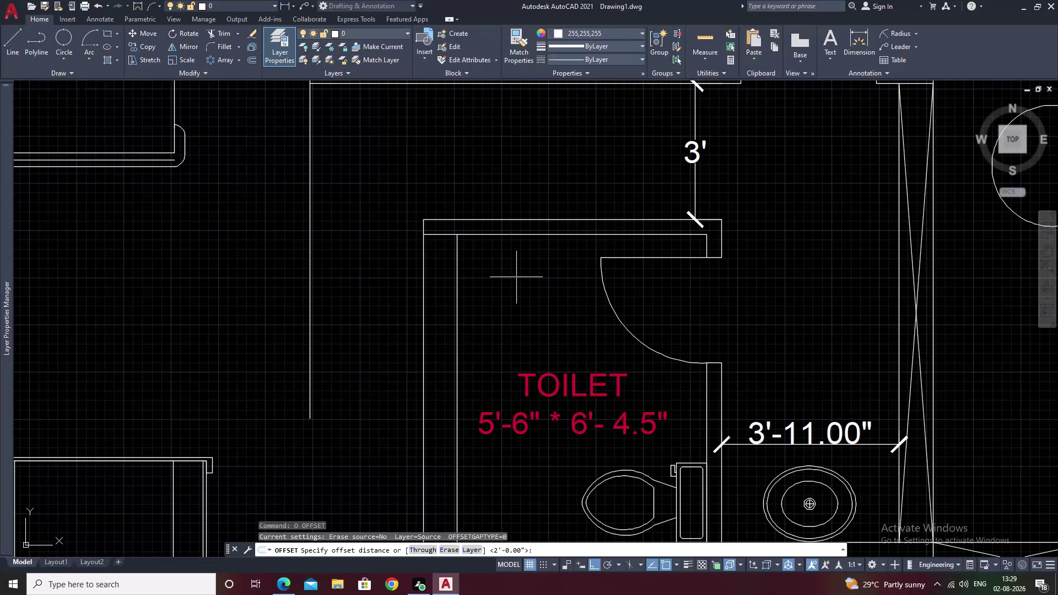
Offset the short line at the toilet's top-left 2' toward the inner side.
key(o)
key(BackSpace)
text(2')
key(space)
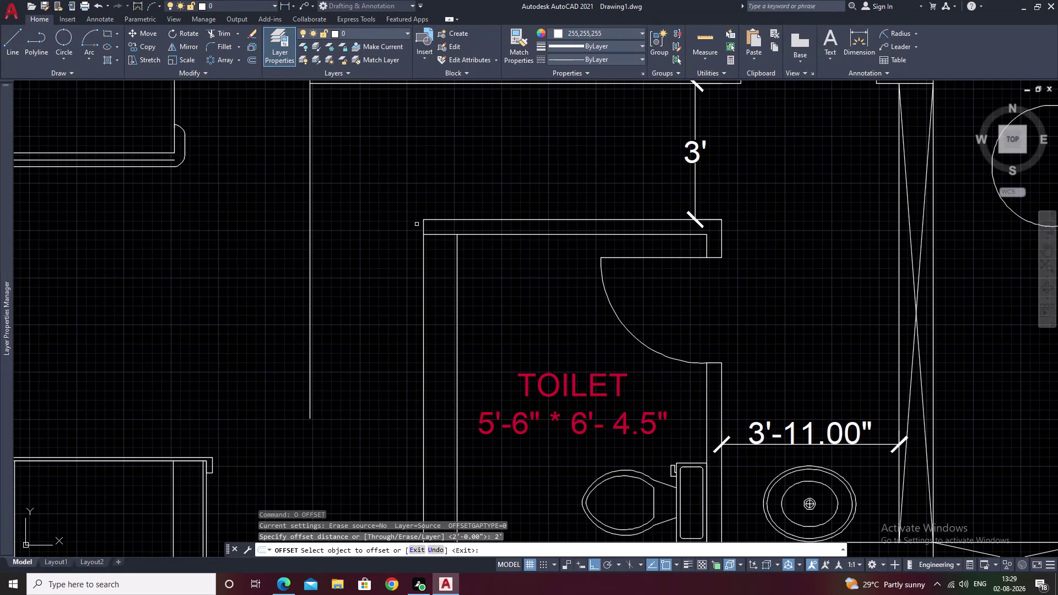
click(440, 236)
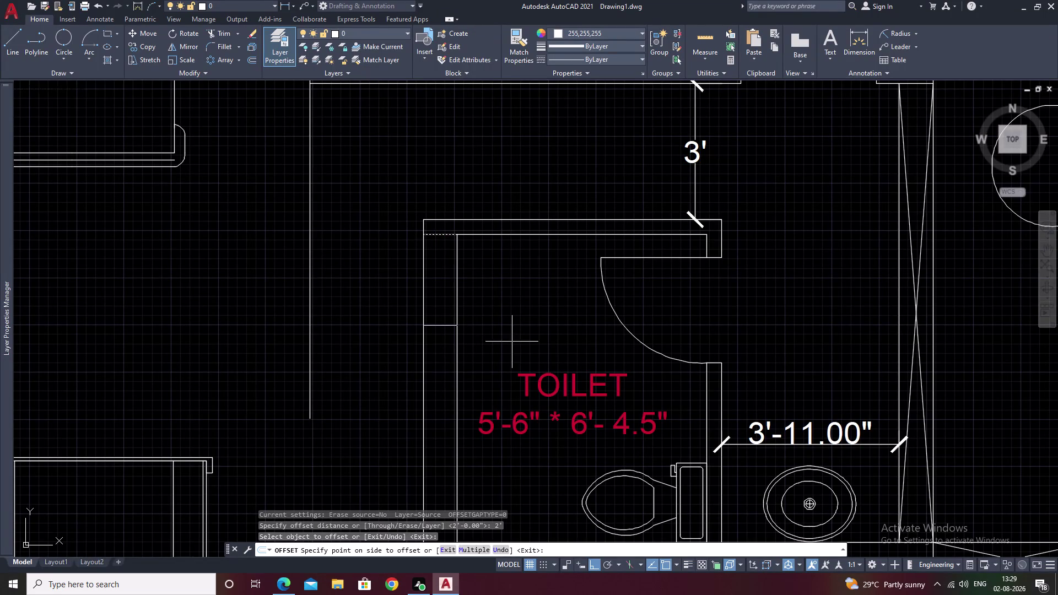
click(512, 341)
click(512, 341)
key(Escape)
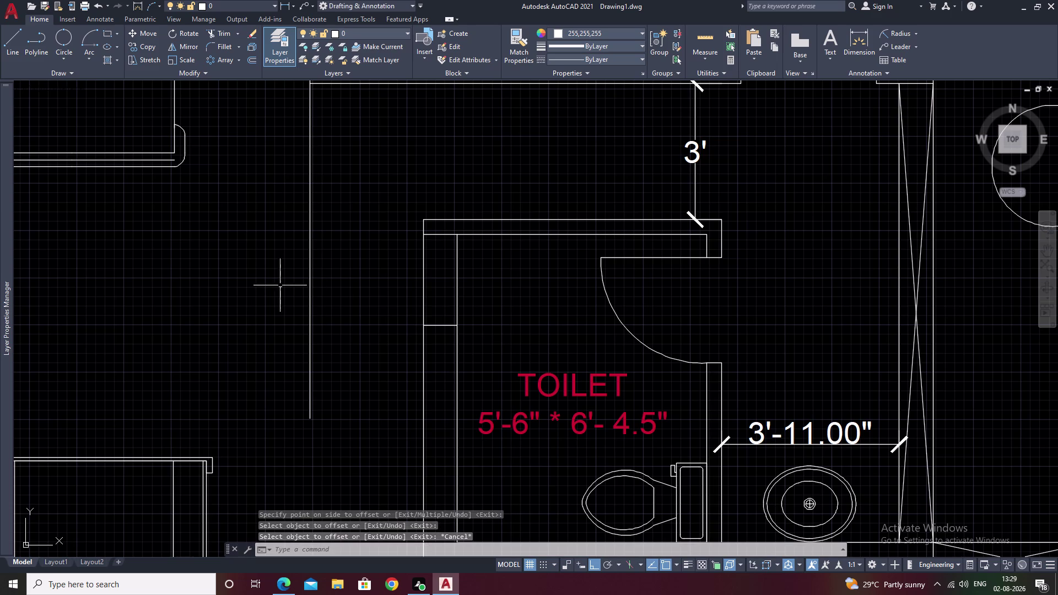
Start a fillet on the wall line left of the toilet, then cancel it.
text(F)
key(space)
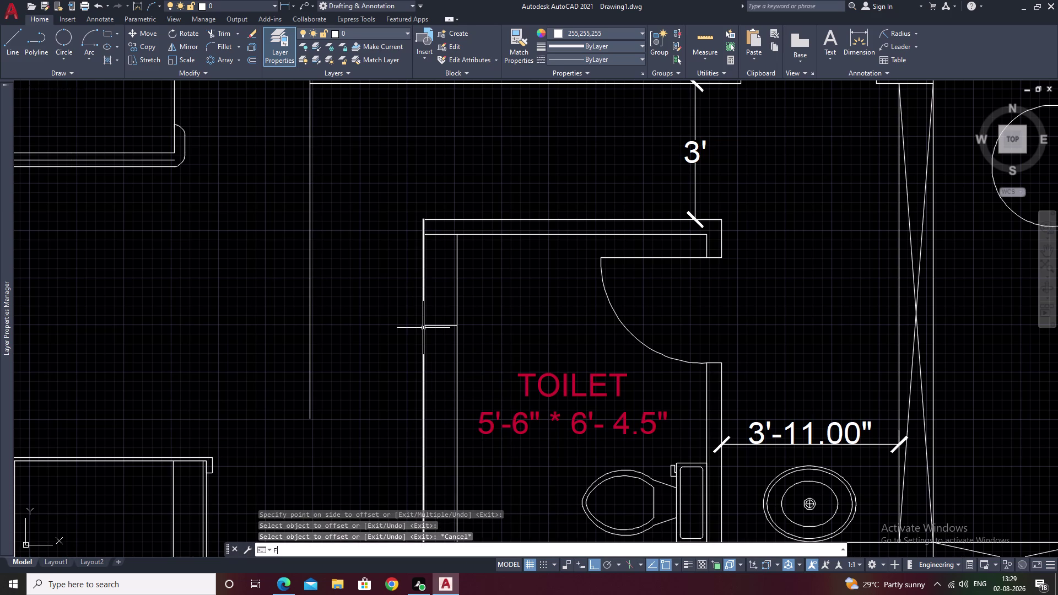
double_click(309, 288)
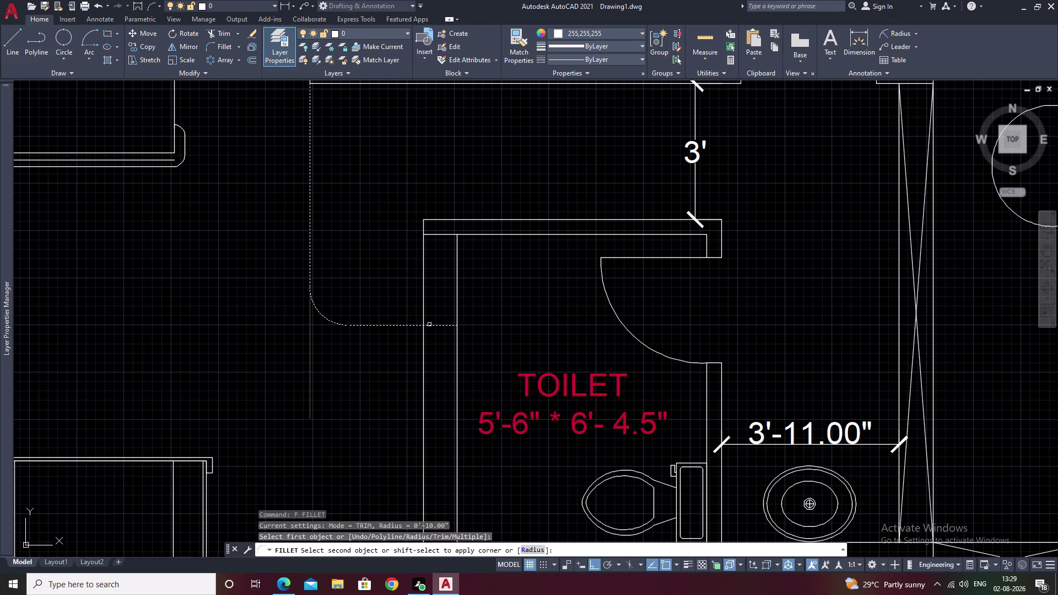
key(Escape)
Fillet the toilet's left wall and the horizontal line below with radius 0.
text(F)
key(space)
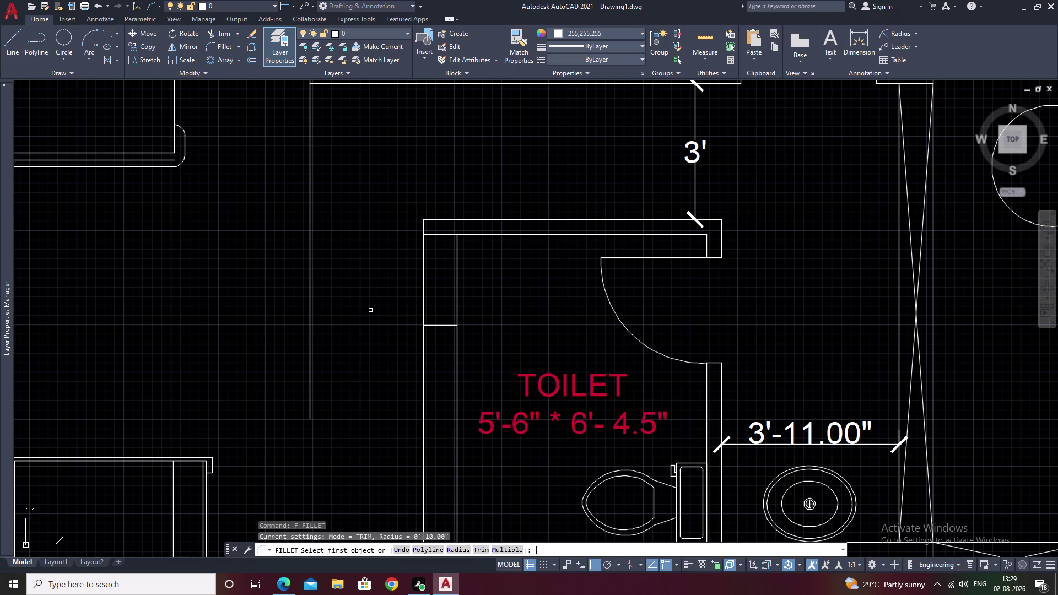
text(R)
key(space)
text(0)
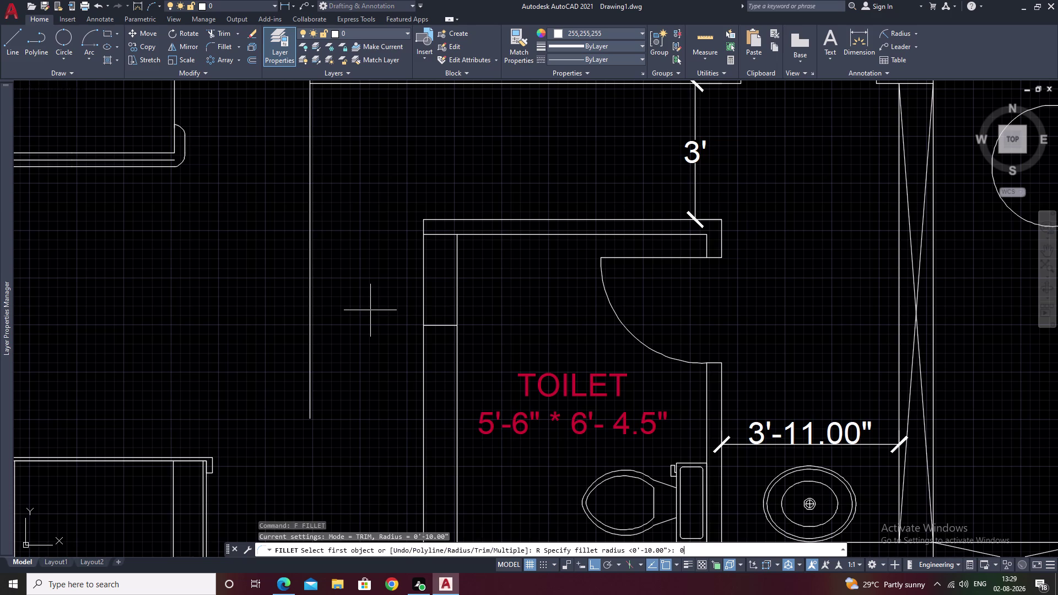
key(space)
click(310, 306)
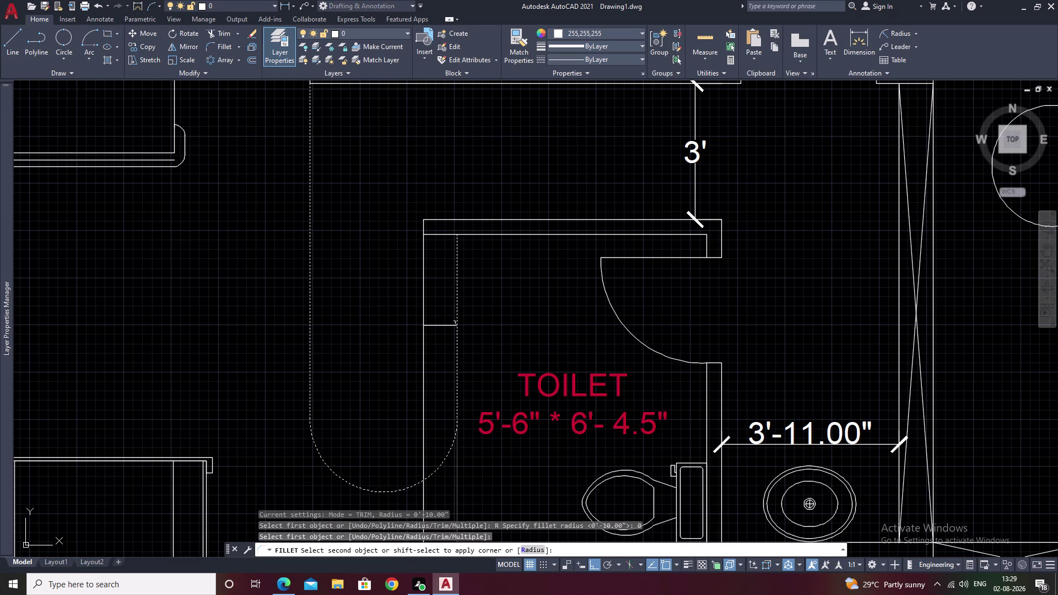
click(438, 326)
key(Escape)
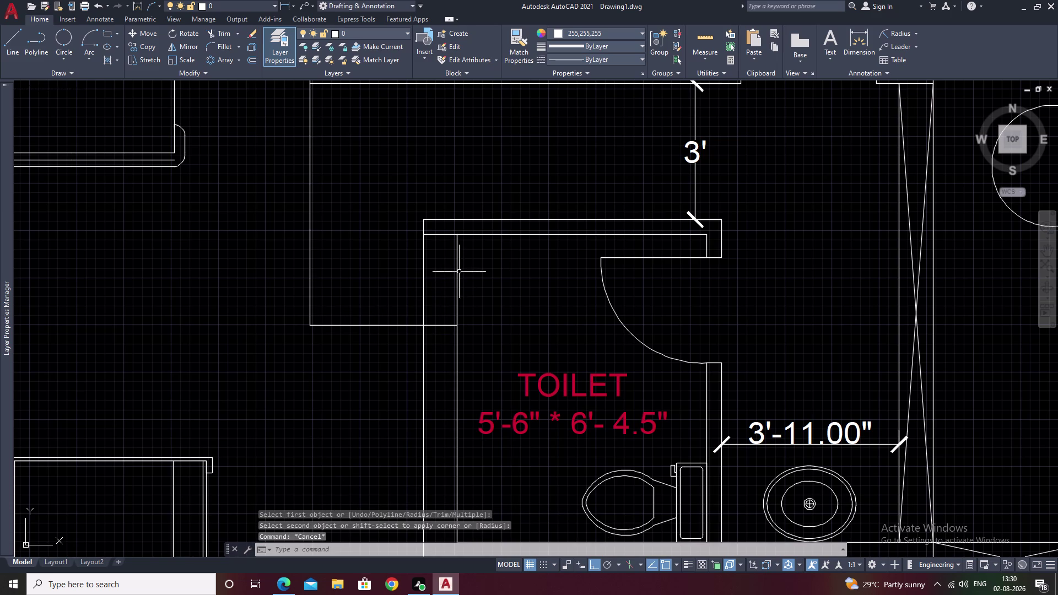
key(Escape)
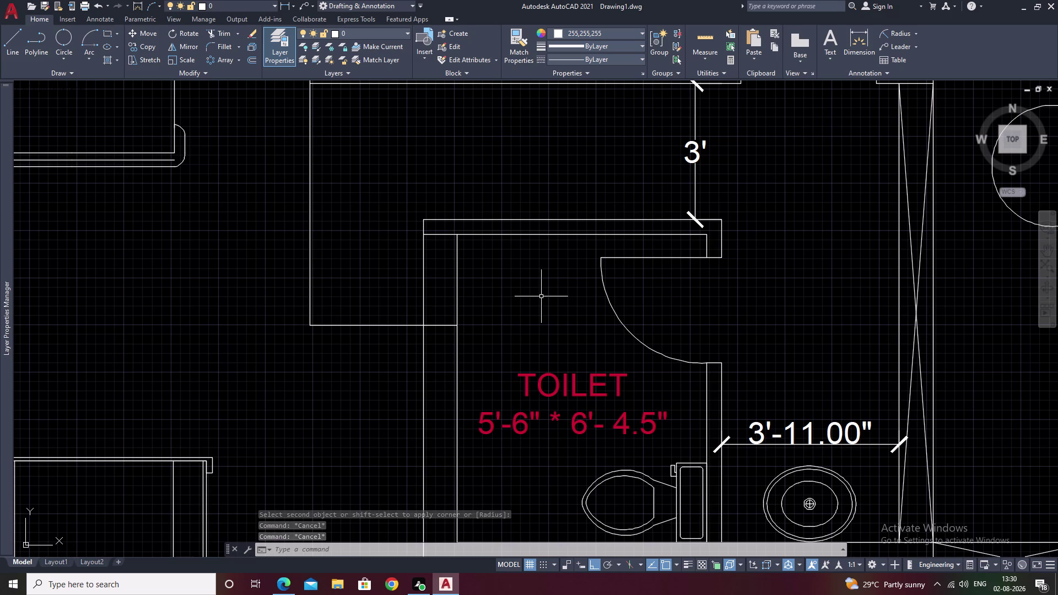
Offset the toilet's left wall line 2 inward.
text(O)
key(space)
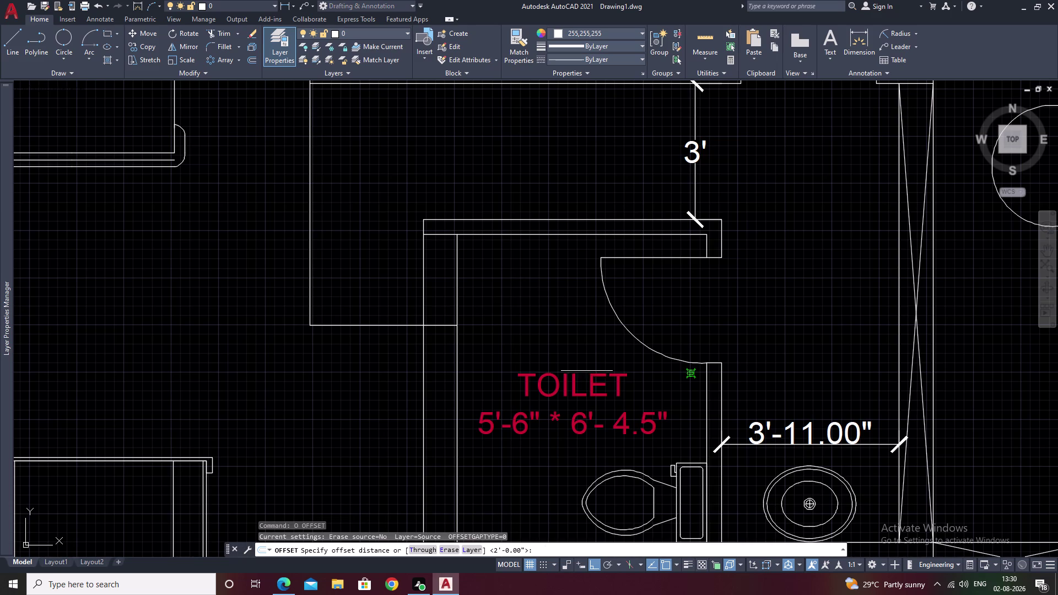
text(2)
key(space)
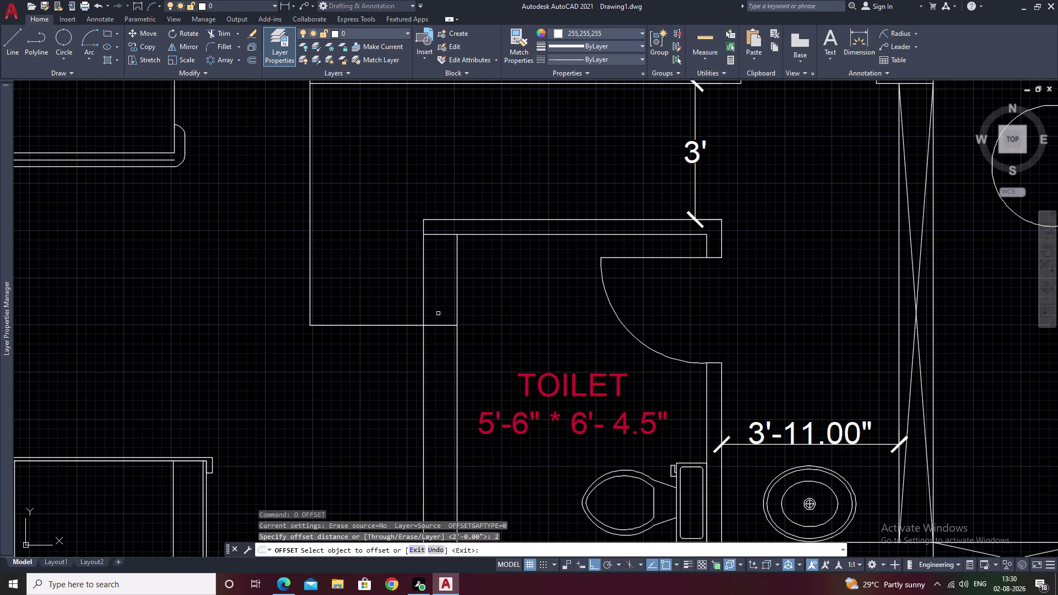
click(423, 280)
click(434, 280)
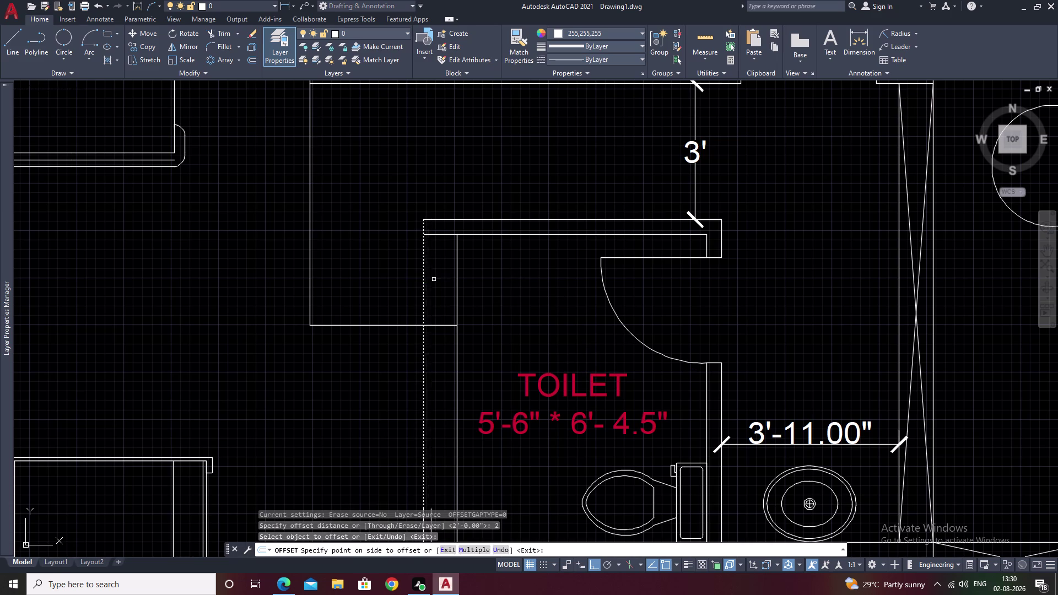
click(456, 277)
click(450, 278)
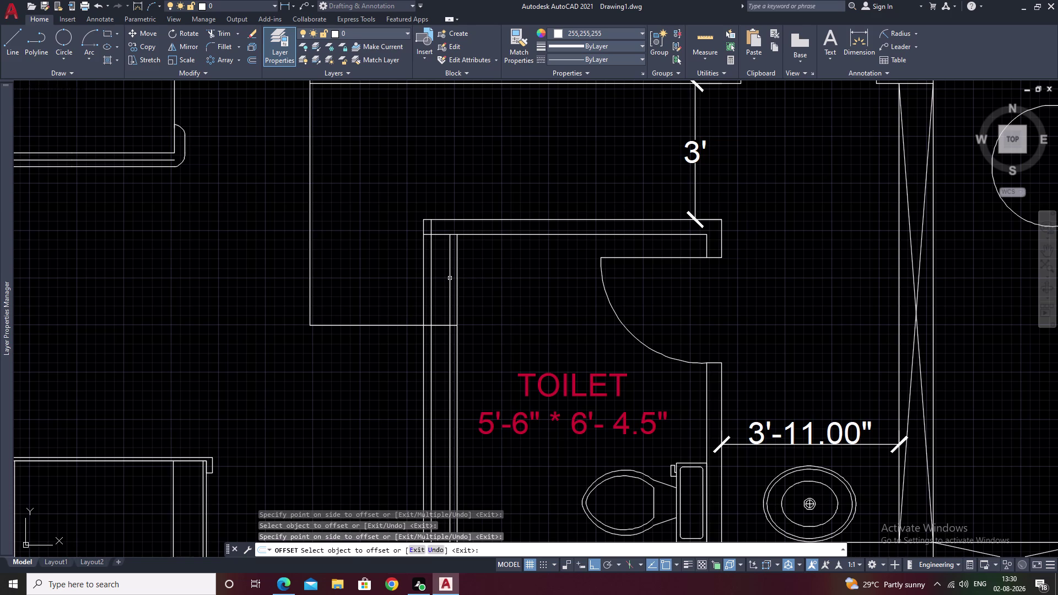
key(Escape)
text(TR)
key(space)
scroll(up, 3)
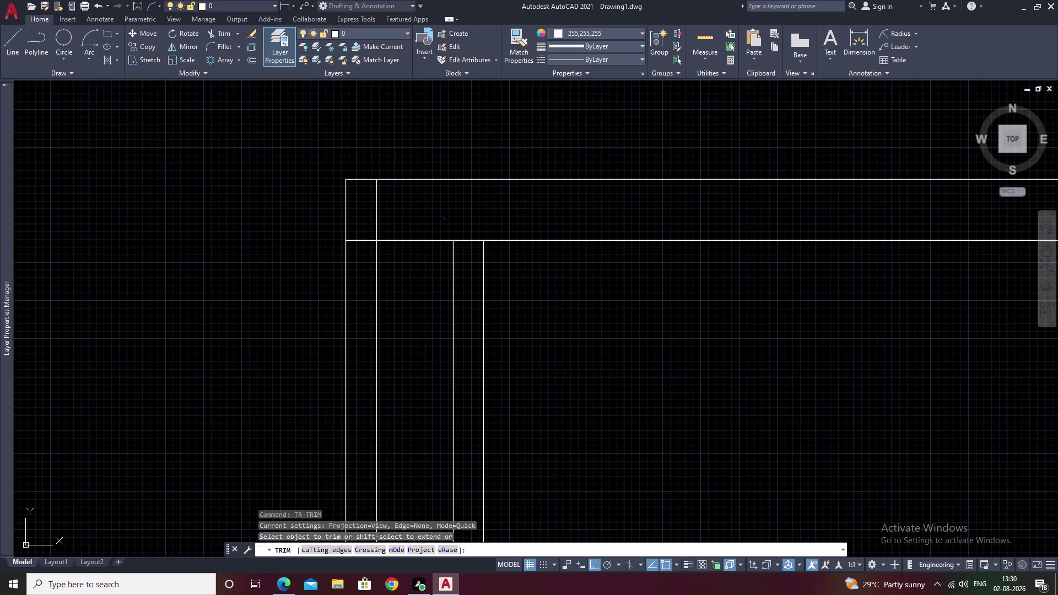
drag(415, 216, 367, 218)
scroll(down, 3)
middle_drag(394, 300, 409, 219)
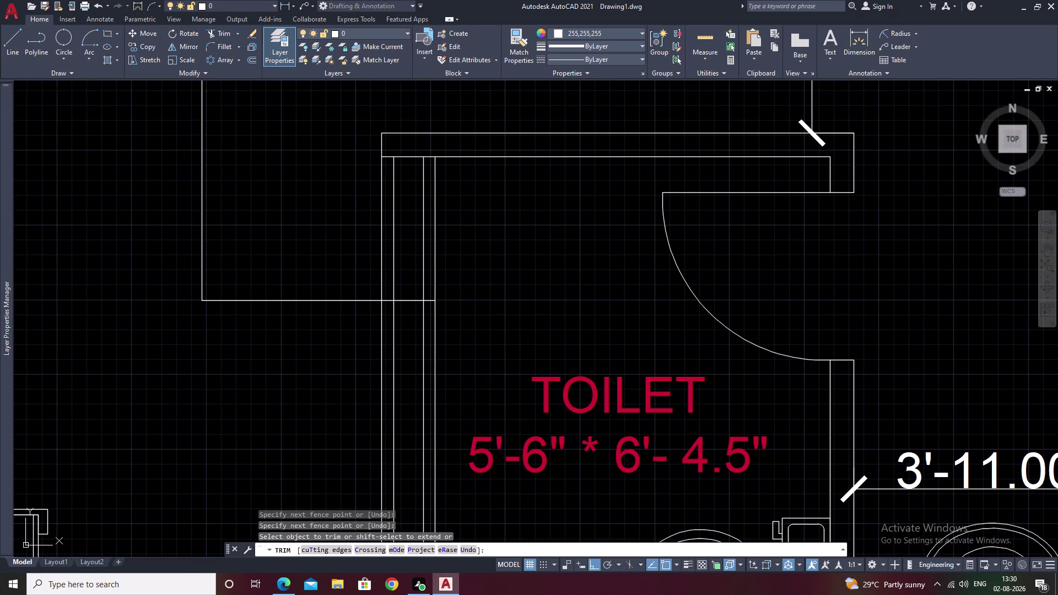
key(Escape)
text(T)
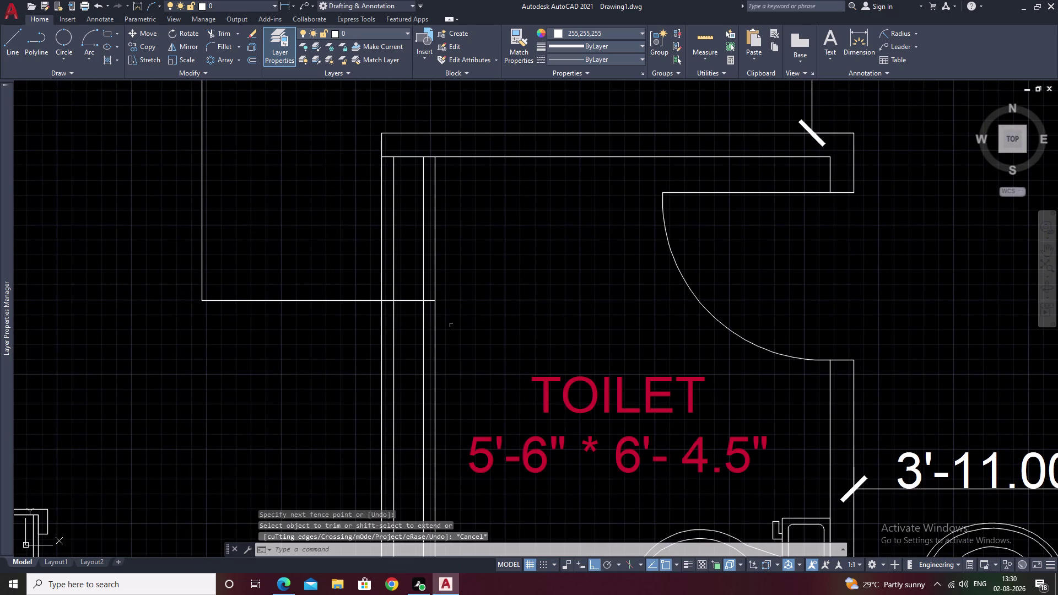
text(R)
key(space)
scroll(up, 3)
drag(424, 314, 351, 317)
drag(347, 317, 339, 318)
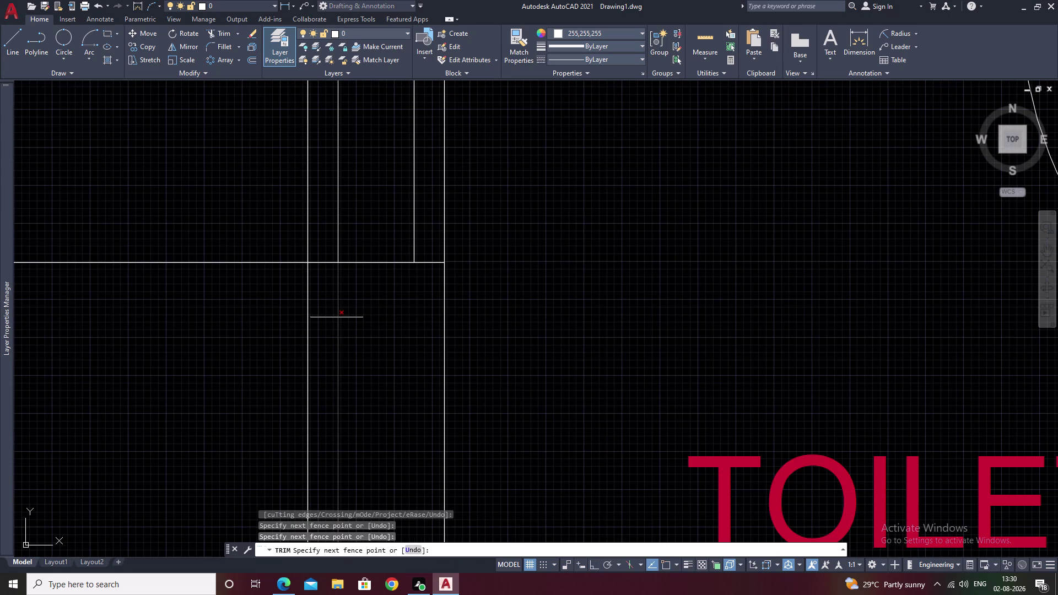
drag(355, 314, 330, 316)
scroll(down, 3)
drag(352, 316, 326, 321)
scroll(down, 3)
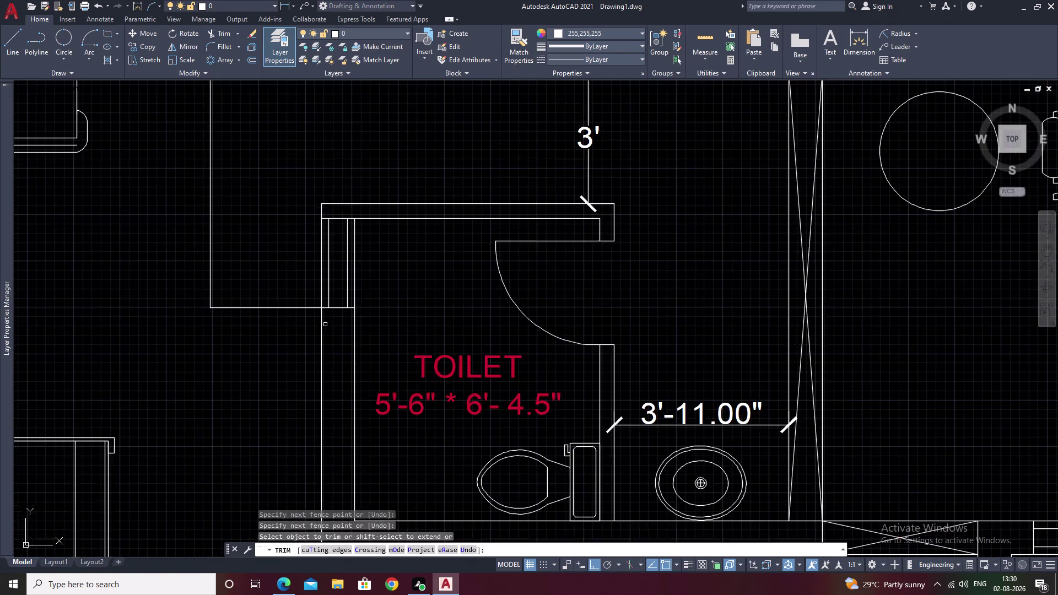
scroll(down, 3)
scroll(up, 3)
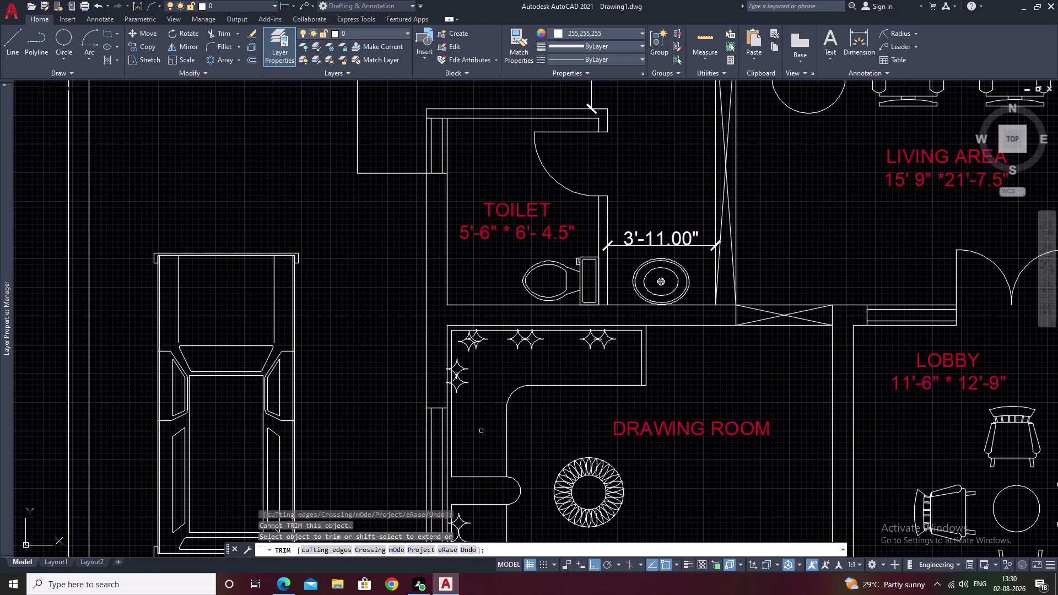
scroll(up, 3)
scroll(down, 3)
scroll(down, 3)
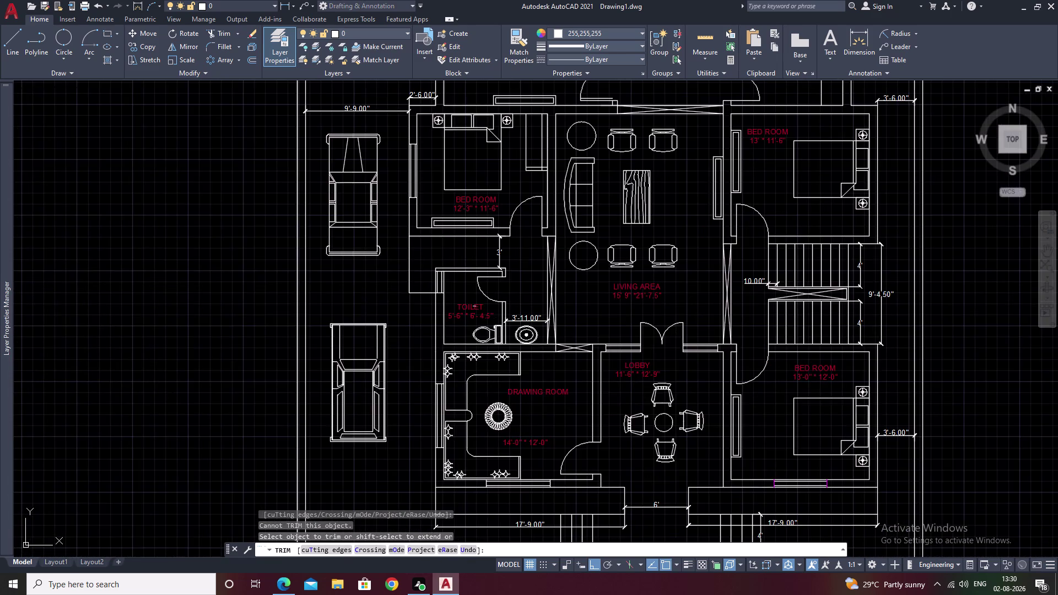
scroll(up, 3)
scroll(up, 3)
middle_drag(395, 275, 554, 314)
key(Escape)
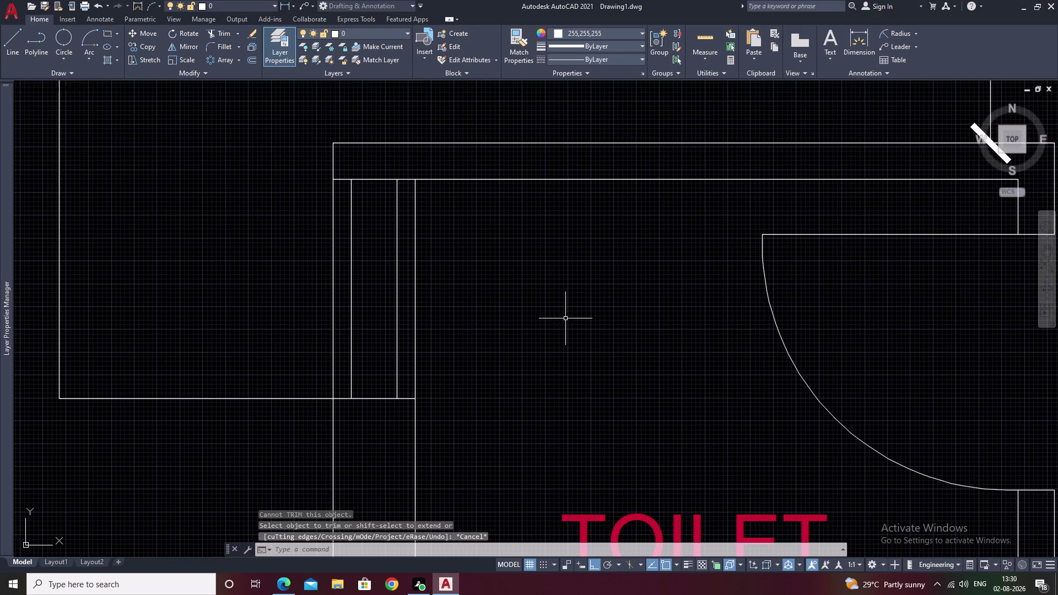
text(O)
Try a 1' offset on the left room's bottom line, then cancel it.
key(space)
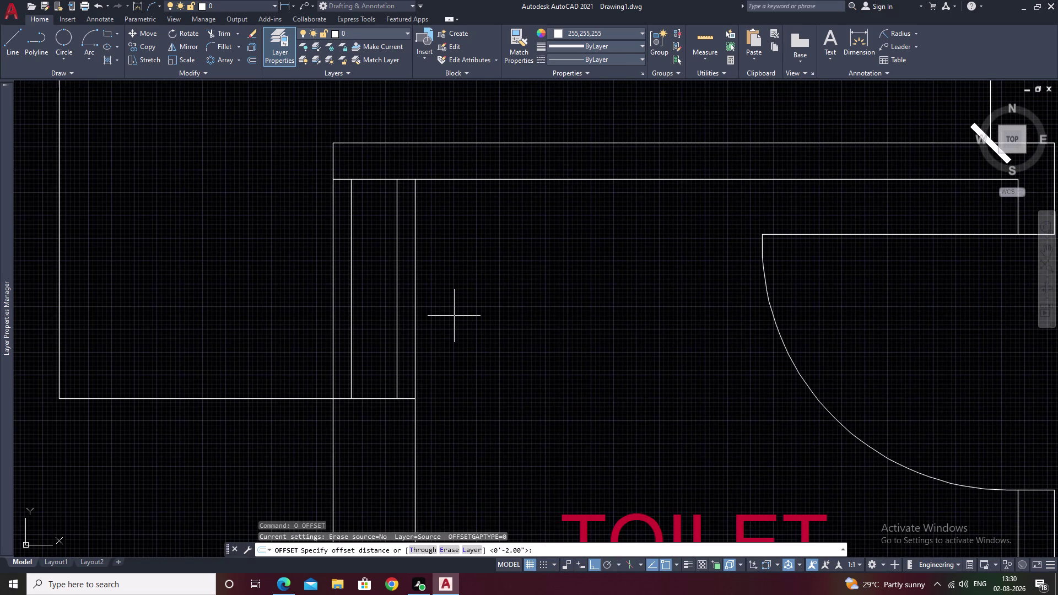
key(1)
key(apostrophe)
key(space)
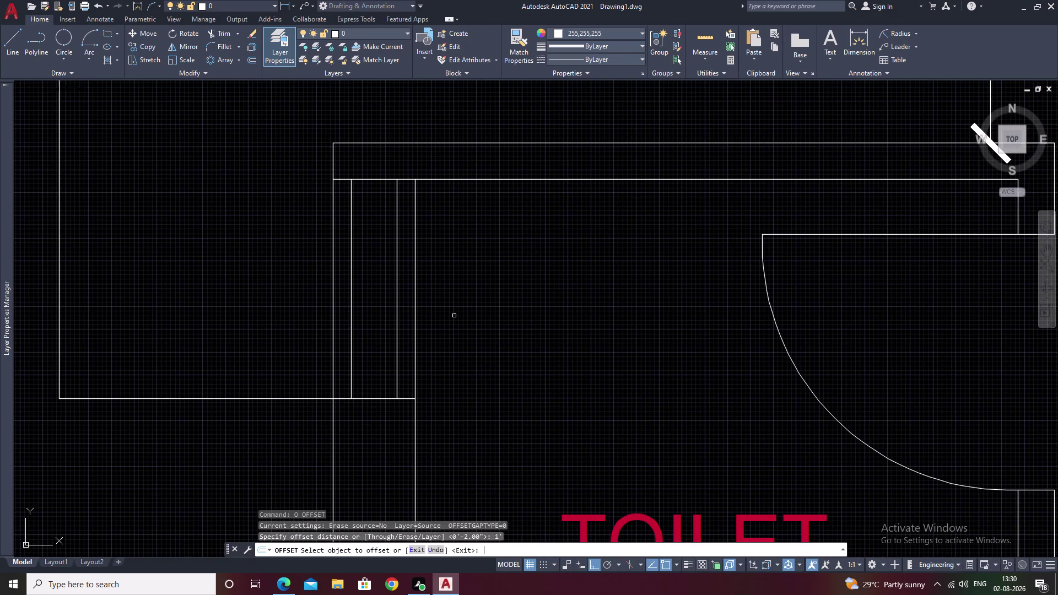
click(230, 399)
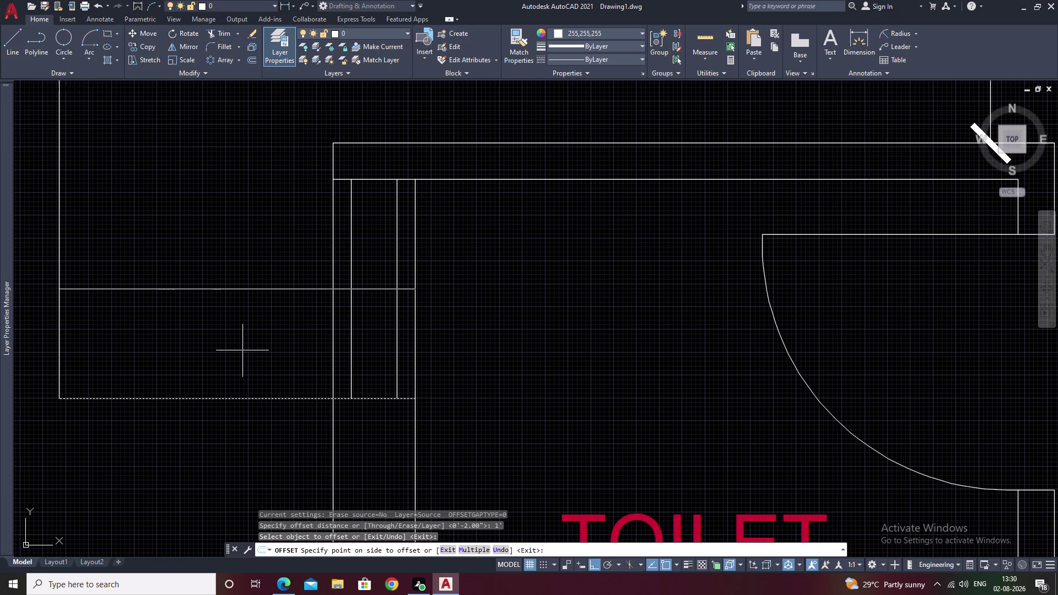
key(Escape)
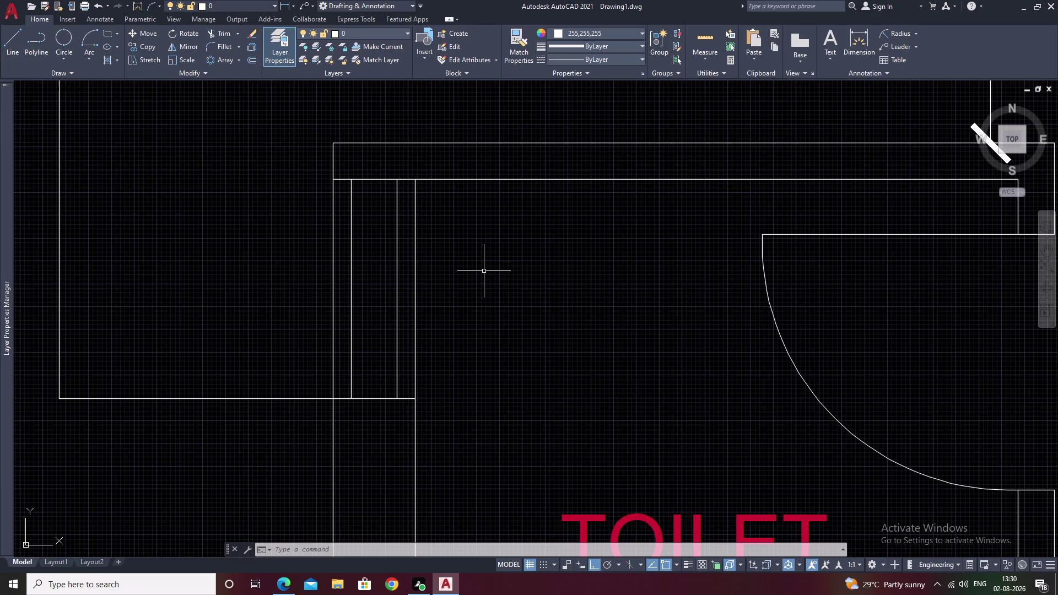
Offset the left room's bottom line upward by 10.
key(space)
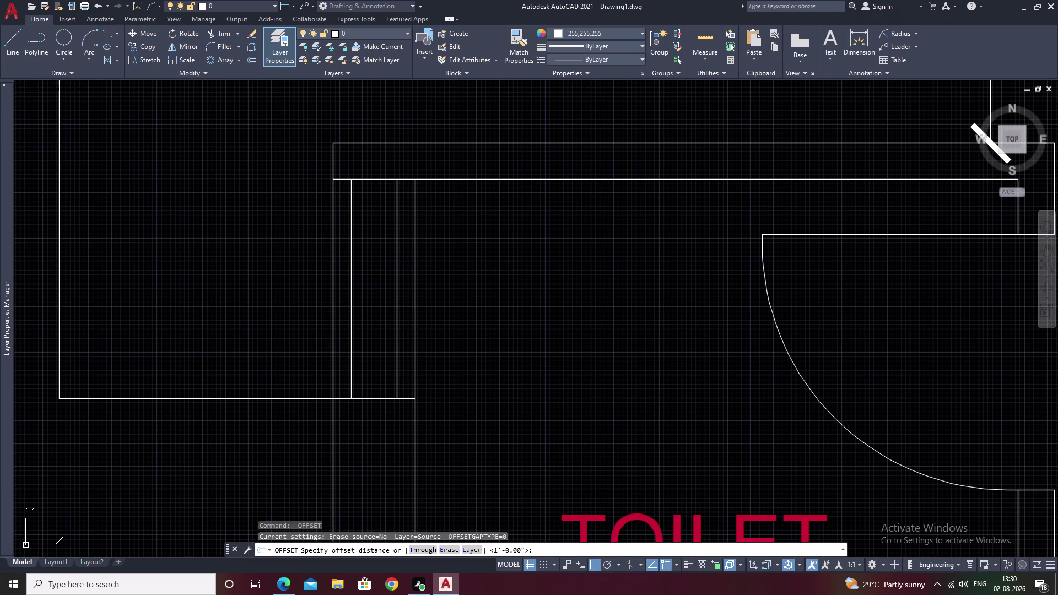
key(1)
text(0)
key(space)
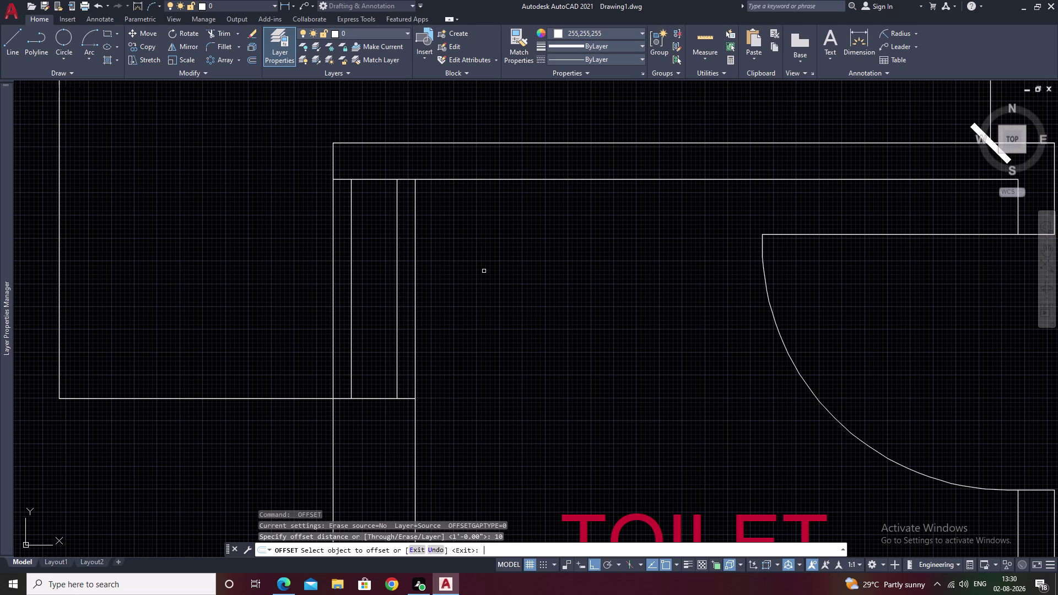
click(259, 399)
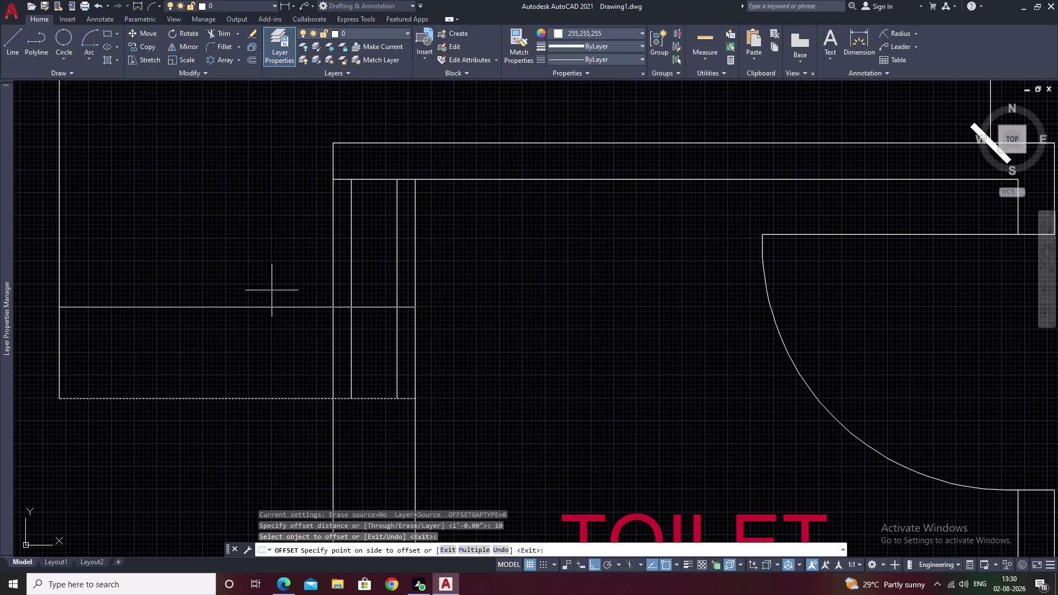
click(272, 289)
click(271, 308)
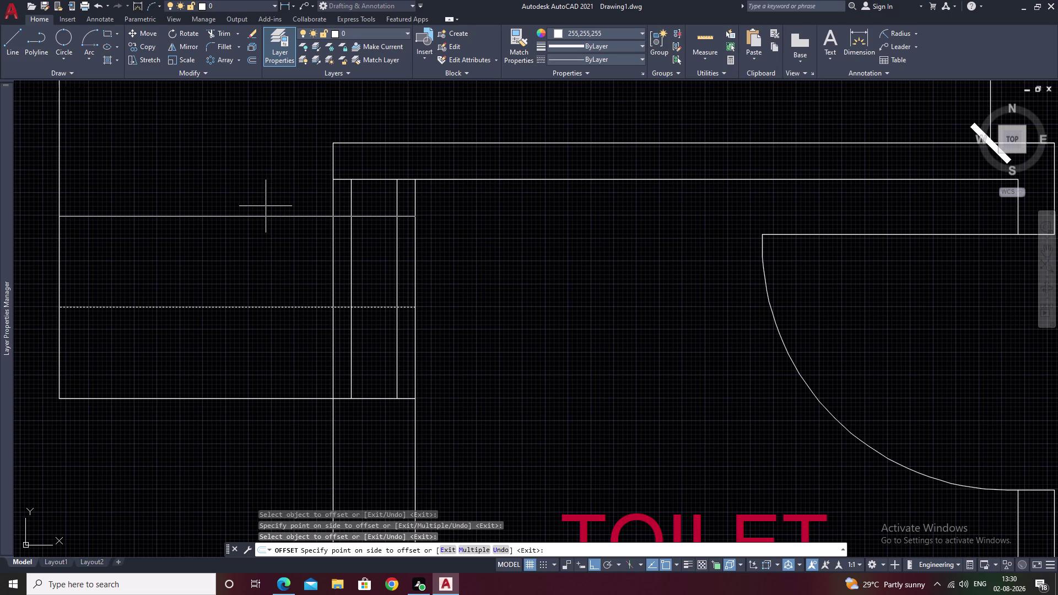
key(Escape)
Erase the stray offset line.
drag(269, 293, 238, 340)
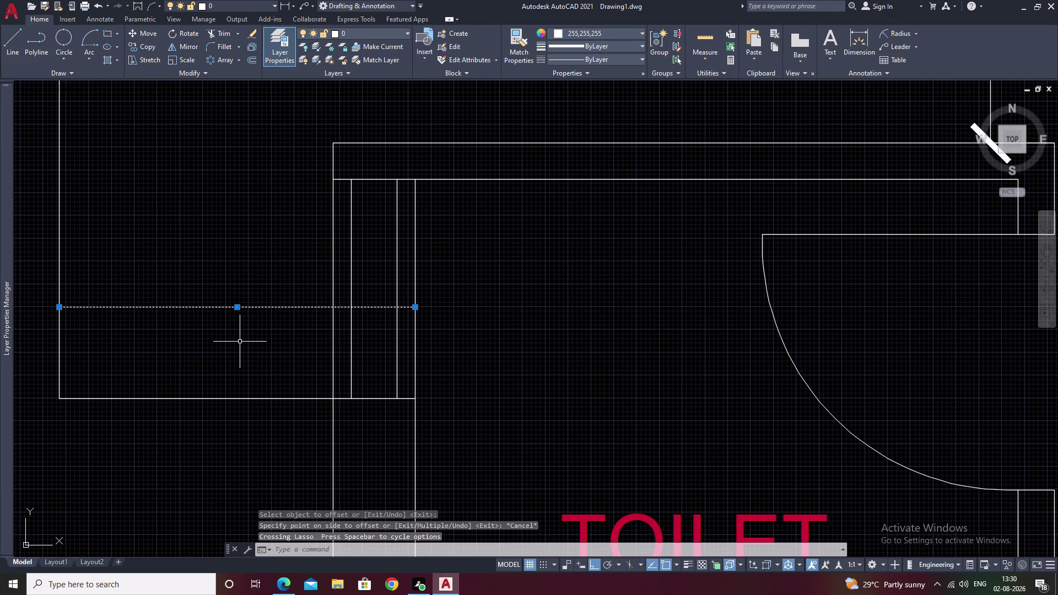
text(E)
key(space)
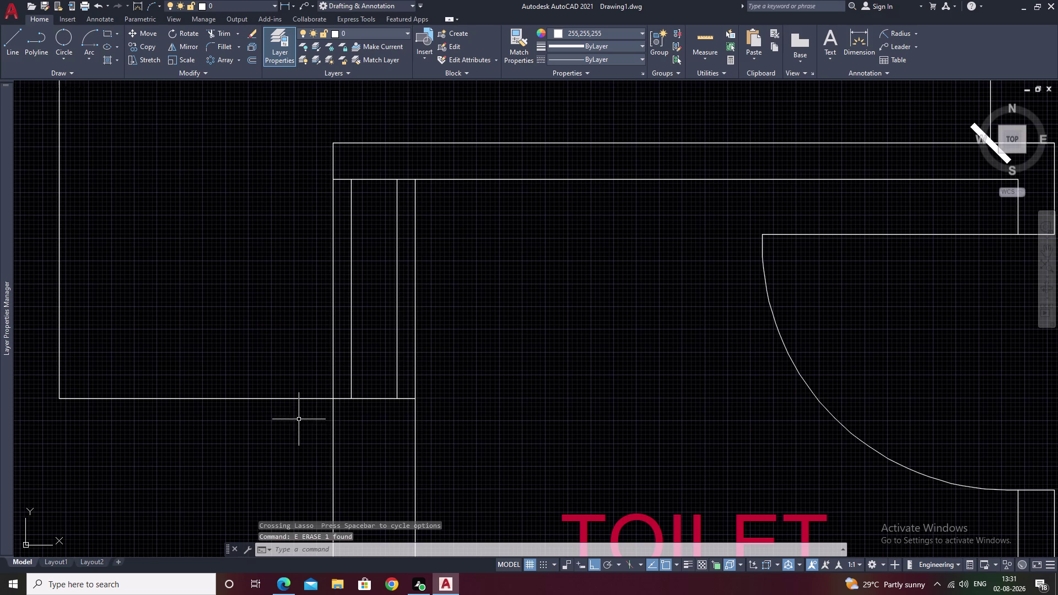
text(8)
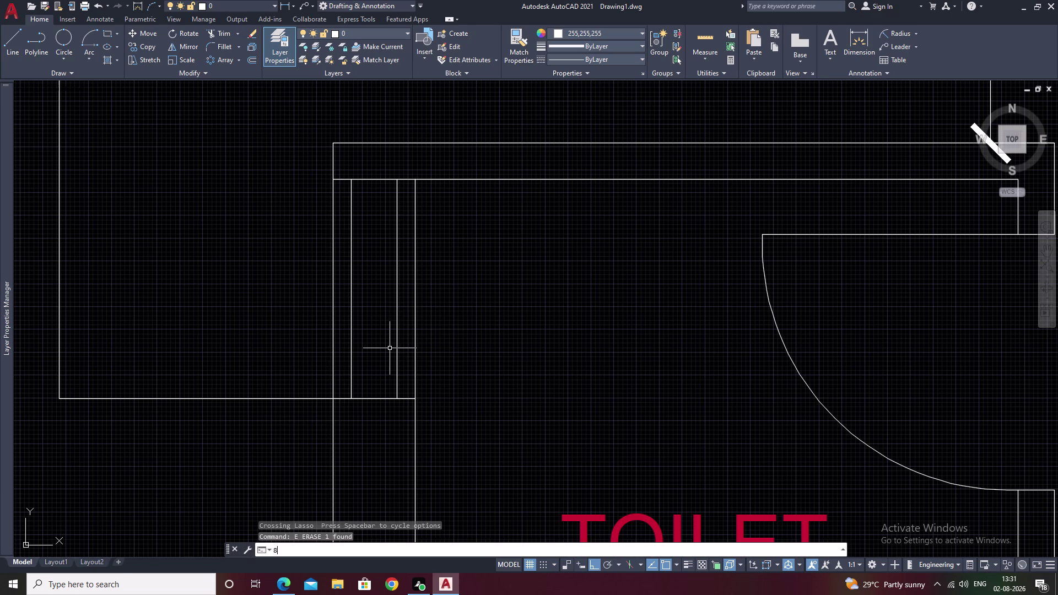
key(space)
key(Escape)
Offset the bottom wall line upward repeatedly at 8-inch spacing.
text(O)
key(space)
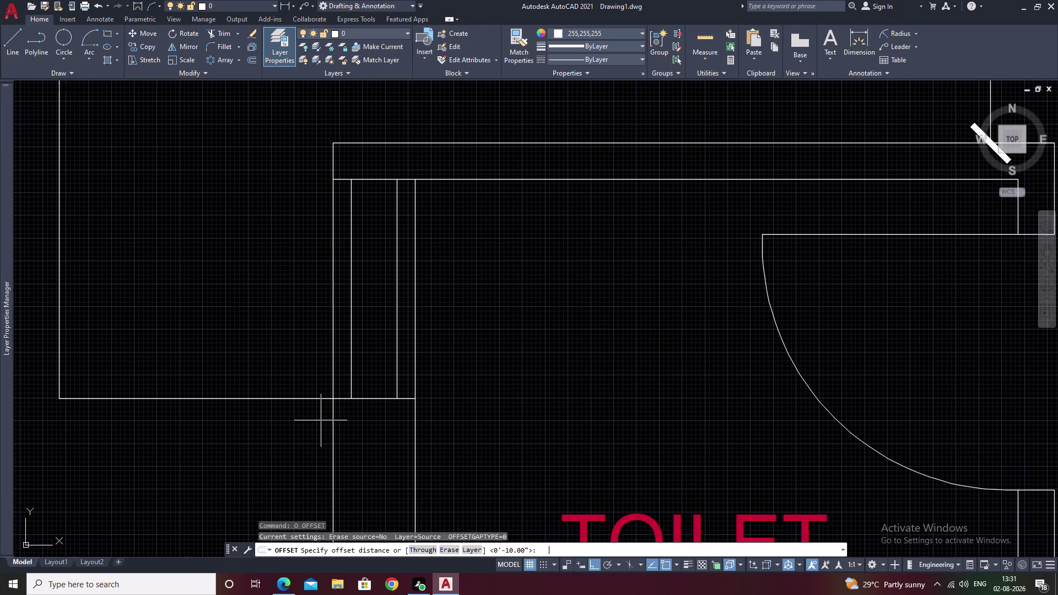
text(8)
key(space)
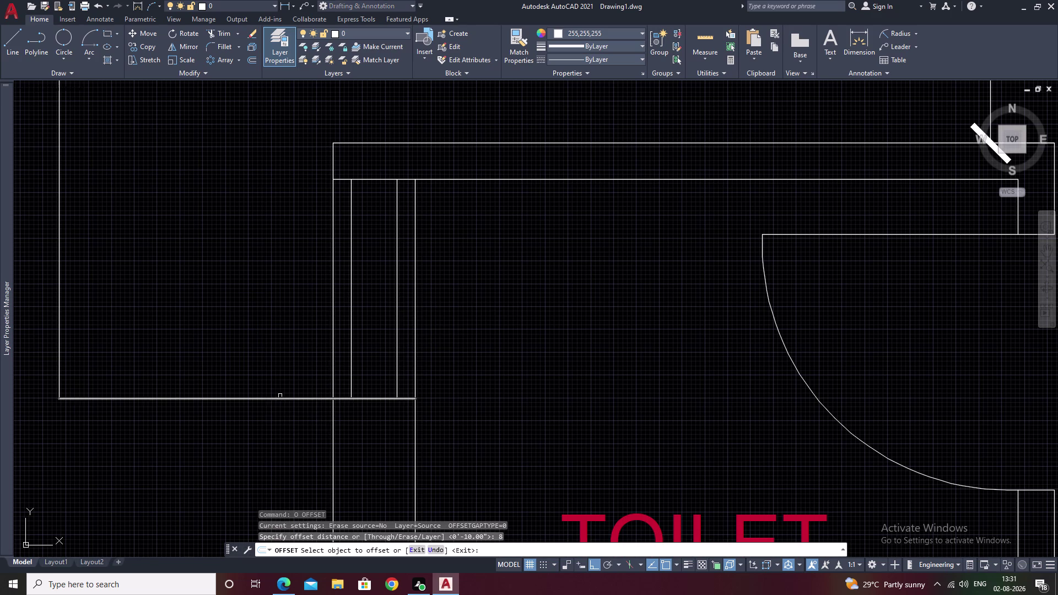
click(280, 398)
click(287, 270)
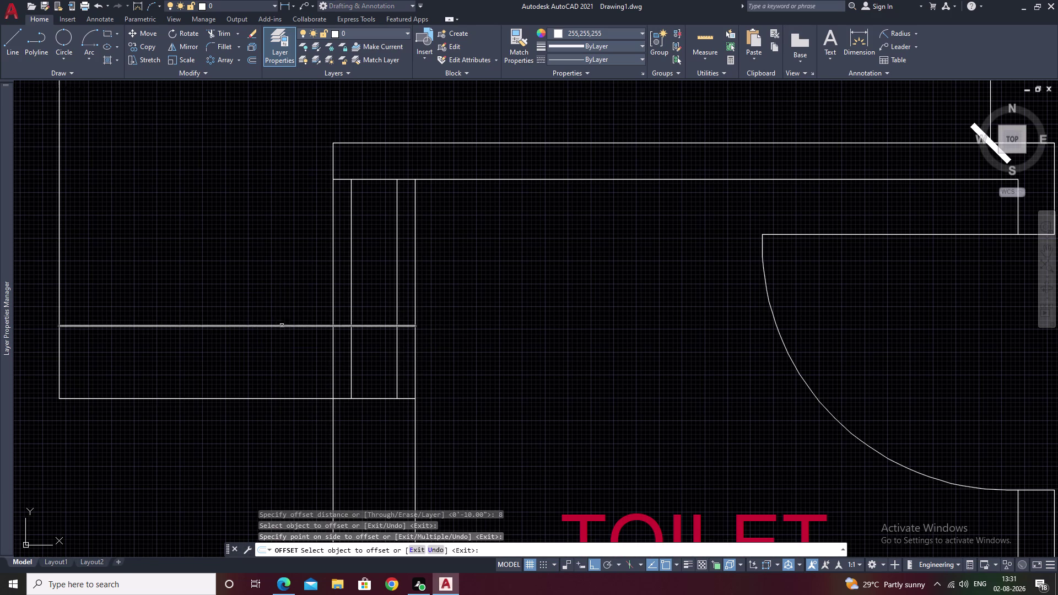
click(282, 325)
click(281, 258)
click(281, 222)
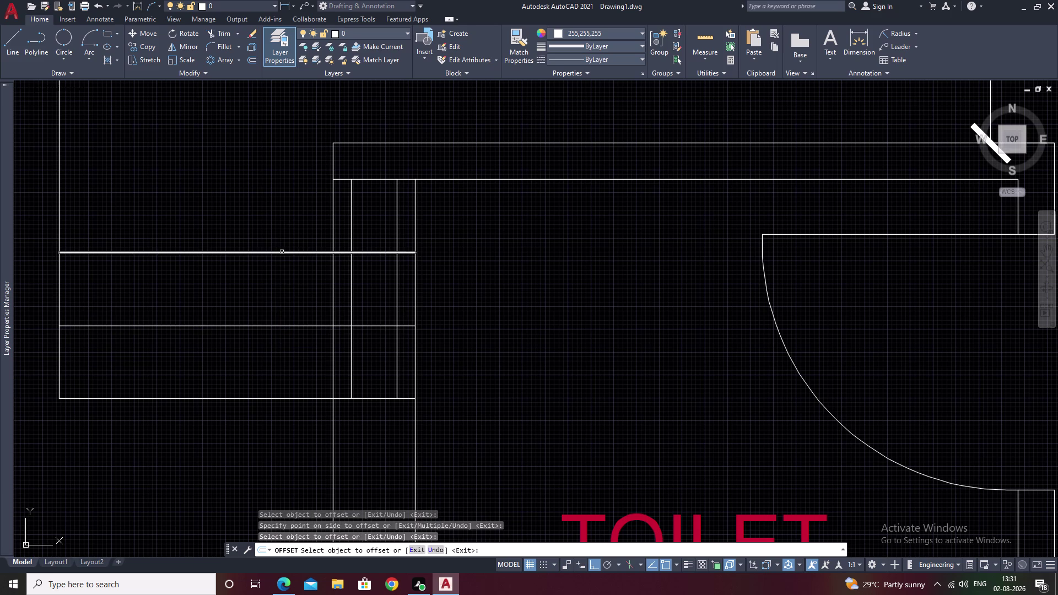
click(281, 252)
click(282, 181)
key(Escape)
scroll(down, 3)
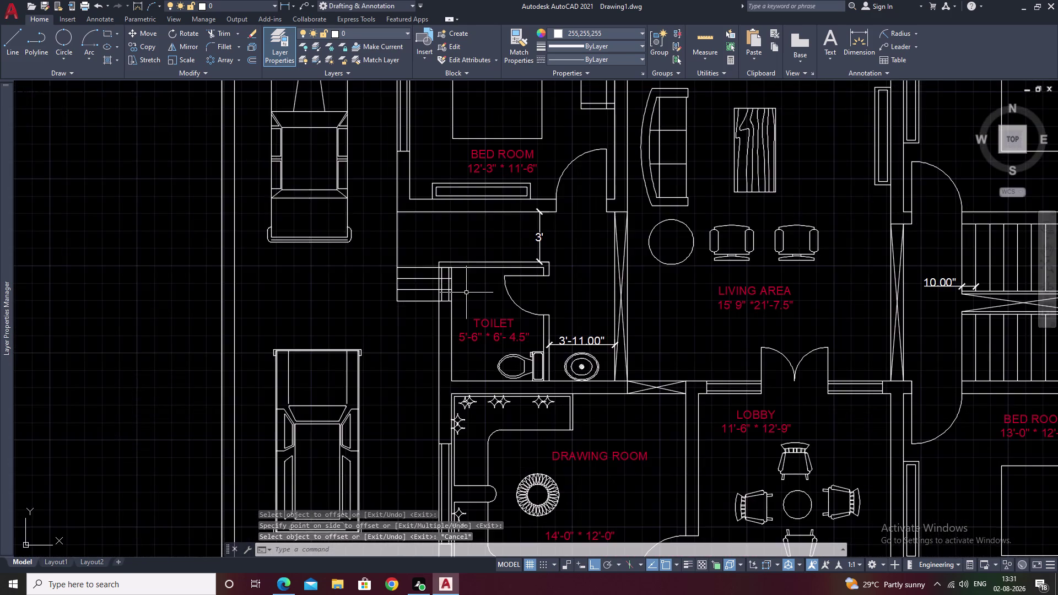
scroll(up, 3)
Trim the new lines where they cross the toilet wall strip.
text(TR)
key(space)
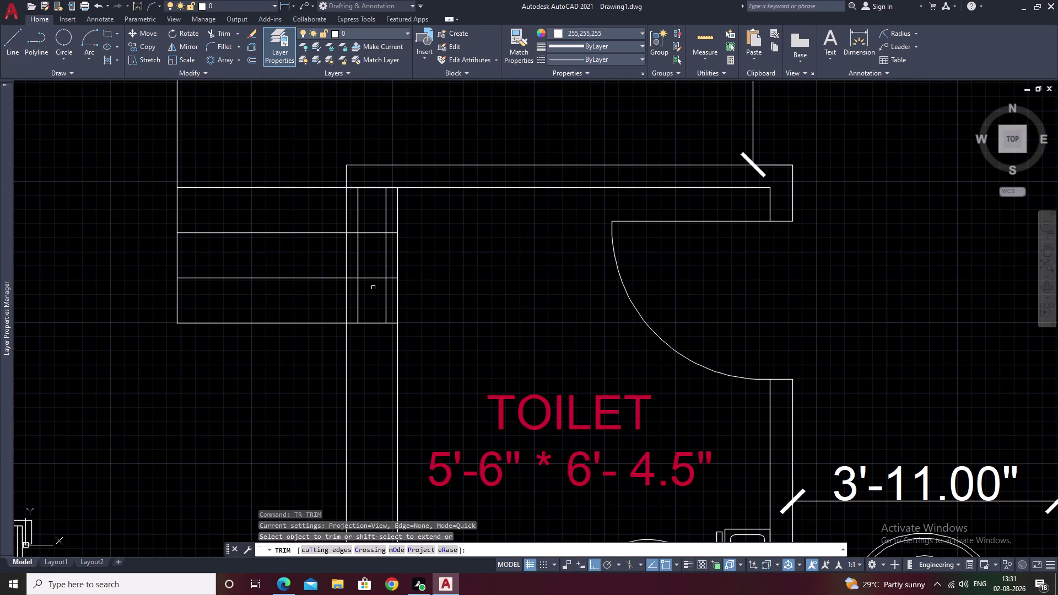
drag(349, 212, 354, 272)
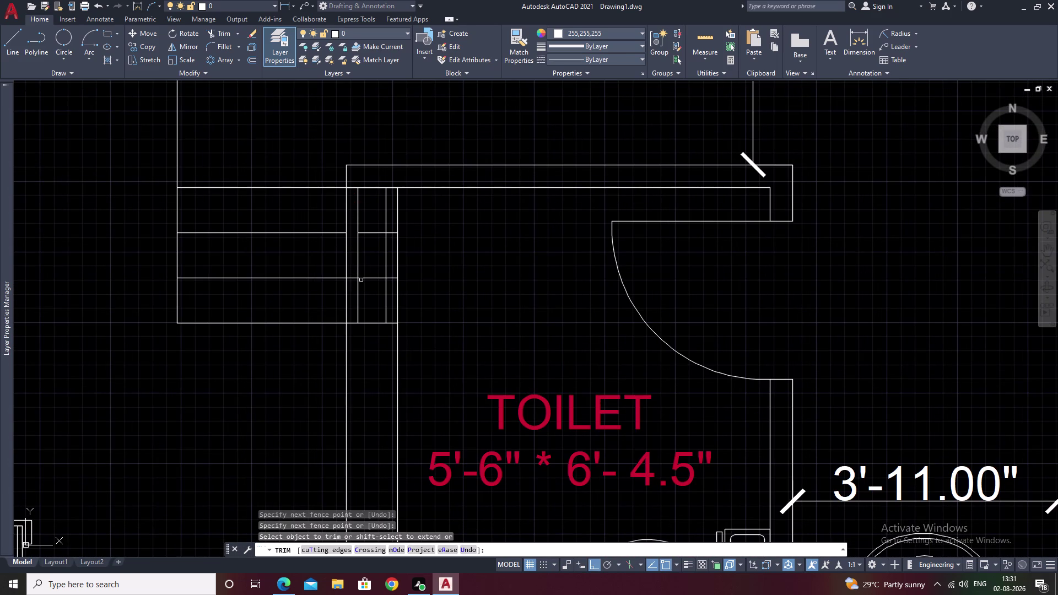
drag(354, 272, 355, 295)
drag(394, 216, 394, 304)
drag(365, 194, 368, 265)
scroll(down, 3)
drag(370, 266, 369, 278)
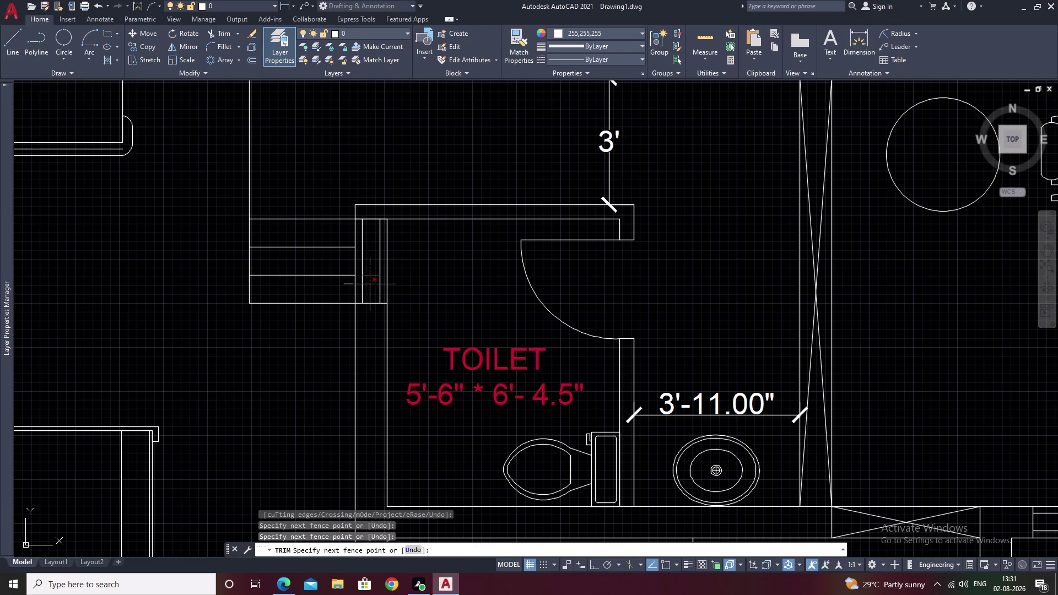
Trim the last leftover line piece in the wall strip and end trimming.
scroll(down, 3)
scroll(up, 3)
click(372, 277)
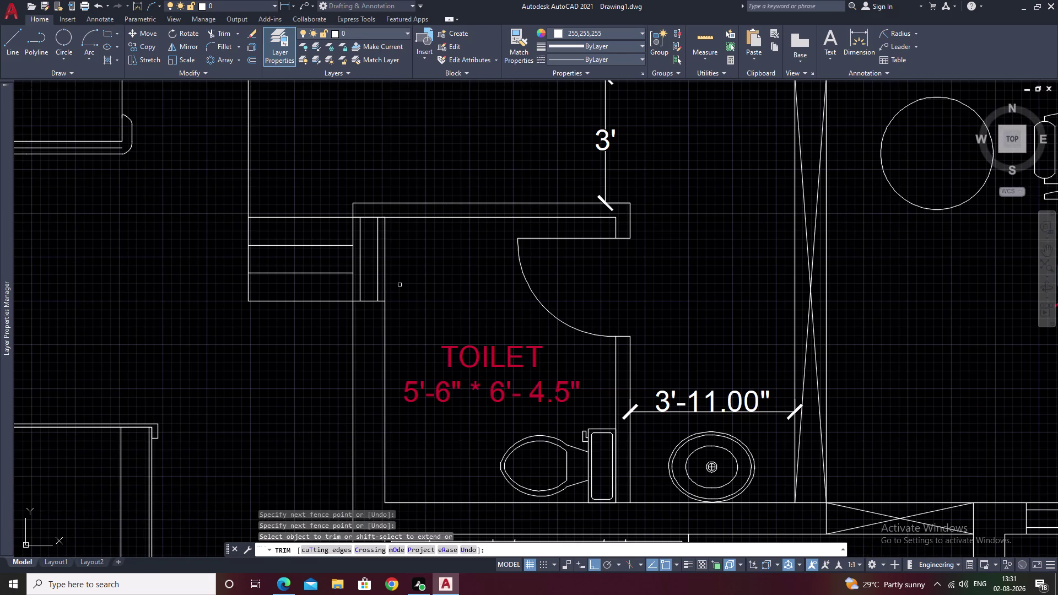
scroll(down, 3)
middle_drag(471, 280, 333, 317)
key(Escape)
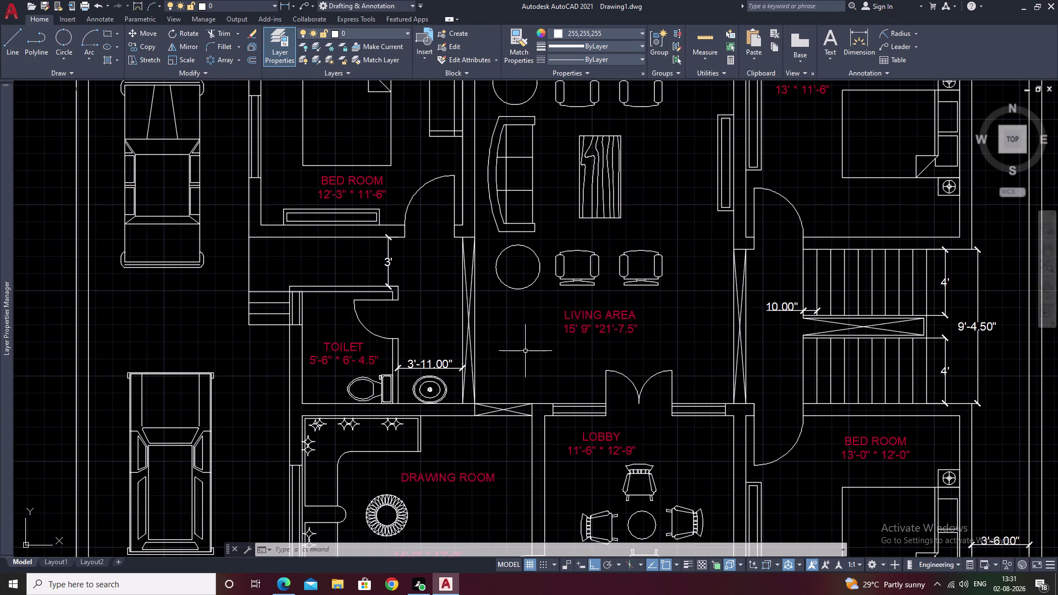
middle_drag(525, 351, 468, 268)
scroll(down, 3)
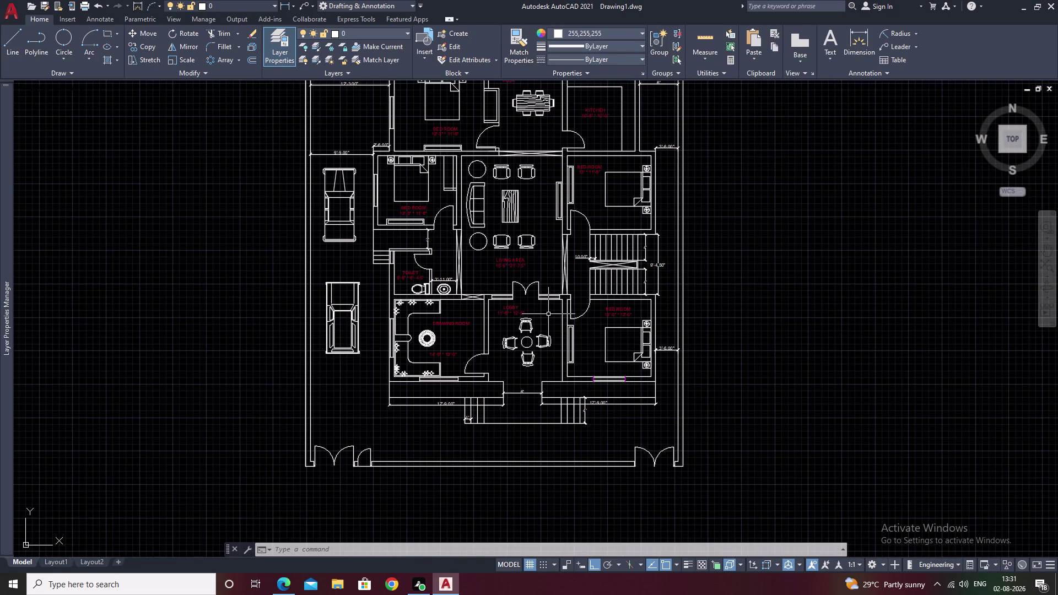
middle_drag(548, 323, 521, 324)
scroll(up, 3)
scroll(up, 3)
key(Escape)
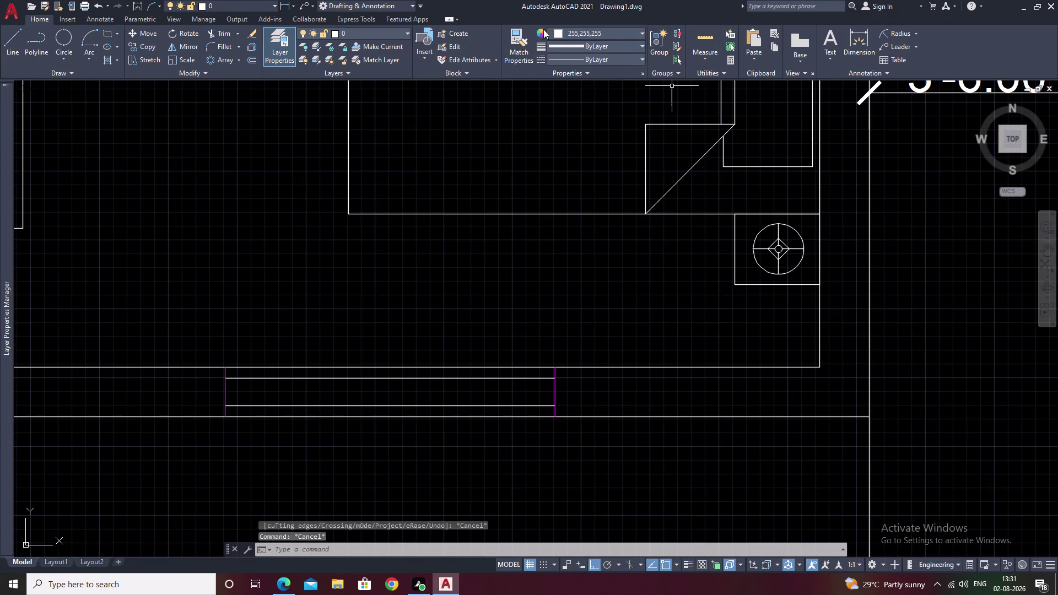
Match both magenta sill end lines to a white wall line's properties.
click(519, 42)
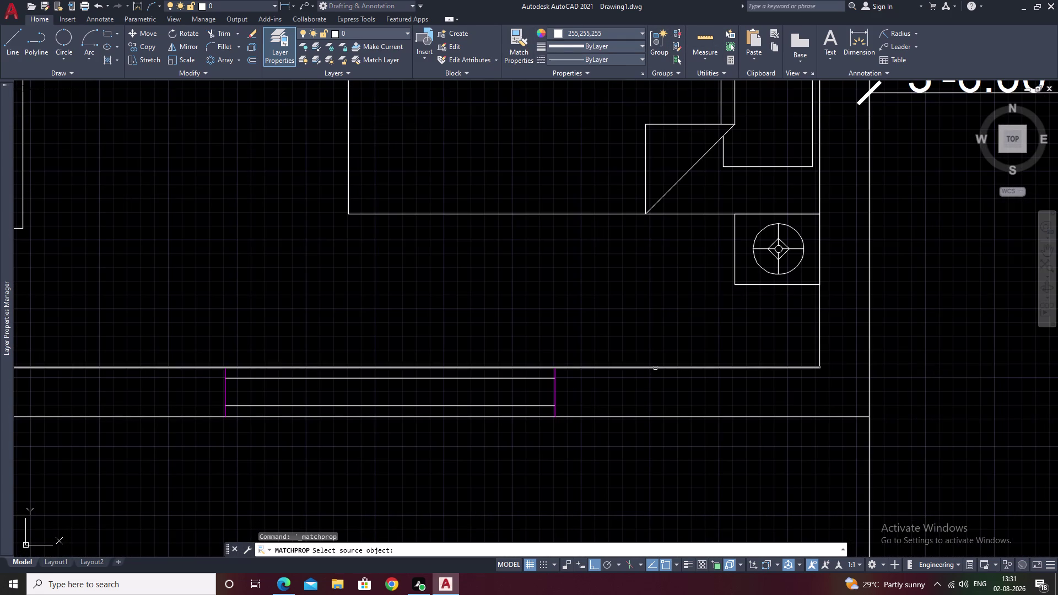
click(656, 366)
click(555, 395)
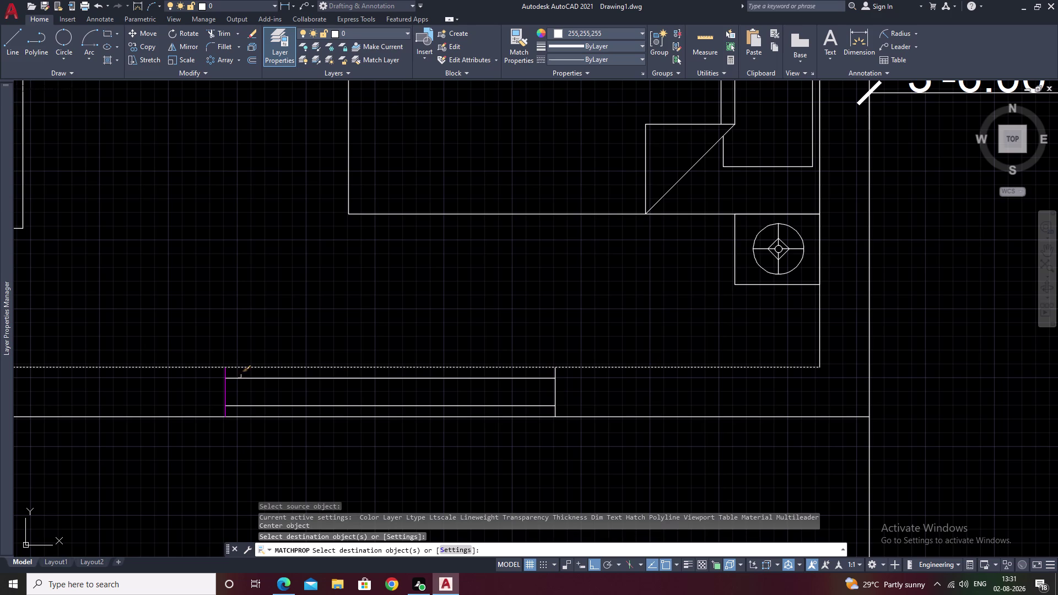
click(224, 391)
key(Escape)
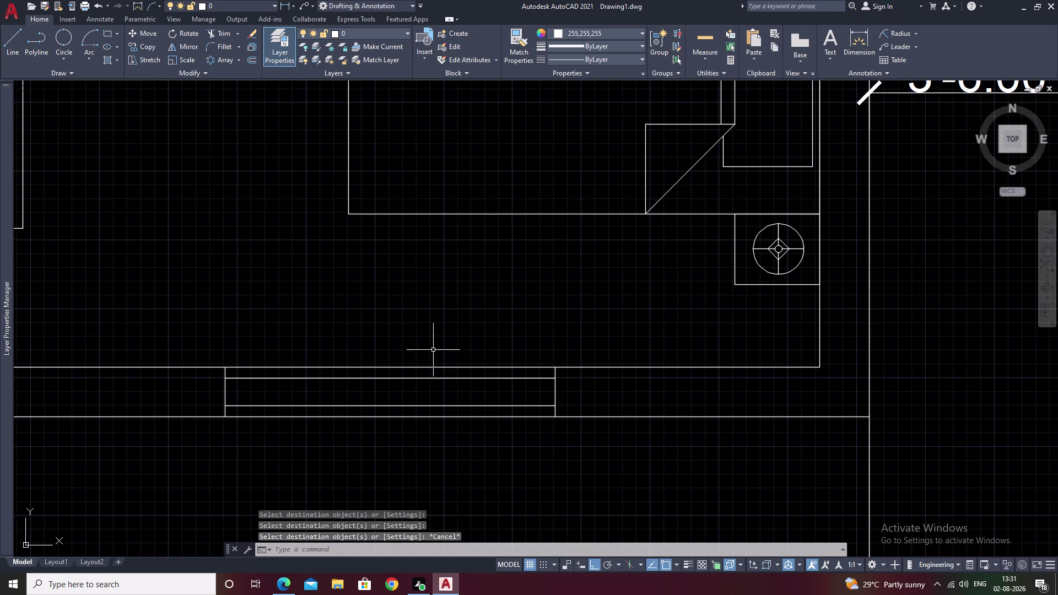
scroll(down, 3)
middle_drag(439, 344, 643, 367)
Start Hatch (H) and pick the bedroom's left, right and bottom wall bands.
text(H)
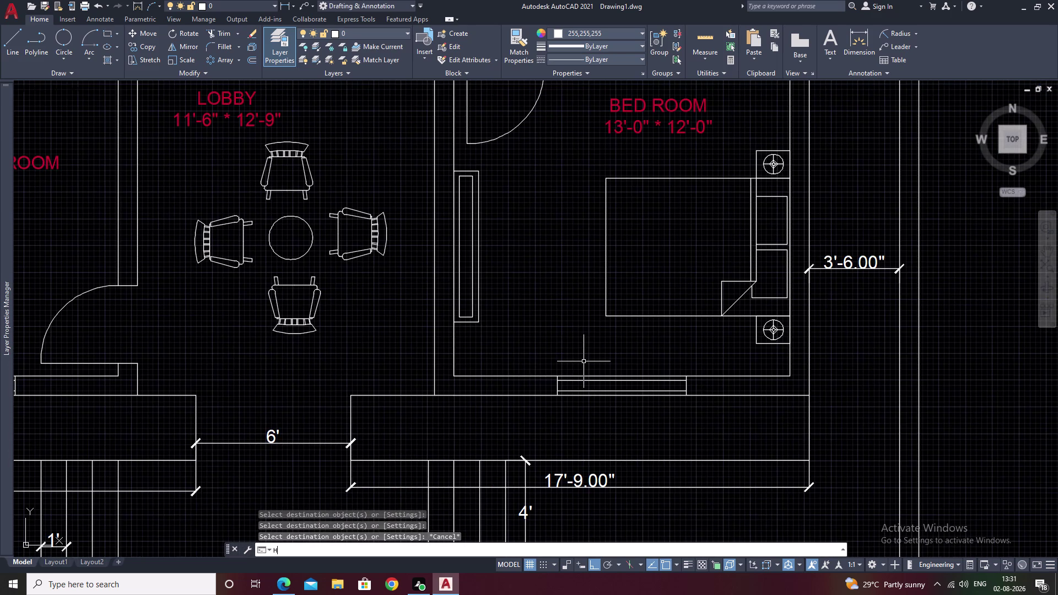
key(space)
click(182, 42)
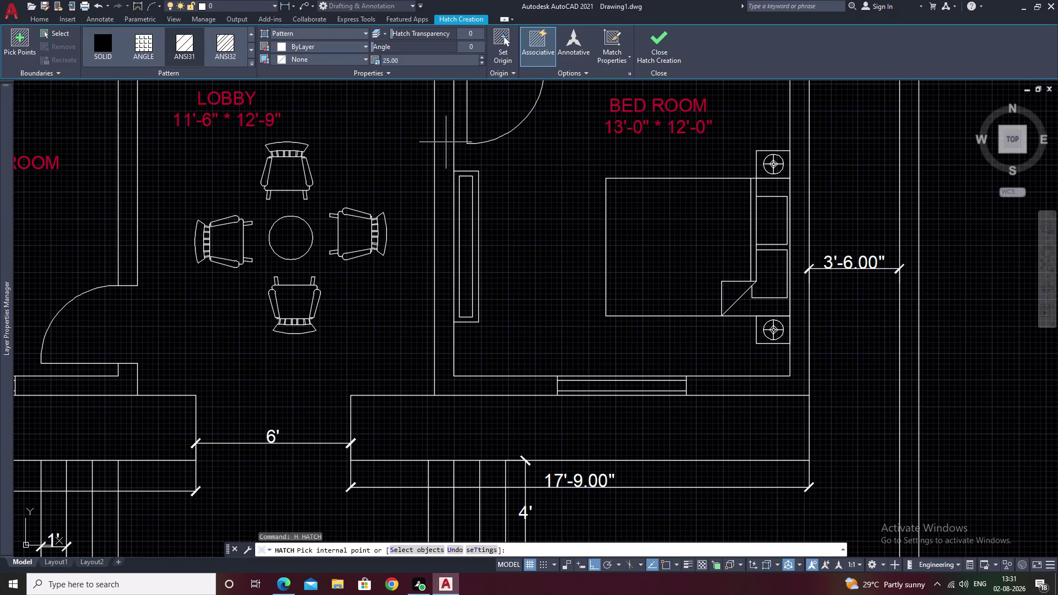
click(446, 147)
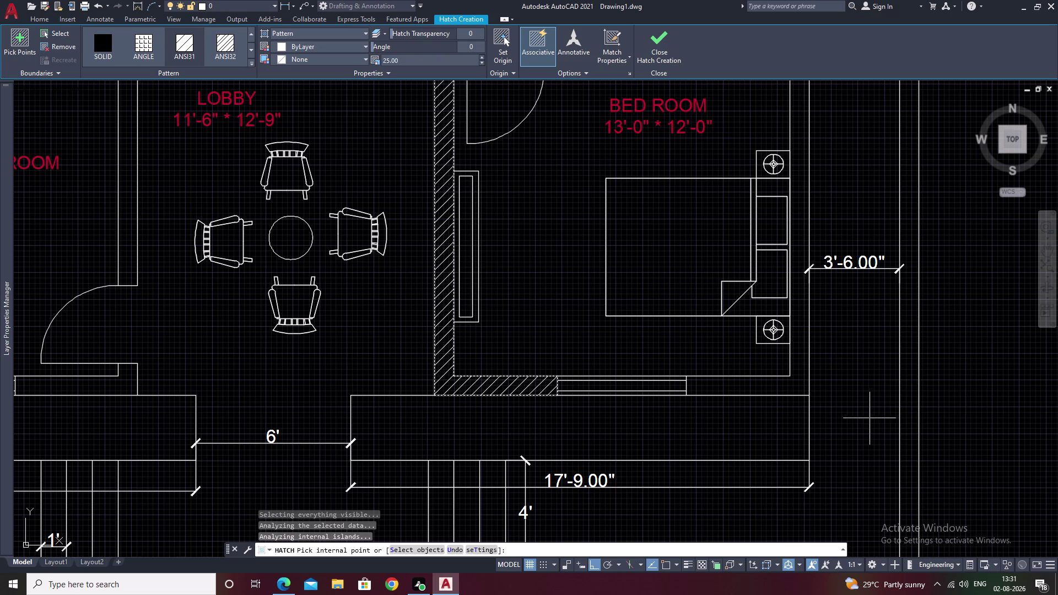
click(770, 385)
scroll(down, 3)
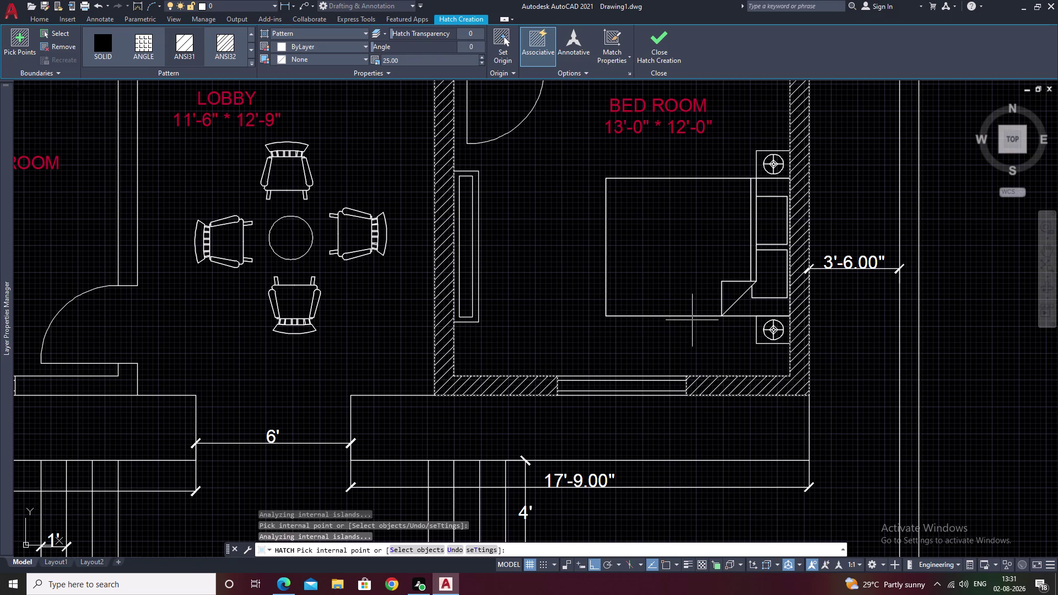
scroll(down, 3)
middle_drag(657, 223, 670, 371)
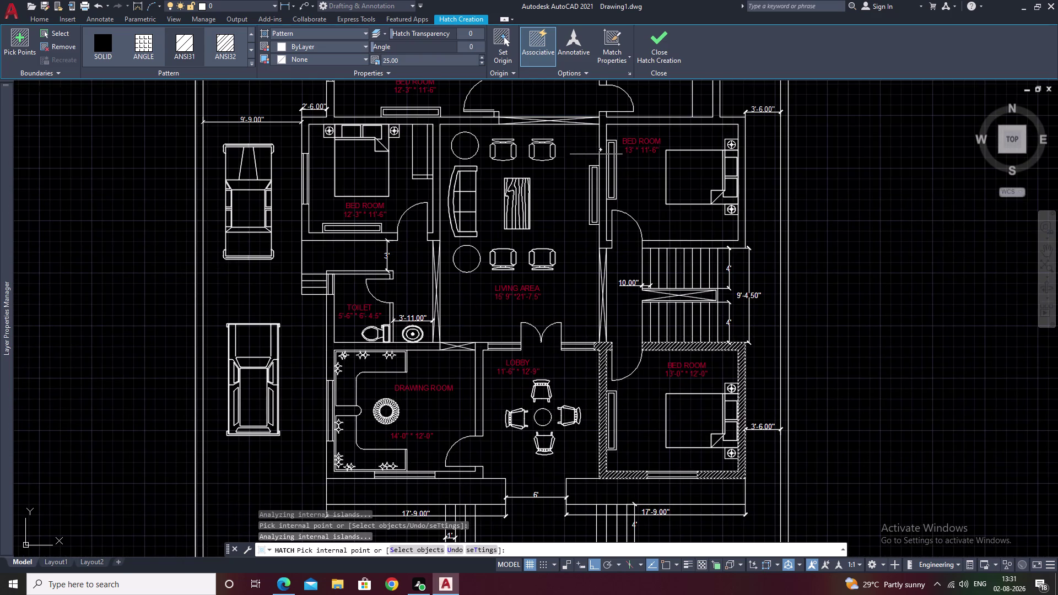
middle_drag(428, 107, 493, 280)
scroll(up, 3)
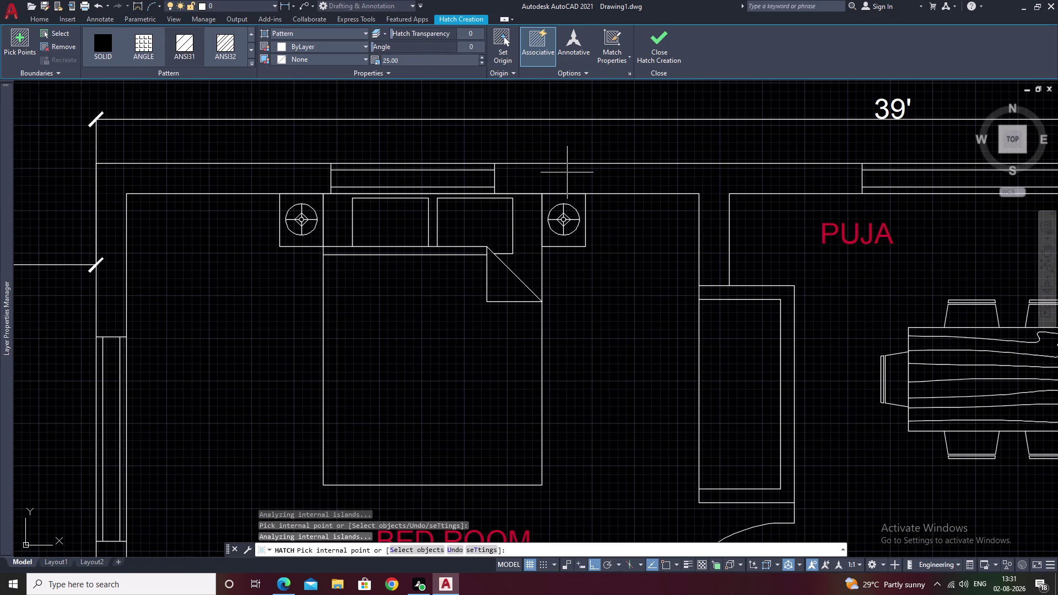
Pick hatch points in the top wall segments near the bed and lower bedroom.
click(567, 172)
click(266, 177)
scroll(down, 3)
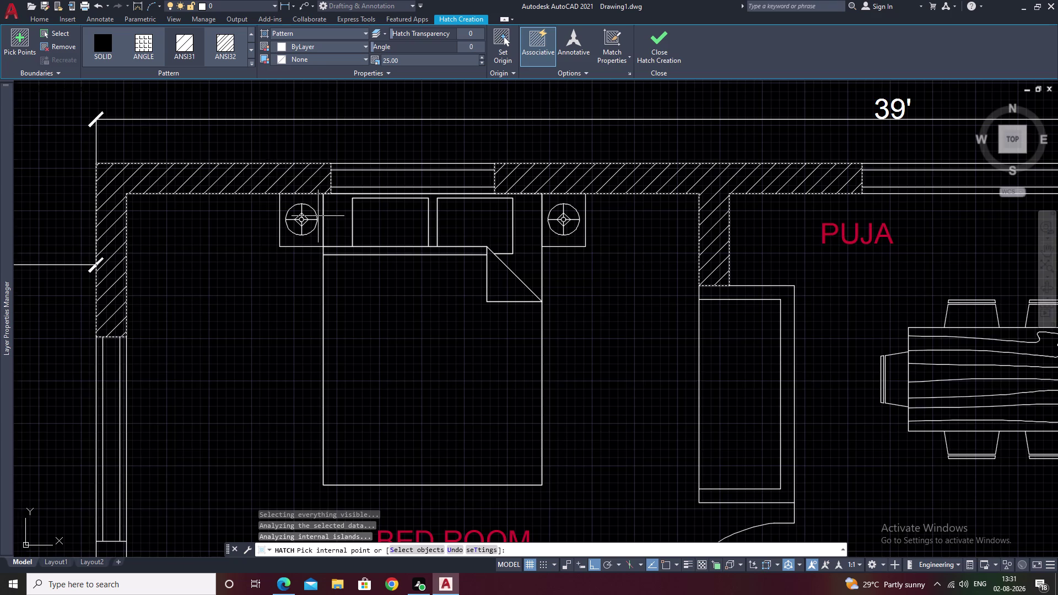
click(681, 211)
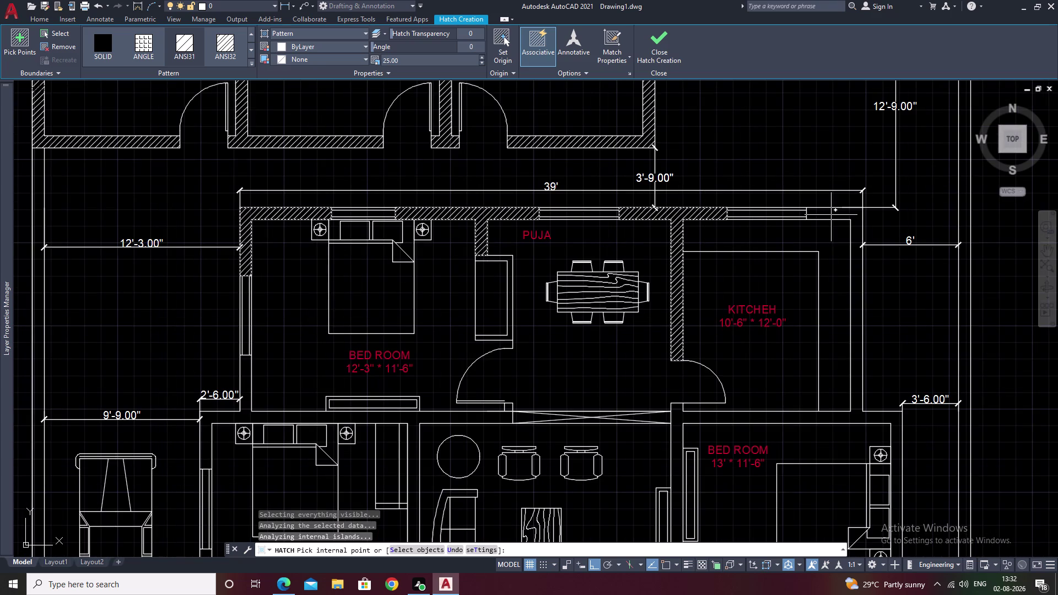
click(840, 212)
scroll(down, 3)
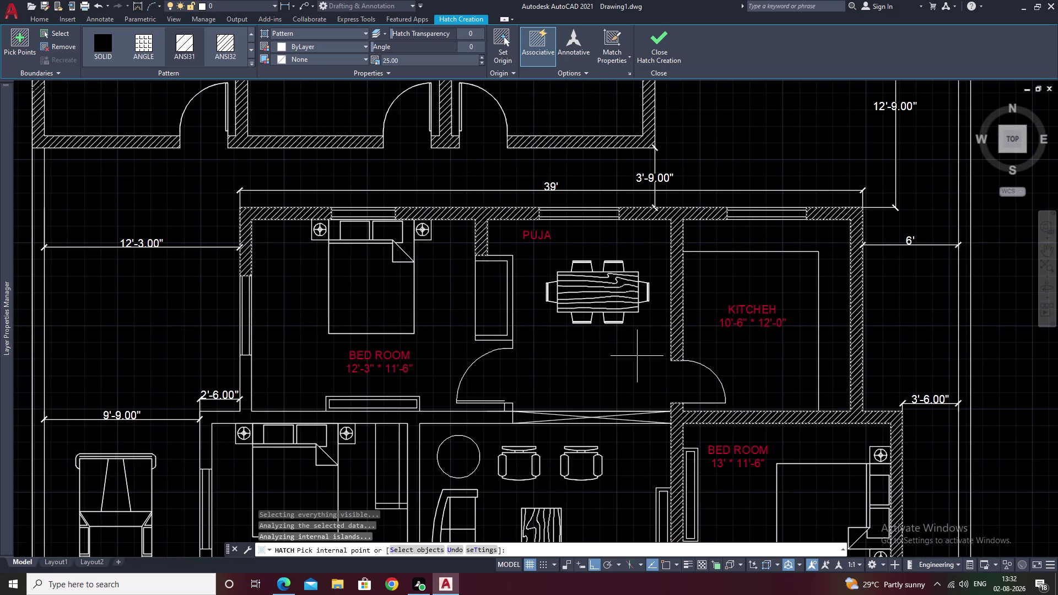
Pick a hatch point in the wall beside the bedroom near the car.
middle_drag(538, 356, 701, 248)
scroll(up, 3)
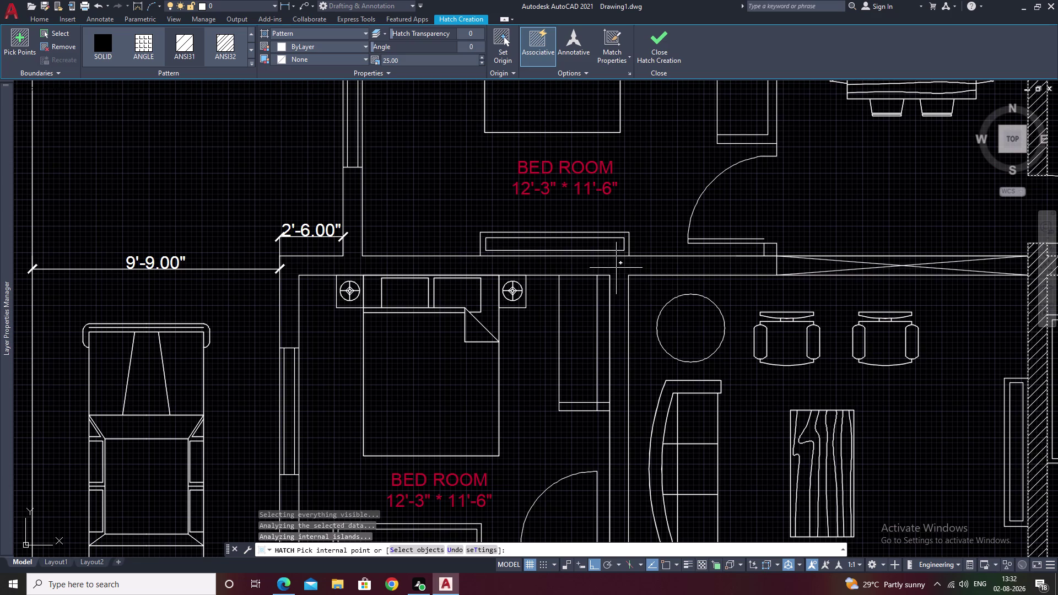
click(616, 268)
scroll(down, 3)
scroll(down, 3)
scroll(down, 3)
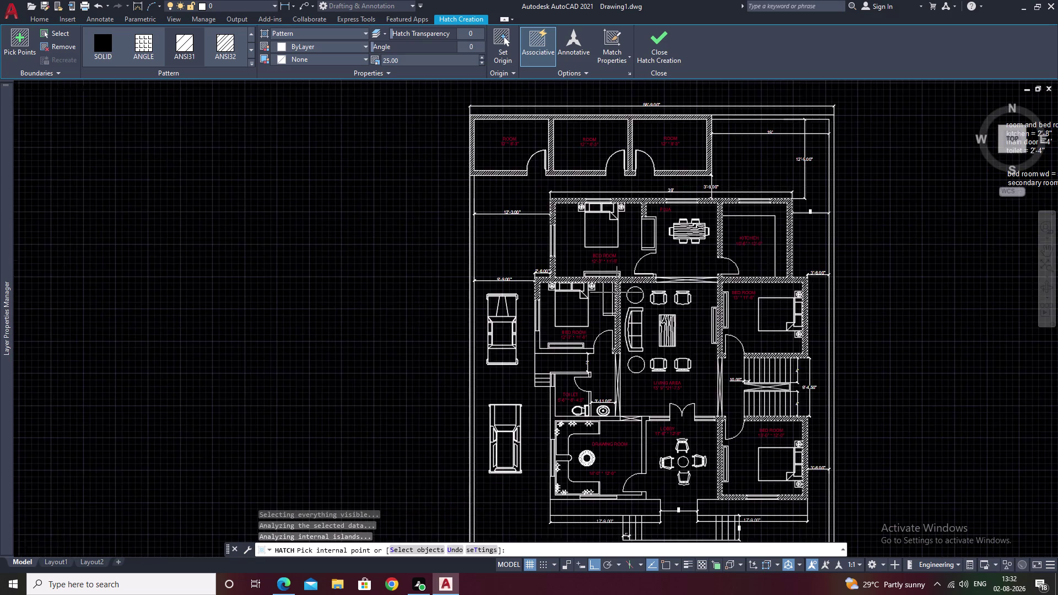
middle_drag(611, 317, 652, 252)
scroll(up, 3)
scroll(up, 3)
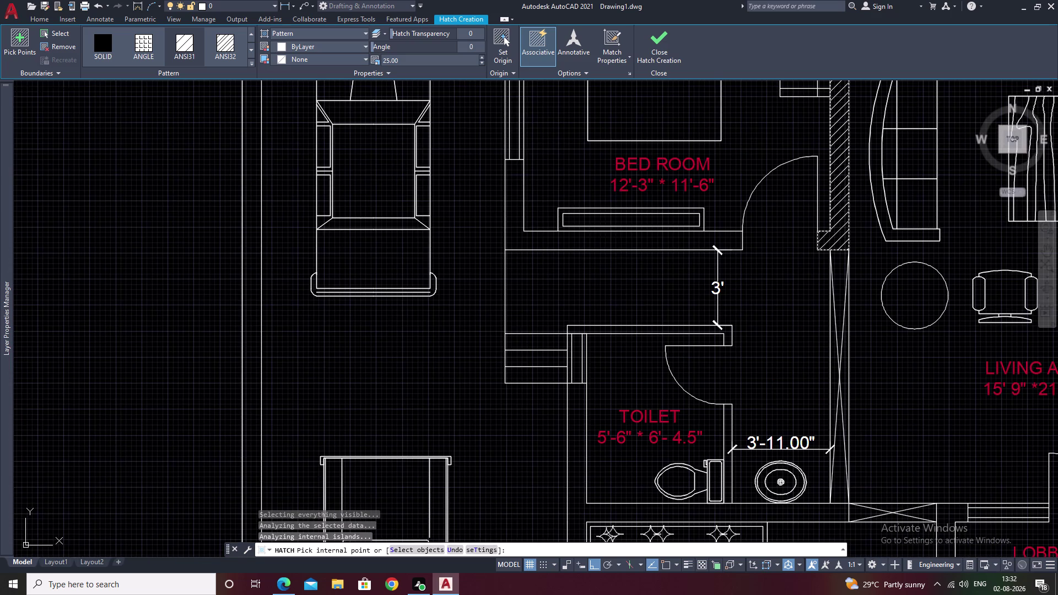
Pick hatch points in the wall strips above and beside the toilet.
click(603, 238)
scroll(up, 3)
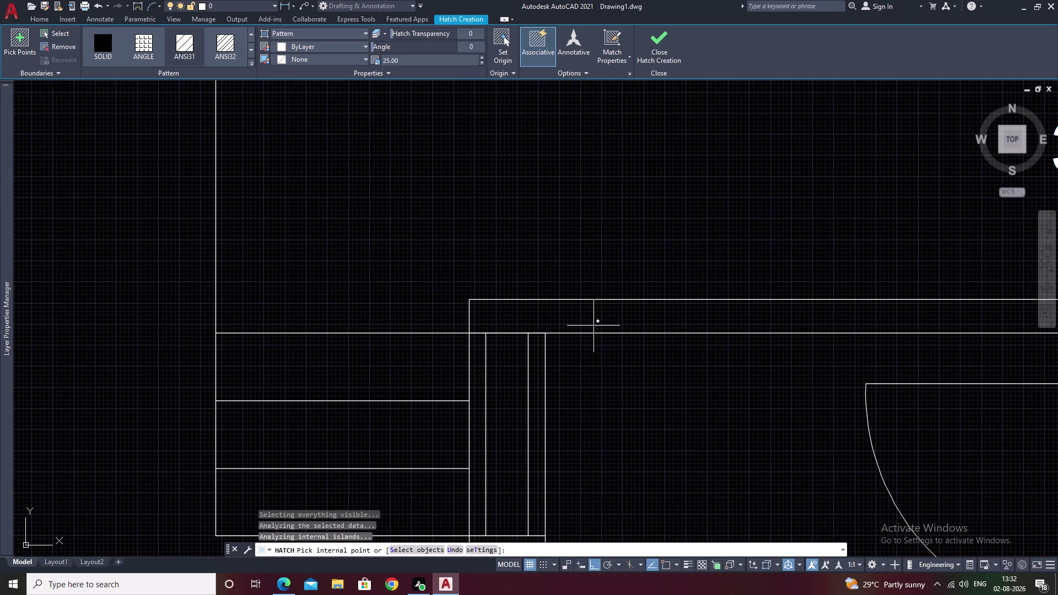
click(598, 322)
middle_drag(582, 335, 638, 166)
click(554, 458)
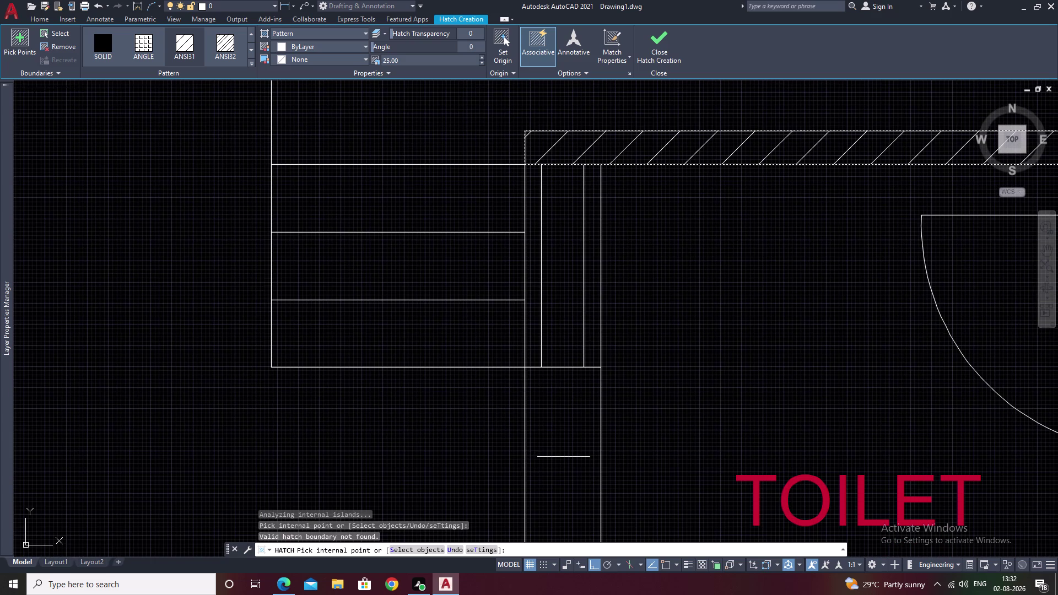
click(565, 457)
click(565, 457)
scroll(down, 3)
middle_drag(565, 465, 595, 321)
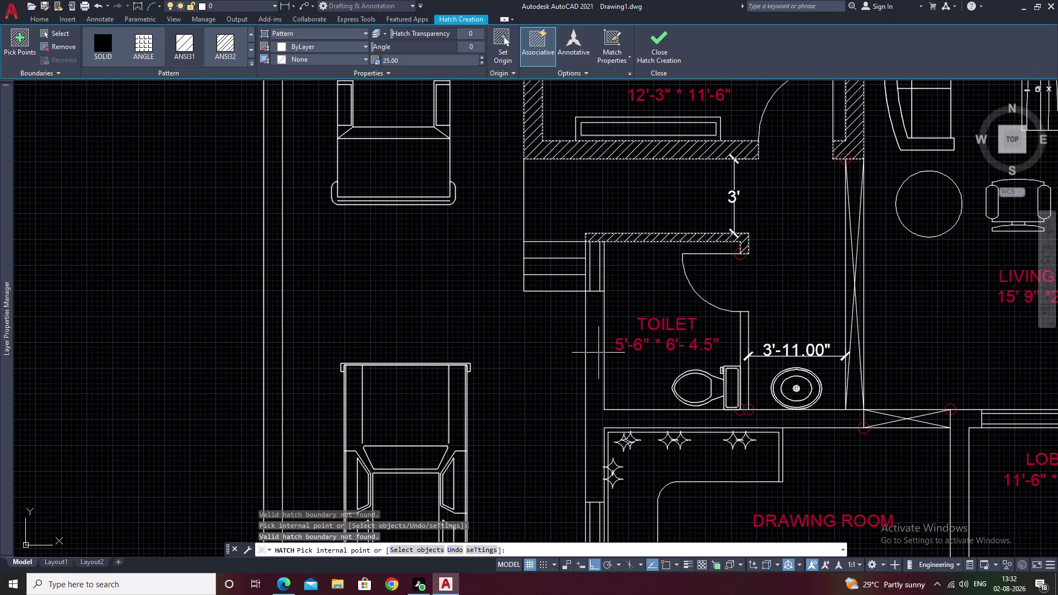
click(596, 354)
scroll(down, 3)
Pick hatch areas around the drawing room and lobby, then view the whole plan.
middle_drag(698, 379, 584, 316)
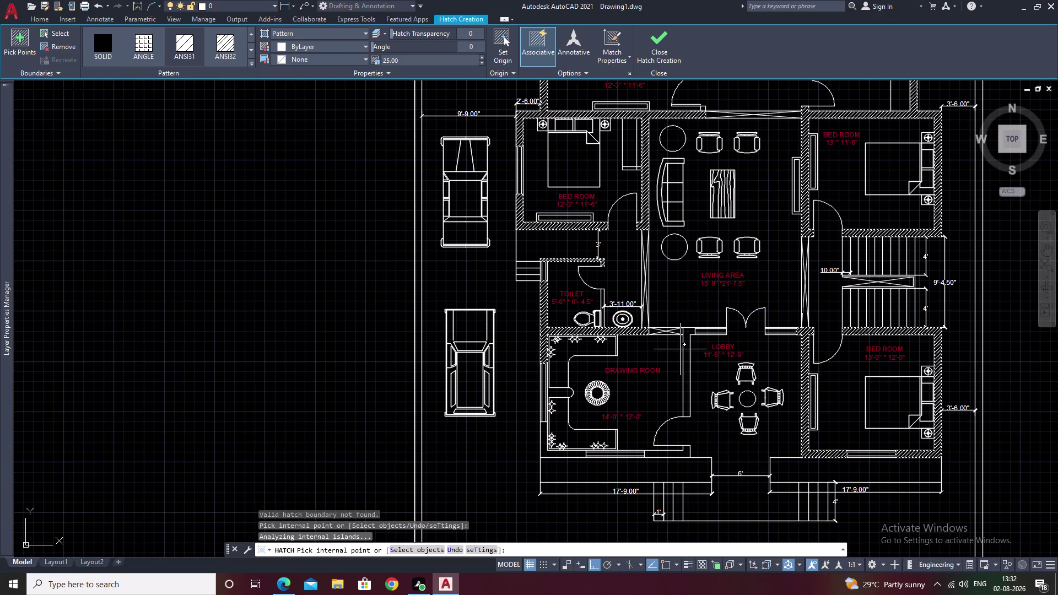
scroll(up, 3)
click(689, 333)
middle_drag(702, 399, 697, 246)
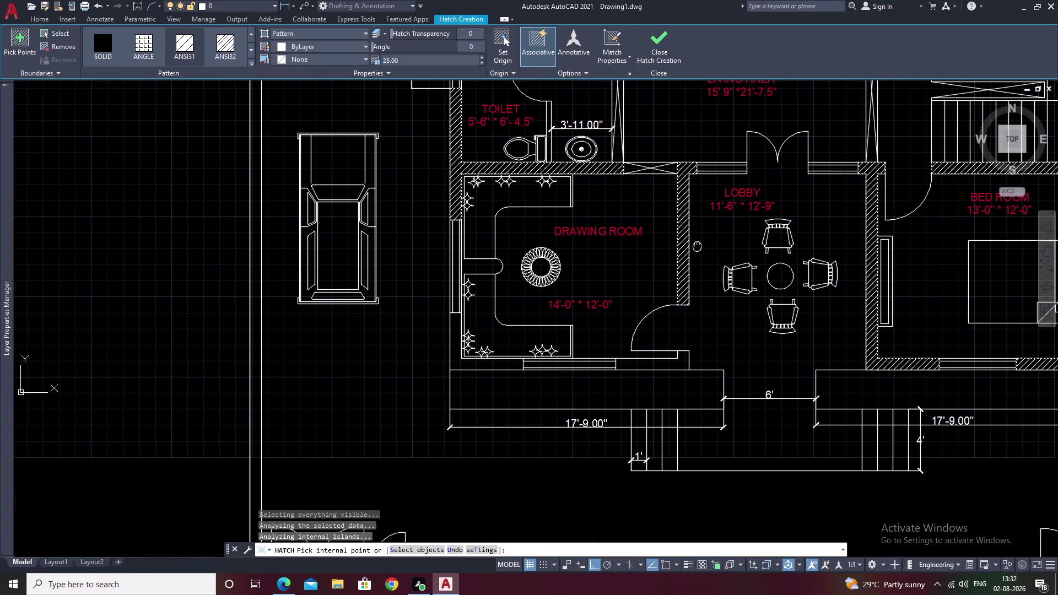
click(657, 360)
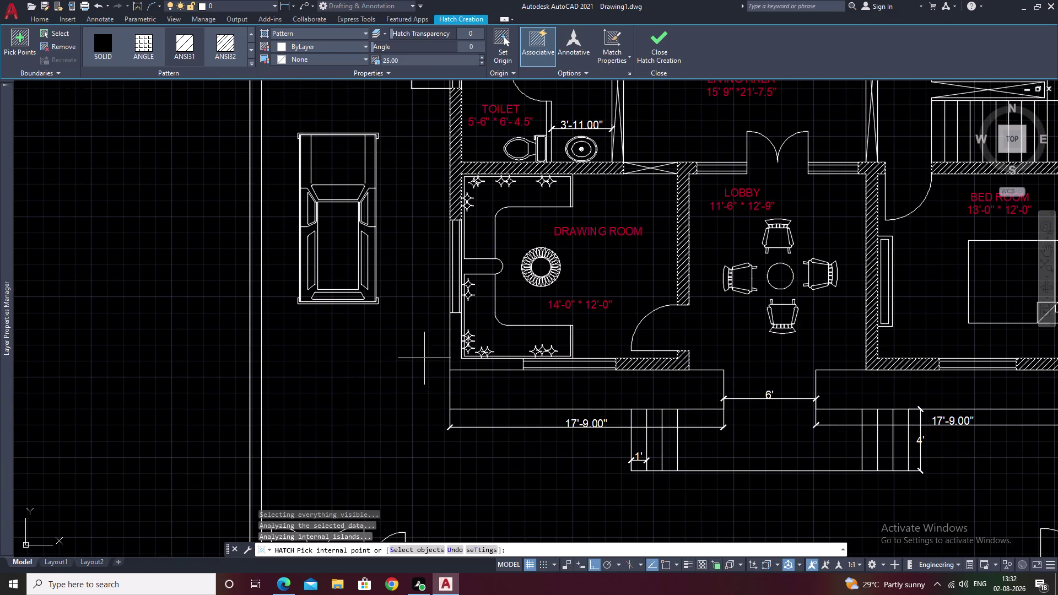
click(470, 364)
middle_drag(671, 373, 398, 338)
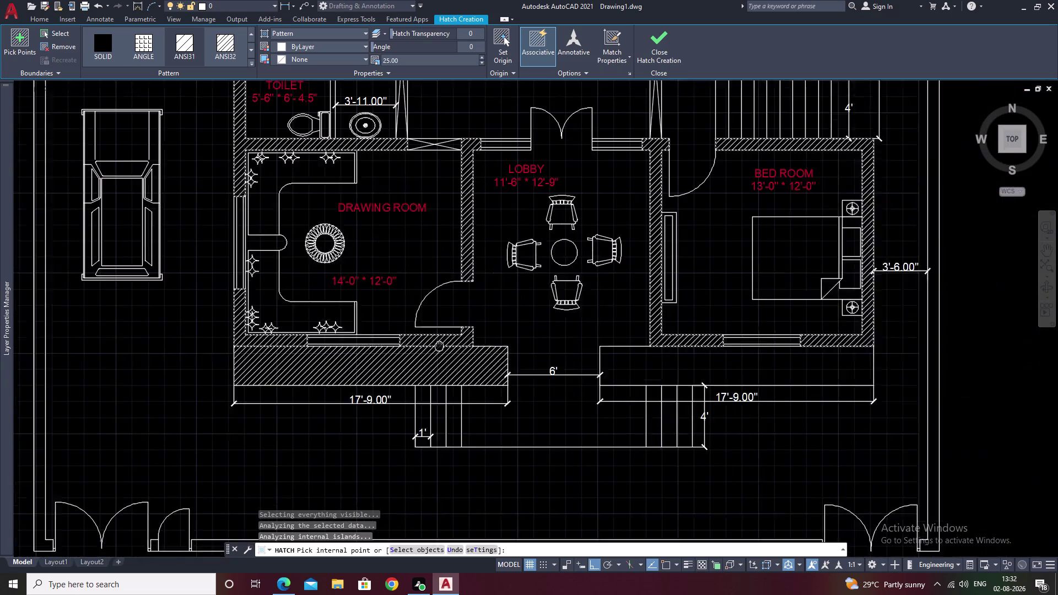
middle_drag(398, 338, 386, 336)
scroll(down, 3)
middle_drag(667, 264, 603, 320)
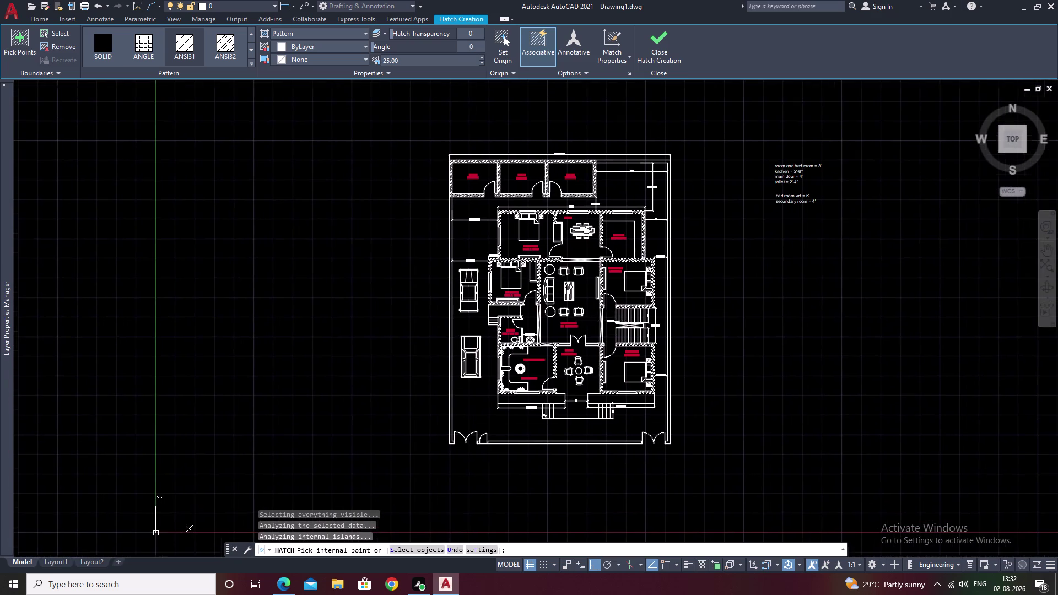
scroll(up, 3)
middle_drag(669, 254, 675, 170)
key(Escape)
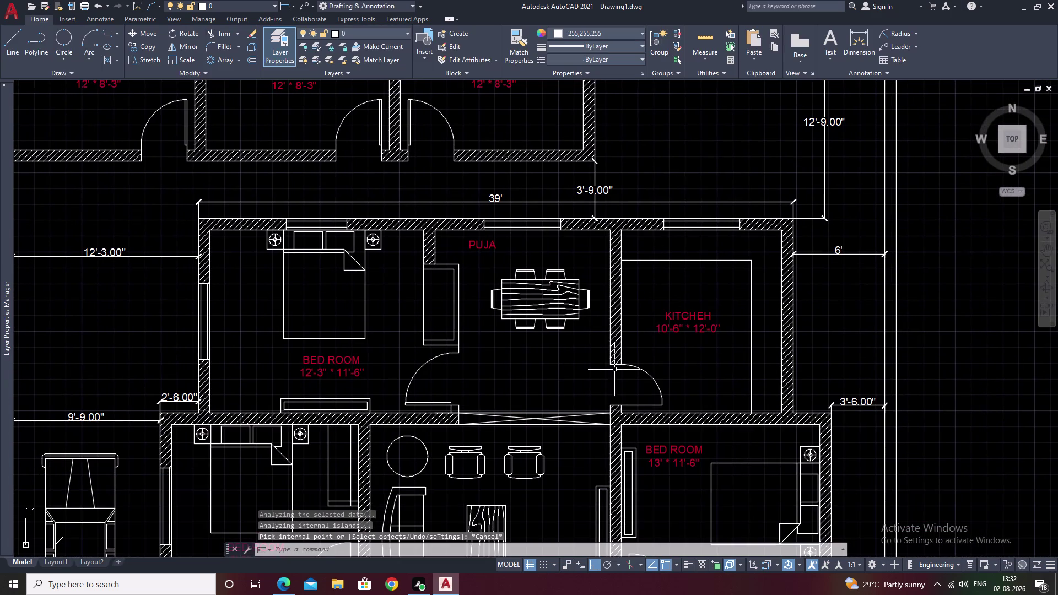
middle_drag(615, 394, 688, 213)
scroll(down, 3)
middle_drag(674, 353, 602, 327)
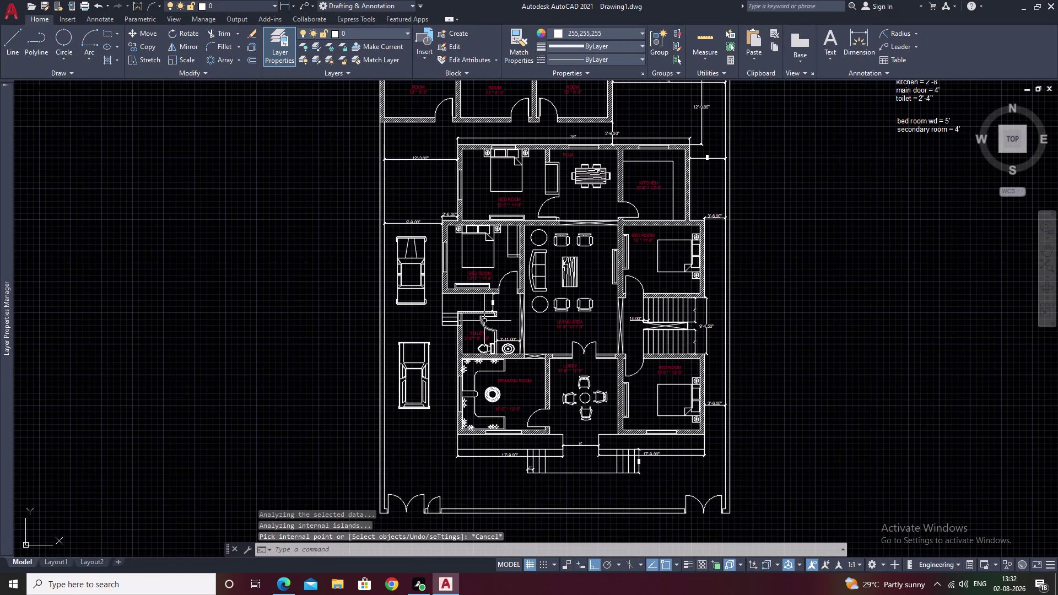
scroll(up, 3)
scroll(down, 3)
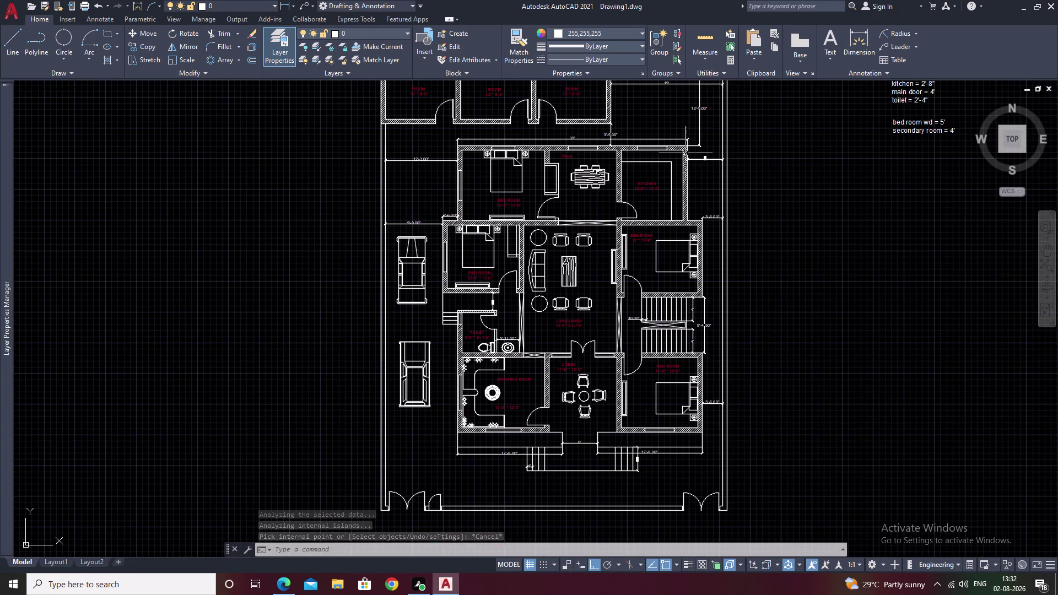
scroll(up, 3)
scroll(down, 3)
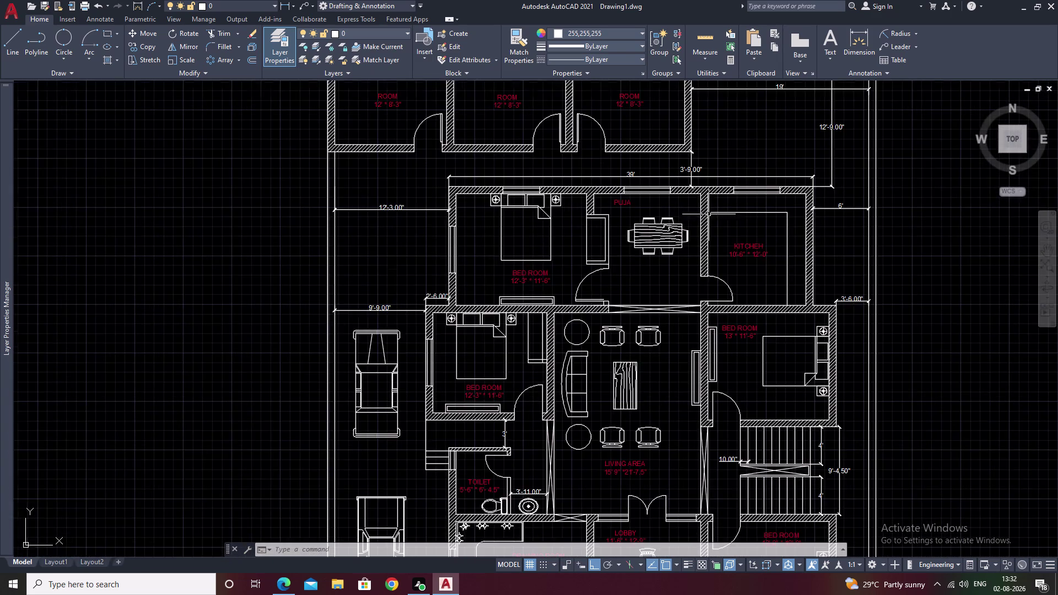
middle_drag(758, 255, 737, 144)
middle_drag(723, 309, 742, 193)
middle_drag(765, 319, 768, 234)
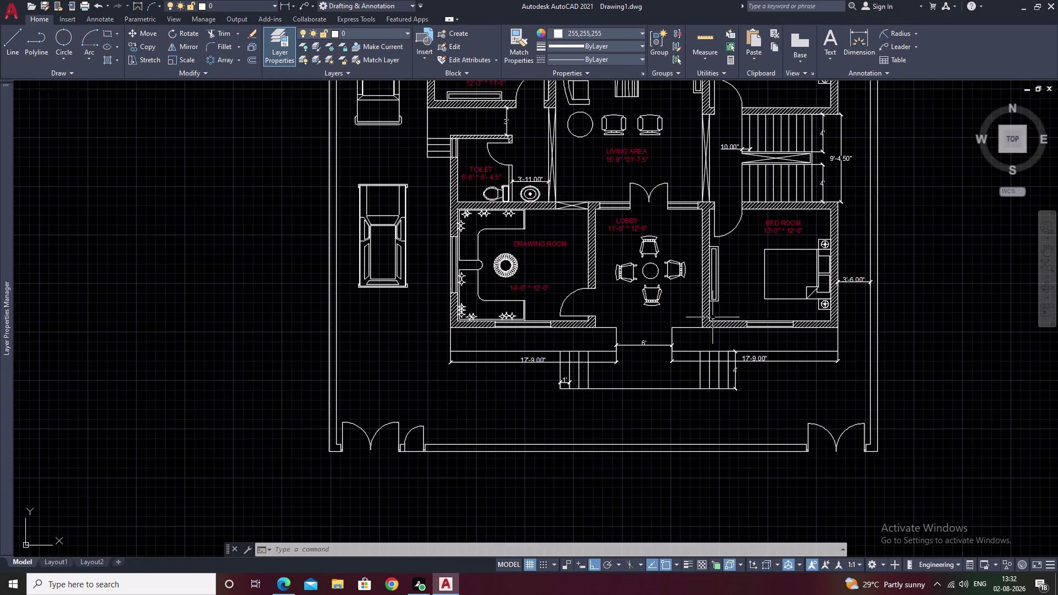
scroll(up, 3)
middle_drag(707, 318, 760, 238)
middle_drag(565, 263, 733, 207)
scroll(down, 3)
middle_drag(755, 221, 426, 321)
middle_drag(647, 309, 575, 341)
middle_drag(721, 292, 722, 296)
scroll(down, 3)
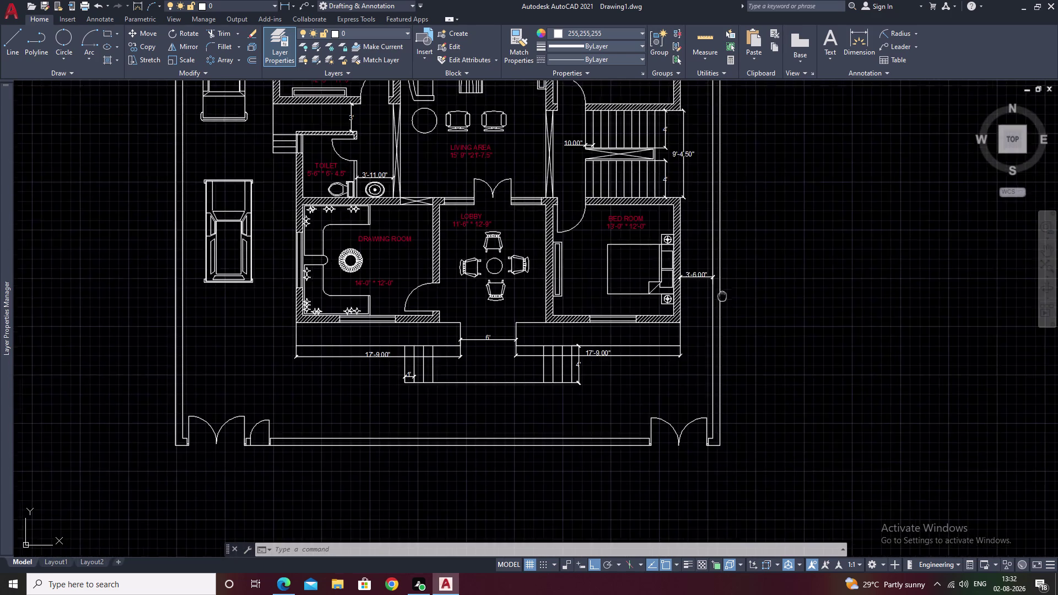
middle_drag(722, 296, 798, 349)
scroll(up, 3)
scroll(down, 3)
middle_drag(622, 279, 697, 210)
middle_drag(576, 207, 579, 208)
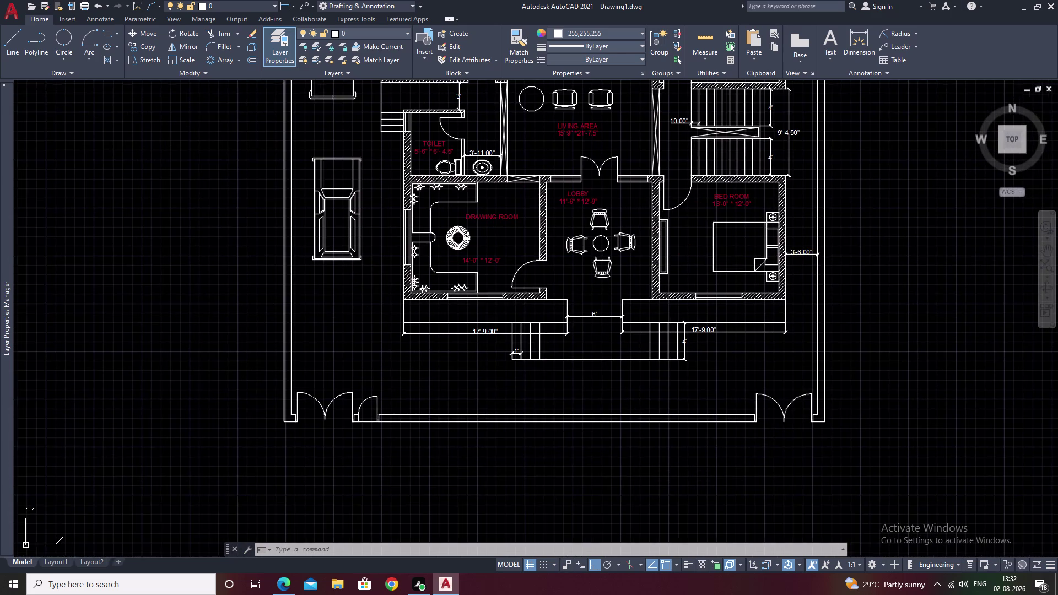
middle_drag(580, 209, 686, 262)
scroll(down, 3)
middle_drag(585, 208, 510, 343)
scroll(up, 3)
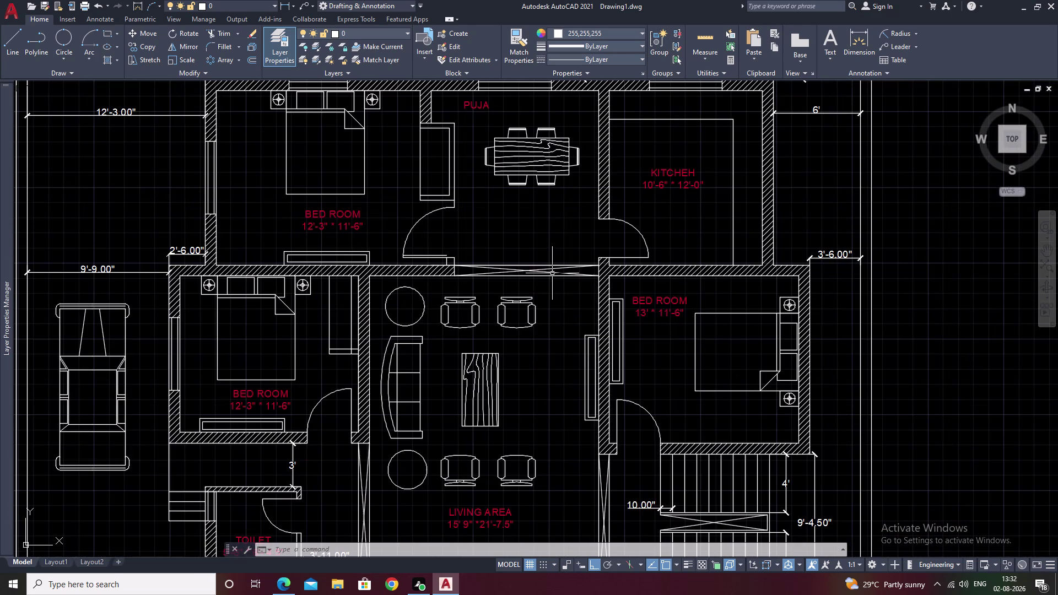
key(Escape)
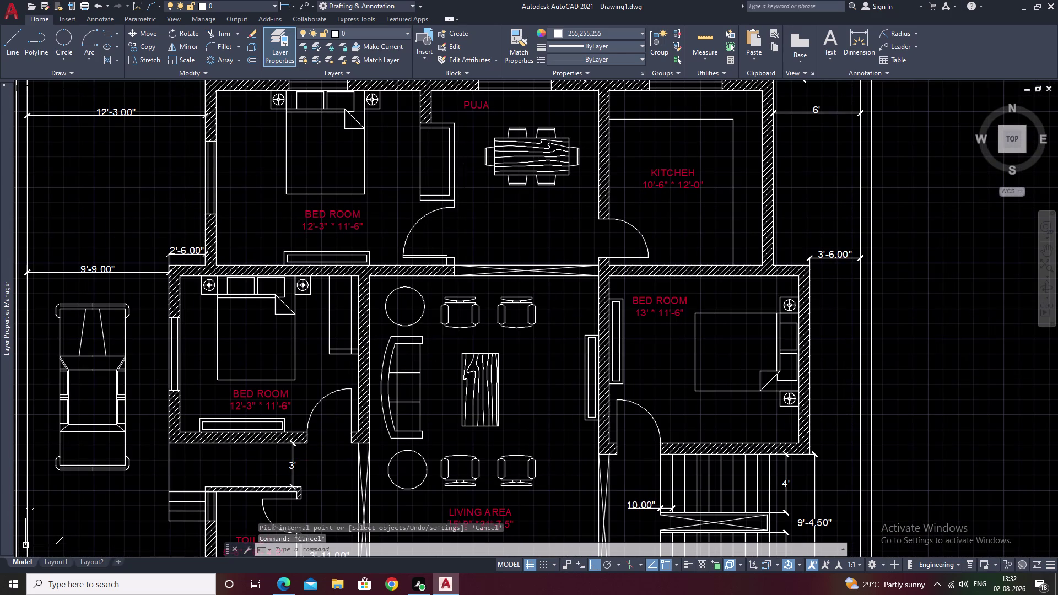
Make FUNITUER the current layer and move the Puja room dining table onto it.
click(378, 28)
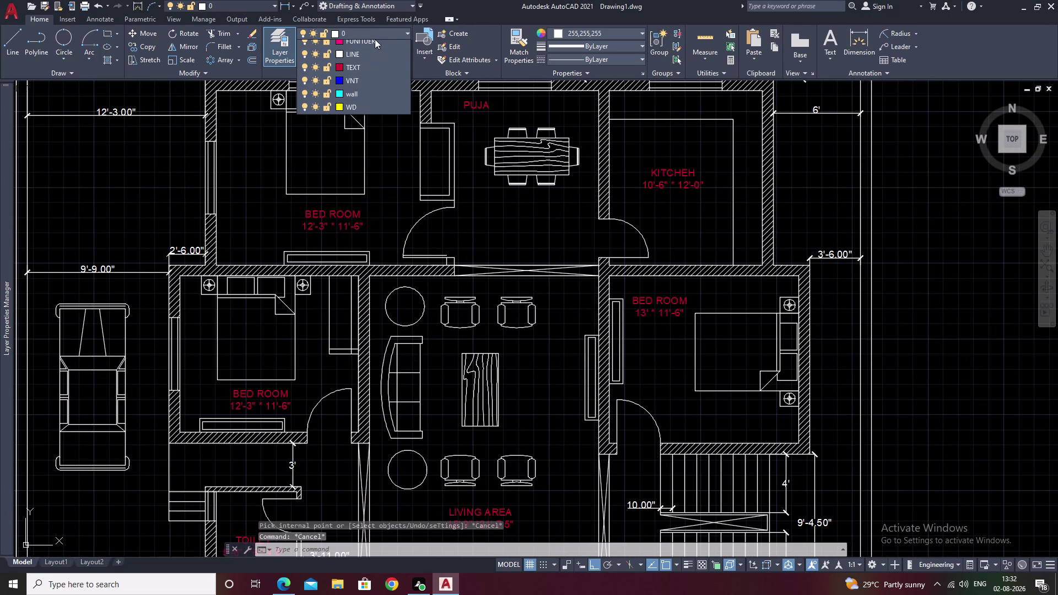
click(374, 83)
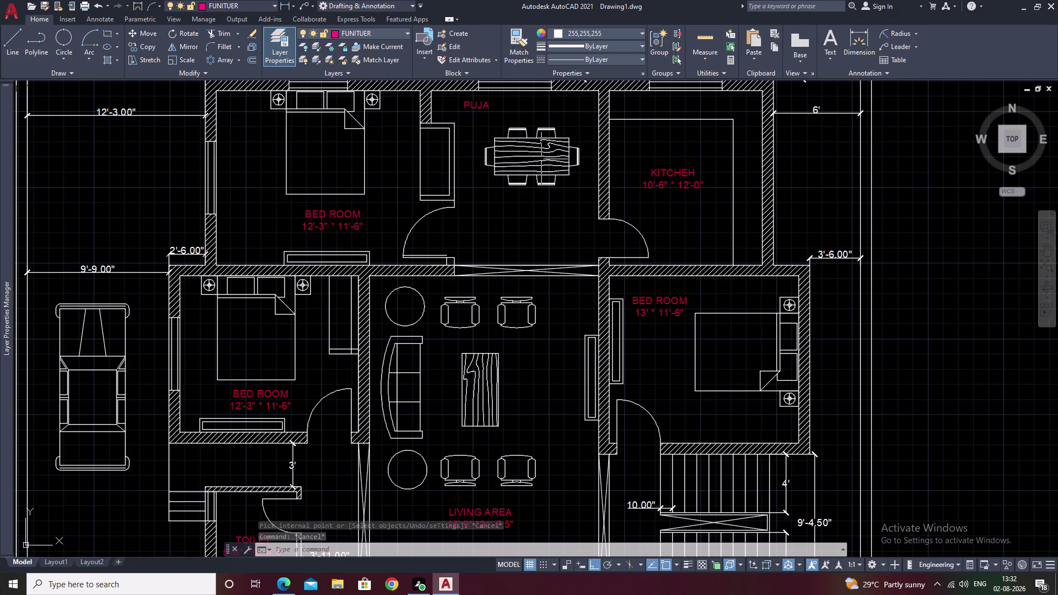
key(Escape)
drag(557, 121, 515, 178)
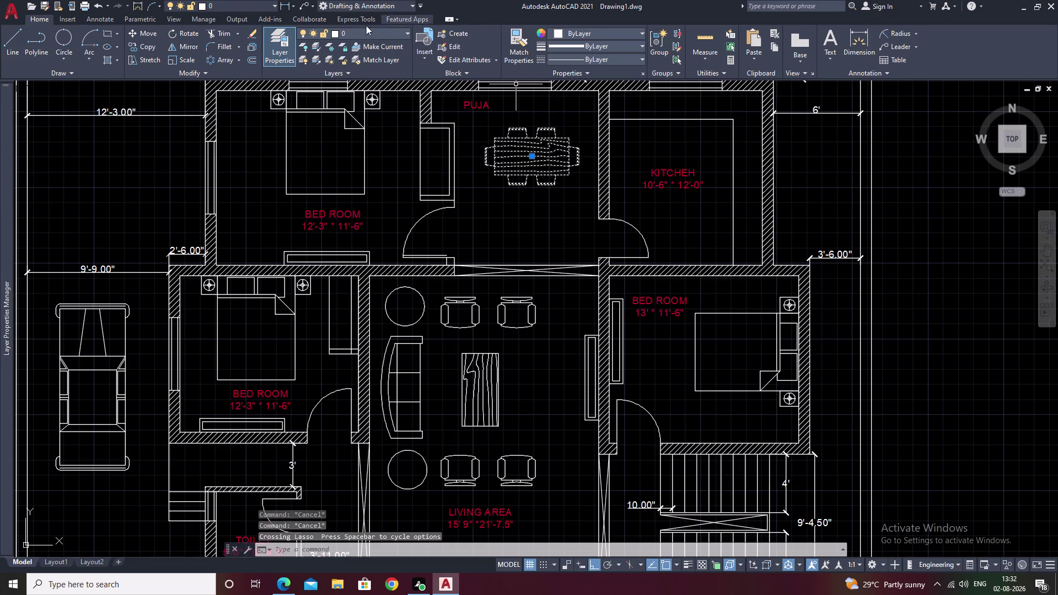
click(359, 31)
click(361, 89)
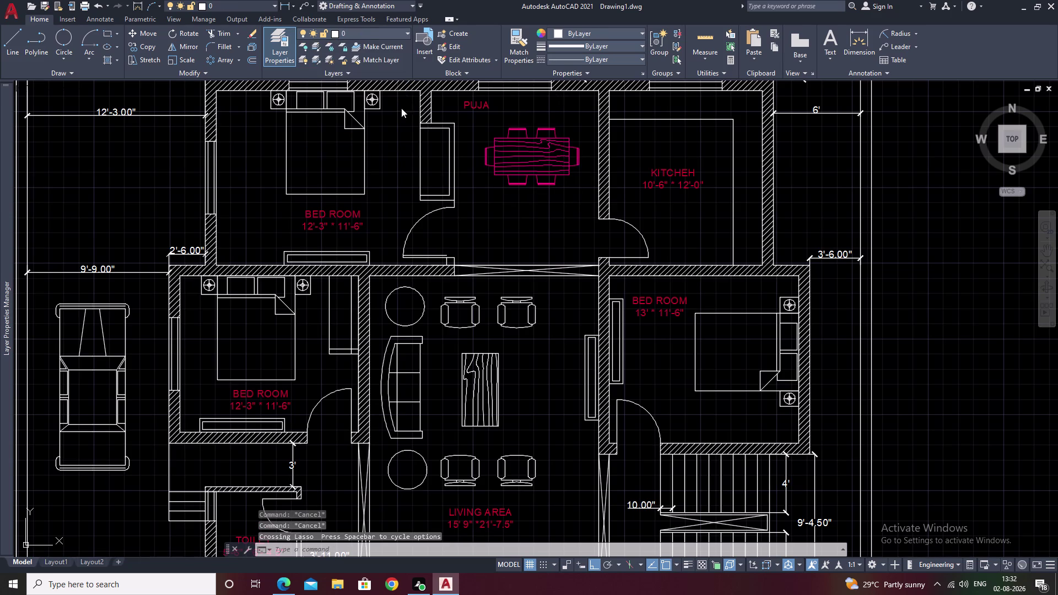
key(Escape)
Match Properties from the Puja table onto the bedroom bed.
click(527, 49)
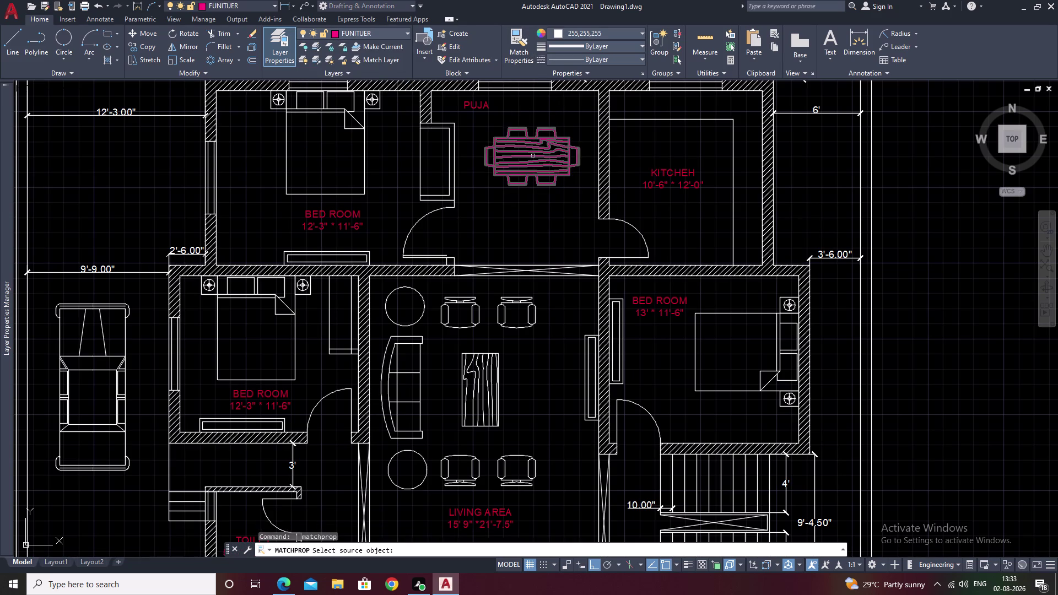
click(533, 157)
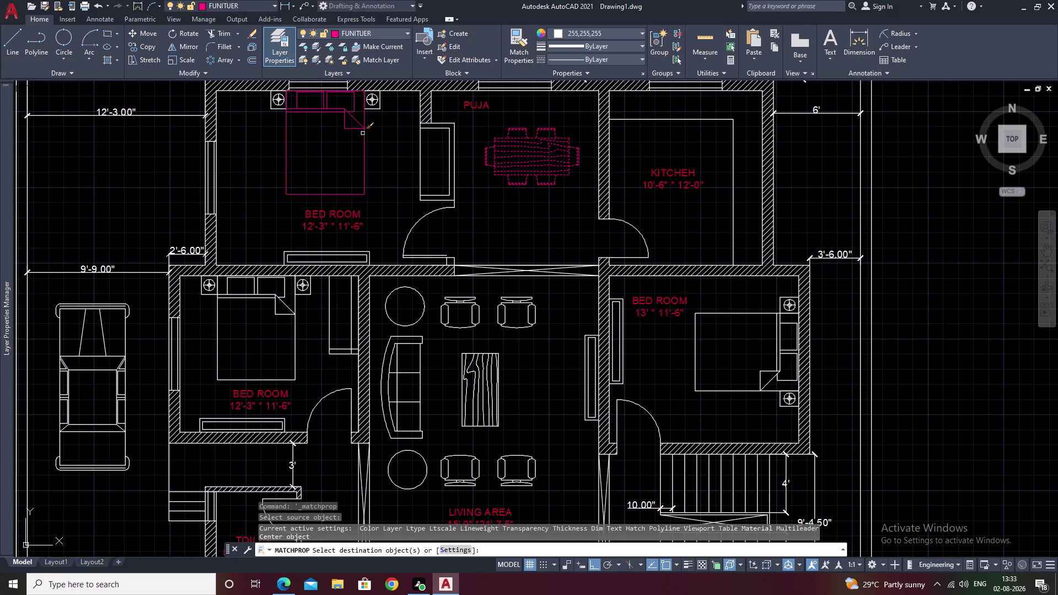
click(363, 133)
scroll(up, 3)
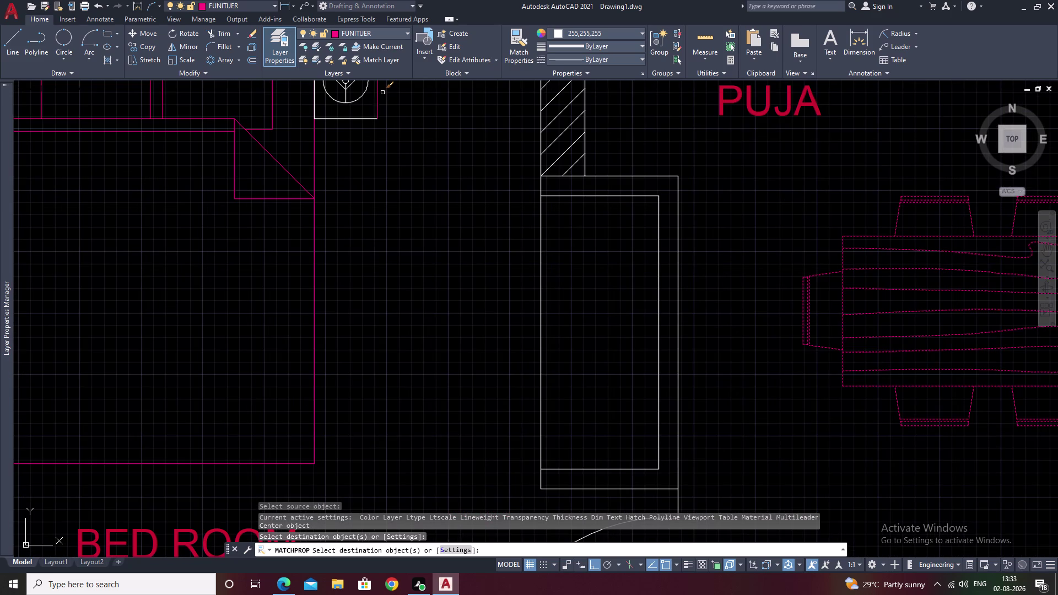
drag(382, 93, 340, 129)
middle_drag(375, 130, 434, 220)
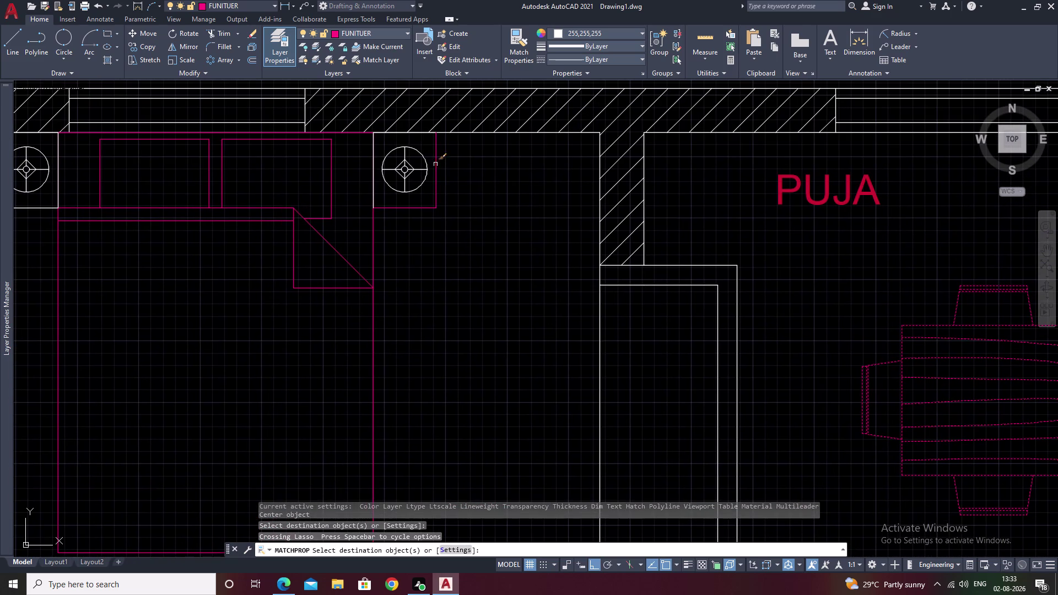
drag(432, 165, 369, 178)
Apply the furniture properties to that bedroom's left and right bedside tables.
middle_drag(260, 168, 593, 218)
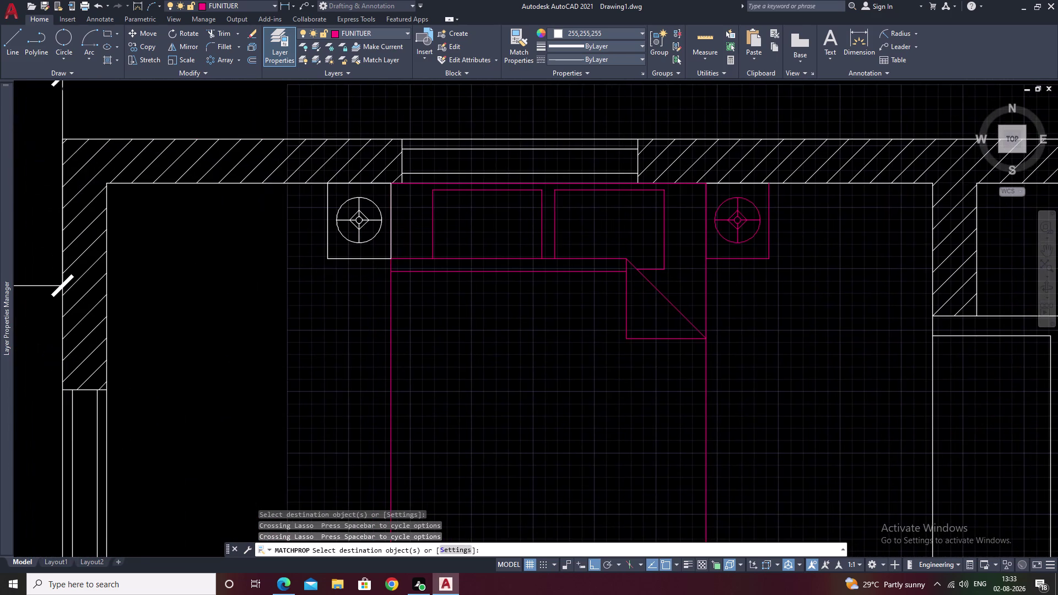
drag(399, 211, 306, 238)
drag(372, 247, 361, 262)
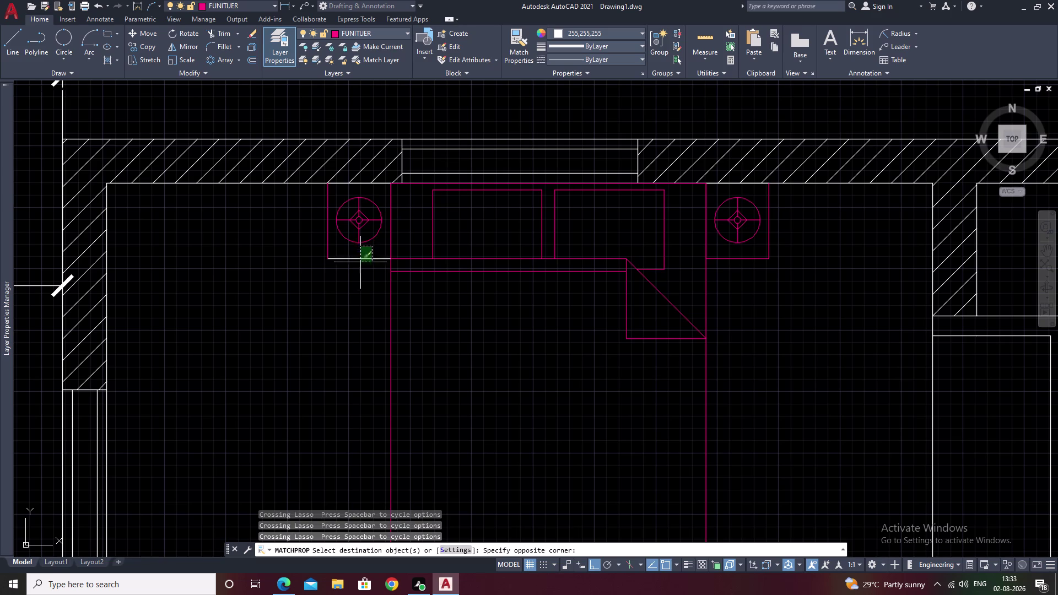
drag(361, 263, 355, 267)
scroll(down, 3)
click(385, 282)
middle_drag(415, 310, 455, 159)
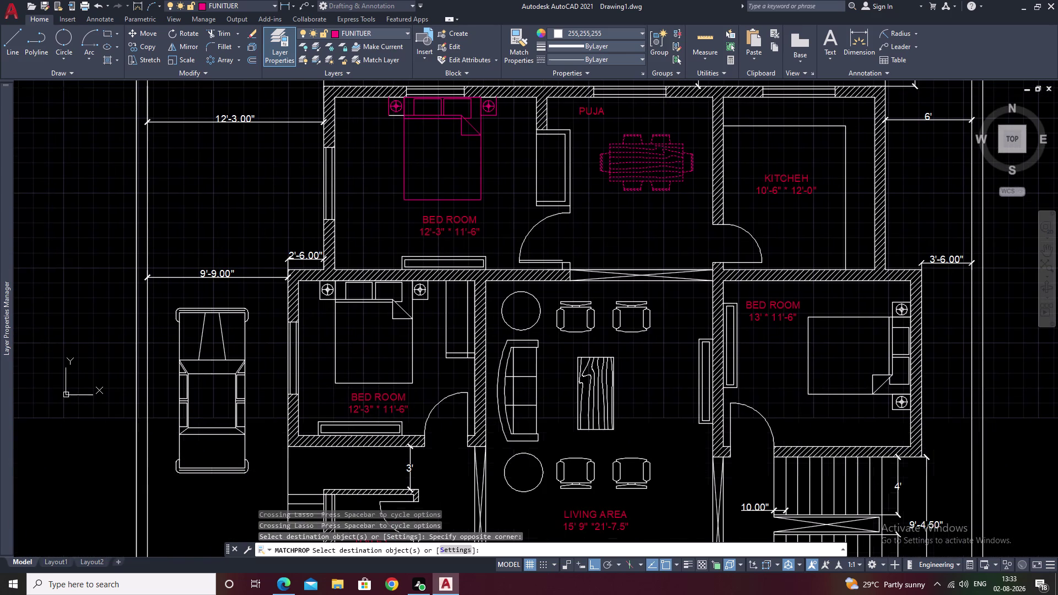
Match the living area's armchairs, round tables, sofa and centre table to the furniture properties.
click(398, 116)
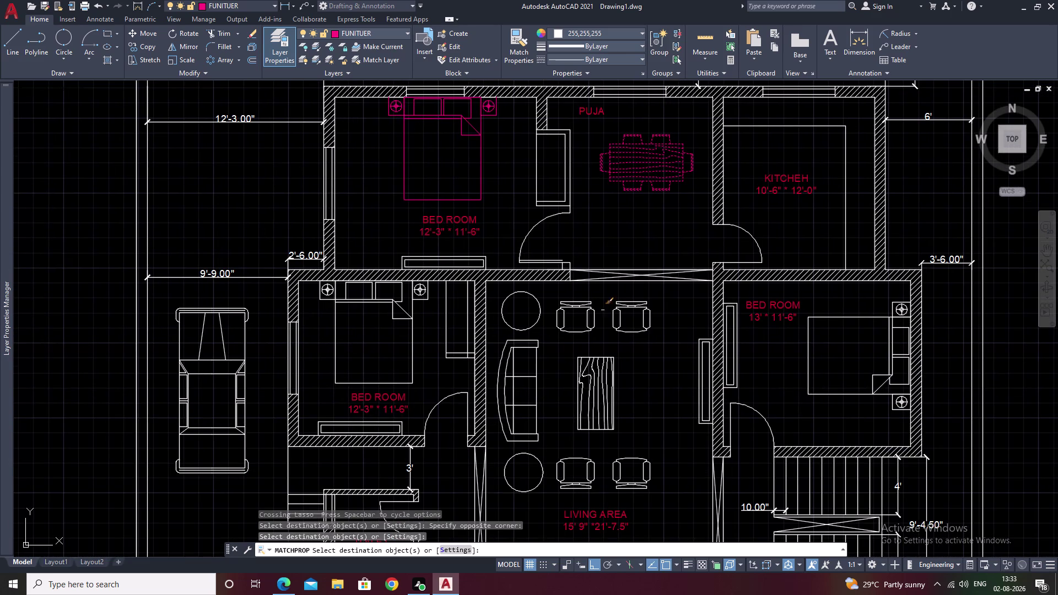
click(617, 323)
click(617, 328)
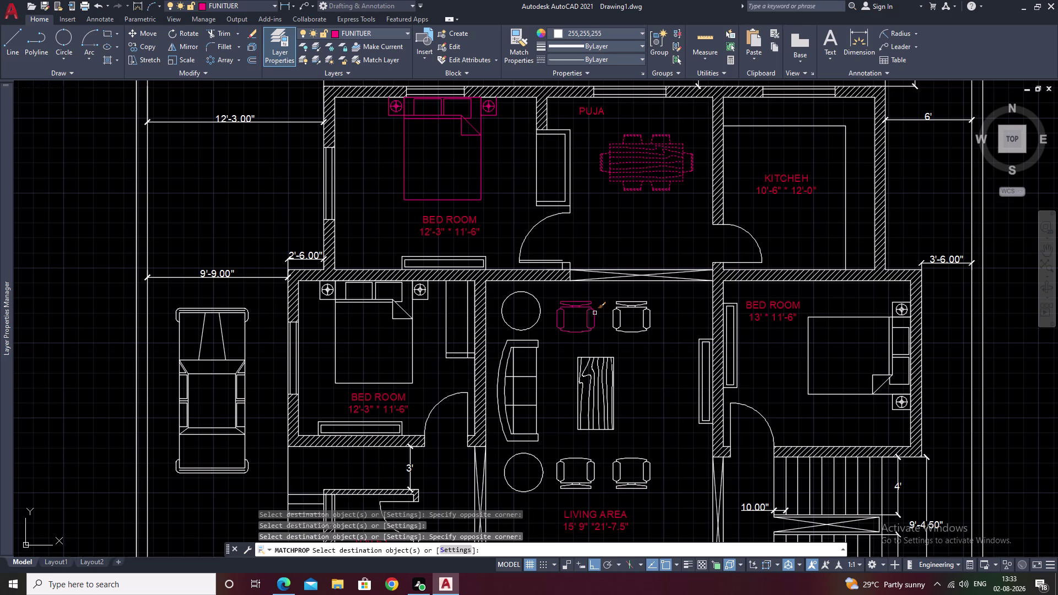
click(594, 313)
click(649, 311)
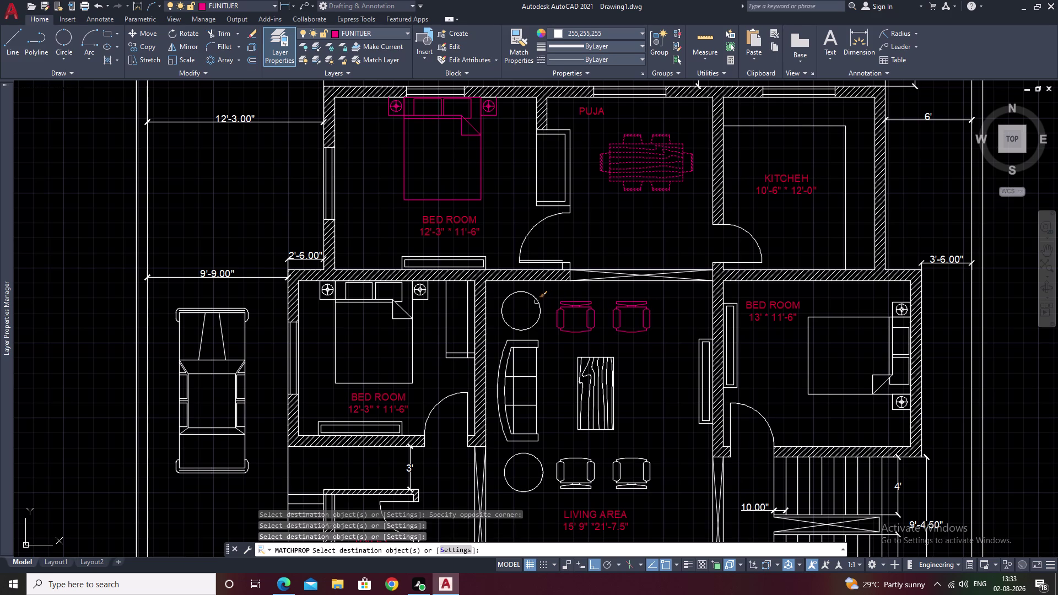
click(536, 302)
click(528, 344)
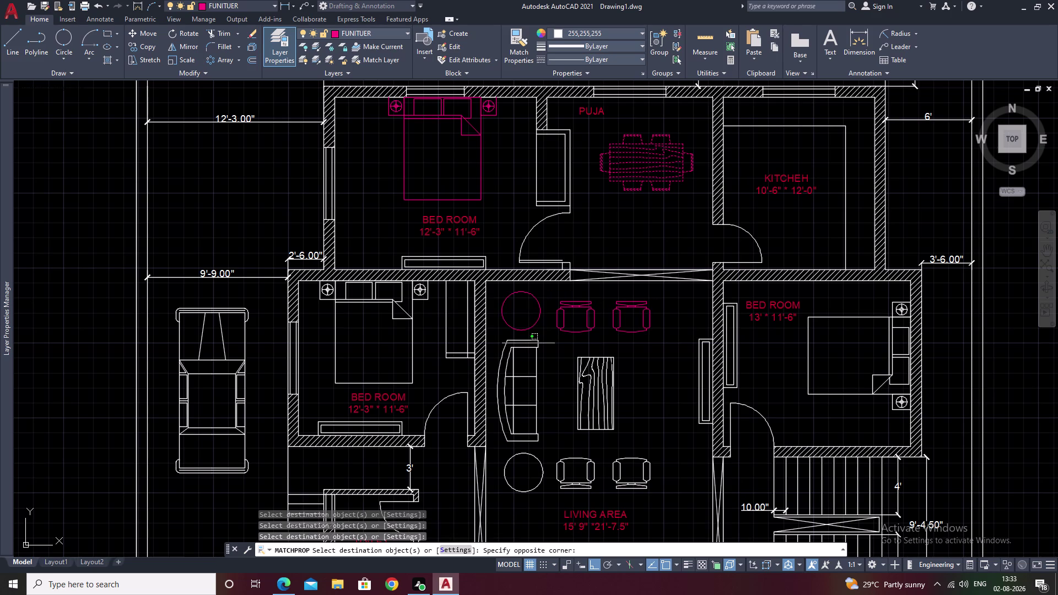
drag(534, 343, 534, 339)
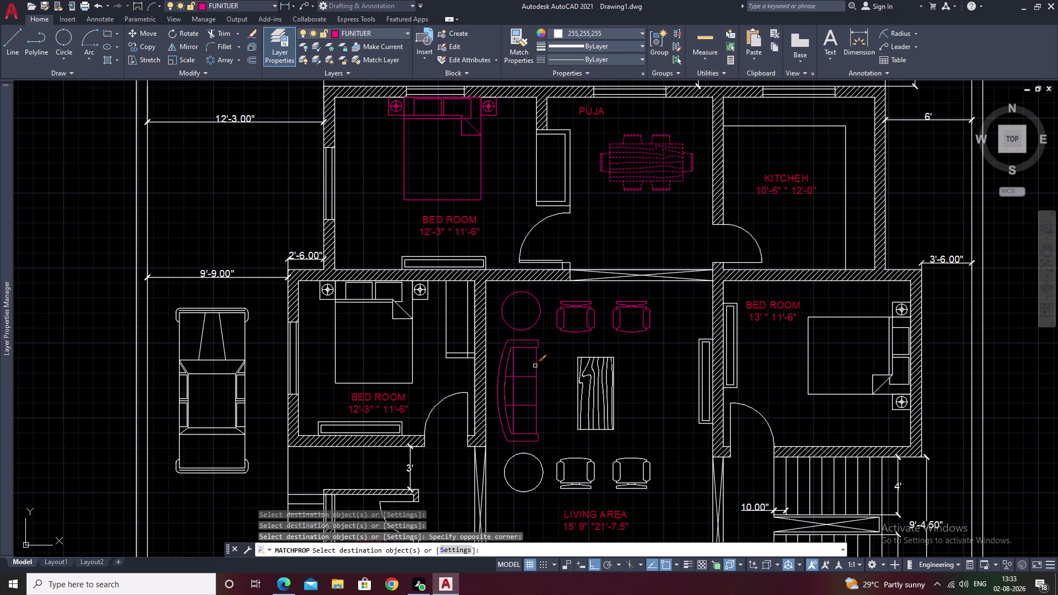
click(535, 366)
click(601, 379)
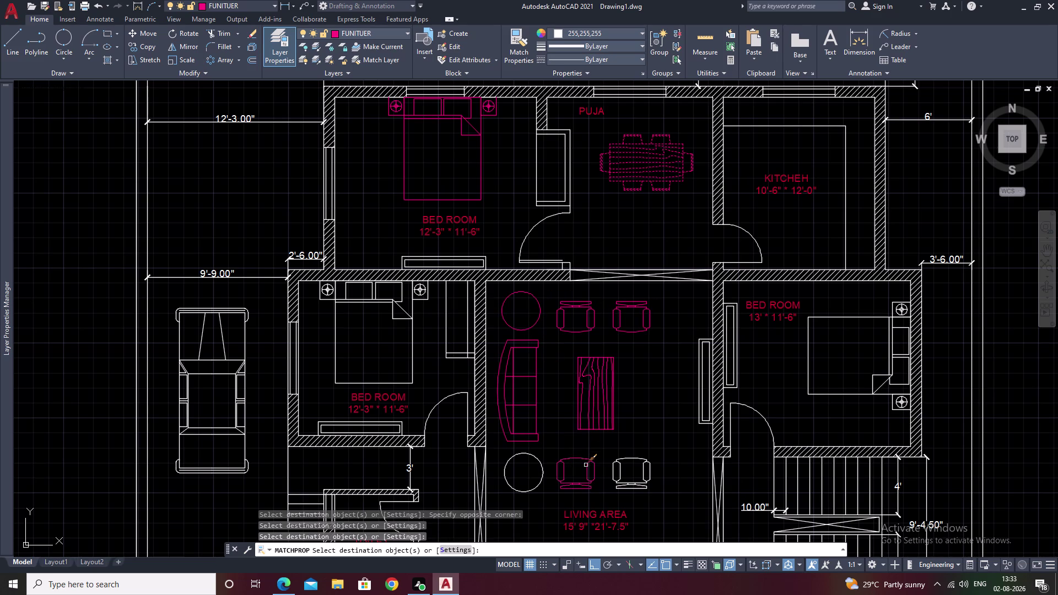
click(586, 465)
click(649, 468)
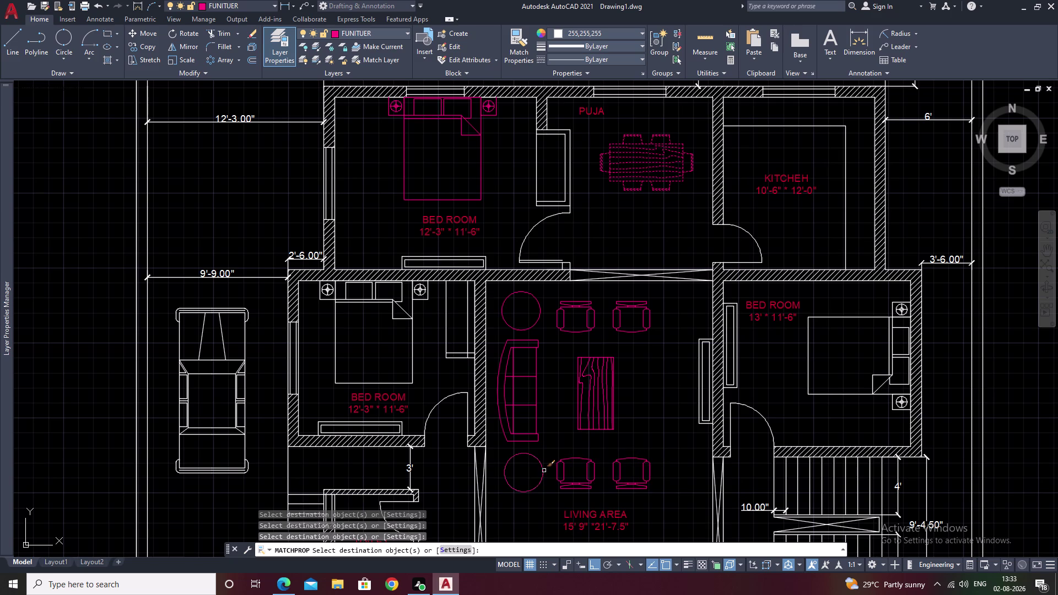
Apply furniture properties to the left bedroom's bed, pillows and both bedside tables.
click(542, 469)
click(412, 354)
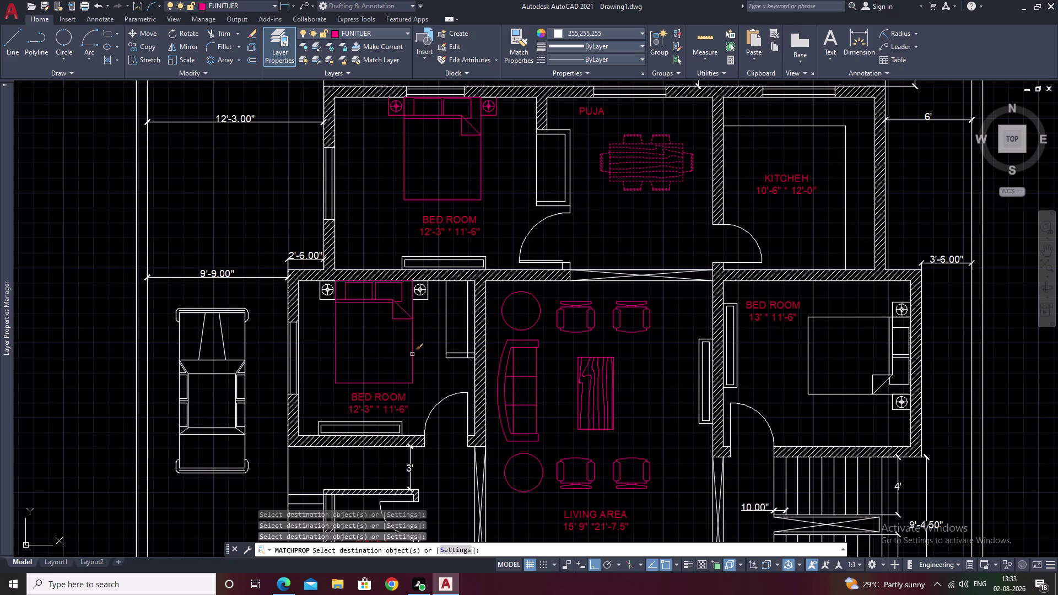
click(428, 290)
click(413, 286)
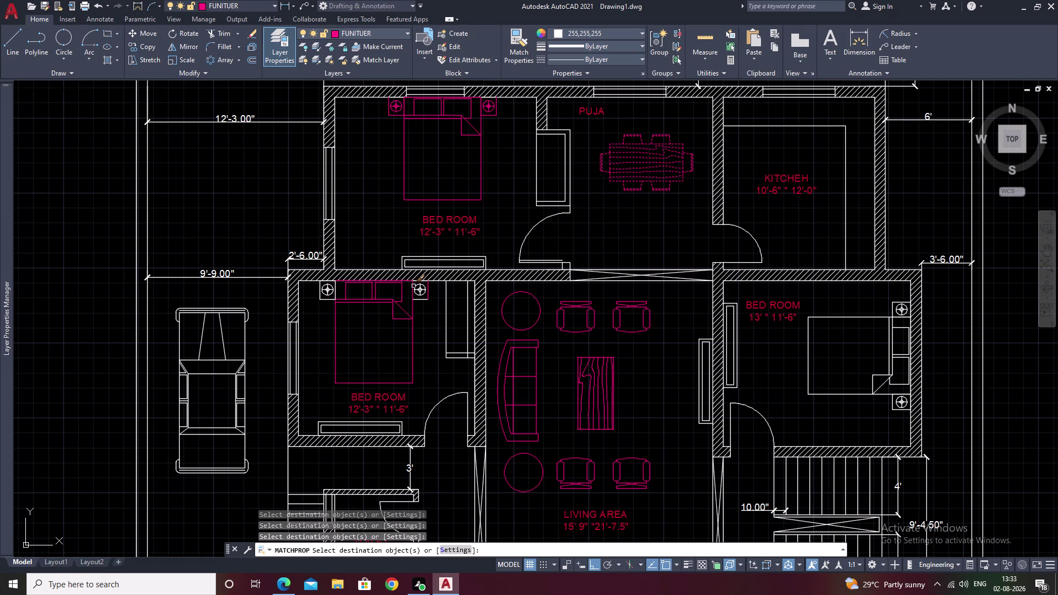
click(419, 299)
click(423, 291)
click(336, 291)
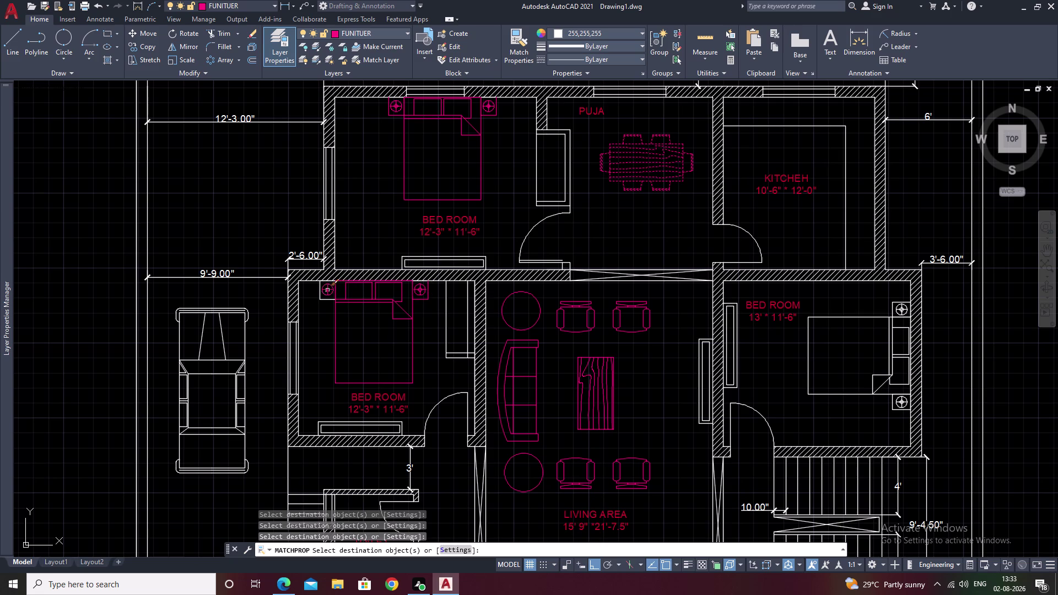
click(328, 290)
click(325, 300)
click(320, 287)
Recolour the lower and upper bedside tables in BED ROOM 13' x 11'-6".
click(808, 353)
click(901, 409)
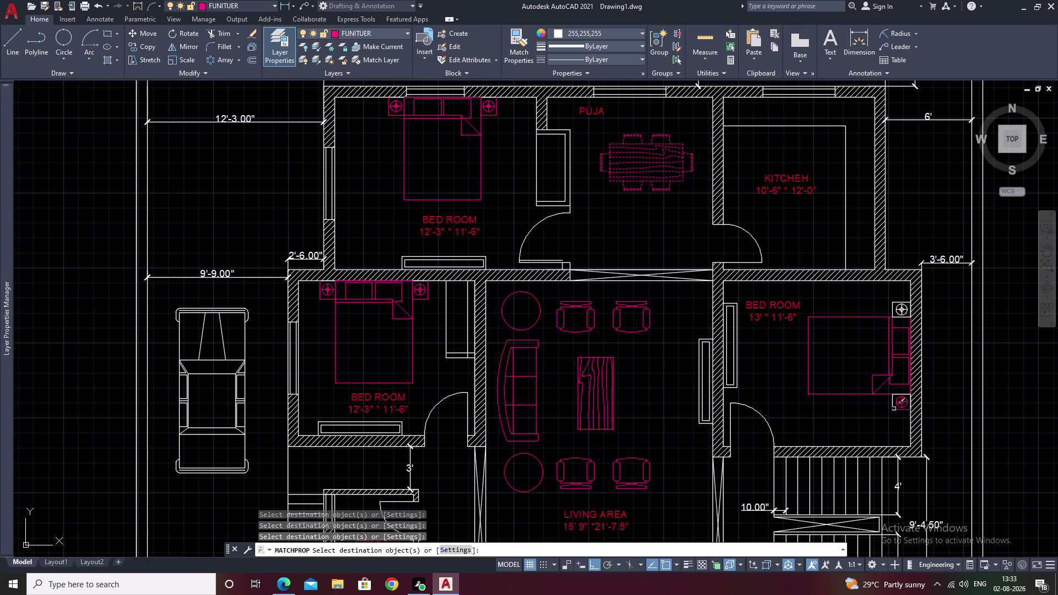
click(894, 409)
click(893, 399)
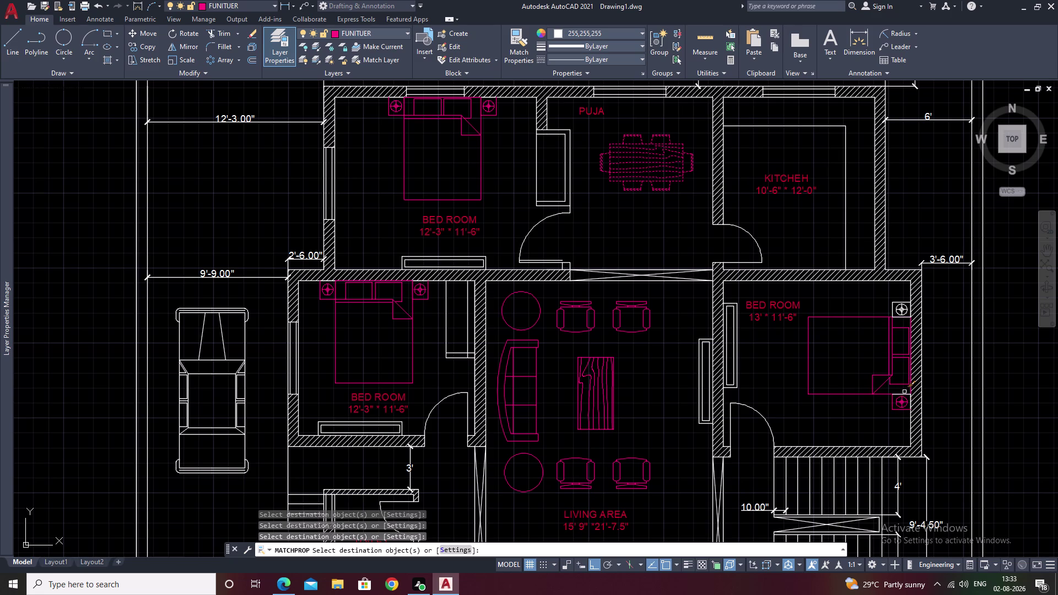
click(904, 394)
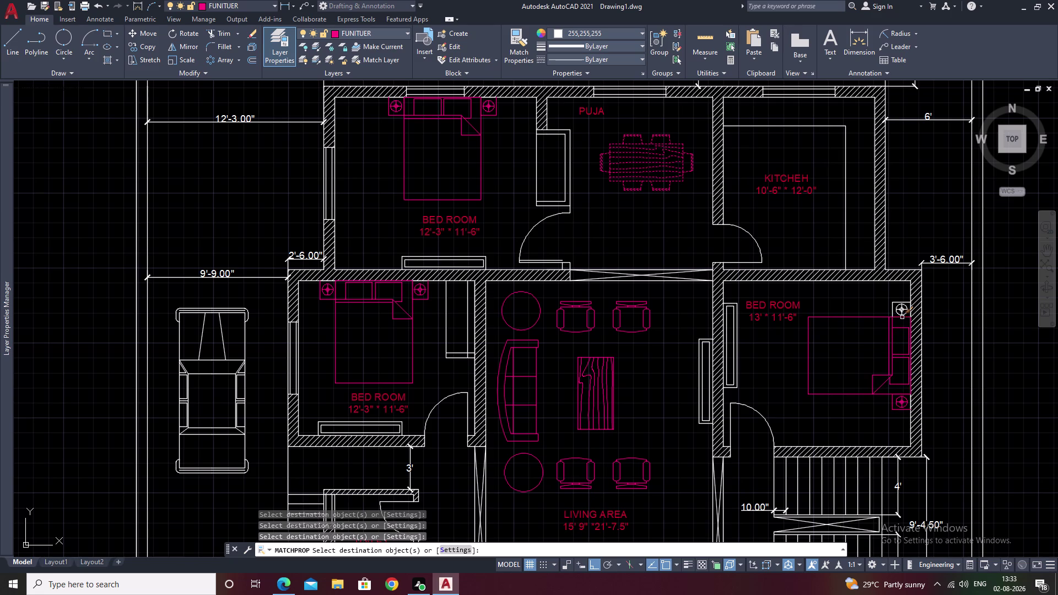
click(902, 317)
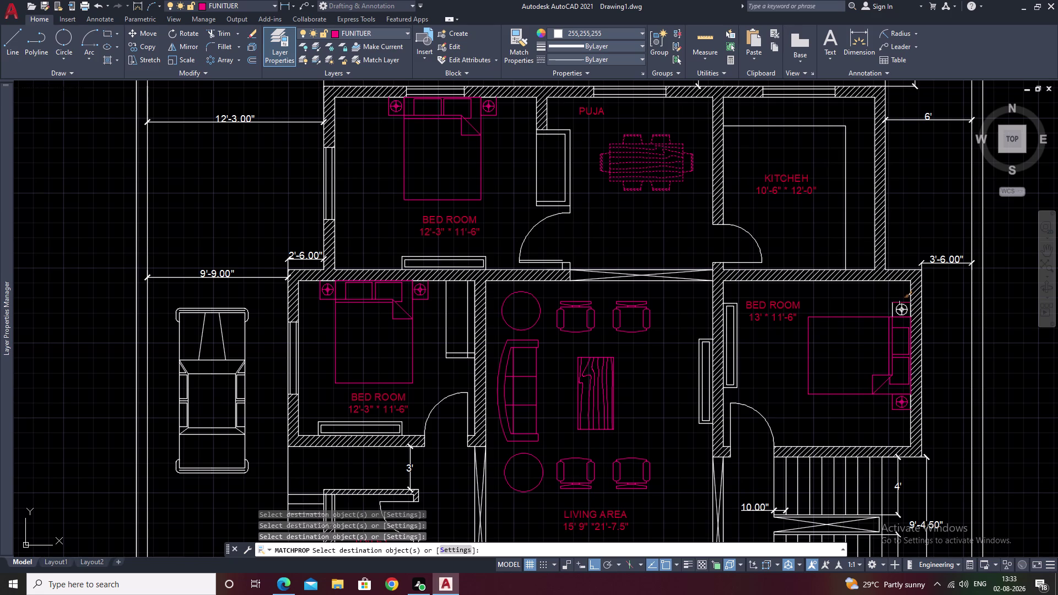
click(901, 303)
click(892, 310)
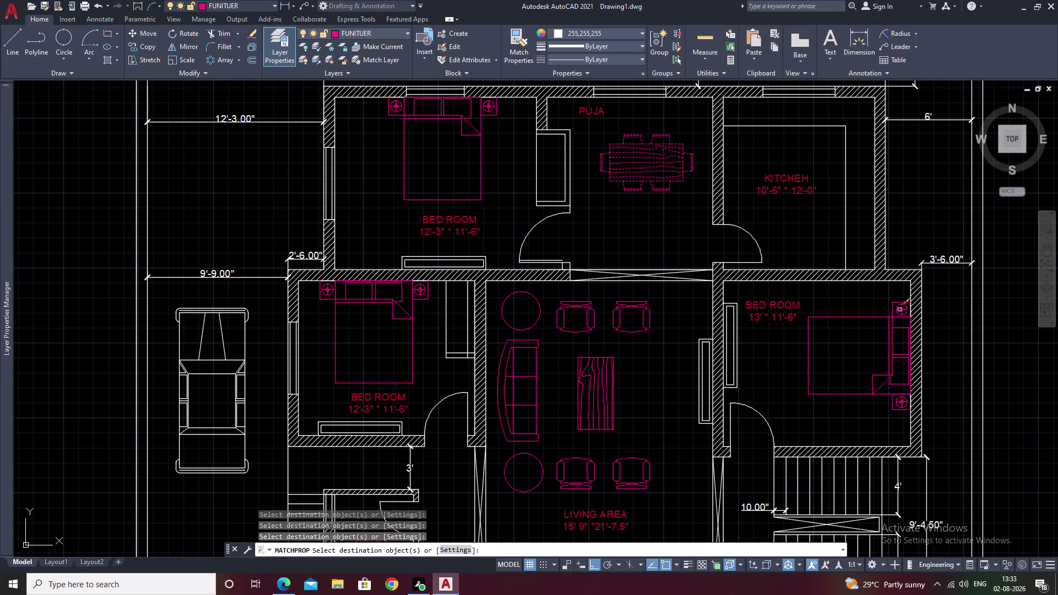
click(905, 312)
Match the toilet fixtures, basin and drawing room items to the furniture properties.
middle_drag(850, 419, 828, 298)
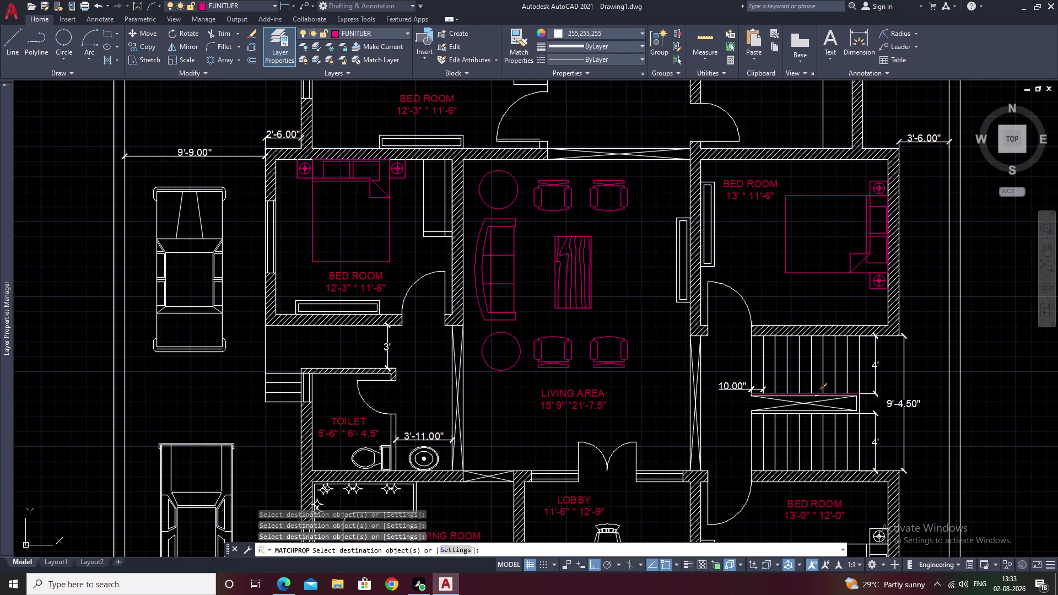
middle_drag(492, 396, 592, 275)
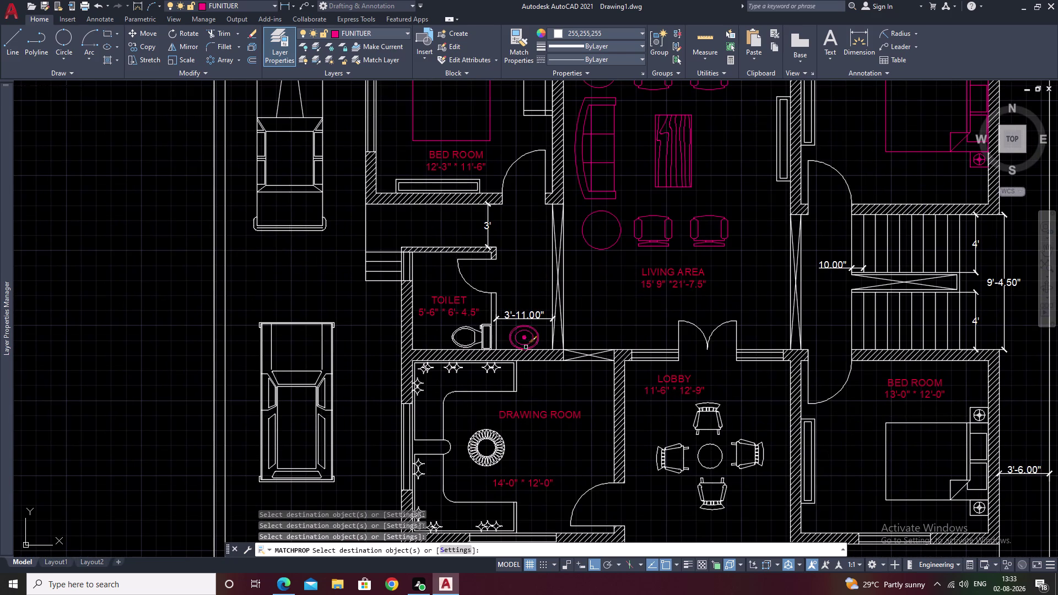
click(540, 341)
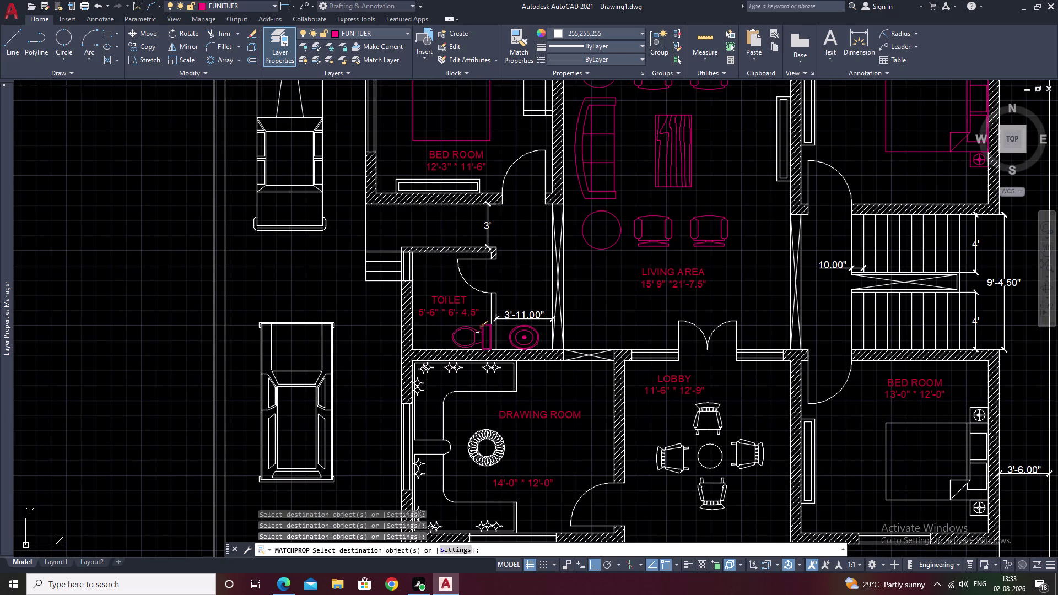
click(476, 331)
scroll(up, 3)
drag(501, 407, 468, 502)
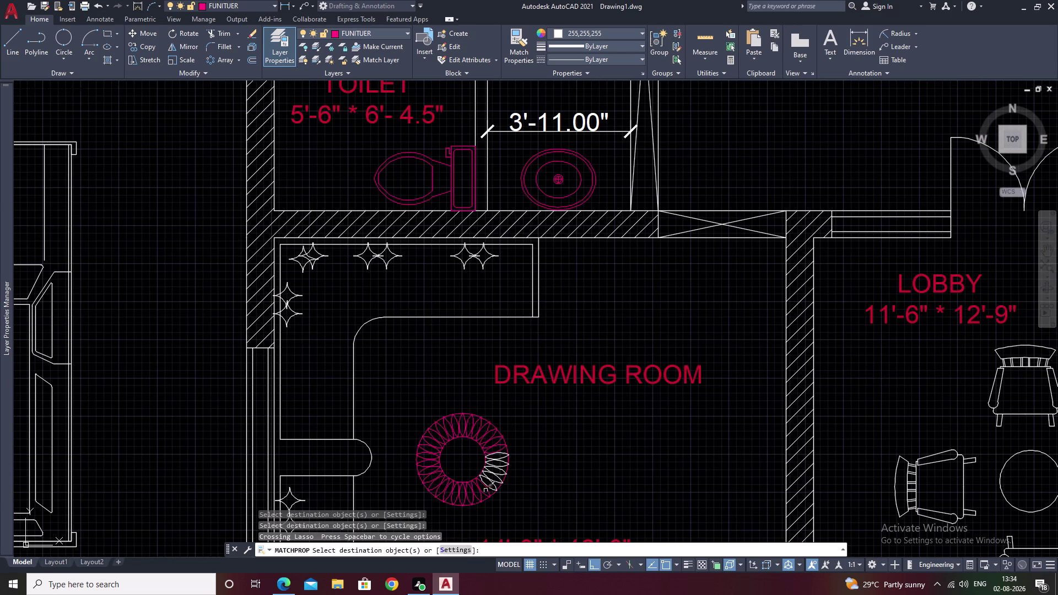
drag(521, 445, 479, 482)
Apply the furniture properties to the lobby chairs and table.
middle_drag(454, 434, 543, 348)
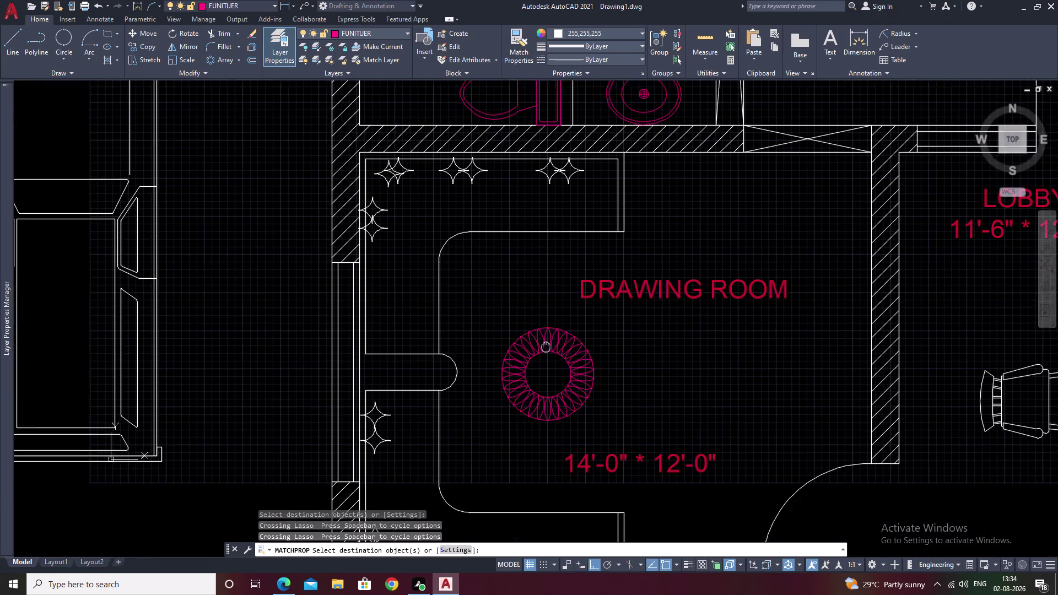
middle_drag(544, 348, 553, 345)
middle_drag(680, 404, 572, 351)
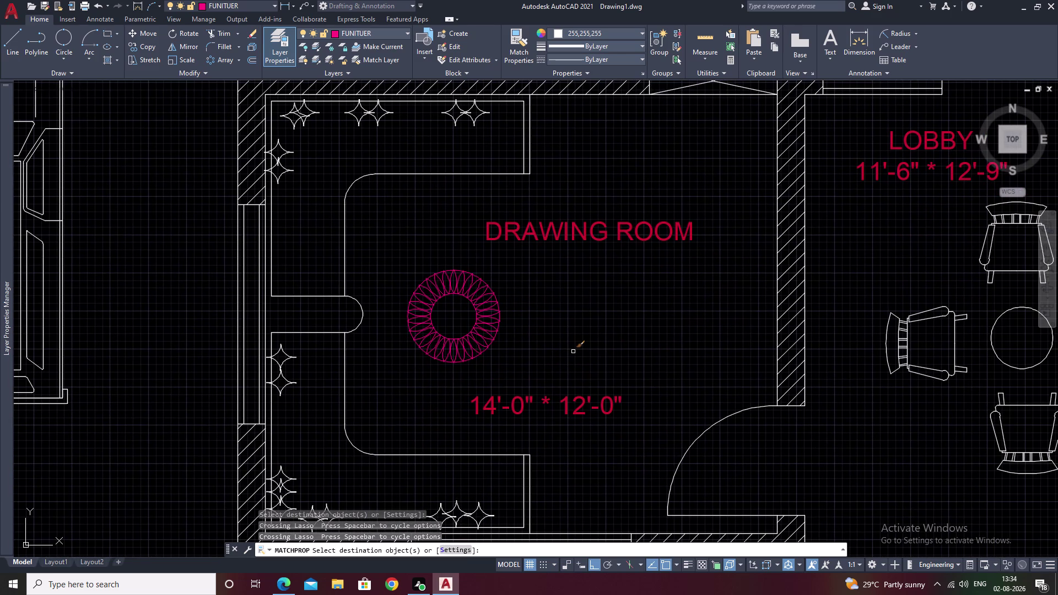
middle_drag(833, 351, 425, 331)
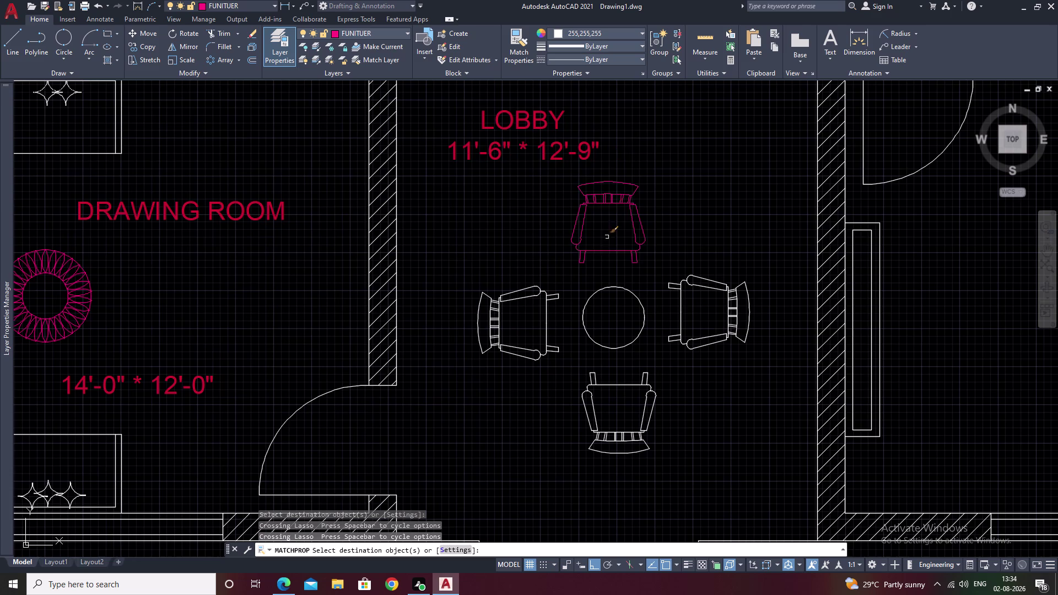
drag(670, 182, 720, 462)
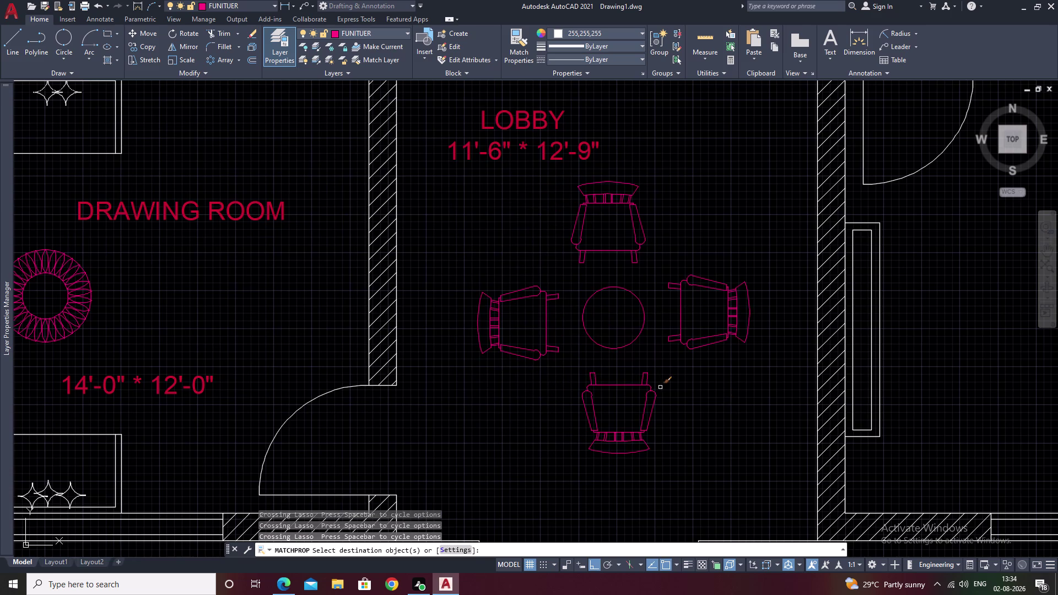
scroll(down, 3)
scroll(down, 3)
Recolour the lower-right bedroom's wardrobe.
middle_drag(663, 387, 527, 393)
scroll(up, 3)
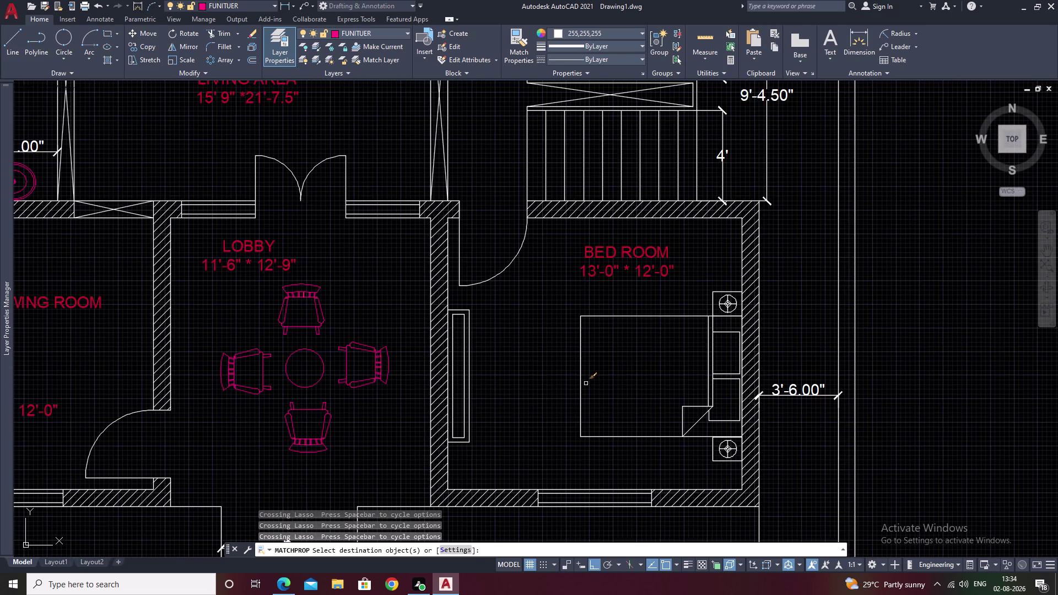
scroll(up, 3)
drag(461, 252, 437, 366)
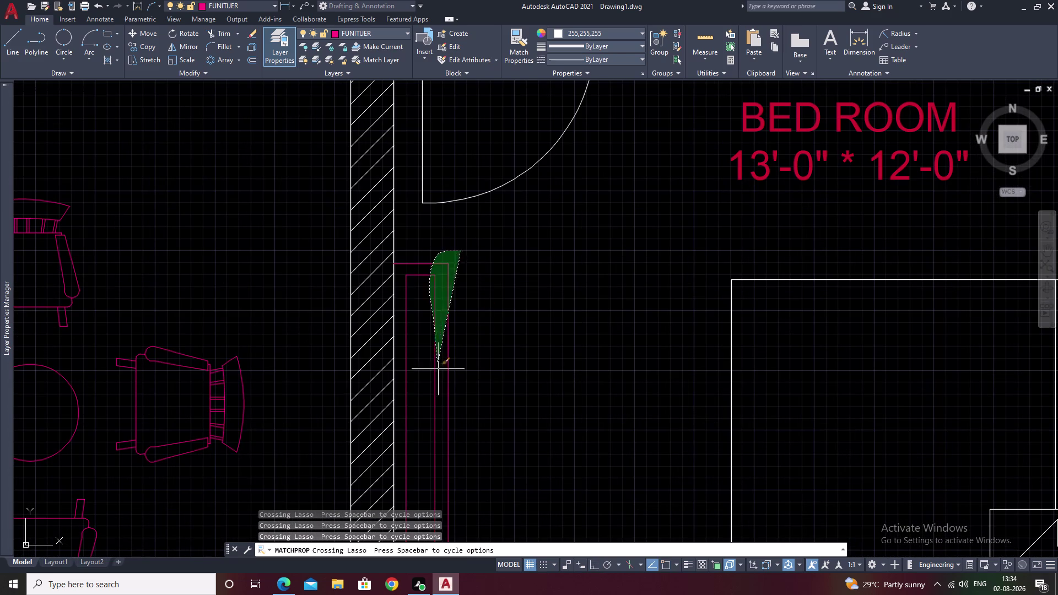
drag(437, 366, 442, 378)
scroll(down, 3)
scroll(up, 3)
drag(477, 431, 474, 435)
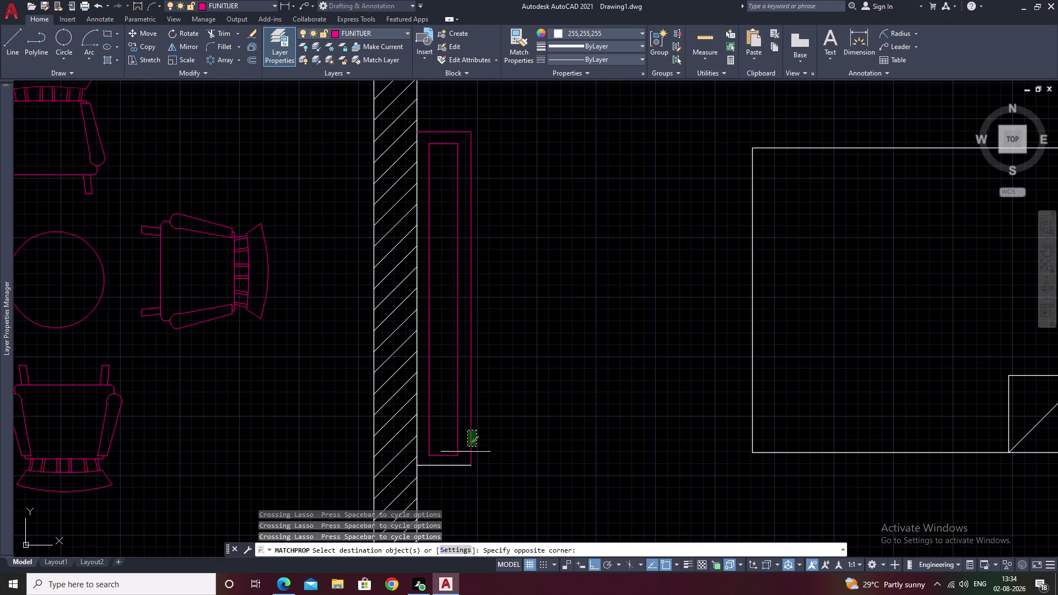
drag(474, 435, 438, 501)
scroll(down, 3)
Recolour the lower-right bedroom's bed and both bedside tables, then view the whole plan.
middle_drag(595, 397, 476, 402)
drag(656, 276, 590, 325)
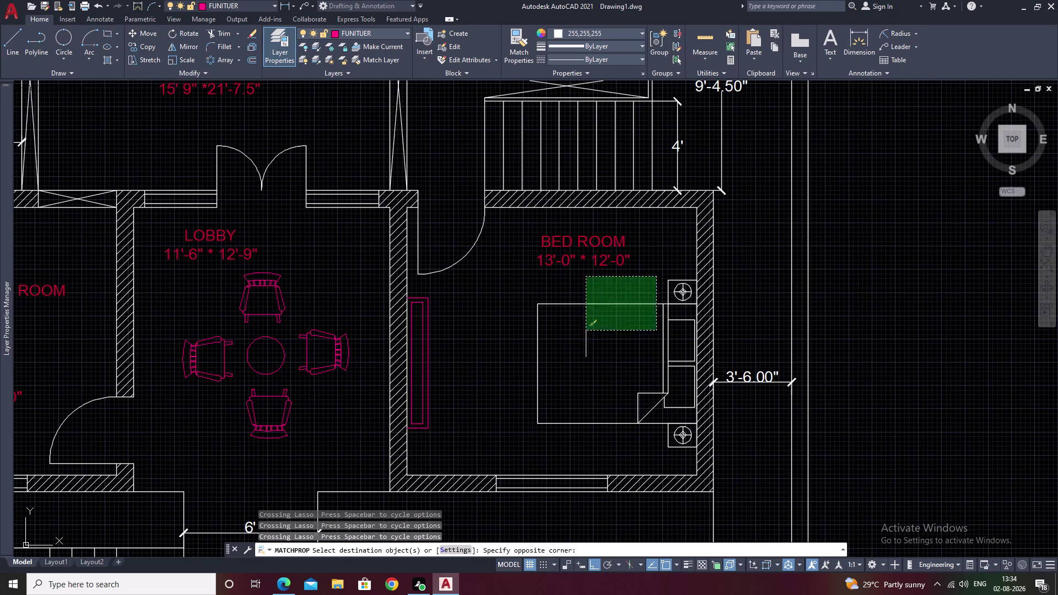
drag(591, 326, 542, 414)
drag(686, 459, 664, 406)
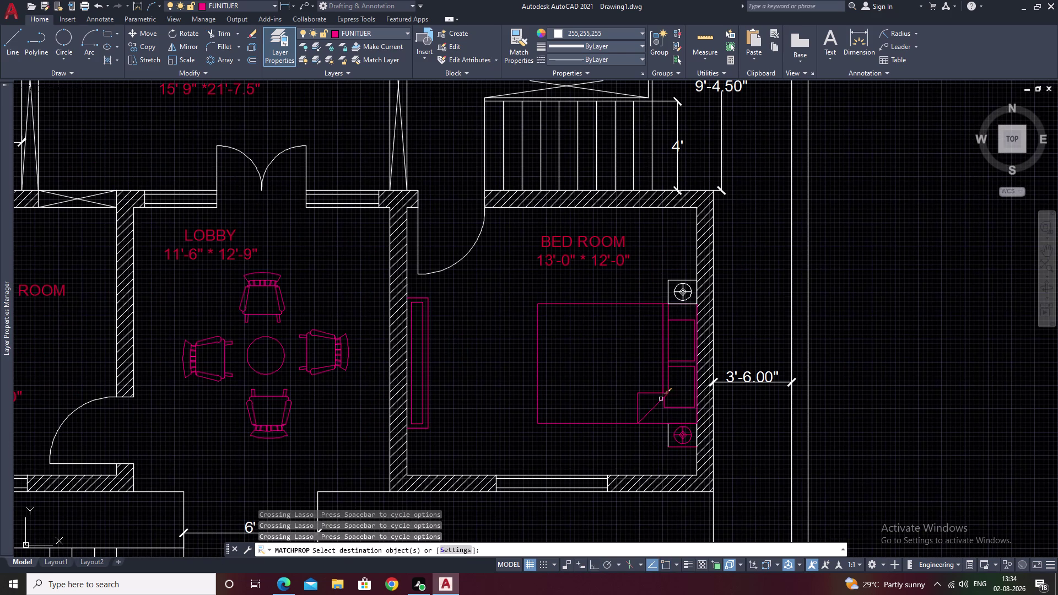
click(668, 435)
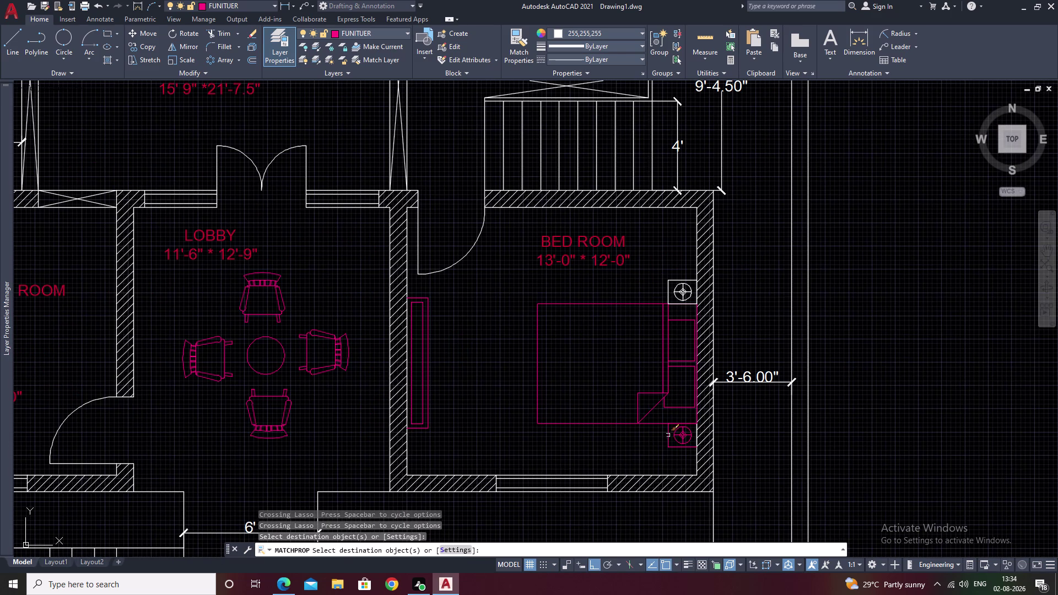
drag(687, 270, 672, 312)
click(668, 289)
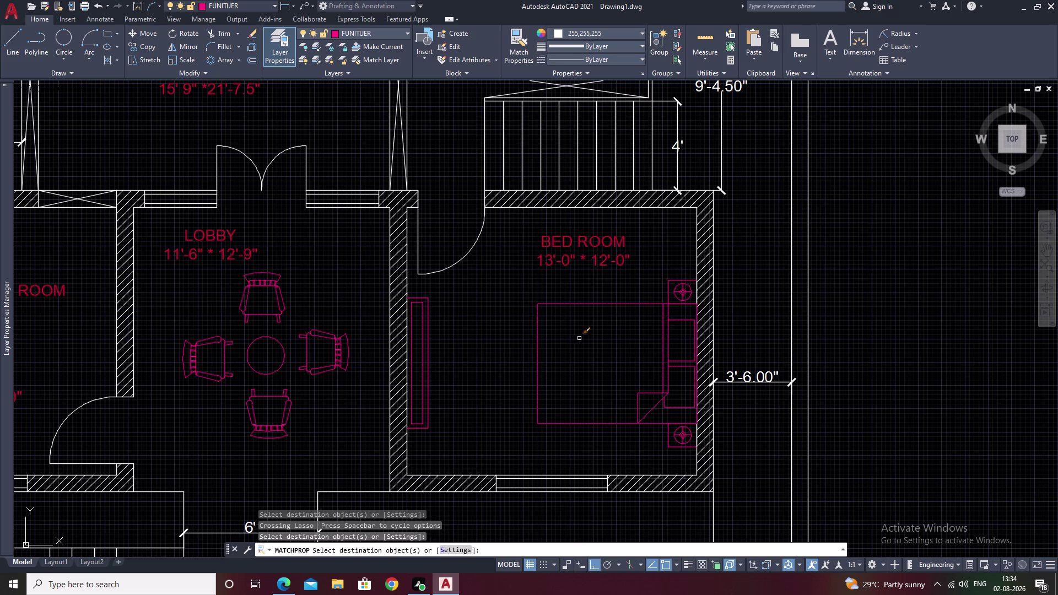
middle_drag(572, 350, 704, 322)
middle_drag(640, 329, 680, 327)
scroll(down, 3)
middle_drag(631, 319, 650, 418)
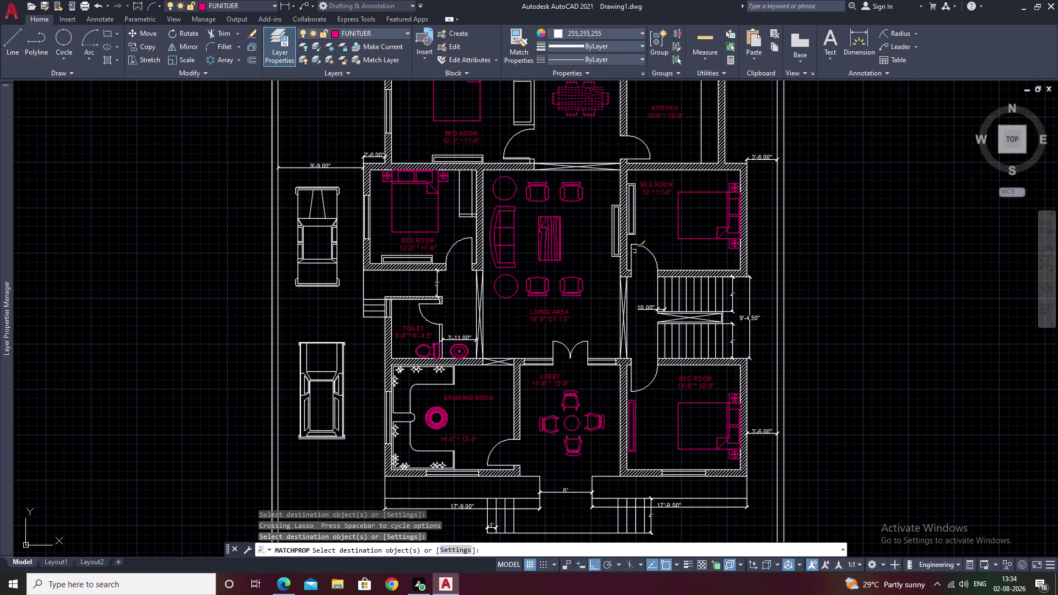
Apply the furniture properties to the wardrobe in the middle-right bedroom.
scroll(up, 3)
drag(602, 152, 562, 209)
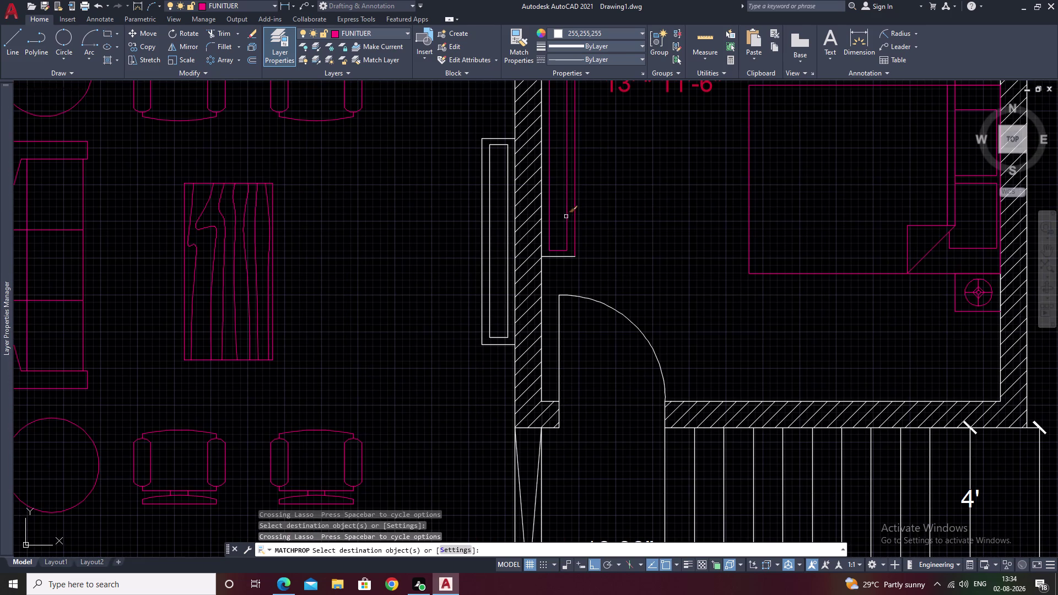
click(567, 256)
middle_drag(614, 219, 613, 242)
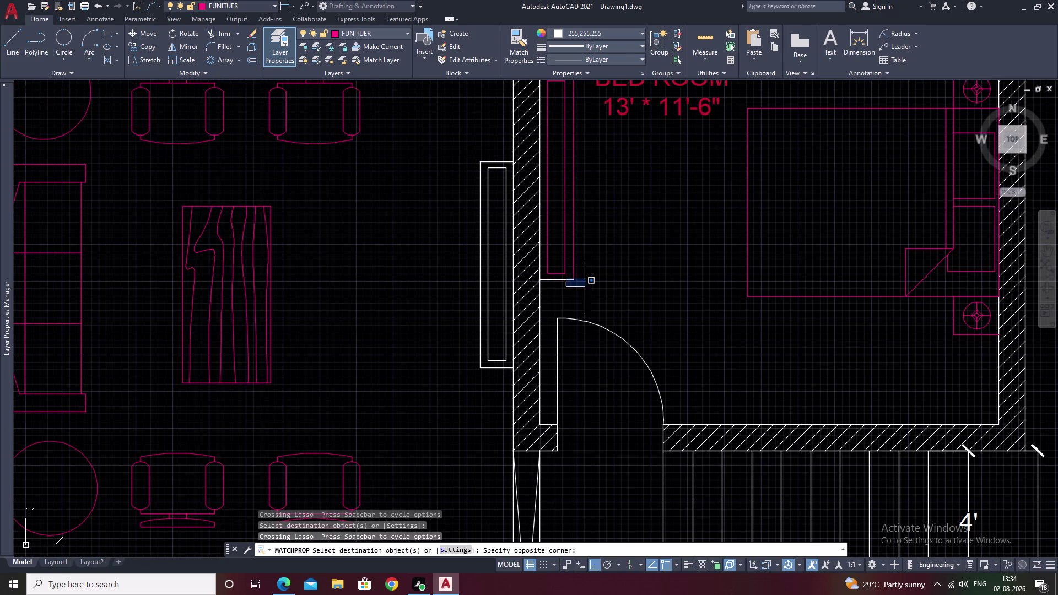
click(566, 278)
click(563, 280)
middle_drag(632, 227, 627, 301)
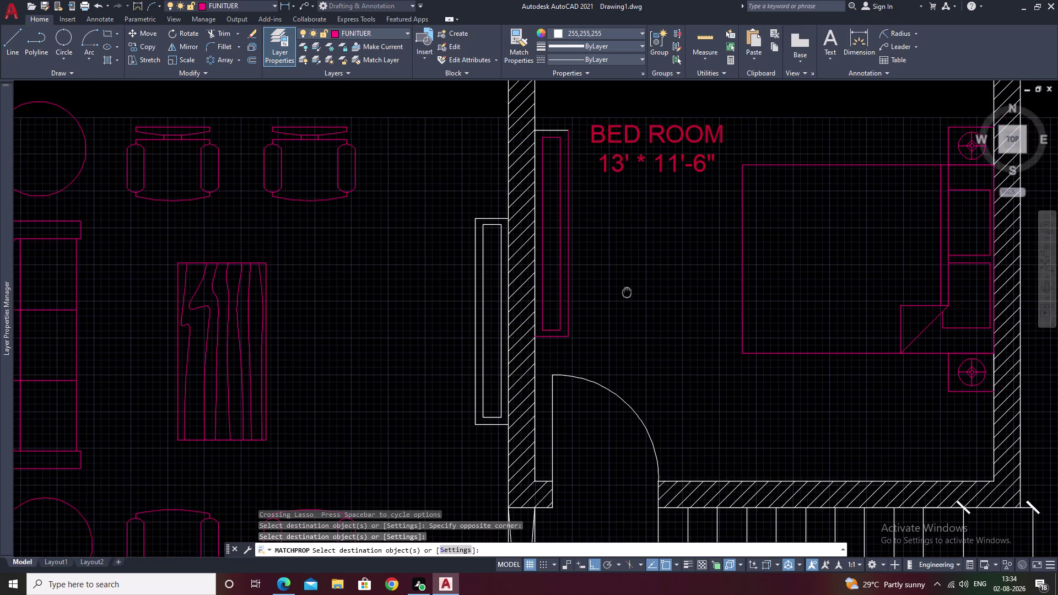
middle_drag(627, 301, 627, 315)
Apply the furniture properties to the living-area wall unit.
click(558, 160)
middle_drag(603, 241, 741, 196)
drag(623, 182, 604, 279)
middle_drag(595, 337, 591, 224)
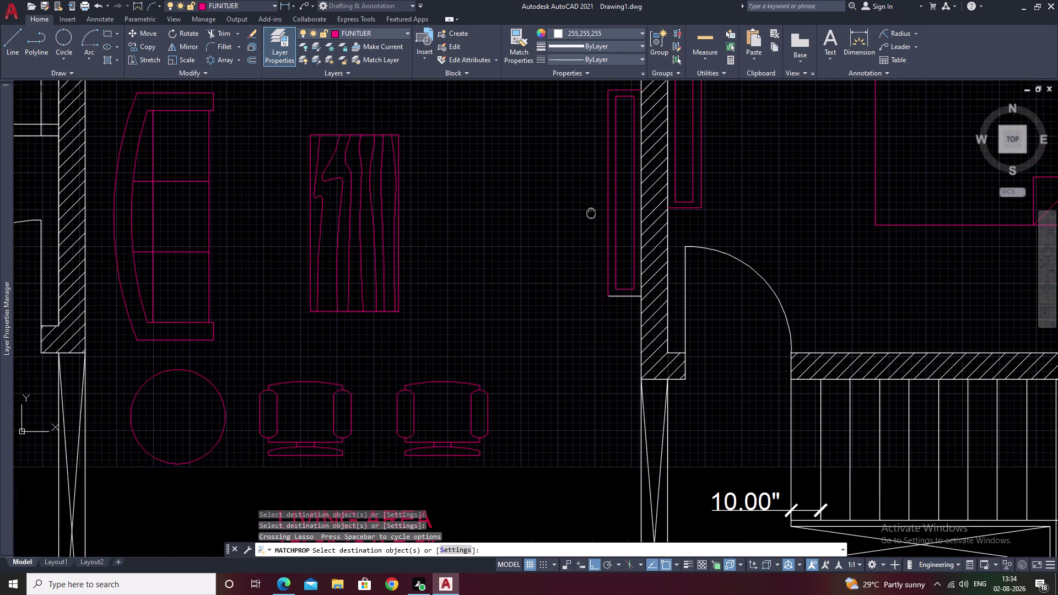
middle_drag(590, 224, 591, 209)
click(625, 280)
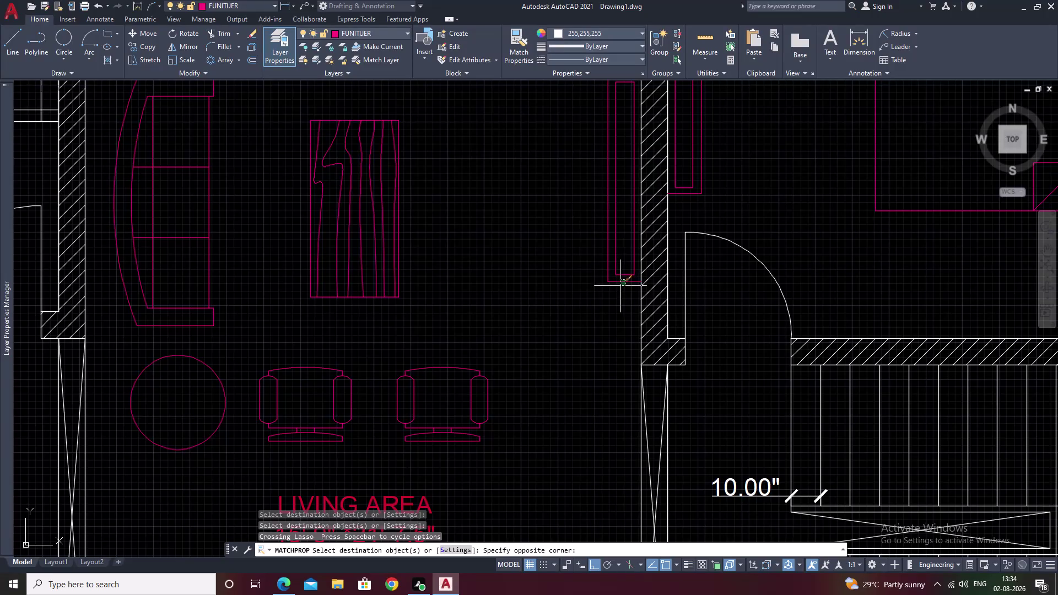
click(622, 282)
Pan and zoom across the floor plan to locate the parked cars.
middle_drag(420, 278, 633, 284)
scroll(down, 3)
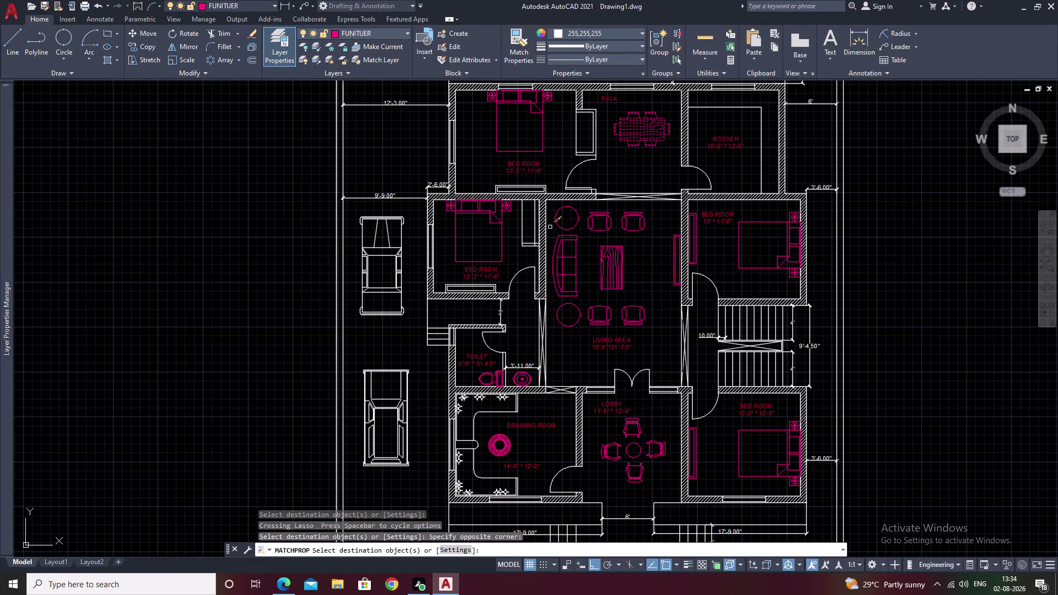
scroll(up, 3)
scroll(up, 3)
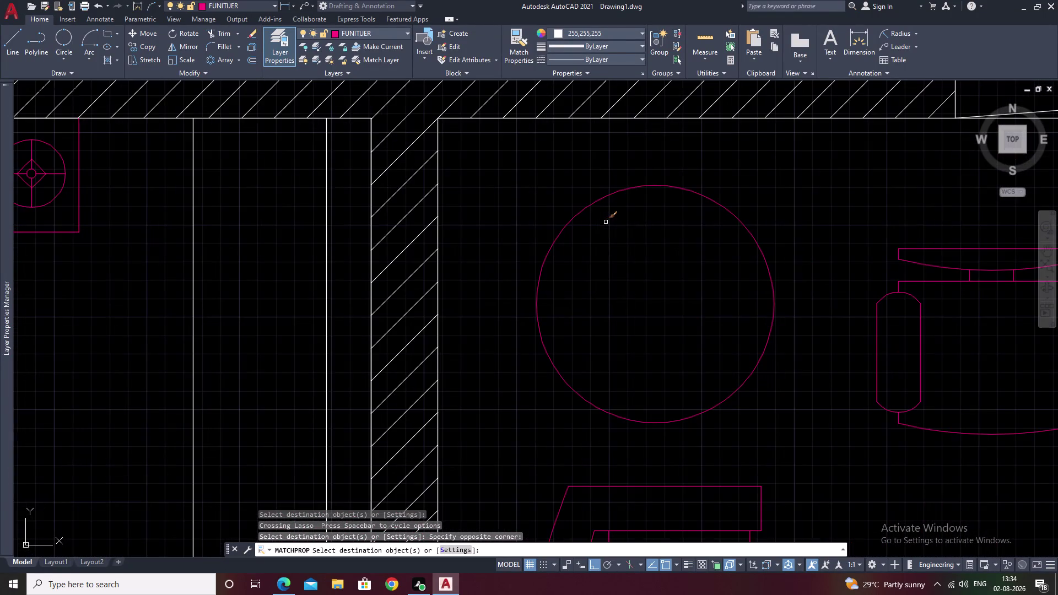
middle_drag(560, 242, 798, 186)
scroll(down, 3)
middle_drag(796, 238, 829, 202)
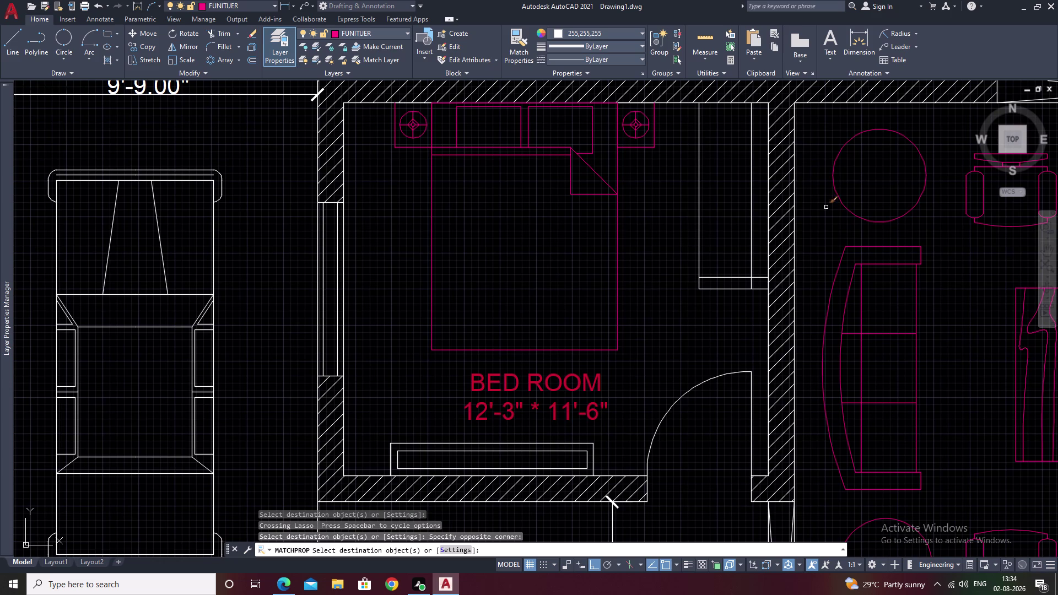
scroll(down, 3)
middle_drag(859, 243, 680, 194)
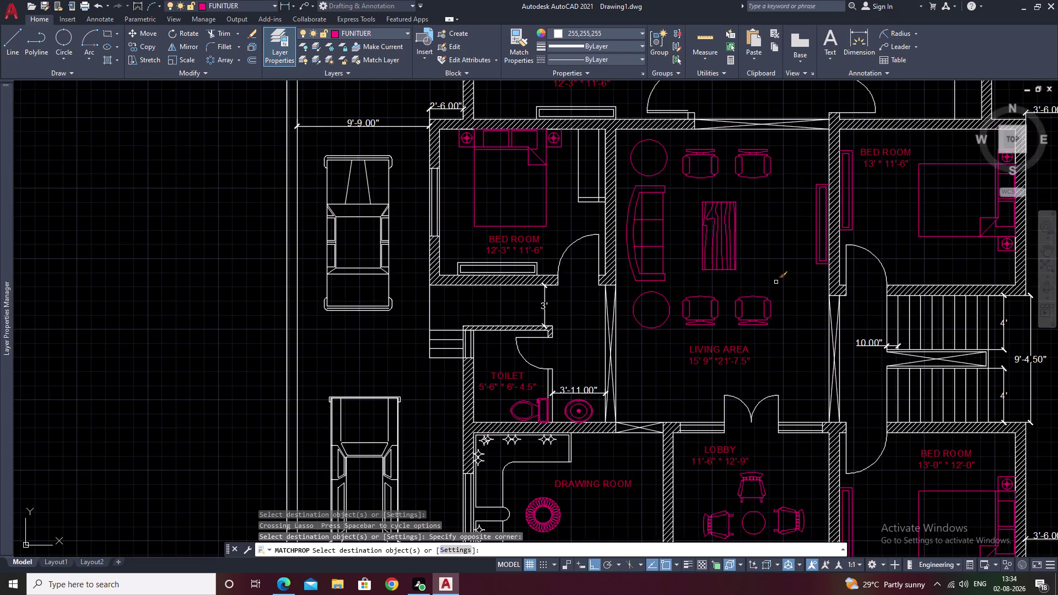
middle_drag(776, 283, 730, 175)
middle_drag(729, 229, 654, 110)
scroll(down, 3)
middle_drag(677, 125, 640, 277)
middle_drag(635, 202, 618, 284)
middle_drag(517, 110, 573, 229)
middle_drag(679, 375, 678, 230)
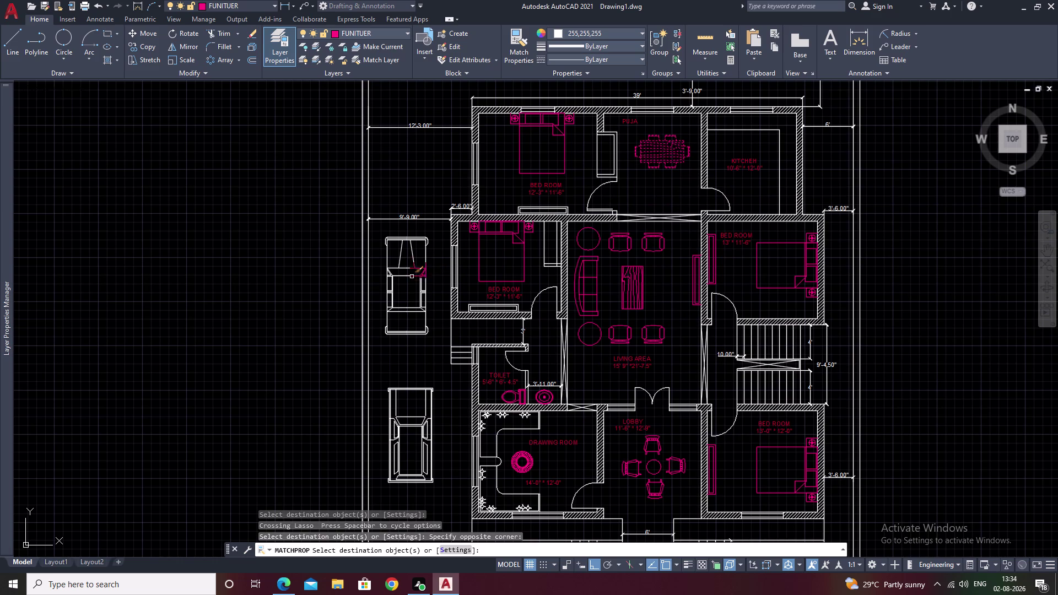
Give the upper and lower parked cars the pink furniture styling, then review the plan.
click(415, 277)
click(426, 412)
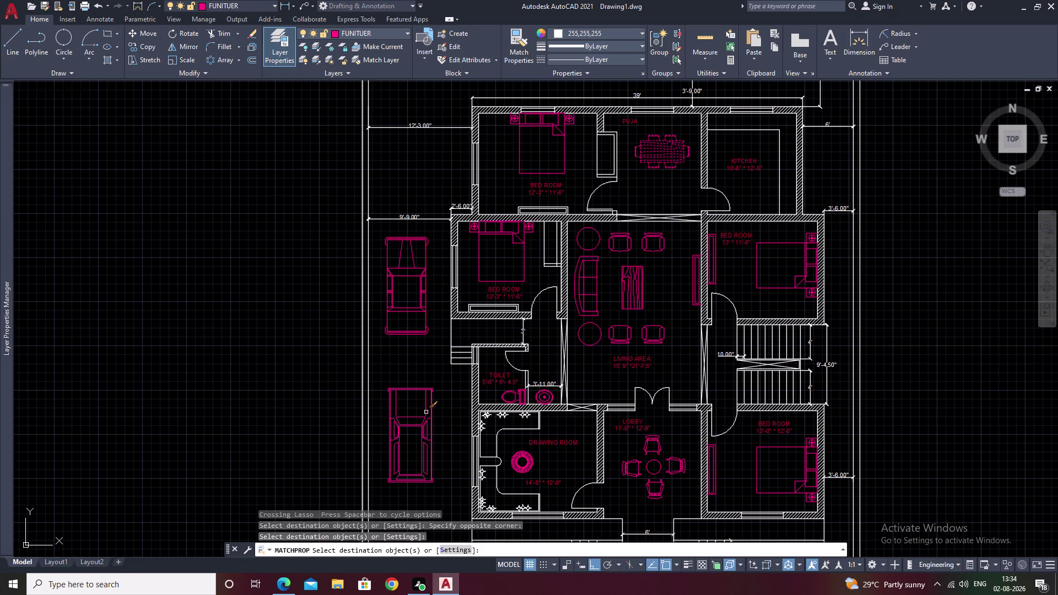
middle_drag(426, 412, 494, 270)
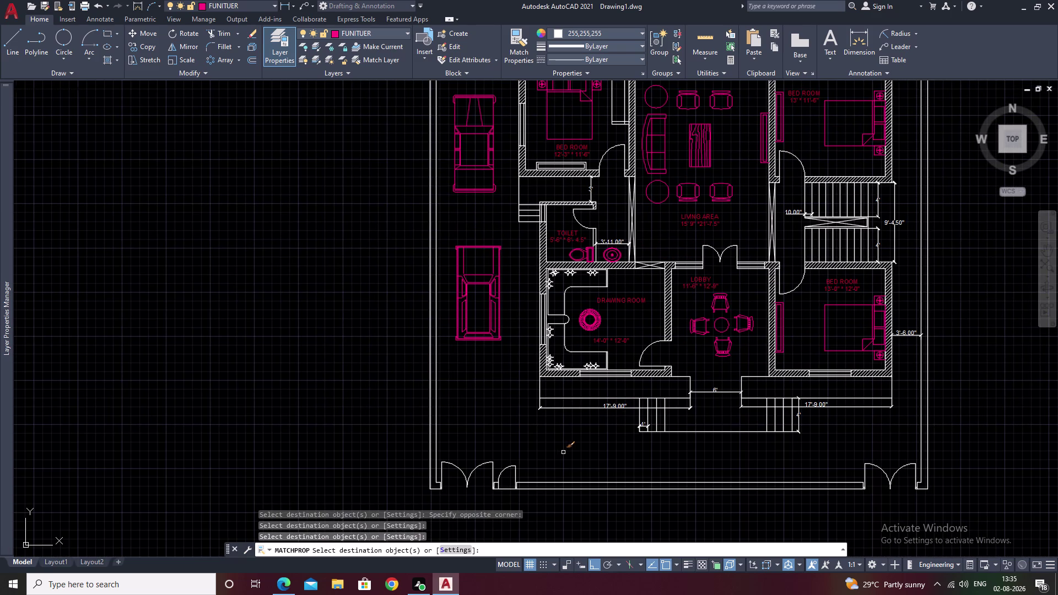
middle_drag(694, 223, 562, 361)
scroll(down, 3)
scroll(up, 3)
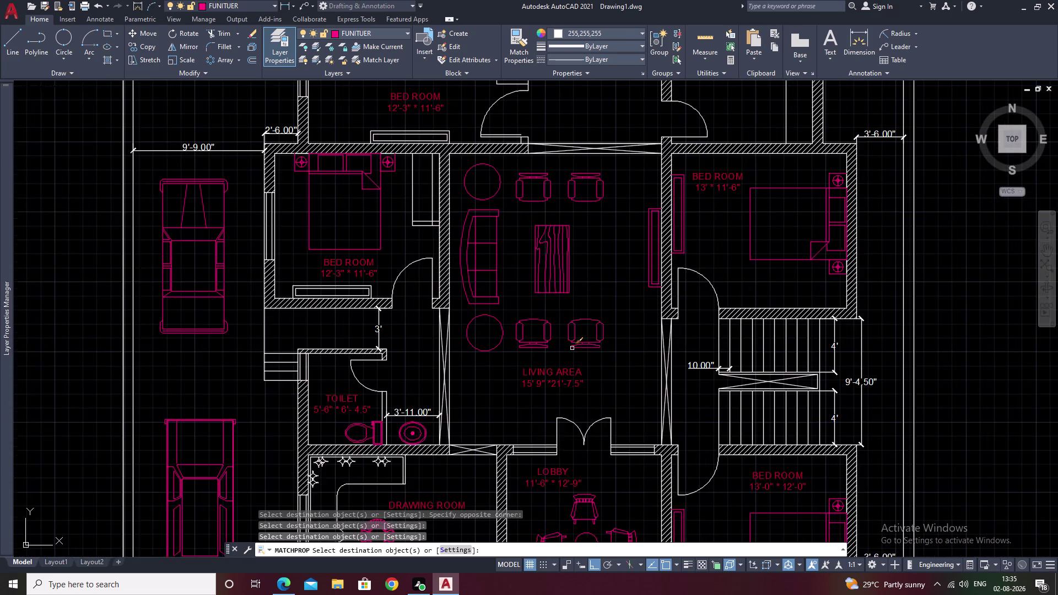
middle_drag(572, 349, 630, 266)
End Match Properties and turn off the FUNITUER layer, confirming the current-layer warning.
key(Escape)
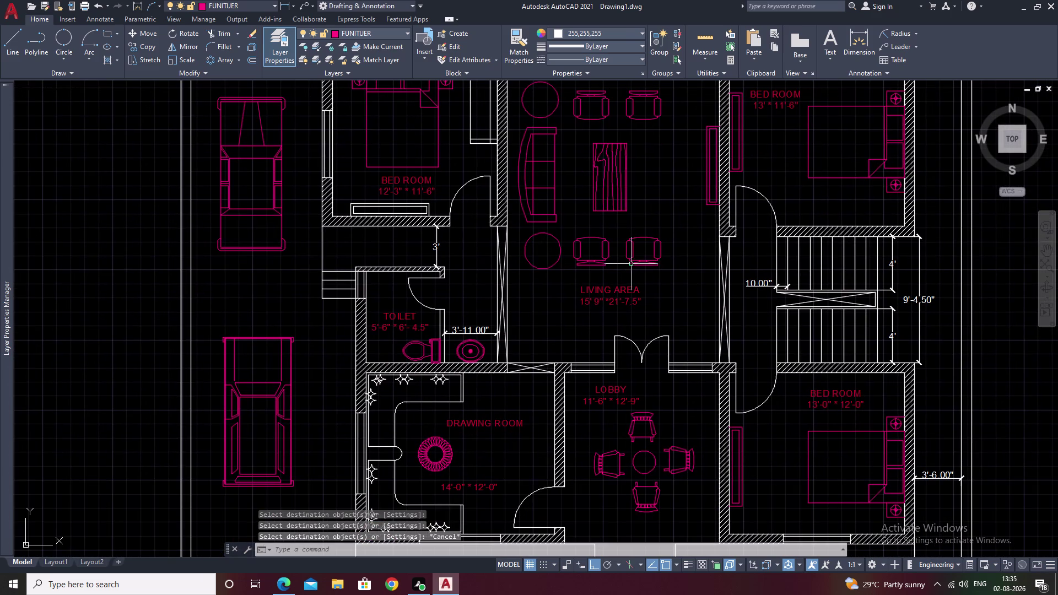
scroll(down, 3)
middle_drag(615, 241, 597, 291)
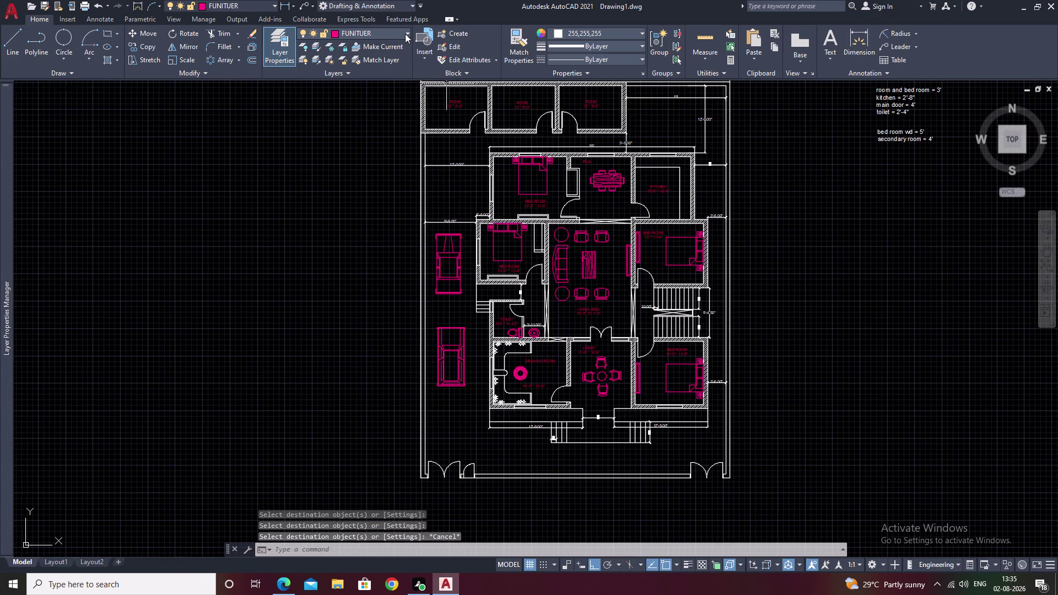
click(408, 31)
right_click(407, 31)
click(403, 32)
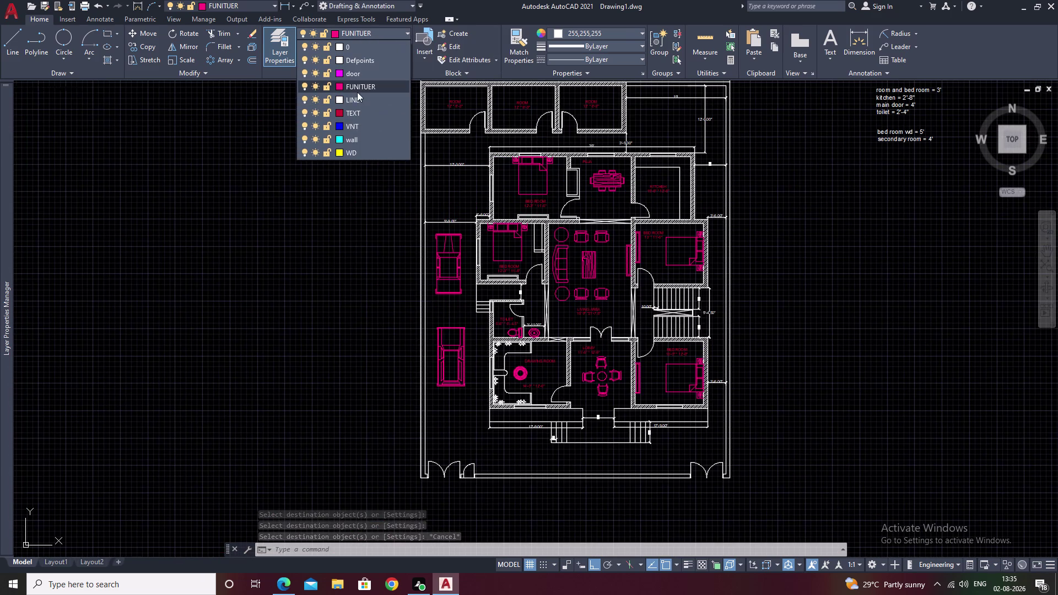
click(304, 86)
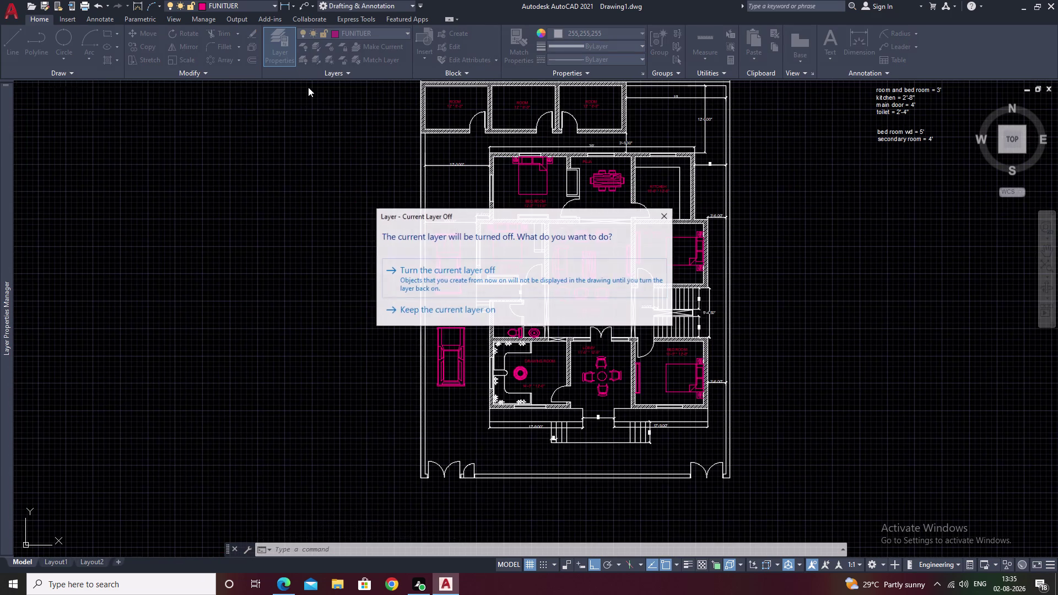
click(450, 294)
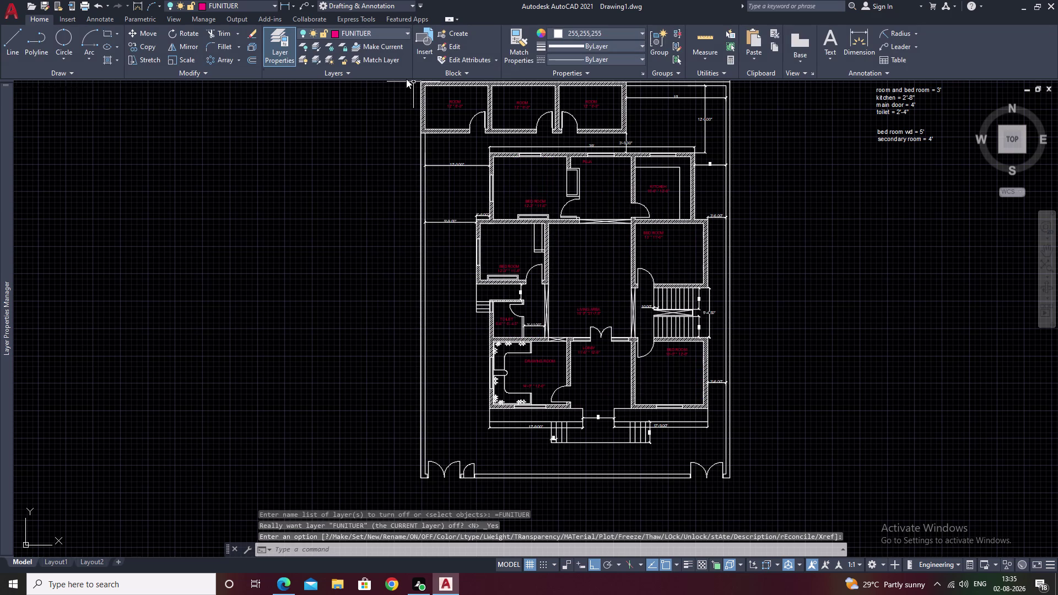
Make TEXT the current layer, then turn it off and confirm.
click(405, 33)
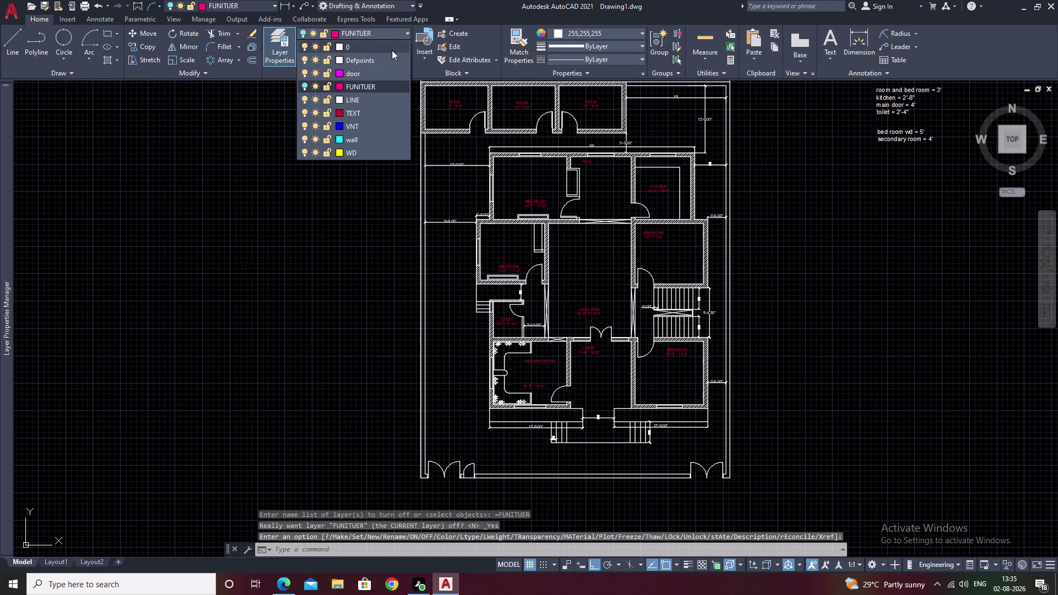
click(370, 110)
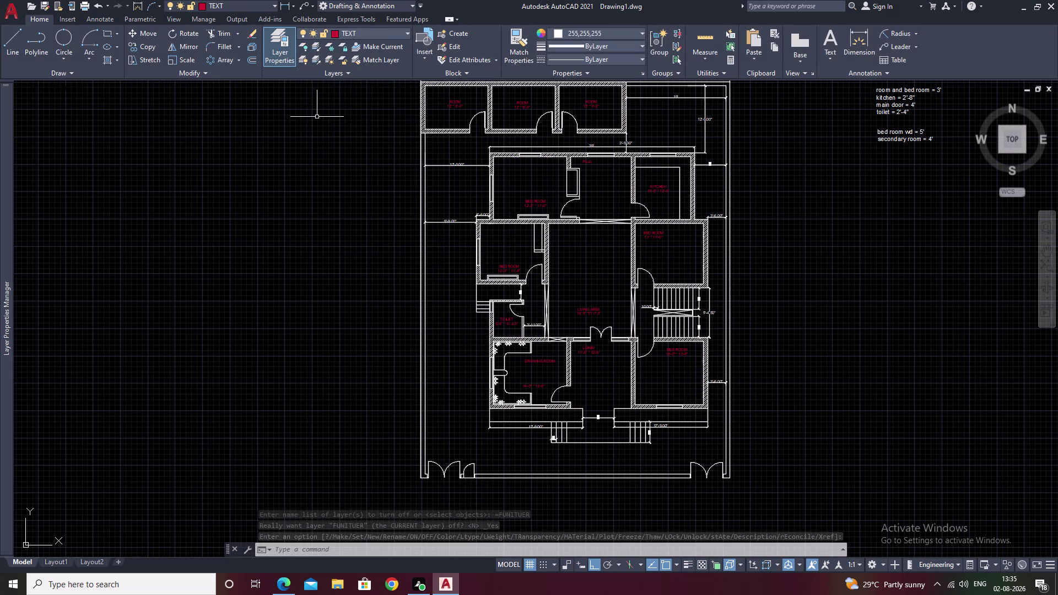
click(408, 33)
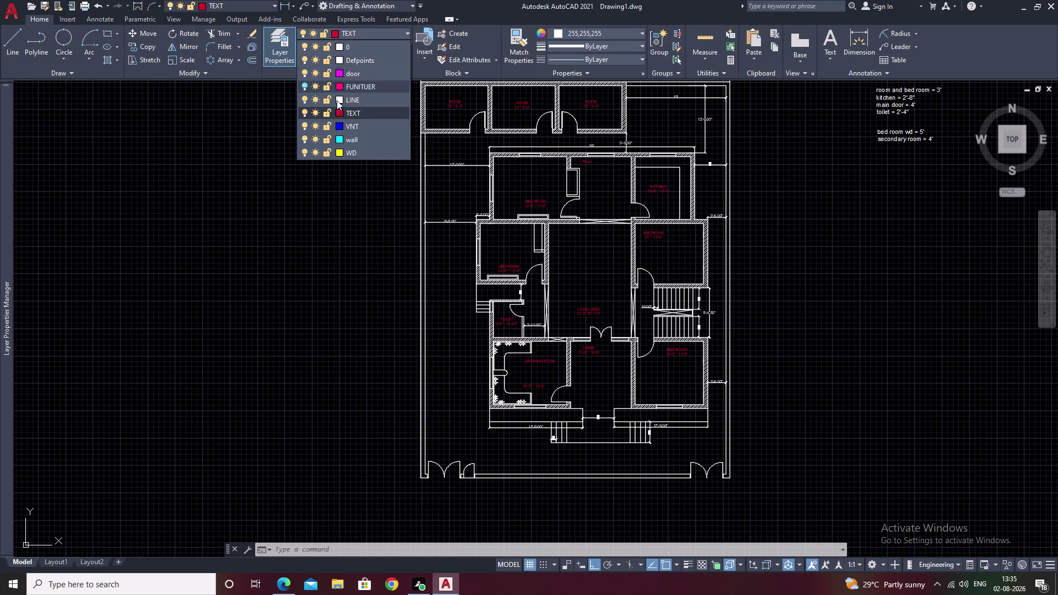
click(305, 111)
click(500, 281)
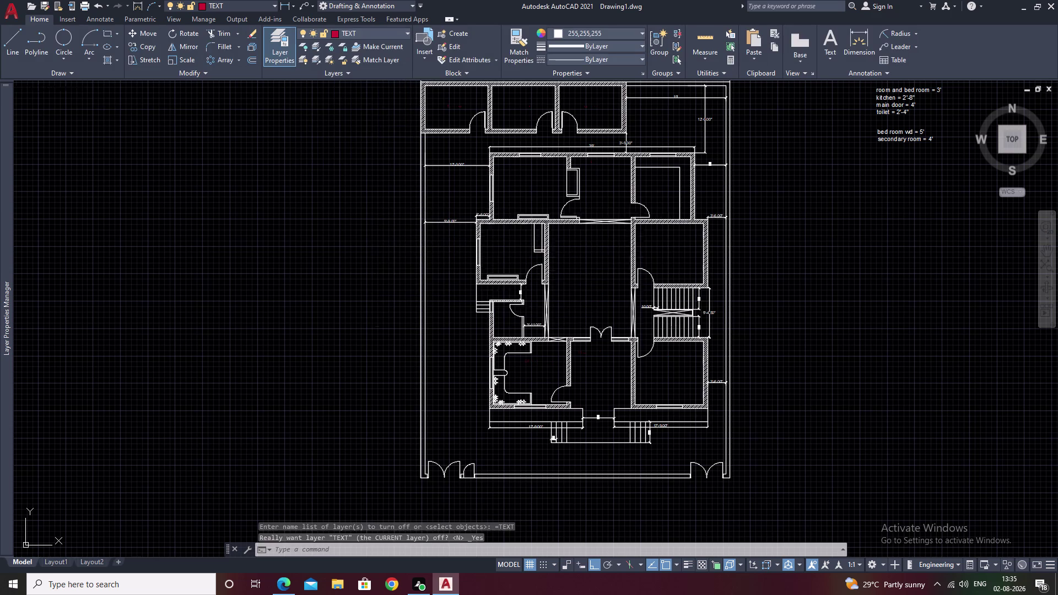
middle_drag(574, 291, 528, 297)
scroll(up, 3)
scroll(down, 3)
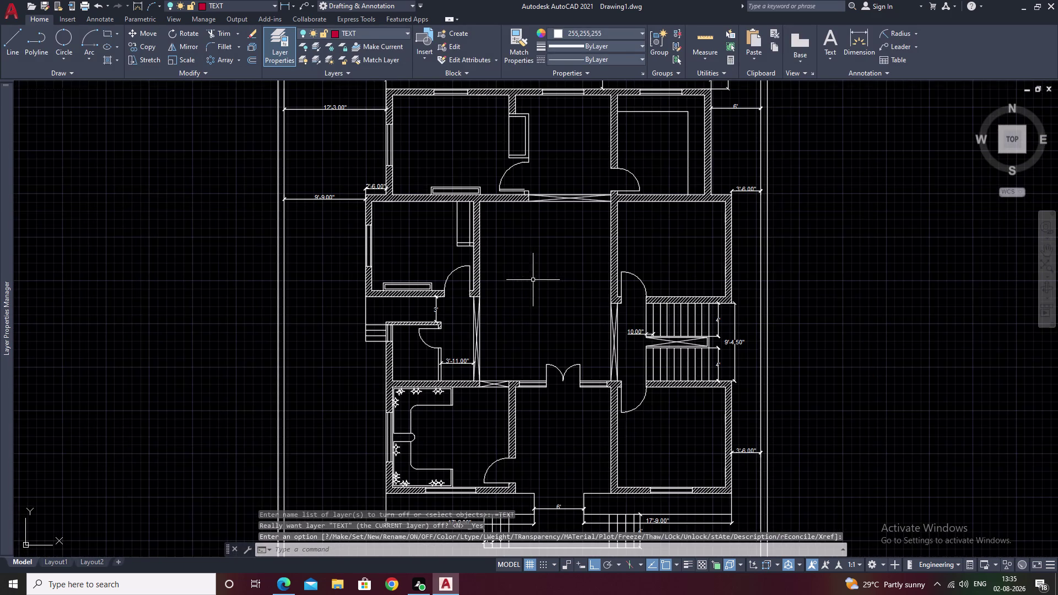
middle_click(533, 280)
scroll(up, 3)
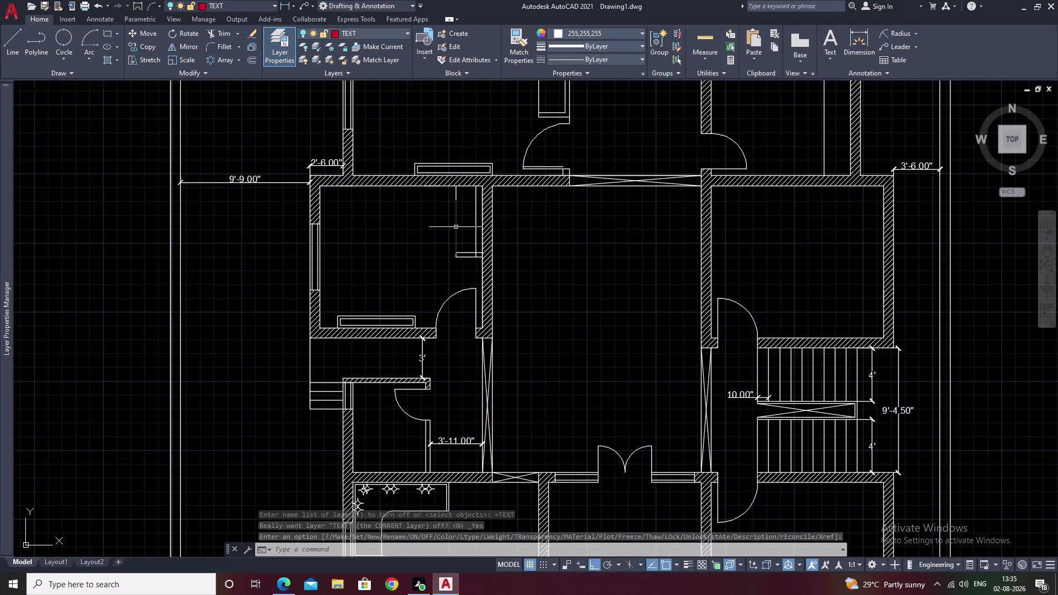
scroll(up, 3)
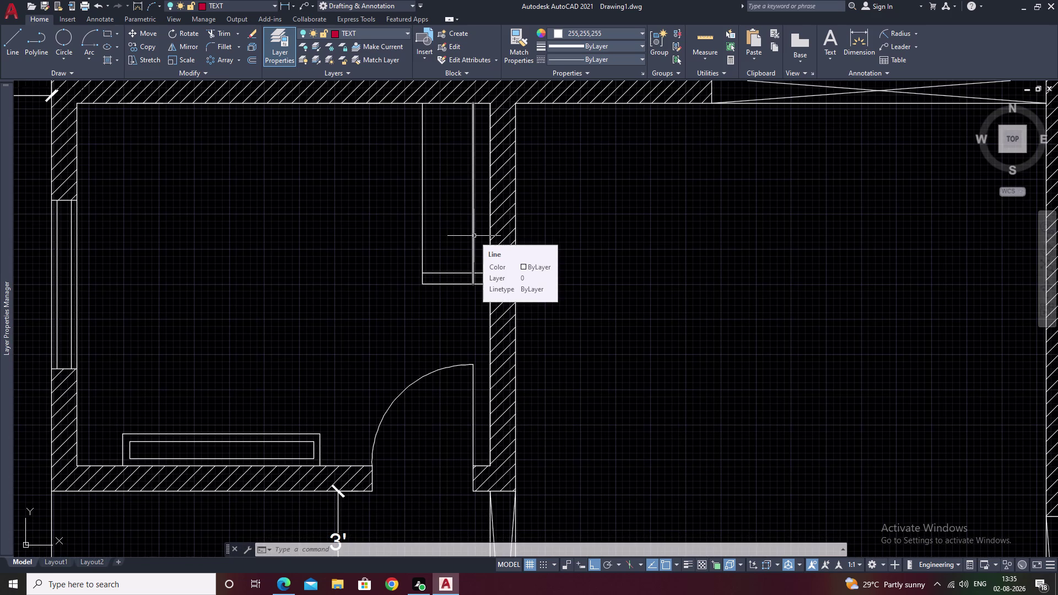
Select the bedroom's vertical line, then cancel a mistyped COM and an aborted trim.
click(472, 235)
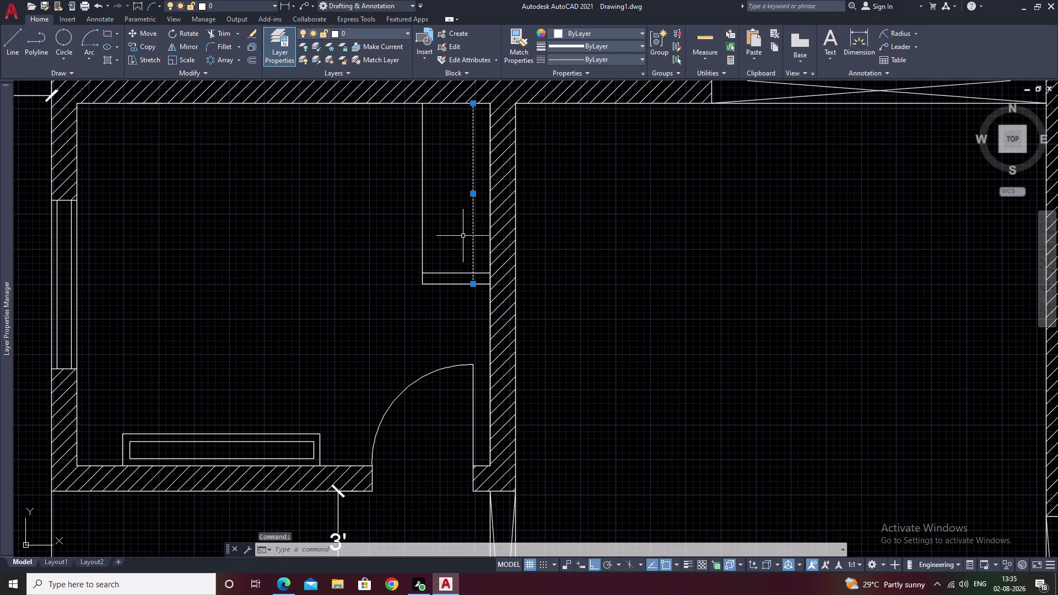
text(COM)
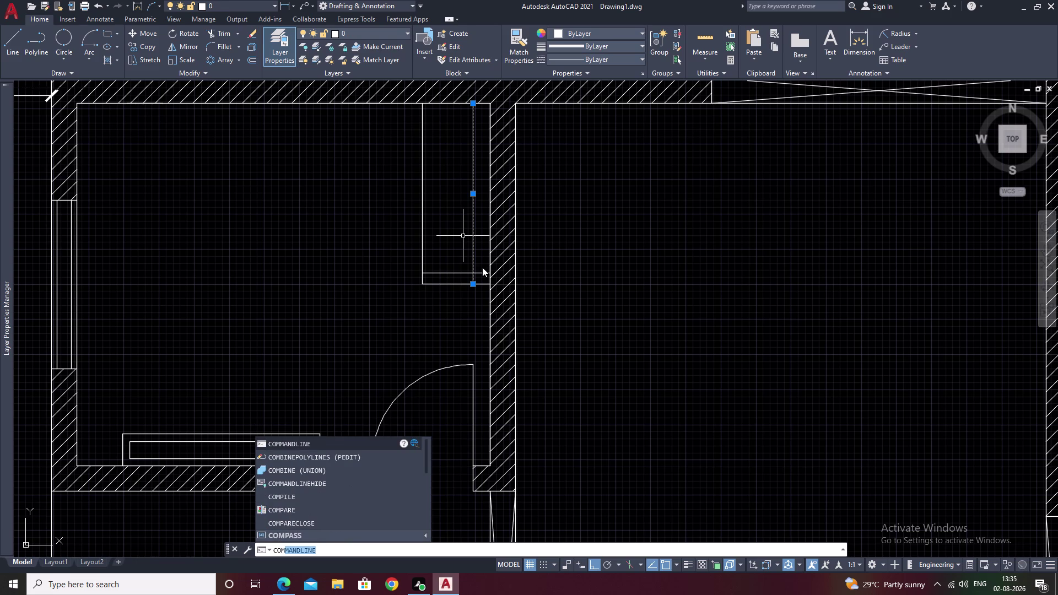
key(Escape)
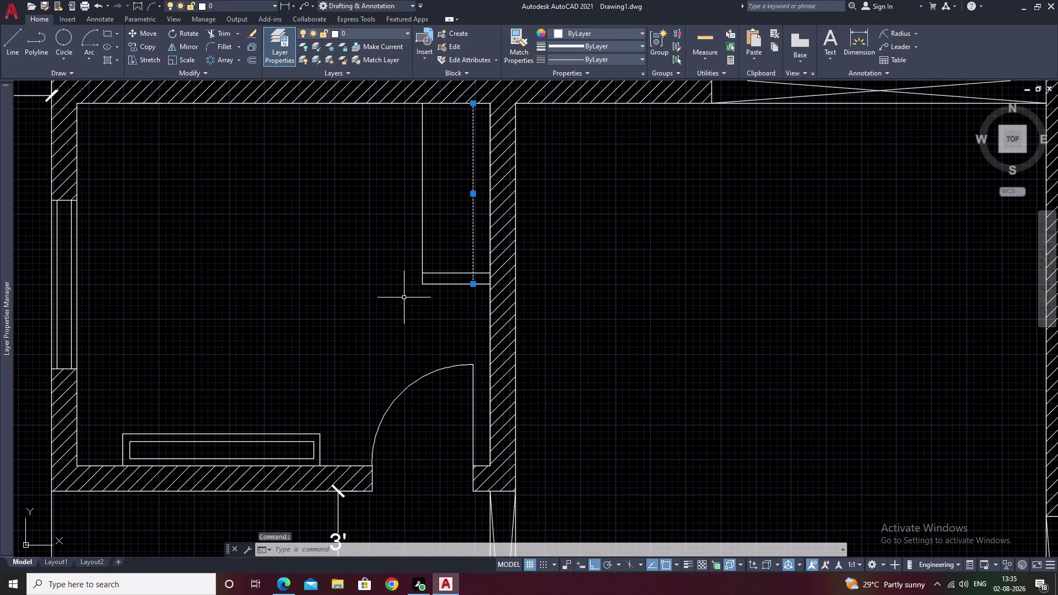
scroll(up, 3)
key(Escape)
text(TR)
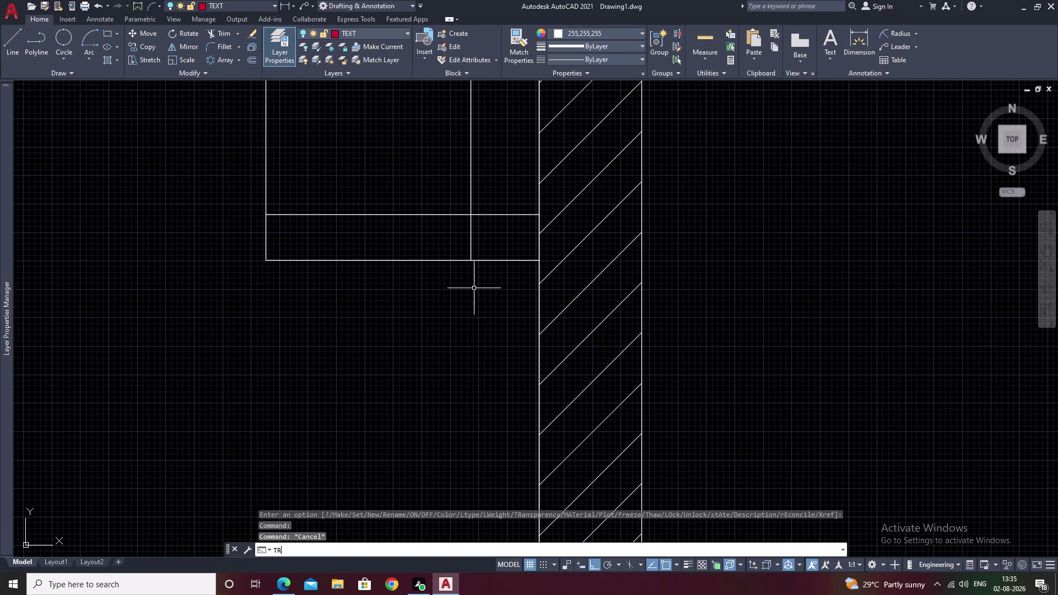
key(space)
drag(496, 241, 431, 244)
key(Escape)
scroll(down, 3)
middle_drag(447, 235, 433, 301)
Copy the vertical bedroom line from its midpoint to empty space left of the plan.
click(442, 233)
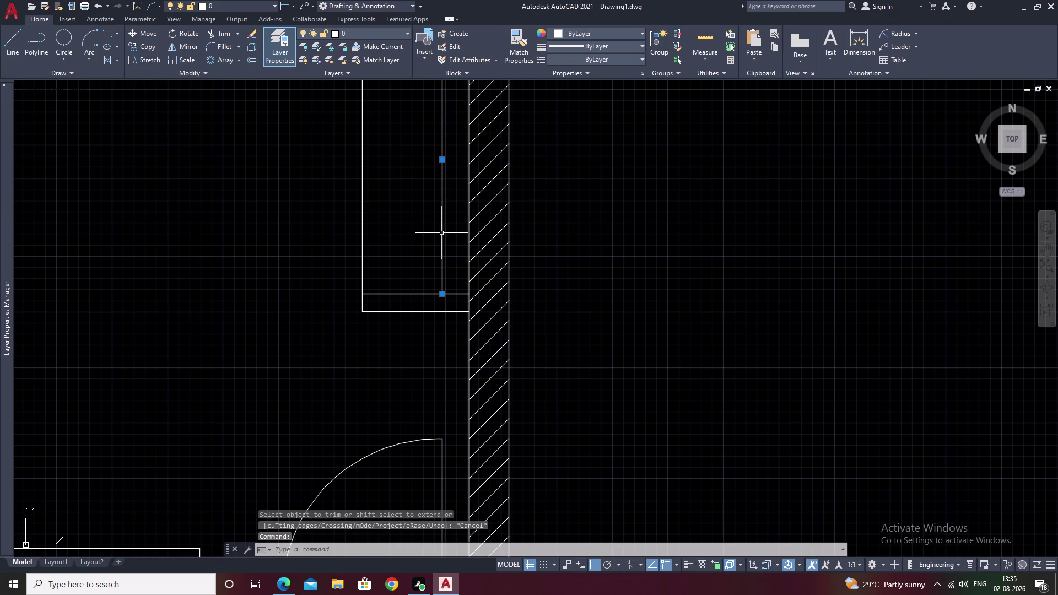
text(CO)
key(space)
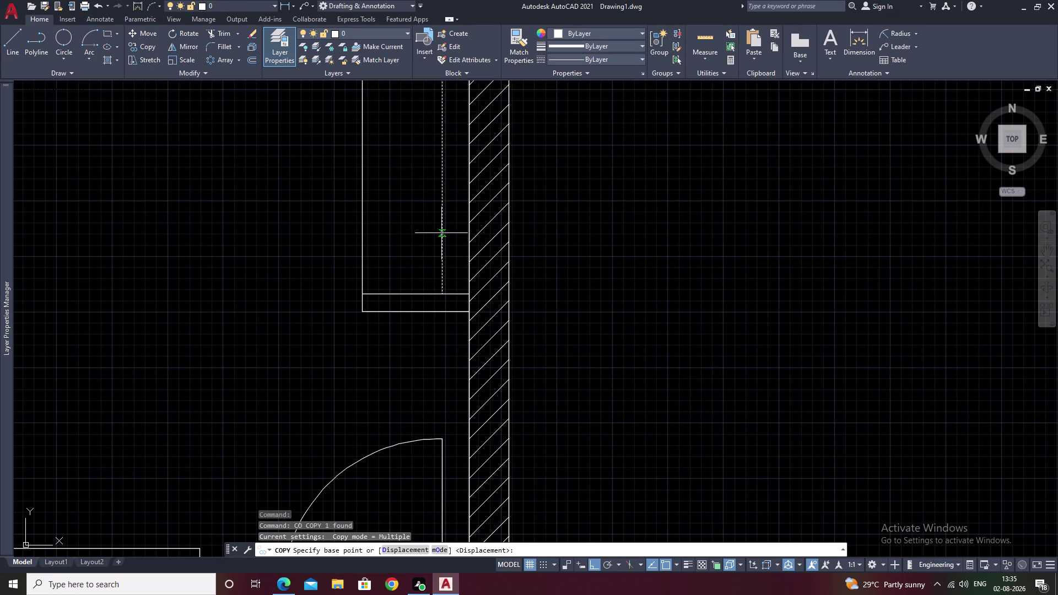
click(444, 295)
scroll(down, 3)
middle_drag(243, 345, 829, 348)
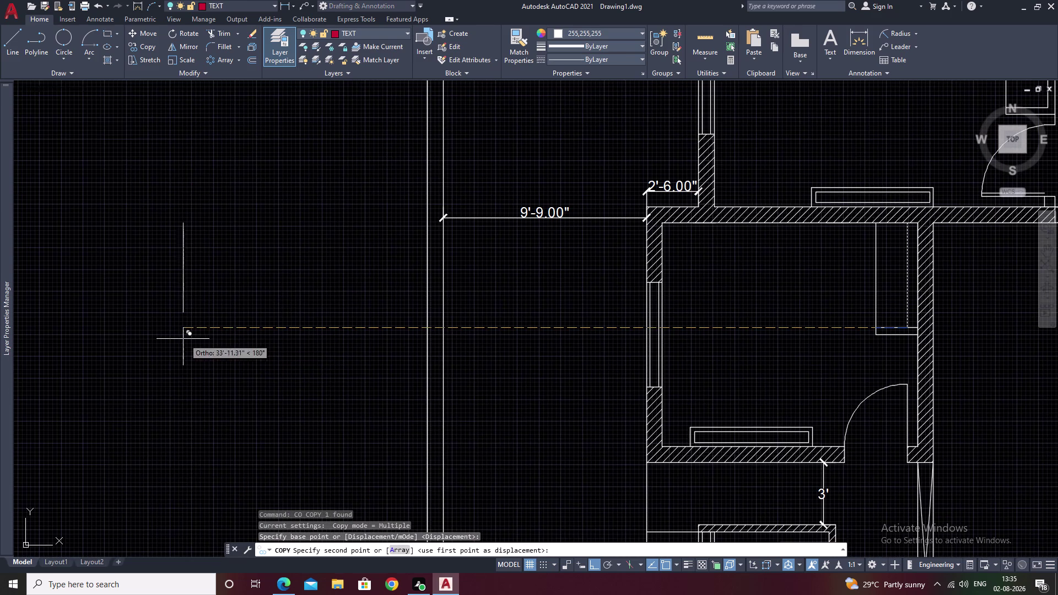
click(183, 339)
key(Escape)
scroll(up, 3)
middle_drag(203, 248, 379, 345)
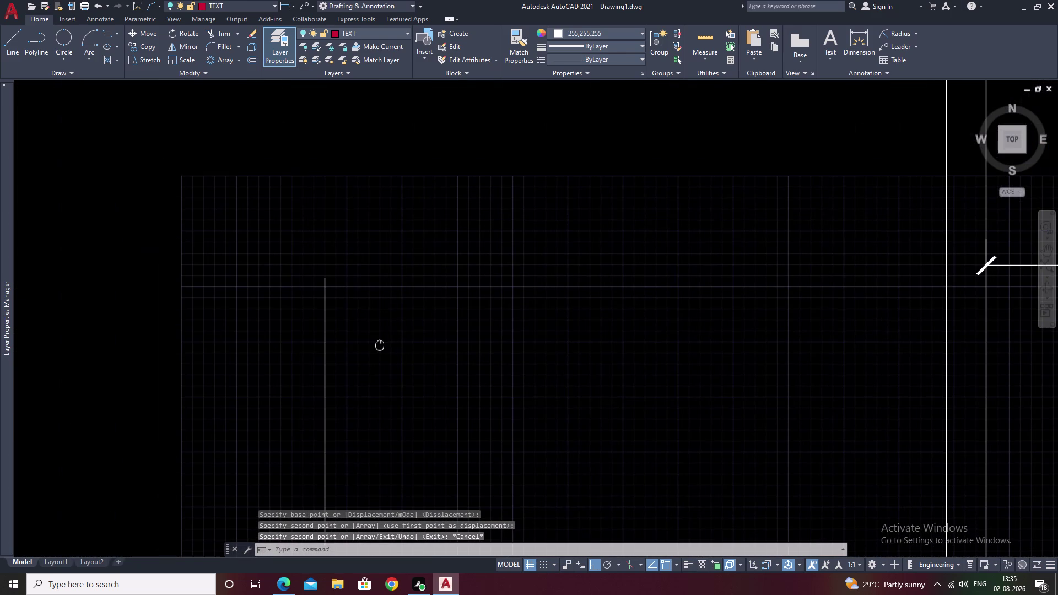
Cancel an accidental REV command and a trial two-corner rectangle.
text(RE)
text(V)
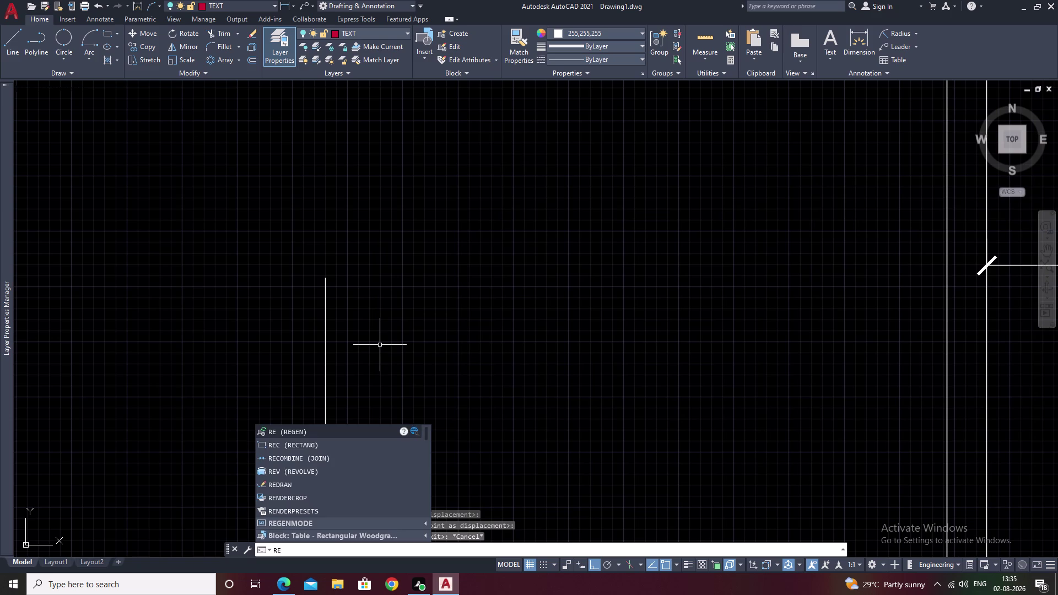
key(space)
key(Escape)
text(RE)
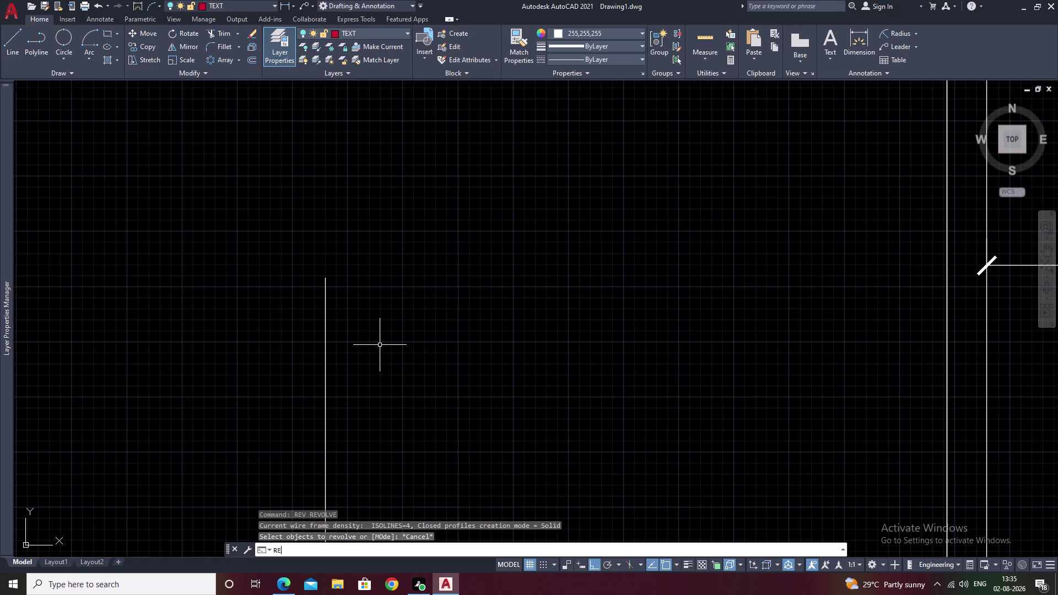
text(C)
key(space)
click(430, 309)
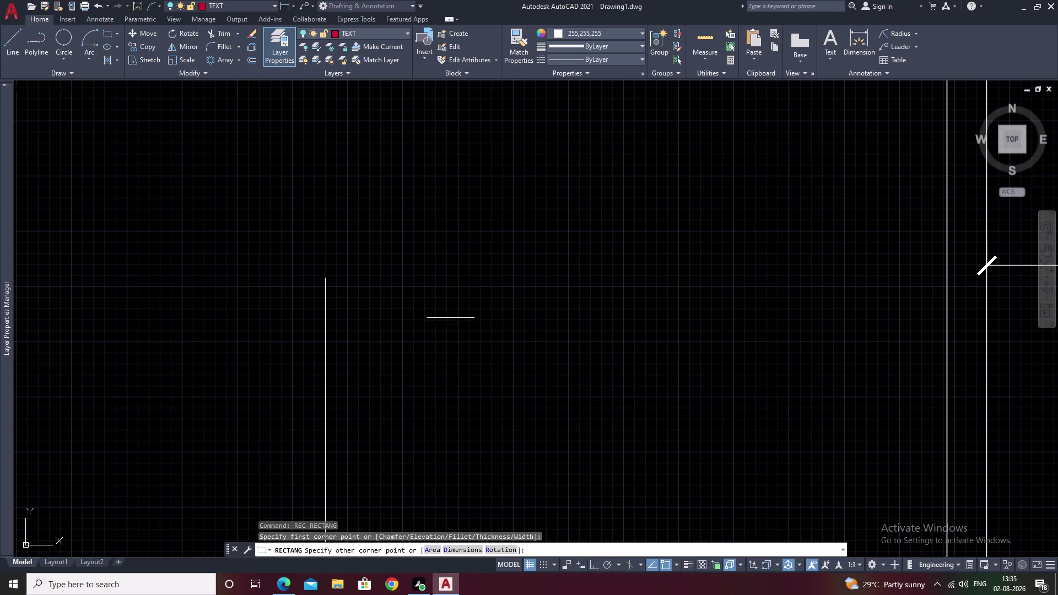
click(458, 278)
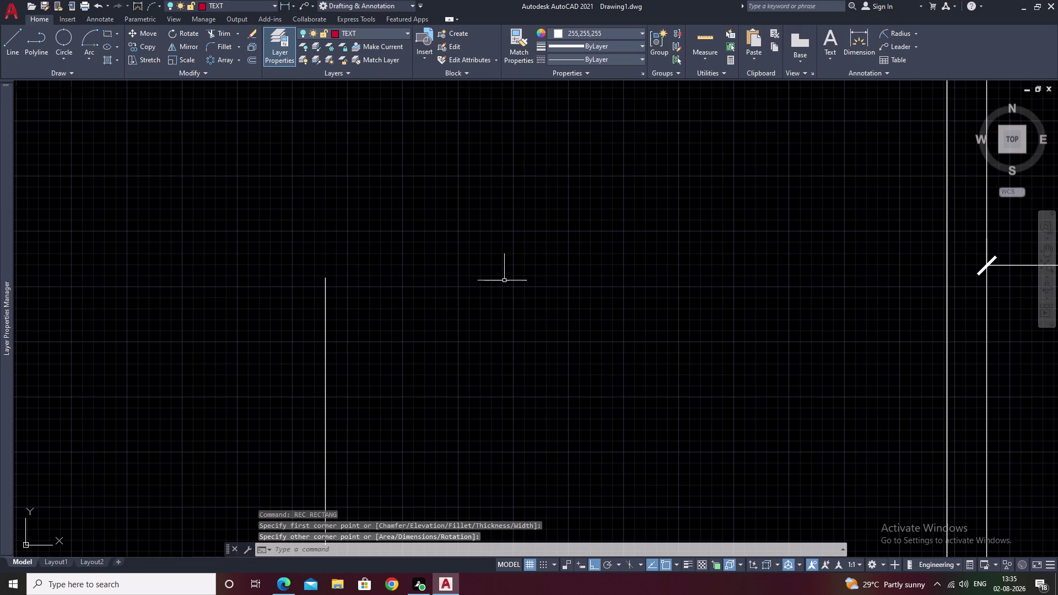
key(Escape)
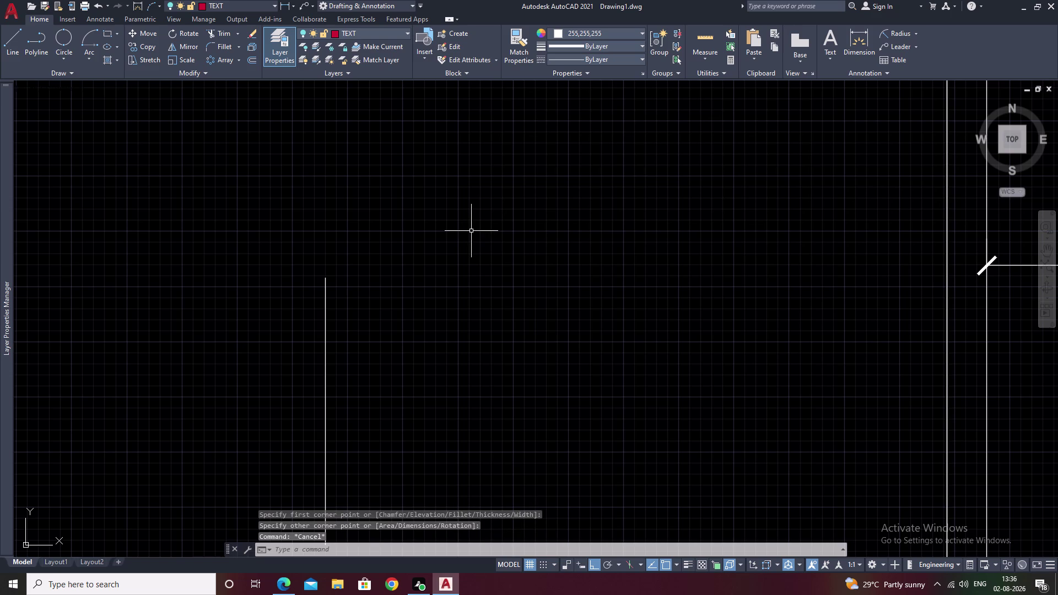
Start another rectangle and abandon it with repeated Esc.
text(REC)
key(space)
click(429, 218)
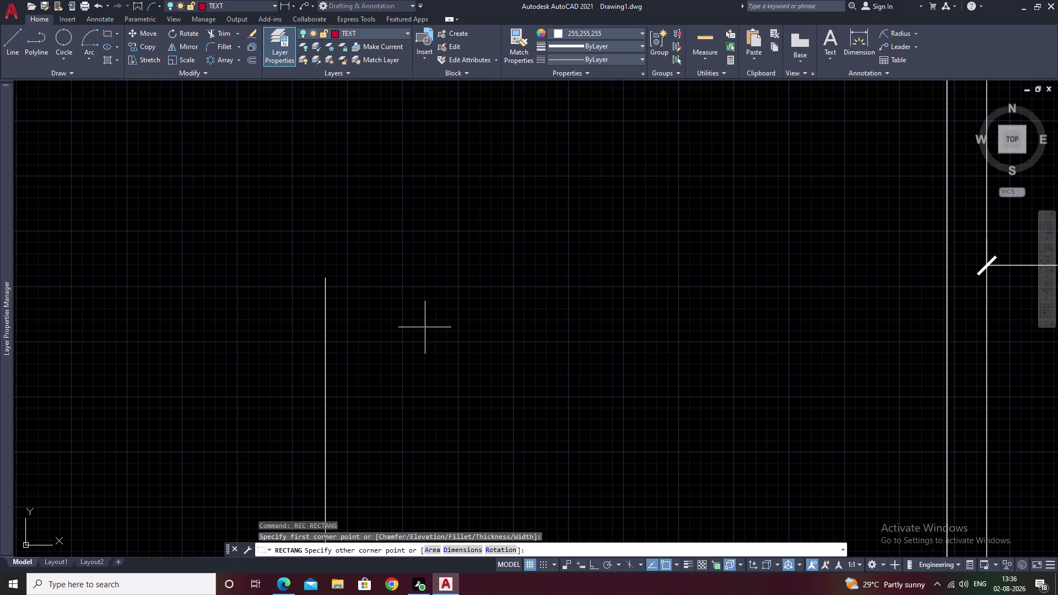
key(Escape)
key(Escape)
key(Escape)
key(Escape)
Try a rectangle using the Dimensions option, then cancel it.
text(R)
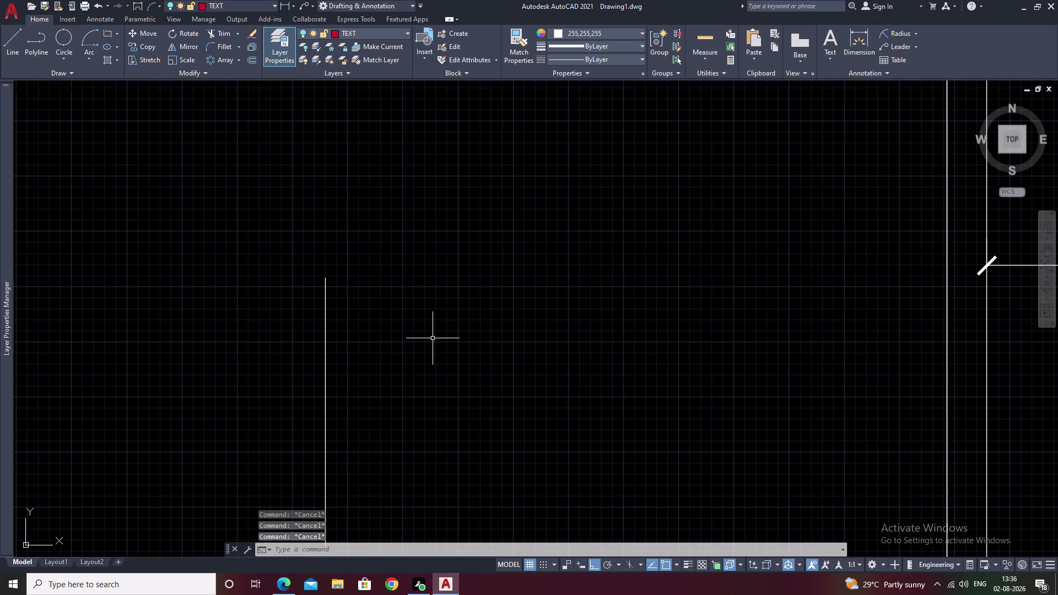
text(EC)
key(space)
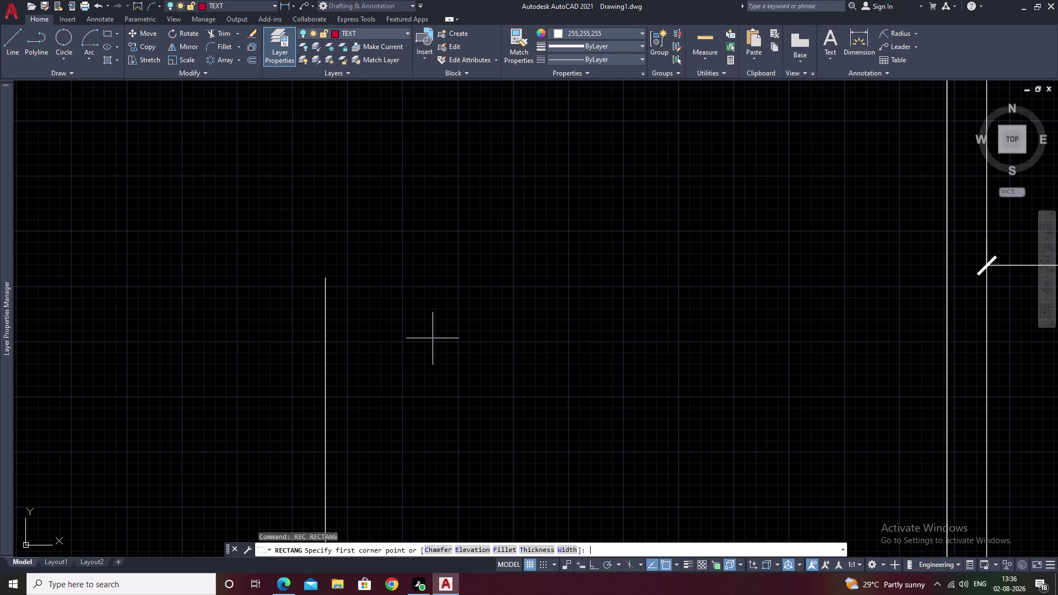
drag(453, 248, 569, 314)
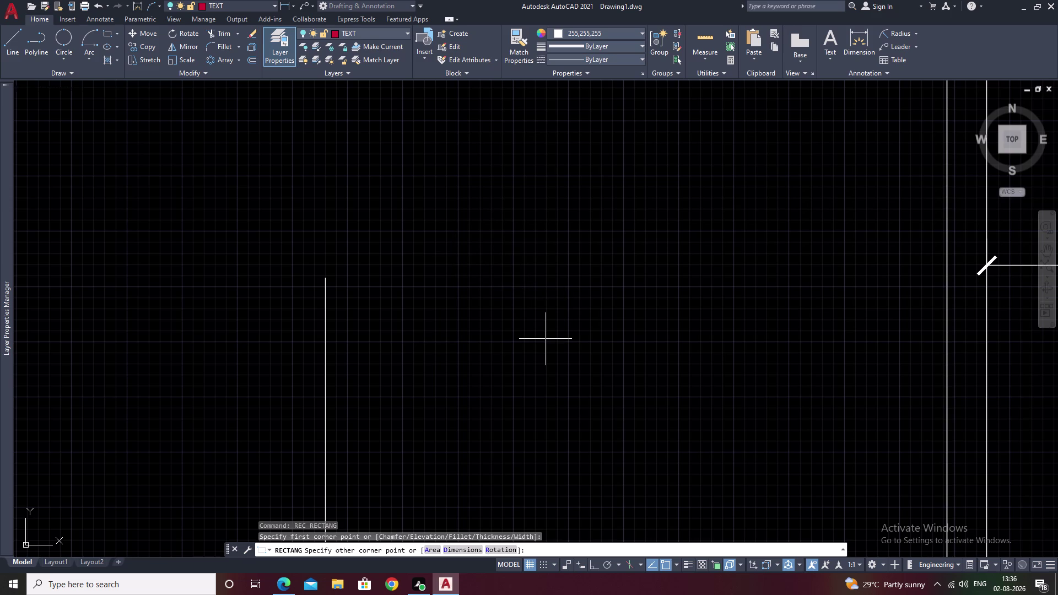
key(f)
key(BackSpace)
text(D)
key(space)
click(492, 314)
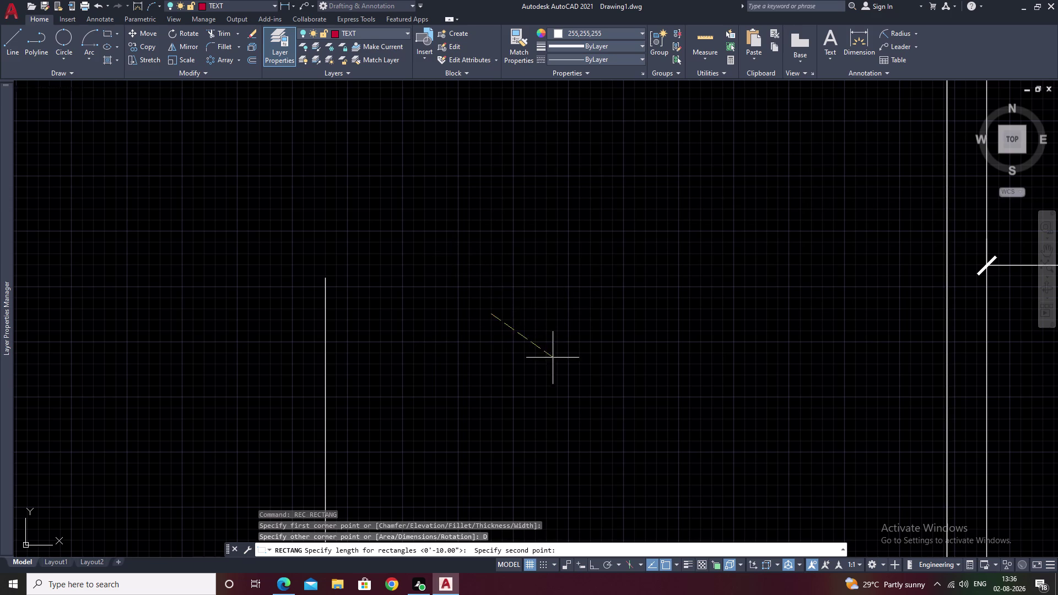
click(579, 316)
key(Escape)
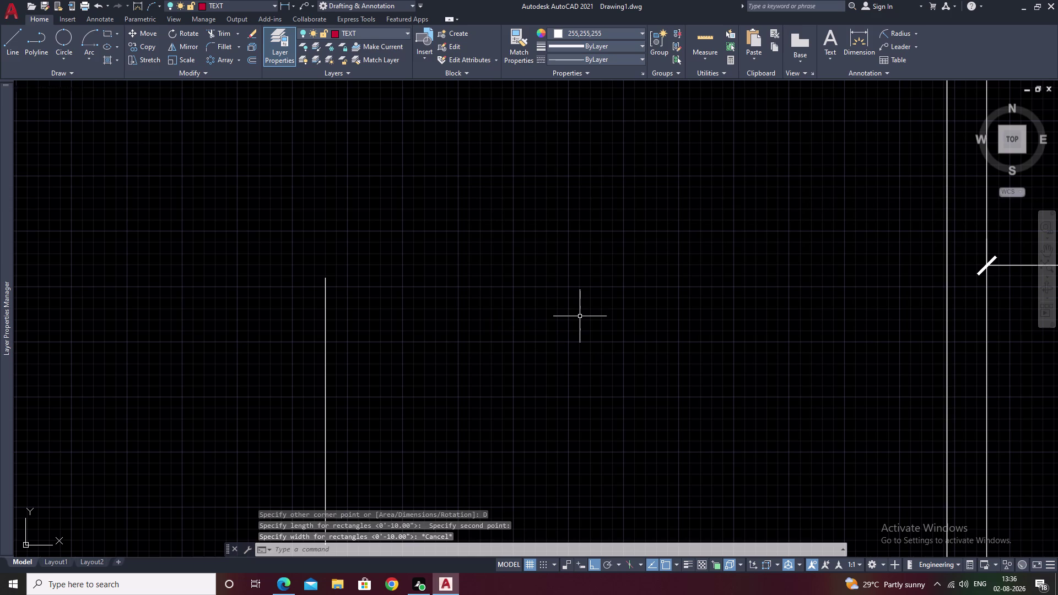
Make layer 0 current, cancelling two trial LINE commands.
text(L)
key(space)
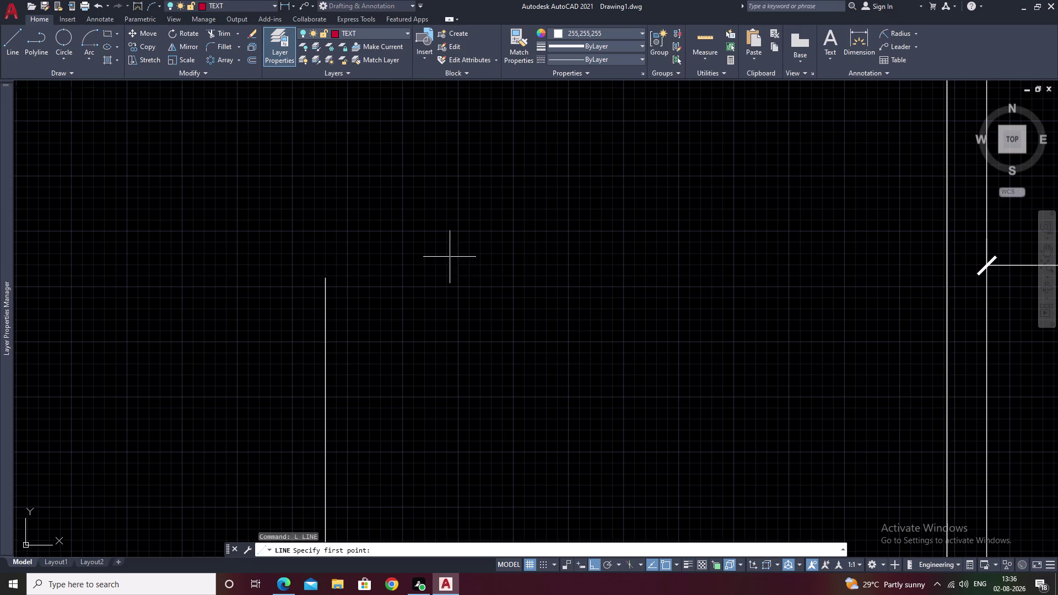
click(459, 286)
key(Escape)
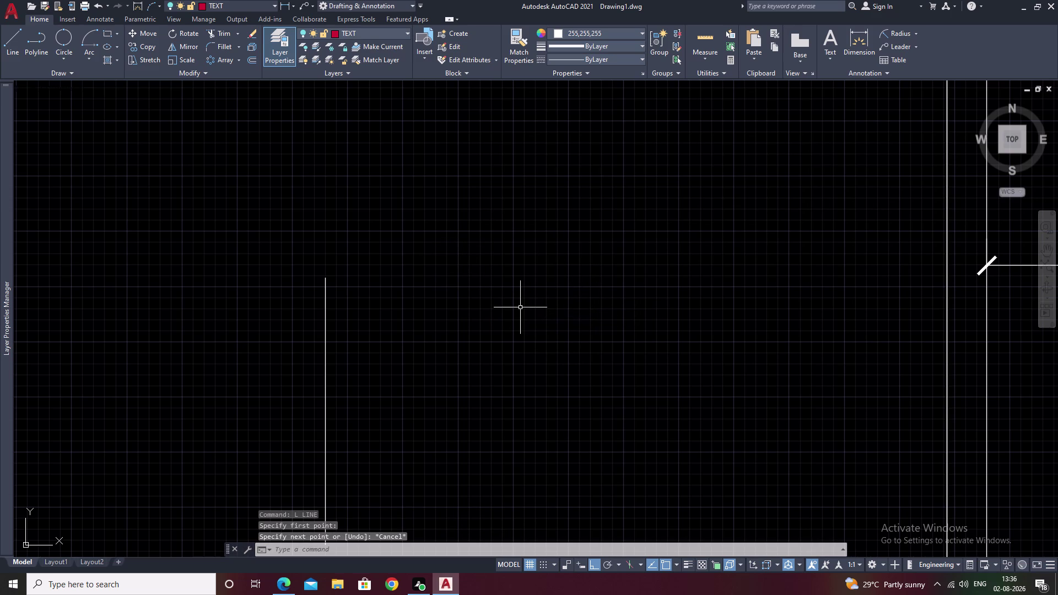
click(406, 33)
click(393, 50)
text(L)
key(space)
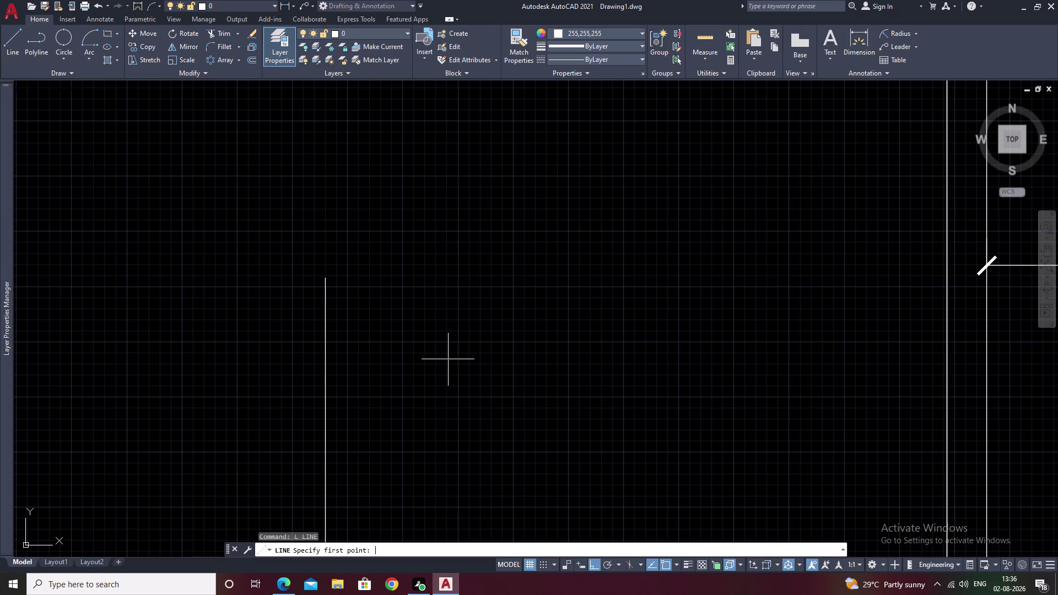
click(442, 300)
key(Escape)
Draw a long thin rectangle with REC by two corners, then select it.
text(R)
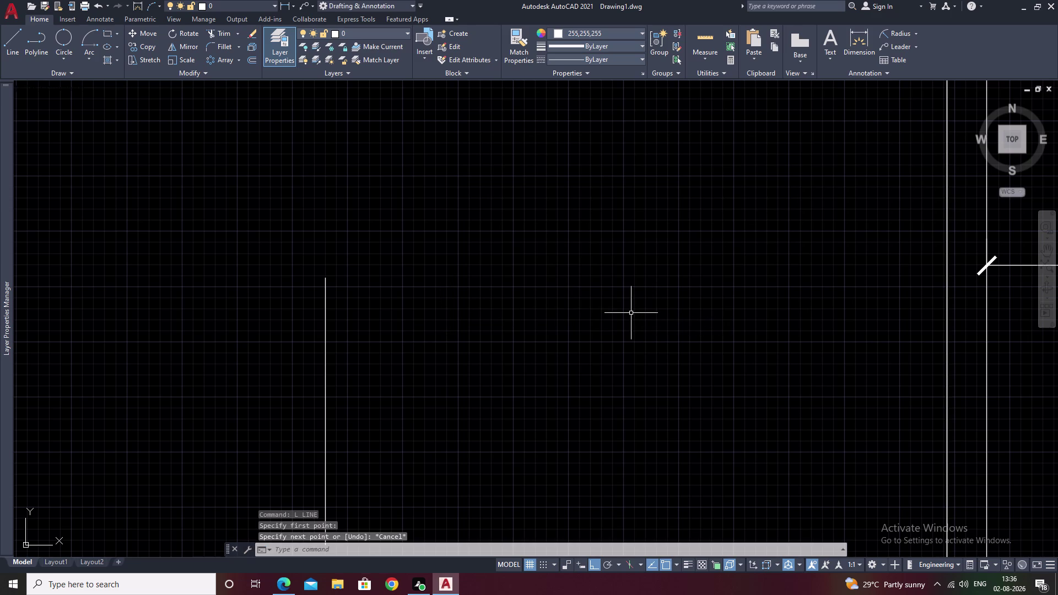
text(E)
text(C)
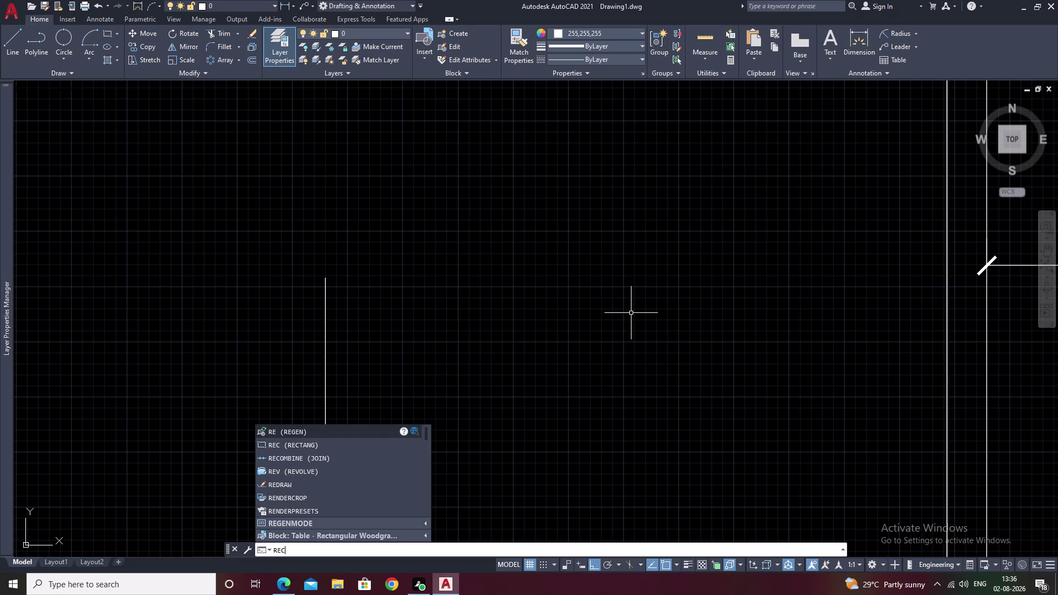
key(space)
click(476, 245)
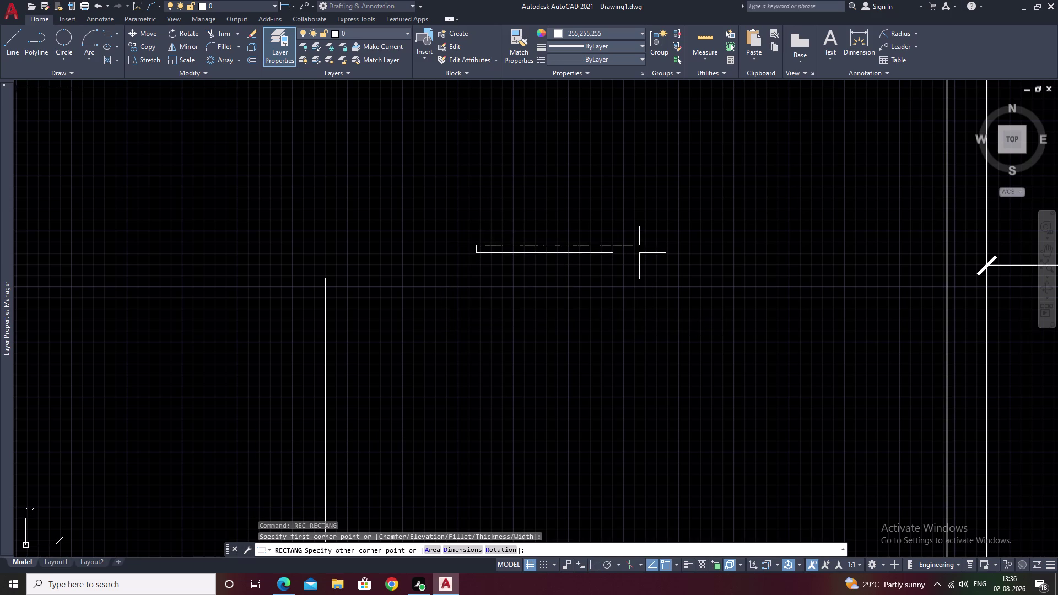
click(609, 252)
key(Escape)
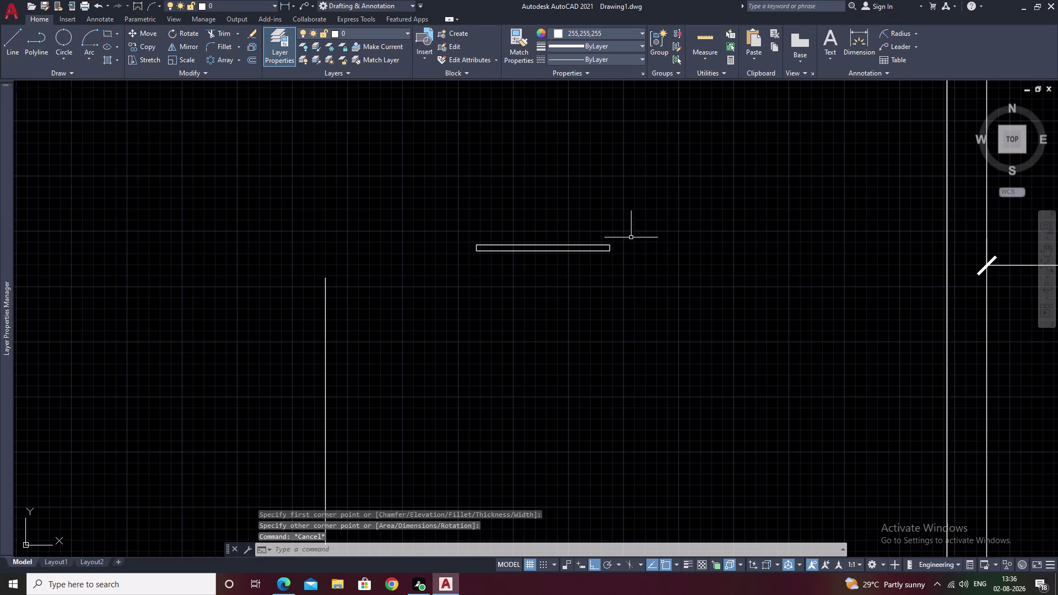
scroll(up, 3)
drag(516, 215, 416, 410)
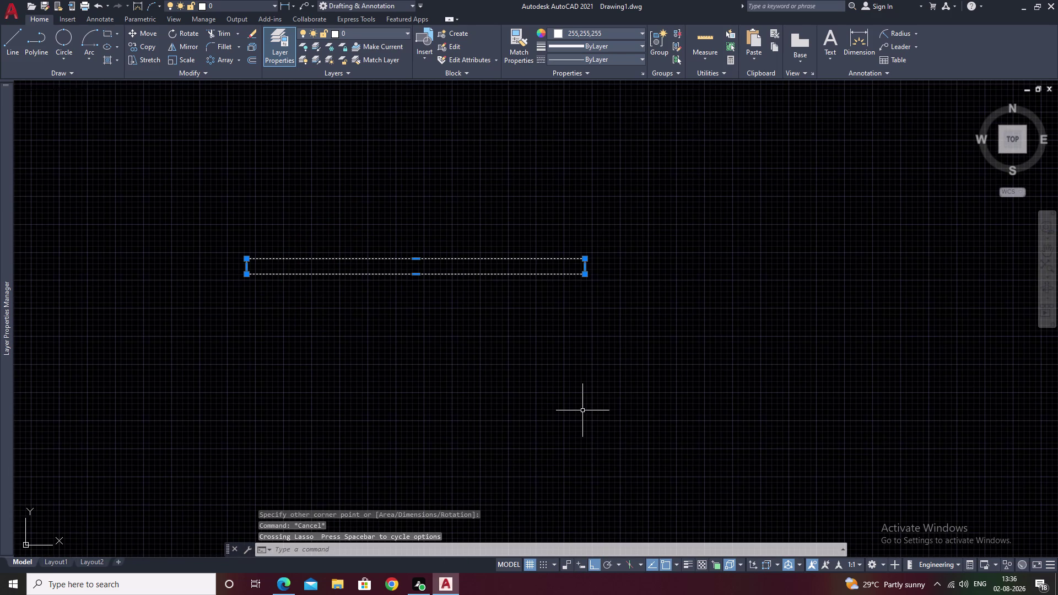
Scale the thin rectangle to about half its length, based at its right end.
text(SC)
key(space)
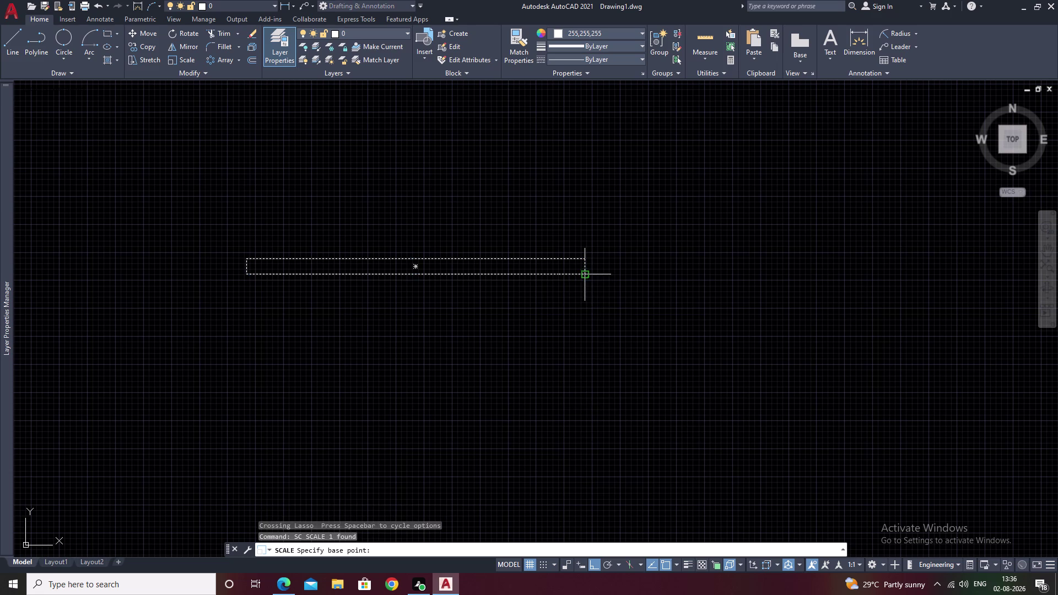
click(583, 275)
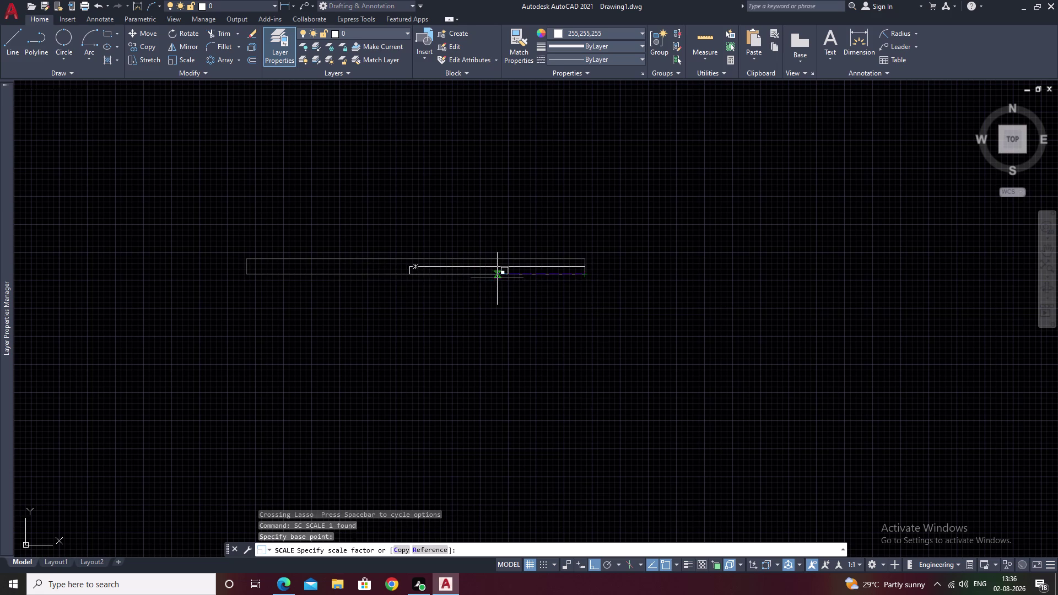
click(497, 278)
key(Escape)
Rotate the shortened rectangle 45° about its left end, then undo the rotation.
drag(589, 234, 421, 351)
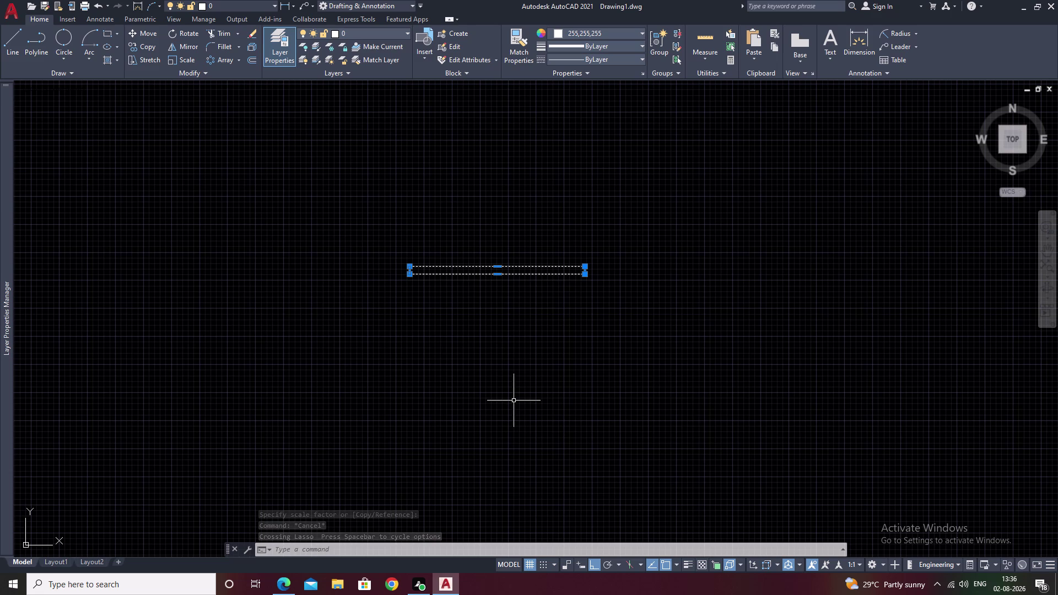
text(RE)
key(BackSpace)
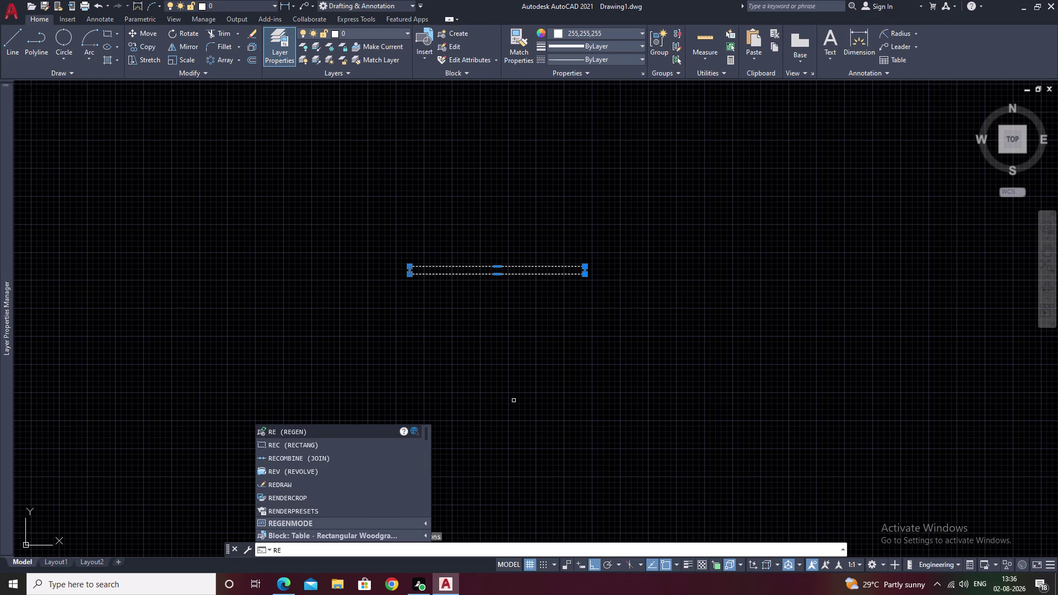
text(O)
key(space)
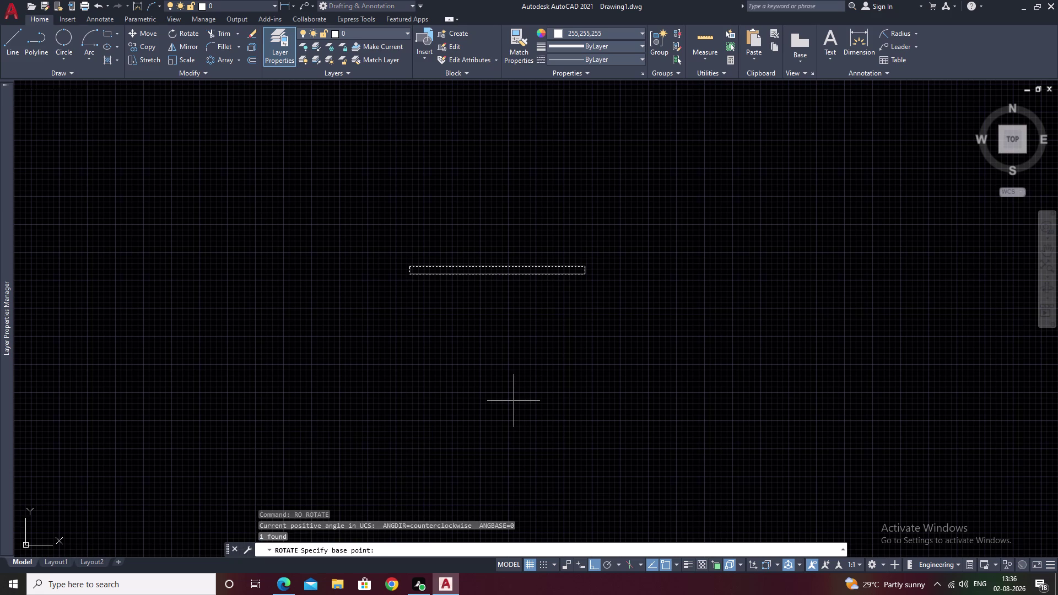
click(410, 274)
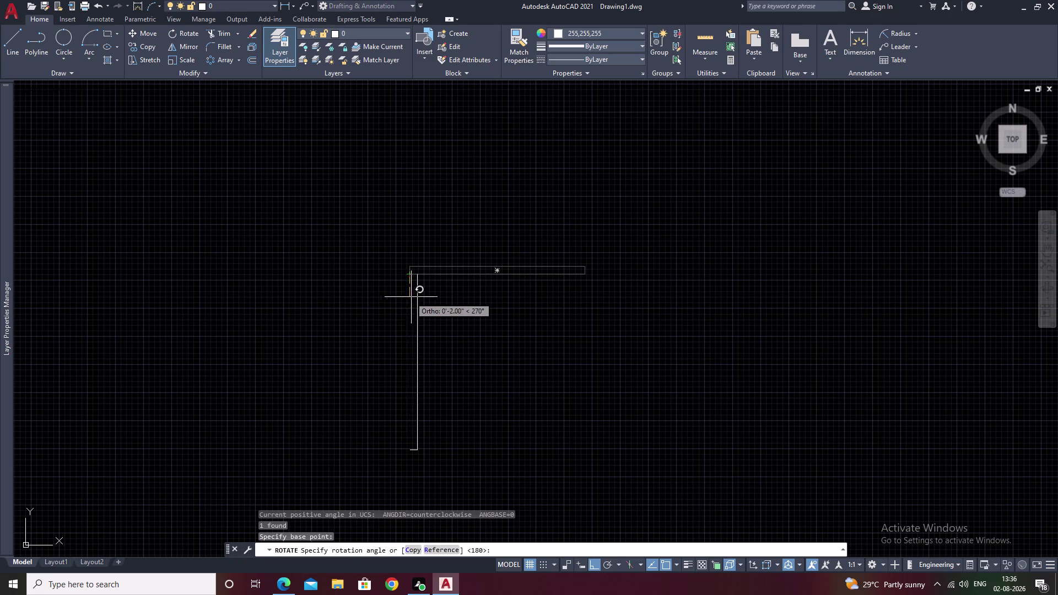
key(F8)
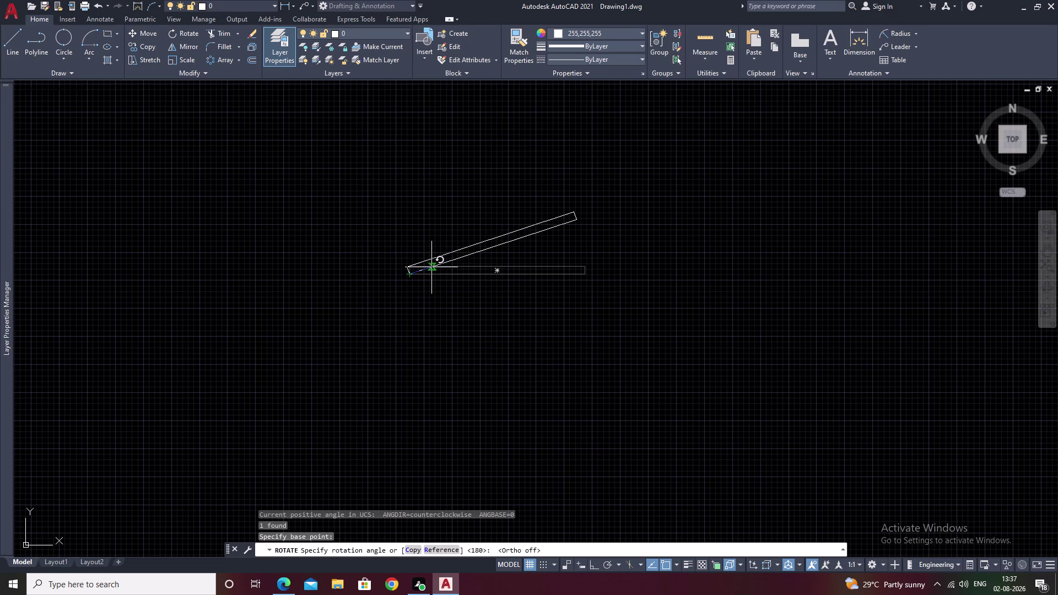
text(45)
key(space)
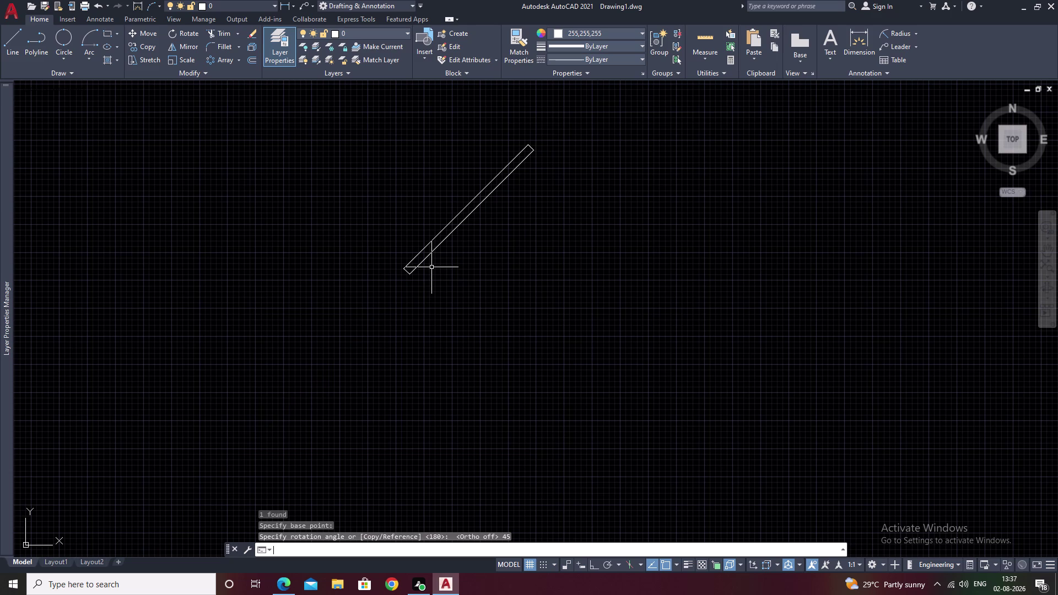
key(ctrl+z)
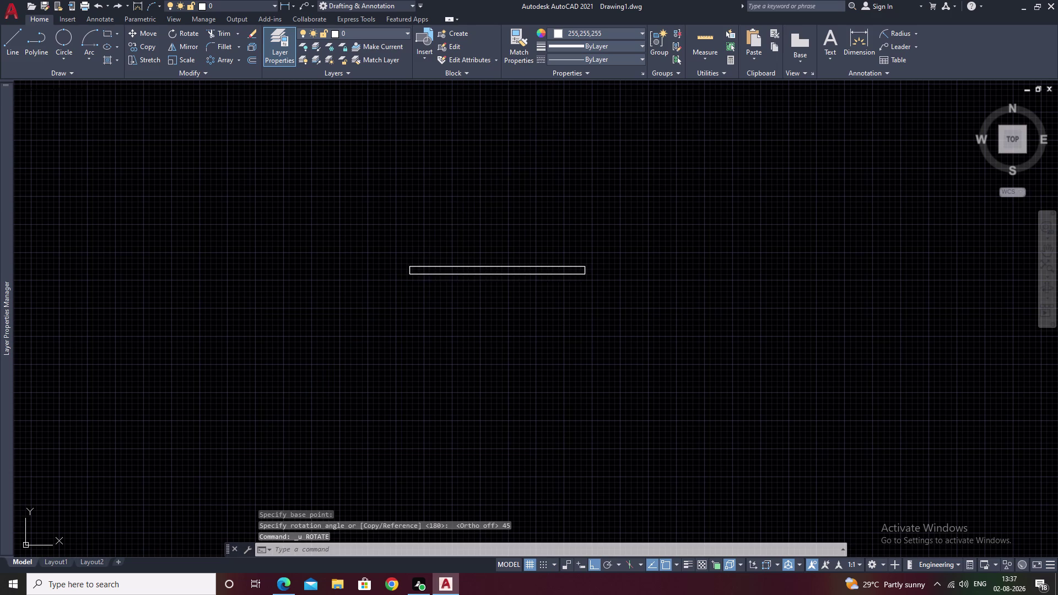
Reselect the rectangle and begin a new rotation about its left end with Ortho off.
drag(629, 240, 447, 353)
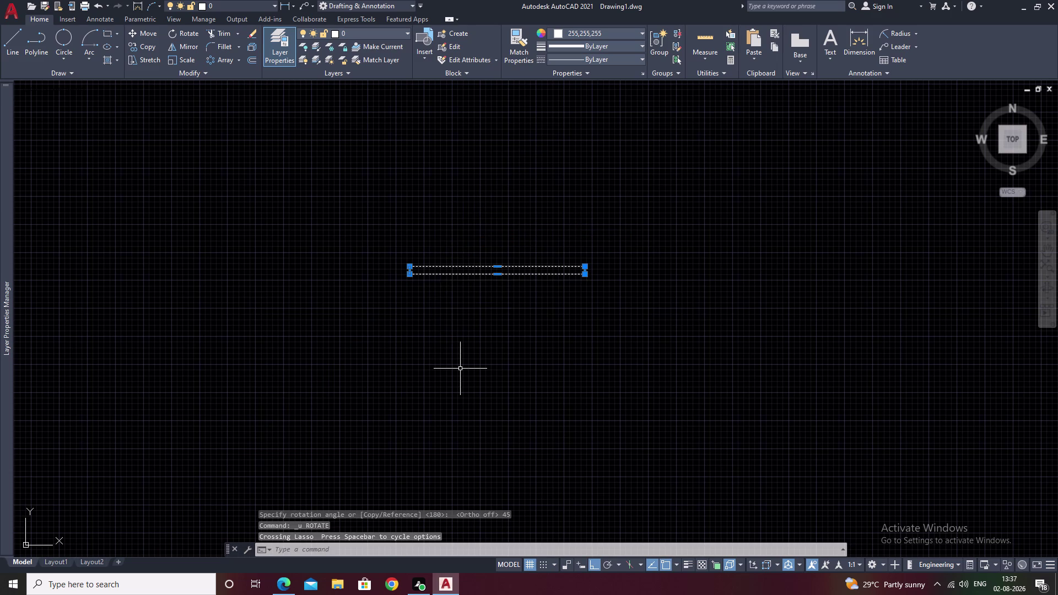
text(RO)
key(space)
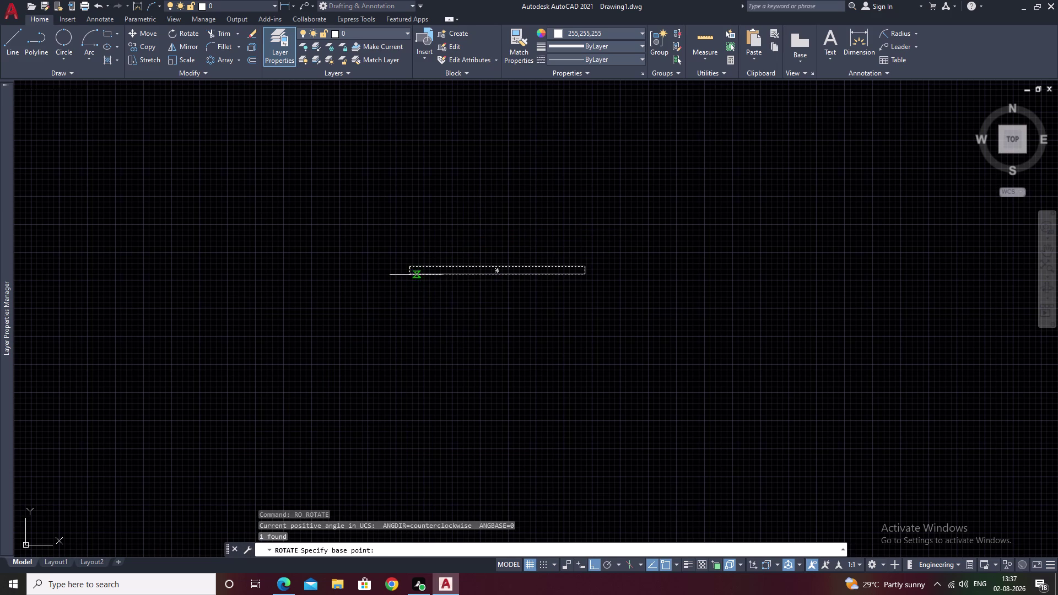
click(412, 274)
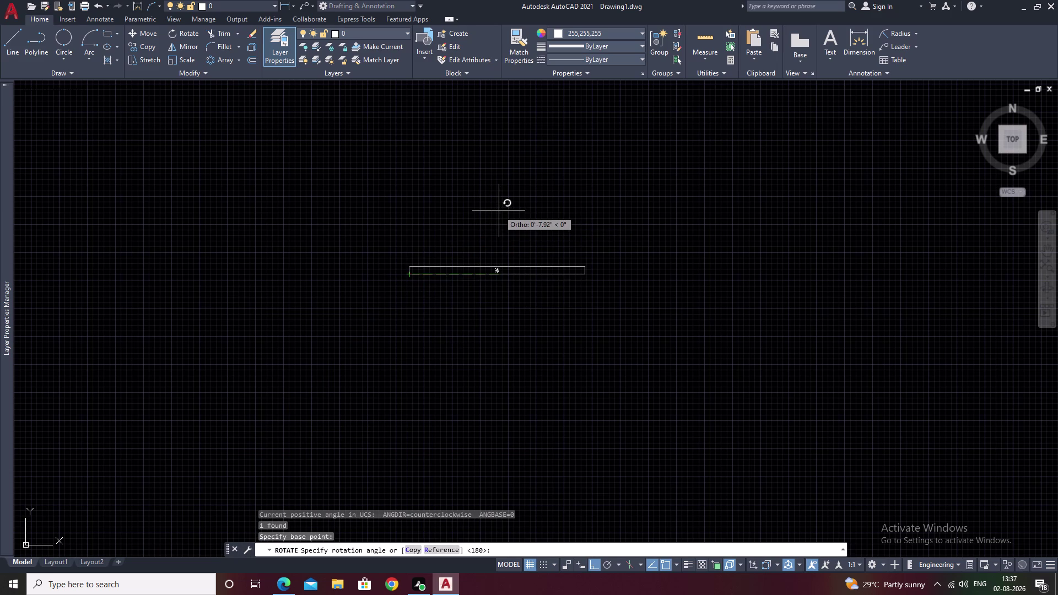
key(F8)
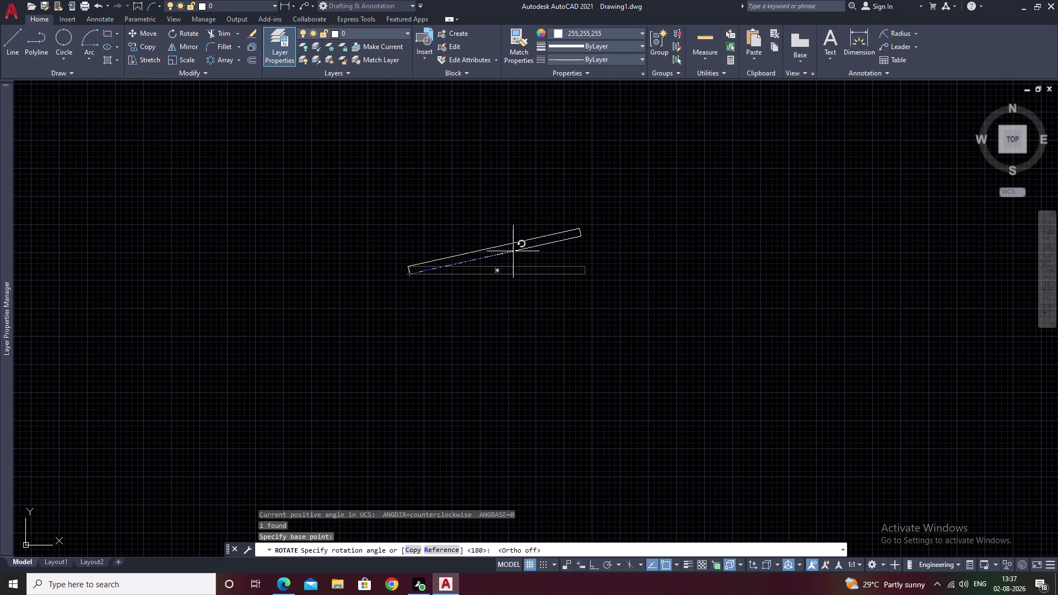
Tilt the rectangle slightly upward and move it across the long vertical line.
click(513, 253)
drag(565, 222, 372, 324)
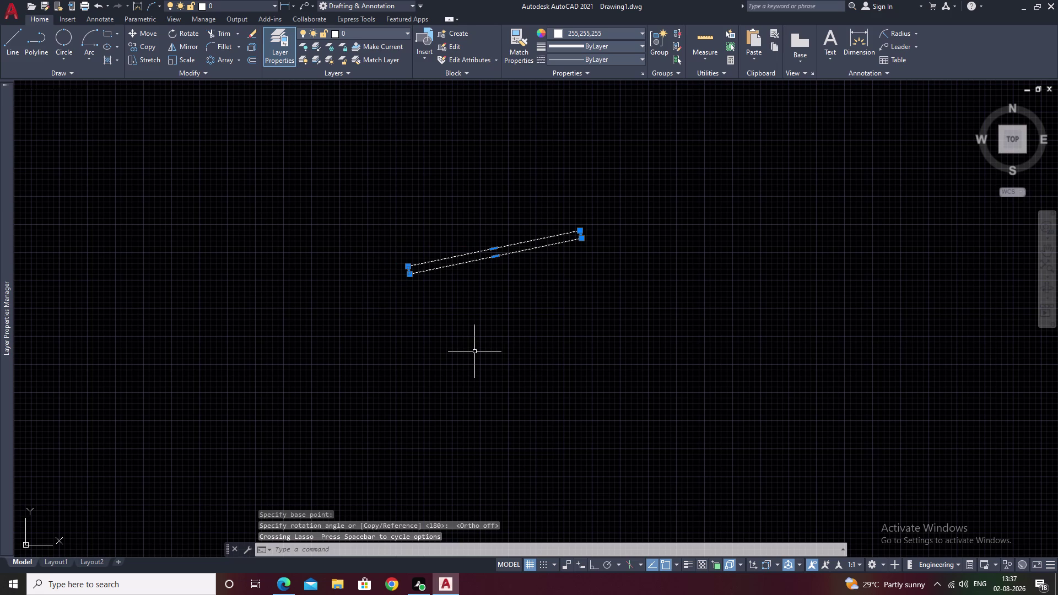
text(M)
key(space)
click(414, 275)
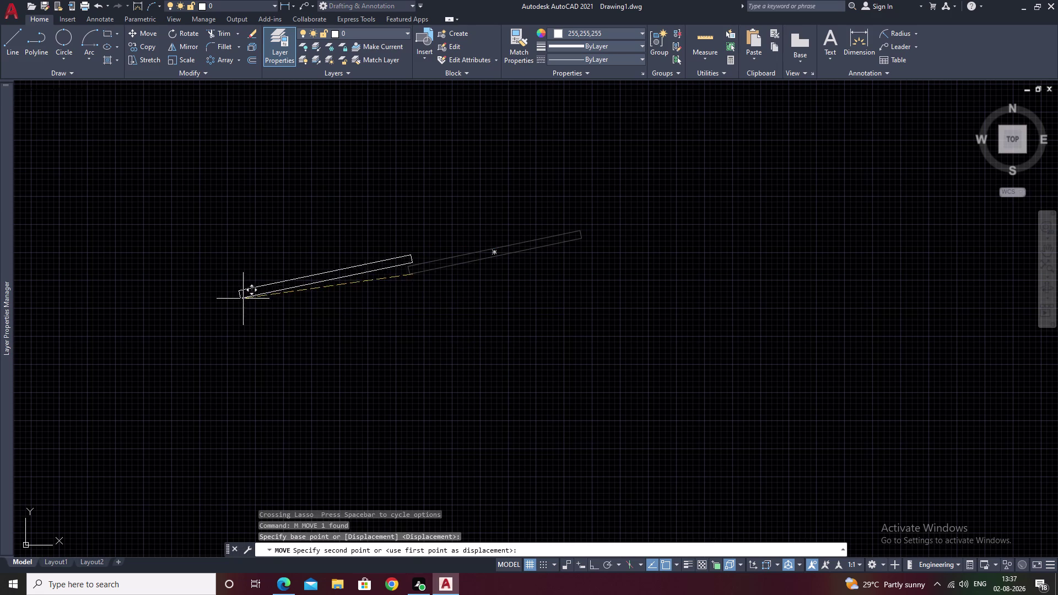
middle_drag(251, 296, 751, 282)
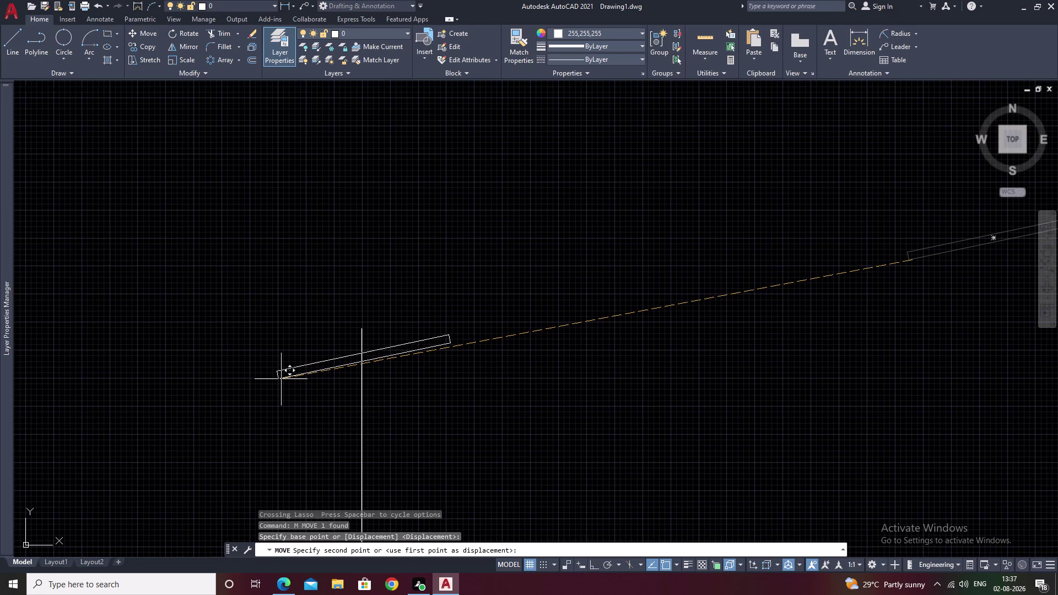
click(283, 379)
middle_drag(467, 397, 523, 346)
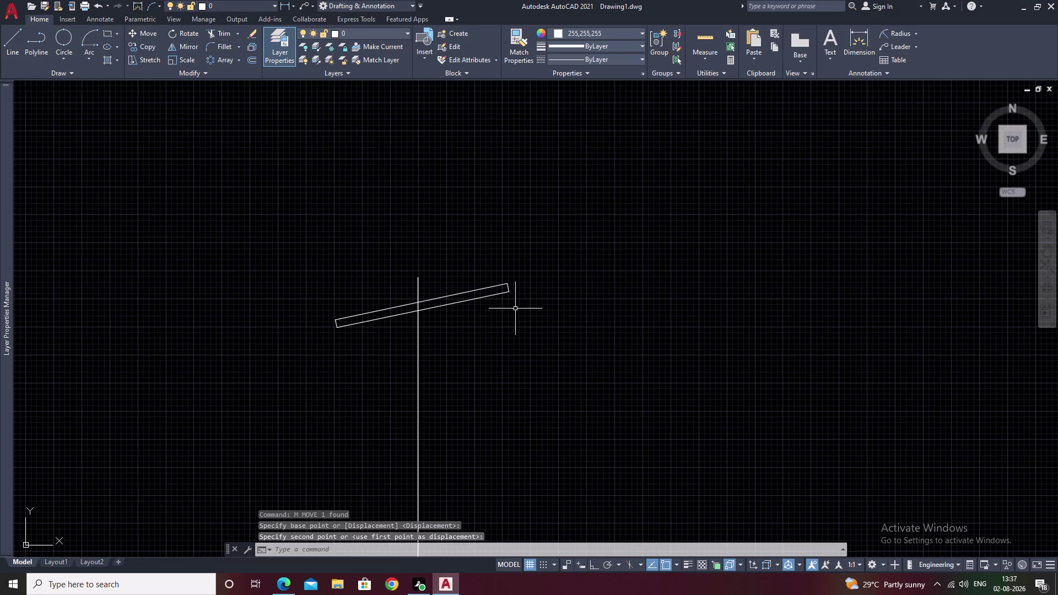
key(Escape)
Reselect the tilted rectangle and start a rectangular array of it.
drag(526, 273, 318, 328)
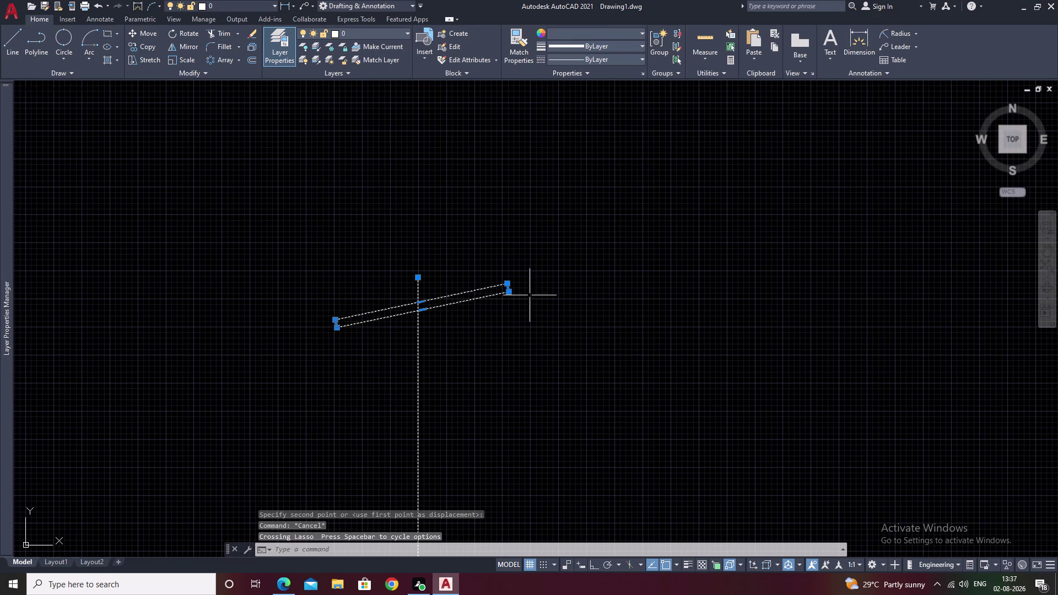
key(Escape)
drag(525, 269, 464, 316)
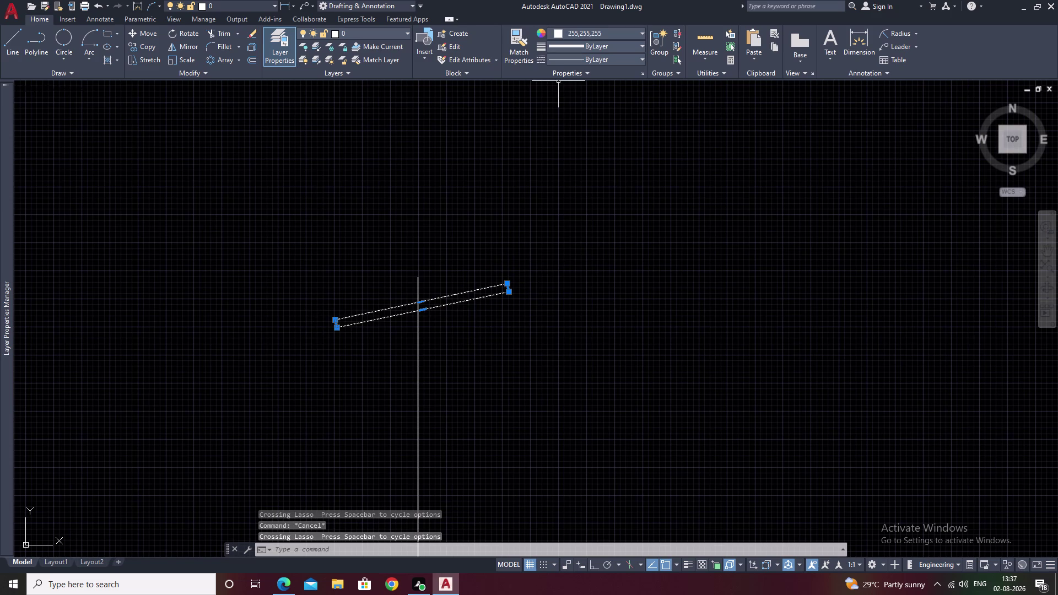
click(238, 61)
Create a rectangular array of the tilted bar with a single column.
click(237, 78)
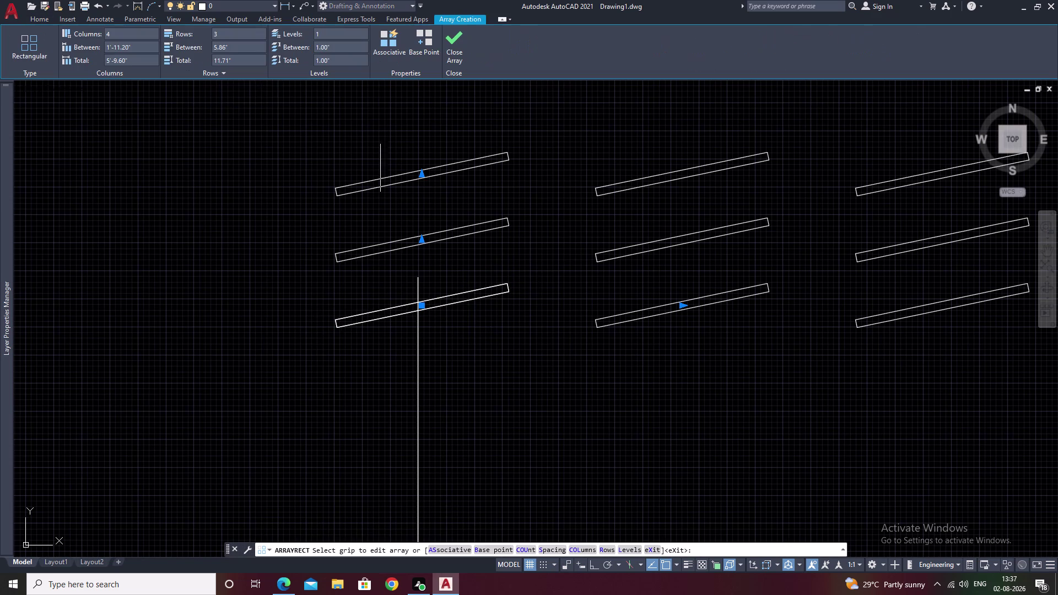
click(230, 37)
key(BackSpace)
key(1)
click(213, 123)
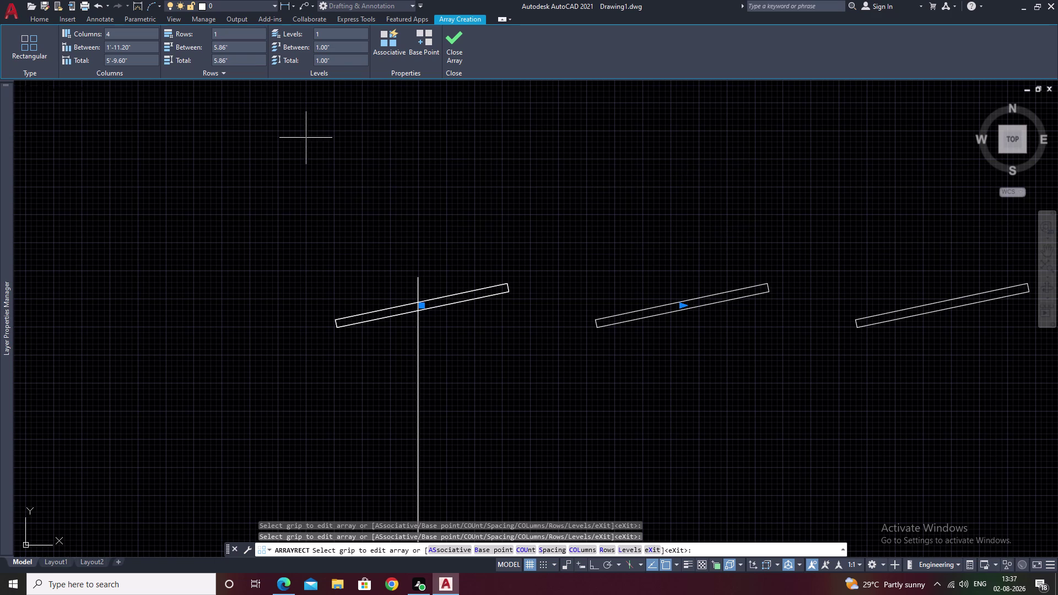
click(238, 36)
click(123, 36)
key(BackSpace)
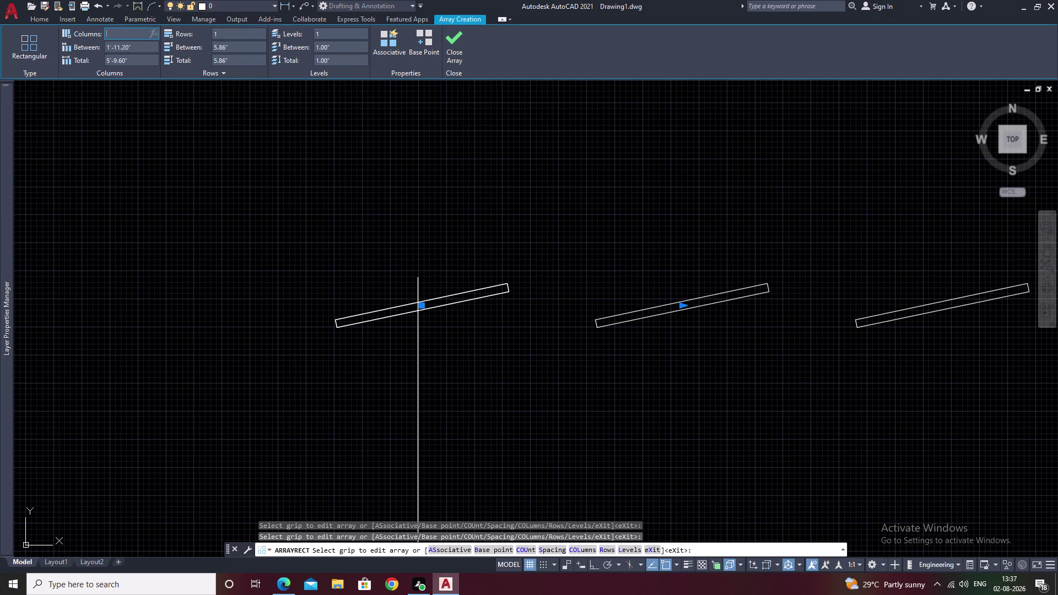
key(1)
click(126, 87)
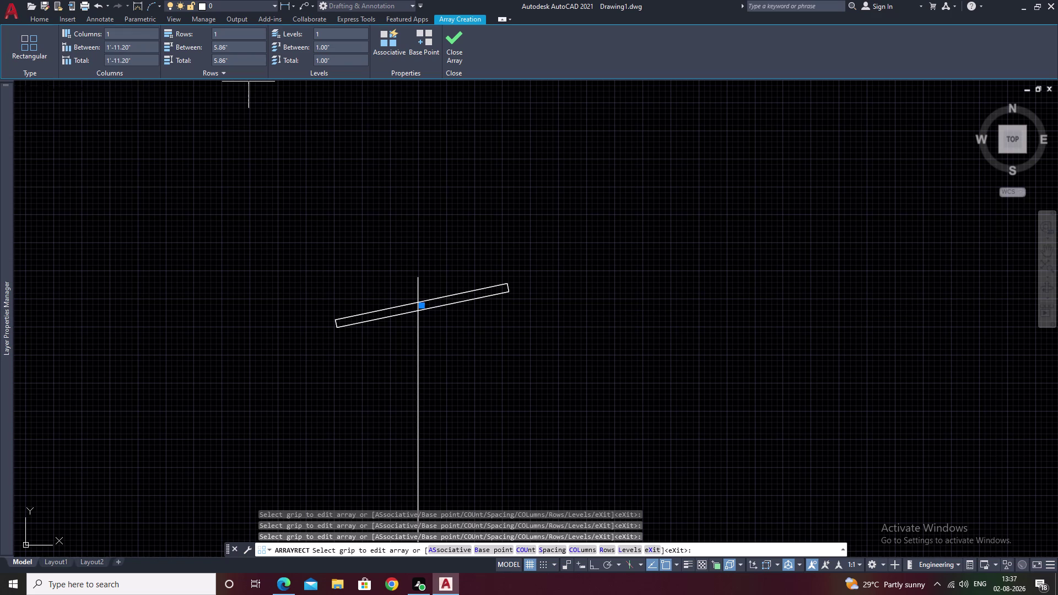
middle_drag(166, 109, 364, 39)
scroll(down, 3)
middle_drag(449, 160, 424, 168)
Set the array row count to 11, after first trying 10.
click(253, 34)
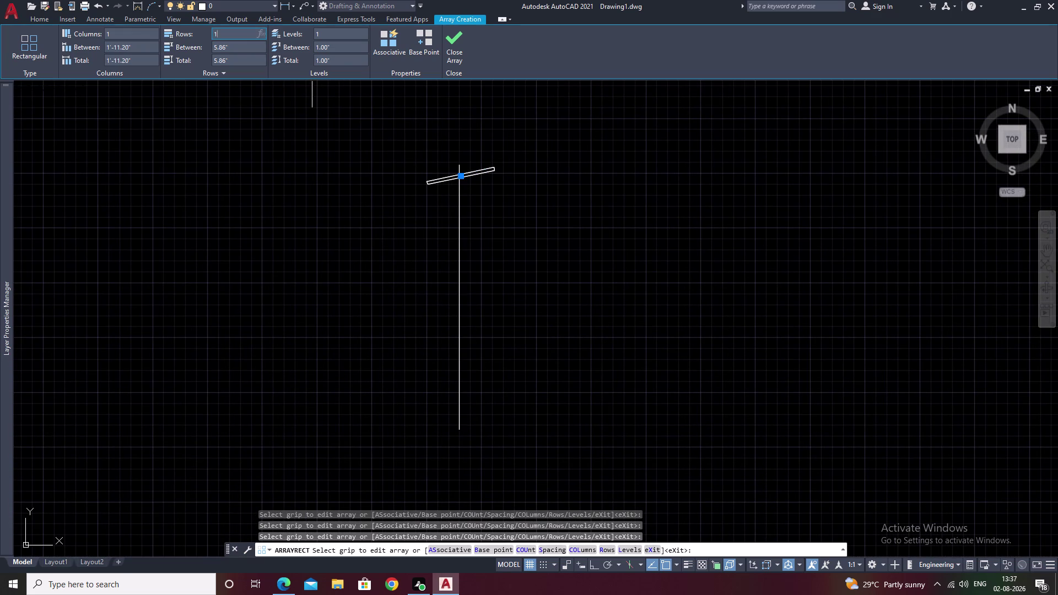
key(BackSpace)
text(10)
click(239, 154)
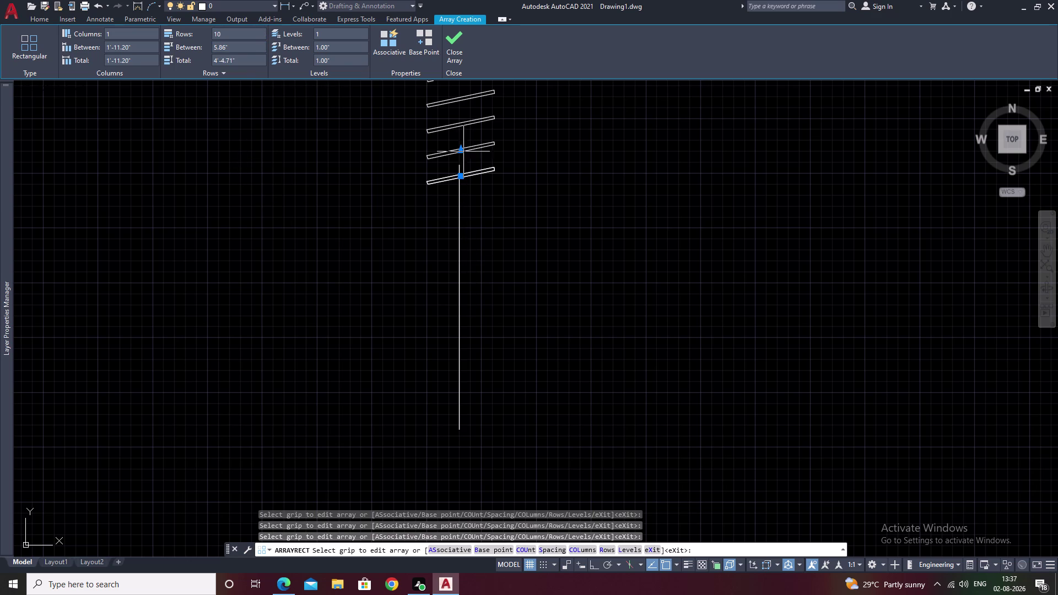
scroll(down, 3)
scroll(down, 3)
middle_drag(494, 225, 483, 283)
middle_drag(489, 229, 473, 273)
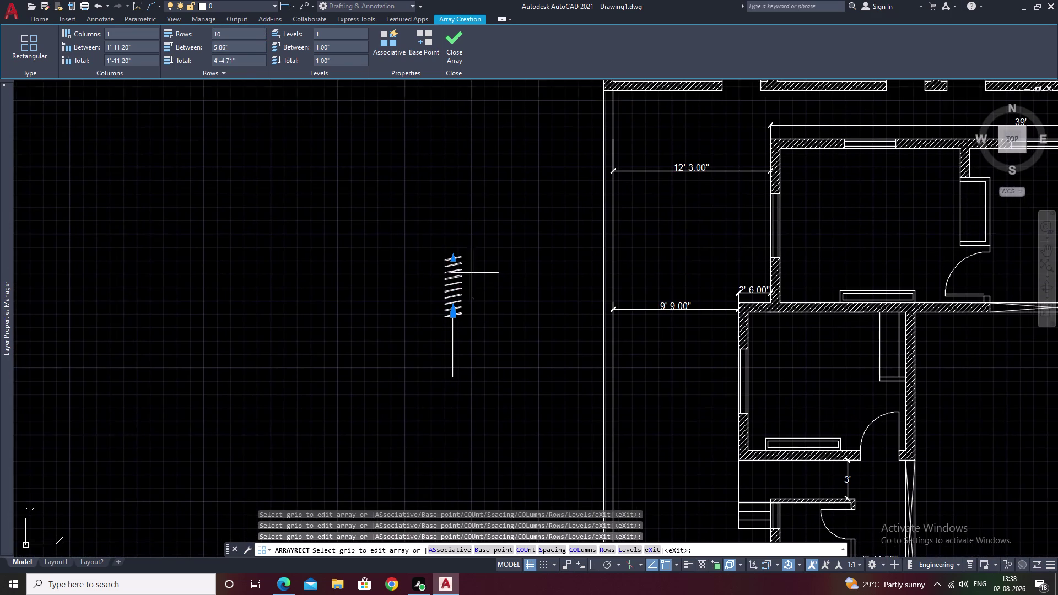
scroll(up, 3)
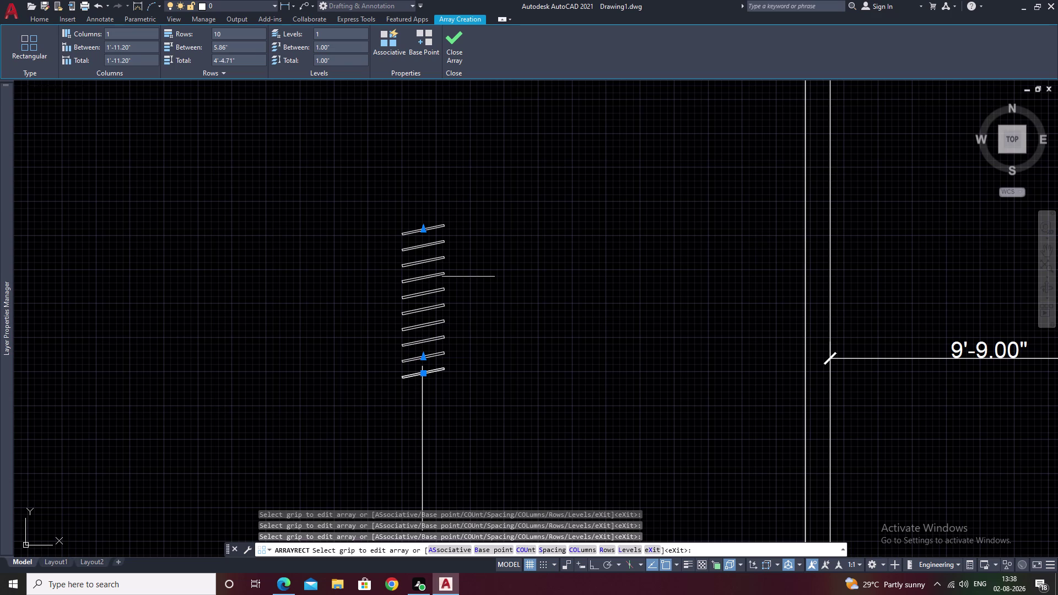
click(229, 36)
key(BackSpace)
text(1)
text(1)
click(241, 177)
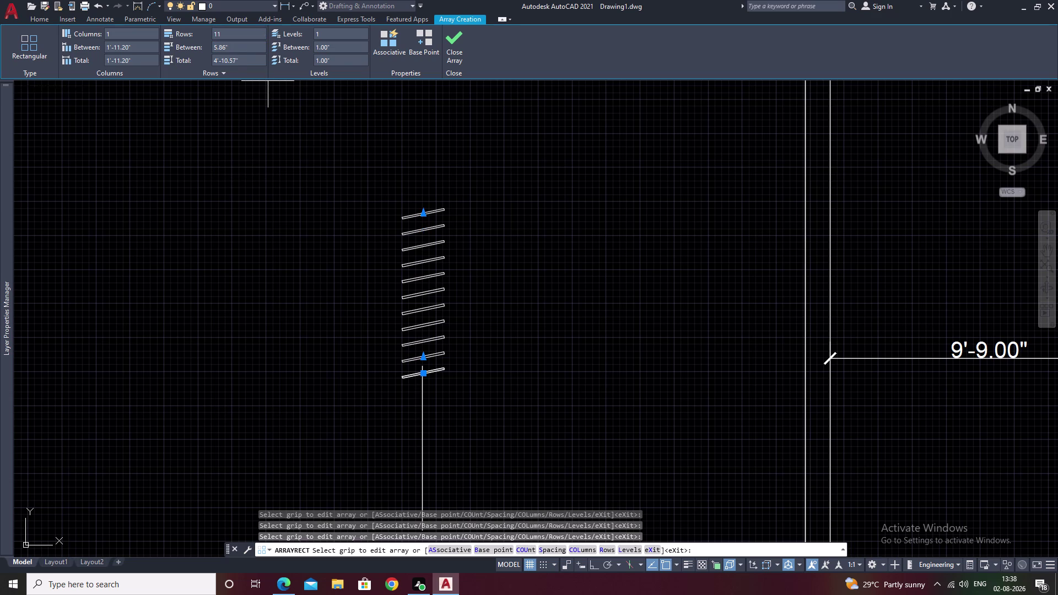
Set the row spacing to 4.00" and close the array.
click(235, 34)
key(BackSpace)
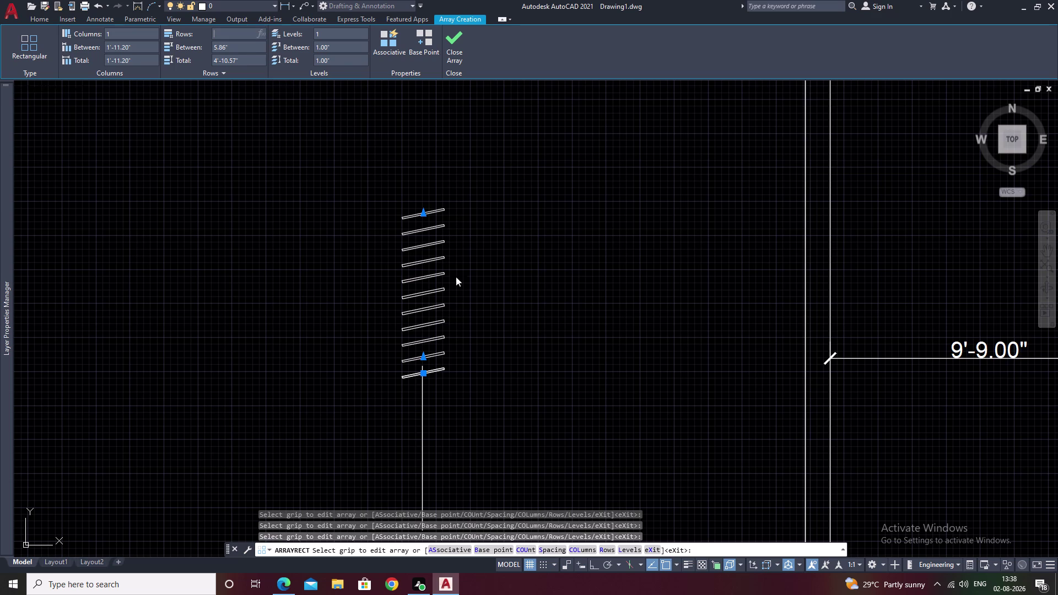
drag(246, 51, 213, 50)
click(239, 47)
key(BackSpace)
key(2)
click(202, 198)
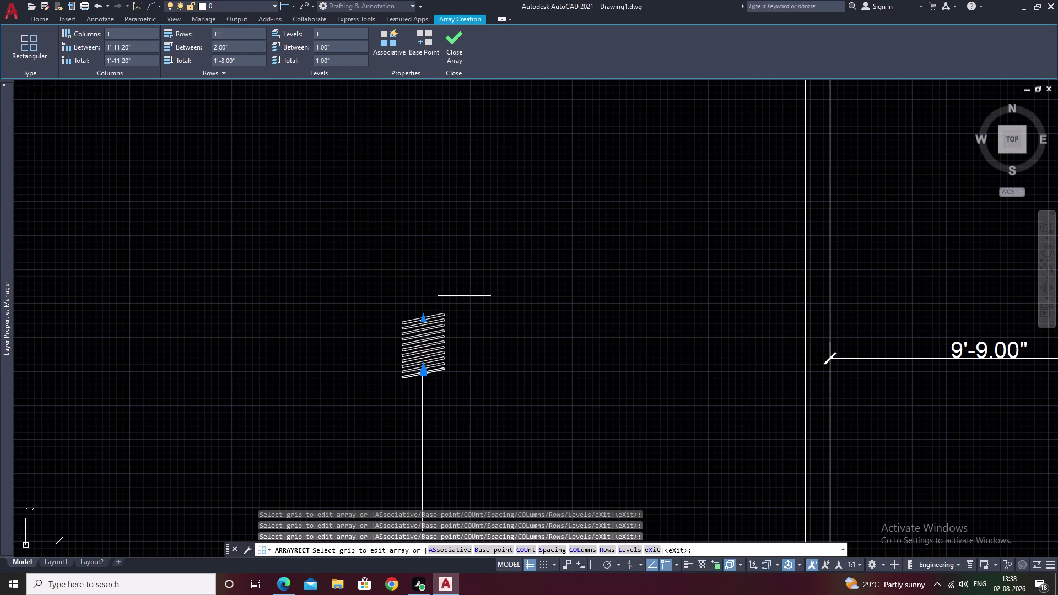
click(234, 50)
key(BackSpace)
key(4)
click(271, 187)
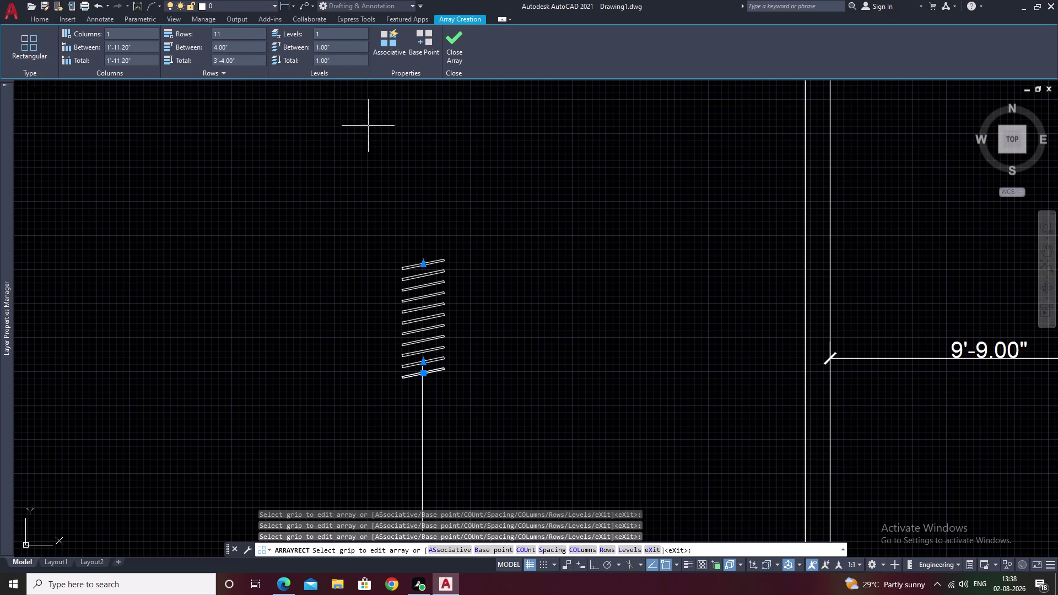
key(Escape)
click(419, 425)
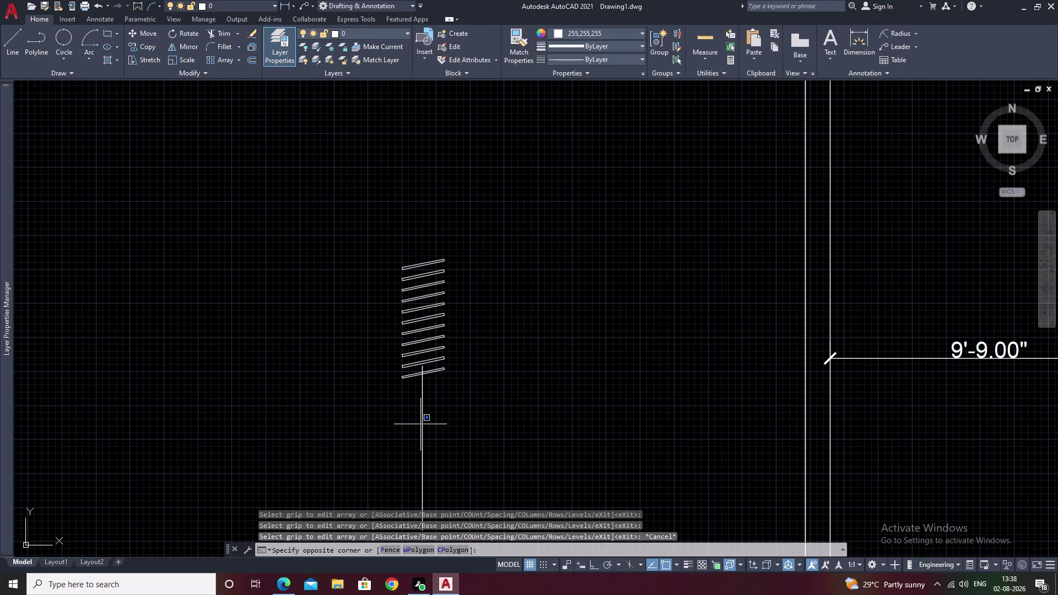
Move the vertical line up so it runs through the slat stack.
click(423, 425)
key(Escape)
drag(442, 414, 407, 432)
text(M)
key(space)
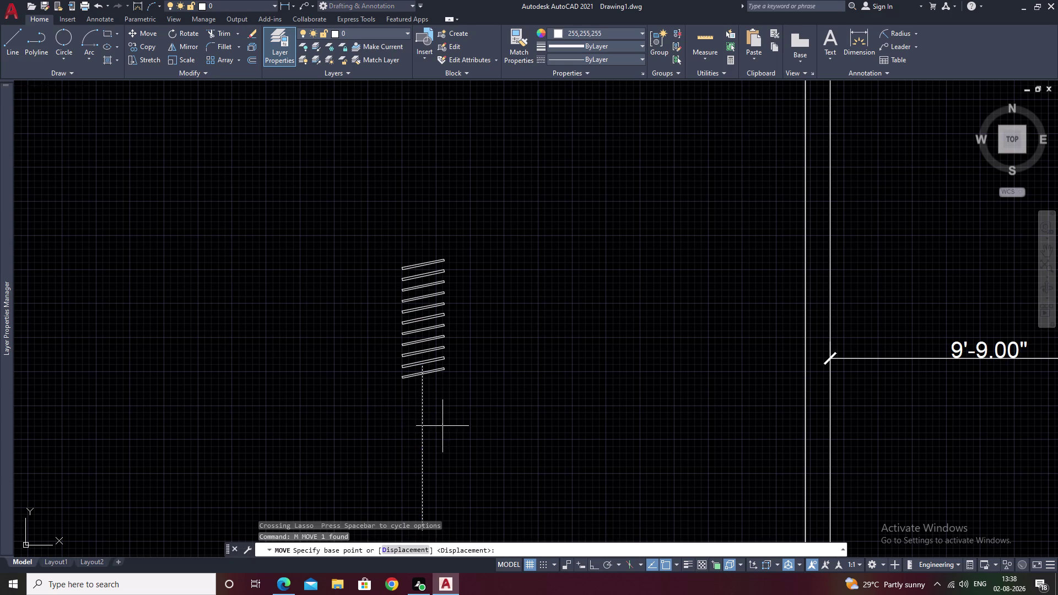
click(422, 457)
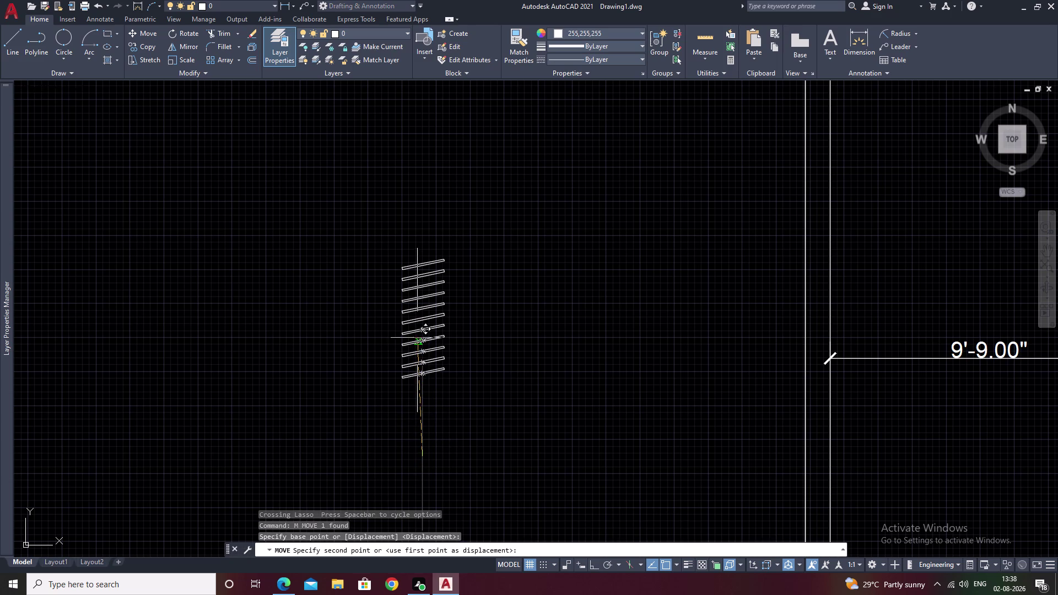
click(420, 338)
key(Escape)
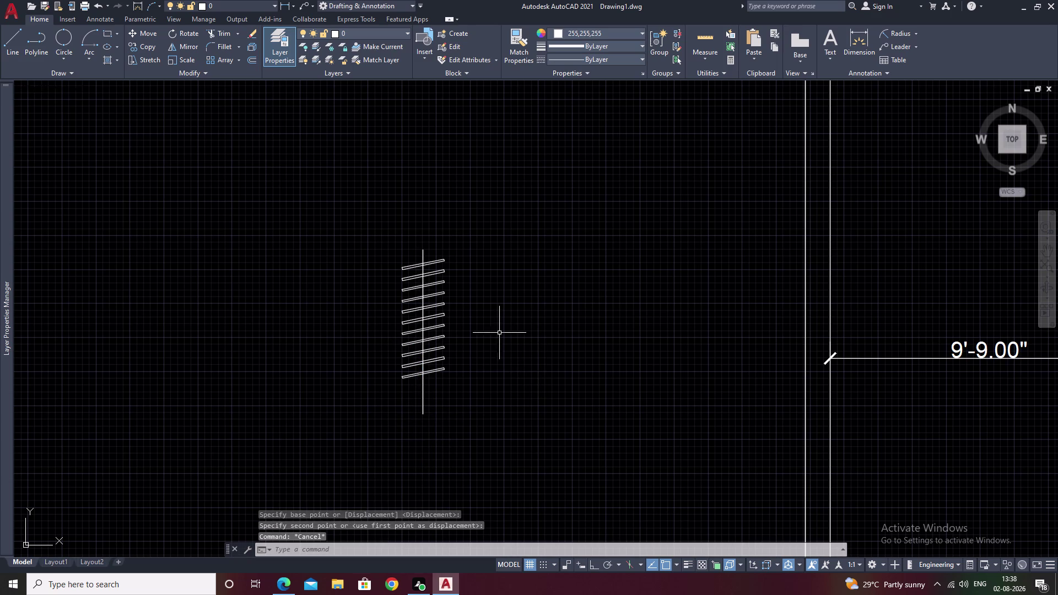
middle_drag(499, 330, 494, 377)
Trim the vertical line's lower end at the bottom slat, then select the stack.
text(TR)
key(space)
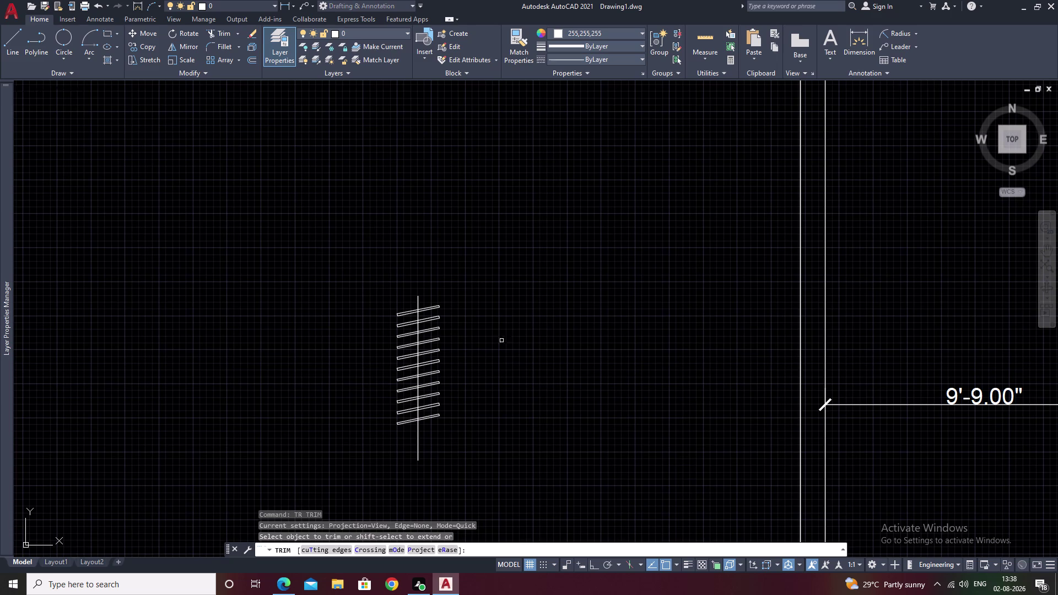
drag(435, 300, 391, 303)
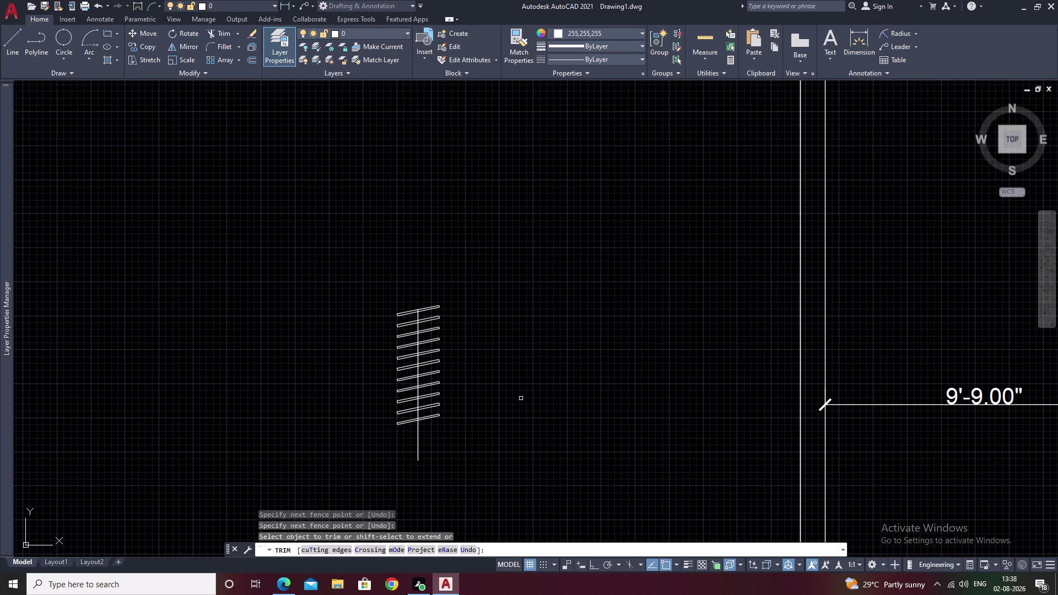
drag(450, 433, 374, 456)
key(Escape)
scroll(up, 3)
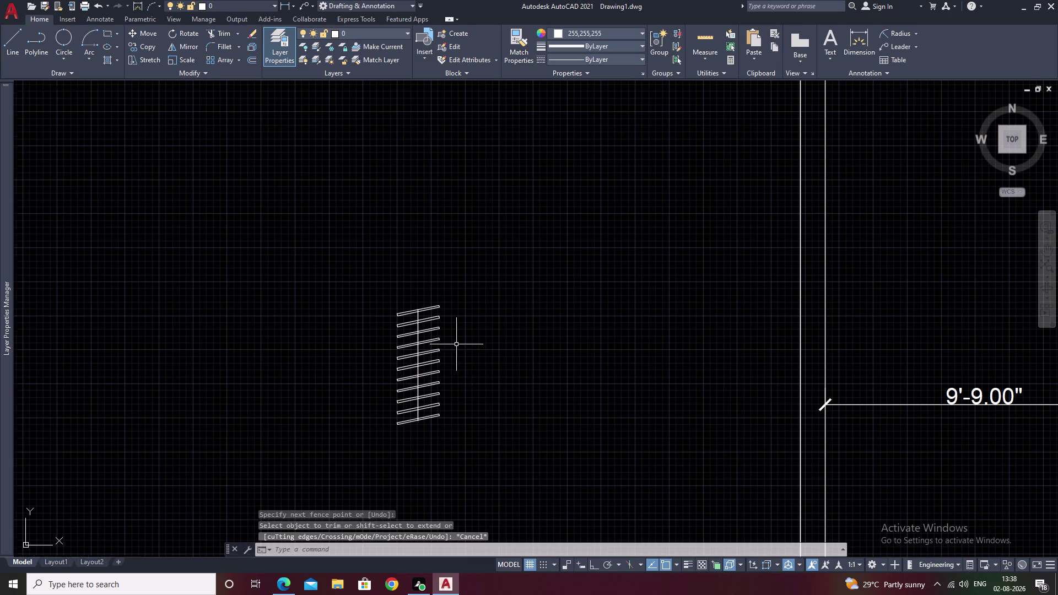
scroll(up, 3)
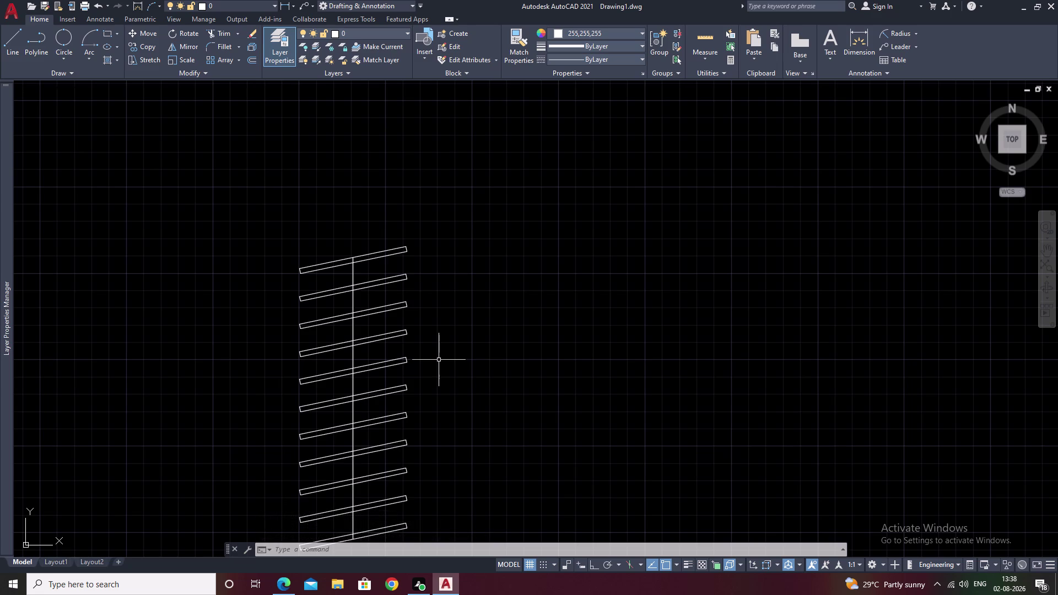
scroll(down, 3)
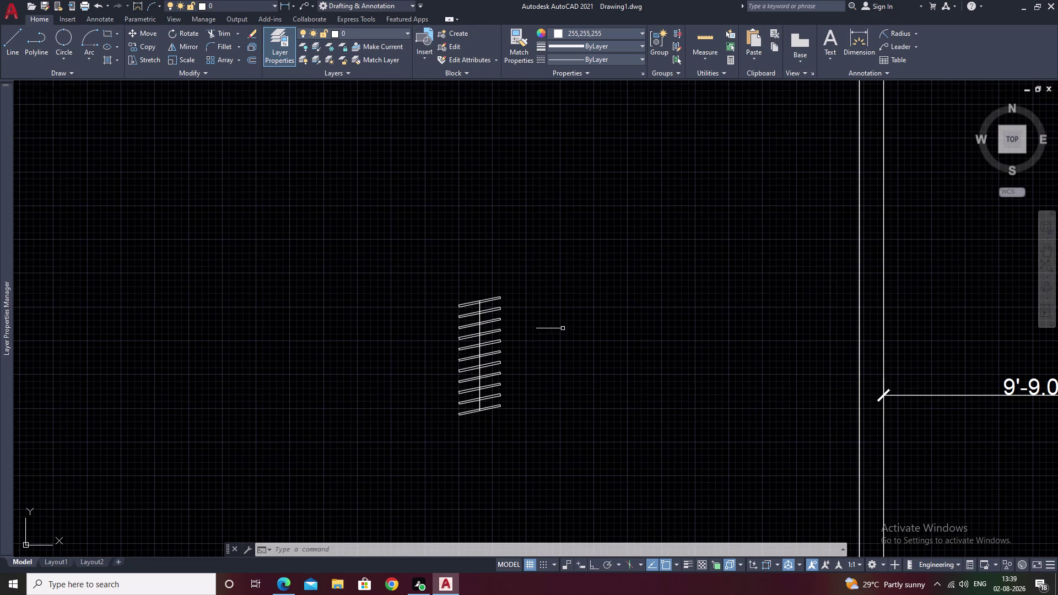
drag(552, 262, 486, 472)
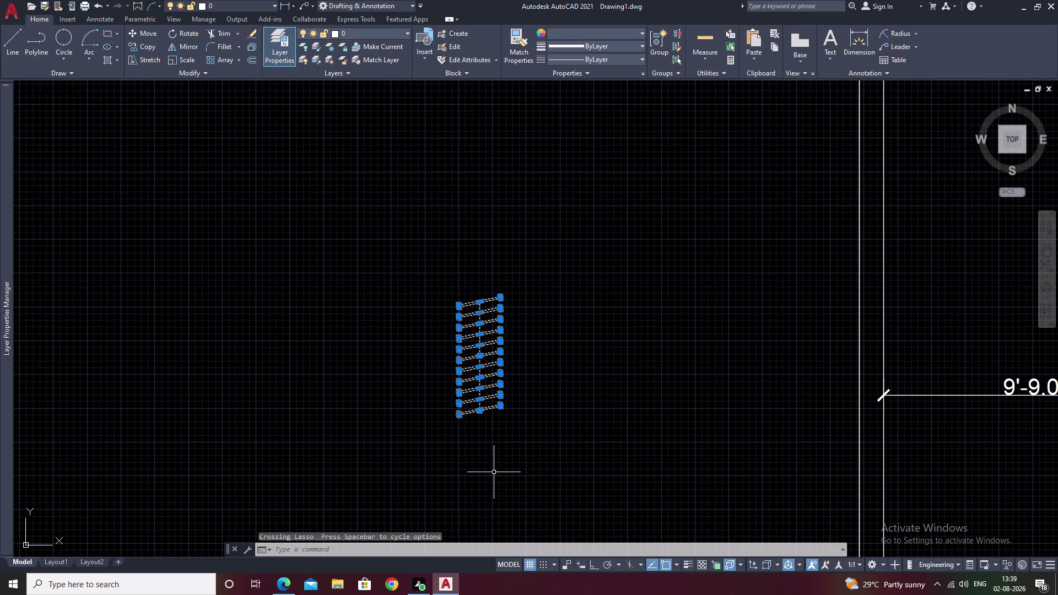
Copy the slat stack beside the floor plan near the 12'-3.00" dimension.
text(C)
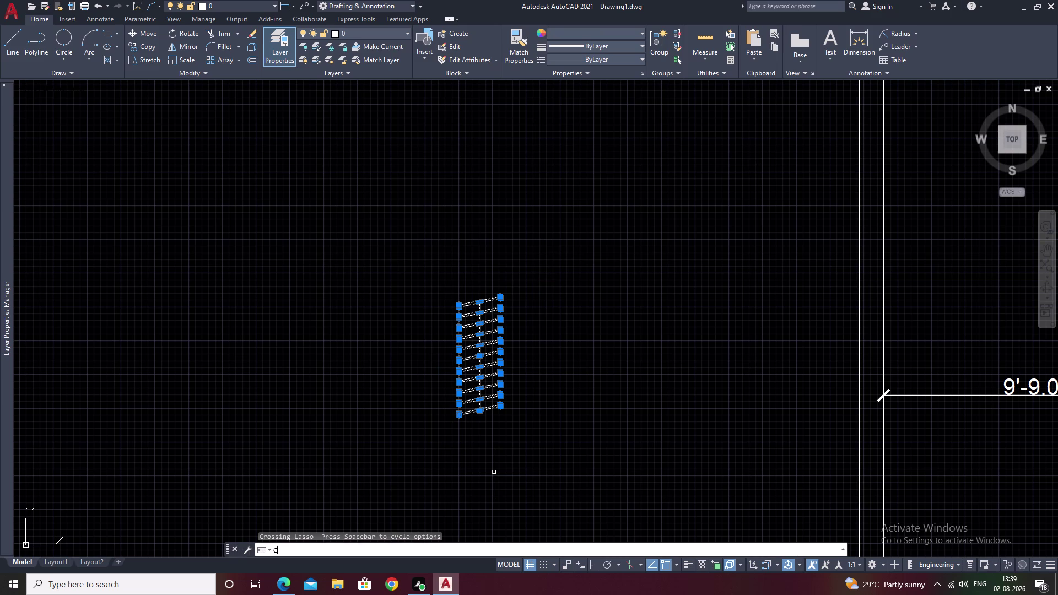
text(O)
key(space)
click(480, 412)
scroll(down, 3)
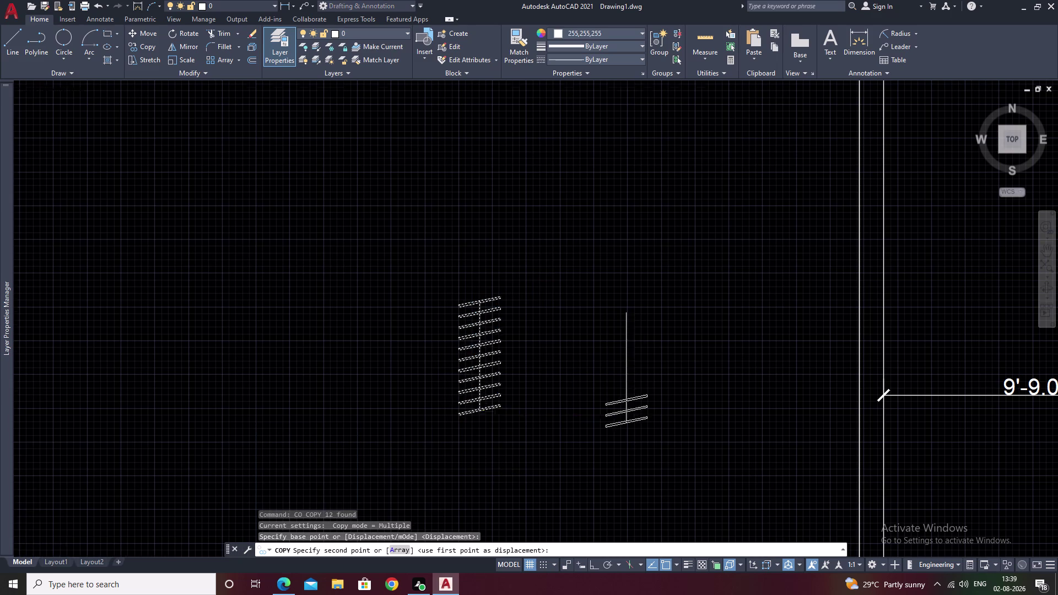
scroll(down, 3)
middle_drag(626, 424, 343, 419)
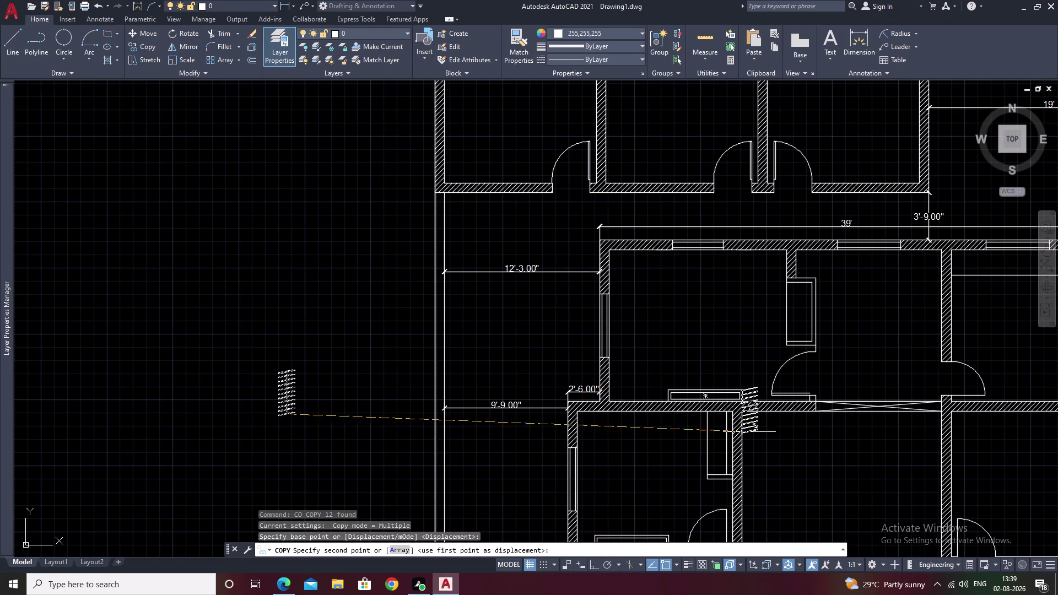
scroll(up, 3)
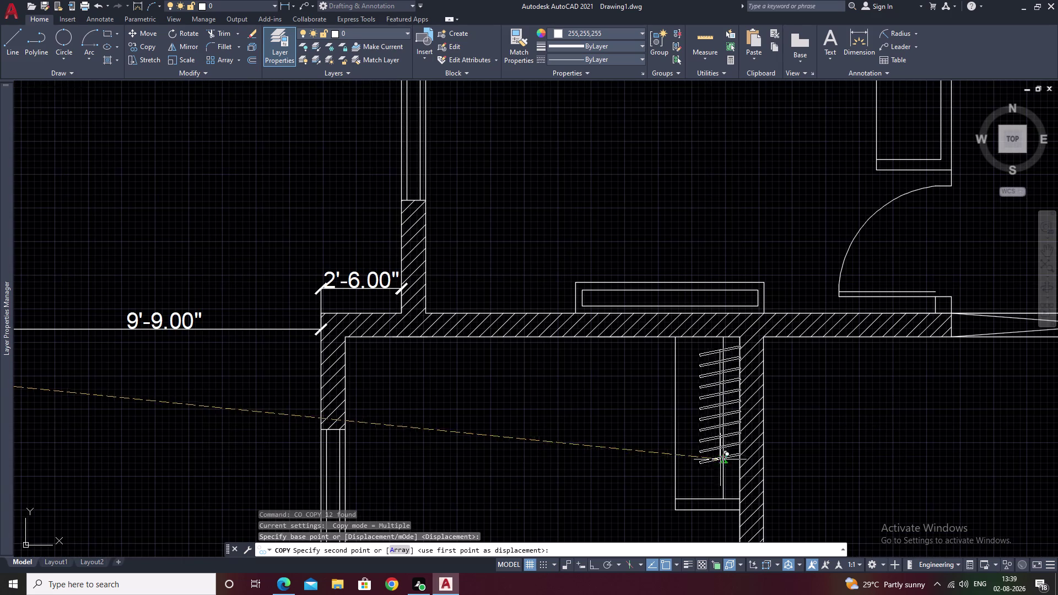
click(88, 202)
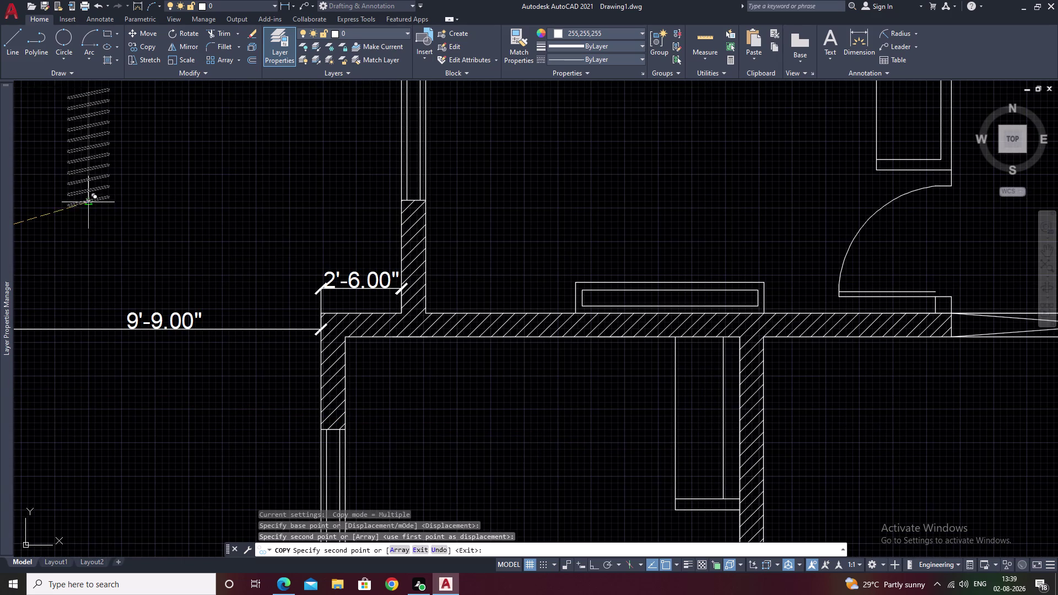
key(Escape)
Erase the dashed line inside the narrow recess.
click(724, 403)
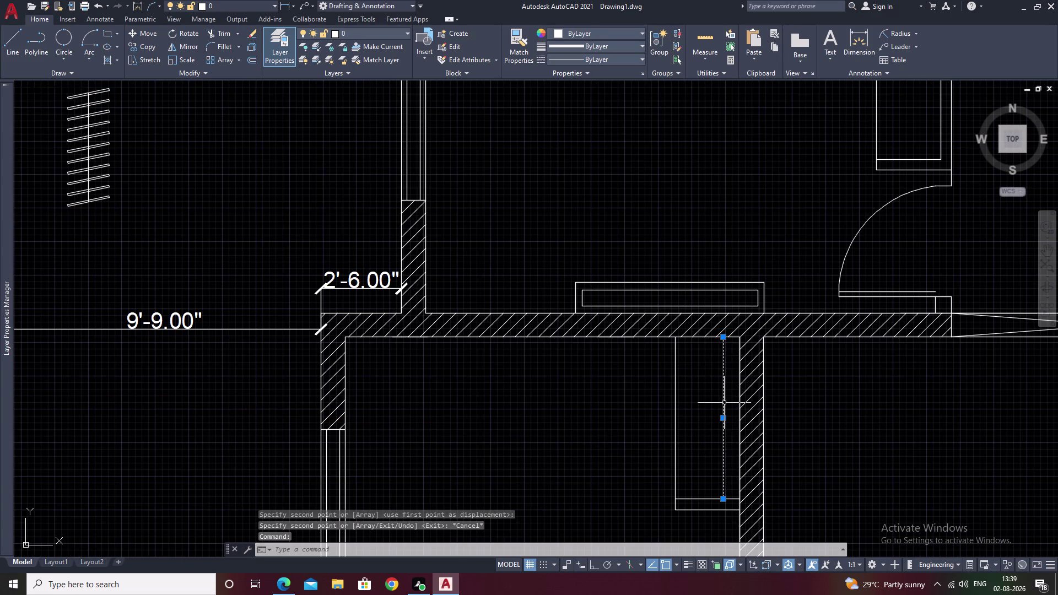
text(E)
key(space)
Start a line inside the recess, cancel it, and return to the plan view.
text(L)
key(space)
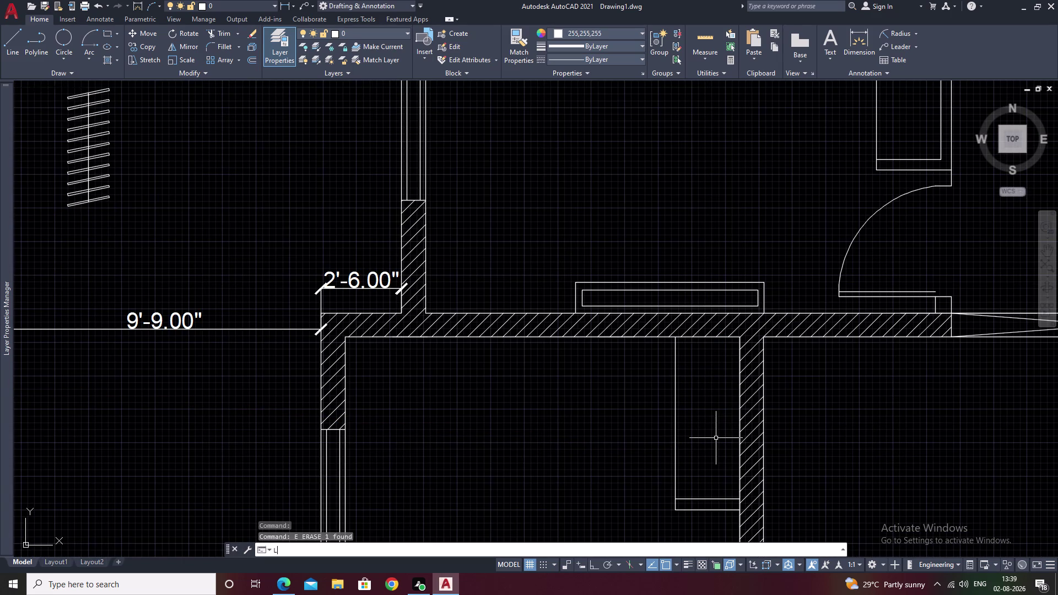
click(708, 500)
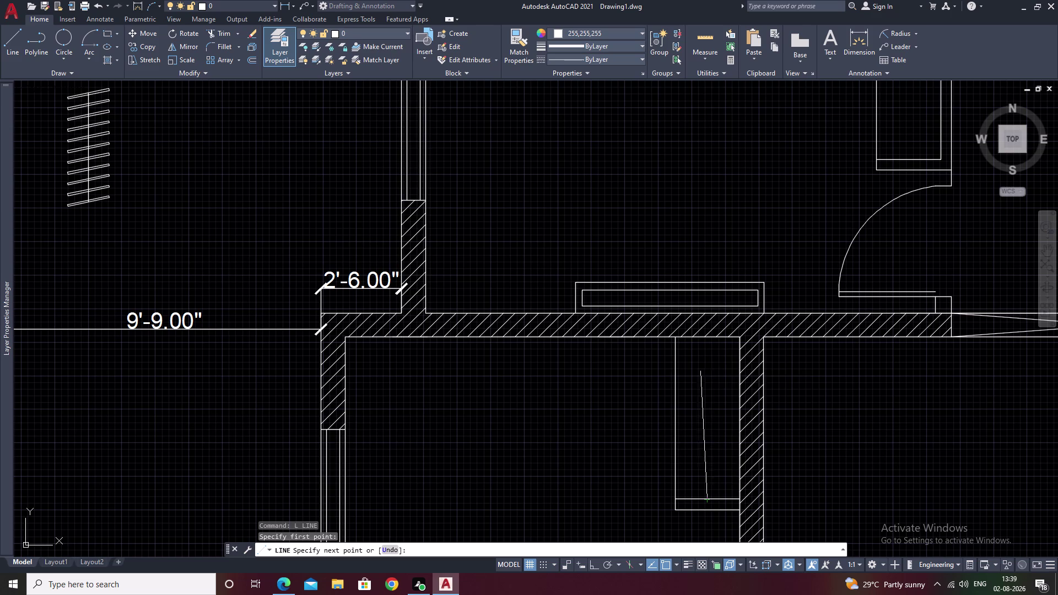
click(707, 343)
key(Escape)
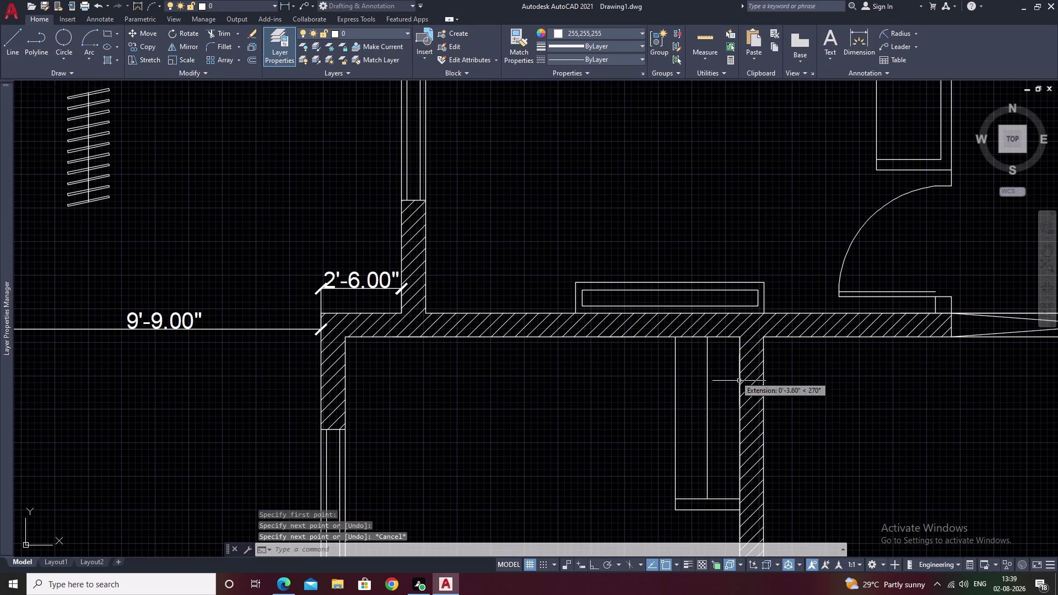
middle_drag(394, 392, 718, 432)
scroll(down, 3)
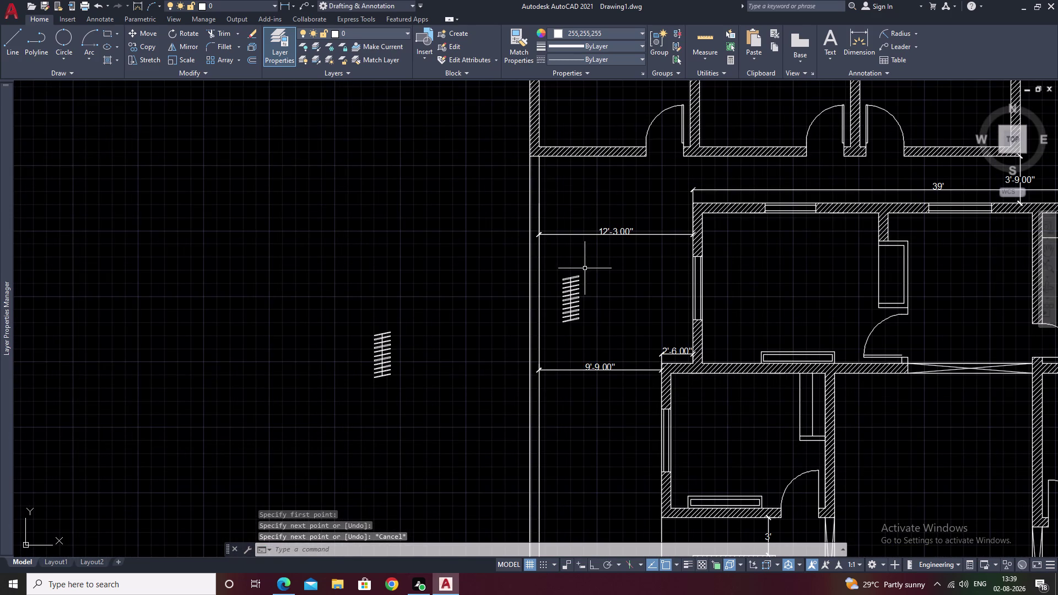
scroll(up, 3)
scroll(up, 3)
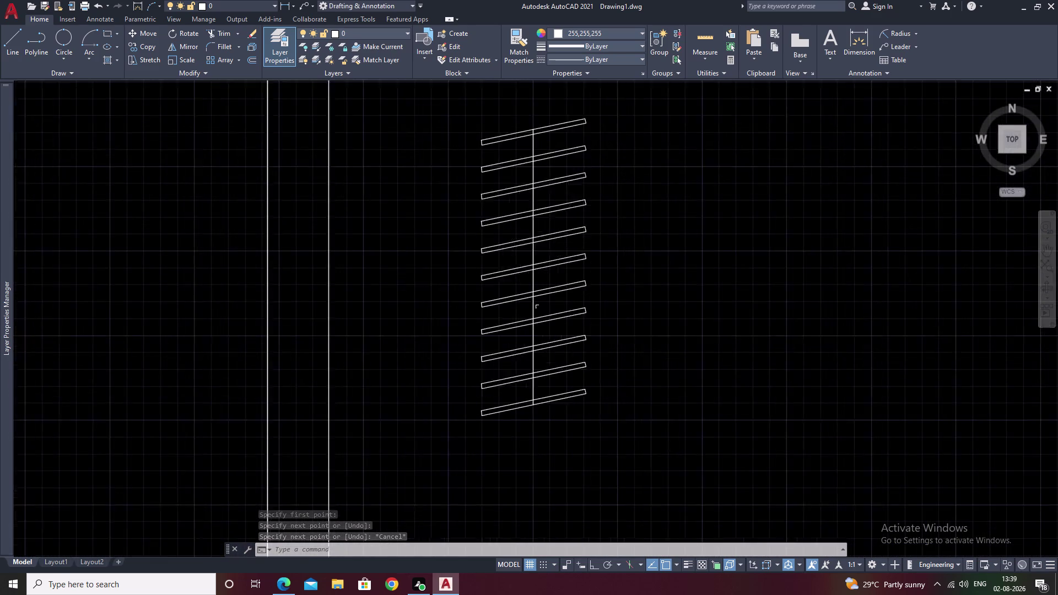
Erase the vertical line running through the slanted bars.
click(529, 309)
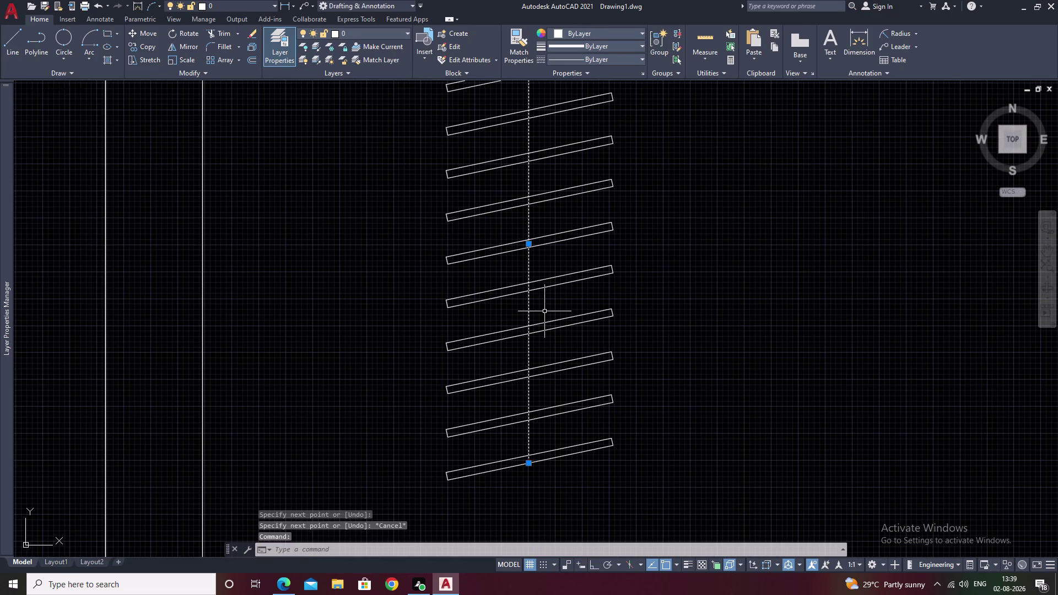
text(E)
key(space)
scroll(down, 3)
Move the slanted bars into the small closet, using their bottom as the base point.
drag(611, 285, 586, 448)
text(M)
key(space)
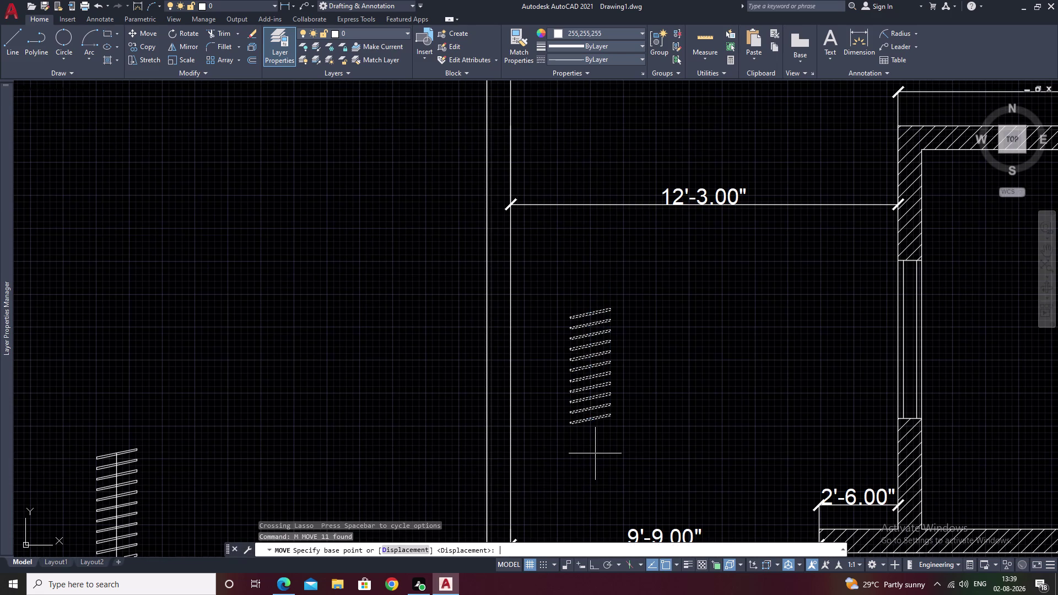
scroll(up, 3)
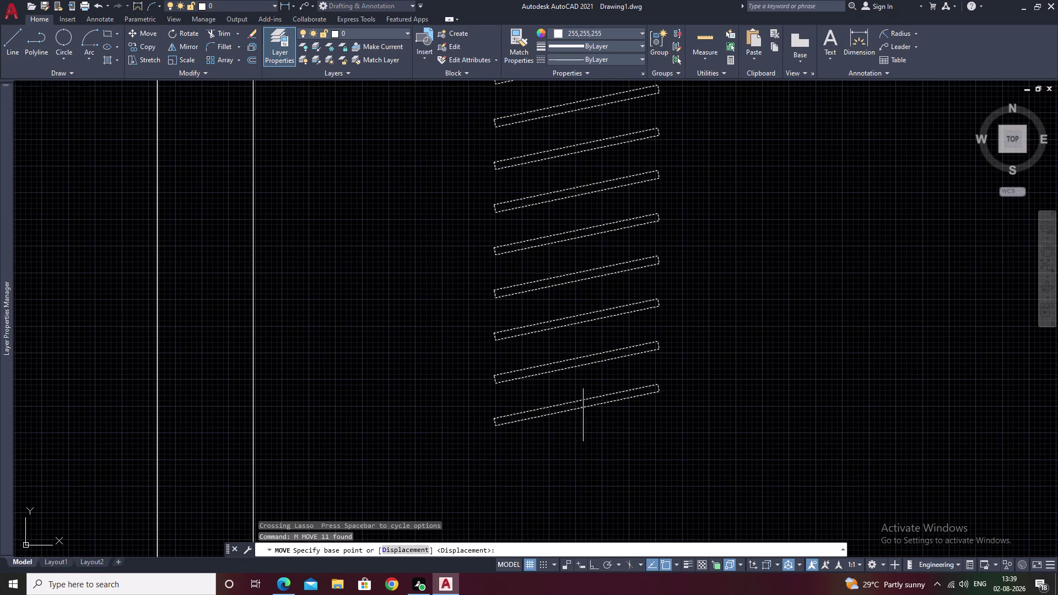
click(576, 411)
scroll(down, 3)
middle_drag(658, 427, 457, 356)
scroll(down, 3)
middle_drag(616, 428, 491, 315)
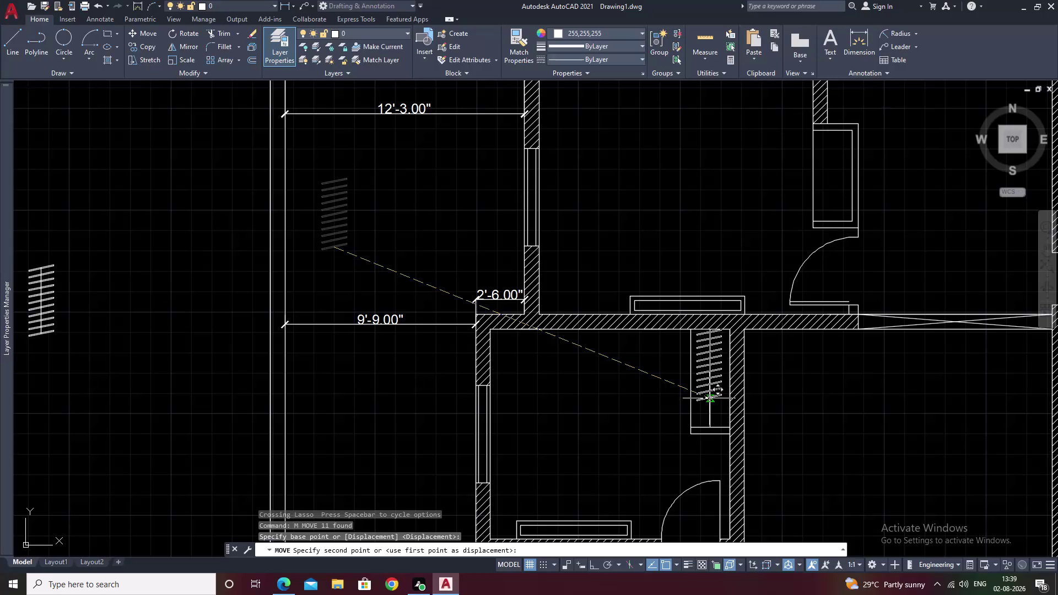
click(709, 401)
key(Escape)
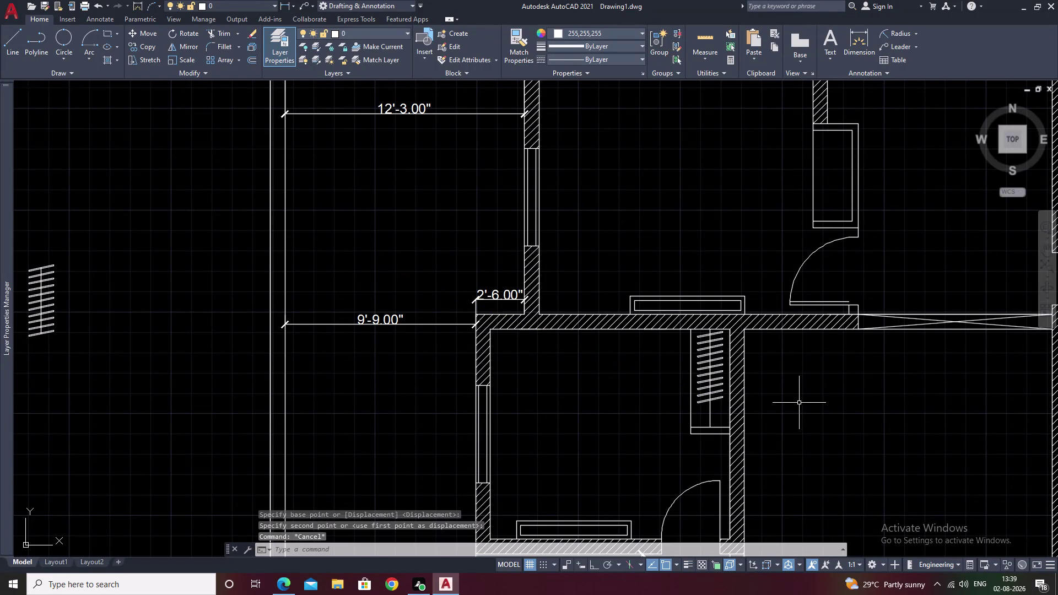
Select the spare bar set beside the plan, then cancel the Move started on it.
middle_drag(593, 448, 590, 387)
scroll(up, 3)
middle_drag(582, 392, 718, 396)
scroll(down, 3)
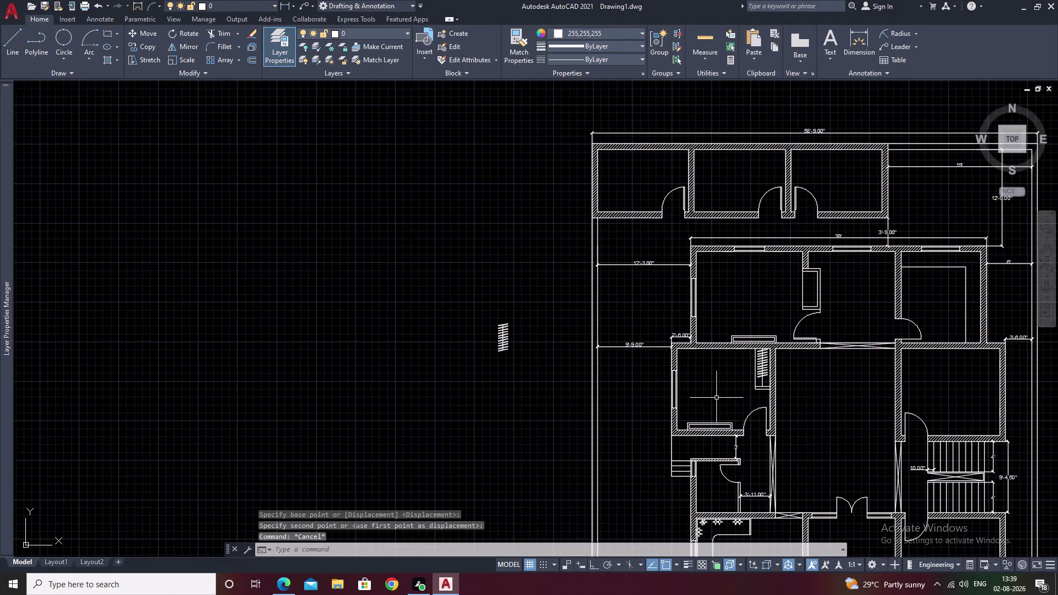
scroll(up, 3)
middle_drag(470, 306, 543, 333)
scroll(down, 3)
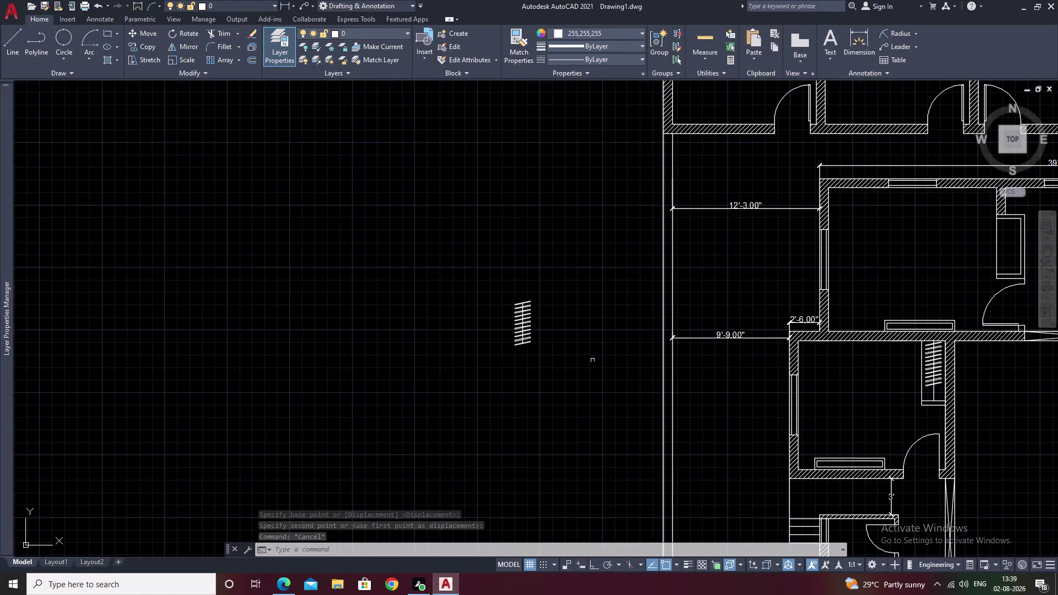
scroll(up, 3)
scroll(up, 3)
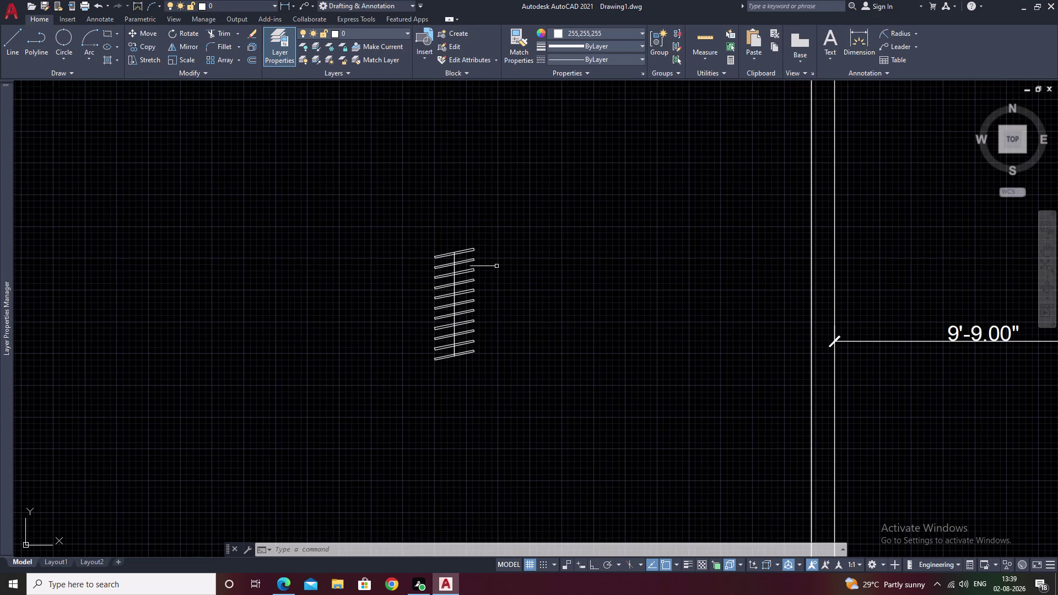
drag(430, 212, 490, 371)
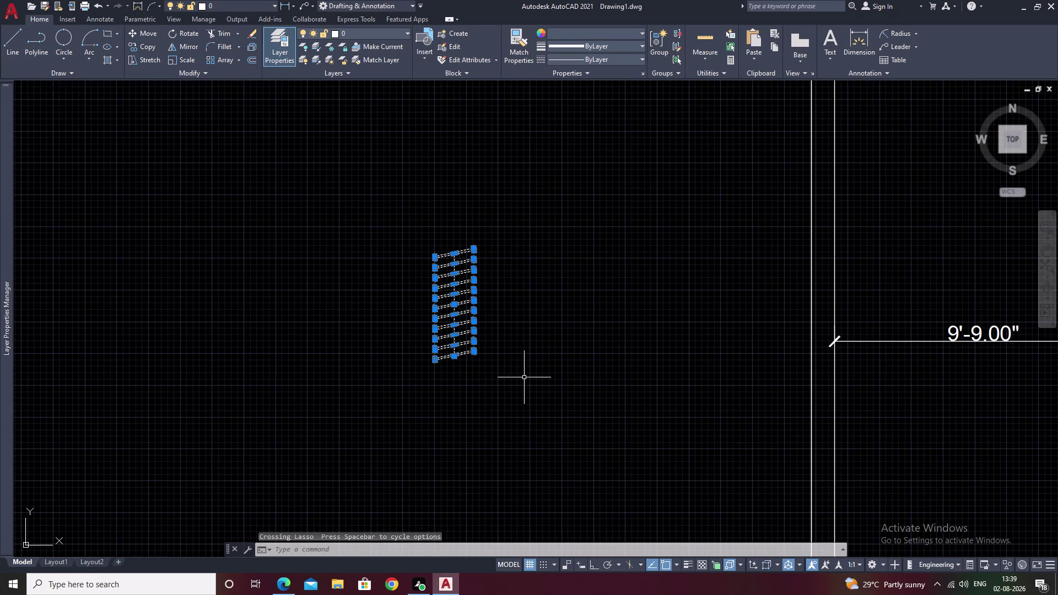
text(M)
key(space)
click(457, 356)
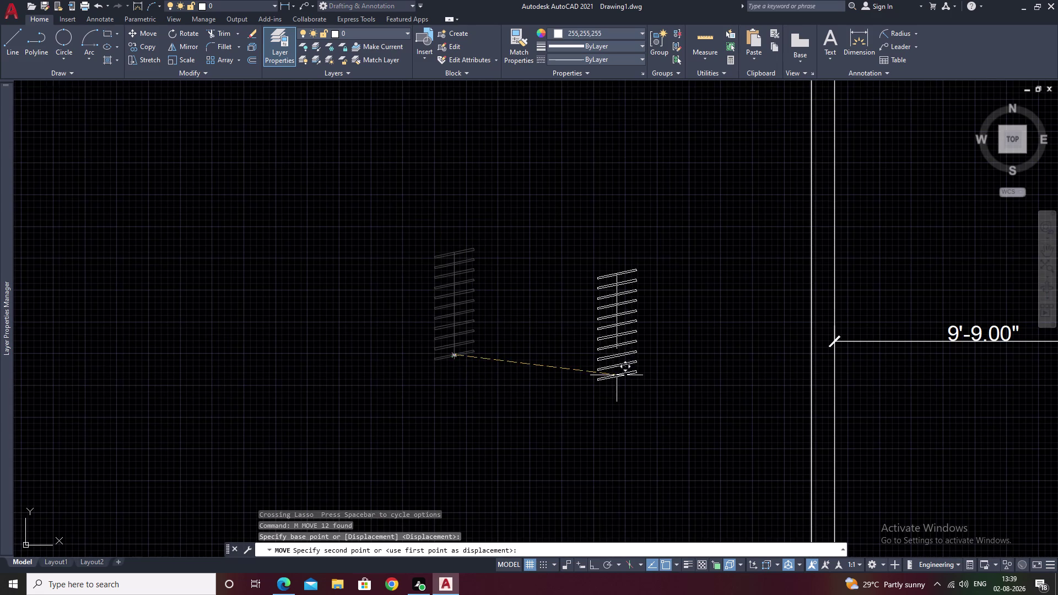
scroll(down, 3)
key(Escape)
scroll(up, 3)
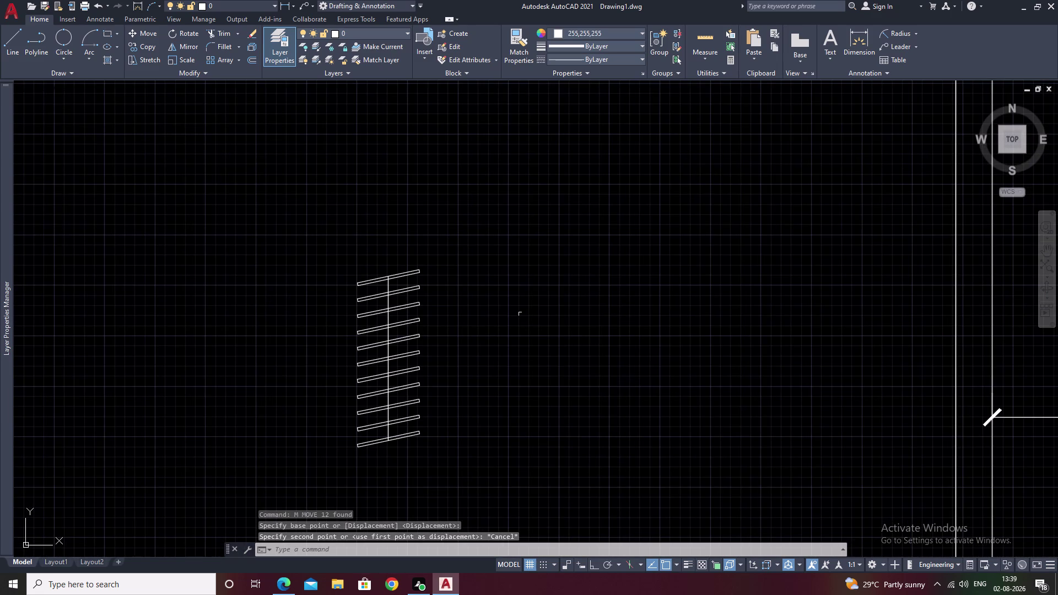
Erase the vertical line through the spare bar set.
click(388, 303)
text(E)
key(space)
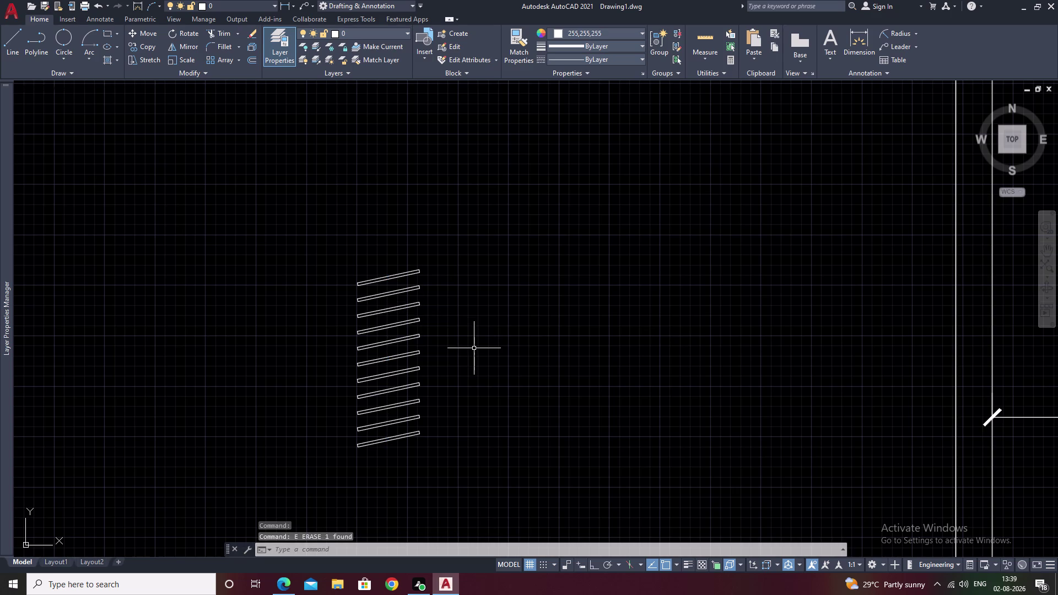
text(TR)
key(space)
Fence-trim the lower spare bars and their fragments with TRIM.
drag(478, 321, 350, 429)
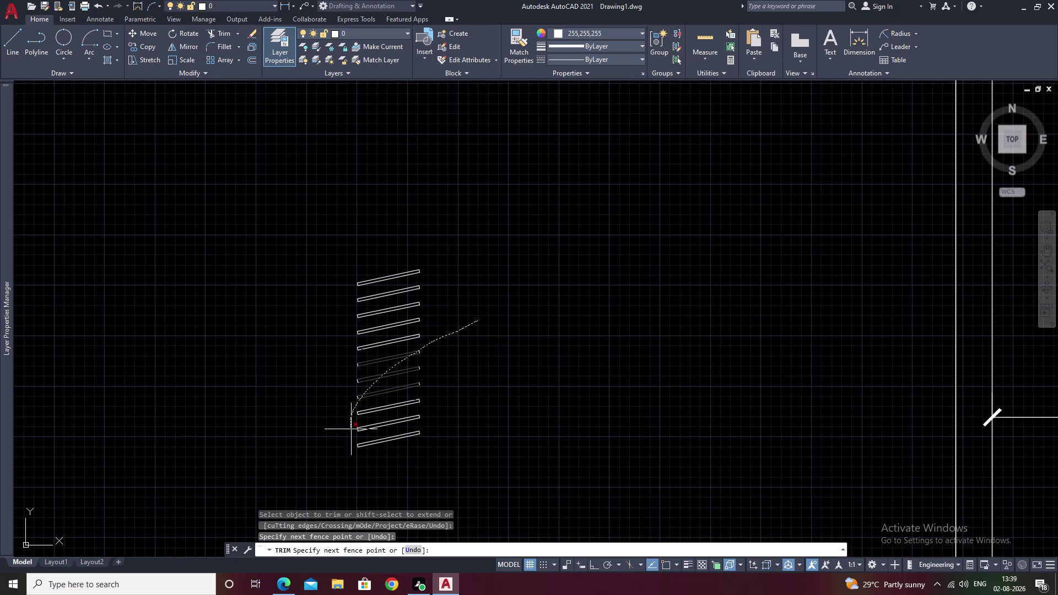
drag(351, 428, 357, 431)
drag(367, 431, 431, 430)
drag(444, 384, 379, 462)
drag(435, 382, 380, 421)
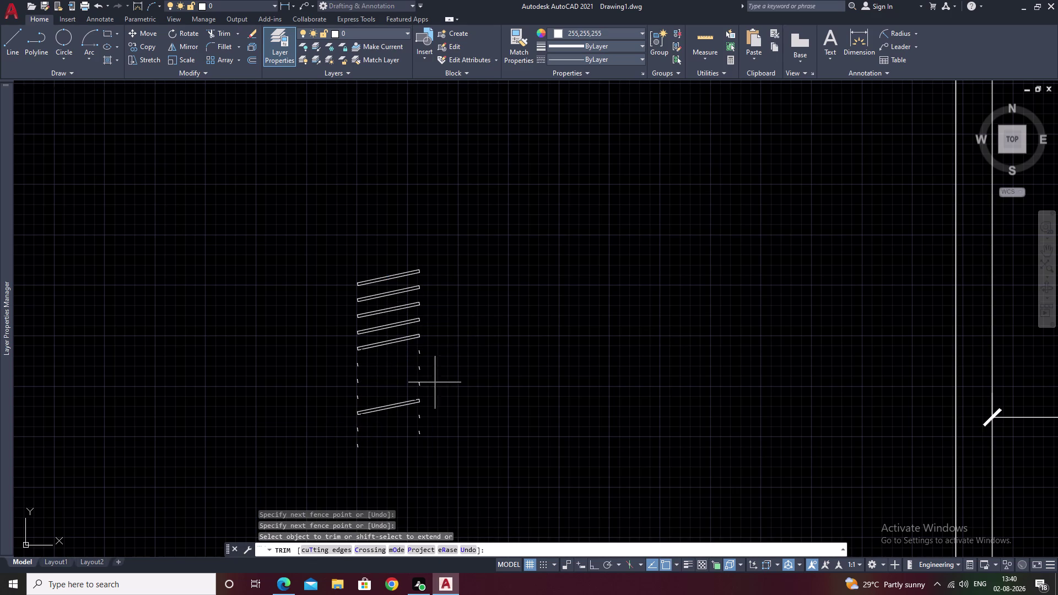
drag(381, 421, 361, 450)
scroll(up, 3)
click(373, 294)
middle_drag(381, 292, 694, 251)
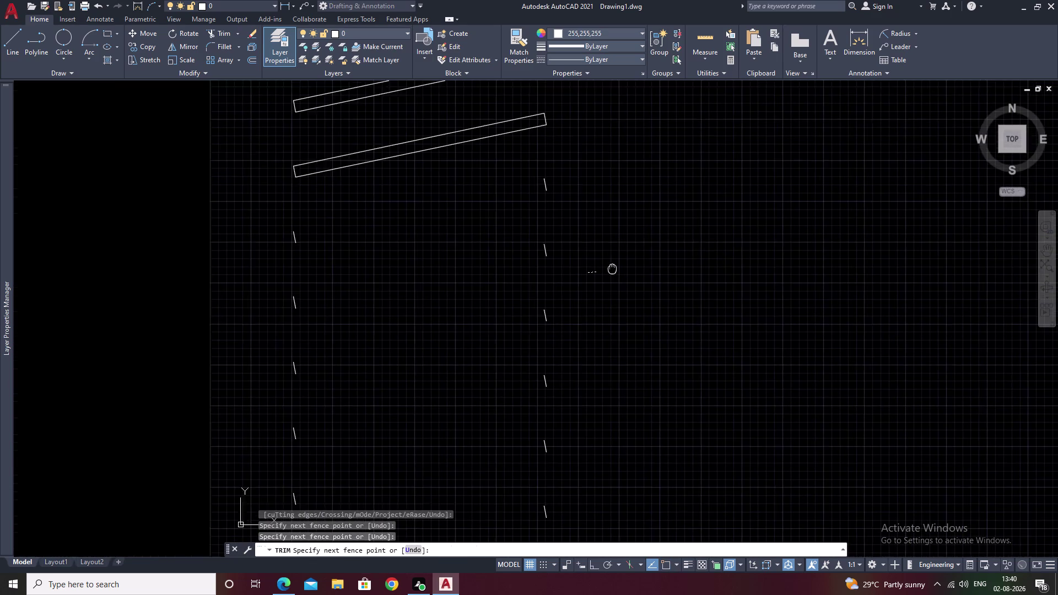
middle_drag(695, 251, 705, 249)
drag(672, 151, 488, 220)
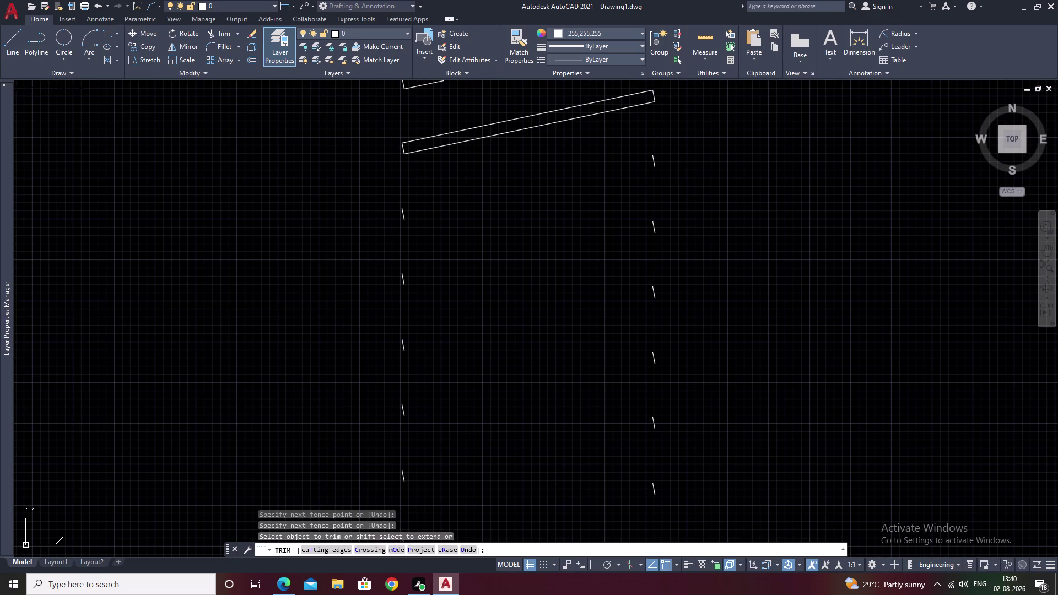
drag(374, 205, 501, 517)
drag(700, 145, 557, 457)
key(Escape)
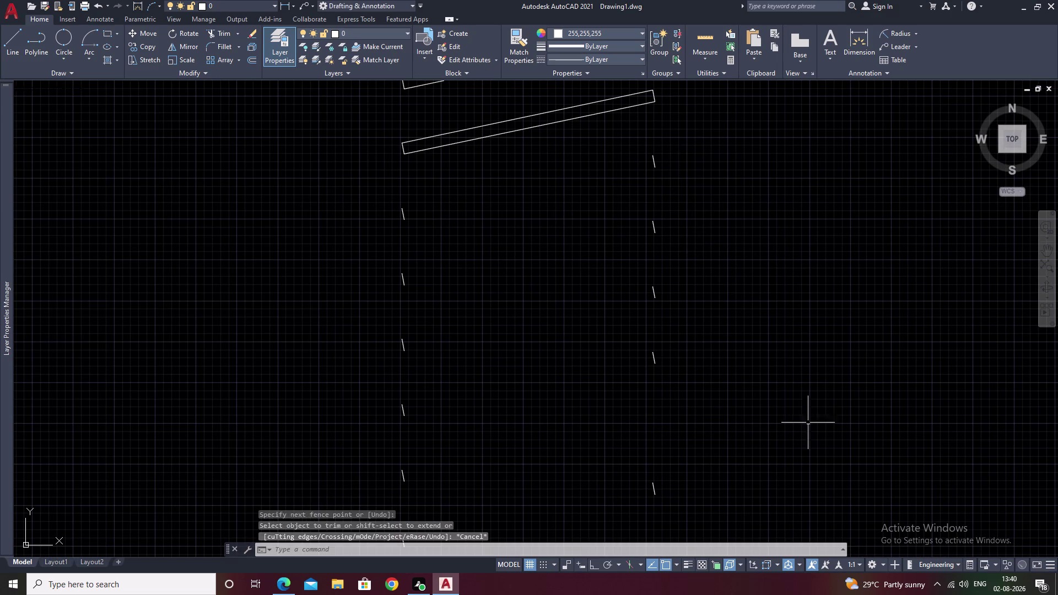
Lasso and erase the leftover bar fragments, leaving five bars.
drag(685, 129, 872, 500)
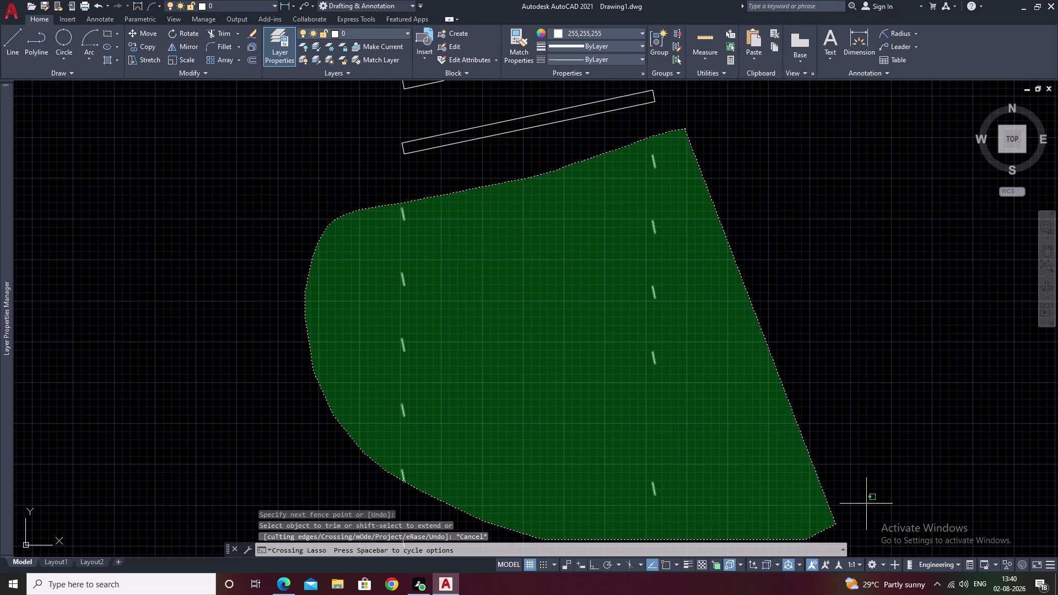
drag(872, 501, 907, 461)
text(E)
key(space)
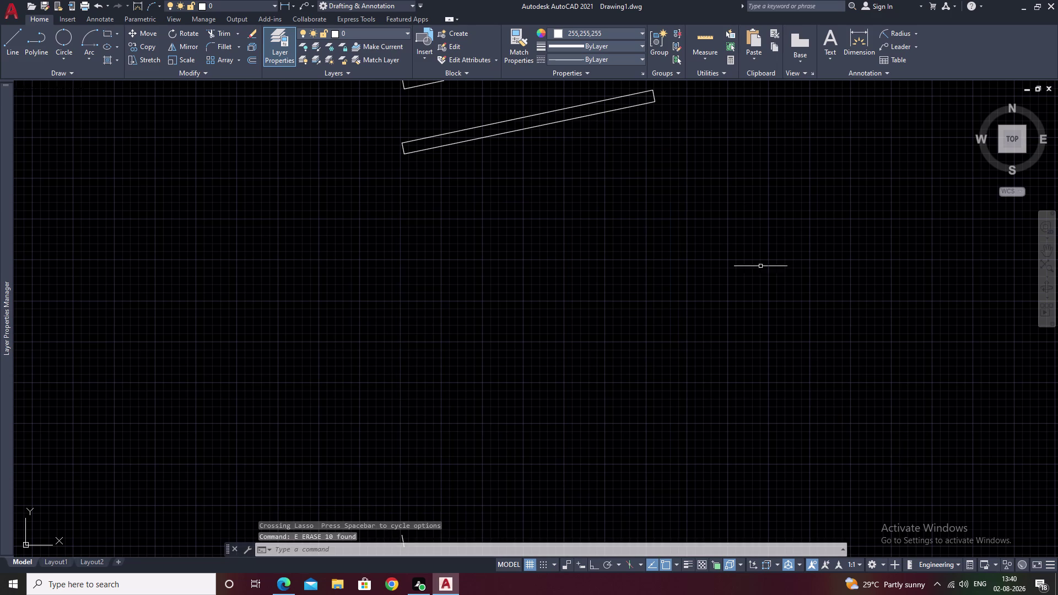
scroll(down, 3)
scroll(down, 3)
middle_drag(755, 262, 714, 401)
Select the five remaining bars and start moving them from the bottom bar.
key(Escape)
drag(682, 267, 612, 299)
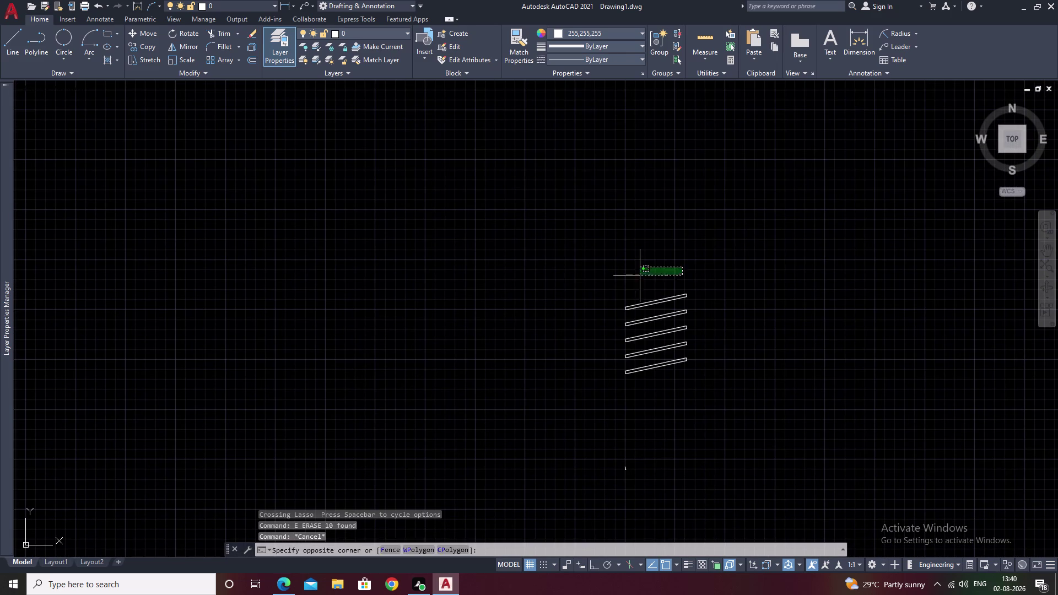
drag(612, 299, 683, 441)
text(M)
key(space)
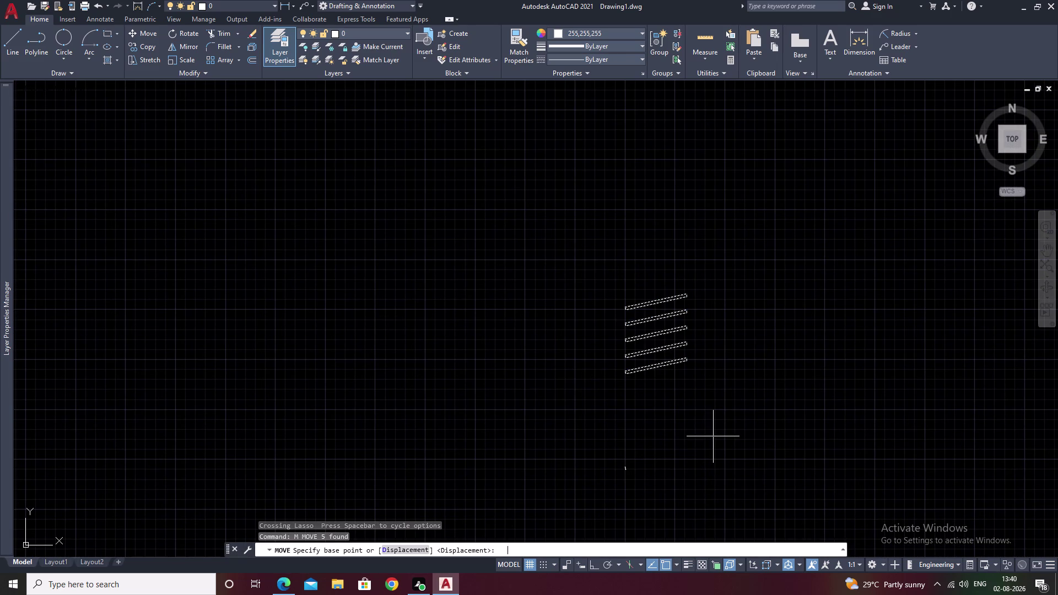
scroll(up, 3)
click(651, 363)
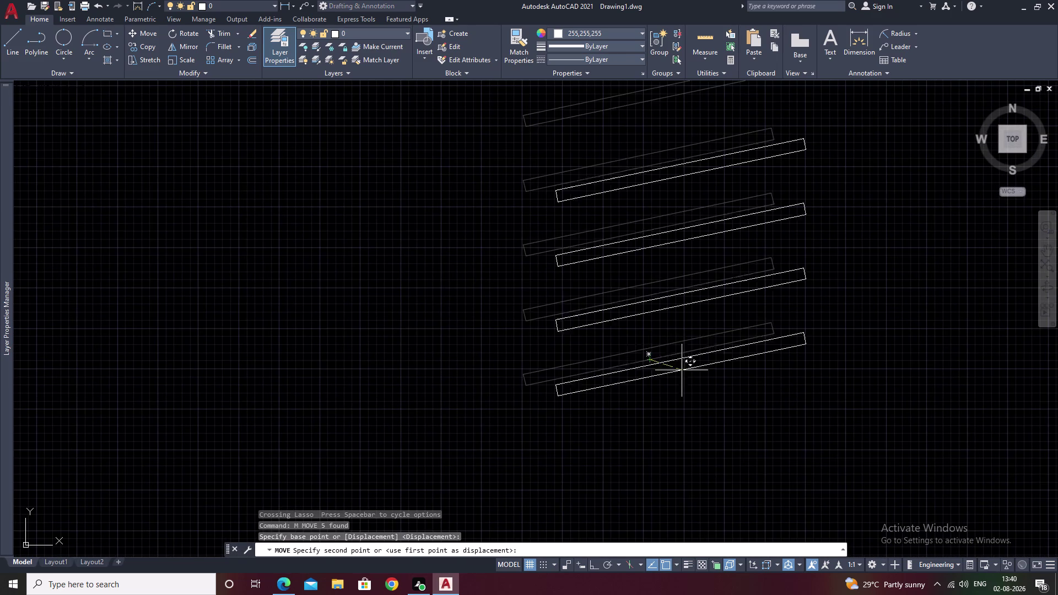
scroll(down, 3)
Place the five bars at the closet's bottom, below the existing pattern.
middle_drag(790, 402, 449, 247)
scroll(down, 3)
middle_drag(643, 333, 355, 218)
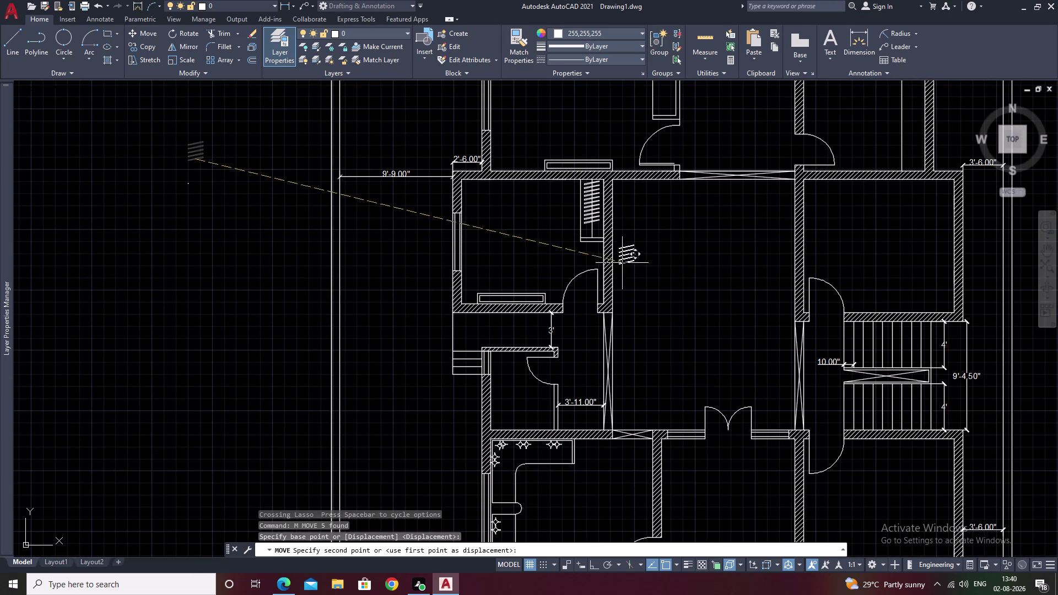
scroll(up, 3)
scroll(up, 3)
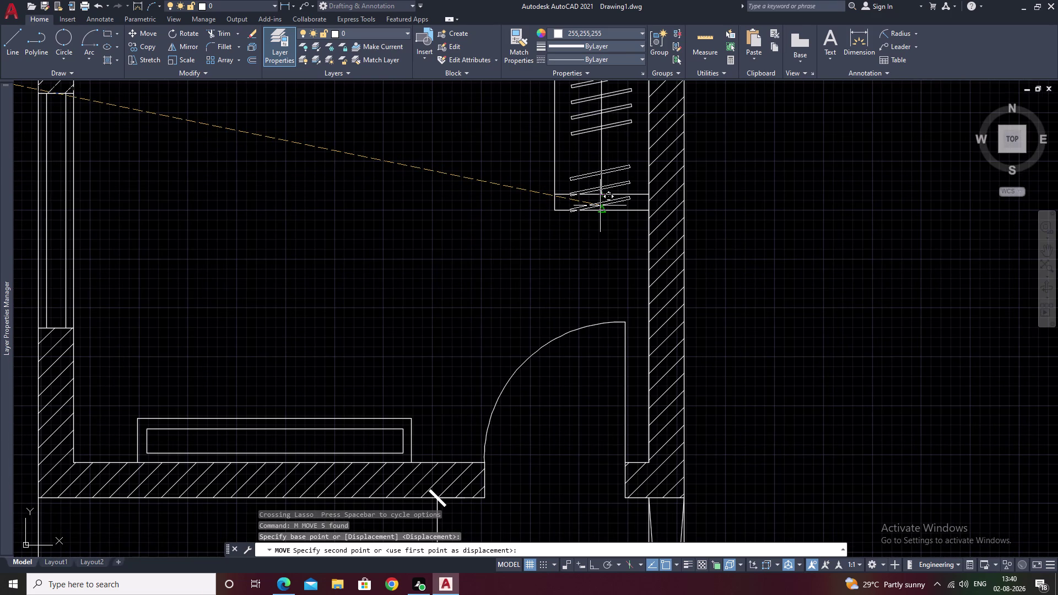
click(601, 205)
key(Escape)
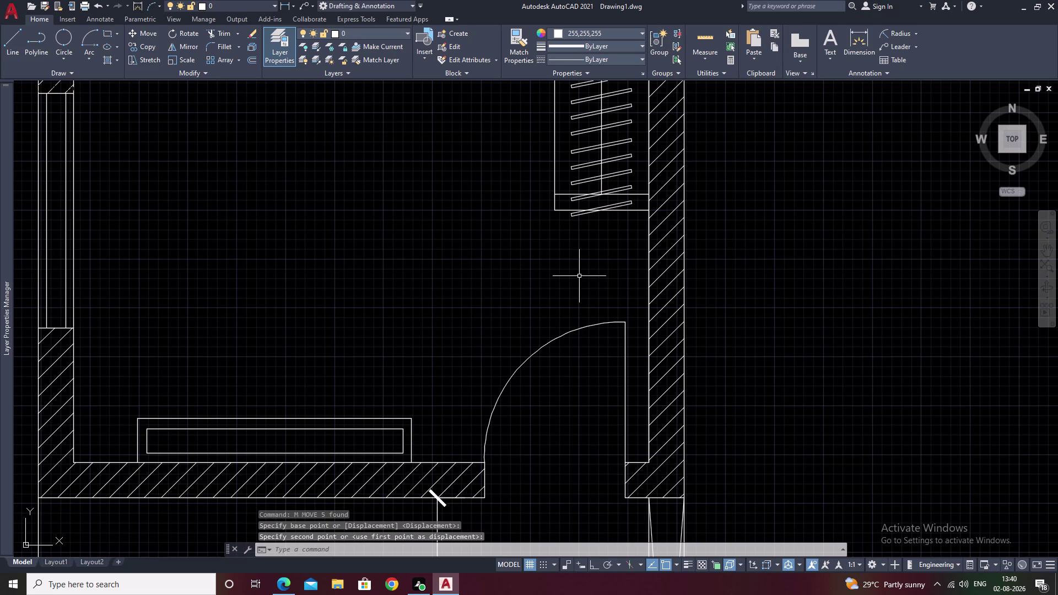
text(TR)
key(space)
Delete the bar crossing the closet's bottom edge.
scroll(up, 3)
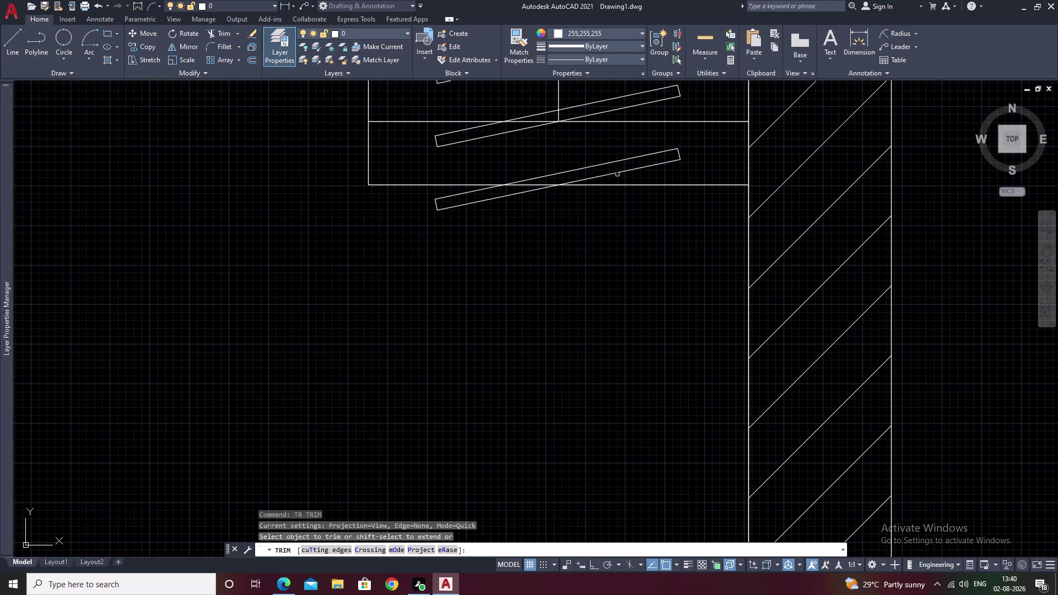
key(Escape)
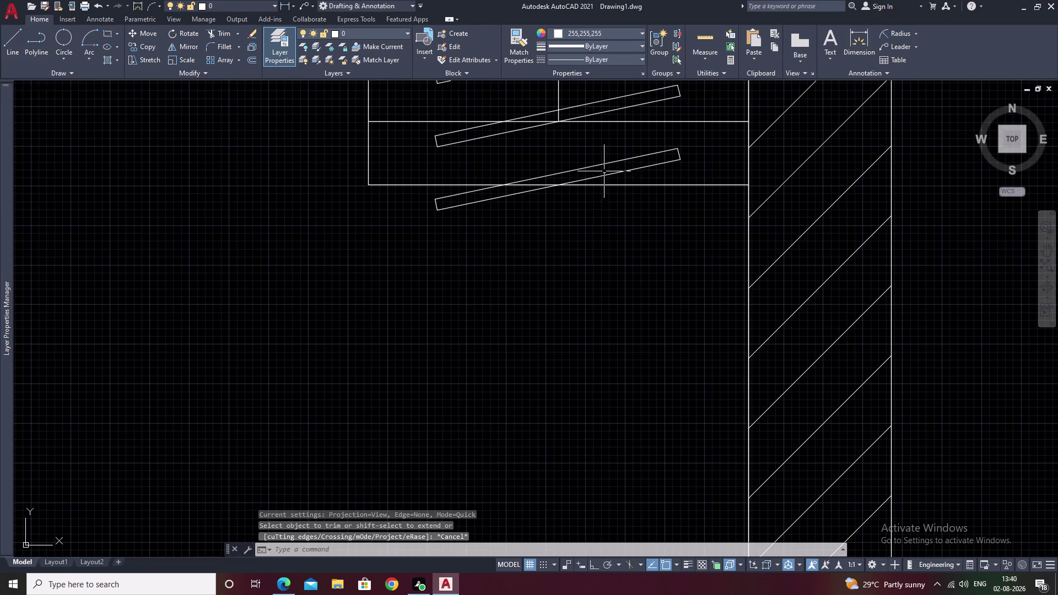
click(606, 161)
click(610, 176)
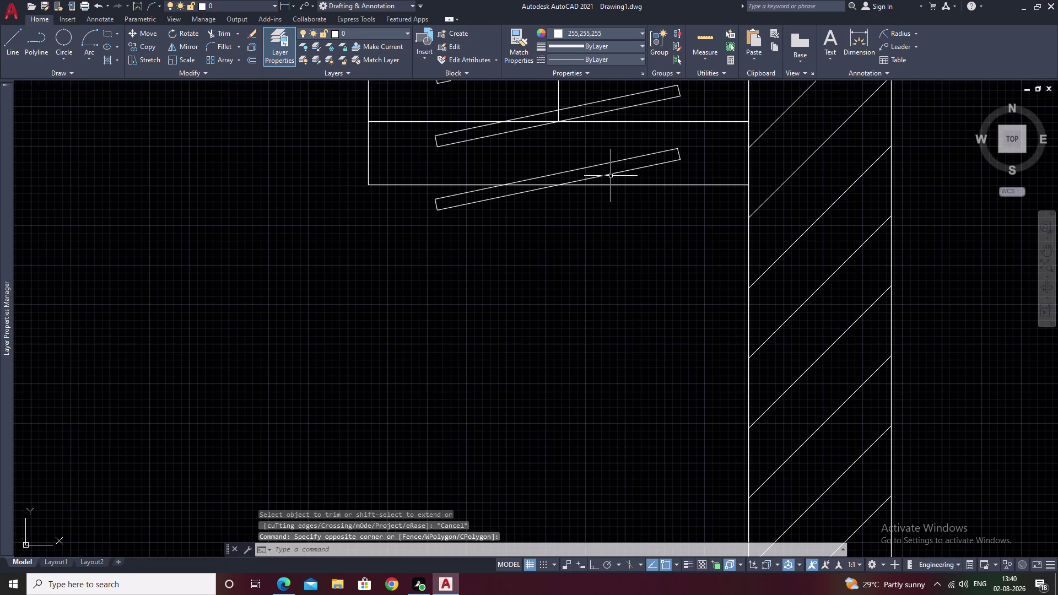
drag(684, 147, 657, 168)
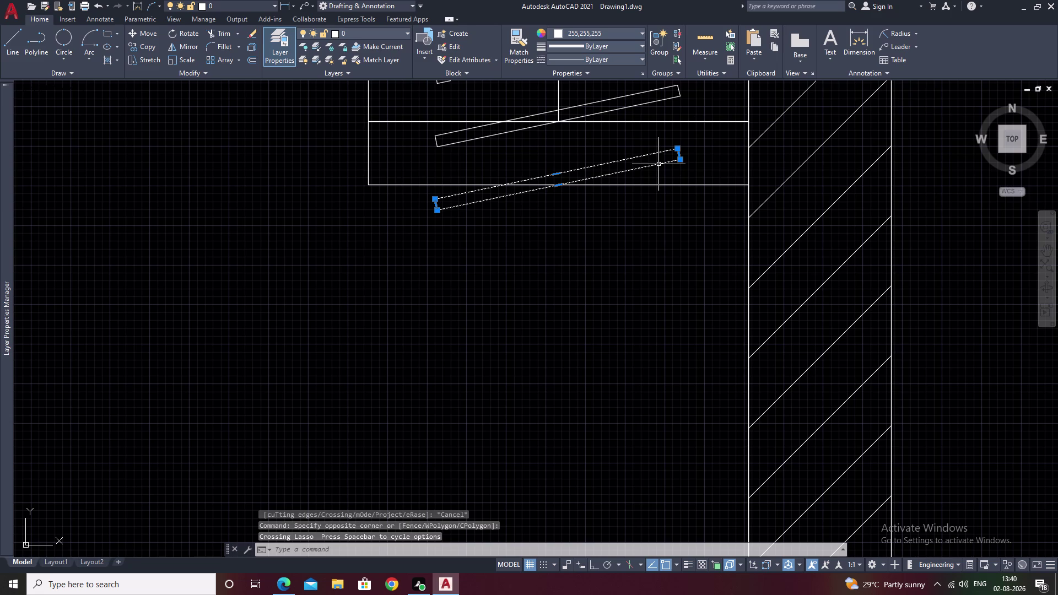
key(Delete)
middle_drag(598, 227, 590, 430)
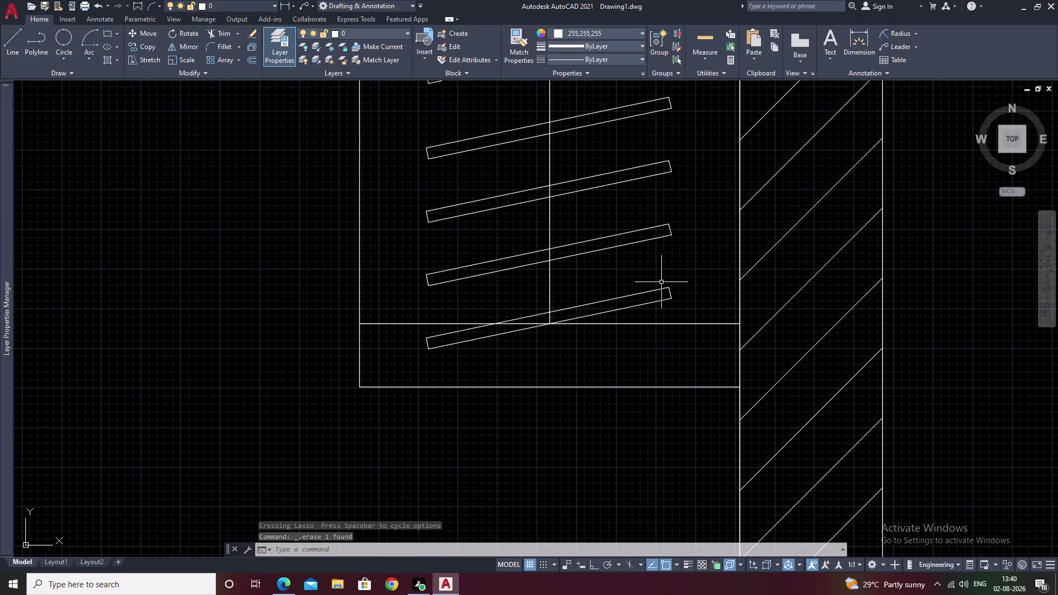
Delete another selected piece, then pan out to show the closet within the plan.
drag(671, 279, 641, 299)
key(Delete)
scroll(down, 3)
middle_drag(577, 301, 568, 340)
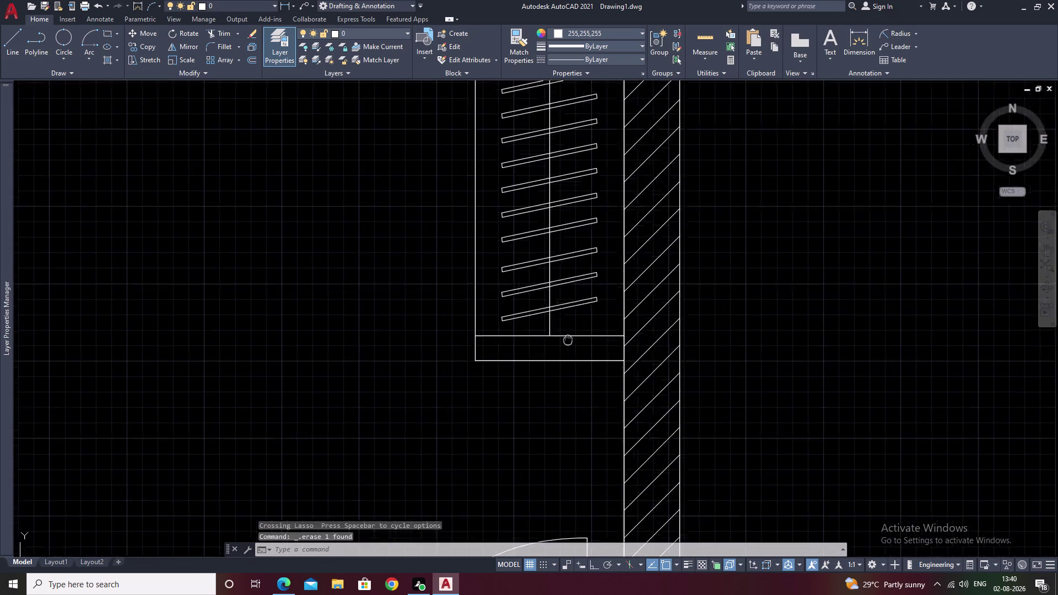
middle_drag(568, 340, 545, 443)
scroll(down, 3)
middle_drag(818, 296, 729, 394)
key(Escape)
scroll(down, 3)
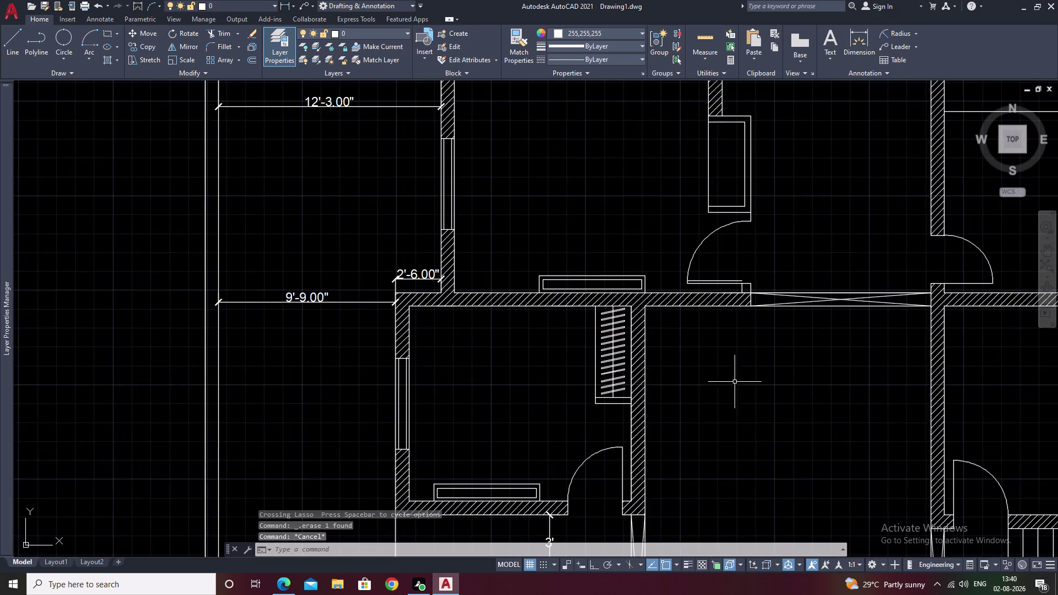
middle_drag(738, 389, 693, 273)
scroll(down, 3)
middle_drag(695, 305, 708, 233)
Select the edges of the small rectangle beside the room's wall.
scroll(down, 3)
middle_drag(709, 280, 671, 295)
click(407, 33)
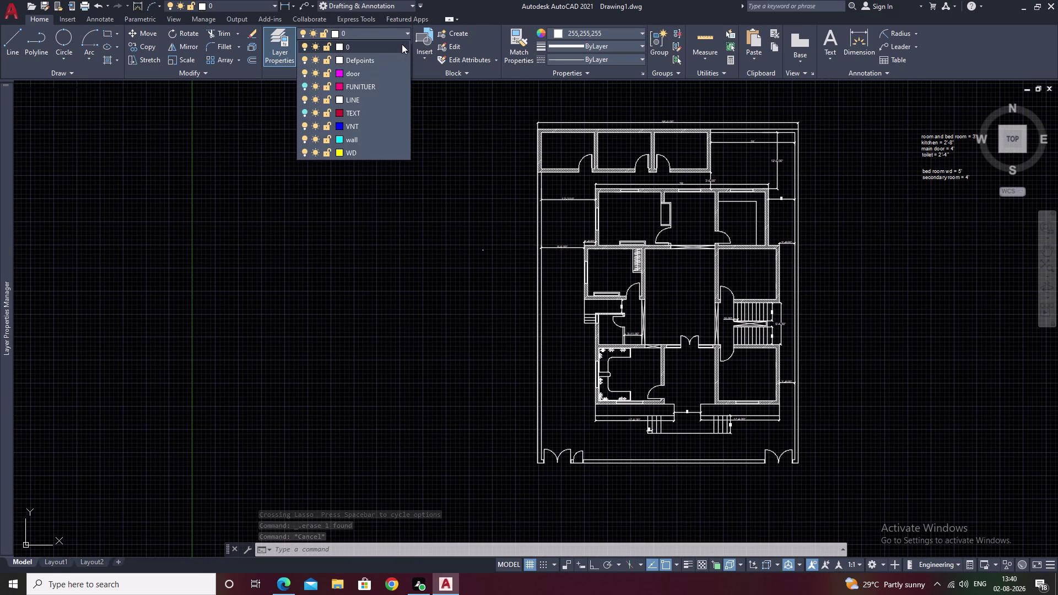
key(Escape)
scroll(up, 3)
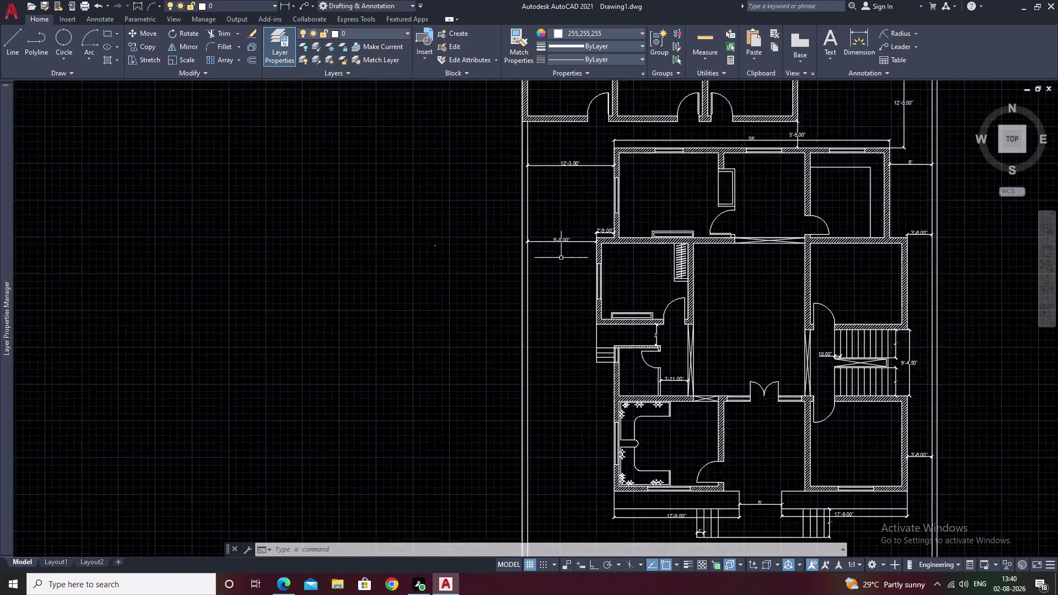
scroll(up, 3)
scroll(up, 3)
middle_drag(756, 373, 740, 277)
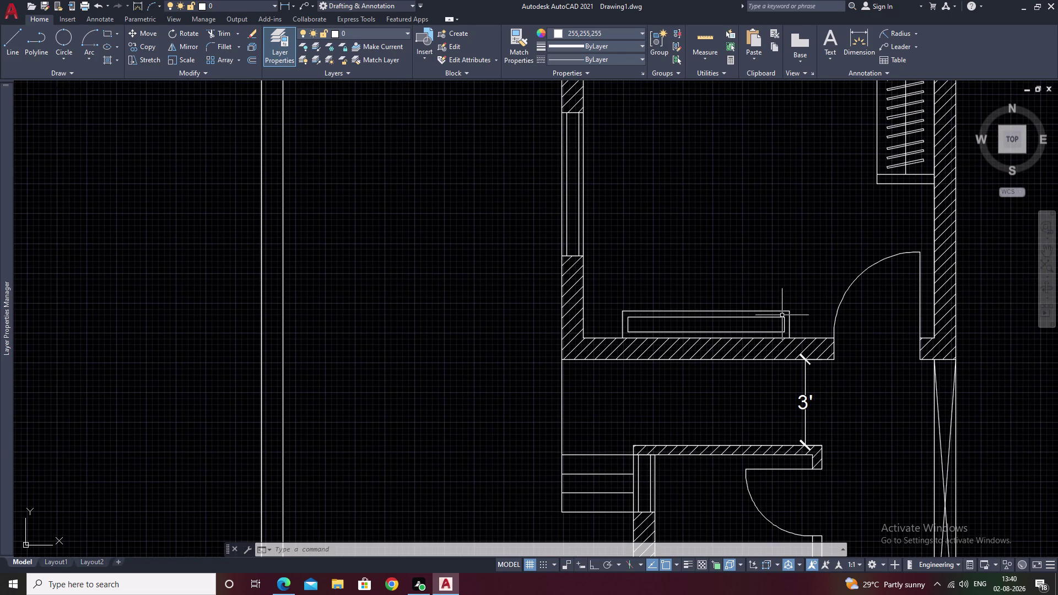
drag(799, 303, 679, 323)
drag(678, 324, 665, 321)
click(663, 320)
click(659, 319)
scroll(up, 3)
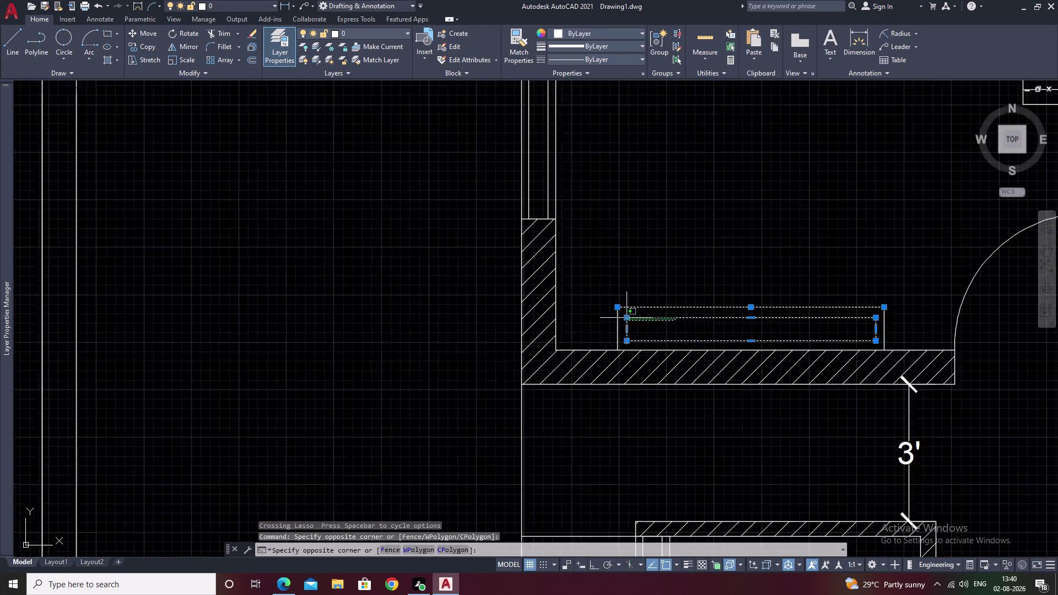
scroll(up, 3)
drag(603, 334, 565, 363)
drag(615, 324, 574, 346)
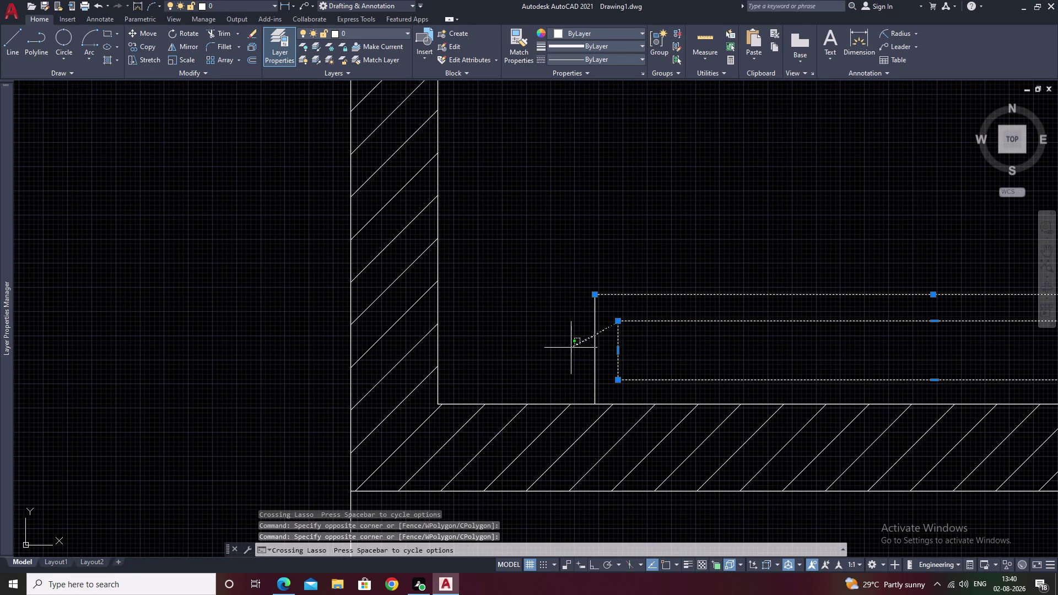
drag(574, 347, 564, 352)
Move the selected rectangle to the FUNITUER layer and dismiss the hidden-layer warning.
click(380, 35)
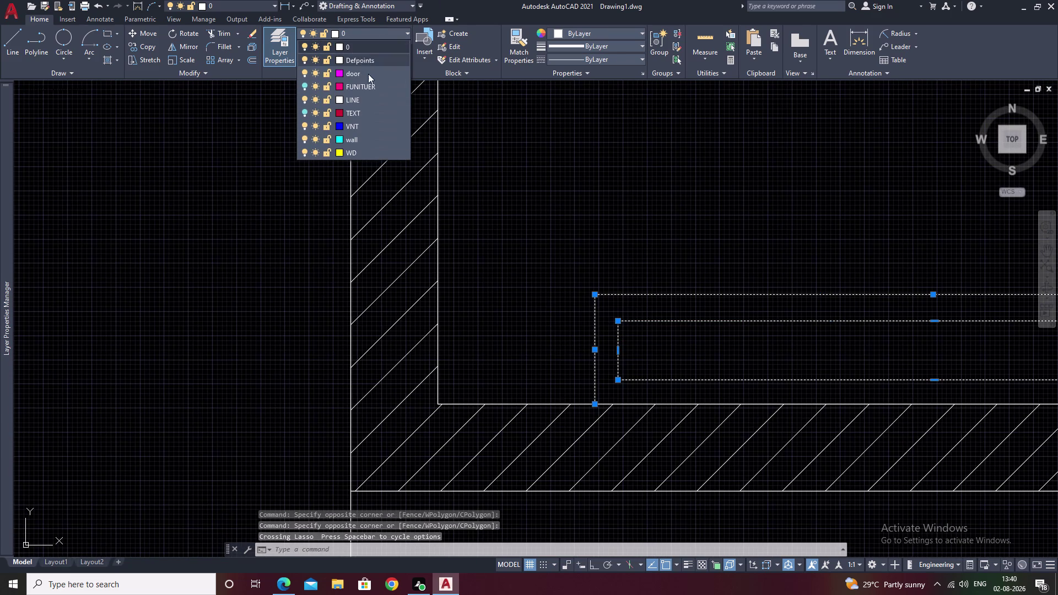
click(369, 88)
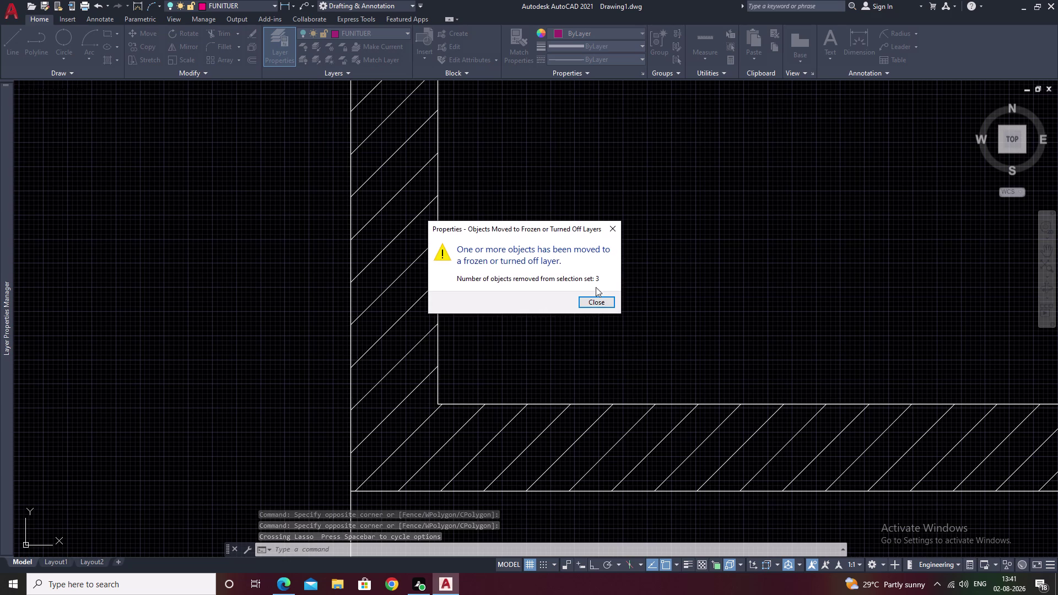
click(596, 304)
scroll(down, 3)
middle_drag(688, 280, 416, 309)
scroll(down, 3)
middle_drag(544, 269, 439, 328)
Switch off the FUNITUER layer, choosing to keep the current layer on.
click(372, 34)
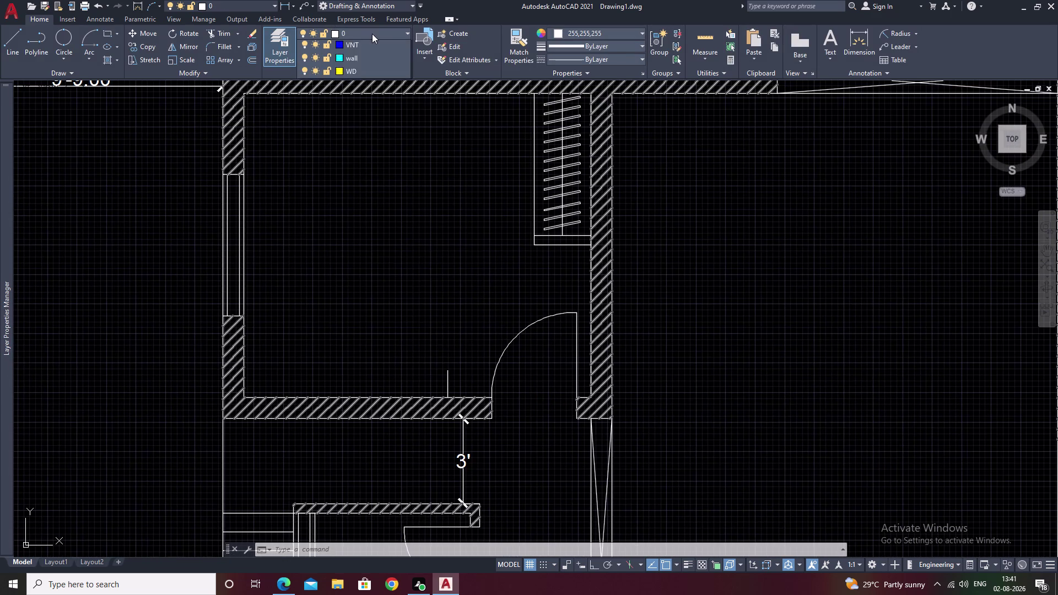
click(378, 86)
middle_drag(425, 182, 418, 204)
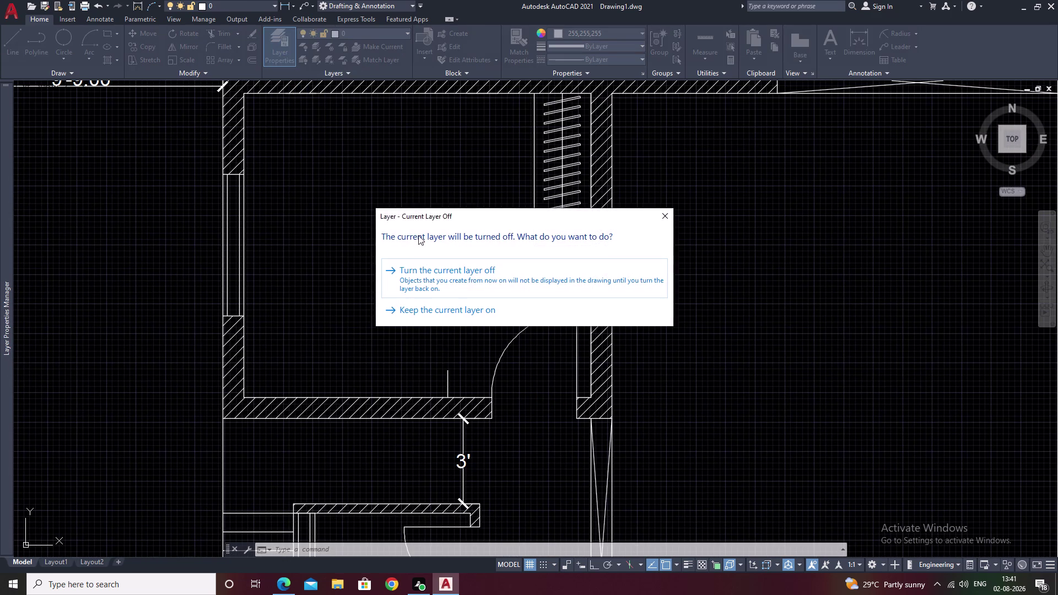
middle_drag(418, 204, 420, 240)
click(478, 284)
middle_drag(498, 232, 417, 295)
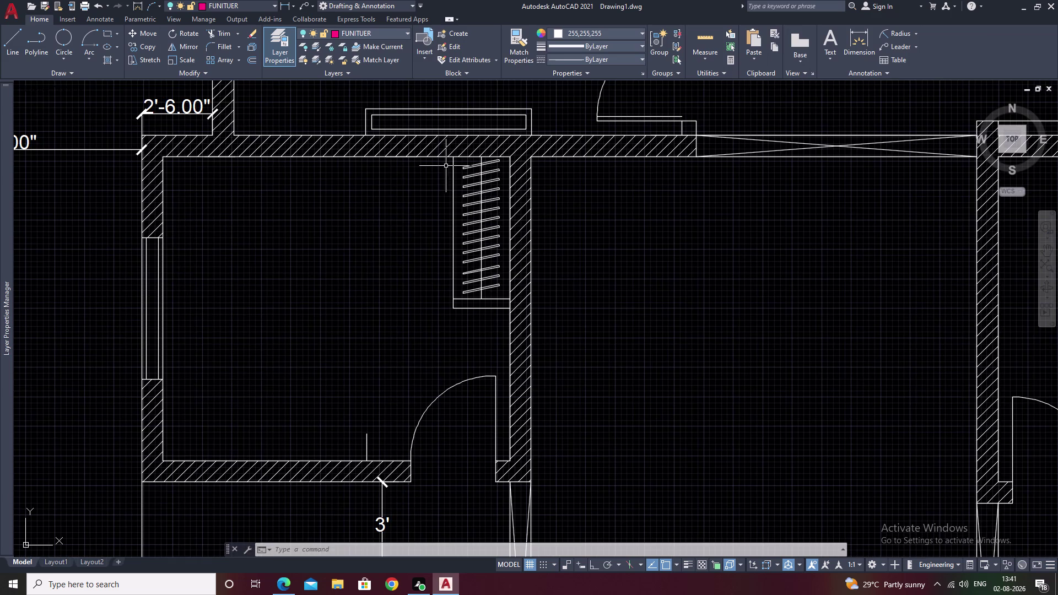
drag(445, 168, 467, 309)
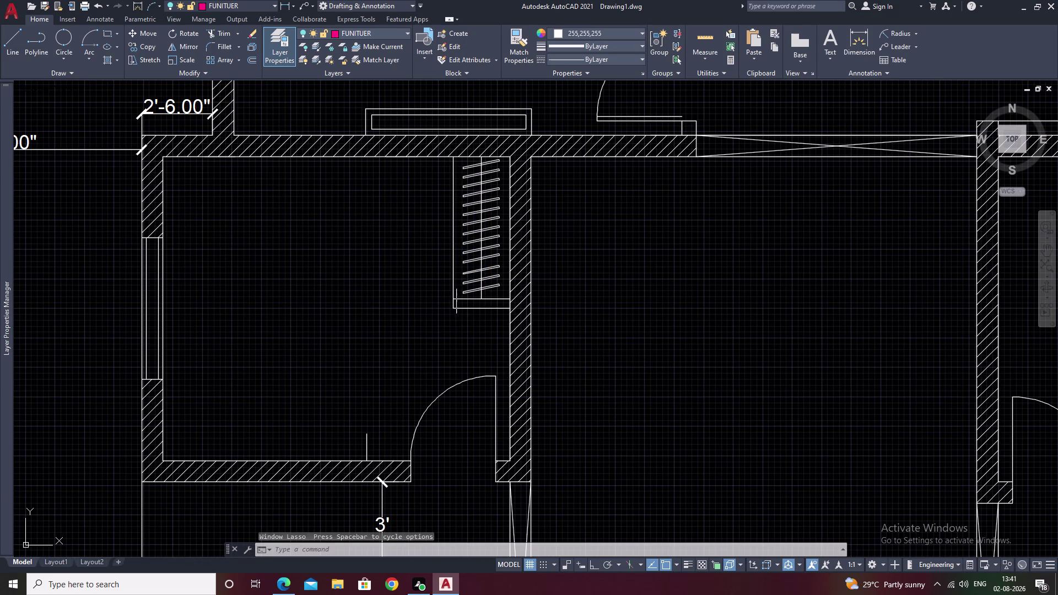
Turn the FUNITUER layer back on so the pink furniture reappears.
key(Escape)
click(389, 31)
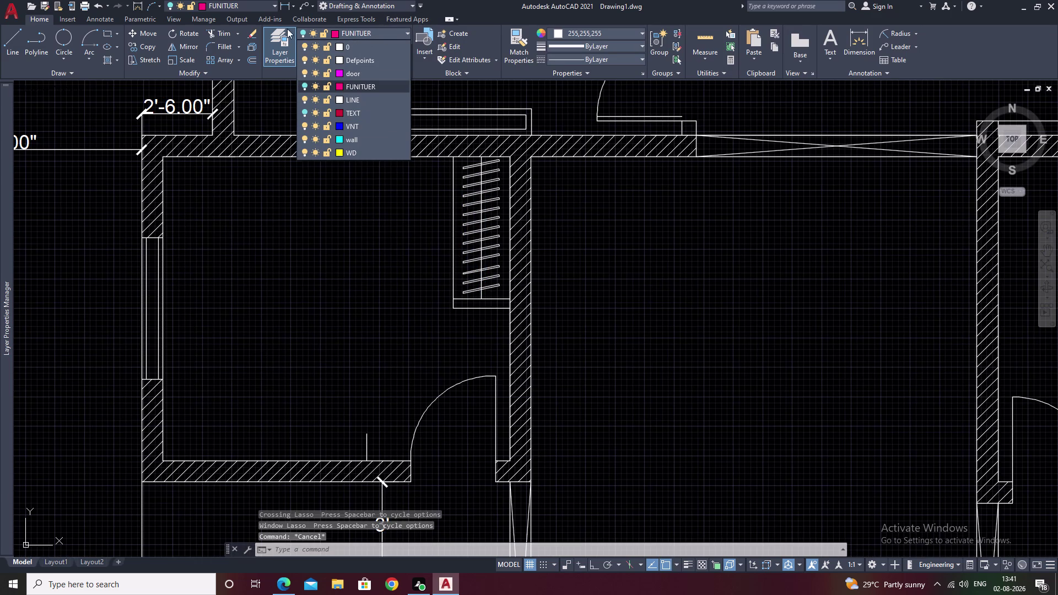
right_click(302, 31)
click(303, 31)
click(302, 32)
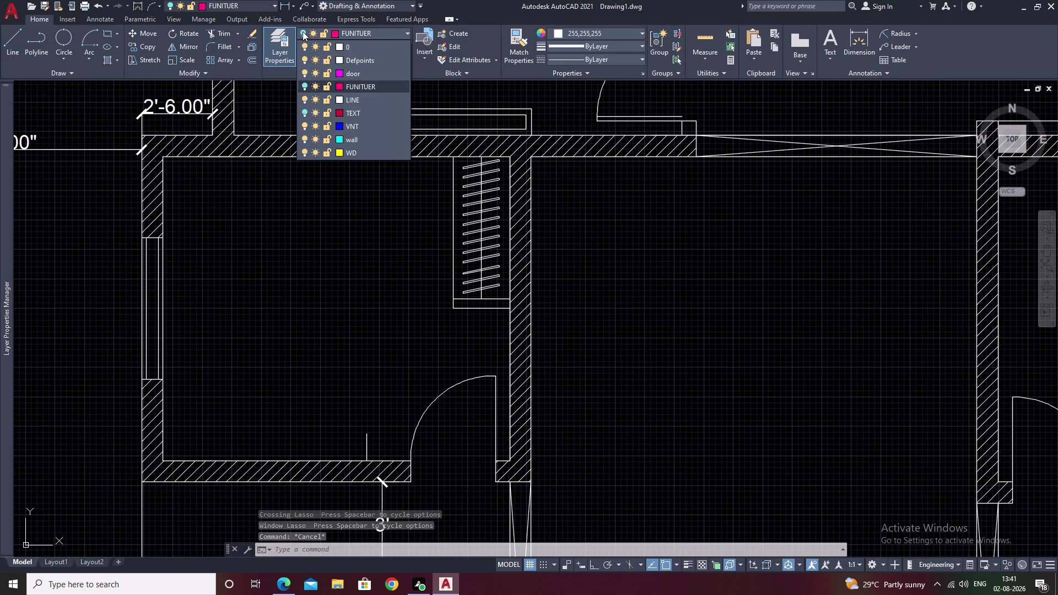
click(303, 32)
click(406, 33)
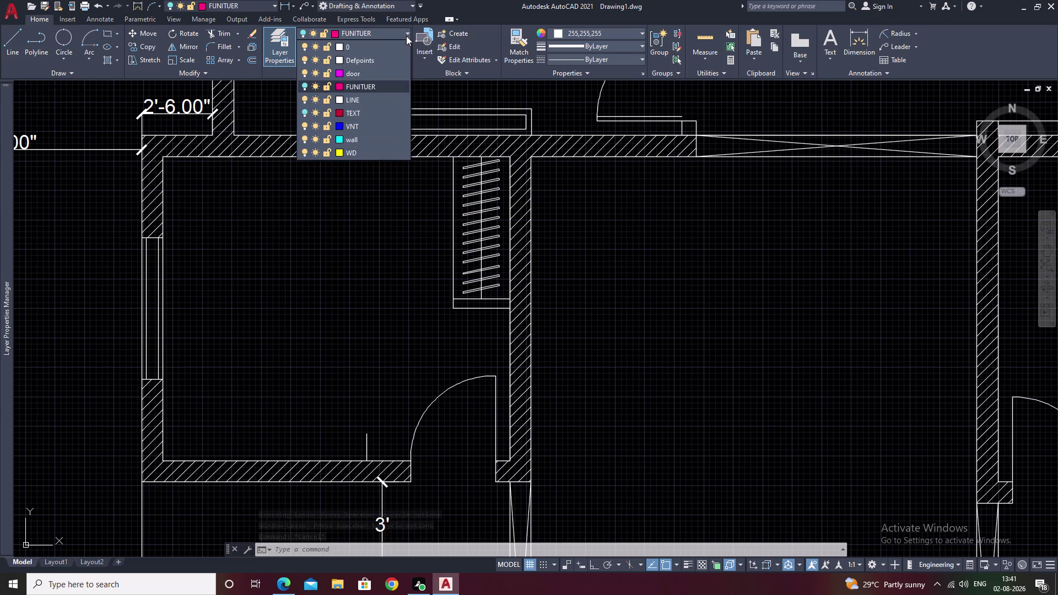
click(304, 86)
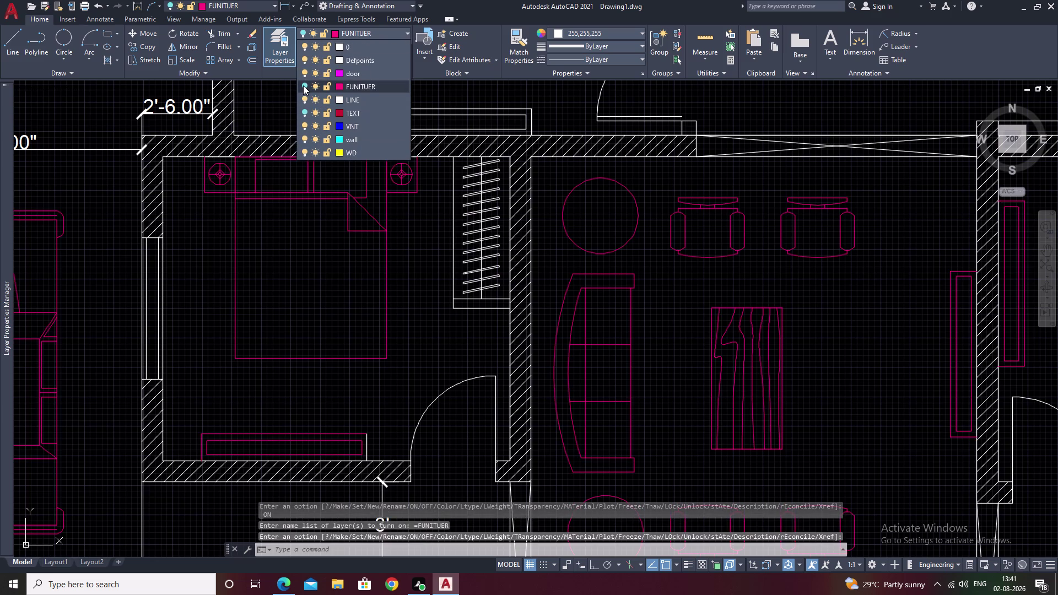
scroll(down, 3)
key(Escape)
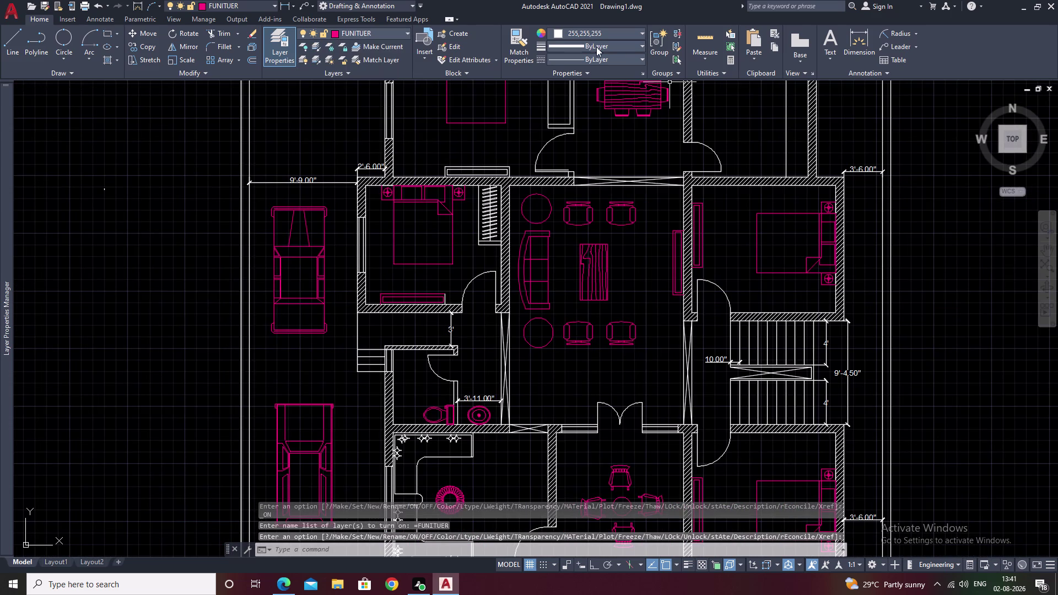
Match the pink bed's properties onto the top closet slats.
click(523, 45)
scroll(up, 3)
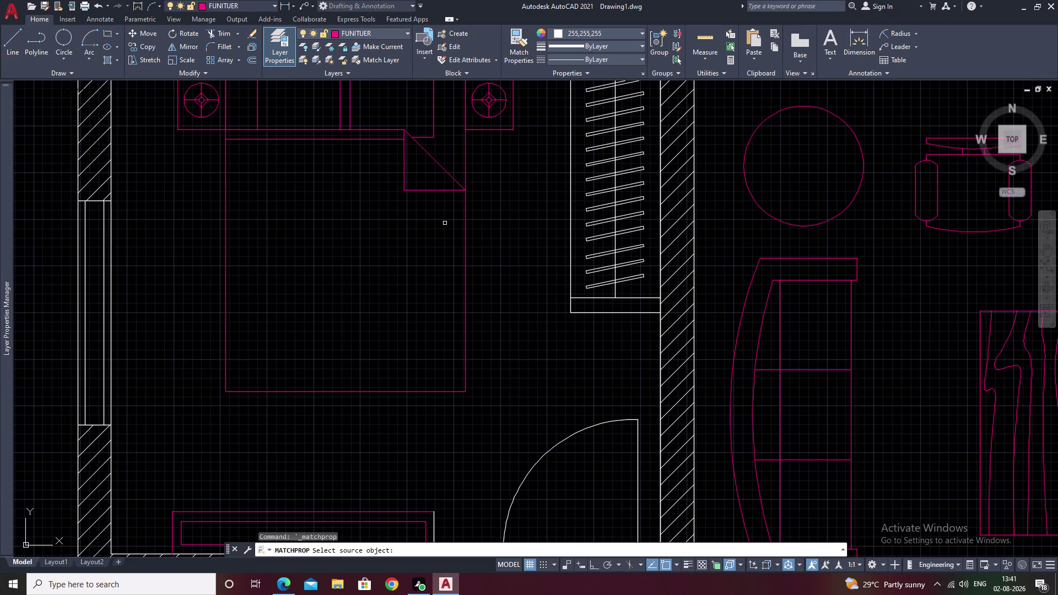
middle_drag(494, 153, 452, 300)
drag(486, 257, 405, 296)
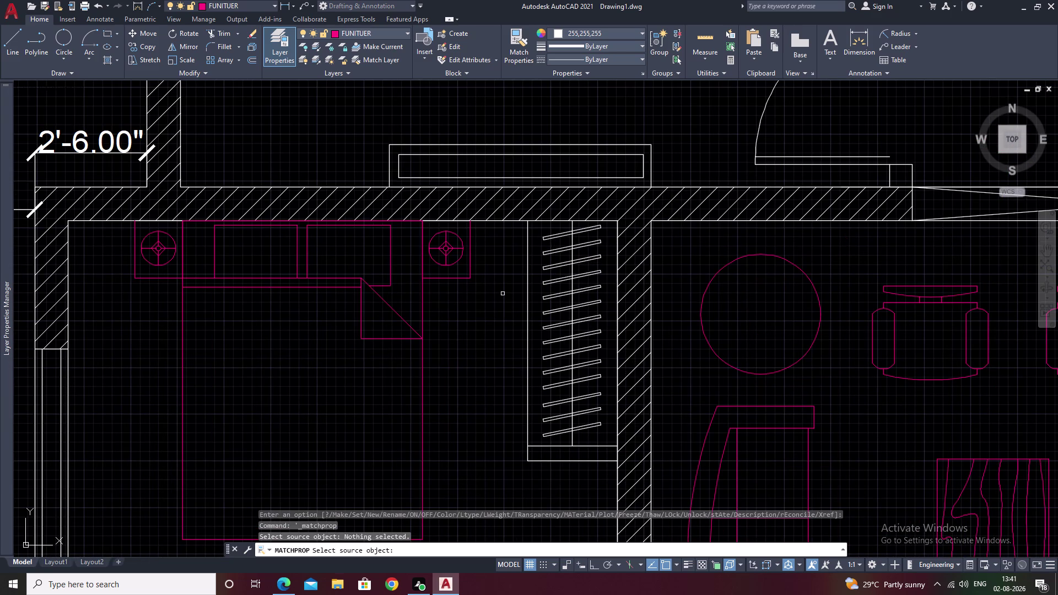
click(423, 309)
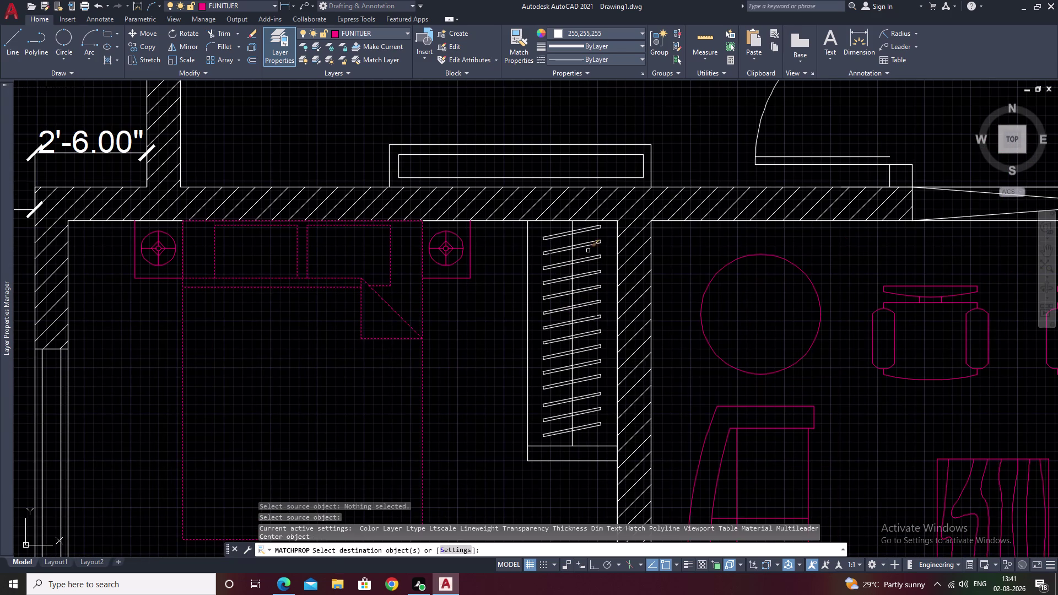
drag(594, 241, 530, 387)
click(530, 275)
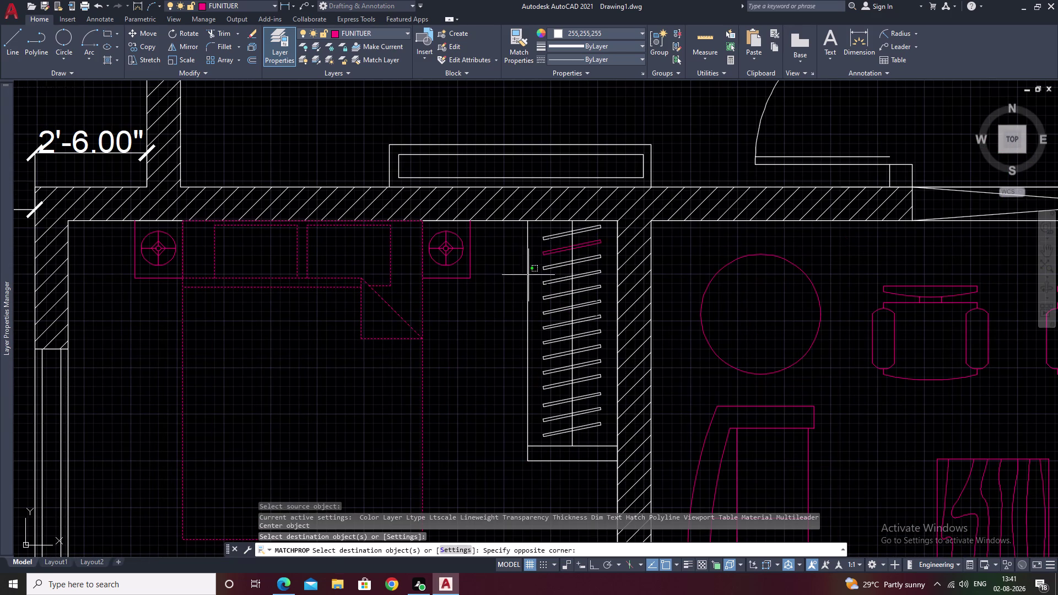
key(Escape)
Match the pink nightstand's properties onto several more closet slats.
key(space)
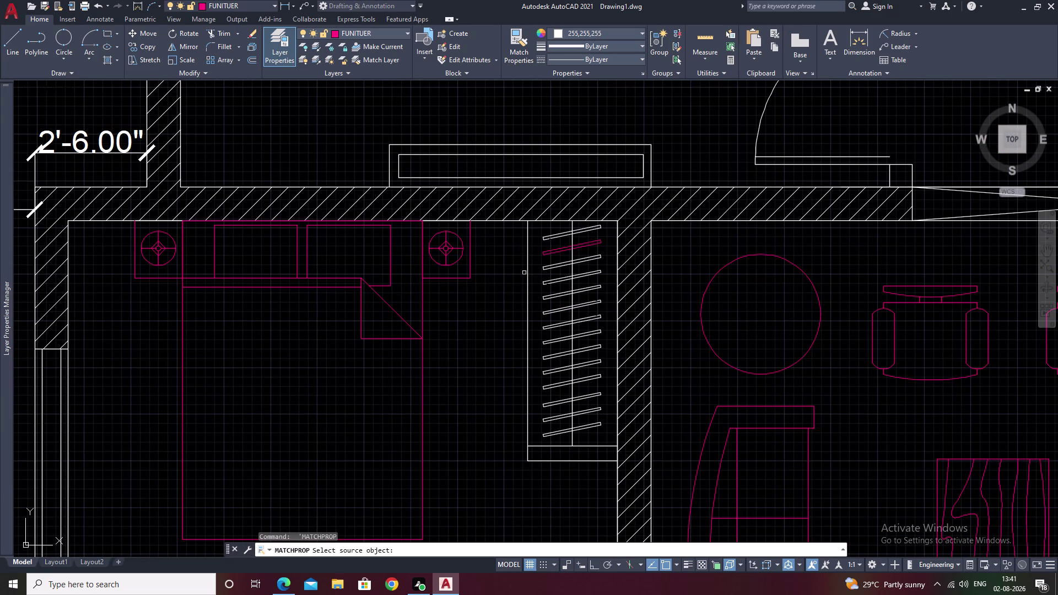
click(439, 278)
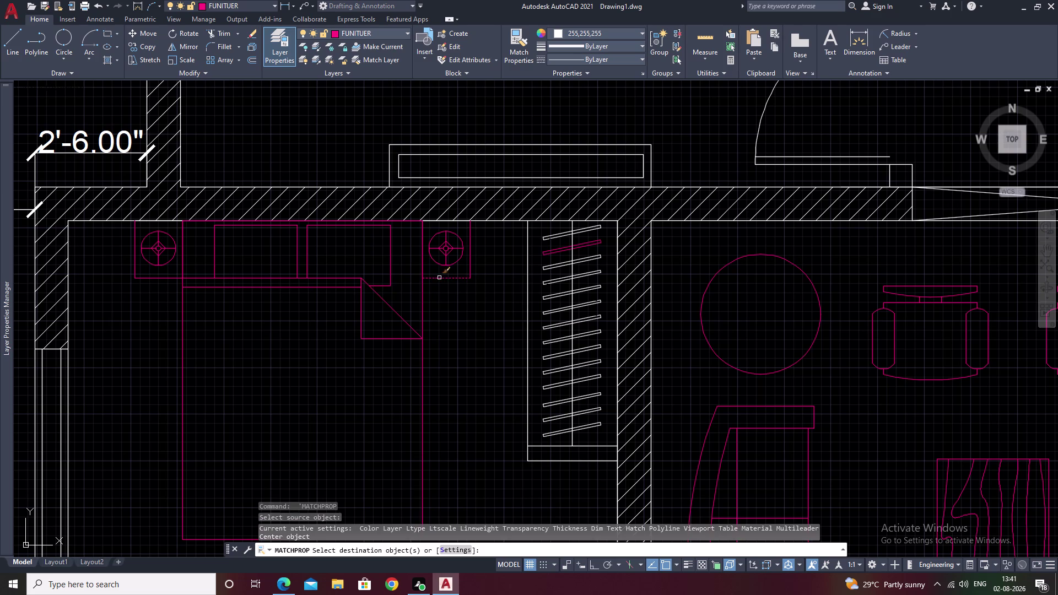
click(526, 283)
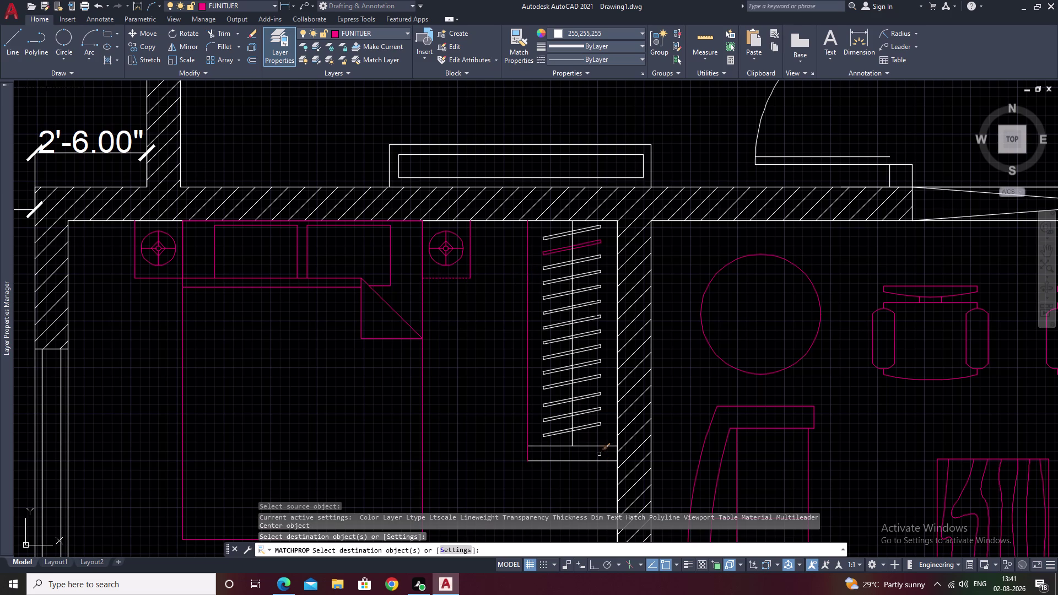
click(601, 447)
click(599, 460)
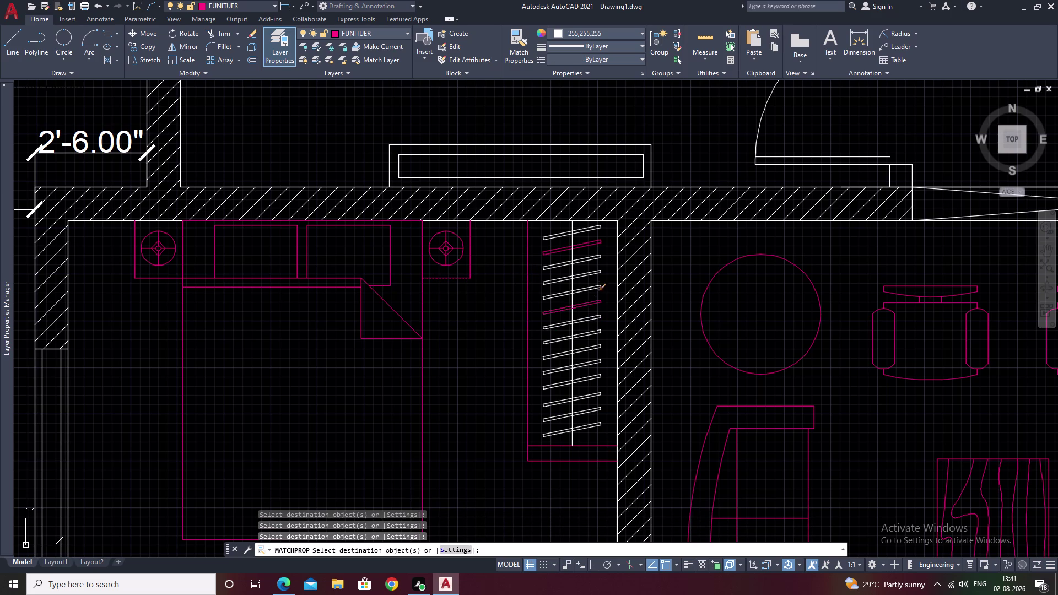
drag(595, 275, 539, 425)
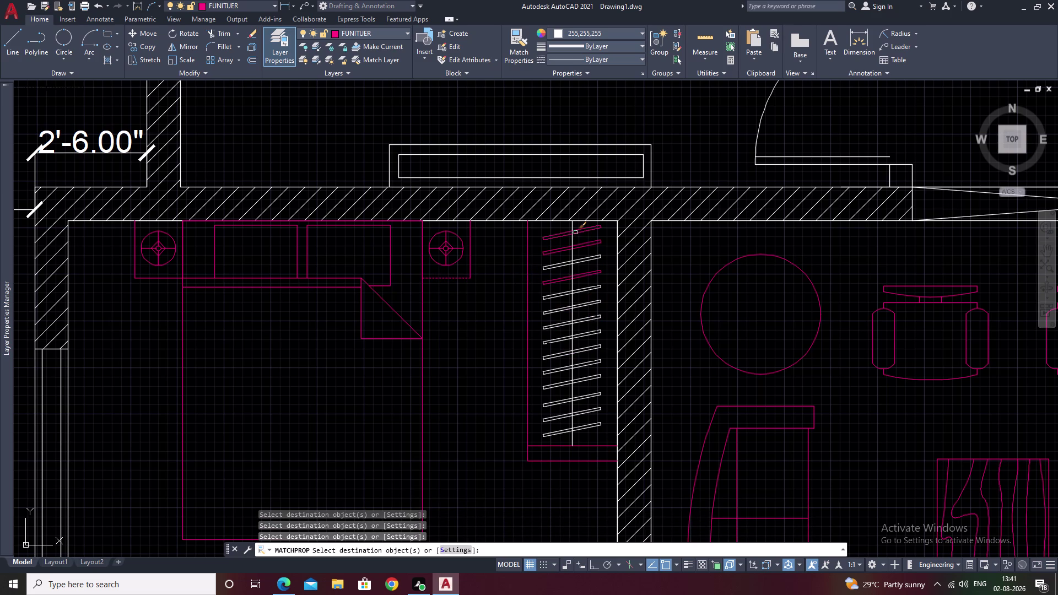
Turn the remaining closet slats pink, working down to the last one.
click(576, 233)
click(573, 241)
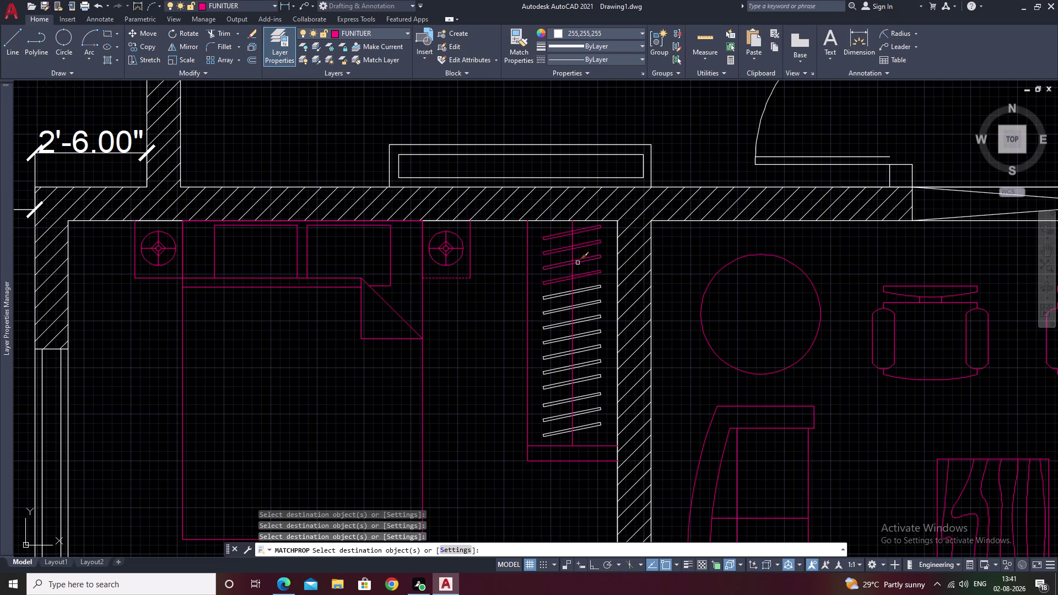
click(577, 263)
click(579, 291)
click(579, 306)
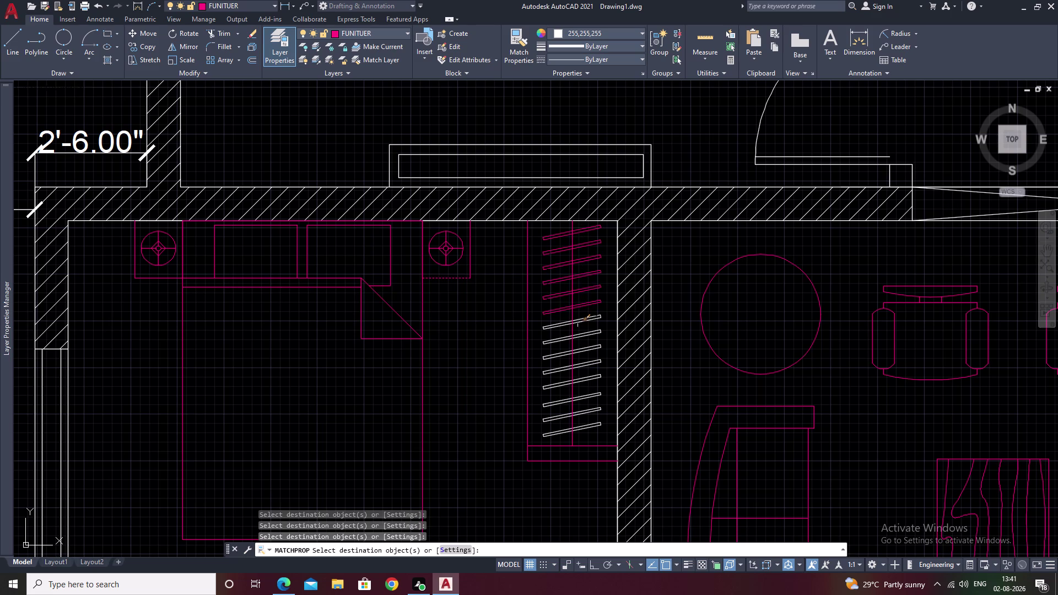
click(579, 322)
click(580, 336)
click(582, 350)
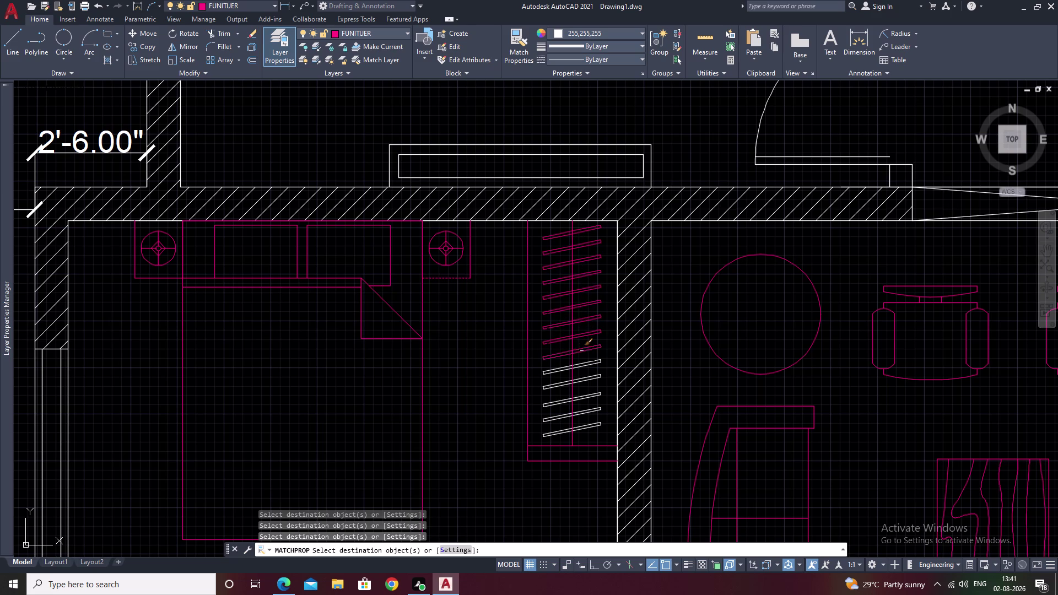
click(582, 367)
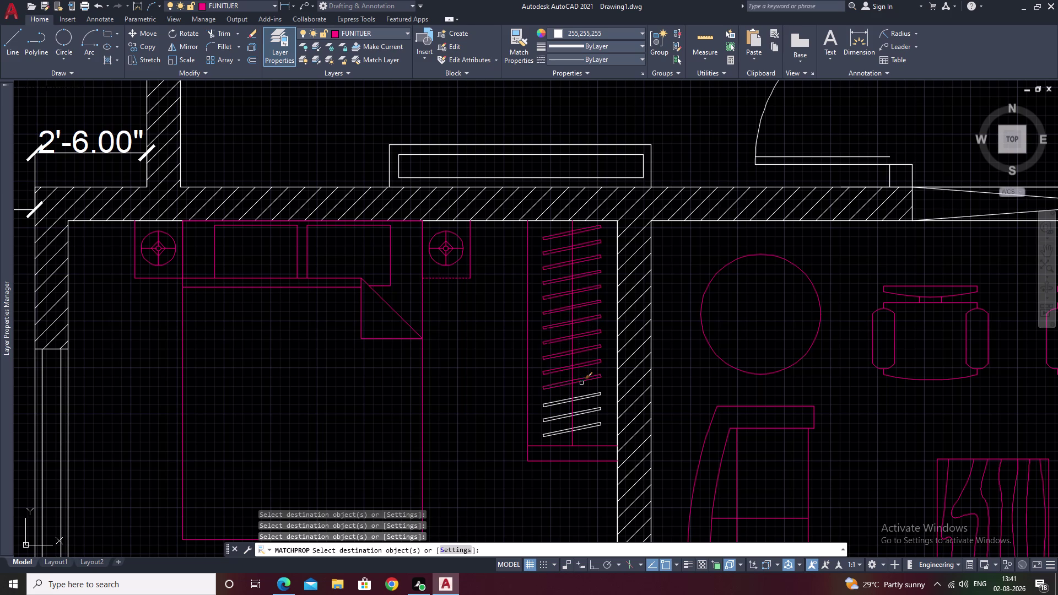
click(581, 383)
click(581, 399)
click(581, 413)
click(582, 429)
scroll(down, 3)
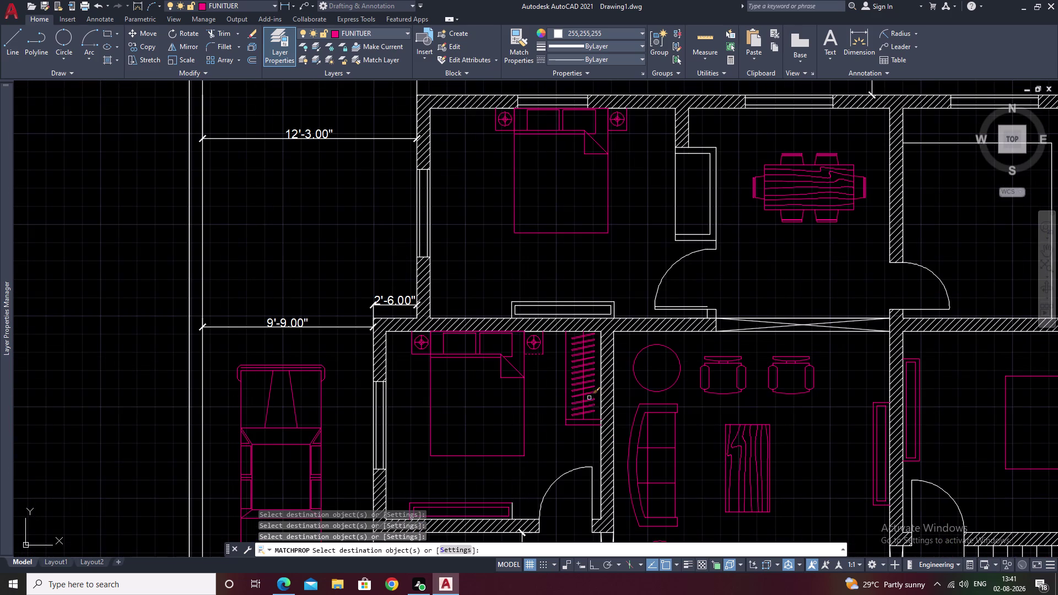
Match a pink furniture piece's properties onto the long rectangle above the wall.
key(Escape)
key(space)
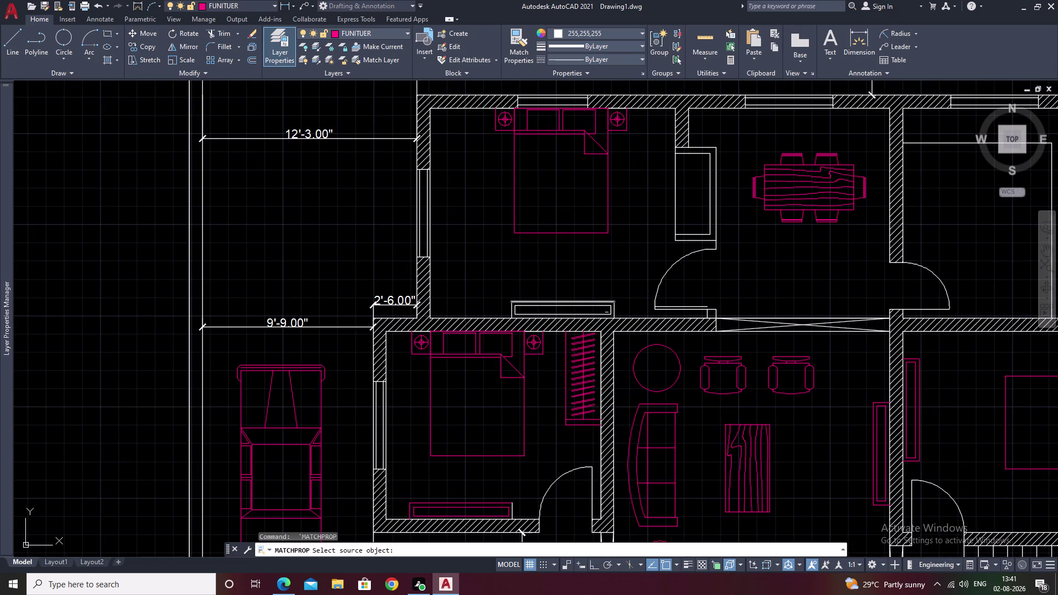
click(589, 375)
click(614, 304)
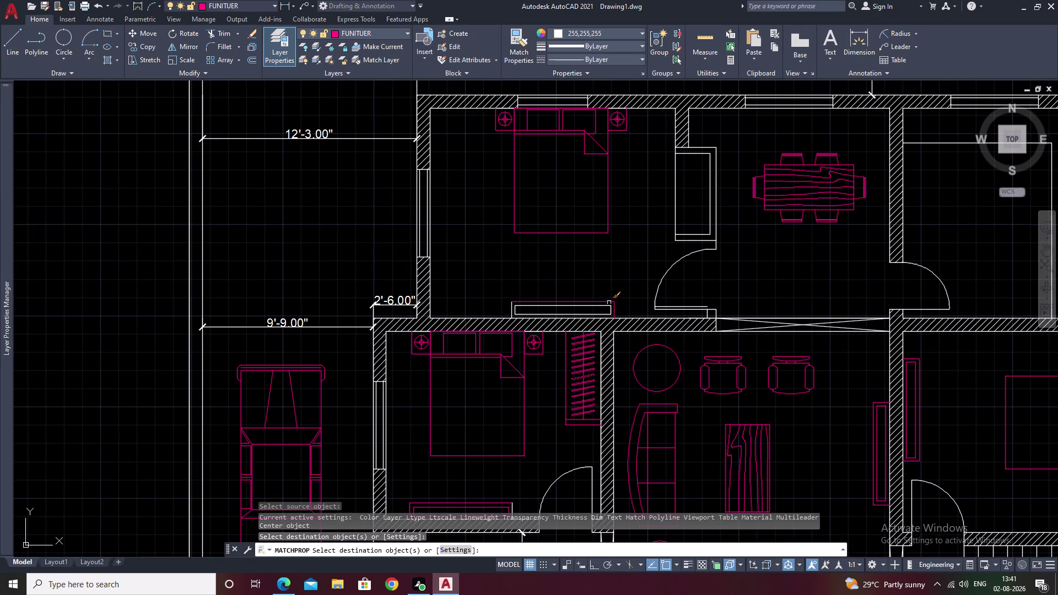
scroll(up, 3)
click(596, 301)
drag(659, 262, 542, 336)
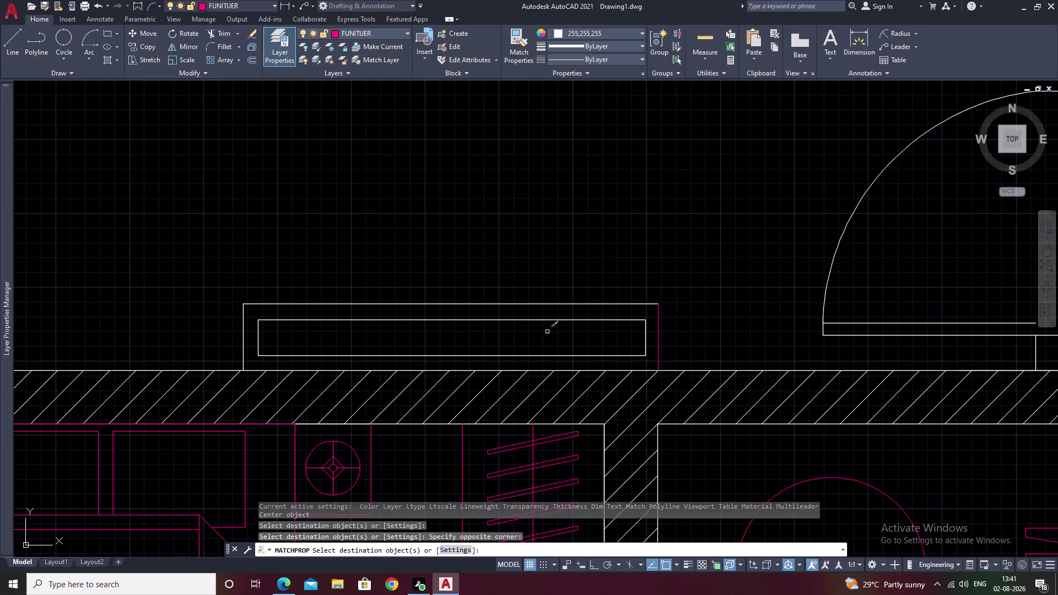
drag(690, 238, 555, 322)
drag(262, 294, 233, 315)
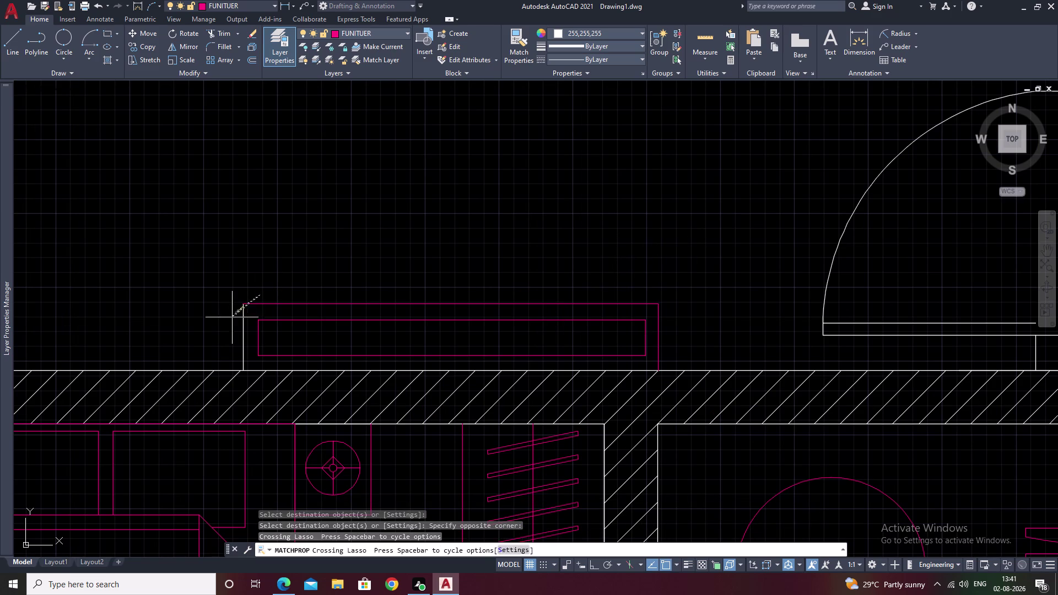
drag(233, 316, 228, 323)
Zoom out to review the whole floor plan and end property matching.
scroll(down, 3)
scroll(down, 3)
middle_drag(780, 225, 502, 268)
scroll(down, 3)
middle_drag(619, 246, 678, 0)
middle_drag(508, 185, 509, 184)
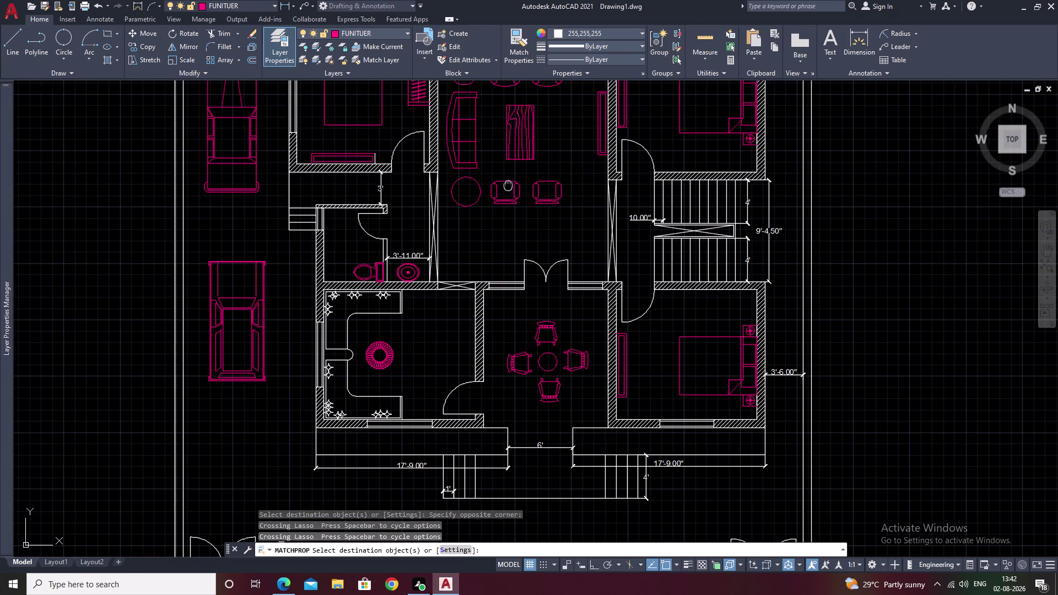
middle_drag(509, 185, 570, 127)
scroll(down, 3)
middle_drag(736, 188, 529, 326)
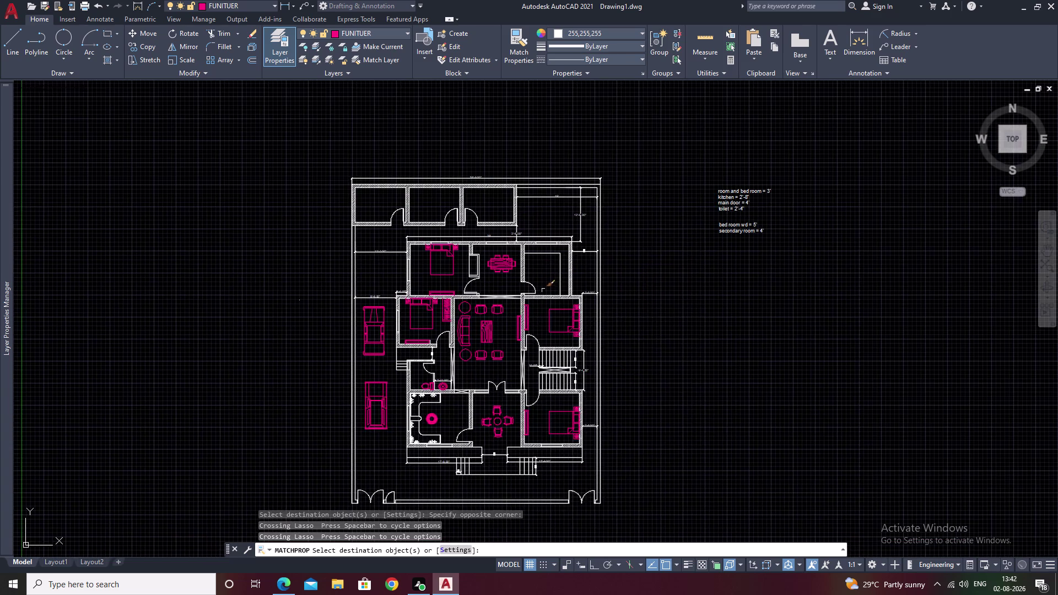
scroll(up, 3)
key(Escape)
middle_drag(302, 197, 713, 191)
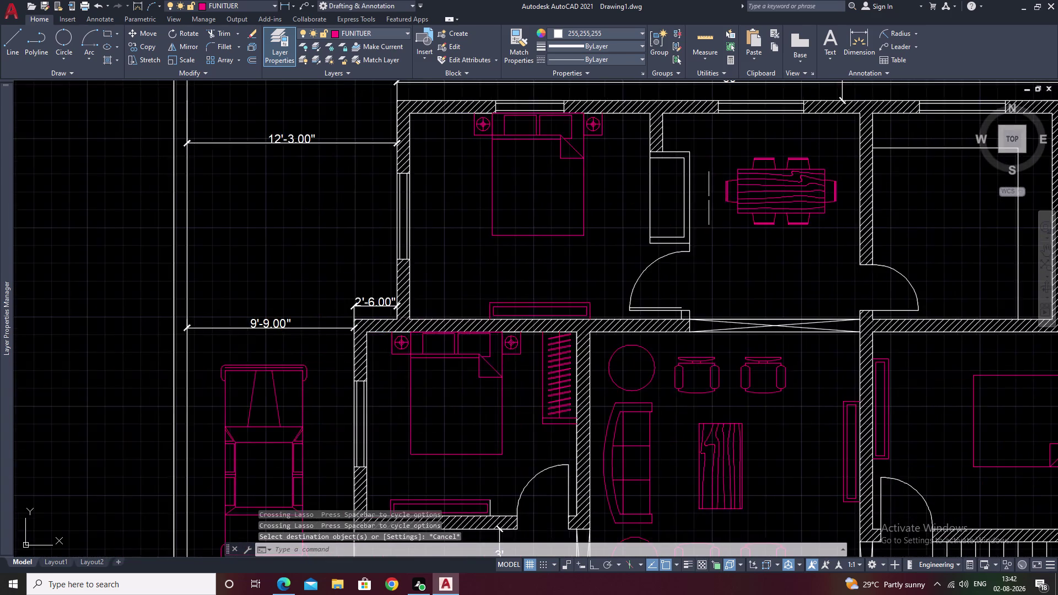
scroll(down, 3)
Turn off the FUNITUER layer in the Layer dropdown.
click(409, 33)
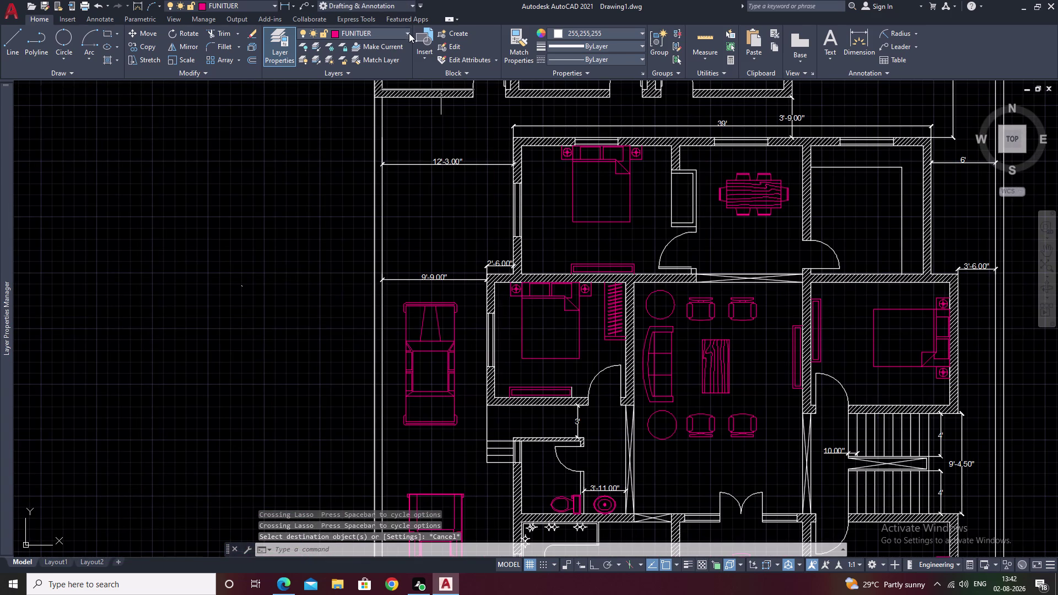
click(304, 87)
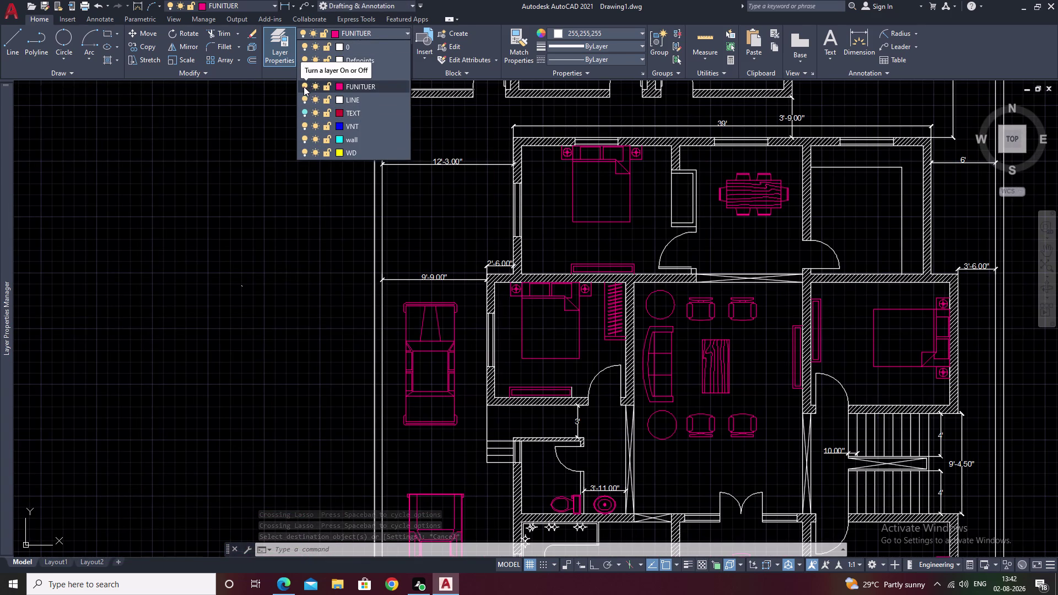
click(591, 275)
scroll(down, 3)
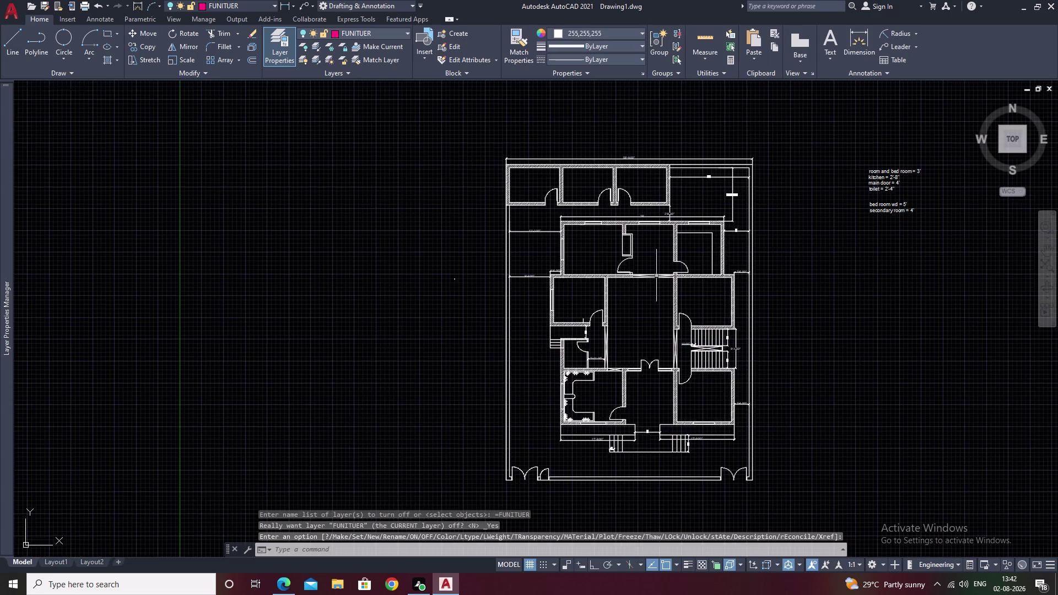
Move the top door's swing arc and leaf onto the magenta door layer.
middle_drag(656, 276, 528, 314)
scroll(up, 3)
scroll(up, 3)
middle_drag(535, 256, 756, 309)
middle_drag(650, 281, 787, 290)
middle_drag(806, 186, 759, 228)
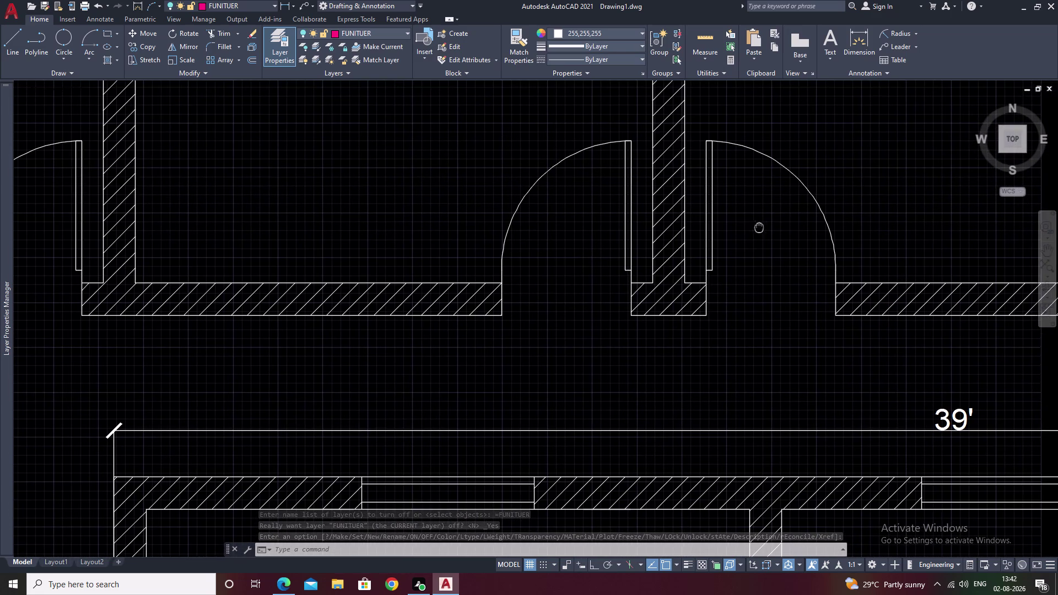
drag(841, 126, 739, 242)
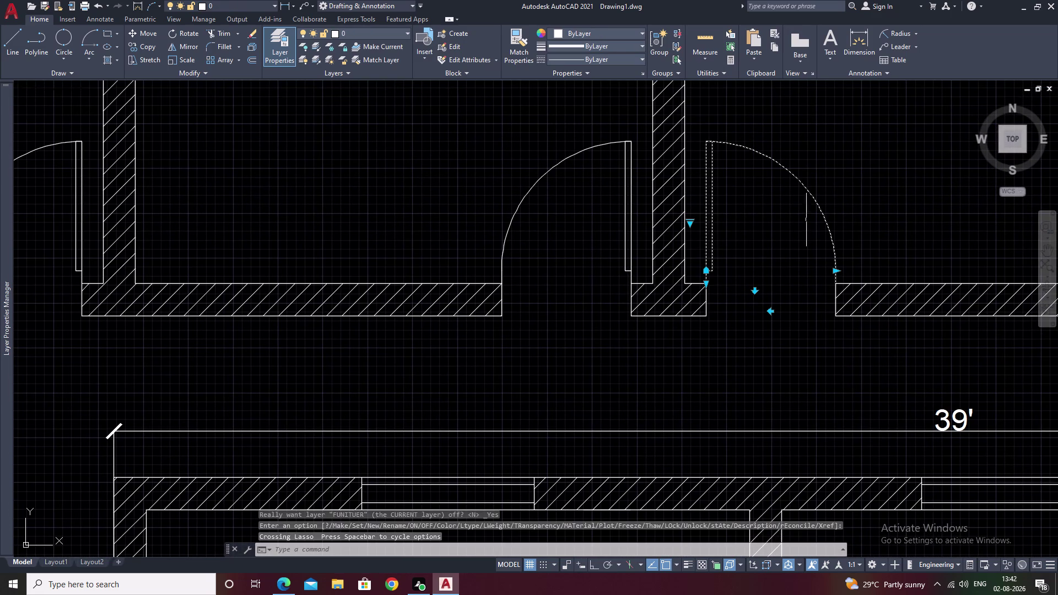
click(404, 31)
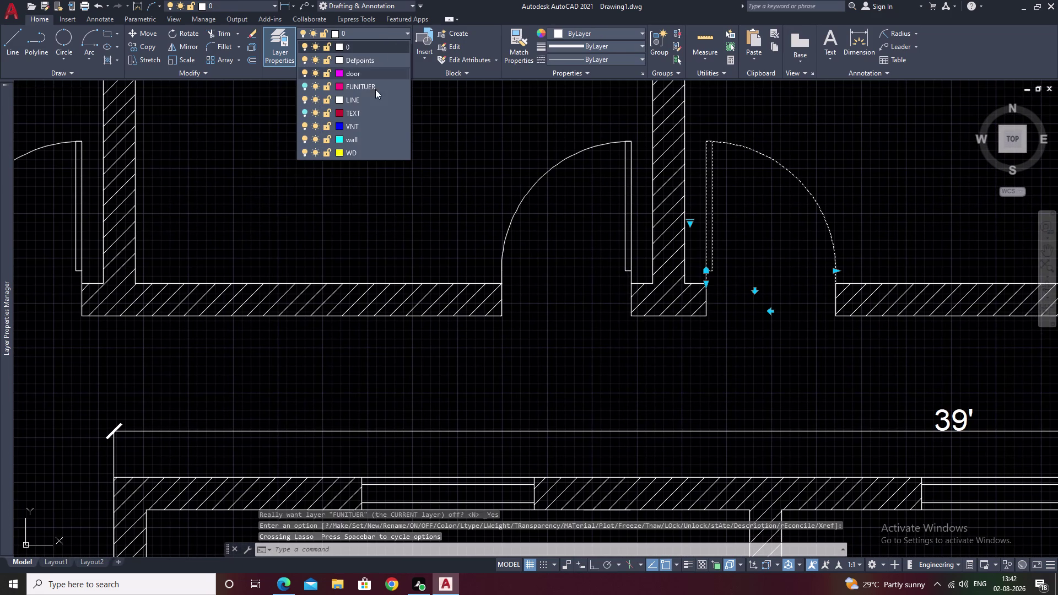
click(369, 72)
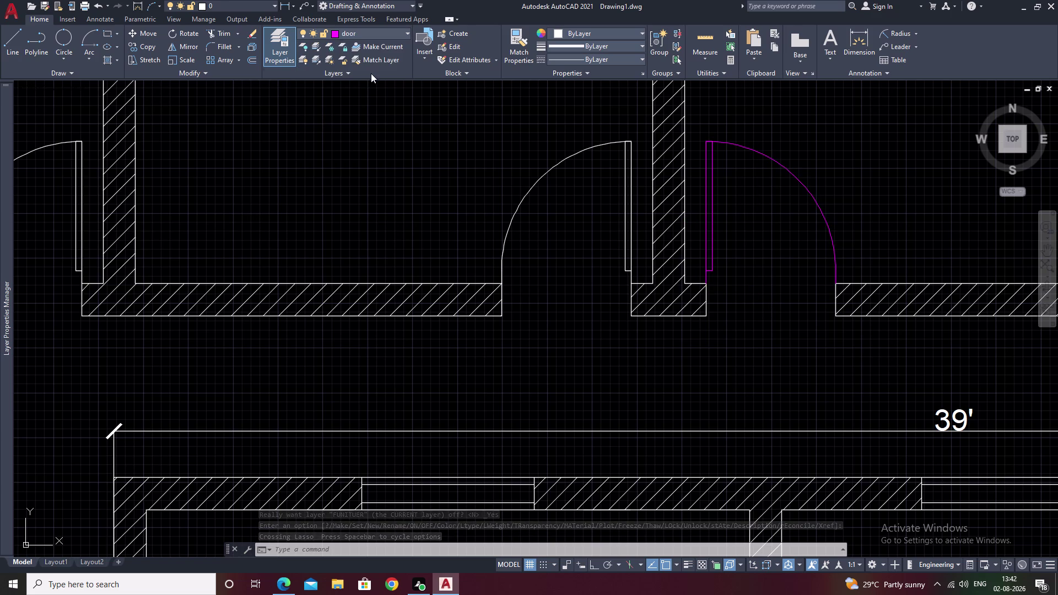
key(Escape)
click(514, 41)
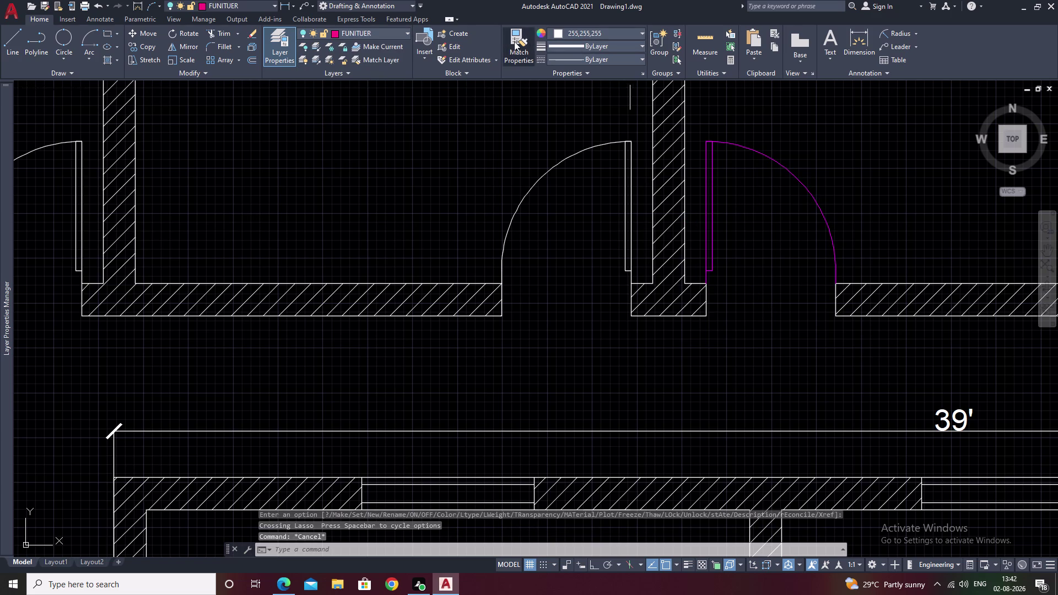
Match a magenta door's properties onto two neighbouring doors.
click(762, 155)
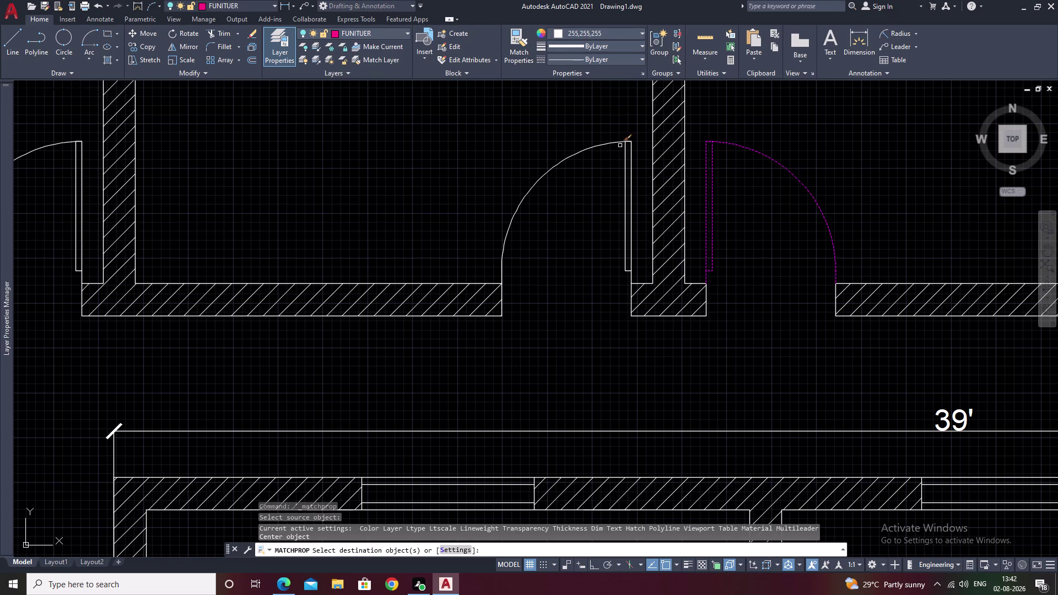
click(628, 145)
drag(631, 135, 615, 156)
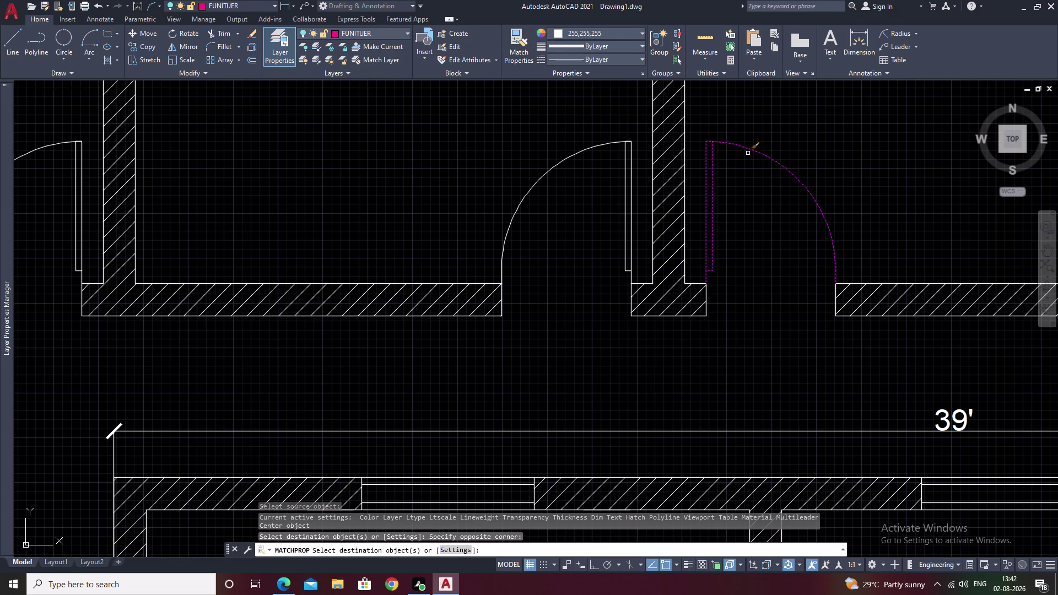
click(803, 180)
key(Escape)
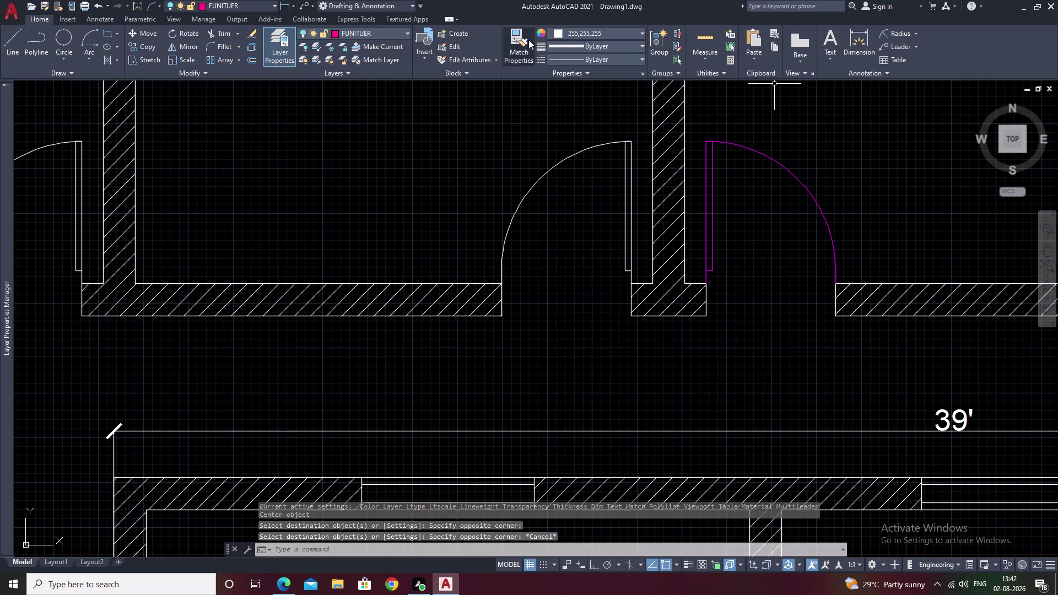
Restart Match Properties from the magenta door and recolour two more nearby doors.
click(521, 39)
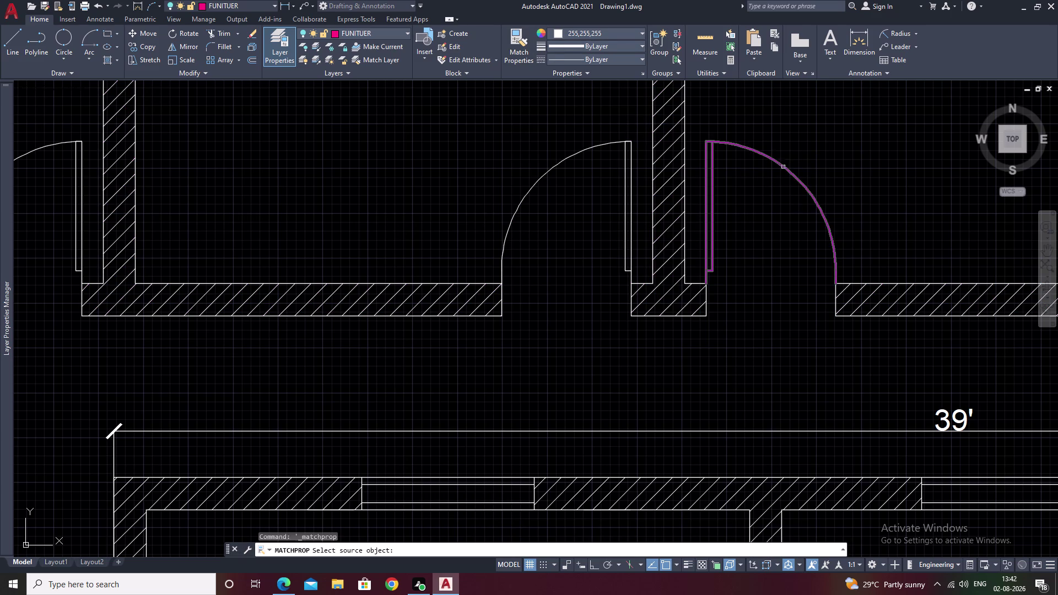
click(782, 168)
click(606, 145)
middle_drag(538, 144, 836, 169)
click(367, 168)
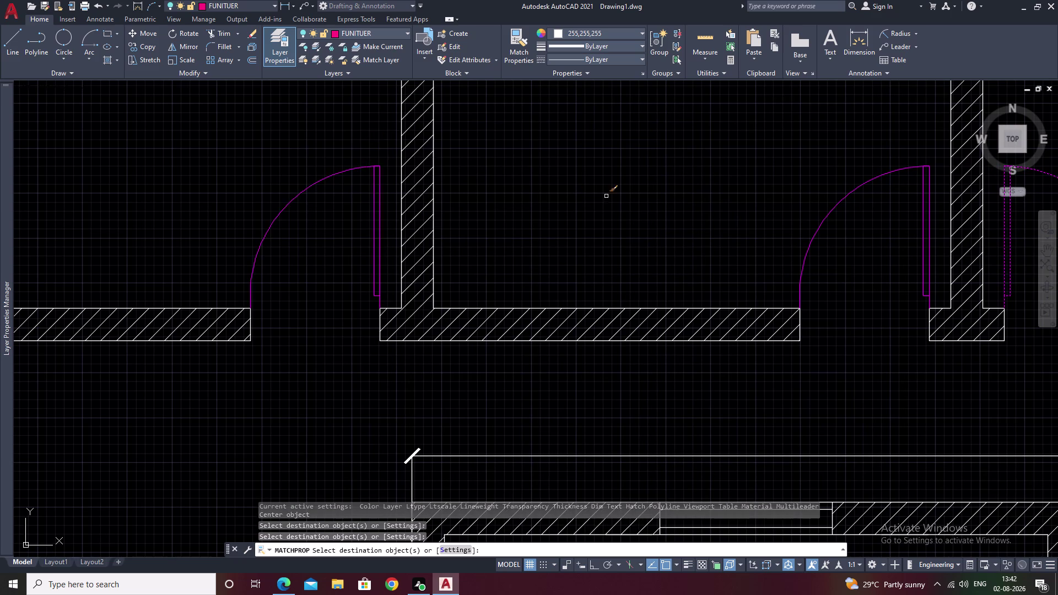
Recolour the kitchen door and another door's arc and leaf lines magenta.
middle_drag(607, 196, 671, 137)
scroll(down, 3)
middle_drag(687, 146, 667, 56)
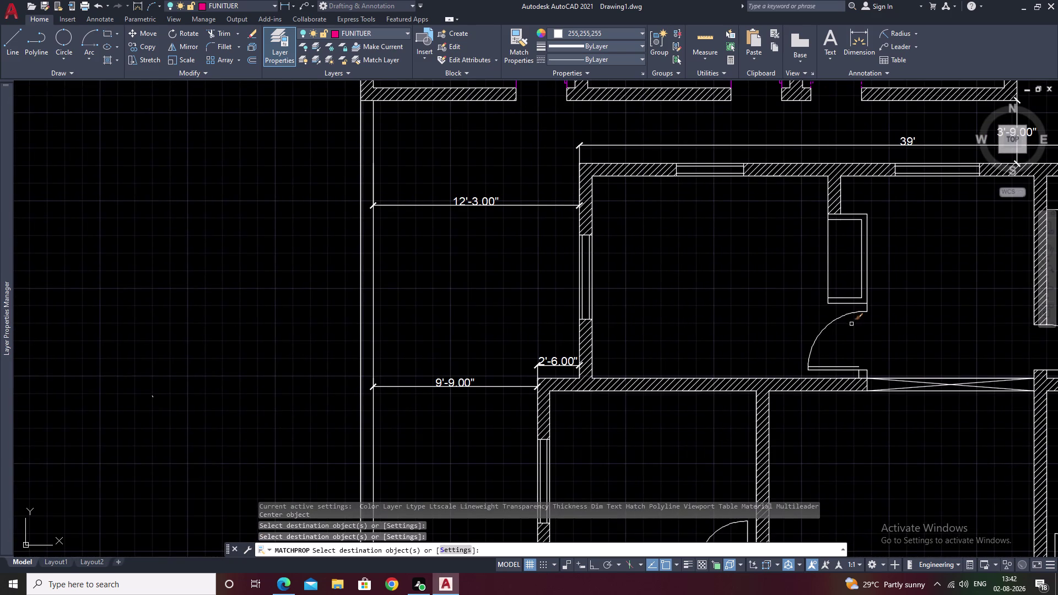
click(834, 321)
middle_drag(755, 326, 696, 242)
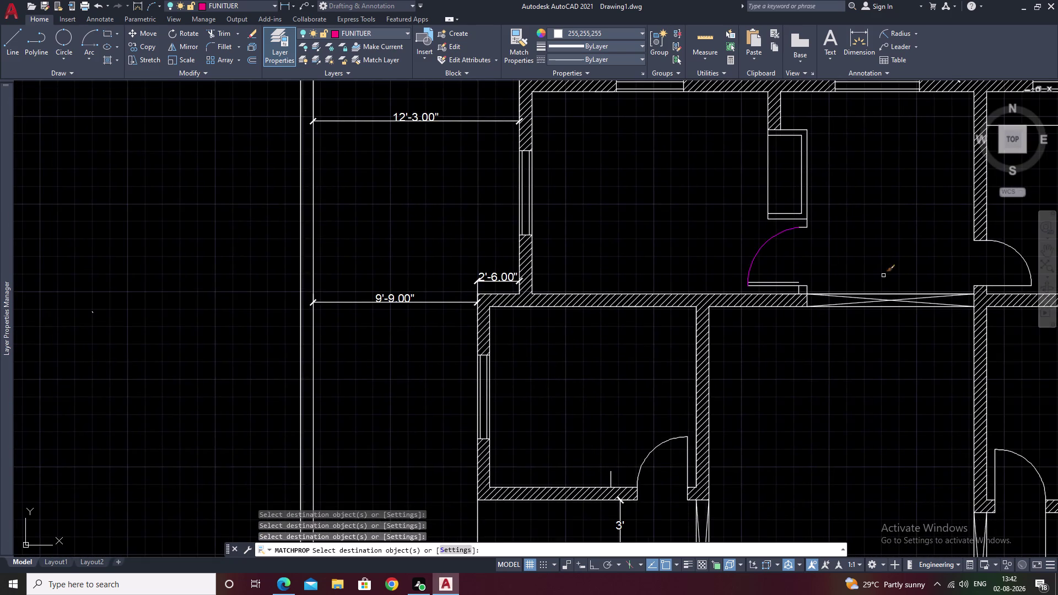
scroll(up, 3)
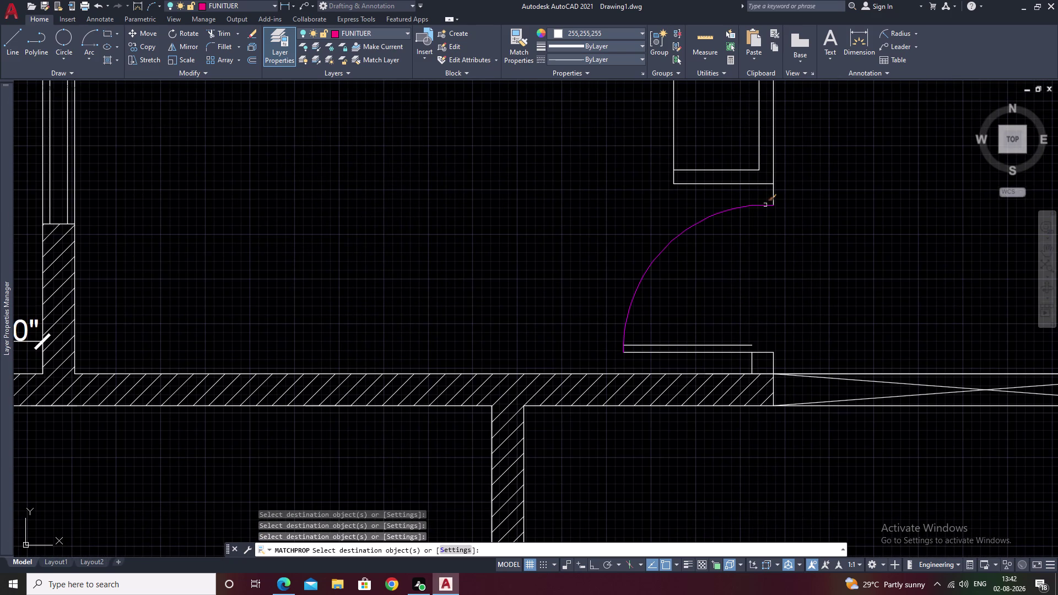
click(764, 205)
click(774, 192)
click(724, 343)
key(Escape)
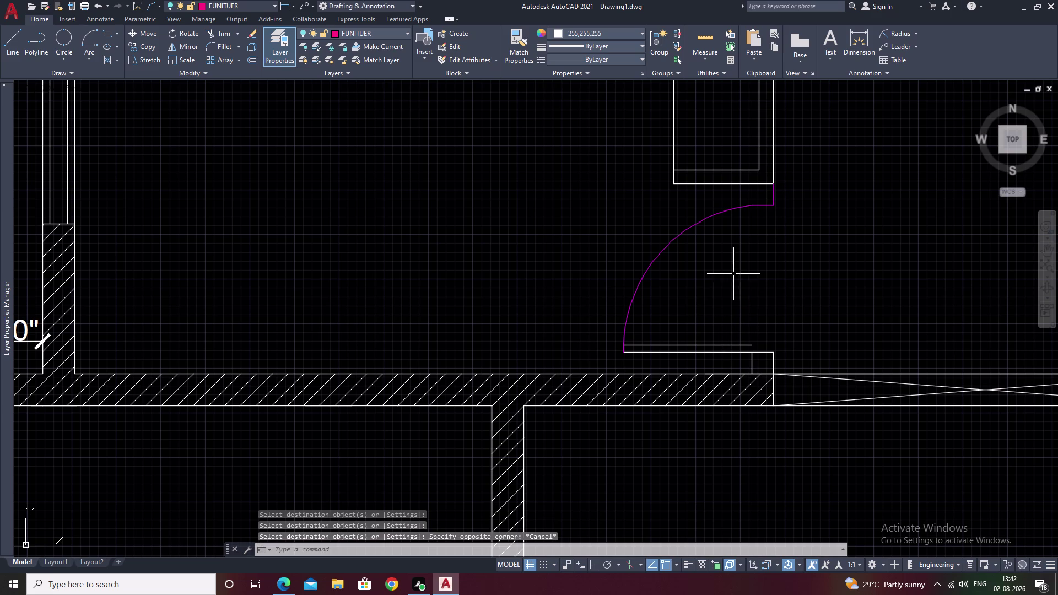
Repeat Match Properties from a magenta door arc onto a door's two leaf lines.
key(space)
click(684, 231)
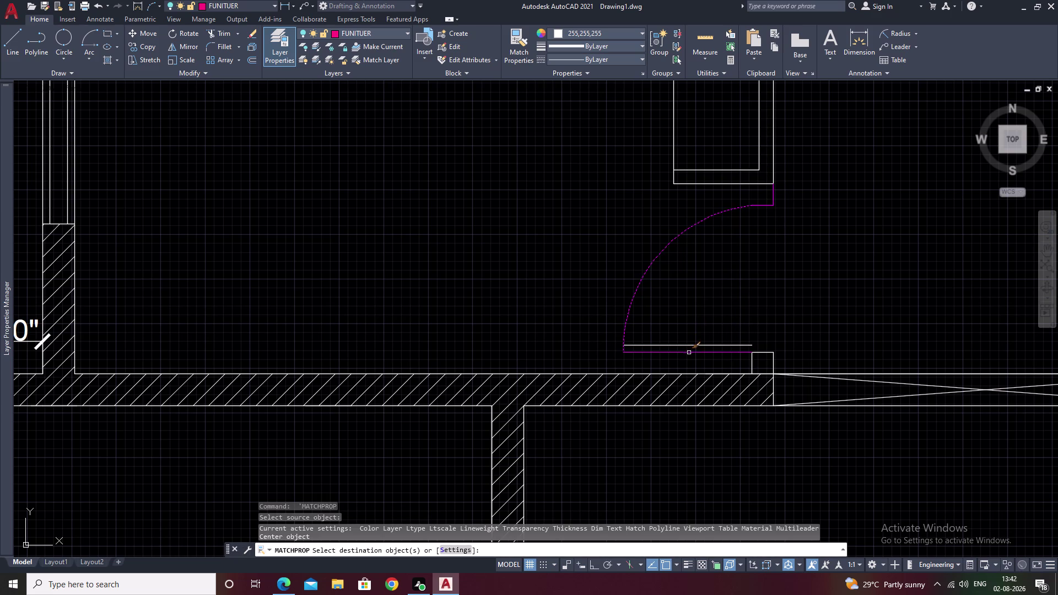
click(689, 353)
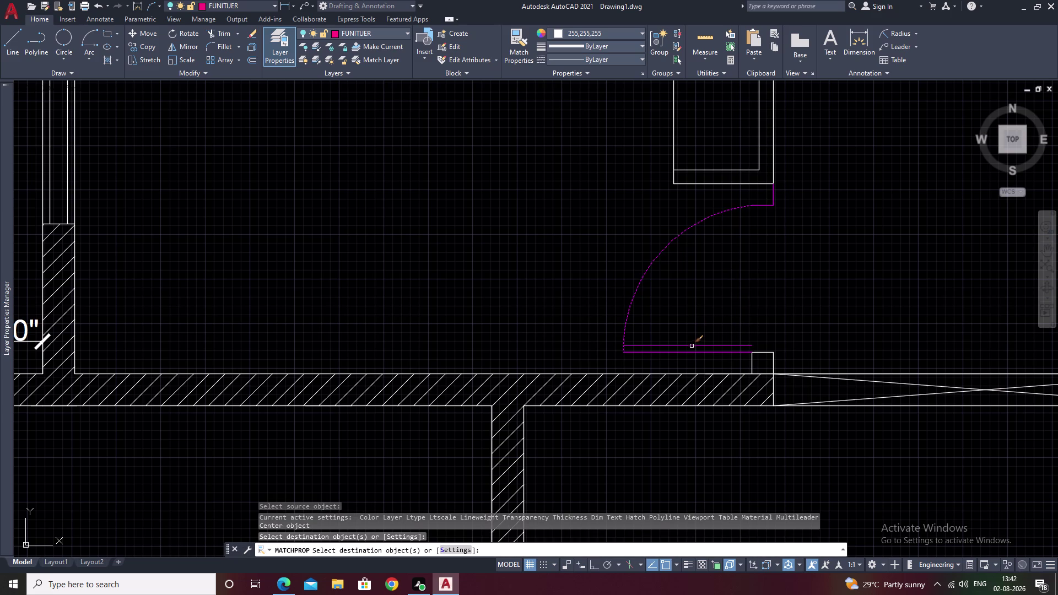
click(692, 345)
Make the right room's door and the door by the stairs magenta.
scroll(down, 3)
middle_drag(816, 325, 594, 326)
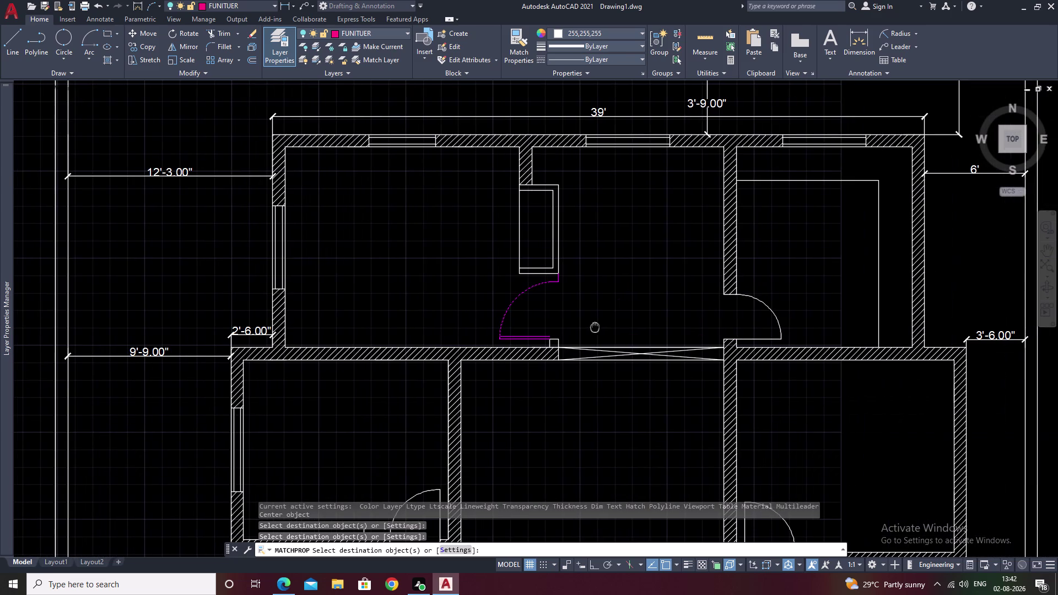
click(777, 316)
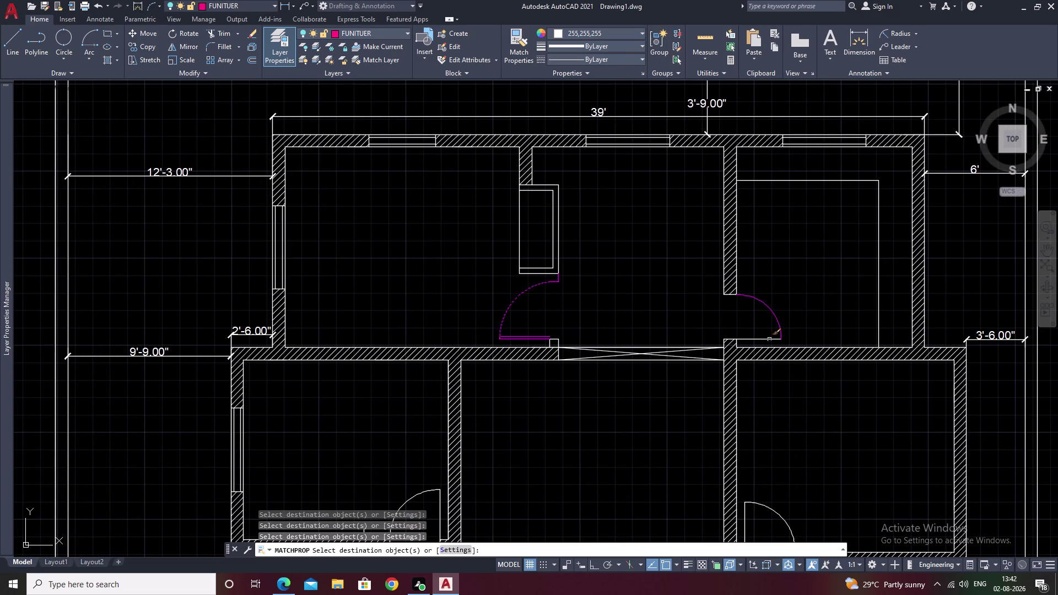
click(768, 341)
middle_drag(795, 326, 802, 228)
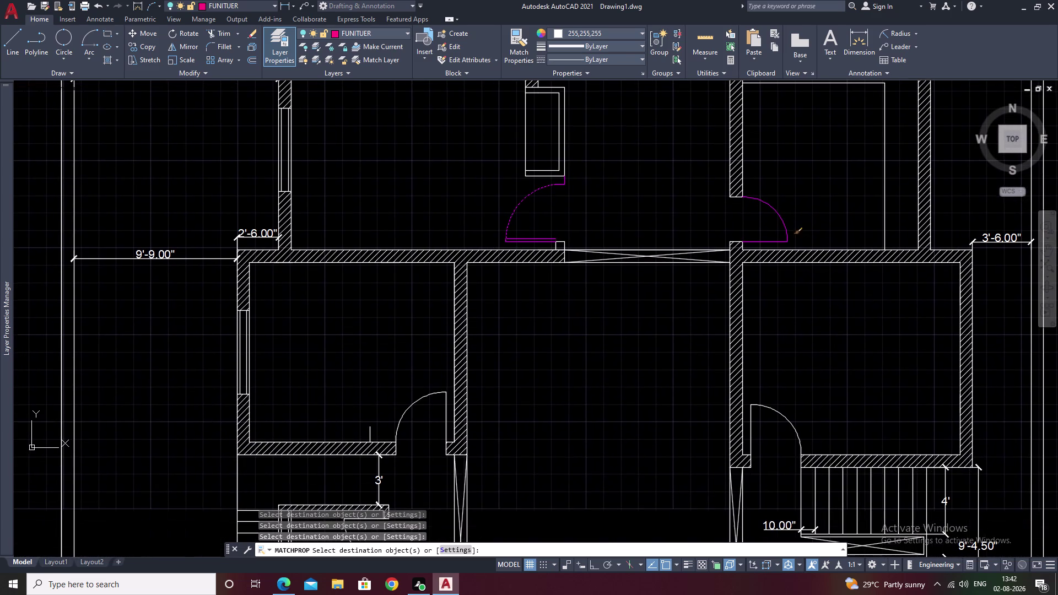
click(797, 430)
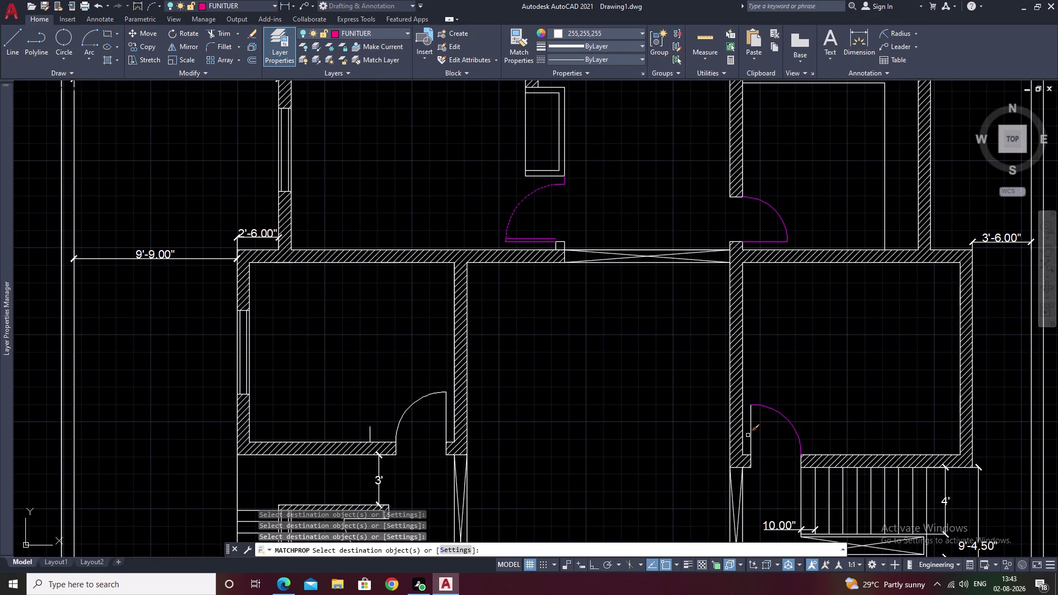
click(751, 436)
Make the lower room's door, the toilet door and the double entrance door magenta.
middle_drag(648, 420, 794, 342)
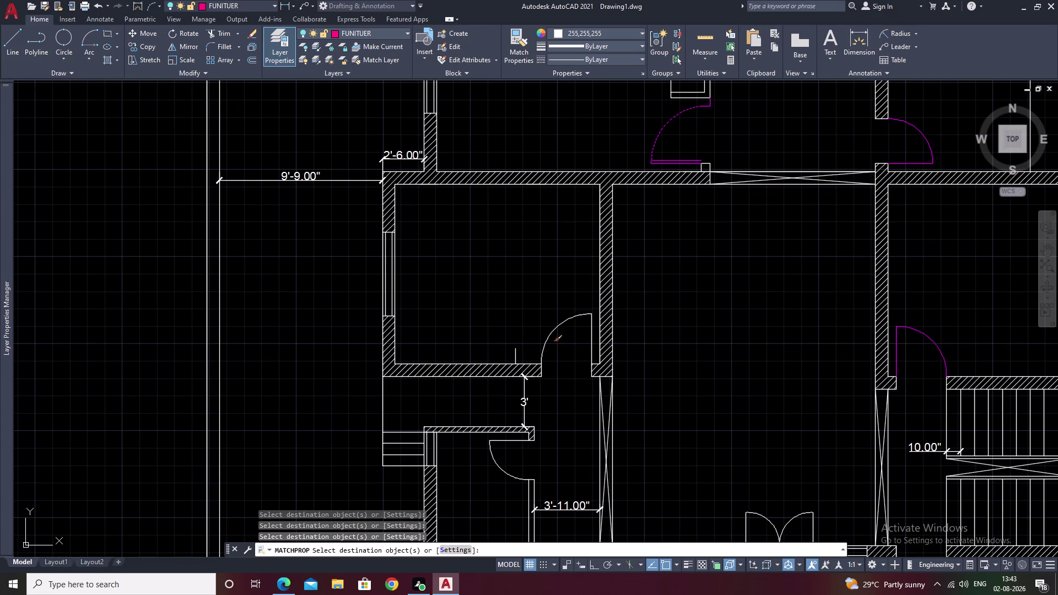
click(567, 322)
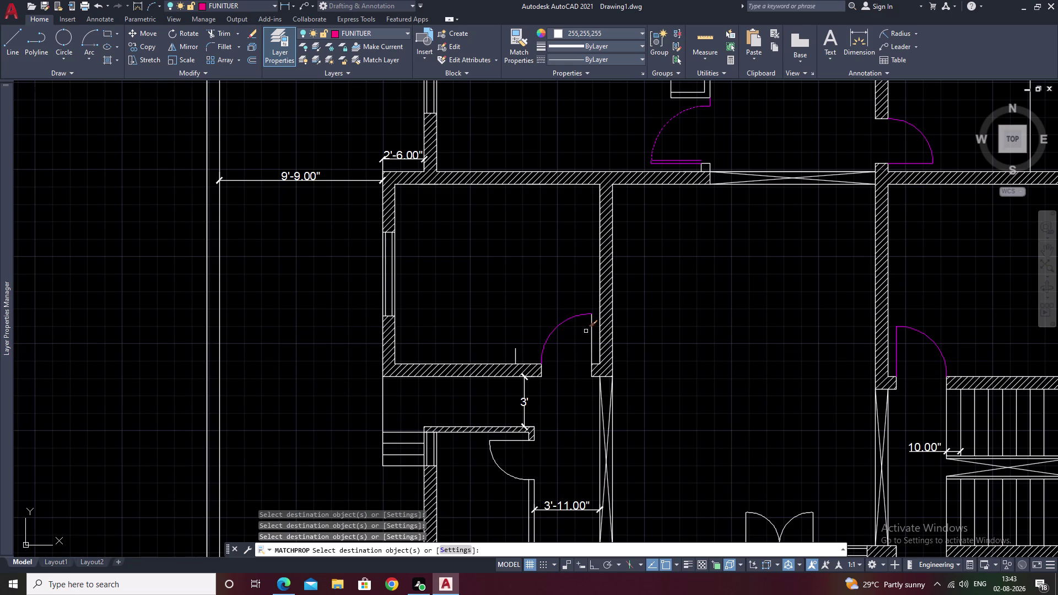
click(591, 342)
middle_drag(548, 396, 608, 263)
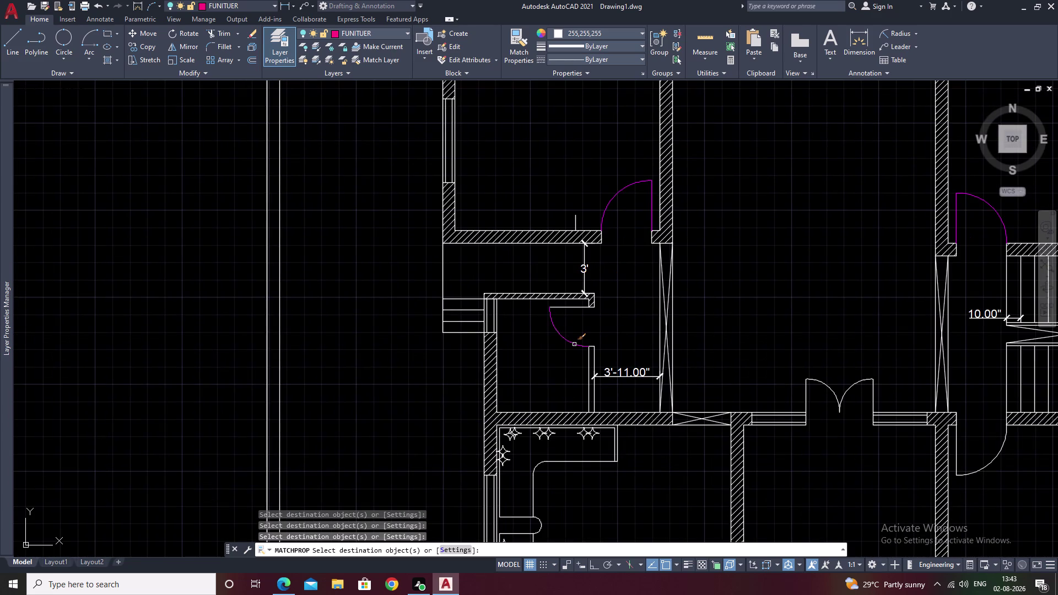
click(575, 344)
click(575, 309)
drag(901, 382, 782, 395)
Match the kitchen door swing and the right room door to the magenta doors.
middle_drag(853, 385, 790, 203)
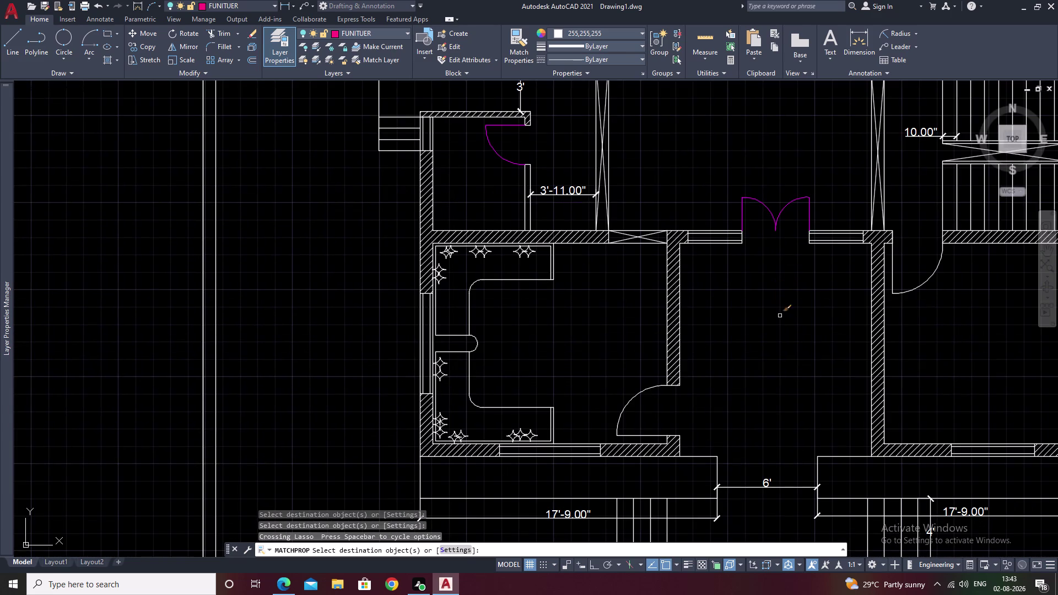
drag(631, 378, 633, 423)
middle_drag(645, 411, 620, 320)
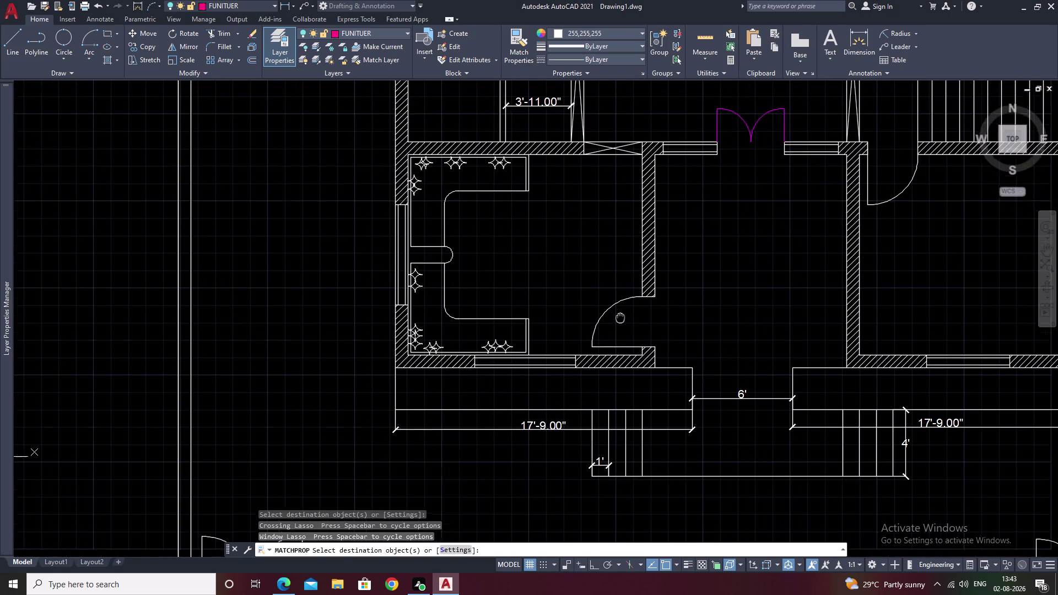
middle_drag(620, 321, 619, 313)
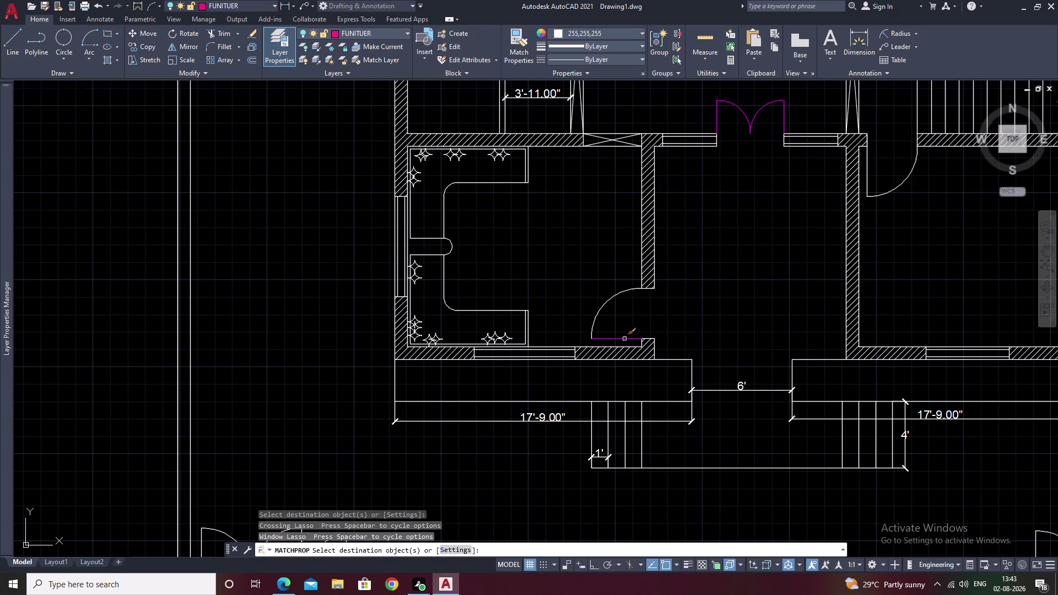
click(625, 339)
click(624, 293)
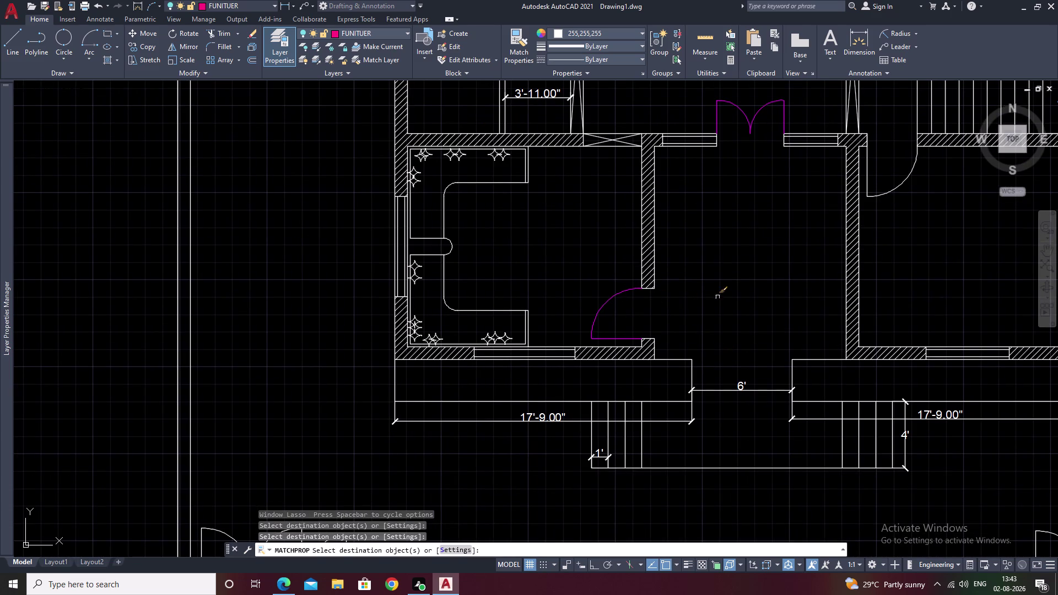
middle_drag(730, 290, 555, 333)
click(715, 236)
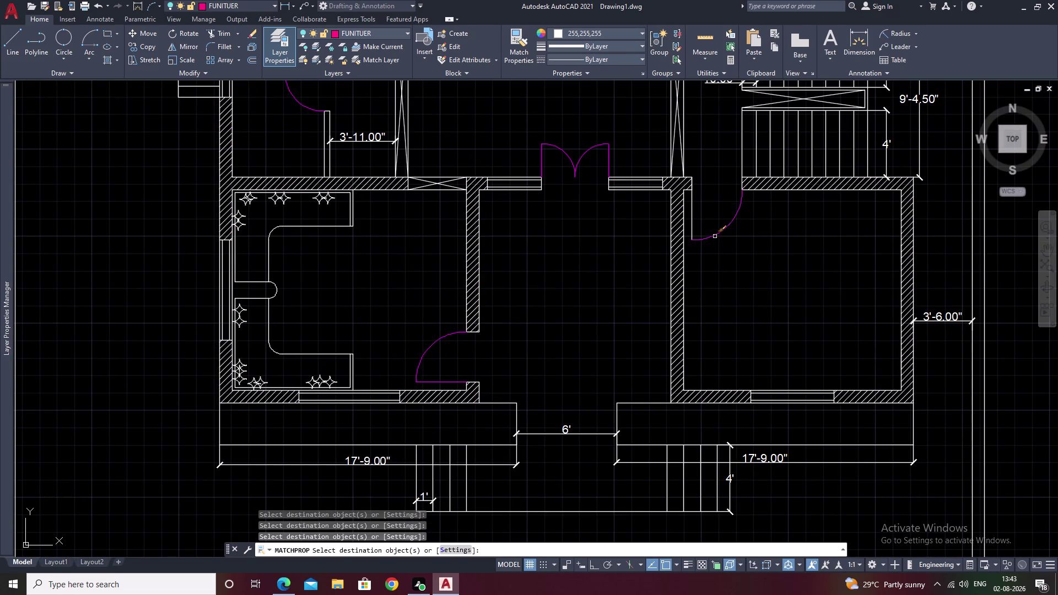
click(691, 207)
Recolour the small entrance gate and both leaves of the main gate magenta.
middle_drag(740, 245, 721, 326)
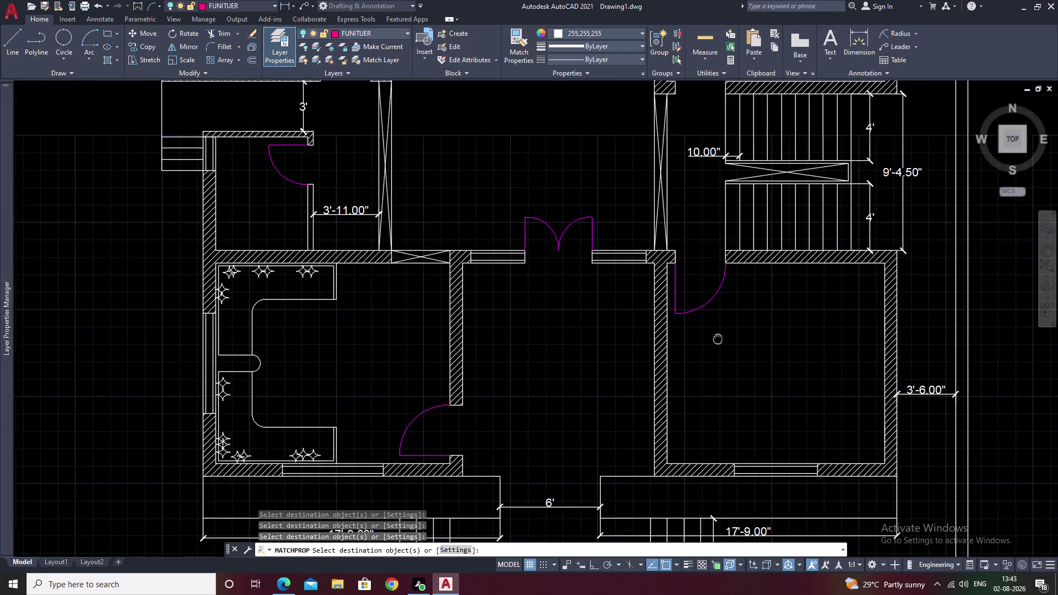
middle_drag(721, 327, 706, 410)
scroll(down, 3)
middle_drag(756, 180, 712, 303)
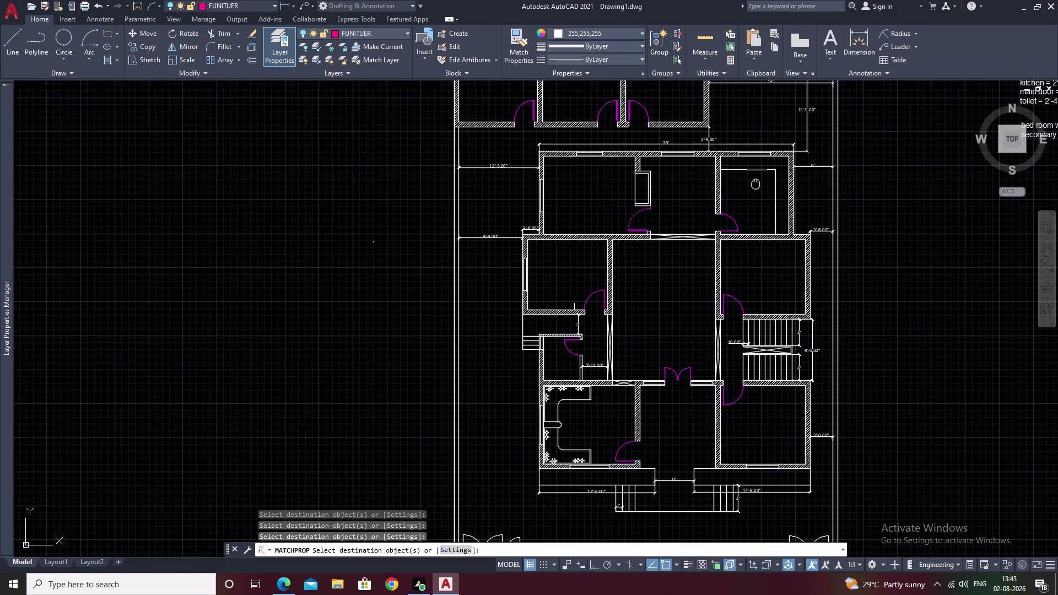
middle_drag(712, 303, 709, 312)
middle_drag(597, 360, 713, 37)
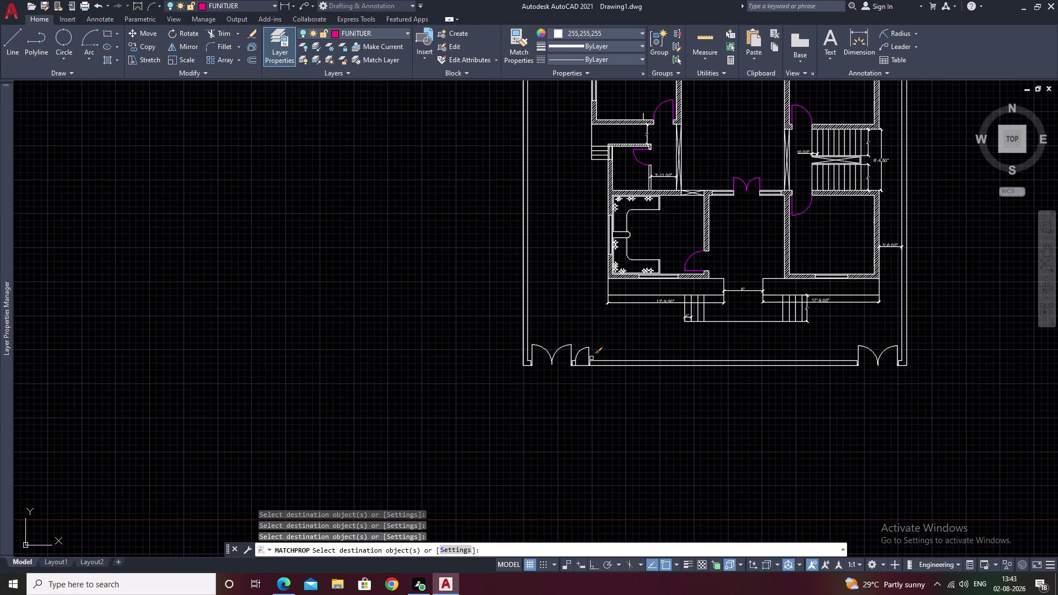
scroll(up, 3)
drag(615, 322, 559, 345)
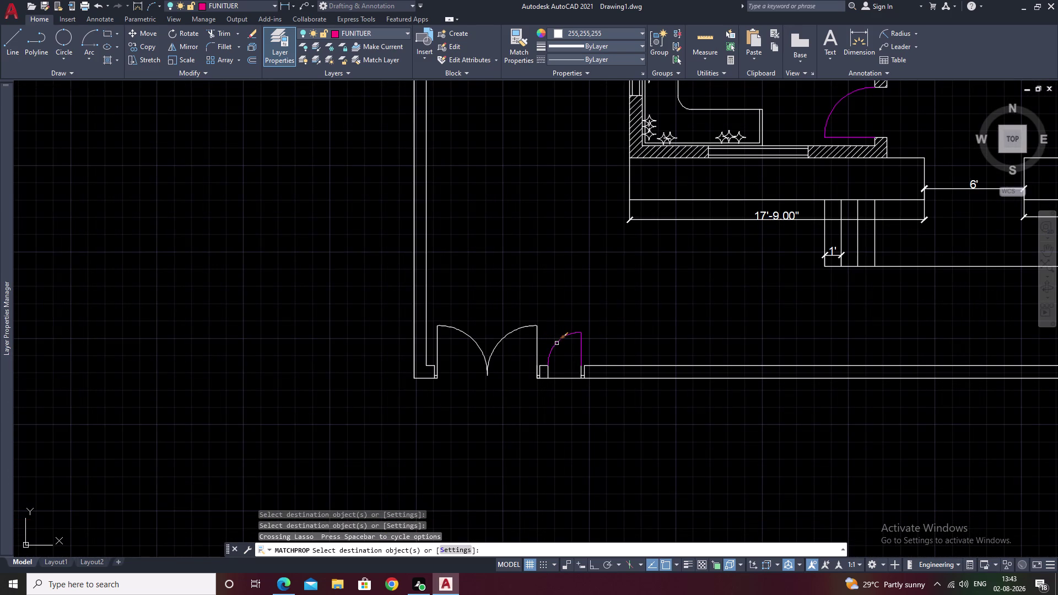
click(558, 344)
drag(549, 319, 474, 343)
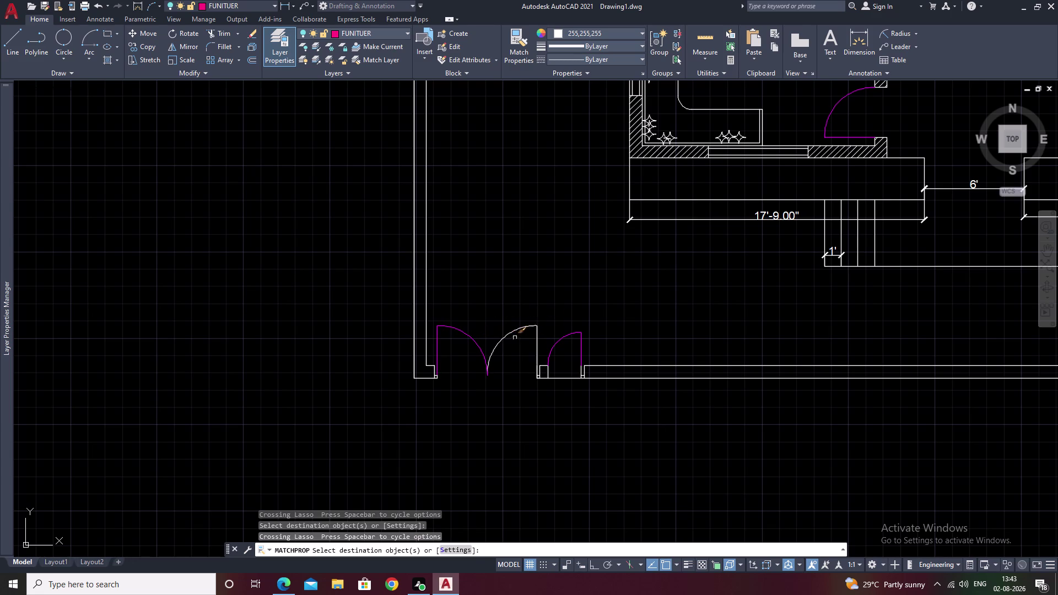
click(516, 332)
Recolour both leaves of the far entrance gate, then end property matching.
middle_drag(748, 338, 418, 338)
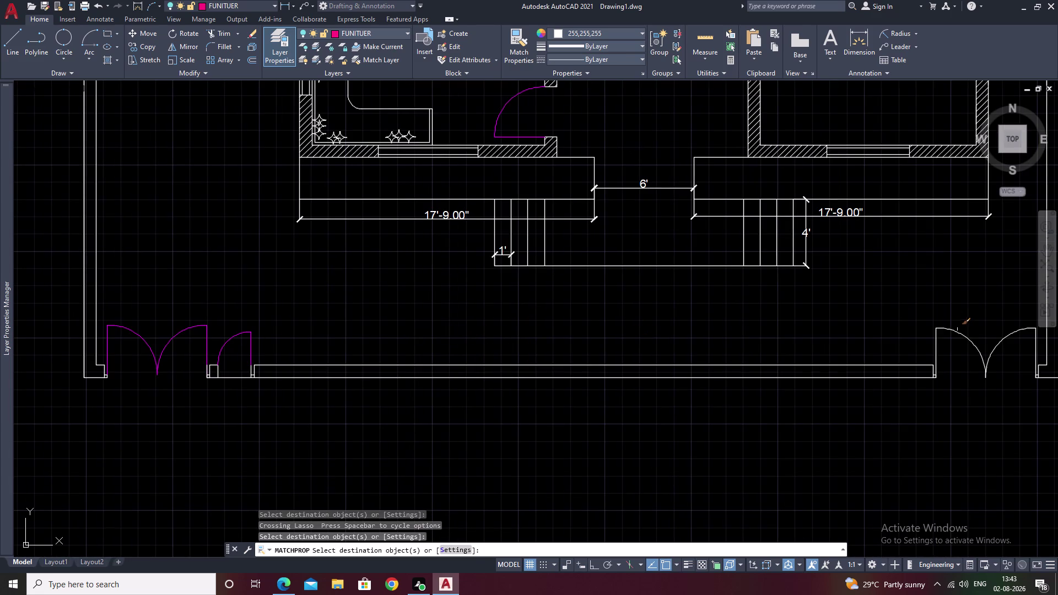
click(960, 333)
middle_drag(981, 316, 728, 335)
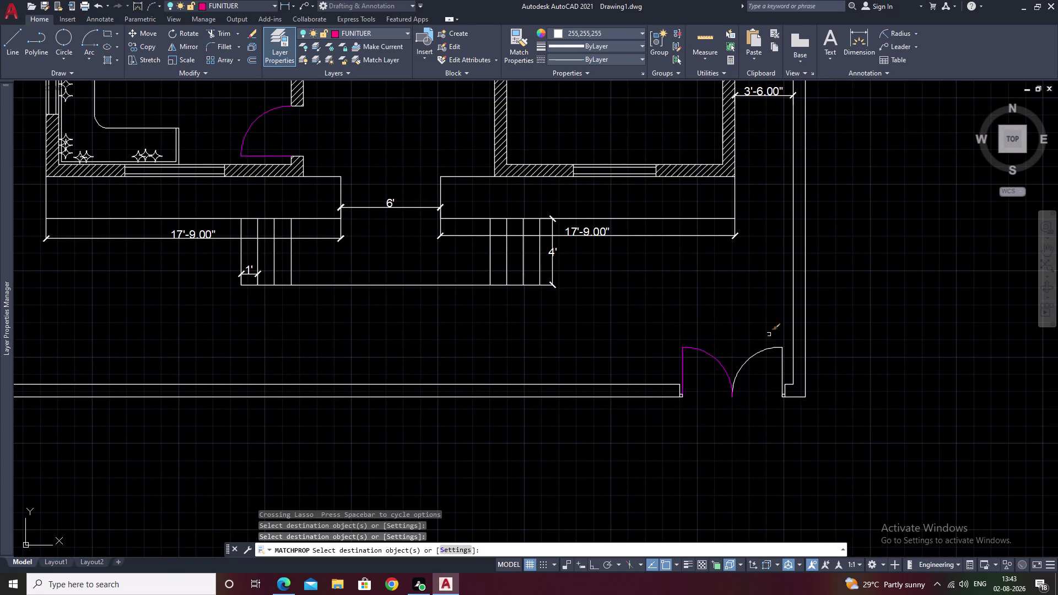
click(778, 346)
scroll(down, 3)
middle_drag(700, 310, 688, 350)
scroll(down, 3)
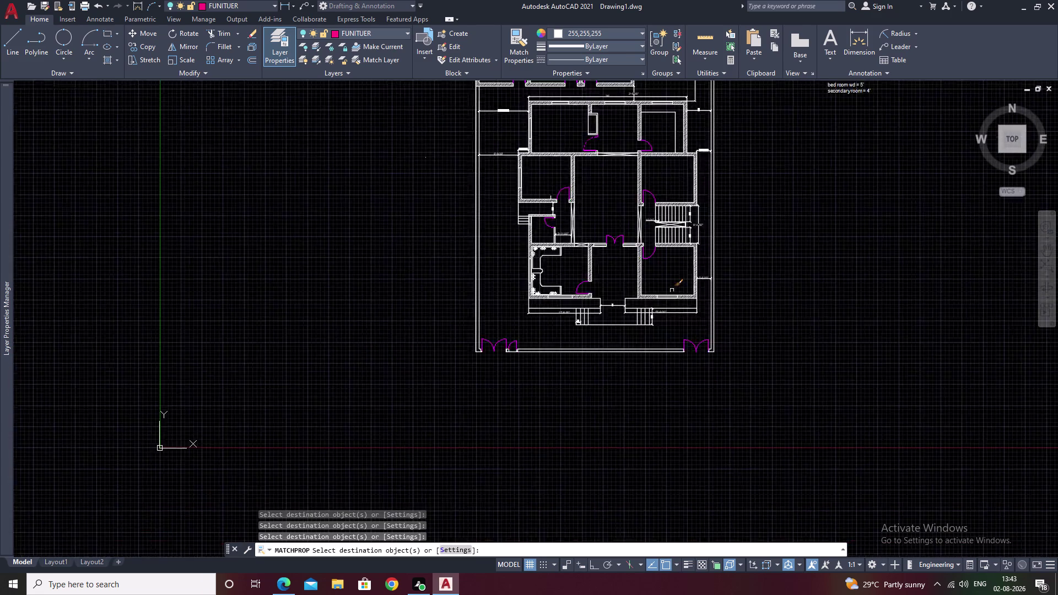
middle_drag(670, 244, 652, 310)
scroll(up, 3)
middle_drag(613, 272, 664, 200)
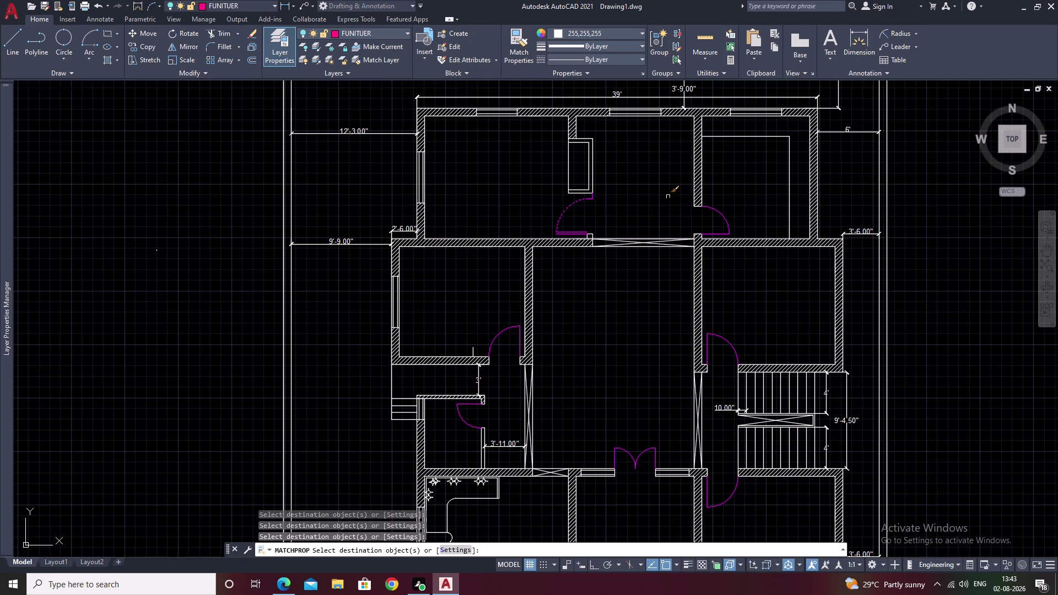
key(Escape)
middle_drag(644, 330, 659, 316)
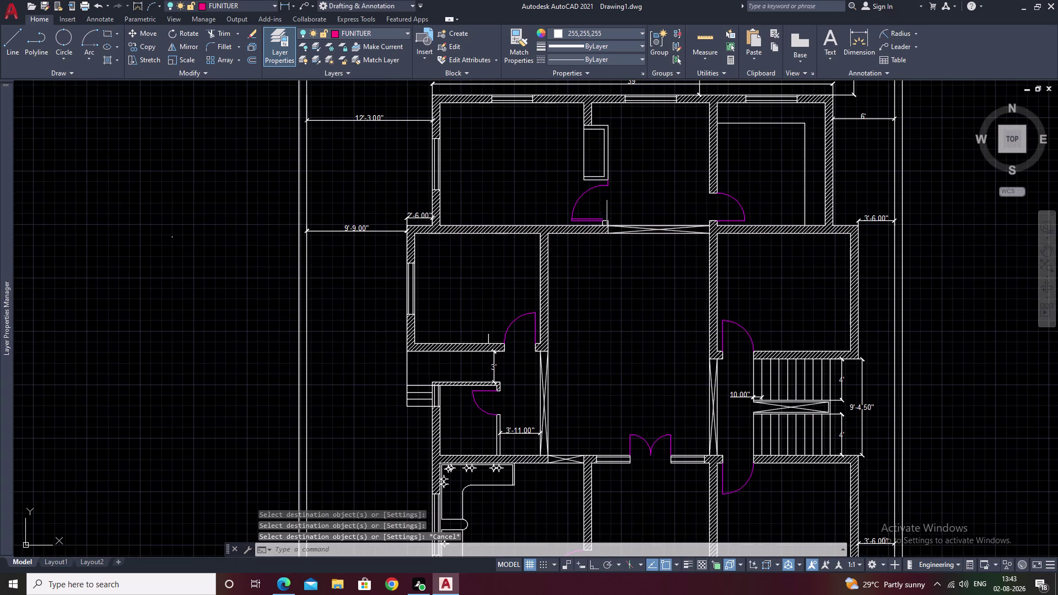
Erase the stray line under the door swing with E.
scroll(up, 3)
click(586, 261)
text(E)
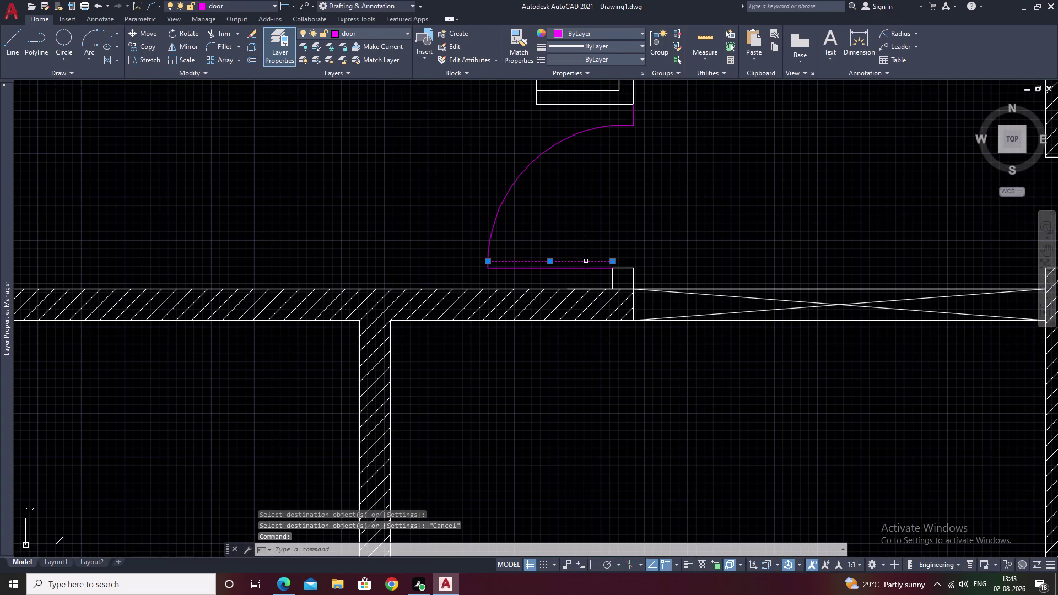
key(space)
Check a door by the top rooms' double door, then clear the selection.
scroll(down, 3)
middle_drag(660, 202, 688, 328)
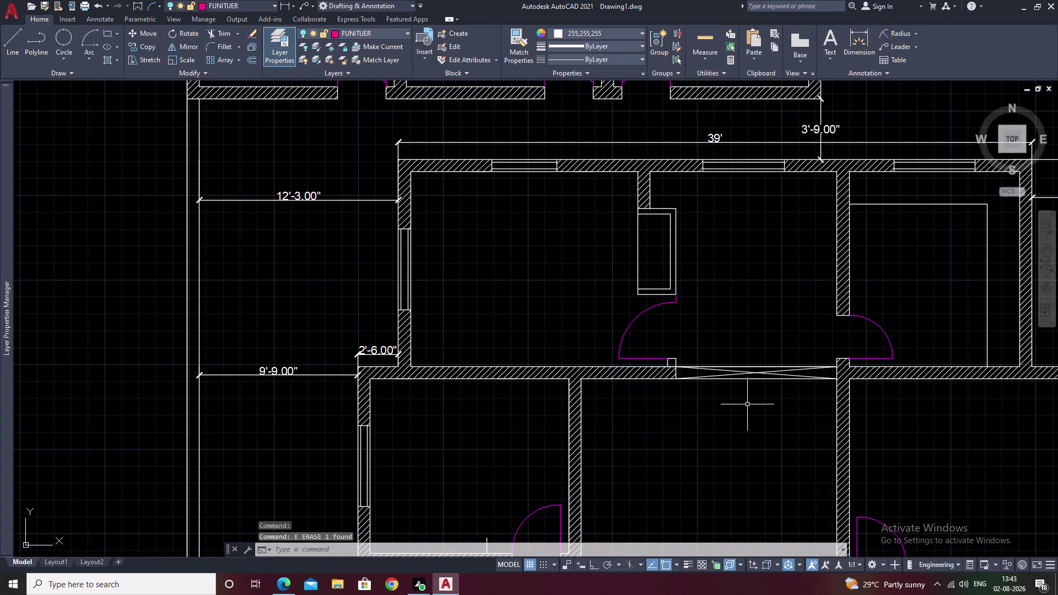
middle_drag(746, 405, 803, 129)
scroll(down, 3)
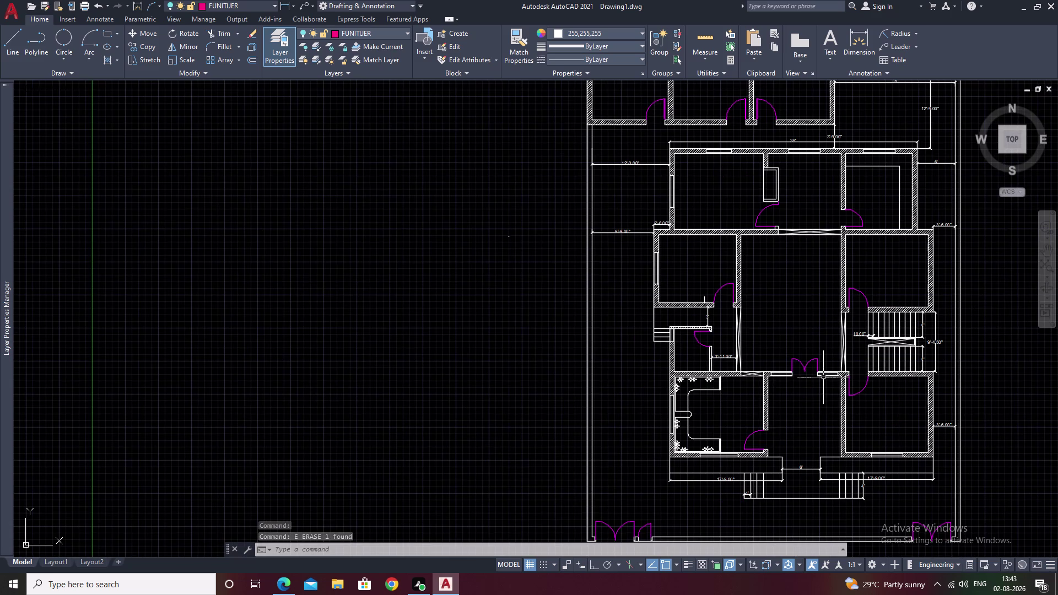
middle_drag(804, 308, 704, 402)
scroll(up, 3)
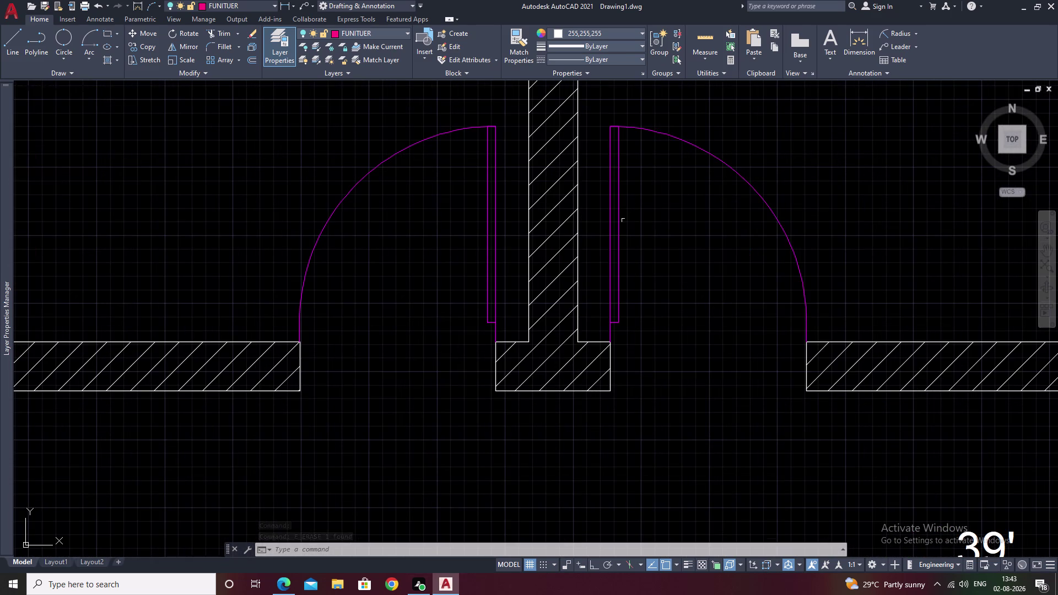
click(620, 228)
key(Escape)
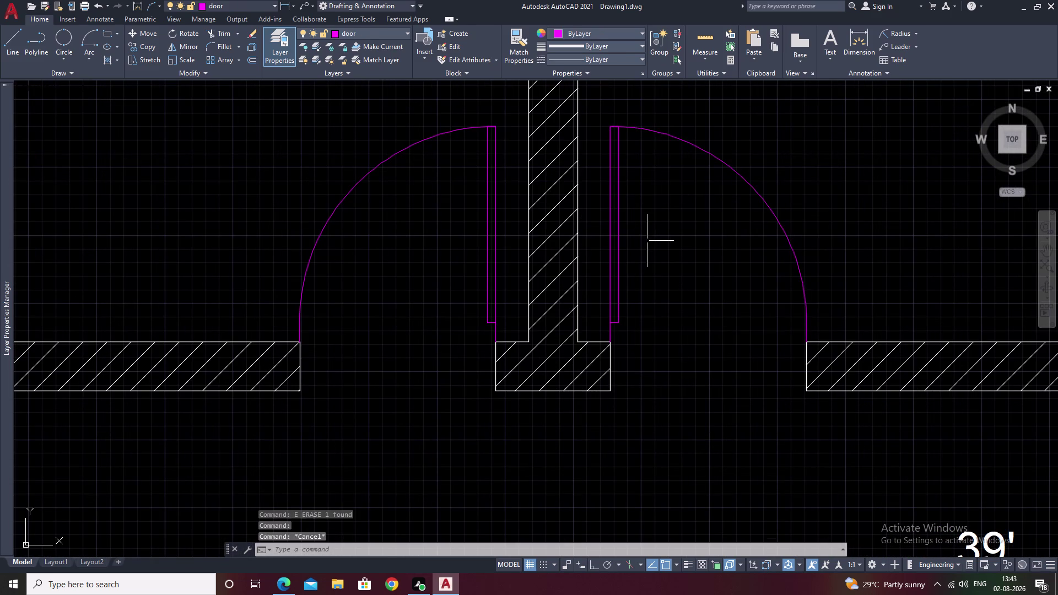
Pan and zoom across the middle rooms to inspect the small store room door.
scroll(down, 3)
middle_drag(669, 263, 774, 253)
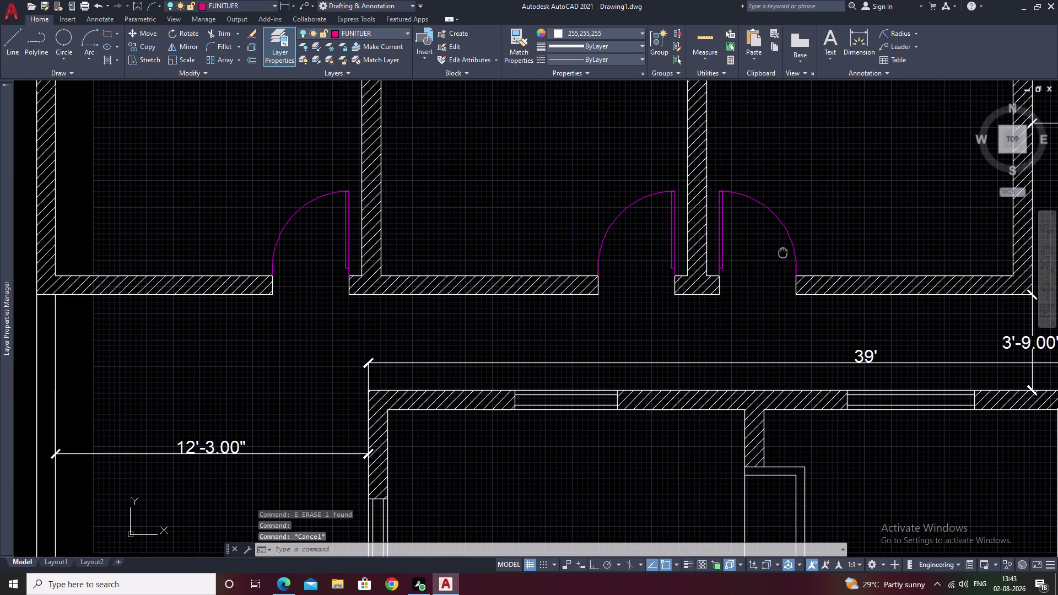
middle_drag(501, 276, 648, 126)
scroll(down, 3)
middle_drag(607, 221, 648, 95)
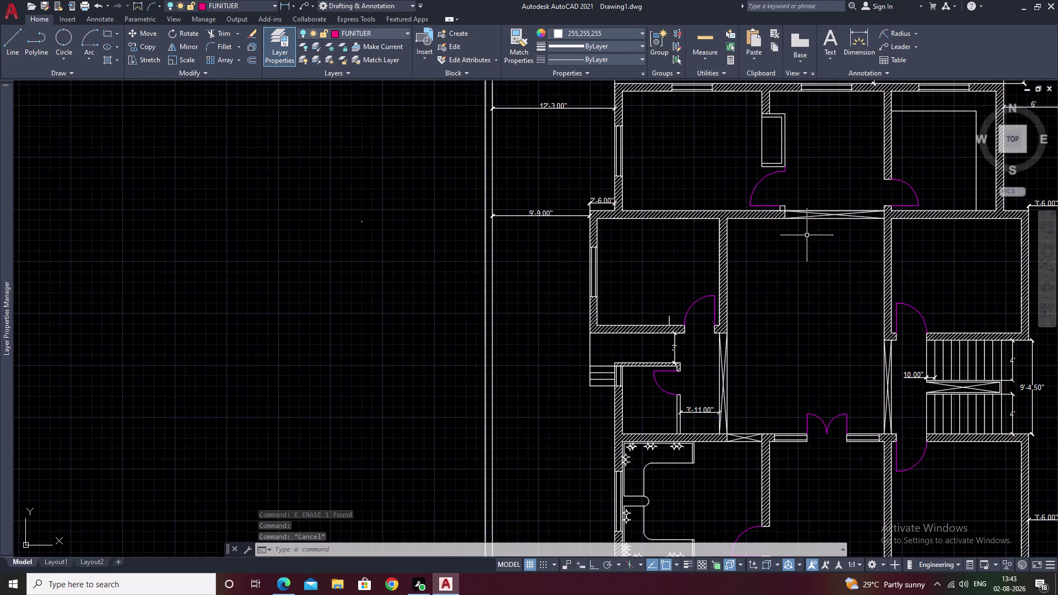
scroll(up, 3)
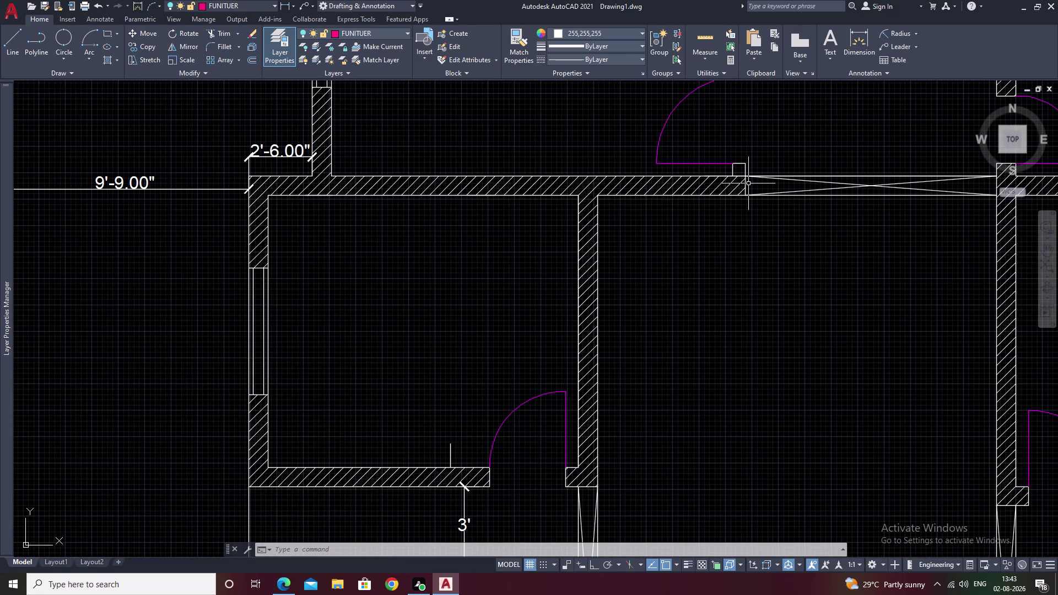
scroll(down, 3)
scroll(down, 3)
middle_drag(833, 176, 826, 188)
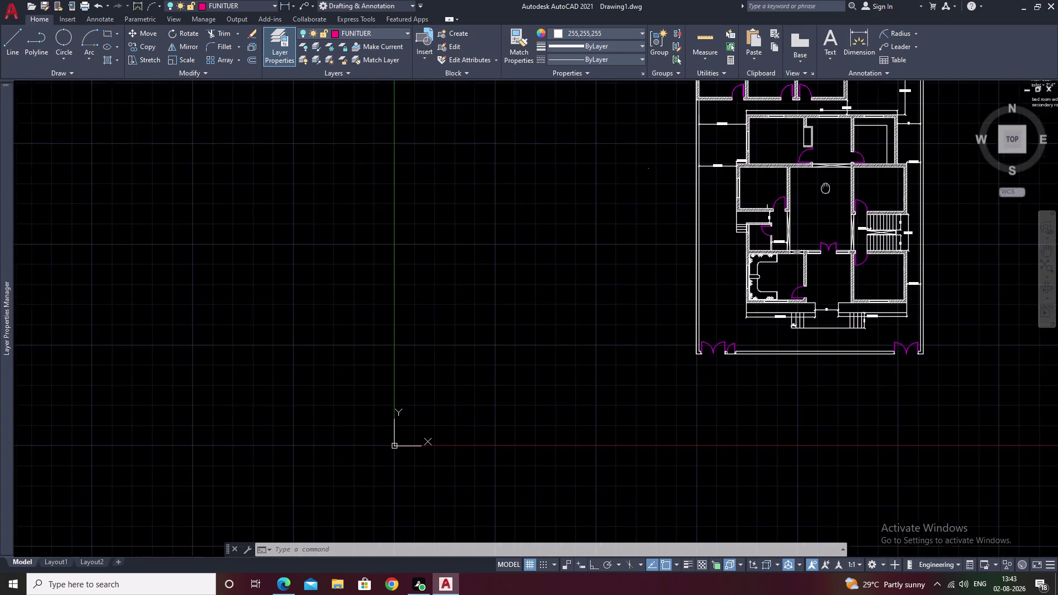
middle_drag(826, 188, 746, 277)
scroll(up, 3)
middle_drag(741, 291, 738, 318)
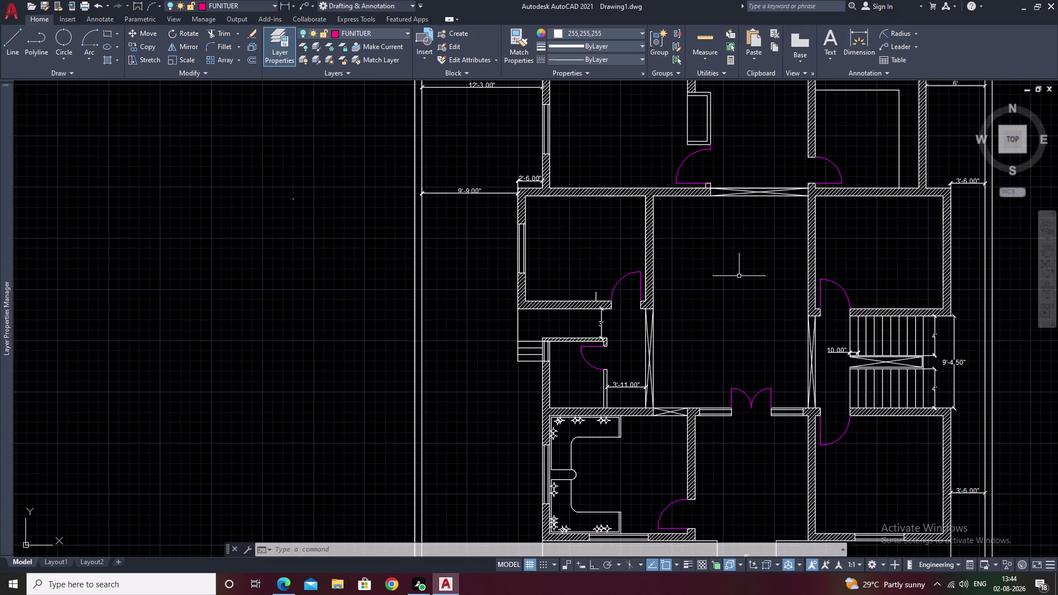
middle_drag(695, 268, 732, 229)
scroll(up, 3)
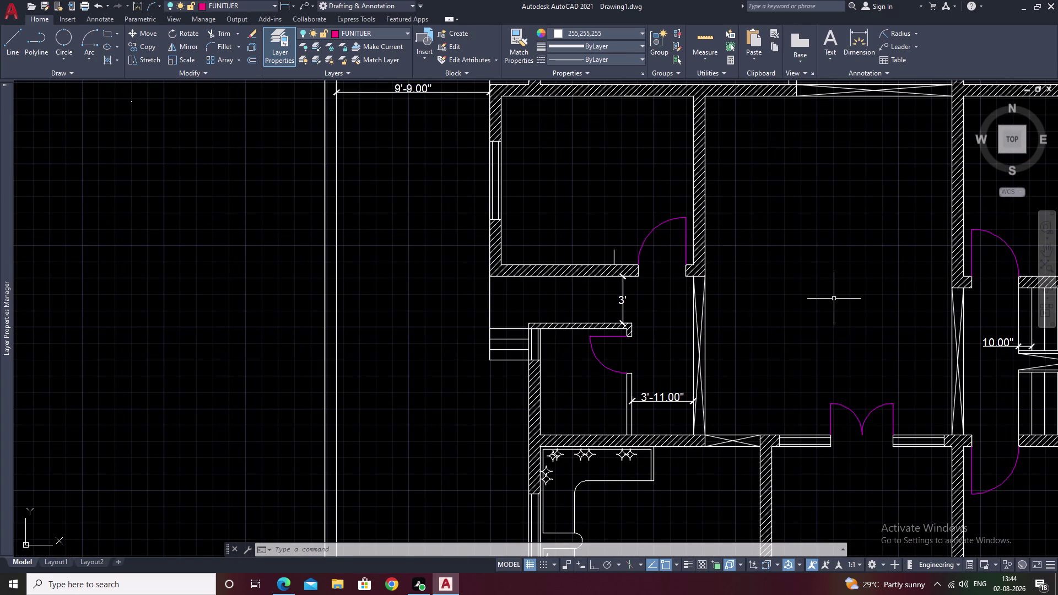
Zoom in on a top room door to inspect it.
middle_drag(834, 299, 831, 280)
scroll(down, 3)
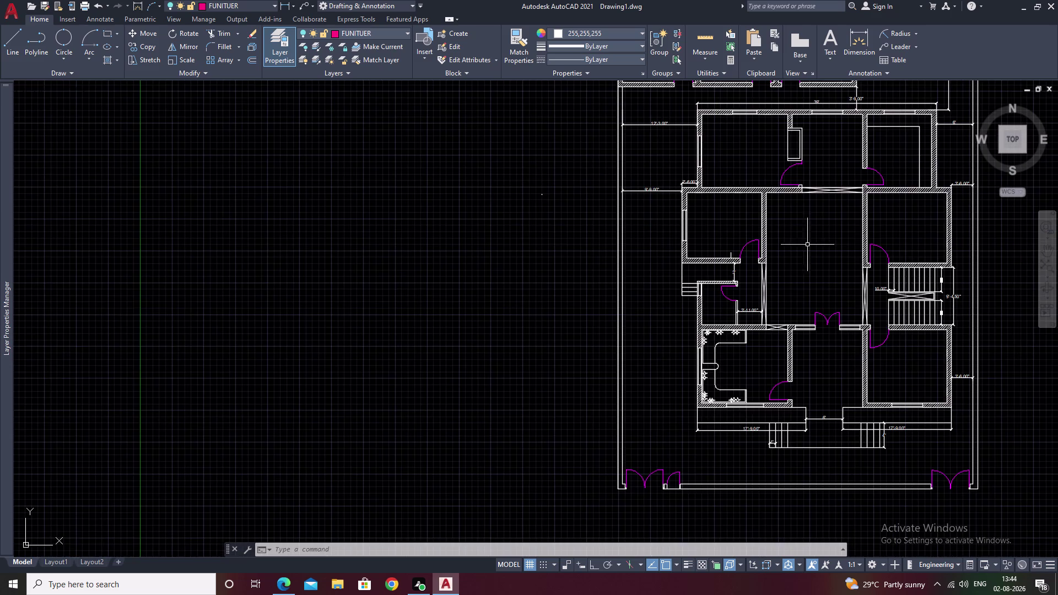
middle_drag(807, 241, 727, 302)
scroll(up, 3)
middle_drag(592, 146, 757, 217)
middle_drag(694, 127, 609, 195)
scroll(up, 3)
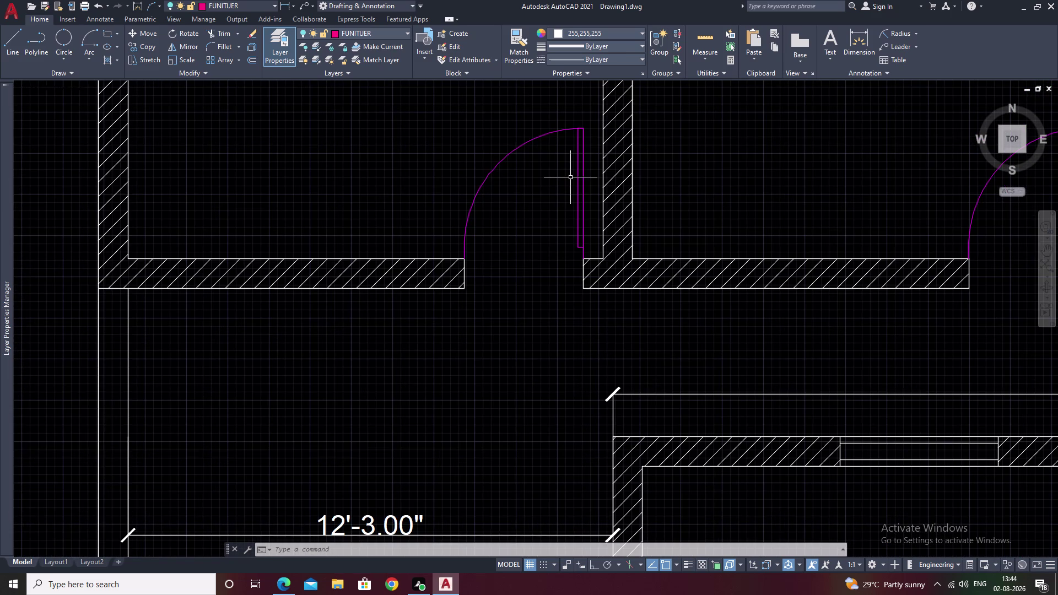
scroll(down, 3)
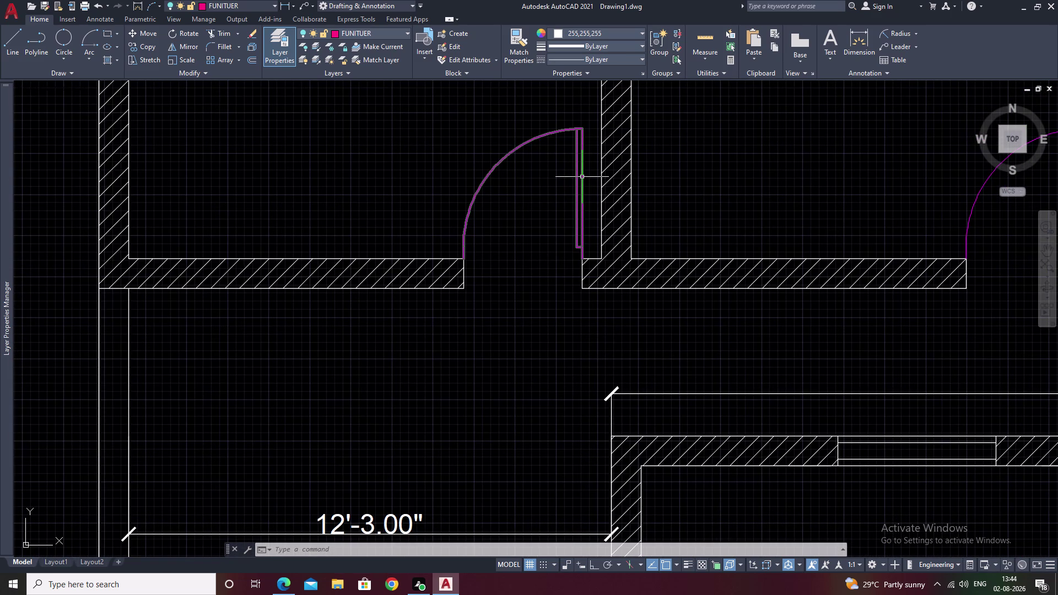
Clear all pending selections and review the upper part of the plan.
key(Escape)
key(Escape)
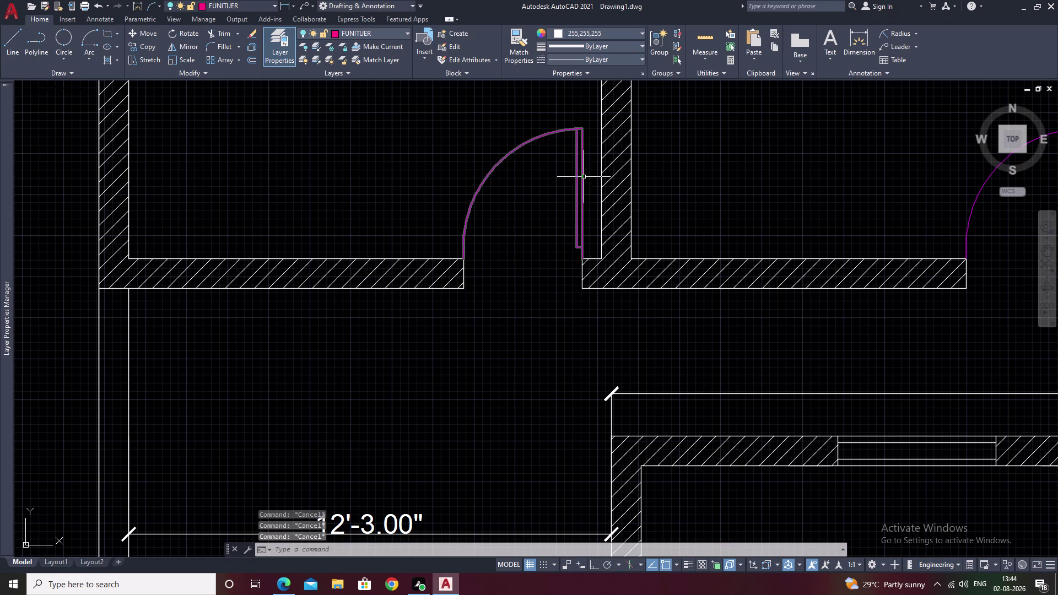
key(Escape)
click(578, 177)
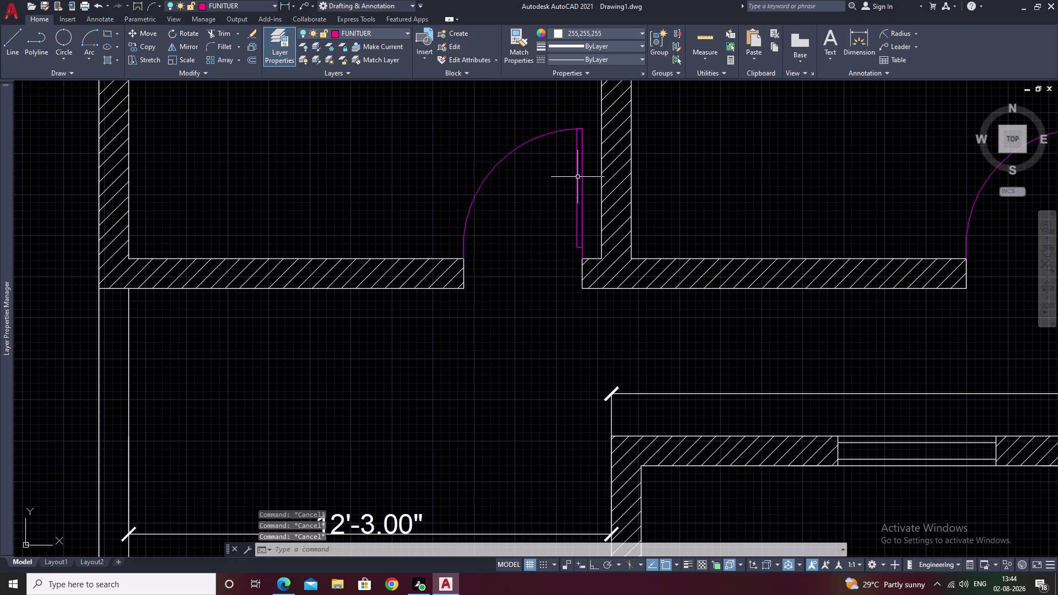
key(Escape)
scroll(down, 3)
middle_drag(860, 192, 638, 225)
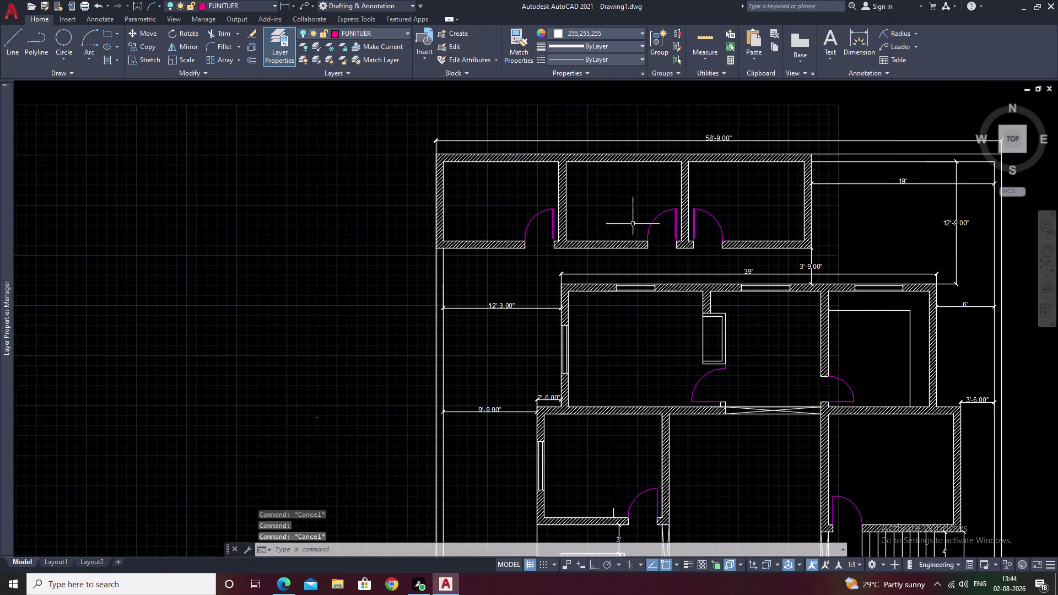
middle_drag(657, 234, 685, 167)
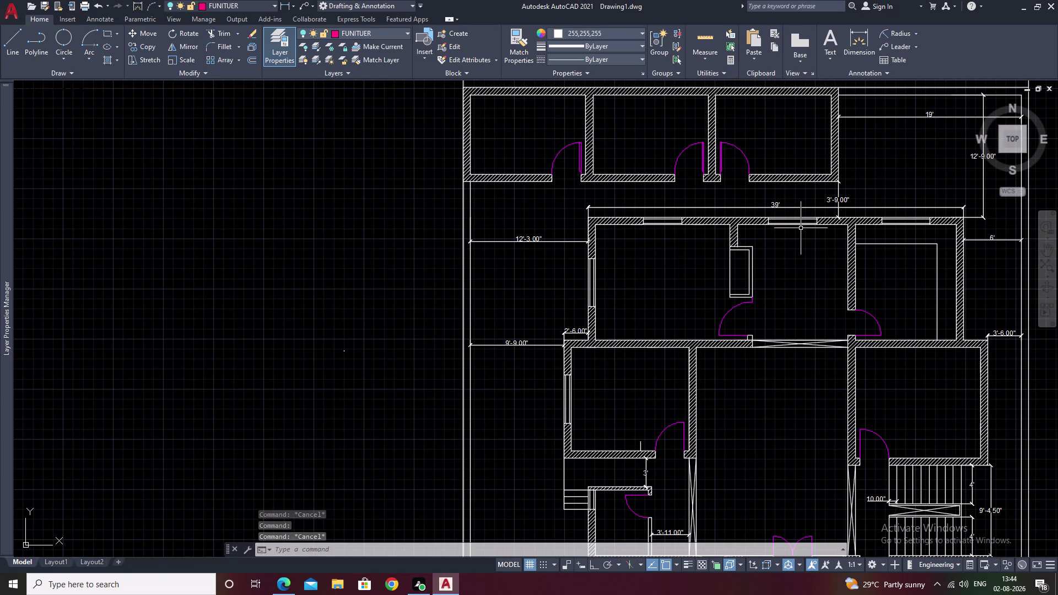
click(404, 31)
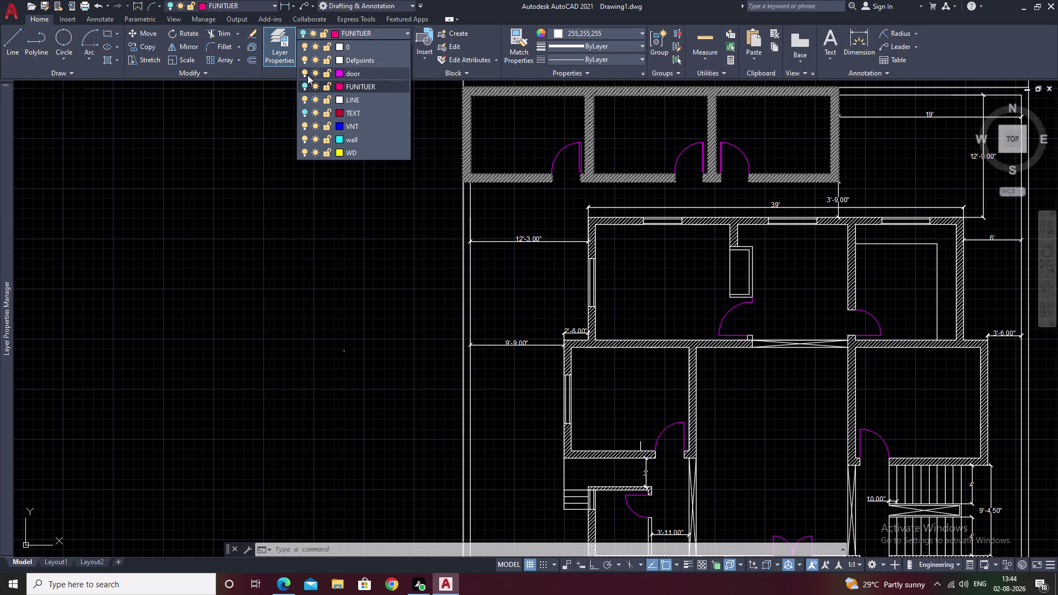
Turn off the door layer and review the floor plan.
click(304, 75)
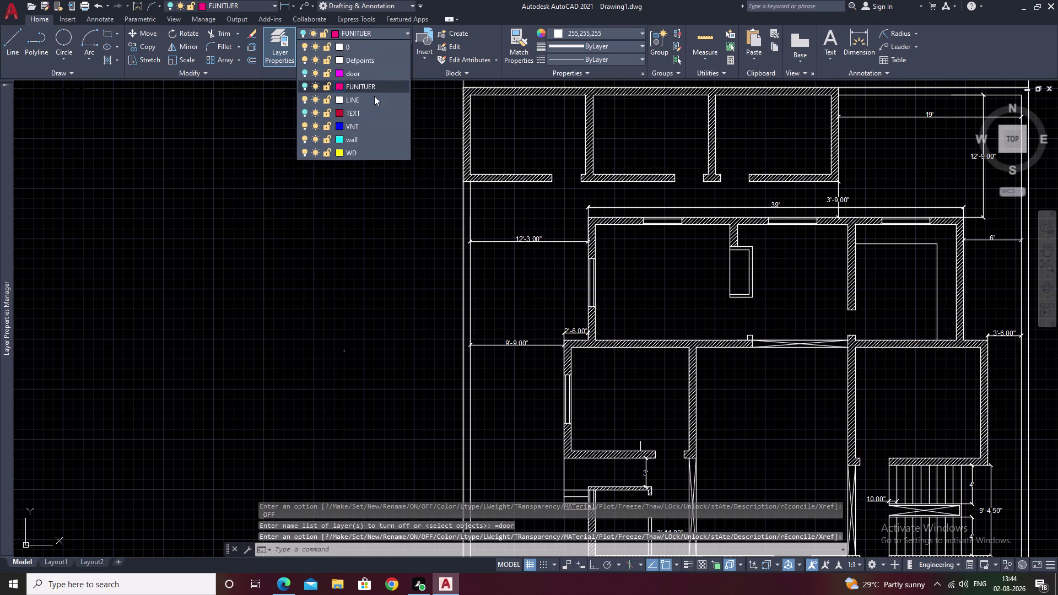
scroll(down, 3)
click(424, 214)
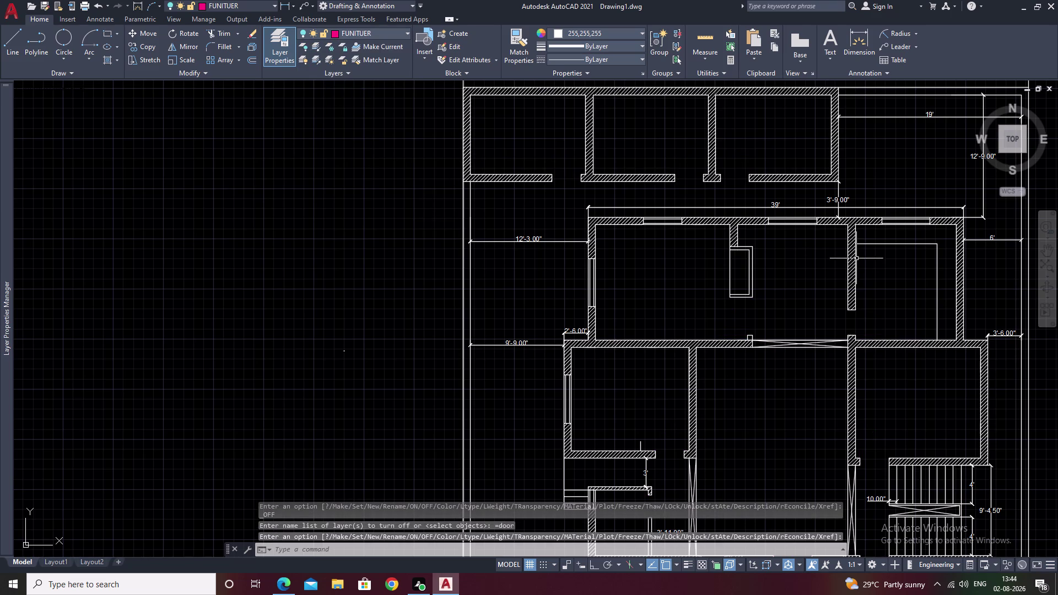
scroll(down, 3)
middle_drag(853, 259, 650, 244)
middle_drag(613, 289, 644, 199)
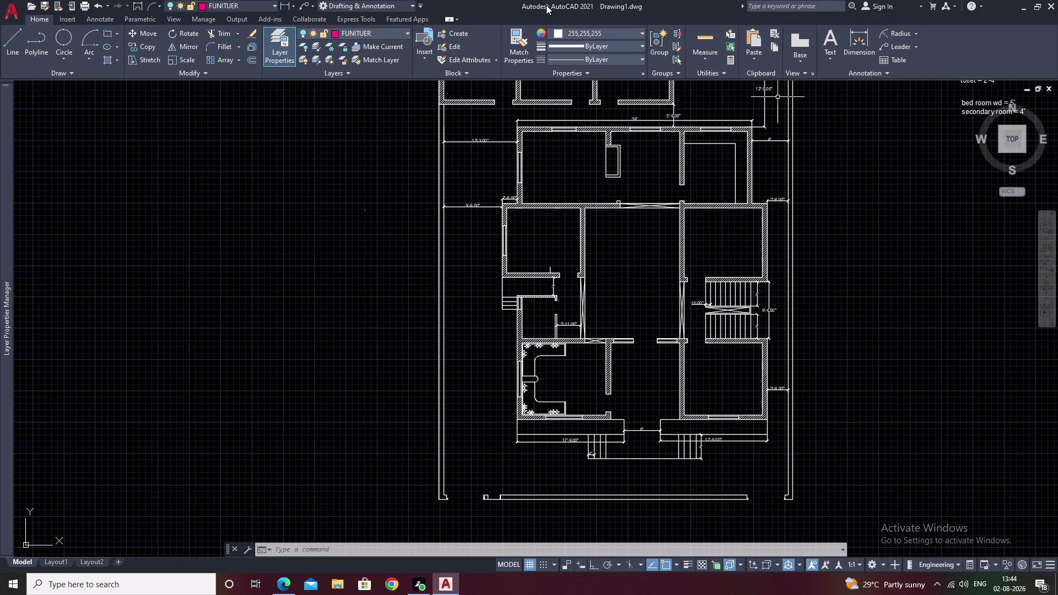
Turn the FUNITUER layer back on.
click(407, 34)
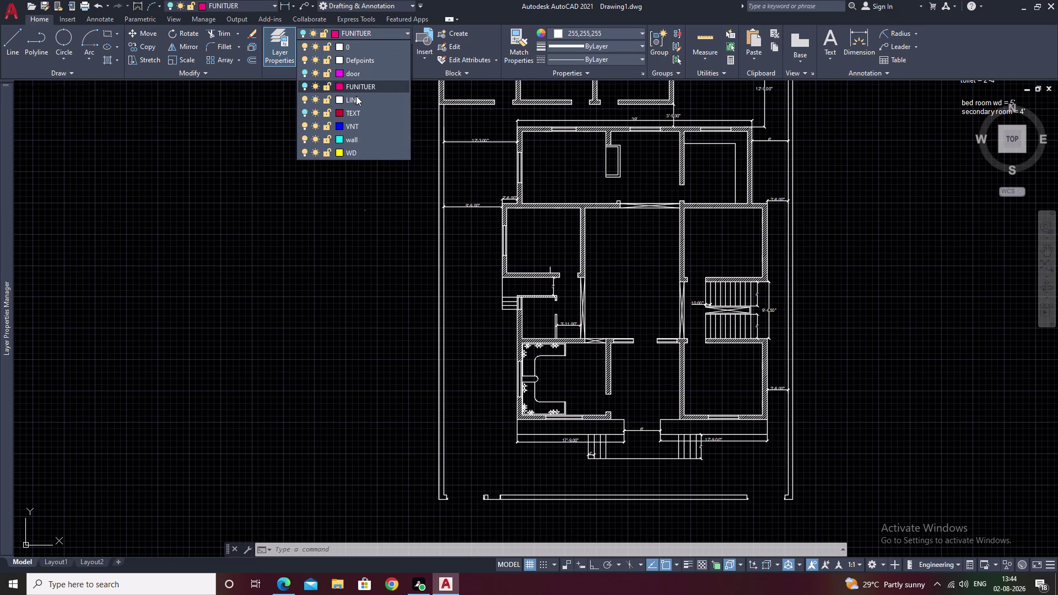
click(302, 83)
key(Escape)
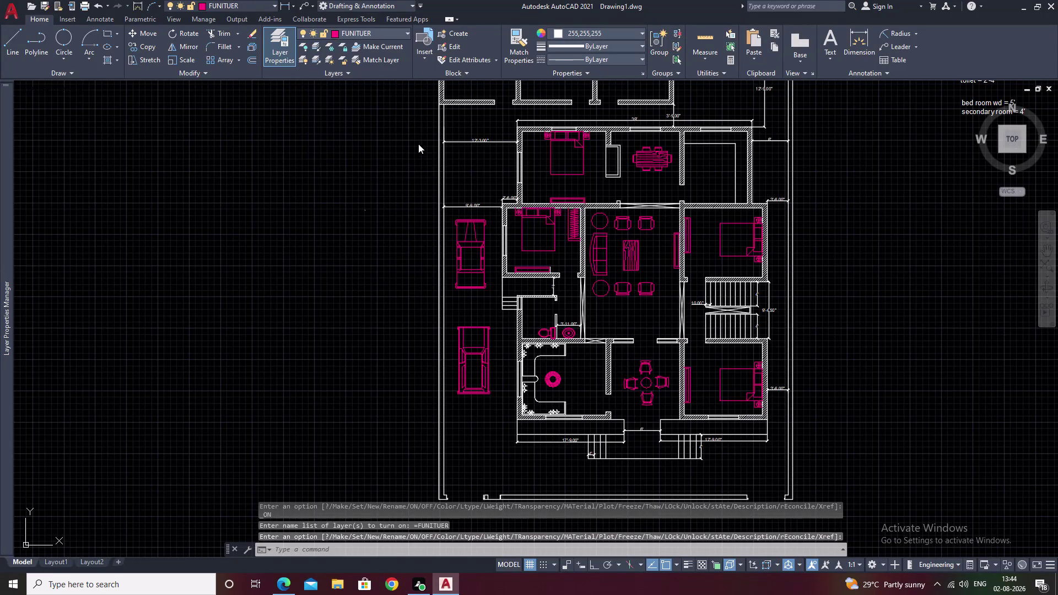
Select all the pink hanger lines in the top bedroom wardrobe with crossing selections.
scroll(up, 3)
scroll(up, 3)
middle_drag(543, 209, 942, 343)
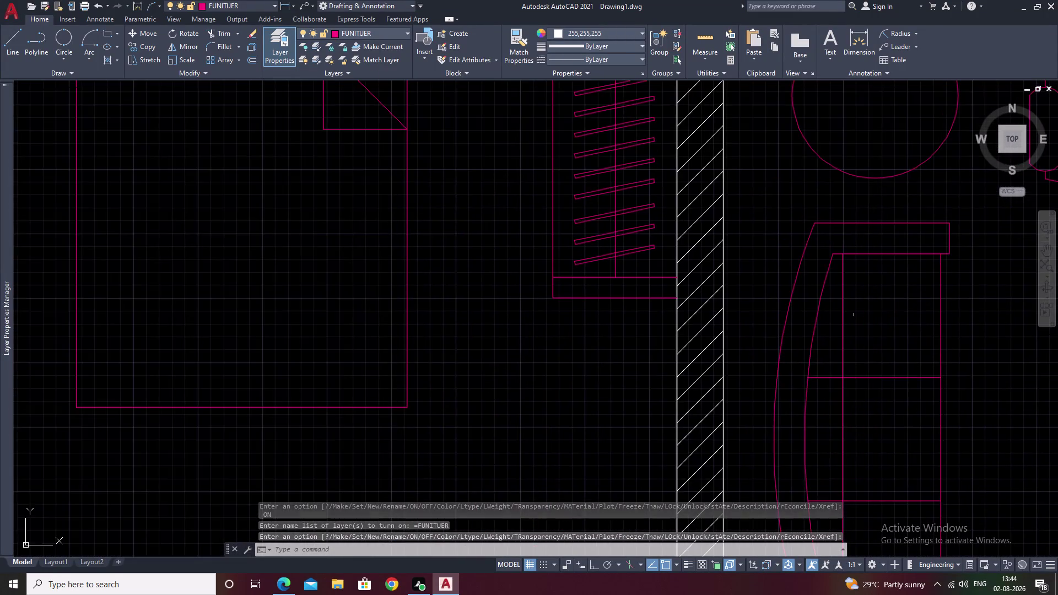
scroll(down, 3)
scroll(up, 3)
drag(678, 139, 611, 233)
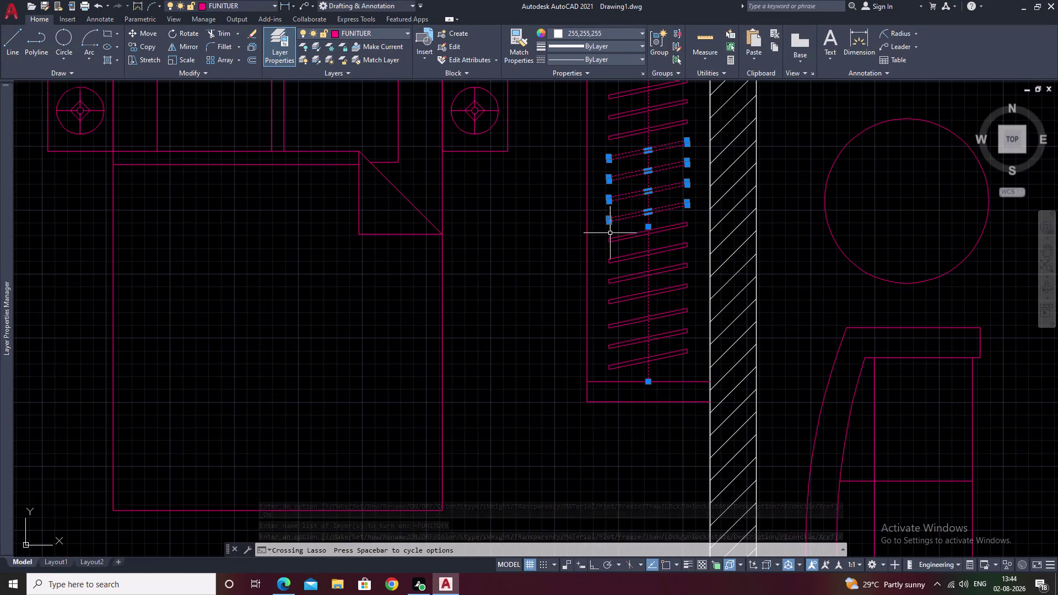
scroll(down, 3)
scroll(up, 3)
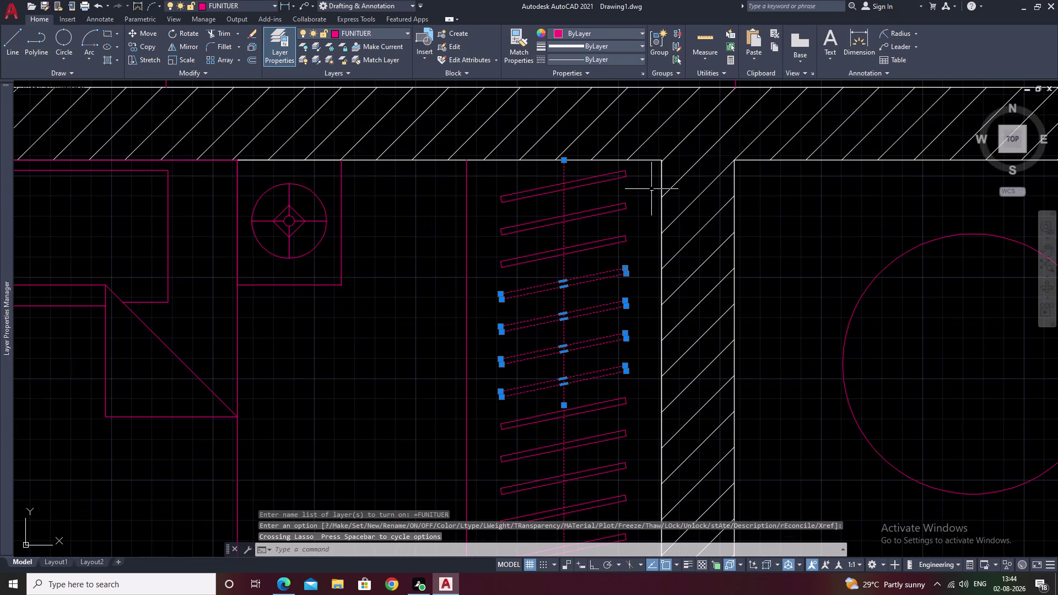
drag(643, 167, 539, 384)
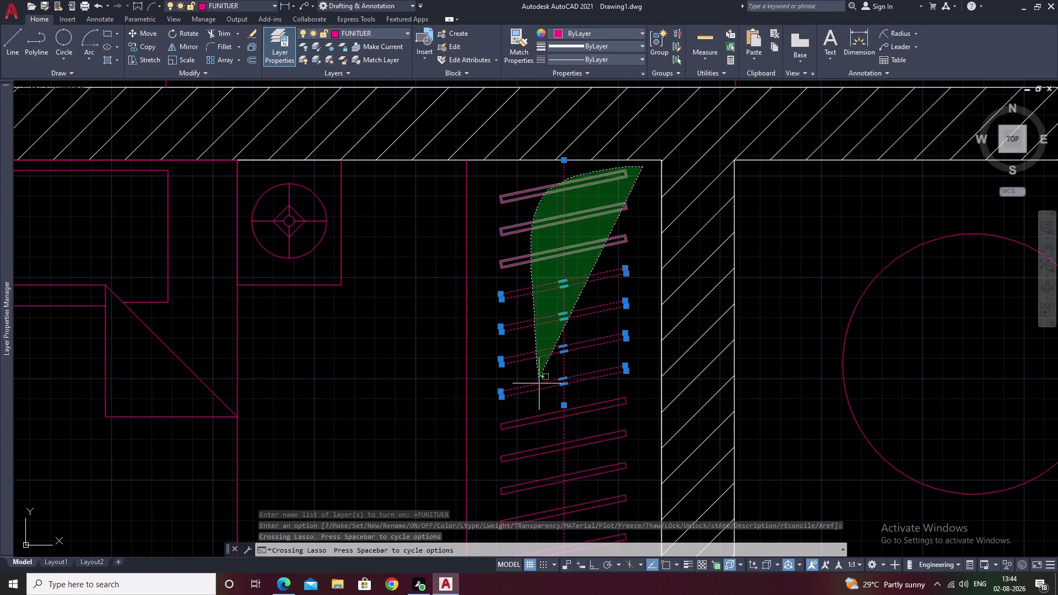
drag(539, 384, 540, 398)
middle_drag(540, 398, 582, 191)
drag(665, 181, 574, 217)
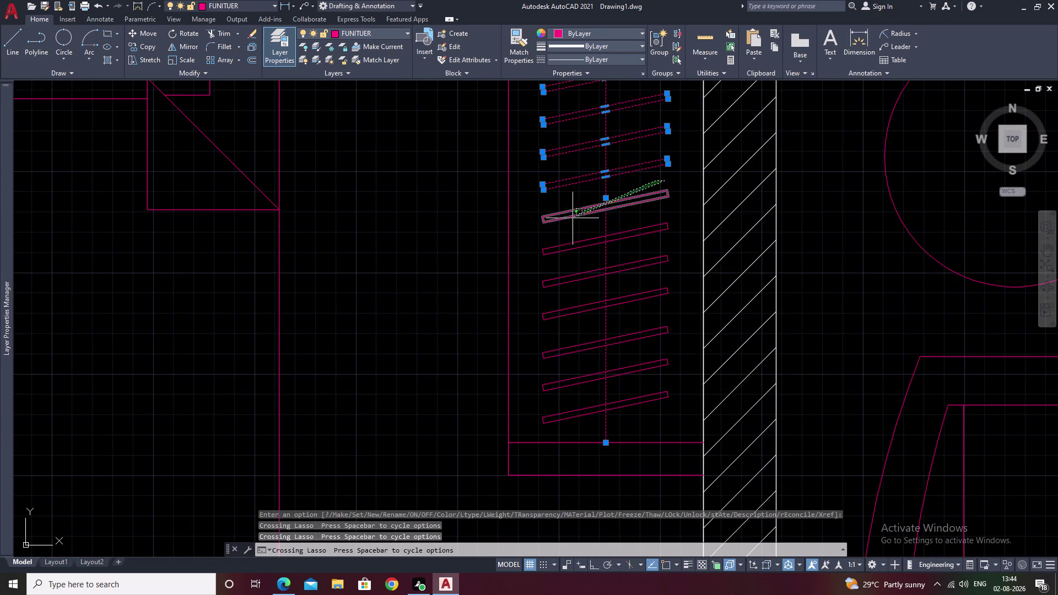
drag(575, 217, 588, 433)
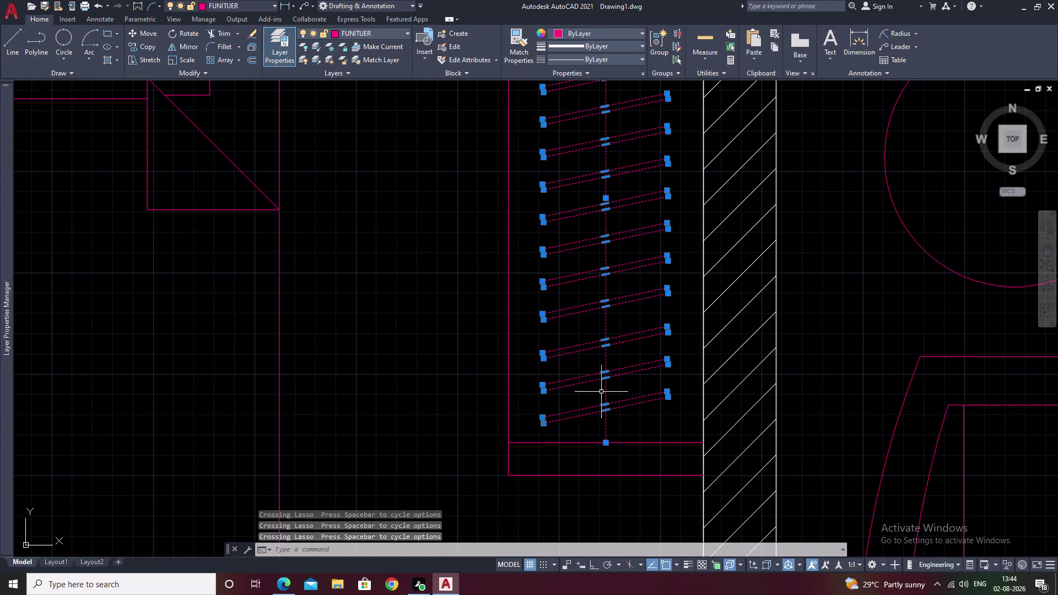
Copy the selected hanger lines into the other wardrobe with COPY.
text(CO)
key(space)
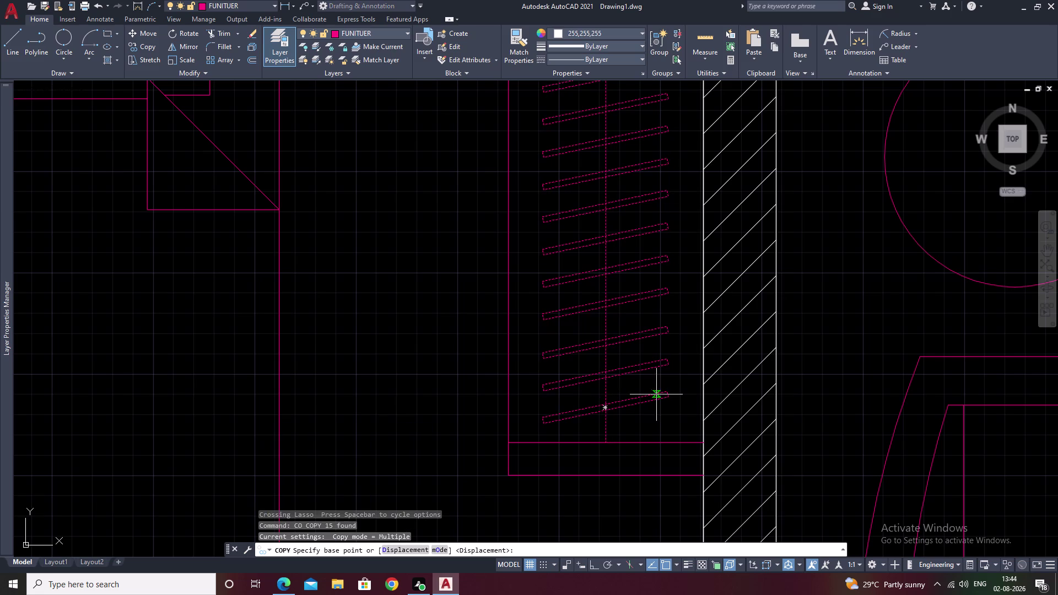
click(609, 444)
scroll(down, 3)
middle_drag(641, 366, 430, 495)
scroll(down, 3)
middle_drag(598, 236, 567, 268)
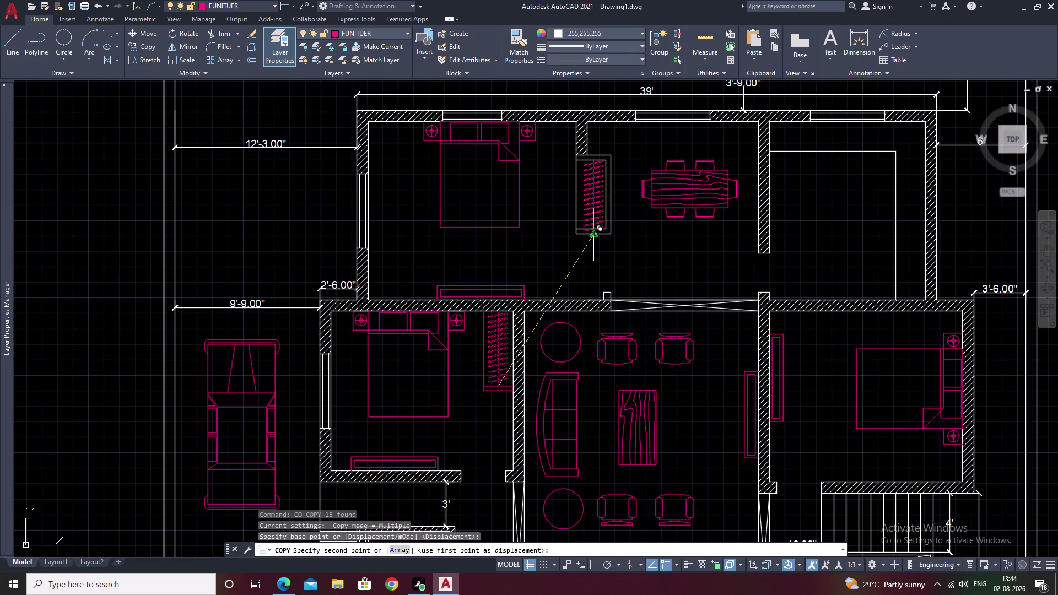
scroll(up, 3)
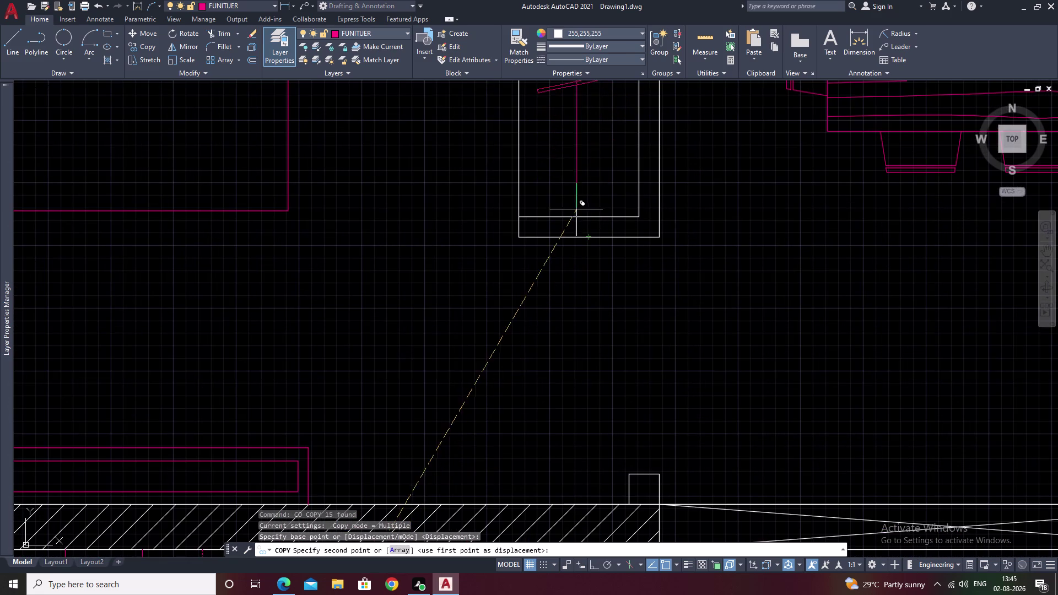
middle_drag(586, 214, 568, 258)
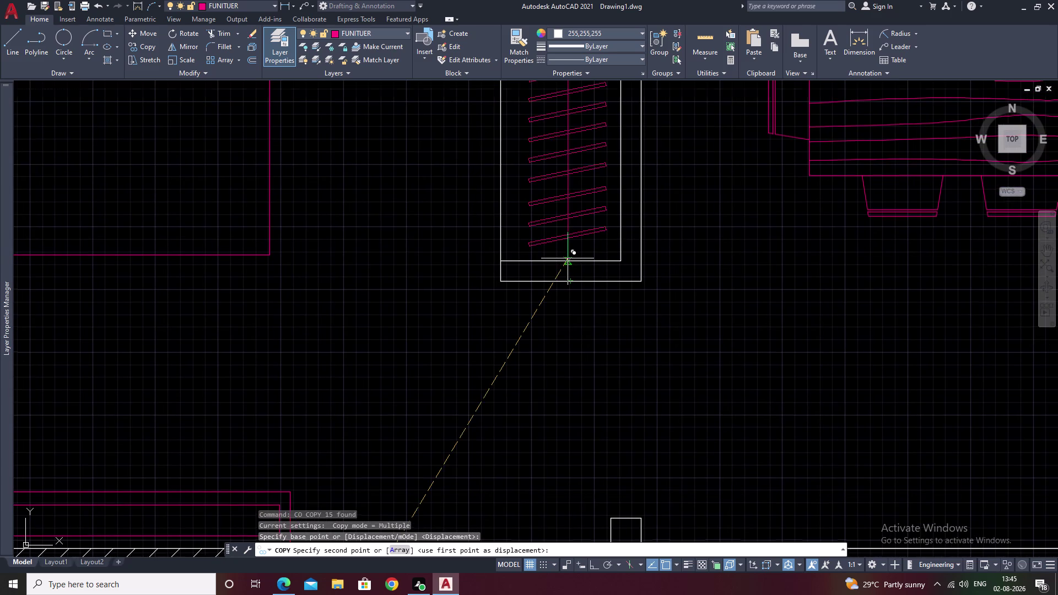
click(568, 259)
scroll(down, 3)
middle_drag(674, 259, 650, 330)
key(Escape)
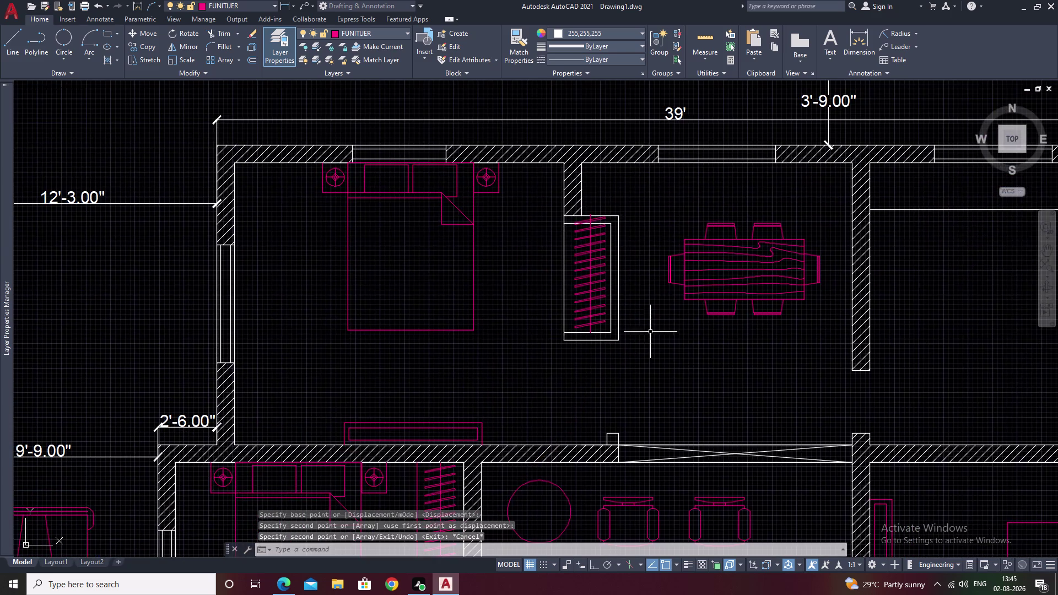
Erase the stray top hanger line.
scroll(up, 3)
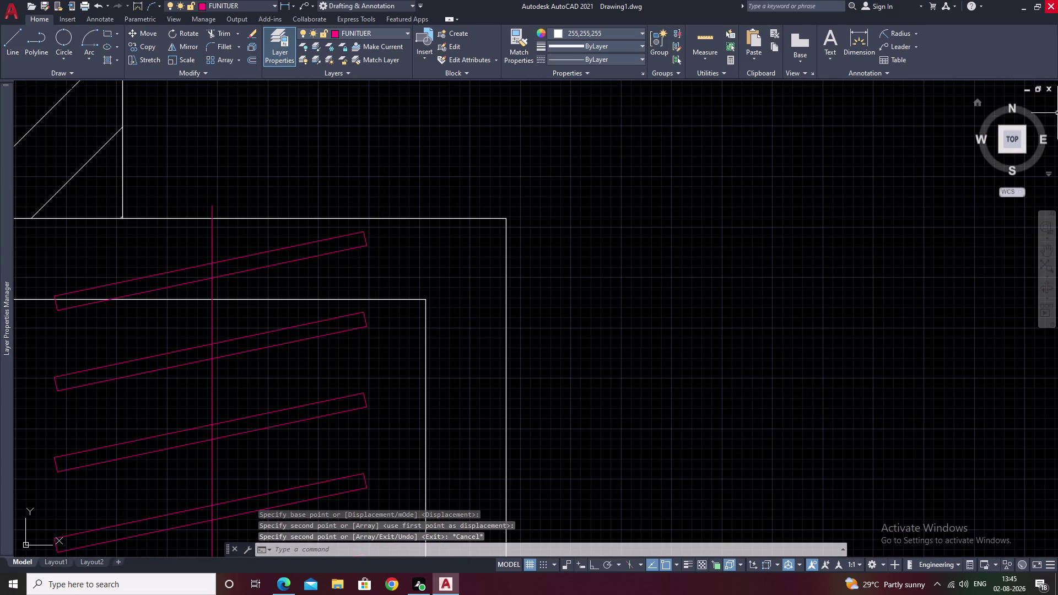
click(318, 255)
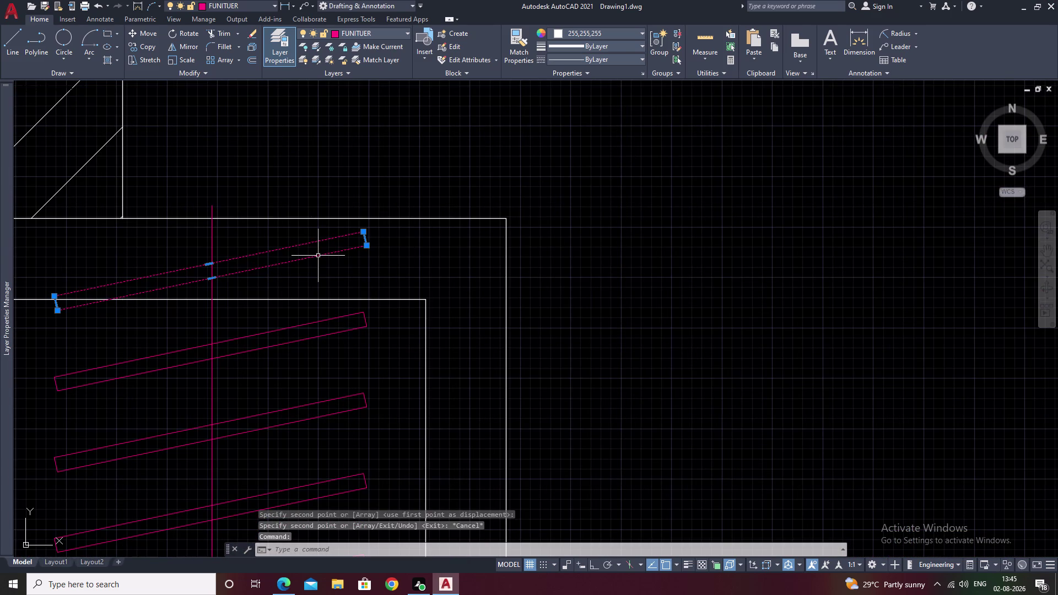
key(Delete)
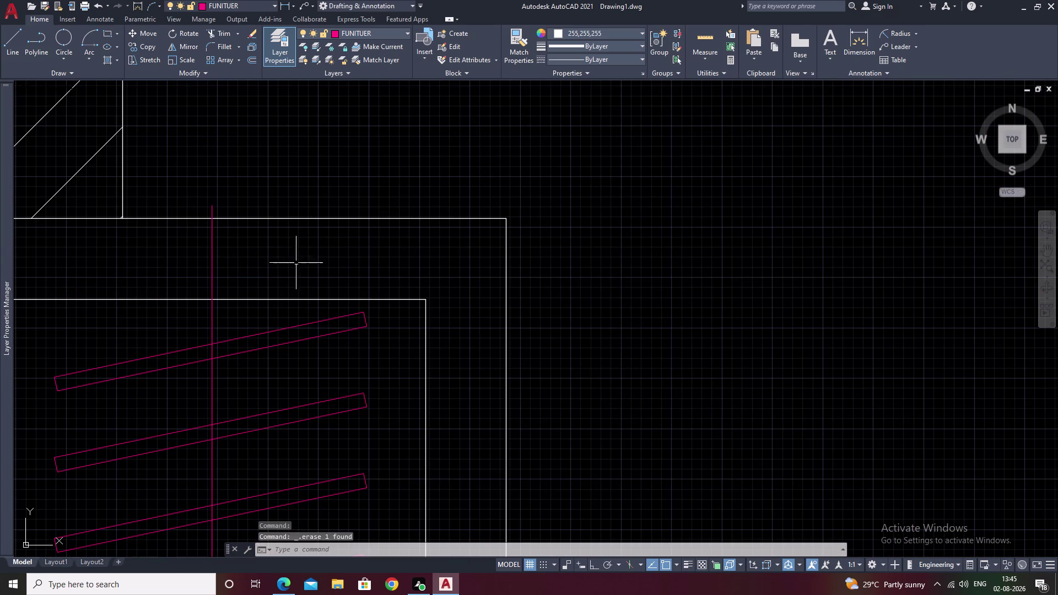
key(Escape)
Try trimming lines at the wardrobe with TR, then cancel the trim.
text(TR)
key(space)
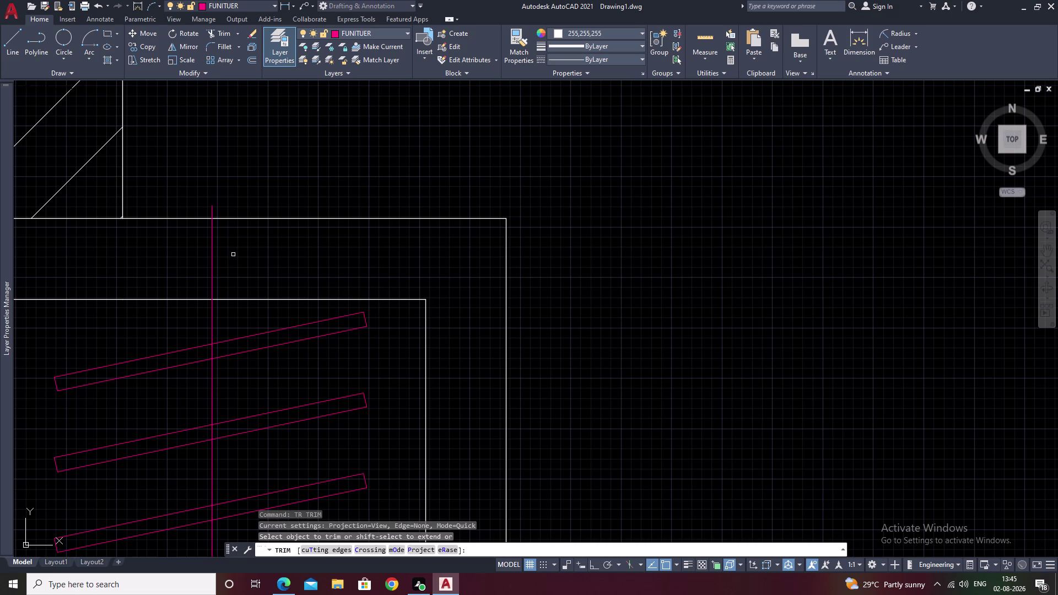
drag(233, 254, 146, 287)
drag(219, 208, 198, 208)
middle_drag(281, 271, 442, 210)
scroll(down, 3)
middle_click(741, 253)
scroll(down, 3)
middle_click(712, 275)
key(Escape)
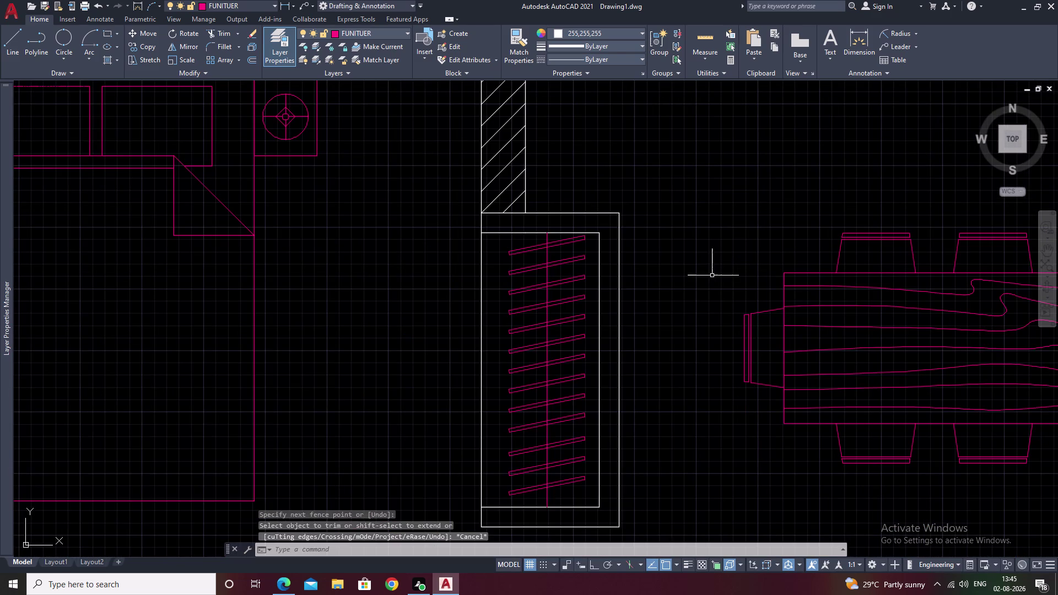
Delete a wardrobe outline line in the upper bedroom, then undo the deletion.
middle_drag(636, 367, 696, 268)
scroll(down, 3)
middle_drag(706, 311, 744, 253)
middle_drag(674, 325, 704, 299)
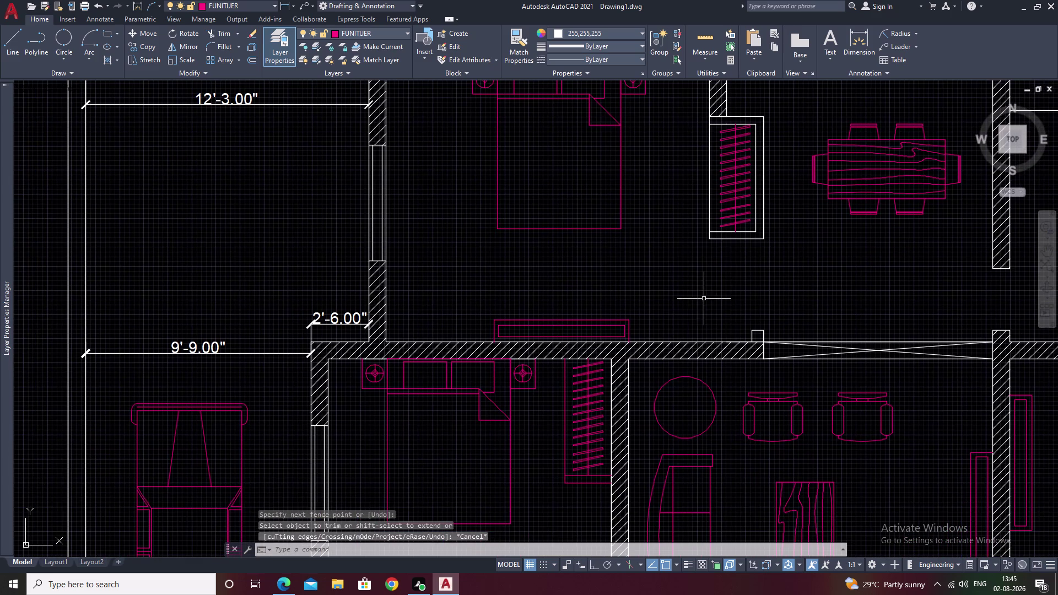
middle_drag(766, 286, 722, 316)
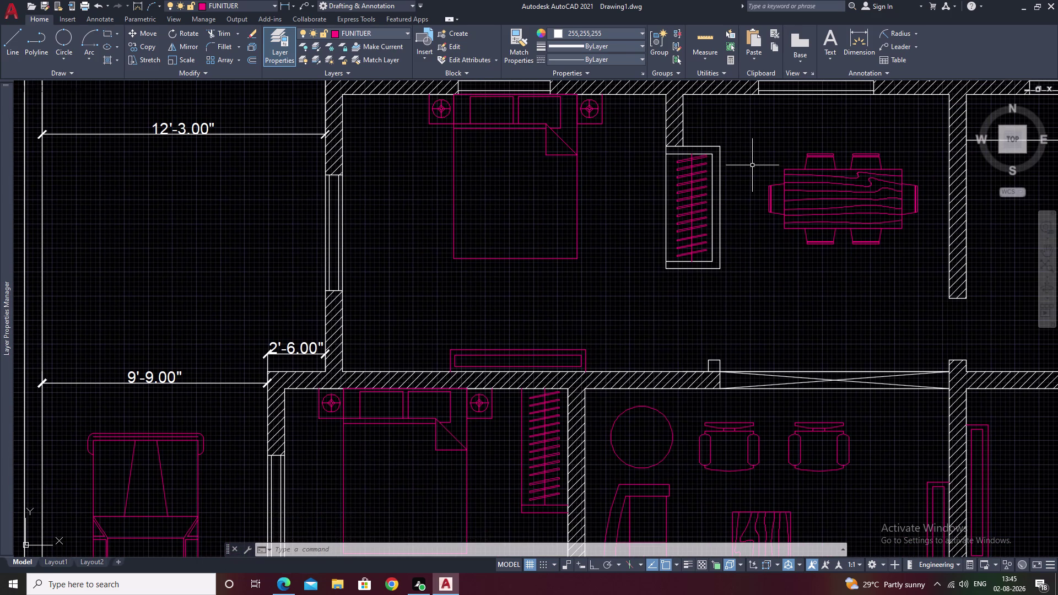
click(665, 206)
key(Delete)
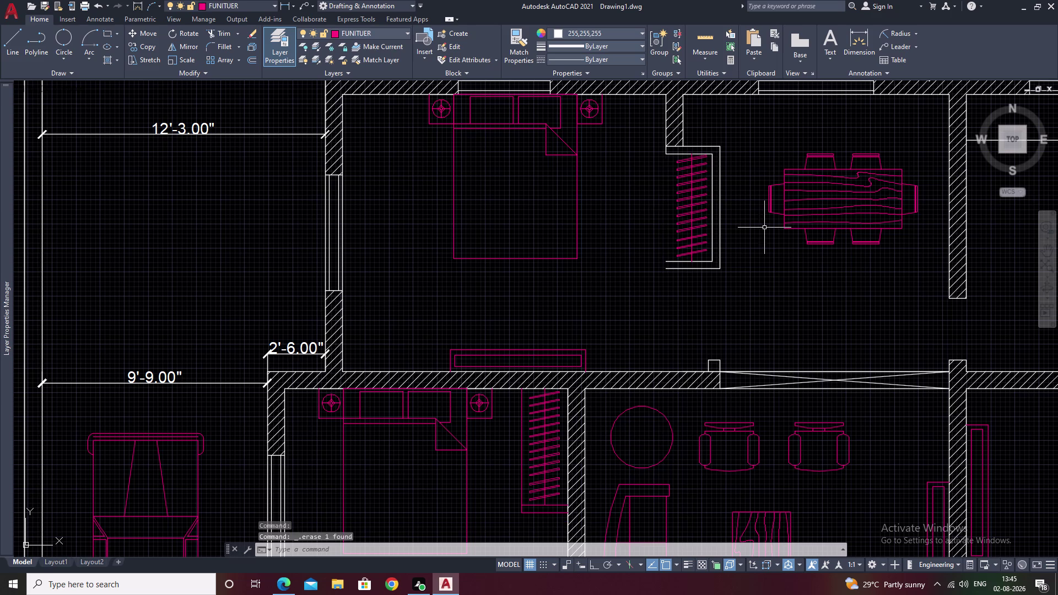
middle_drag(765, 227, 729, 253)
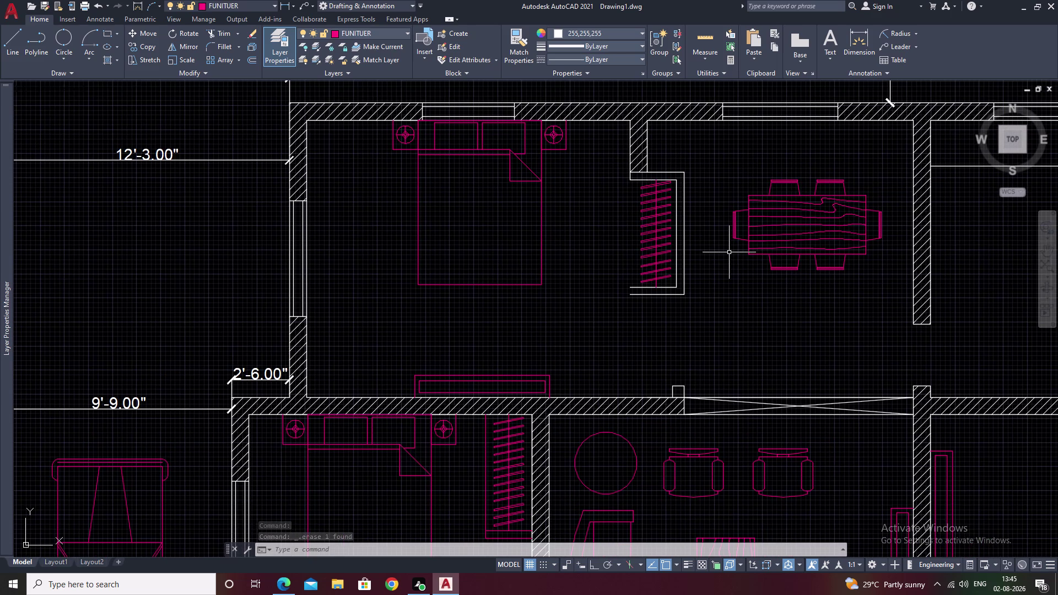
key(ctrl+z)
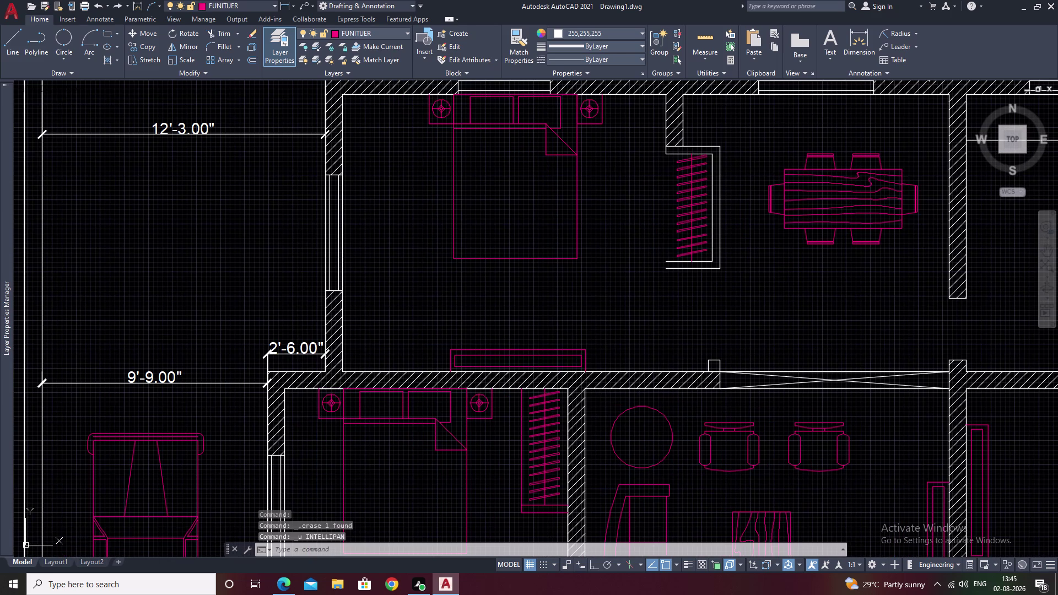
key(ctrl+z)
Pan across the floor plan to the lower room with the round fixture.
scroll(down, 3)
middle_drag(776, 282, 665, 340)
middle_drag(670, 313, 685, 268)
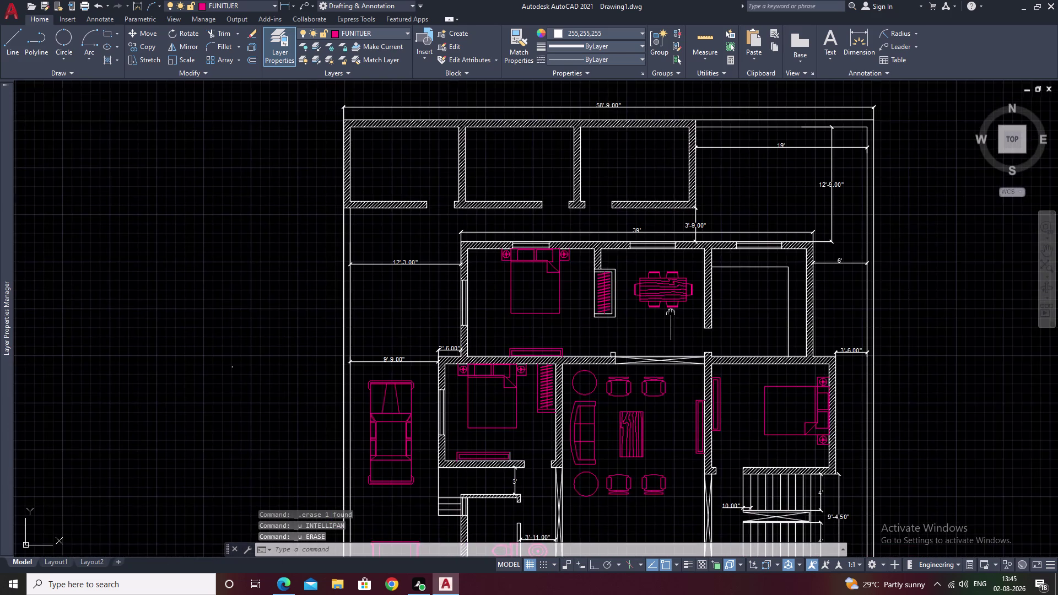
middle_drag(685, 268, 713, 192)
middle_drag(864, 464, 869, 348)
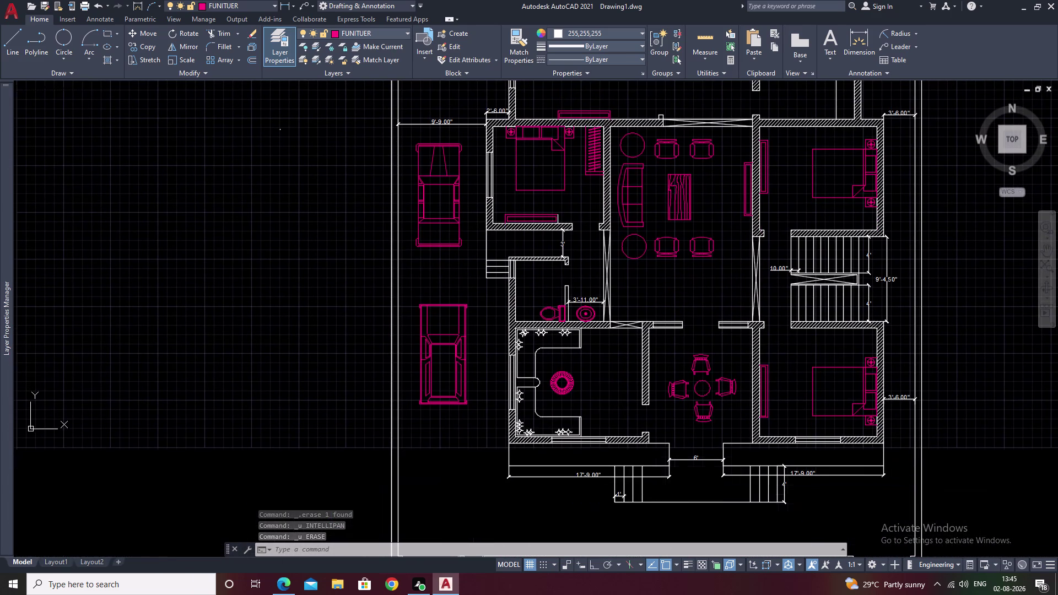
middle_drag(525, 388, 528, 387)
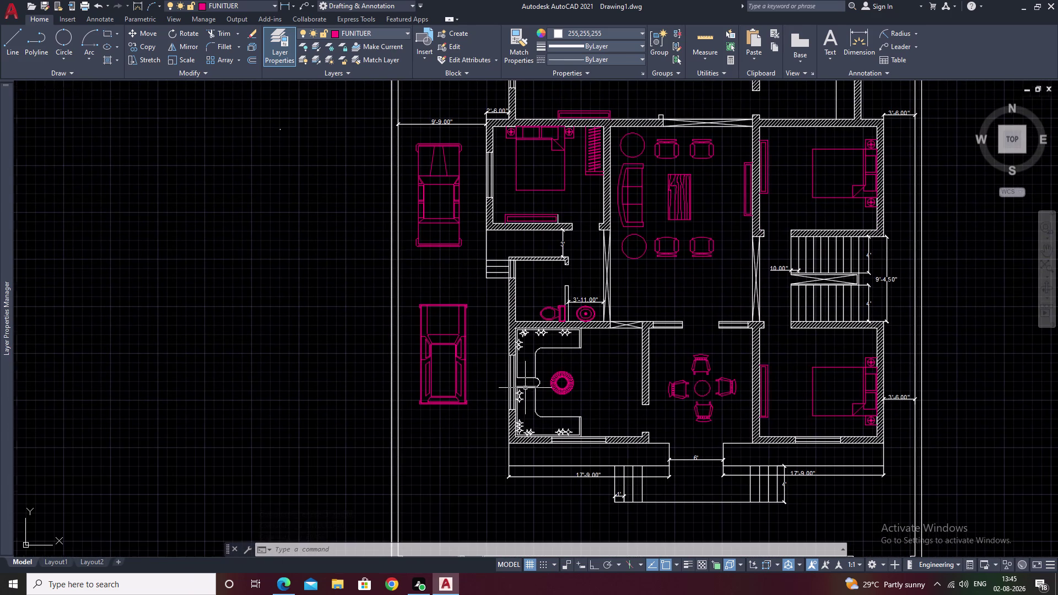
middle_drag(528, 386, 613, 367)
scroll(up, 3)
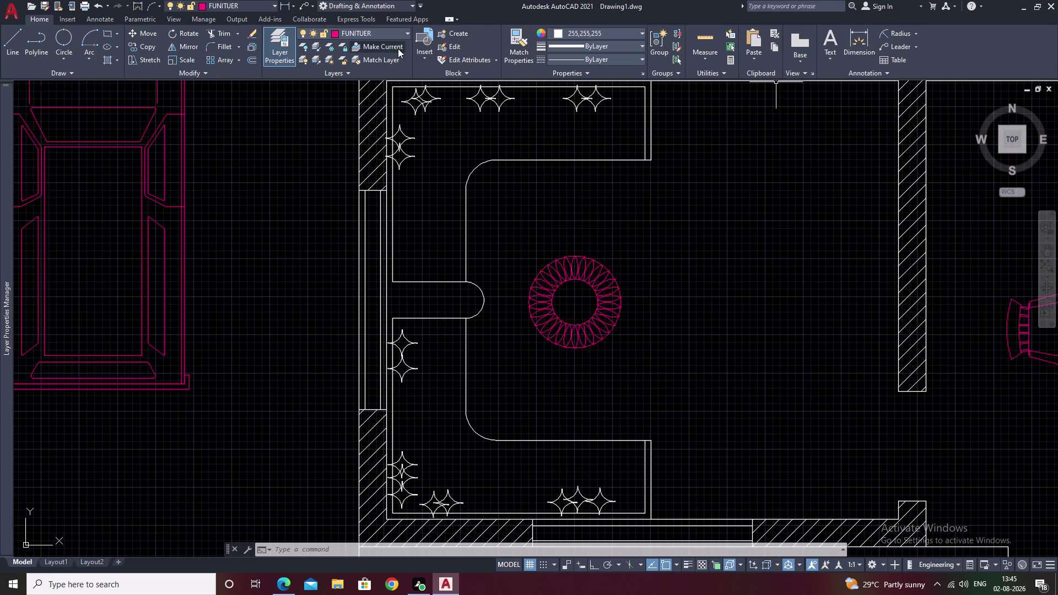
Match Properties from the pink furniture onto the room's top and lower inner outline lines.
click(395, 33)
click(361, 85)
click(522, 48)
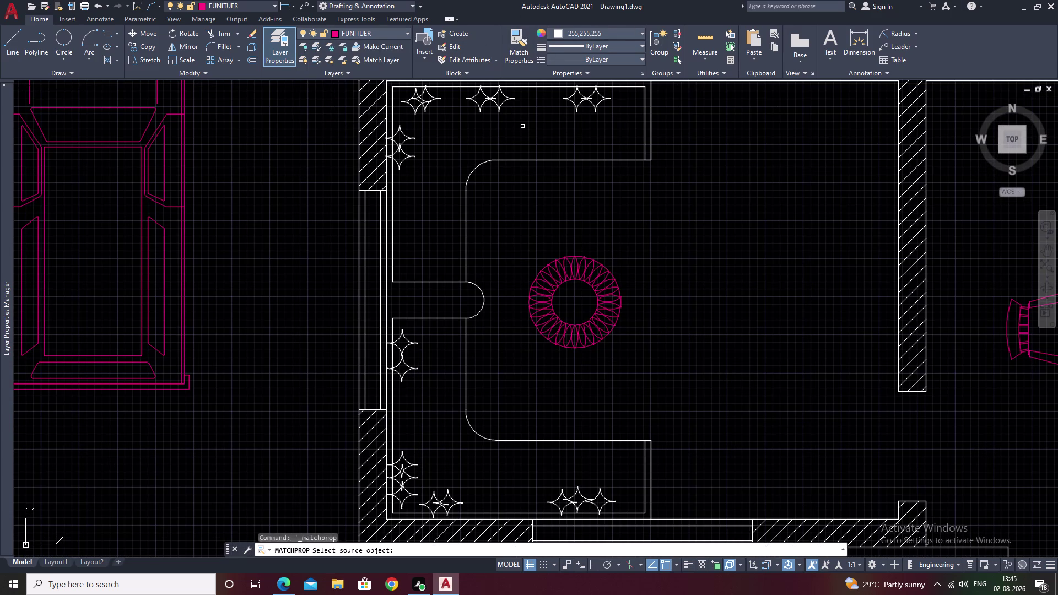
click(587, 273)
drag(665, 117, 577, 150)
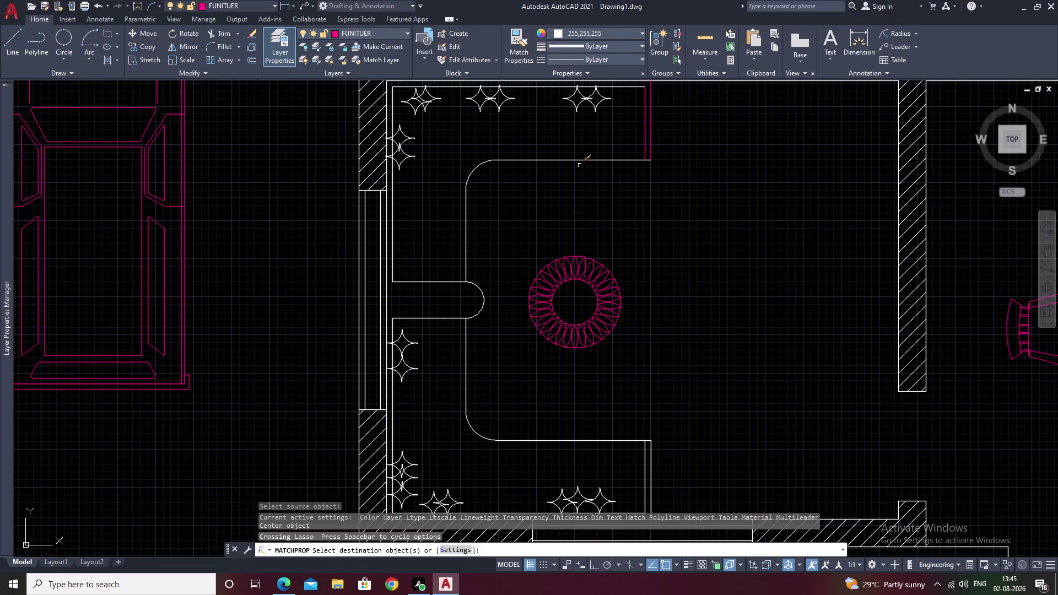
middle_drag(606, 120, 602, 169)
scroll(up, 3)
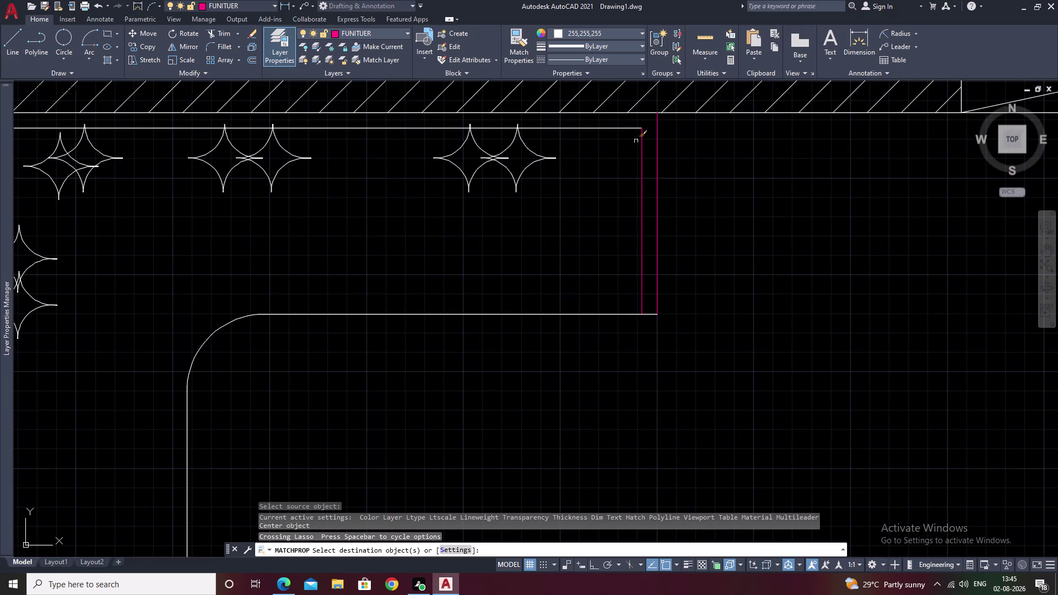
click(634, 129)
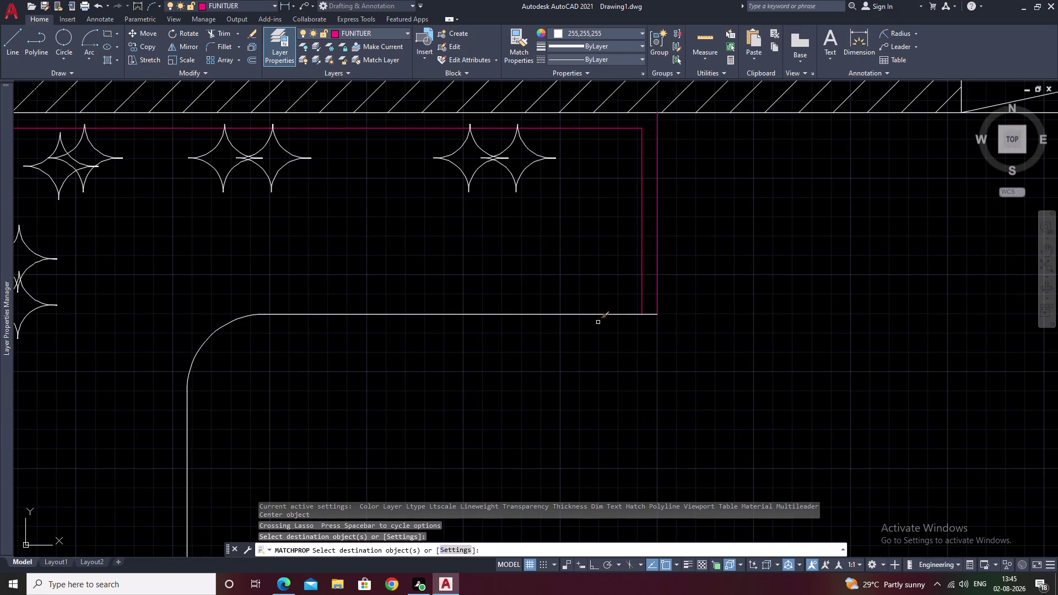
click(599, 315)
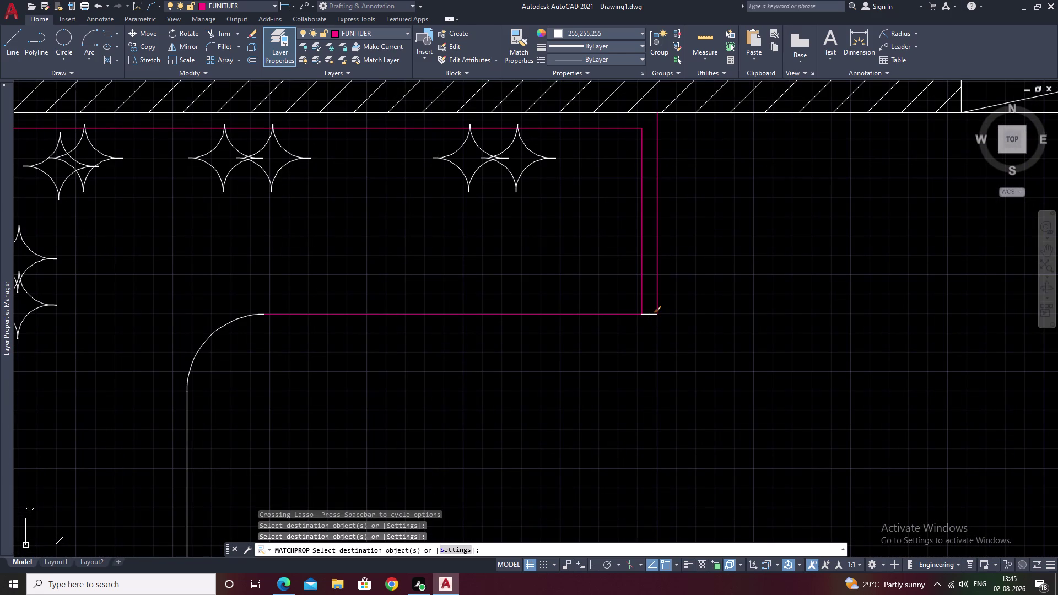
double_click(651, 317)
click(650, 312)
Recolour all arcs of the right star piece pink.
drag(565, 135, 457, 156)
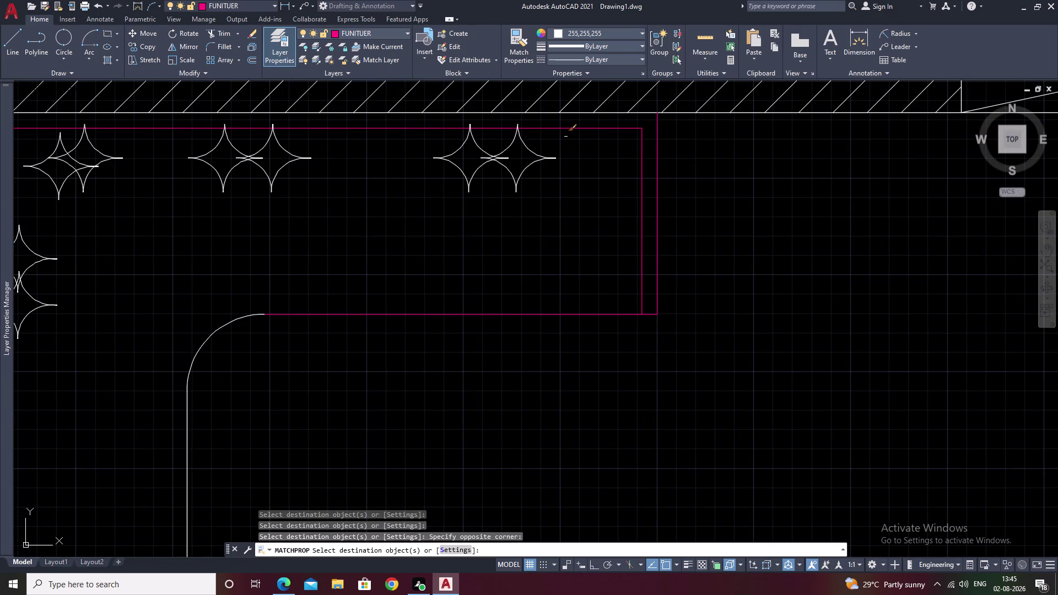
drag(457, 155, 355, 205)
scroll(down, 3)
middle_drag(382, 230, 624, 275)
scroll(up, 3)
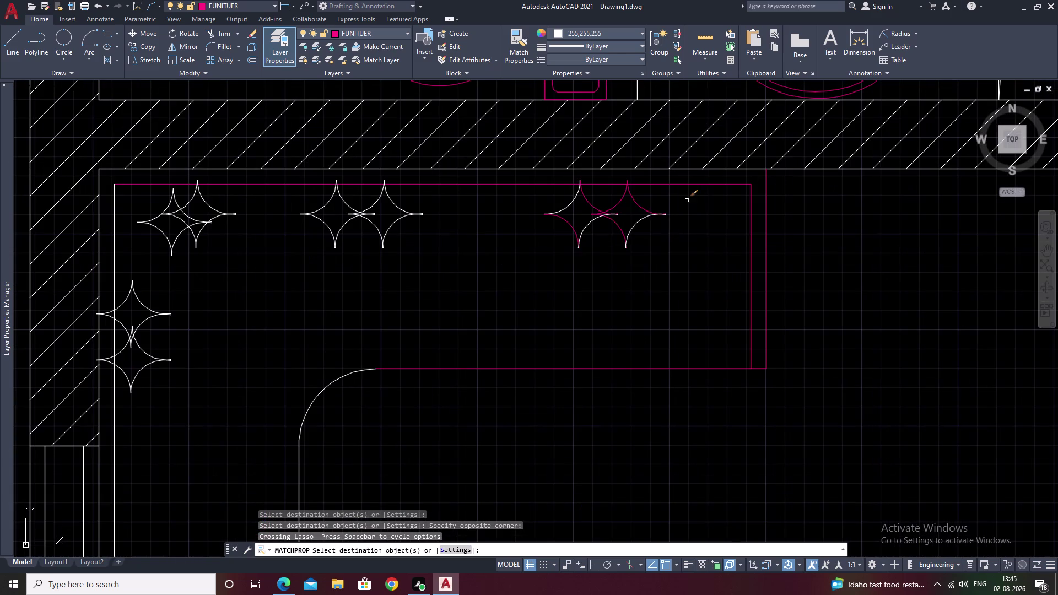
drag(686, 197, 558, 297)
middle_drag(534, 237, 733, 280)
drag(800, 231, 722, 298)
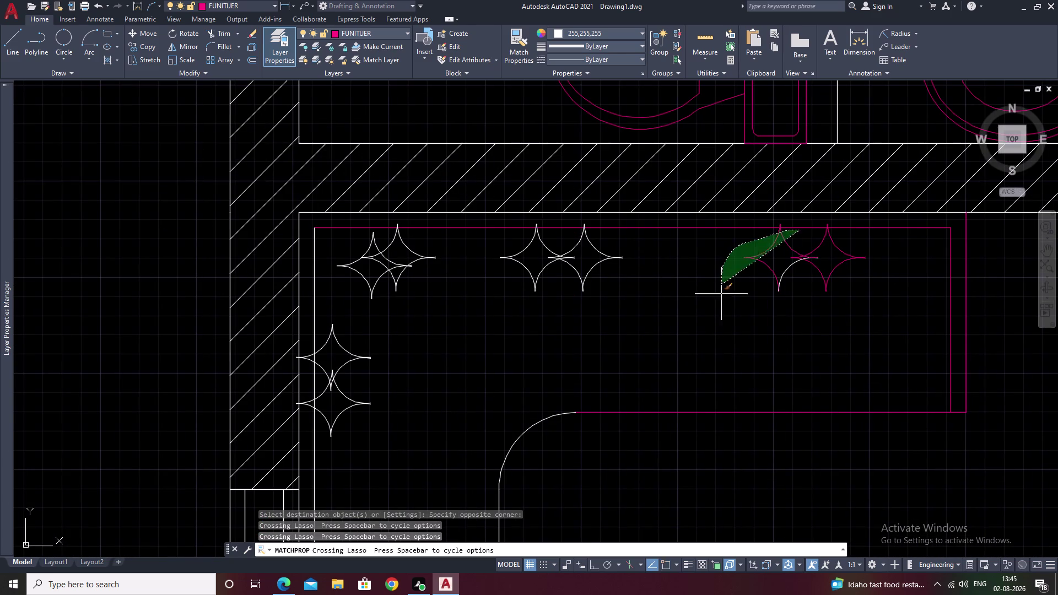
drag(722, 297, 725, 313)
drag(837, 253, 751, 331)
middle_drag(625, 278, 718, 279)
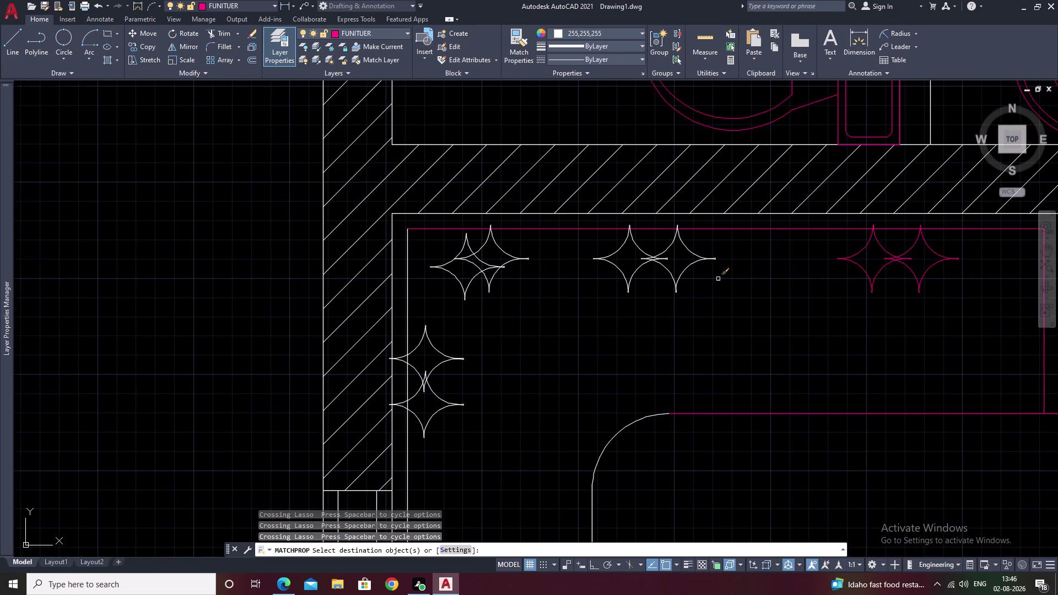
Recolour the middle star, left star, and the star by the left wall pink.
drag(740, 227, 807, 366)
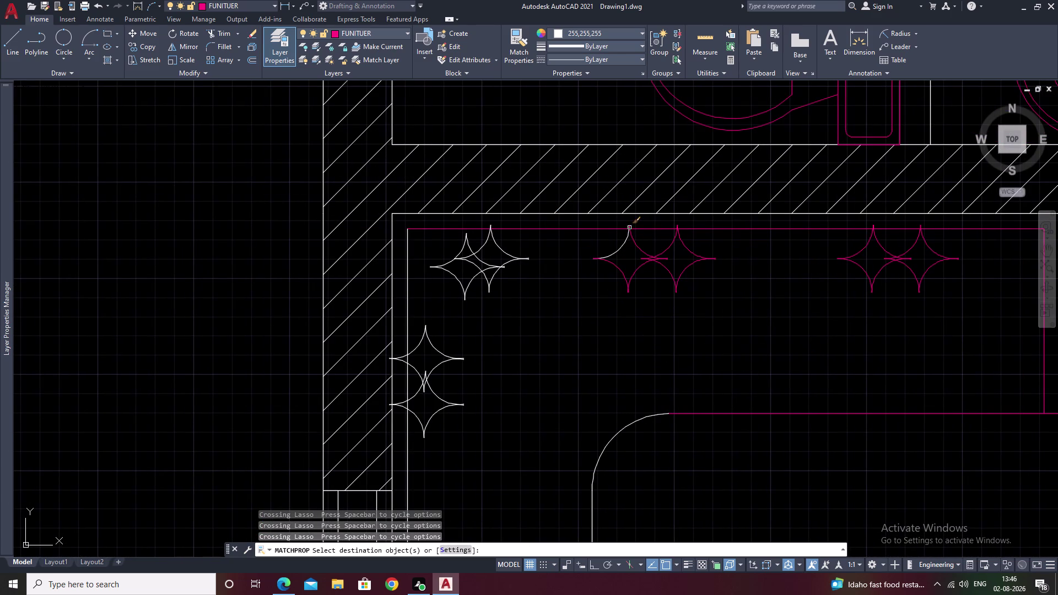
drag(650, 237, 587, 292)
drag(503, 227, 490, 335)
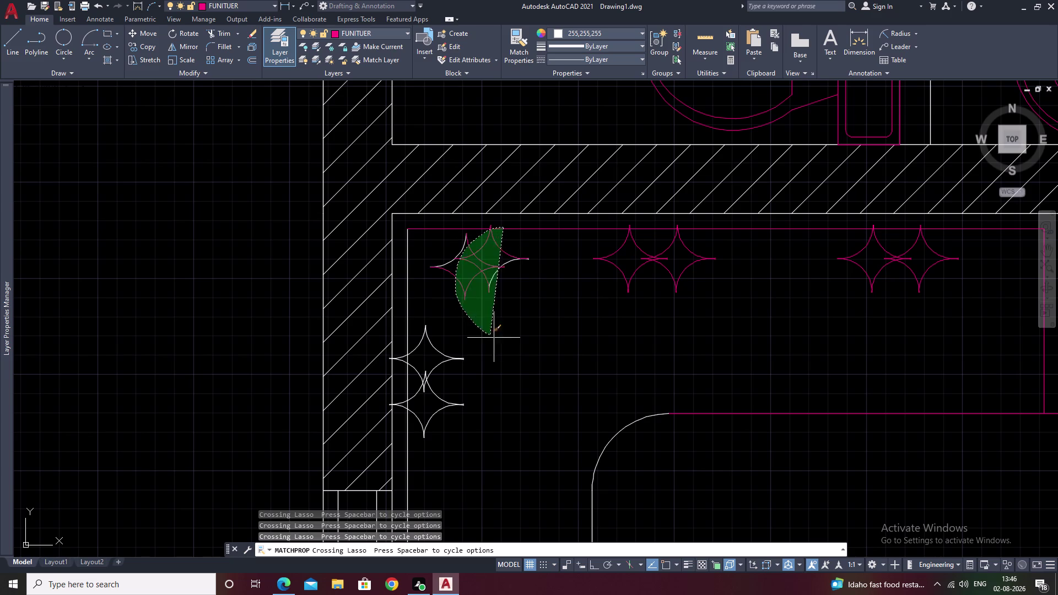
drag(490, 336, 569, 356)
click(463, 248)
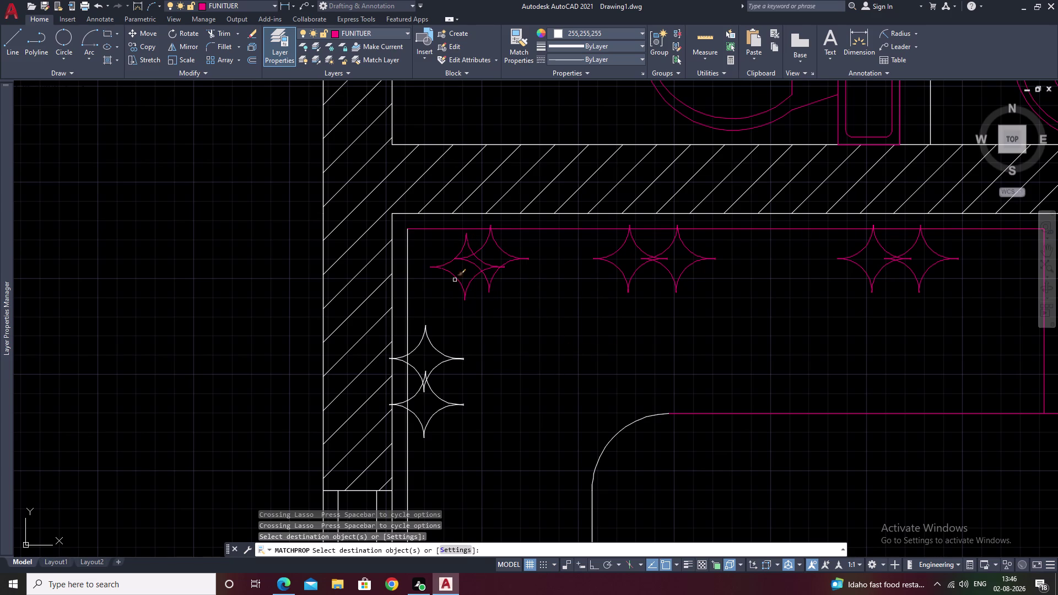
click(407, 246)
middle_drag(492, 318, 637, 206)
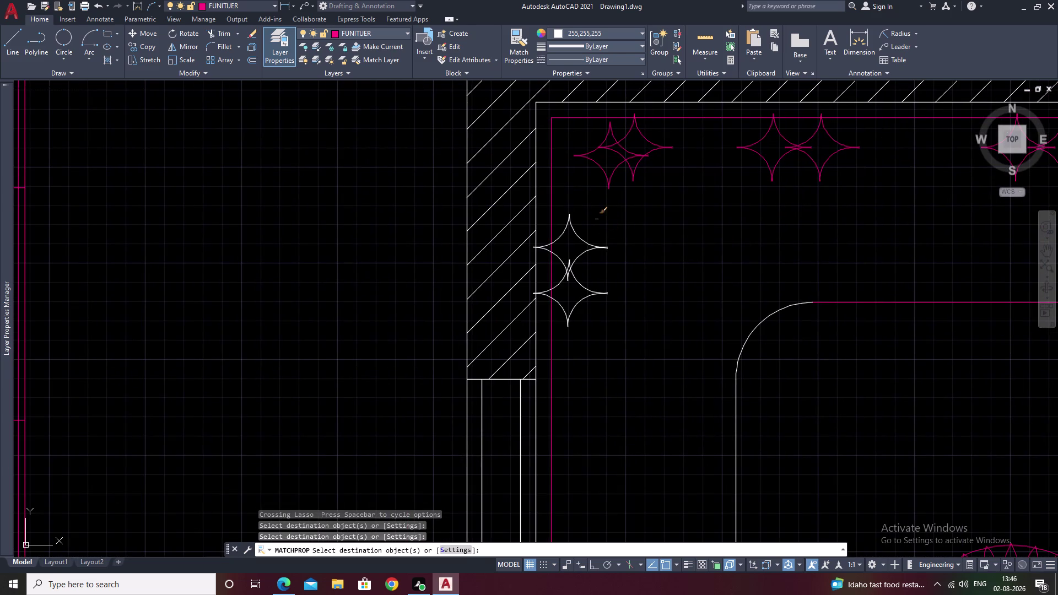
drag(590, 217, 637, 351)
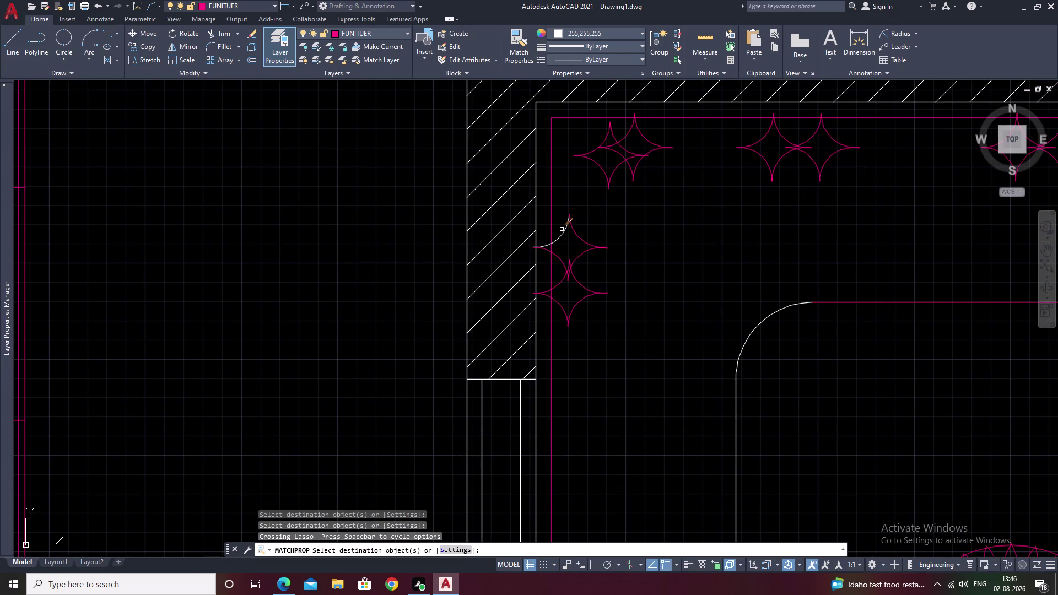
click(563, 232)
Make the corridor's curved corner, edges, rounded bump, and line beneath it pink.
middle_drag(647, 323, 673, 187)
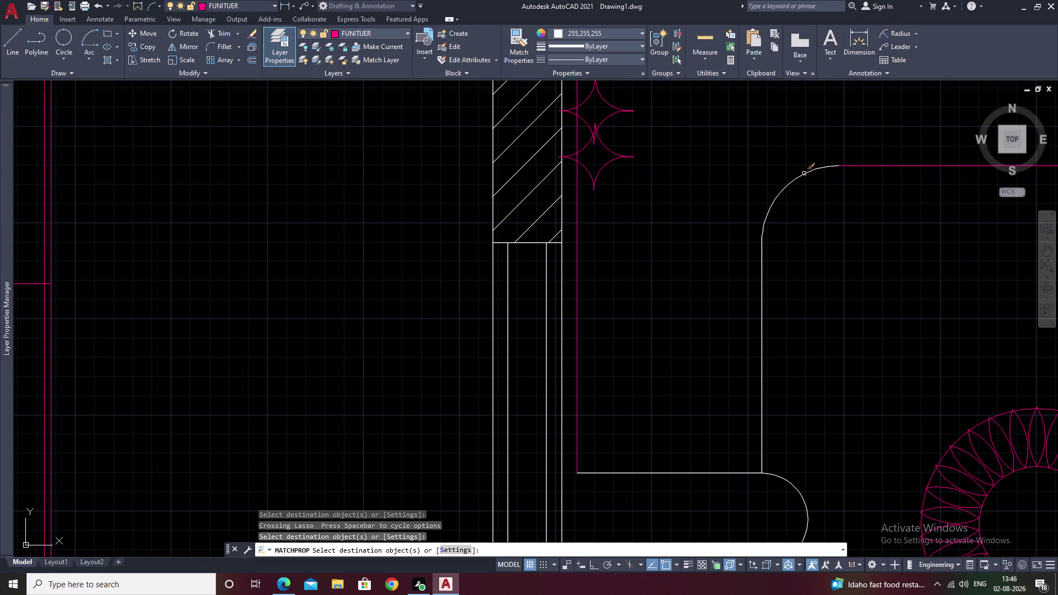
click(804, 173)
click(763, 279)
middle_drag(728, 320, 726, 183)
click(727, 338)
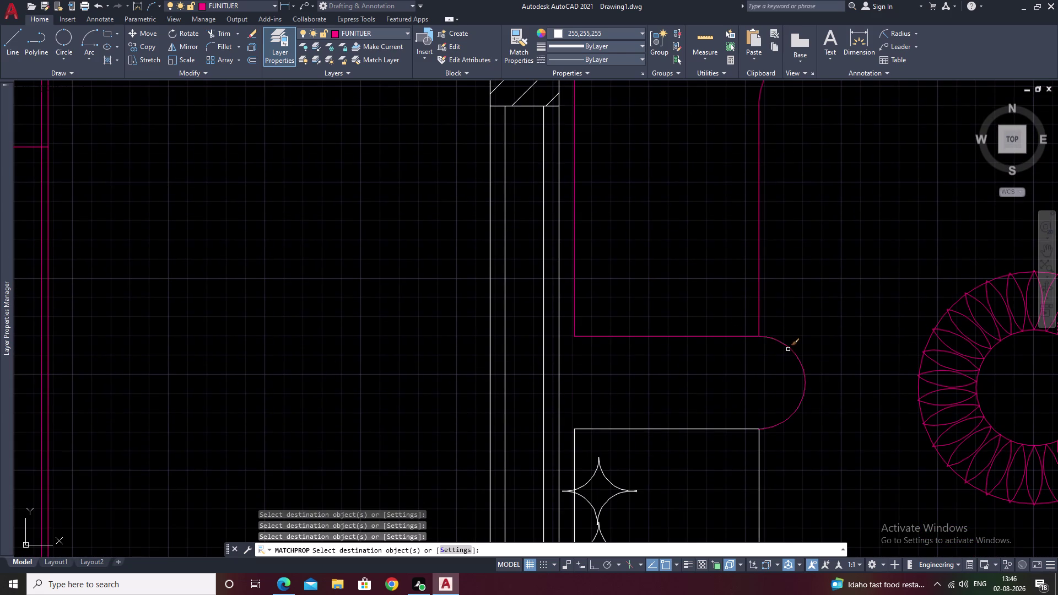
click(788, 350)
click(734, 430)
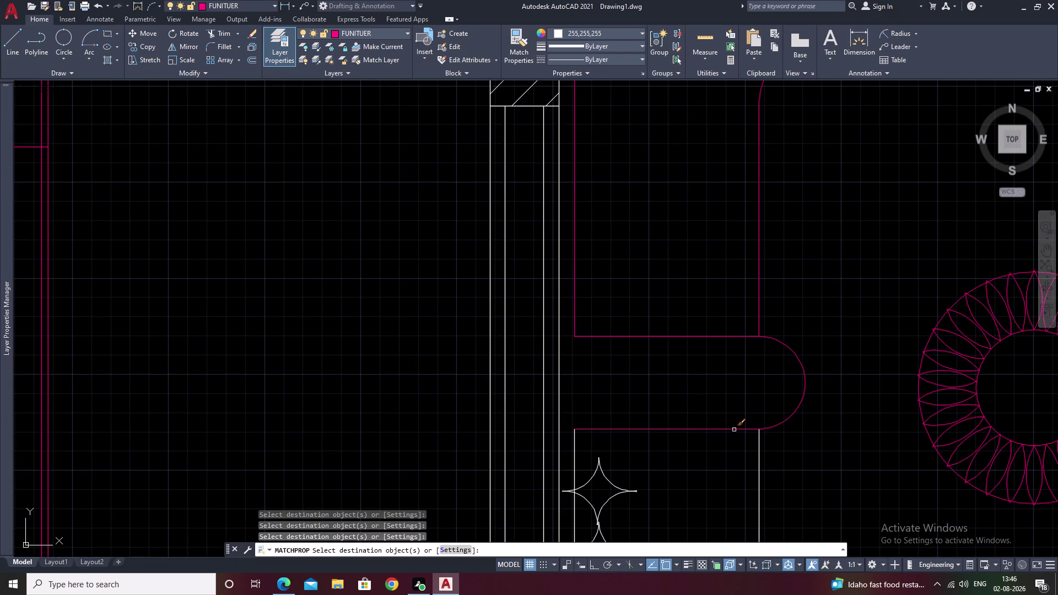
Recolour the right corridor edge, wall star, left inner wall line, and rounded corner pink.
middle_drag(734, 430, 770, 310)
middle_drag(776, 361, 779, 285)
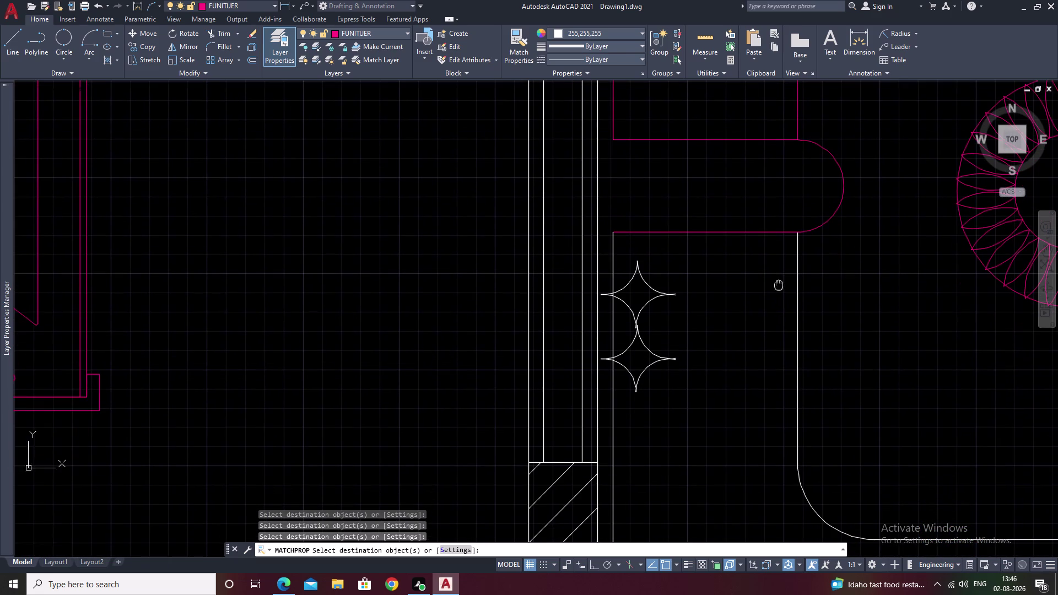
click(798, 308)
click(614, 266)
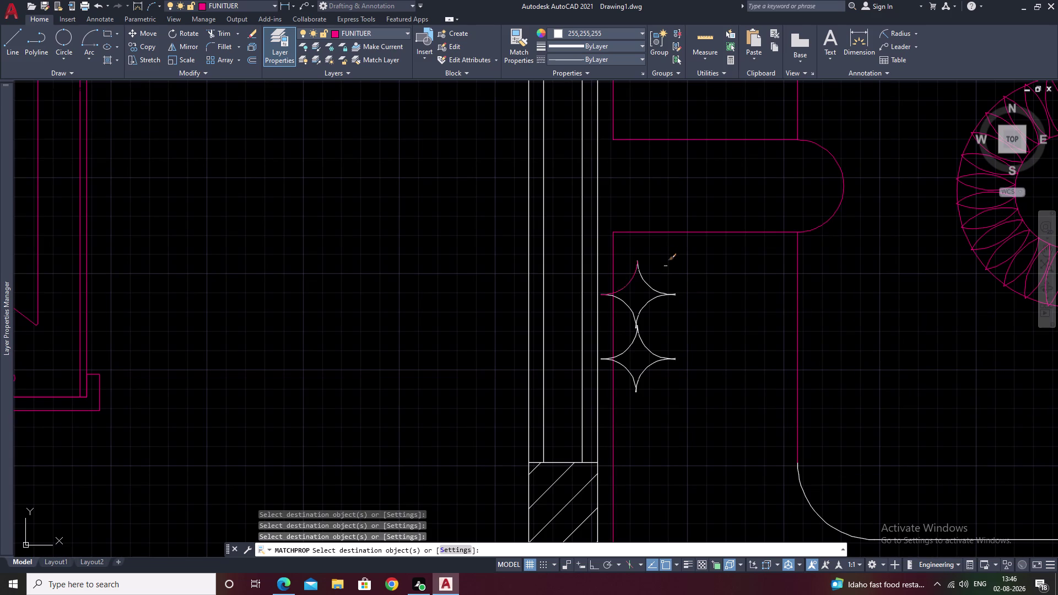
drag(673, 262, 688, 423)
drag(636, 257, 666, 414)
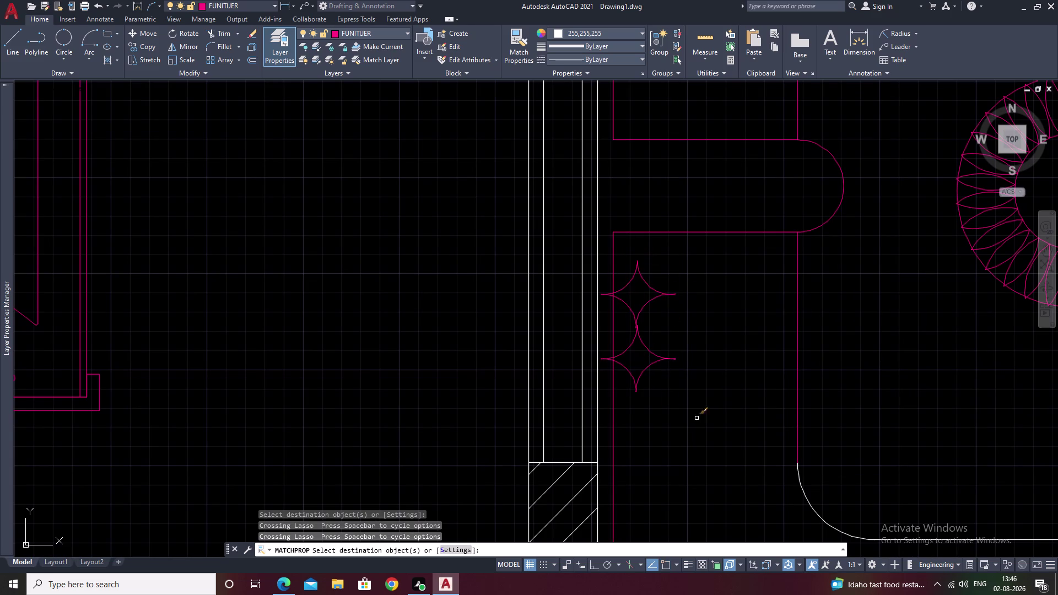
middle_drag(708, 398, 687, 195)
click(825, 331)
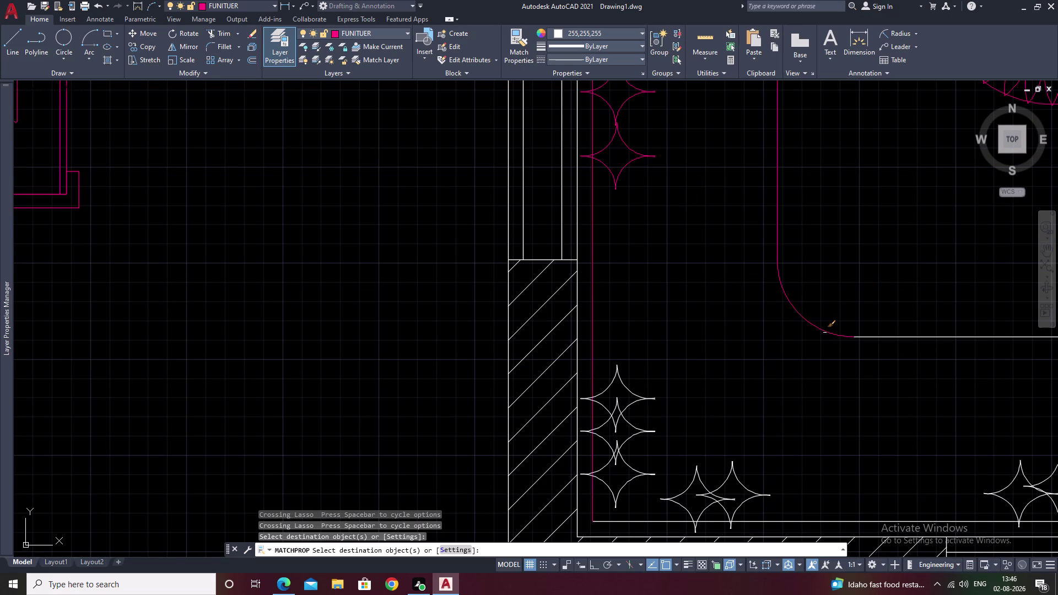
click(872, 338)
Recolour the upper corner star and the lower star by the wall pink.
middle_drag(733, 366, 730, 286)
drag(650, 282, 608, 316)
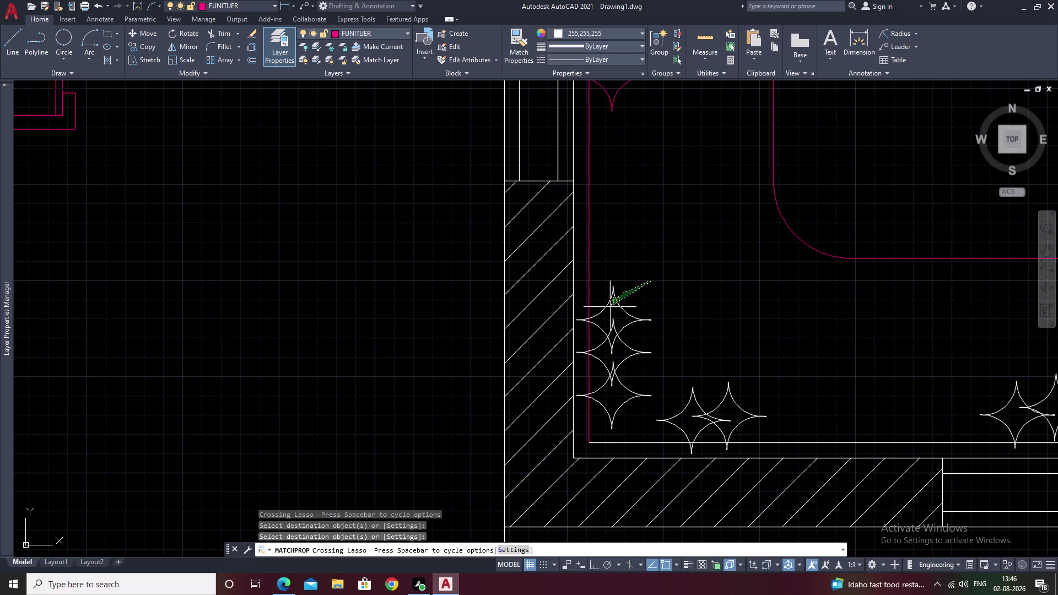
drag(609, 316, 706, 424)
click(608, 304)
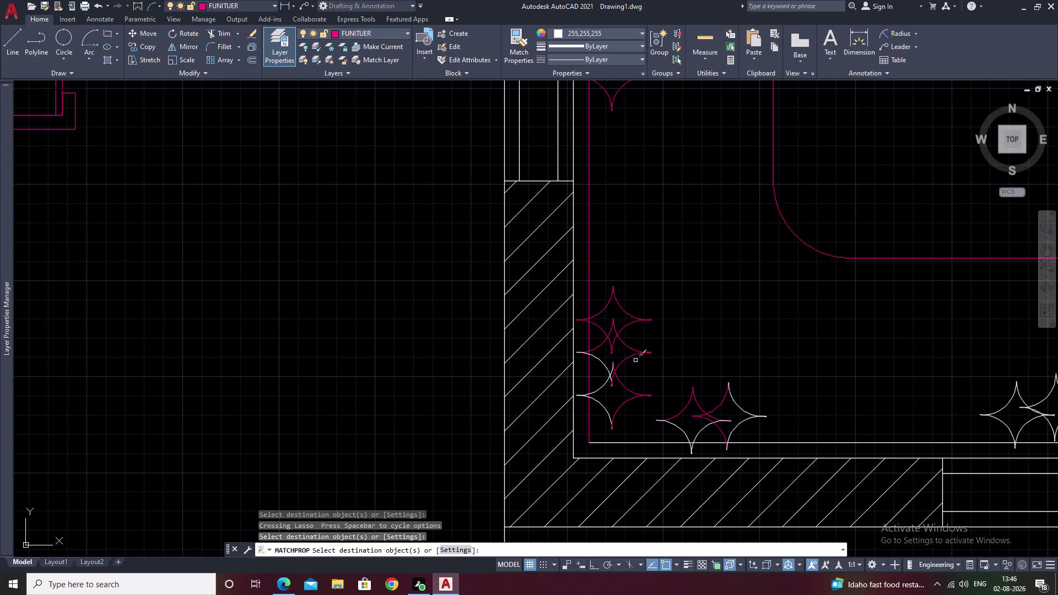
click(604, 363)
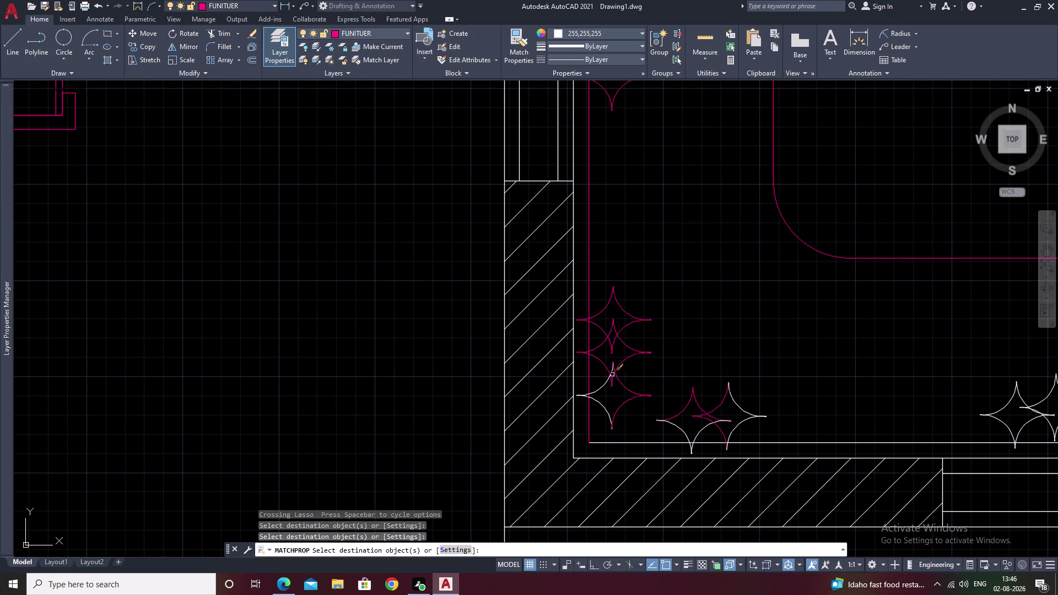
click(602, 386)
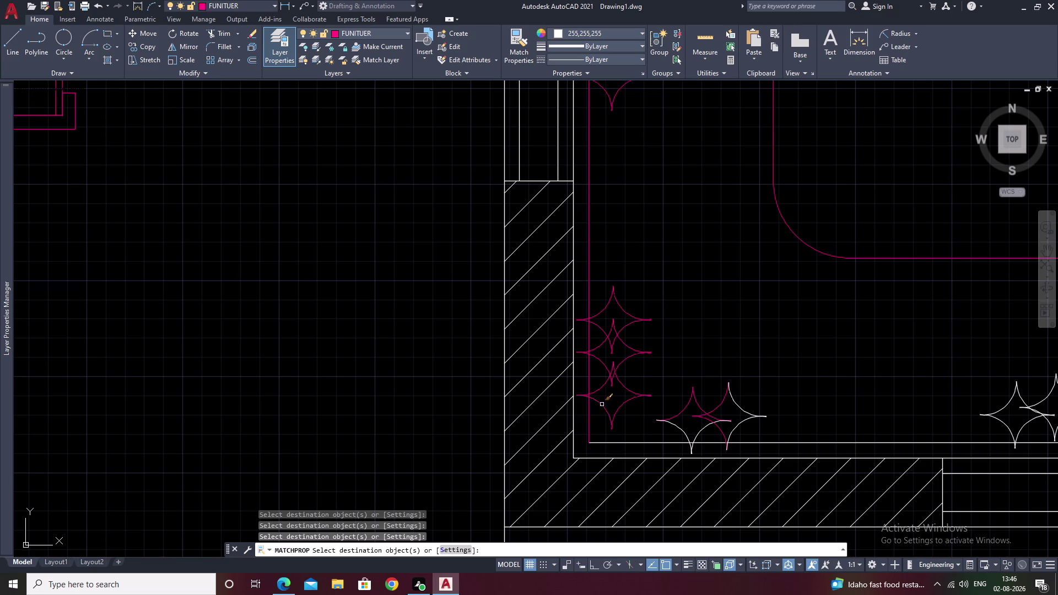
Recolour the star along the bottom wall and the bottom inner wall line pink.
click(602, 405)
drag(779, 372, 745, 430)
middle_drag(749, 422, 748, 359)
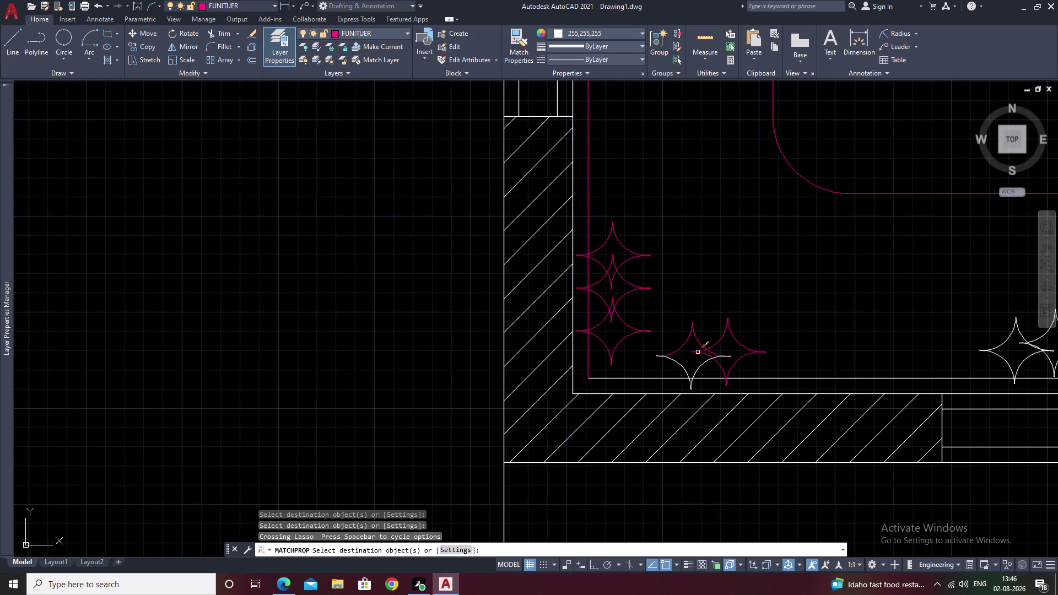
drag(675, 344, 685, 378)
click(686, 373)
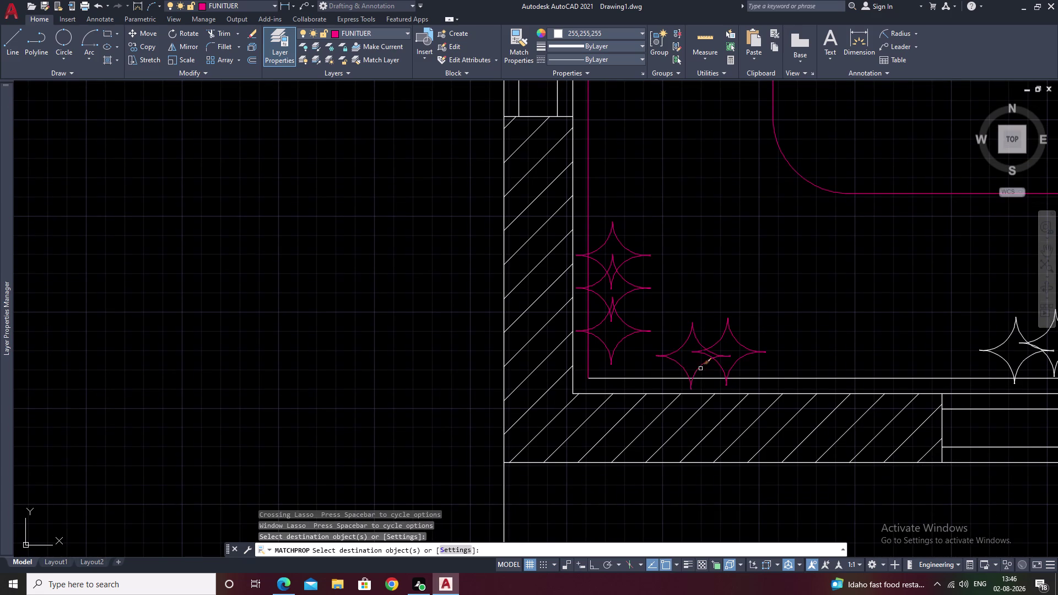
click(702, 368)
click(698, 367)
click(721, 377)
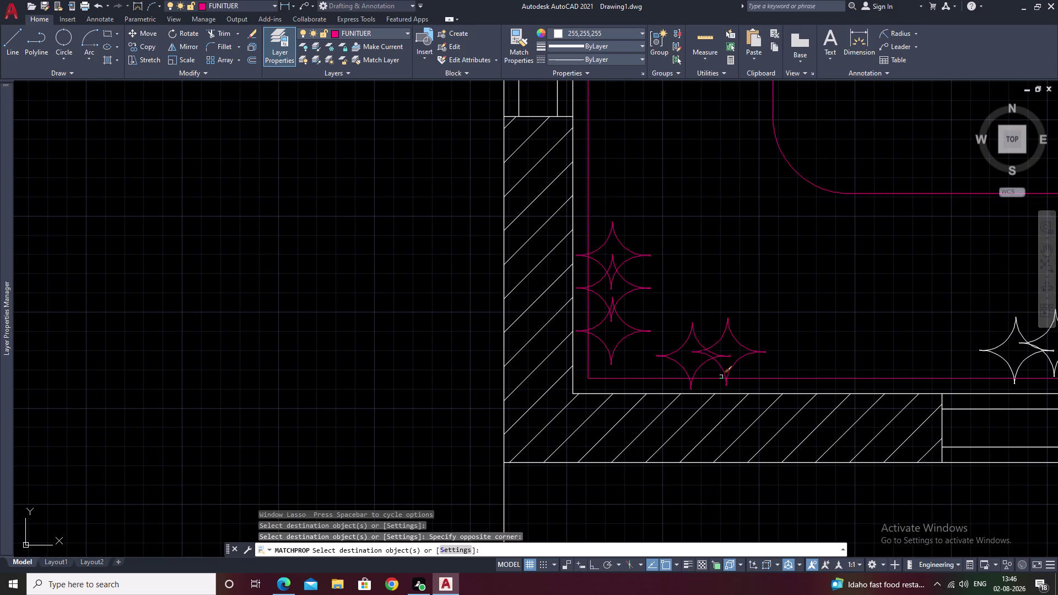
Recolour the right-hand star group, outer right wall line, and inner right edges pink.
scroll(down, 3)
middle_drag(825, 356, 685, 349)
scroll(up, 3)
drag(878, 324, 760, 340)
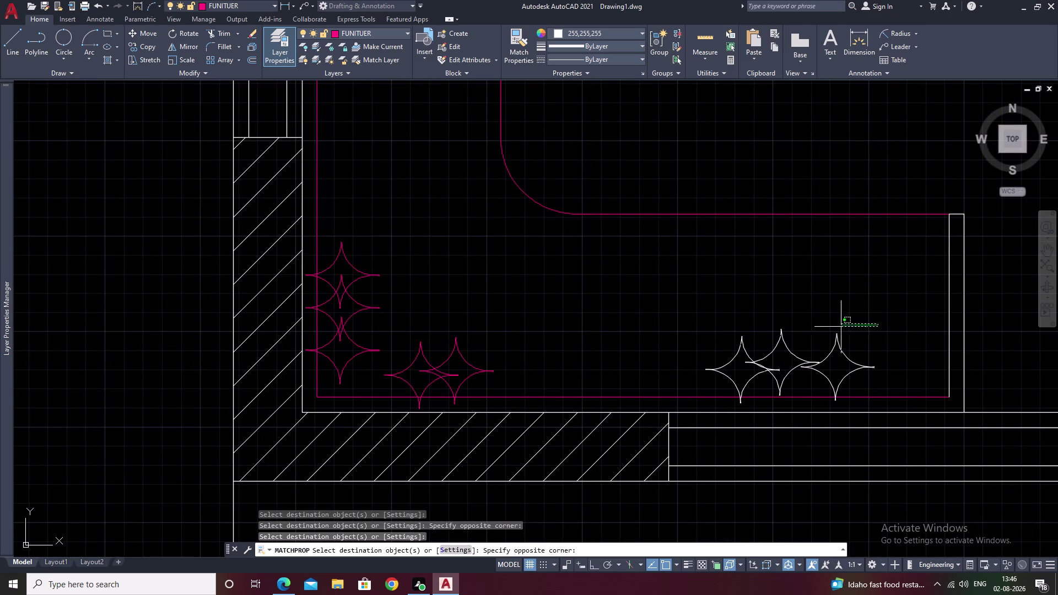
drag(760, 340, 734, 395)
drag(881, 345, 819, 401)
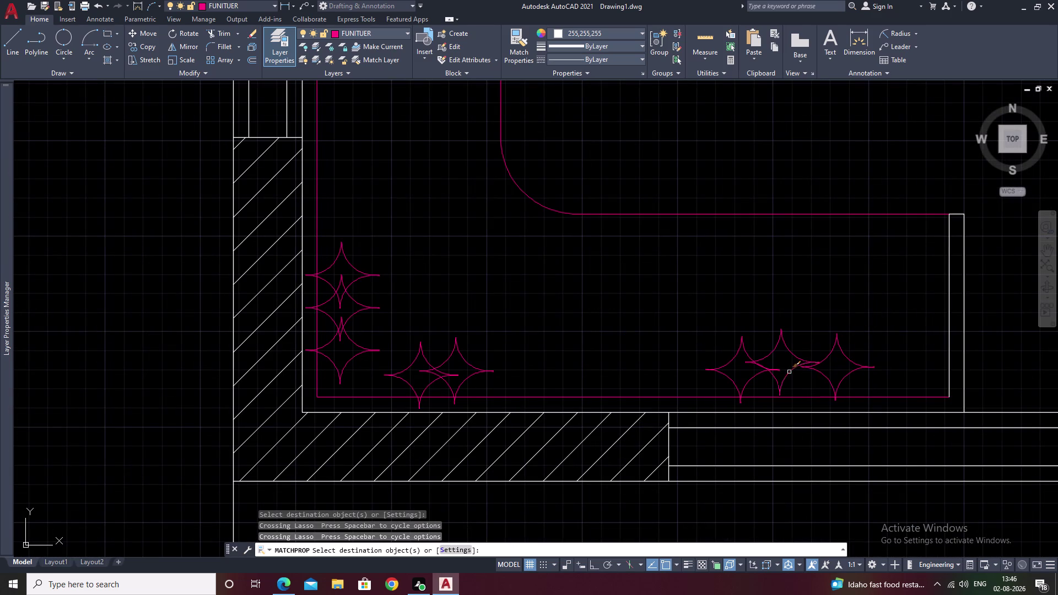
click(790, 372)
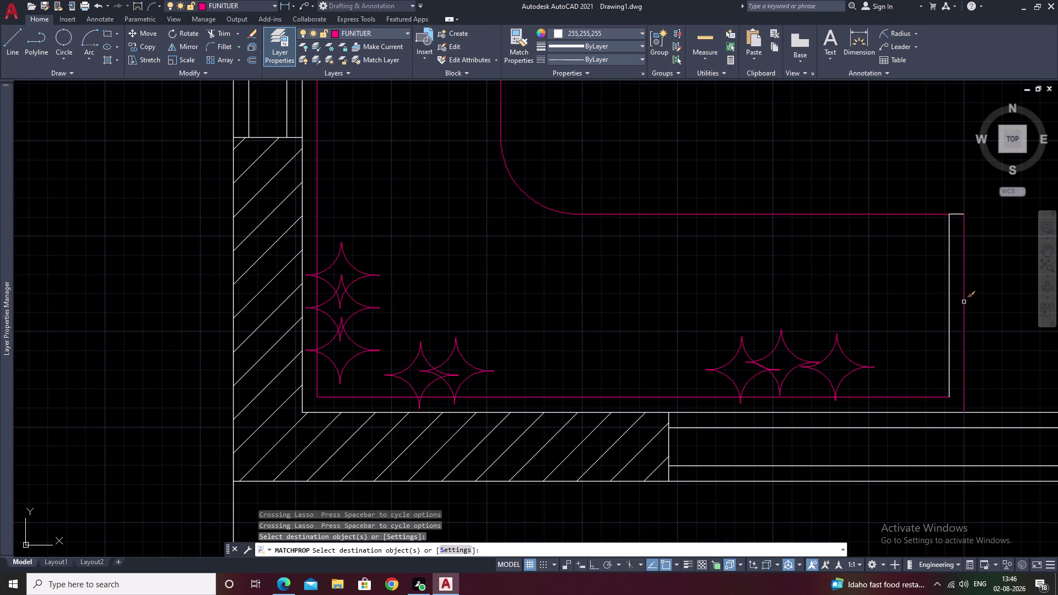
click(964, 302)
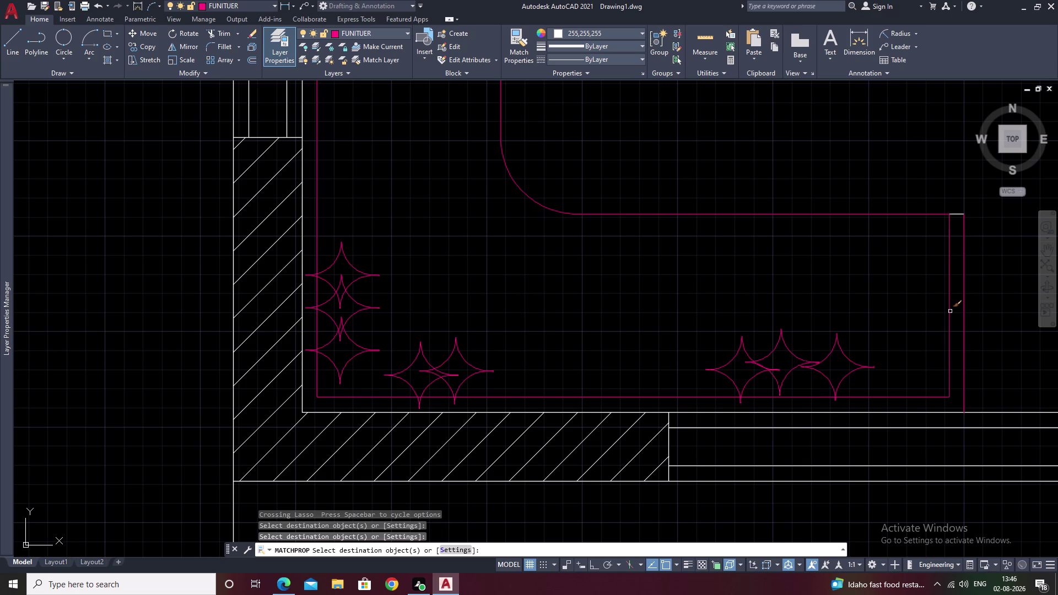
click(950, 312)
End Match Properties and pan to the furniture room.
click(956, 215)
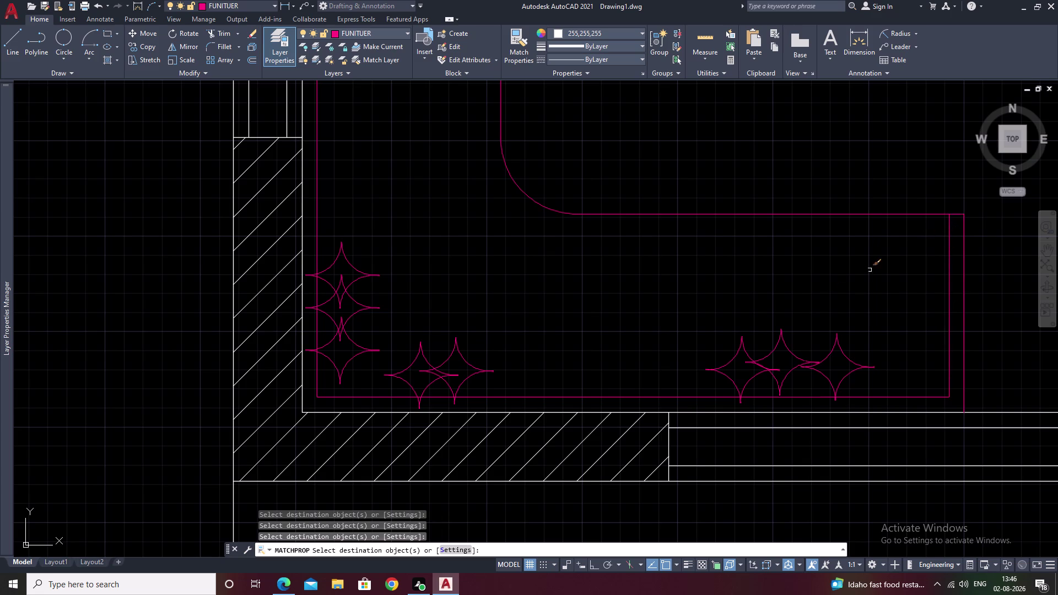
scroll(down, 3)
middle_drag(761, 255, 728, 327)
scroll(down, 3)
key(Escape)
key(Escape)
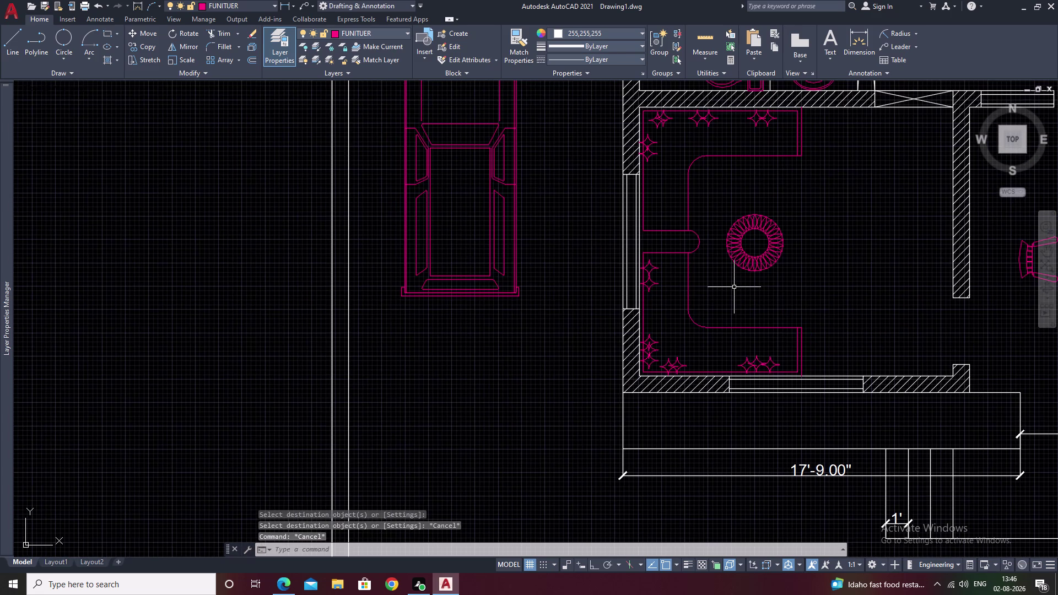
Fillet the first seating corner beside the notch with a 10-inch radius.
text(F R)
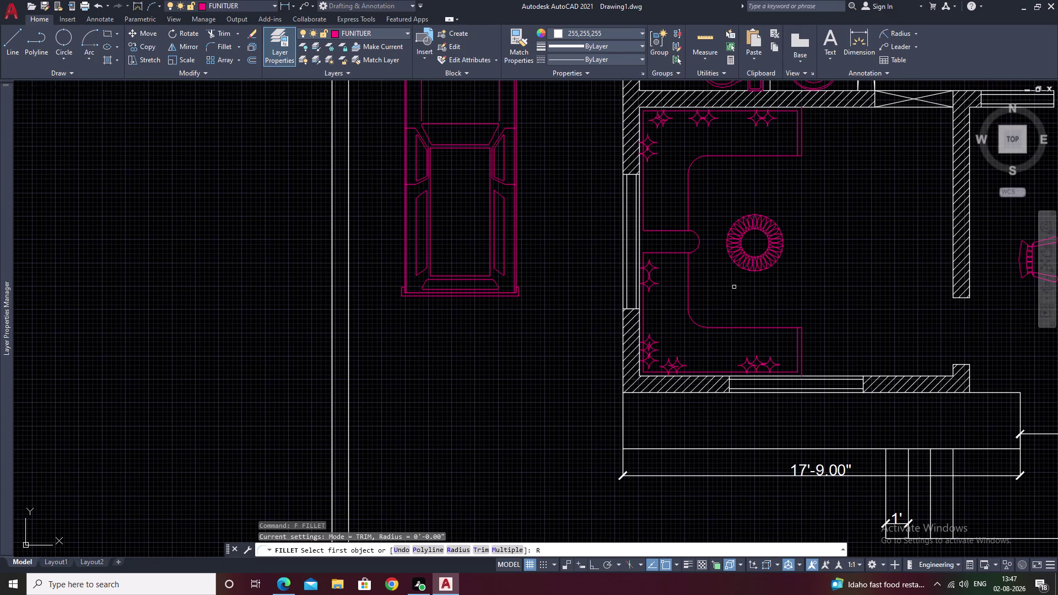
key(space)
text(10)
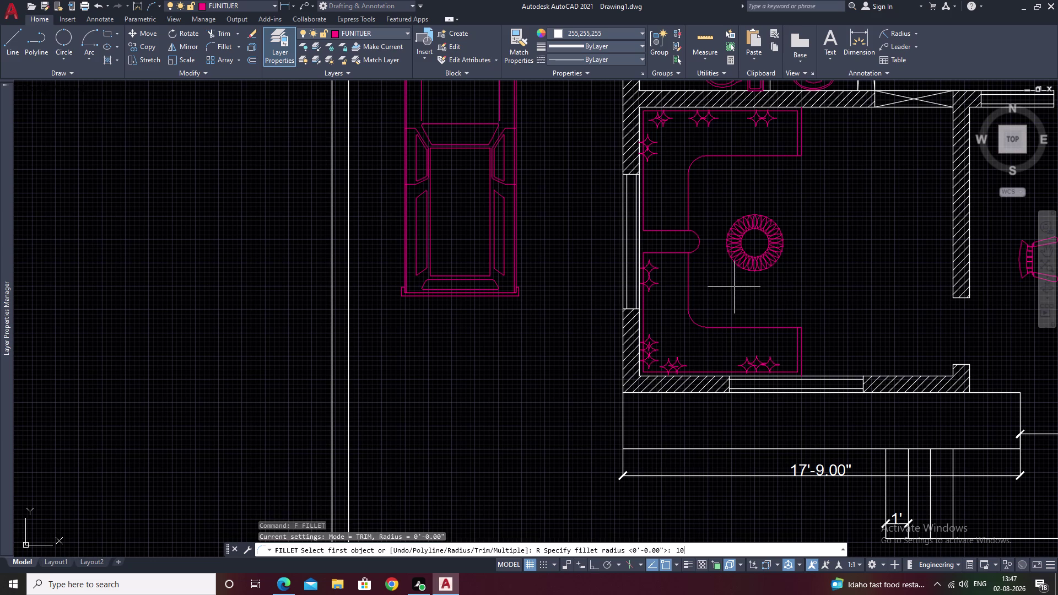
key(space)
scroll(up, 3)
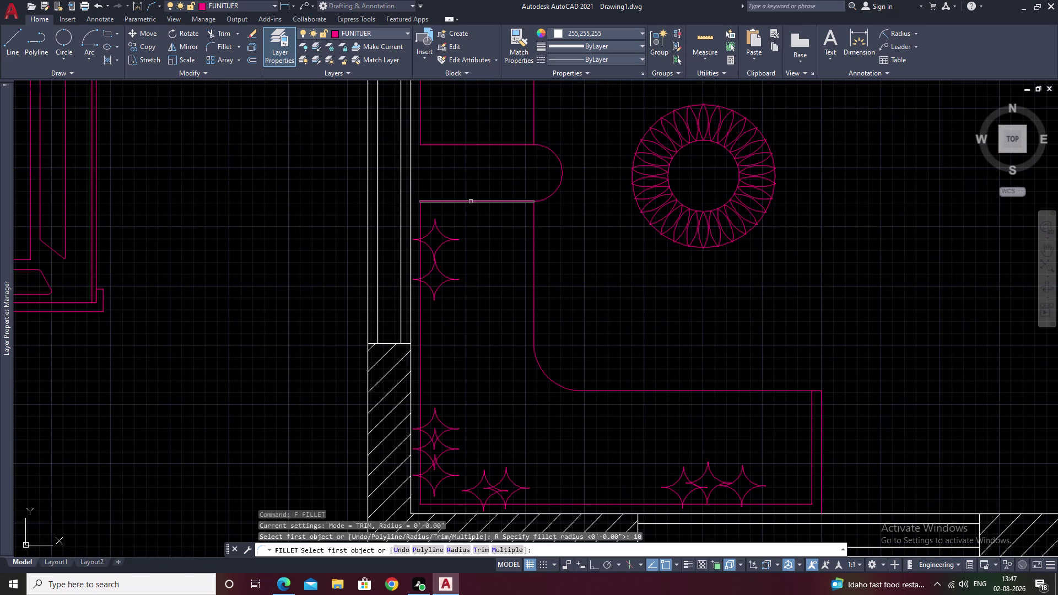
click(470, 202)
click(432, 216)
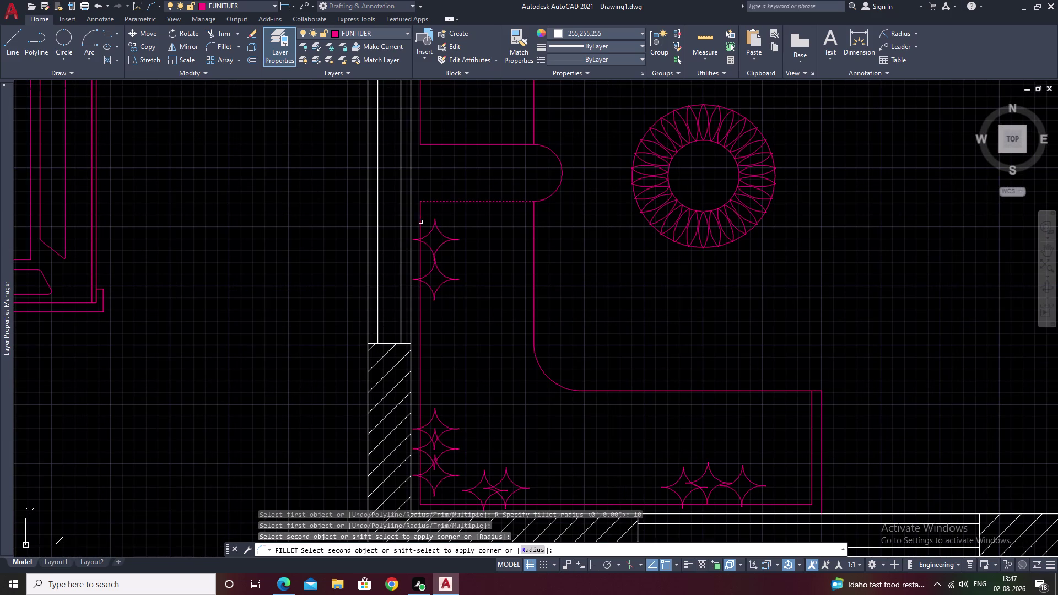
click(420, 222)
Round the second seating corner with the same 10-inch fillet, then end the command.
key(space)
click(454, 143)
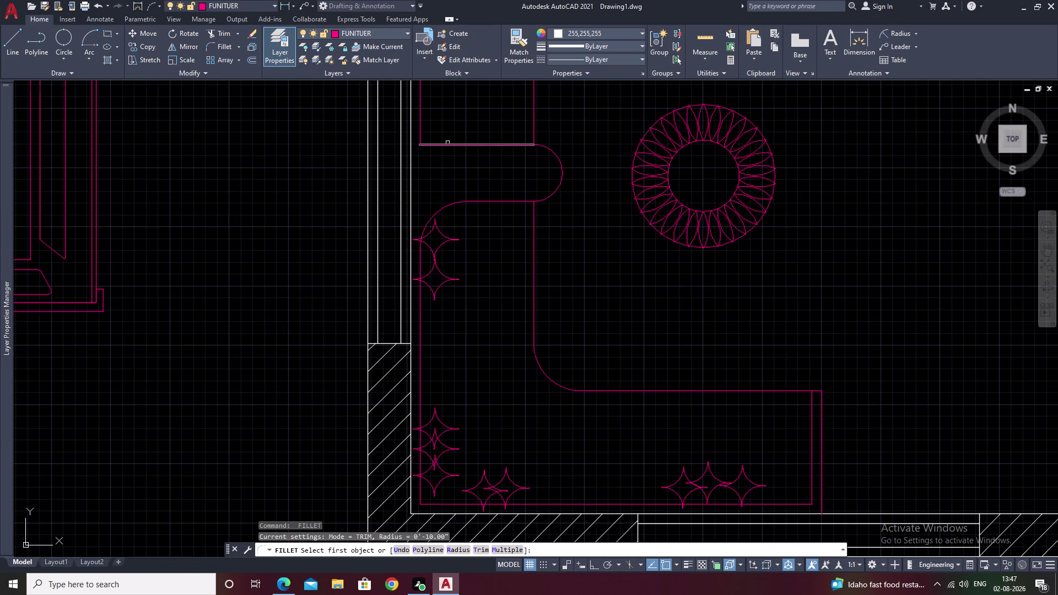
click(434, 143)
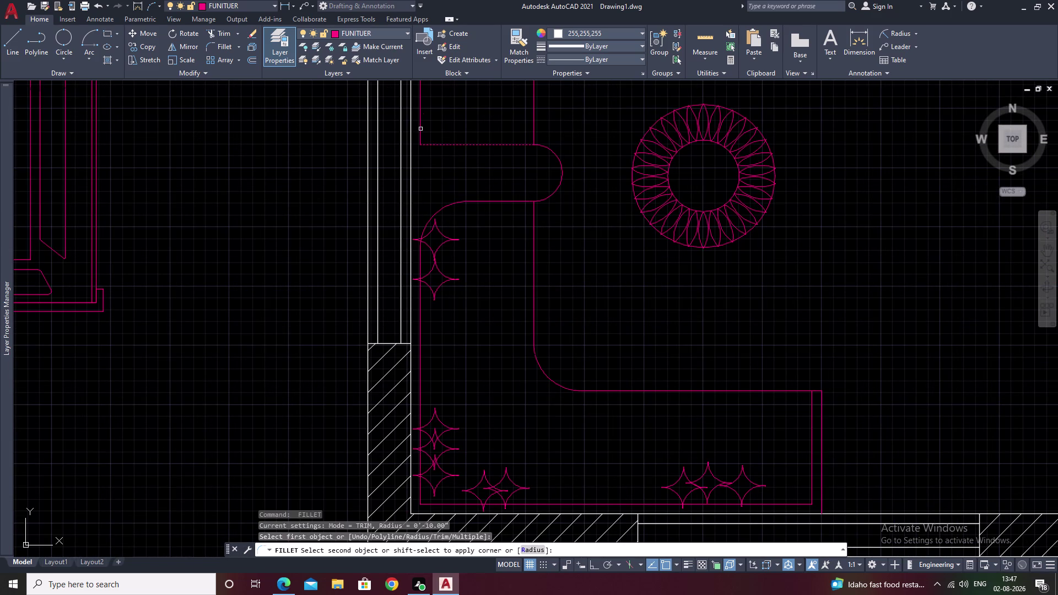
click(420, 121)
scroll(down, 3)
middle_drag(549, 216, 563, 278)
key(Escape)
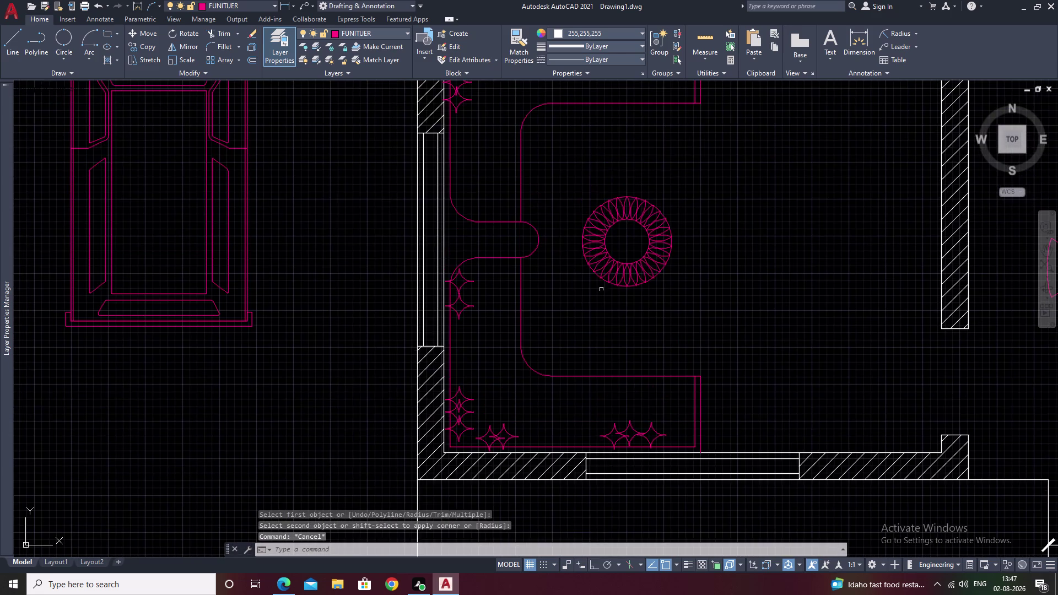
scroll(down, 3)
middle_drag(670, 294, 589, 323)
key(Escape)
scroll(down, 3)
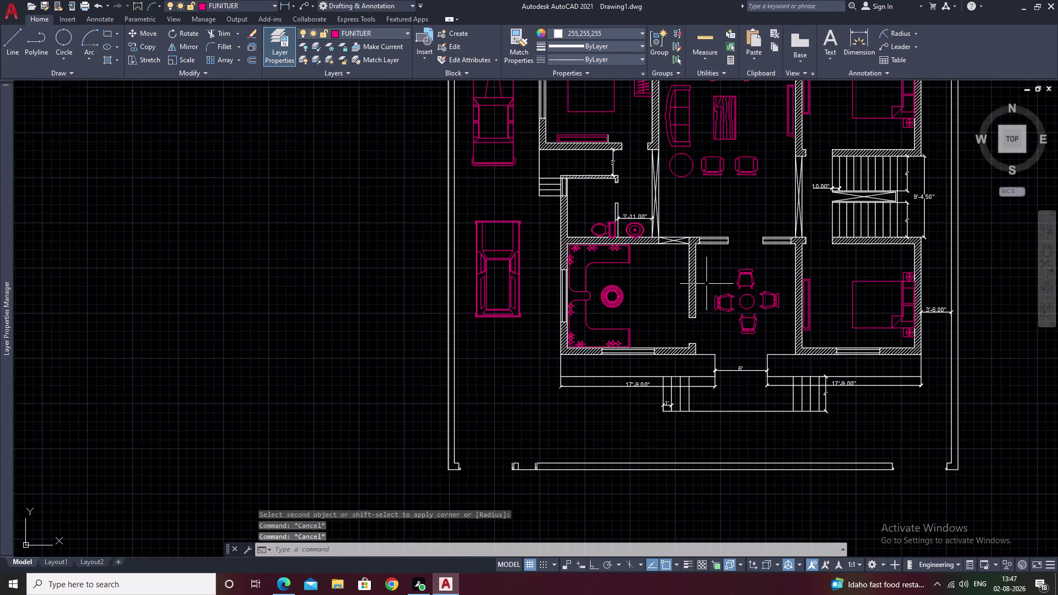
Centre the whole floor plan and turn off the FUNITUER layer from the Layer dropdown.
middle_drag(718, 283, 554, 335)
middle_drag(692, 171, 643, 245)
middle_drag(645, 185, 633, 234)
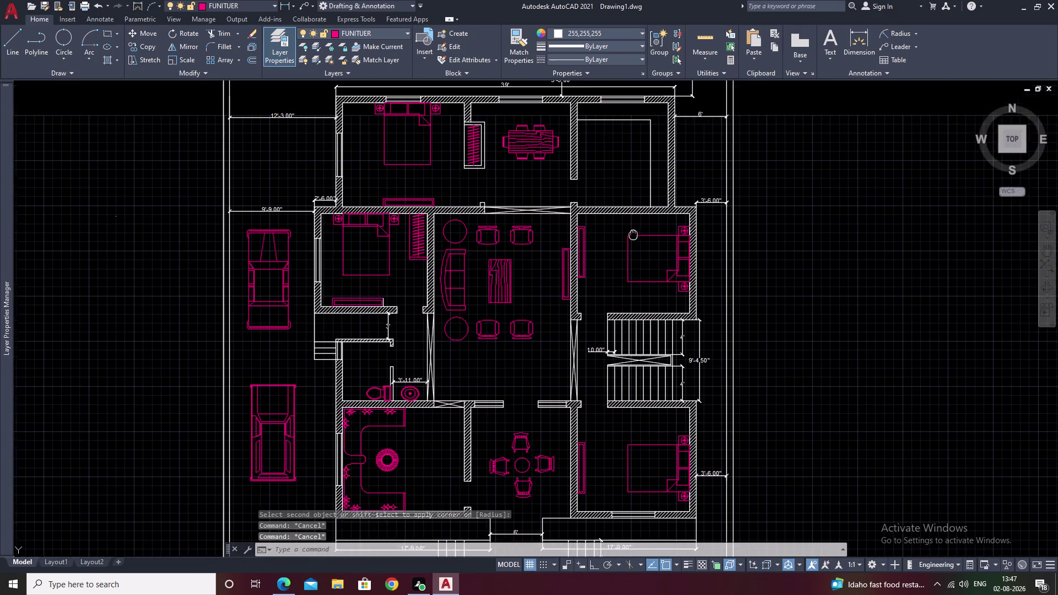
middle_drag(633, 235, 634, 258)
middle_drag(551, 229, 615, 215)
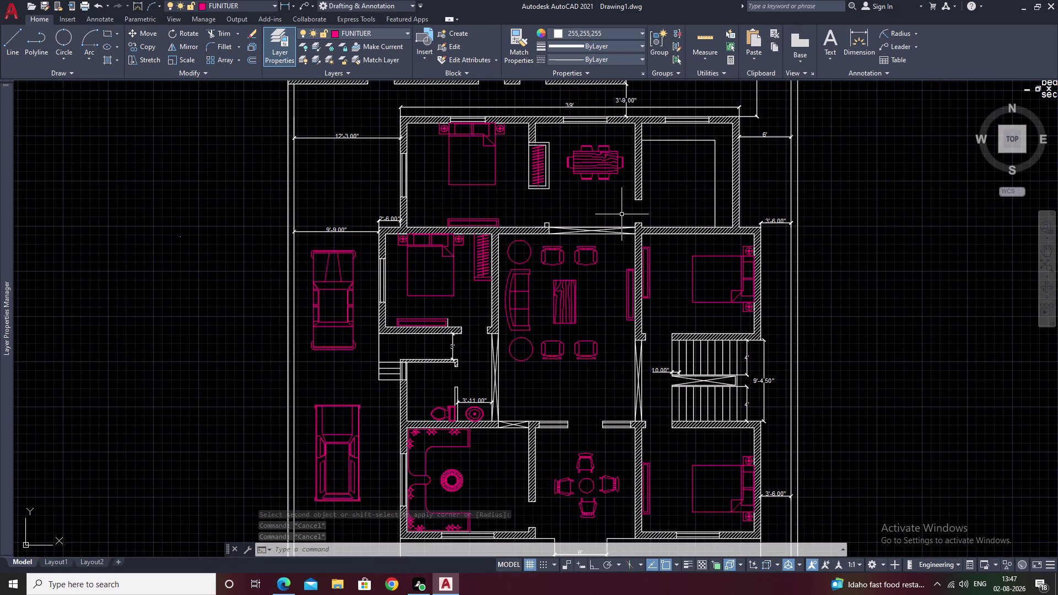
click(406, 33)
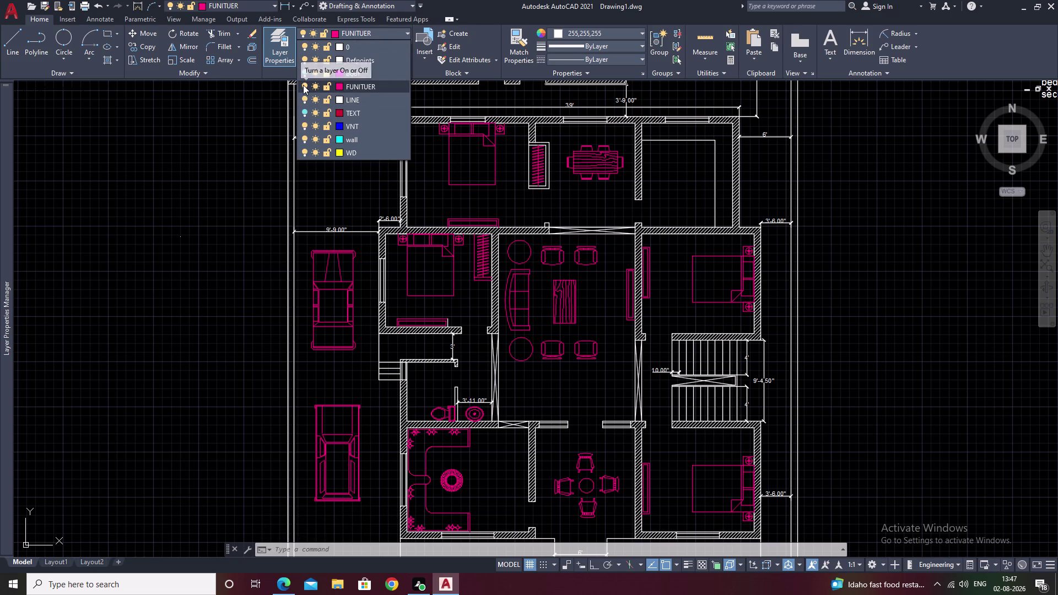
click(304, 84)
click(539, 278)
Zoom into the central rooms and open the Layer Properties Manager with LA.
scroll(down, 3)
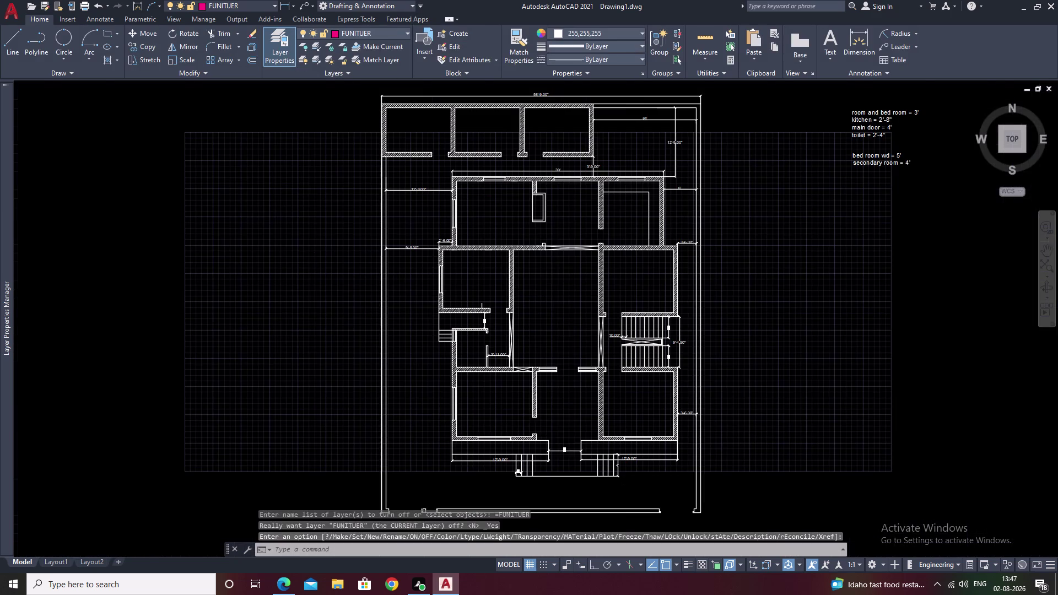
middle_drag(623, 296, 676, 259)
scroll(up, 3)
middle_drag(600, 300, 592, 307)
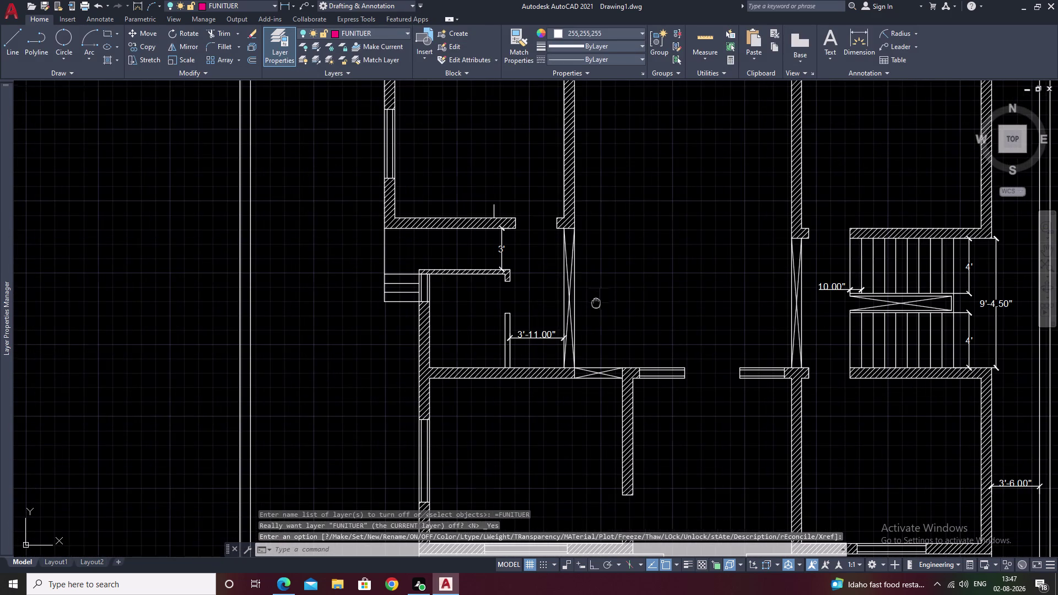
middle_drag(592, 306, 564, 338)
text(L)
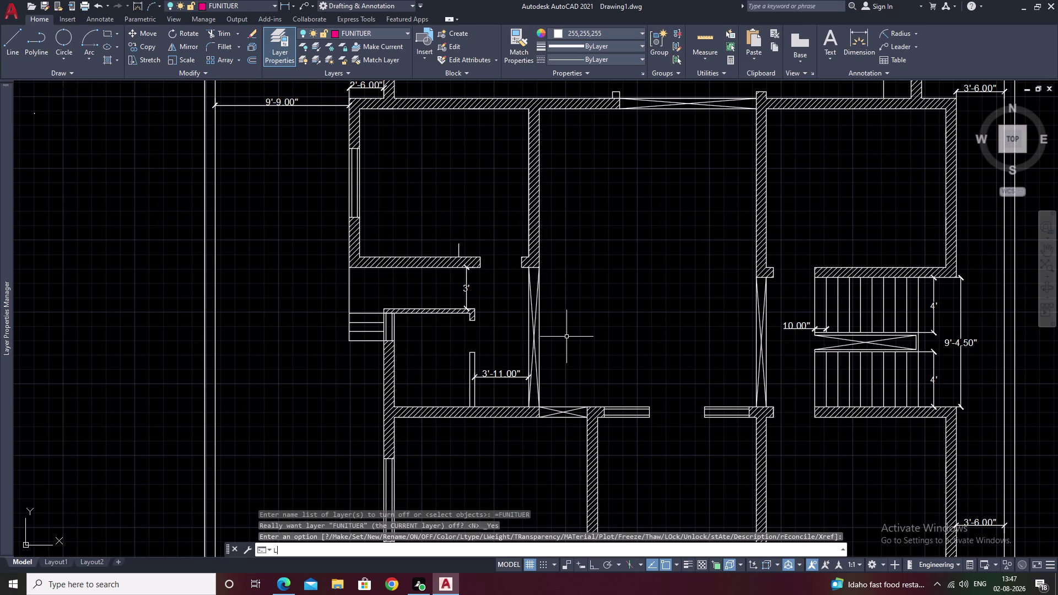
text(A)
key(space)
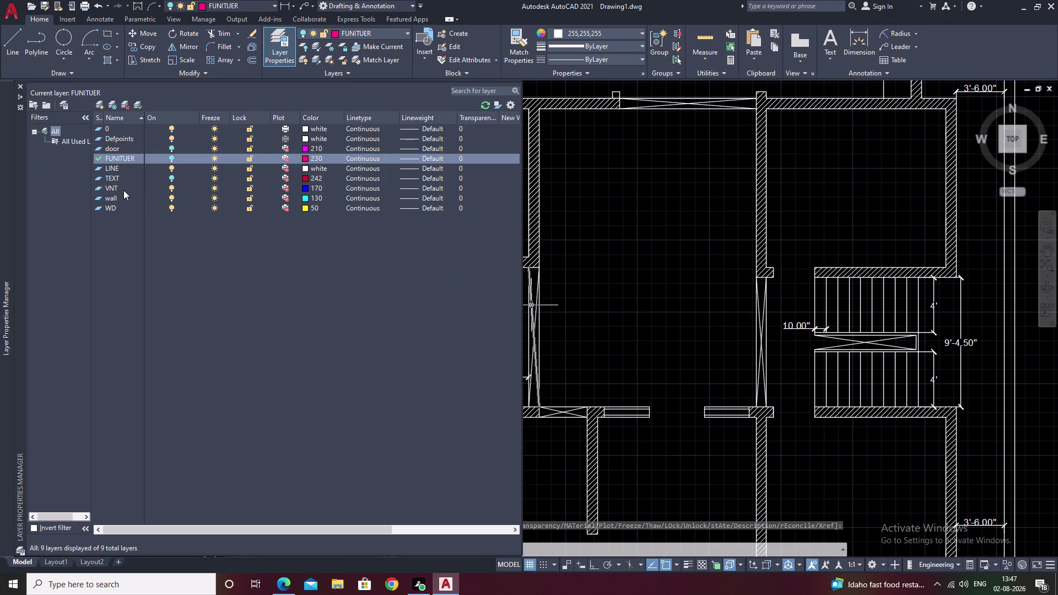
Make the LINE layer current and rename it STAIRS.
click(118, 167)
double_click(118, 167)
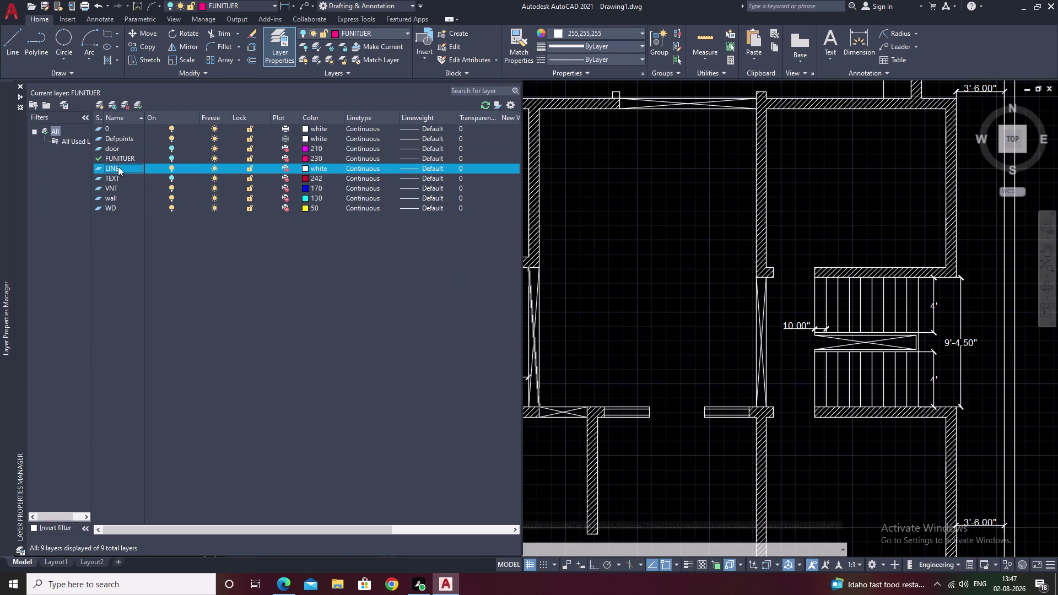
double_click(127, 167)
click(138, 164)
click(138, 165)
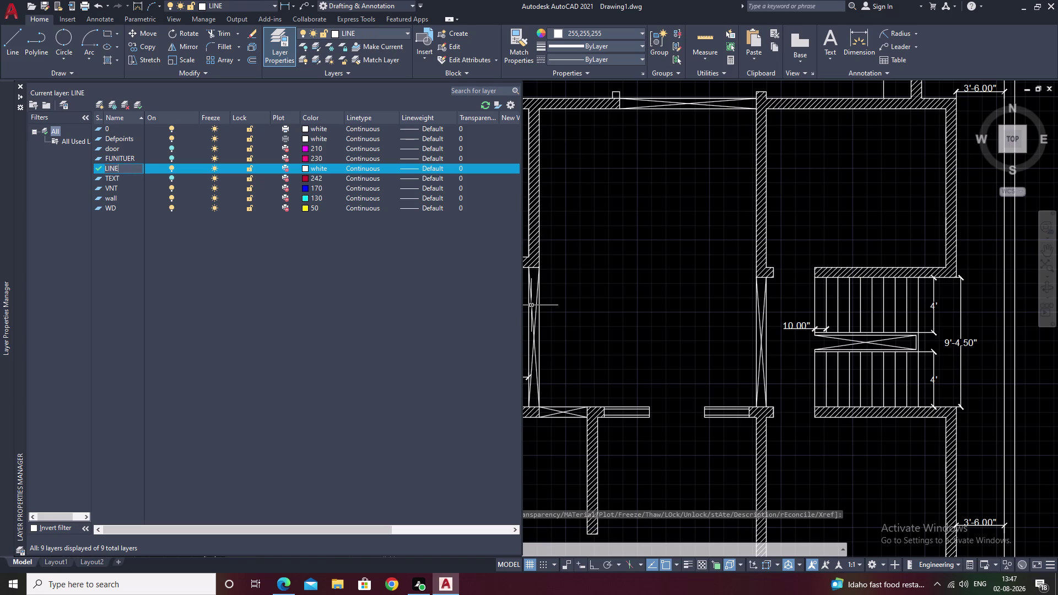
key(BackSpace)
key(BackSpace)
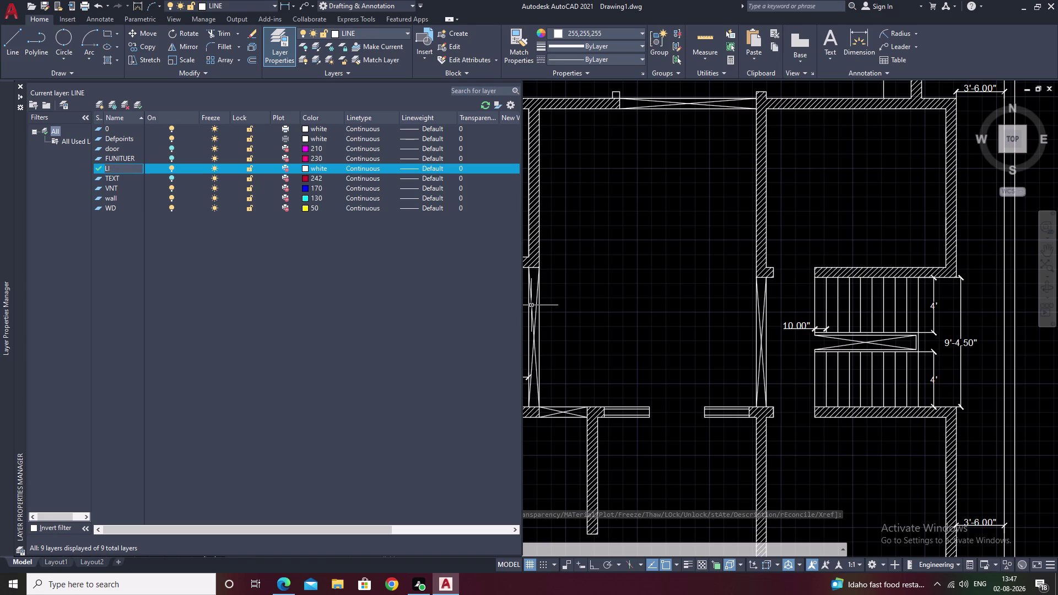
key(BackSpace)
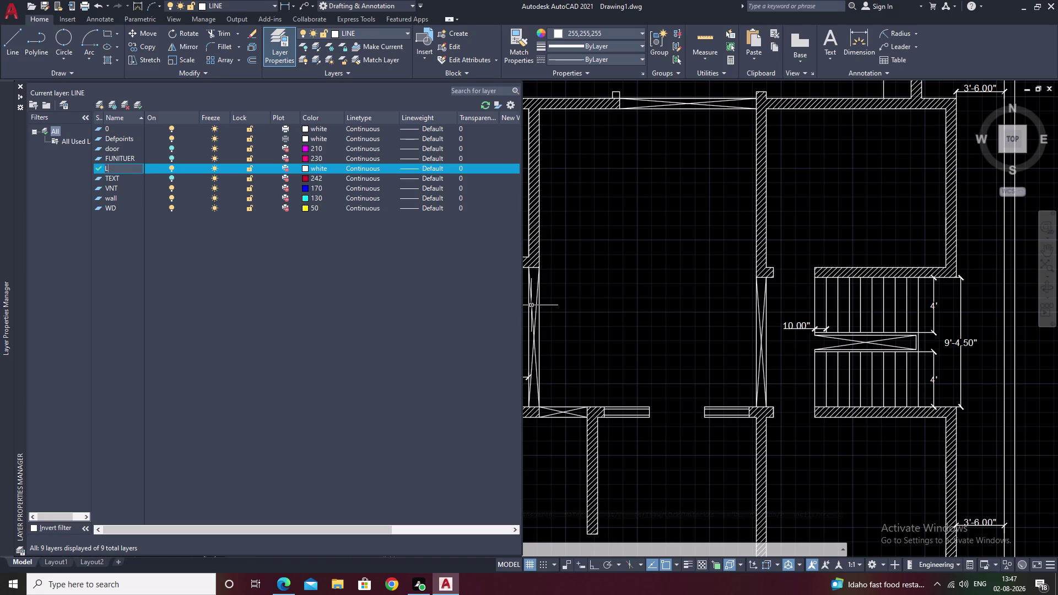
key(BackSpace)
text(ST)
text(A)
text(IR)
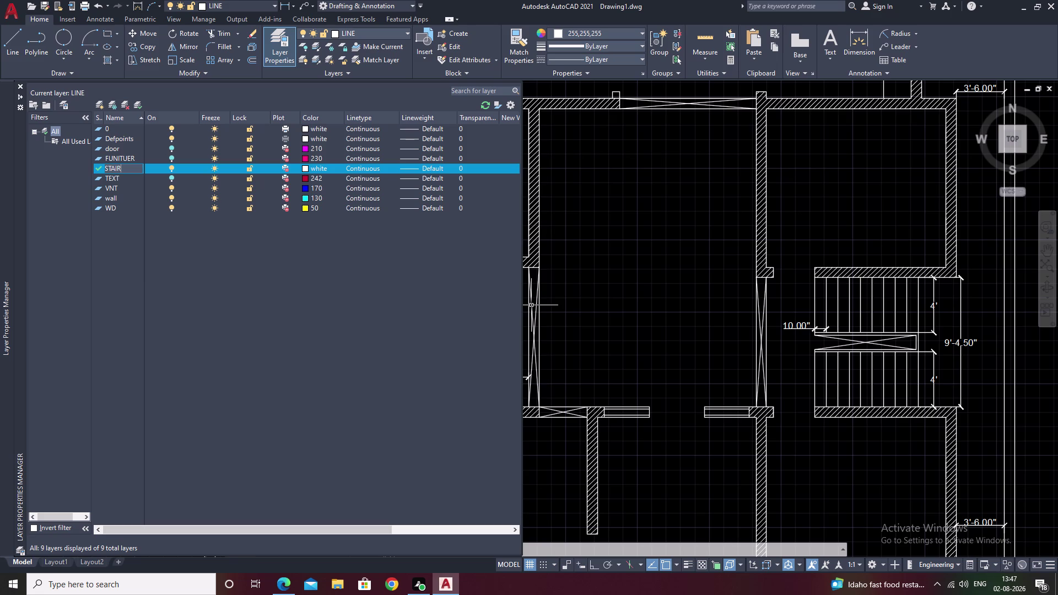
key(s)
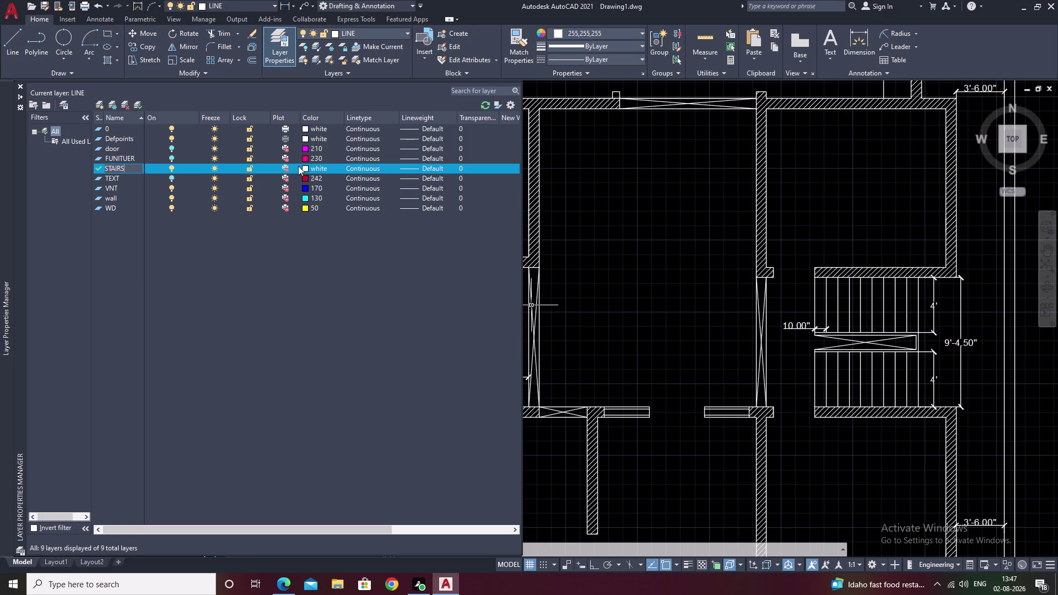
Set the STAIRS layer colour to green, index 100.
click(305, 168)
click(305, 168)
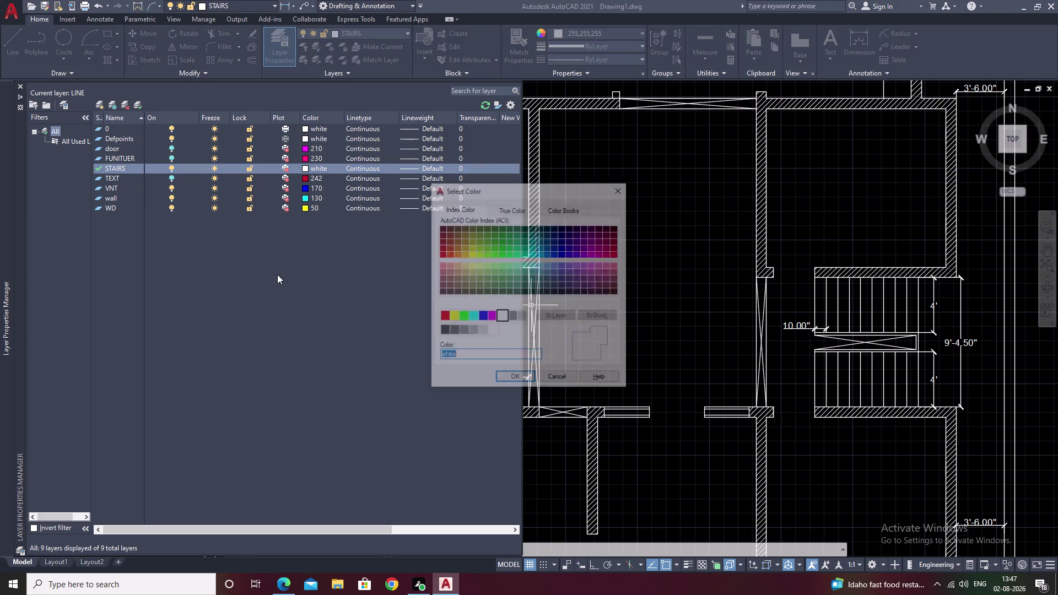
click(277, 275)
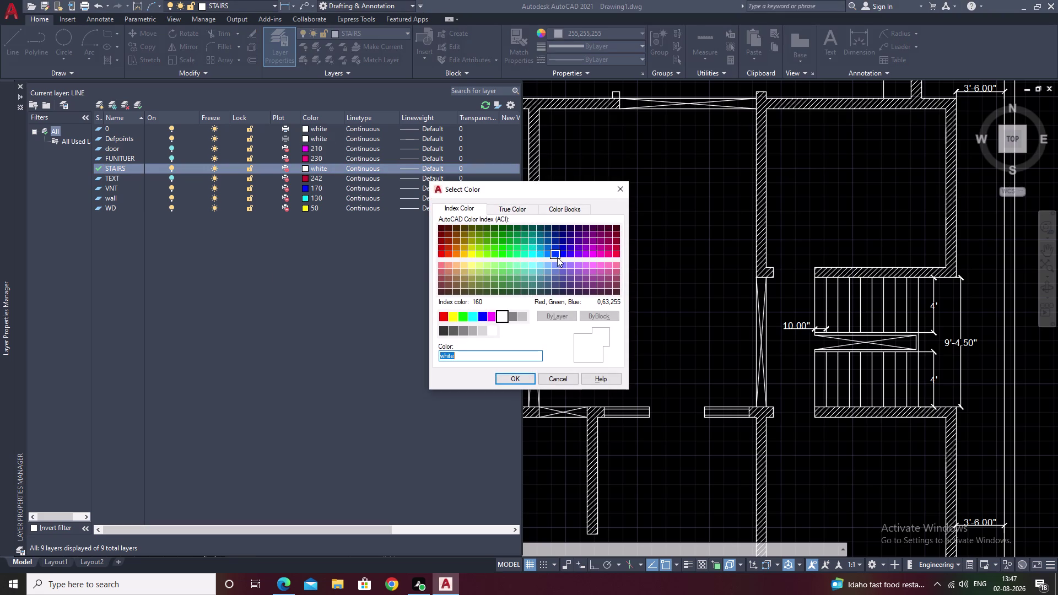
click(511, 255)
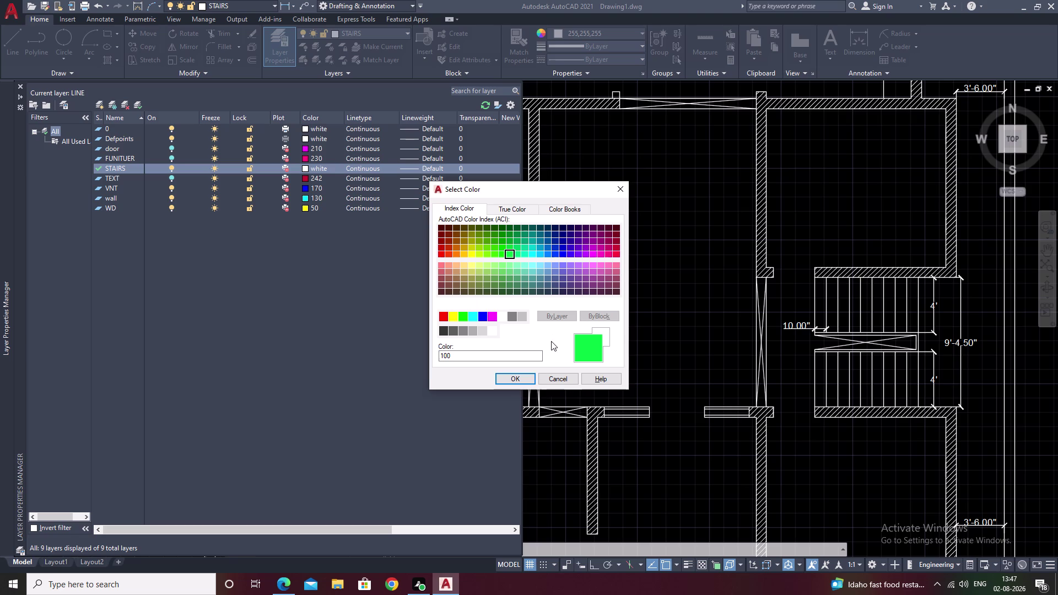
click(521, 379)
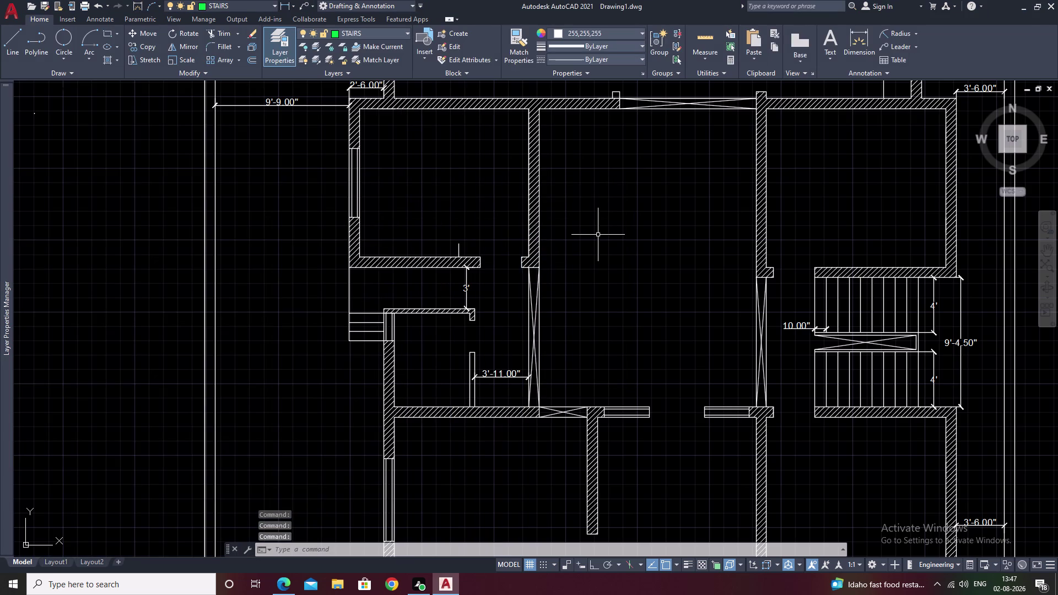
Try breaking a stair line at a point with BREAKATPOINT, then cancel.
scroll(up, 3)
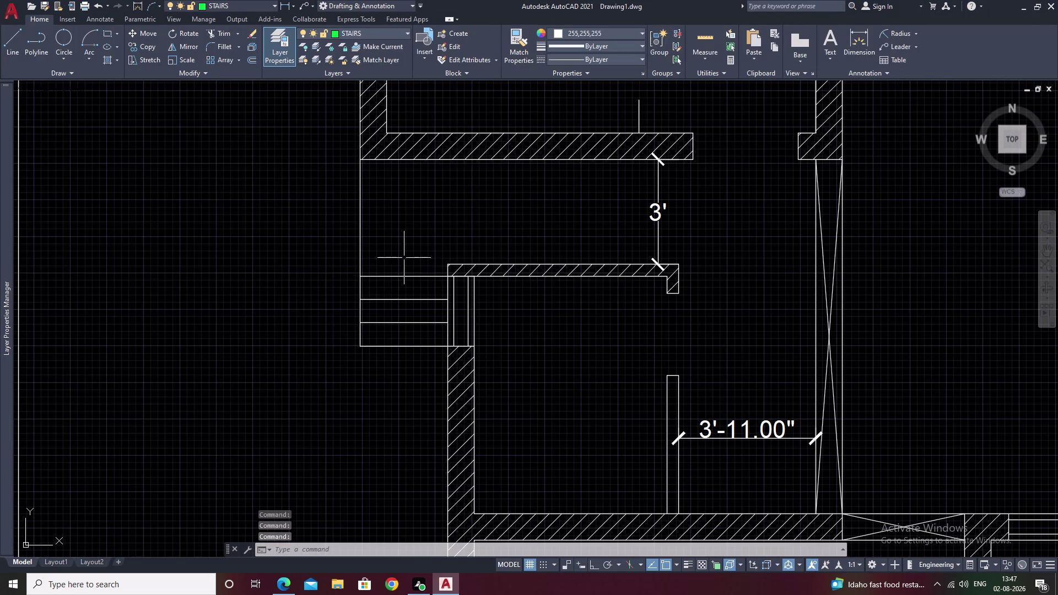
drag(405, 258, 352, 358)
key(Escape)
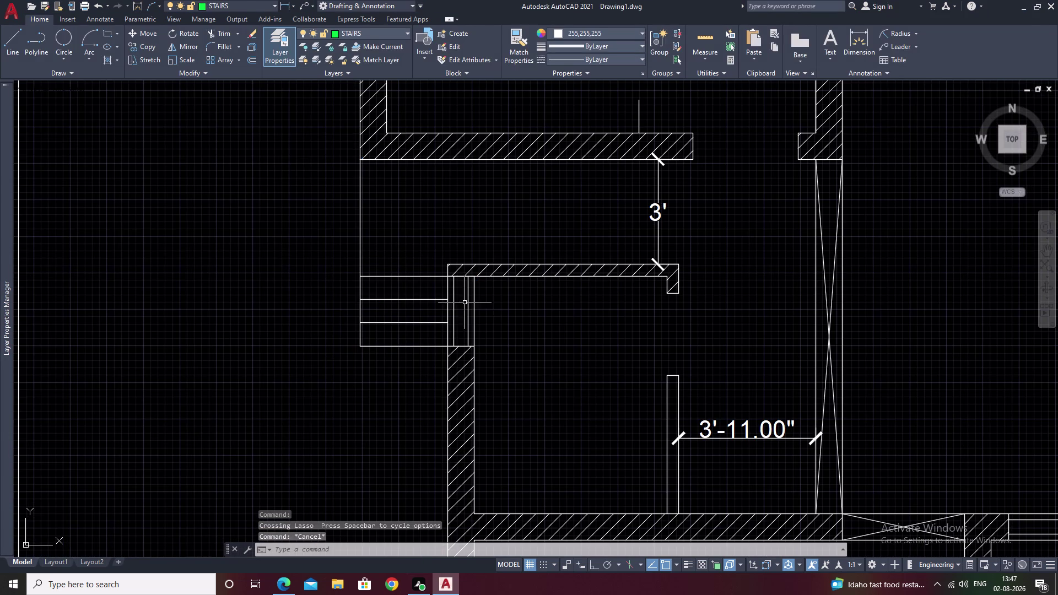
scroll(up, 3)
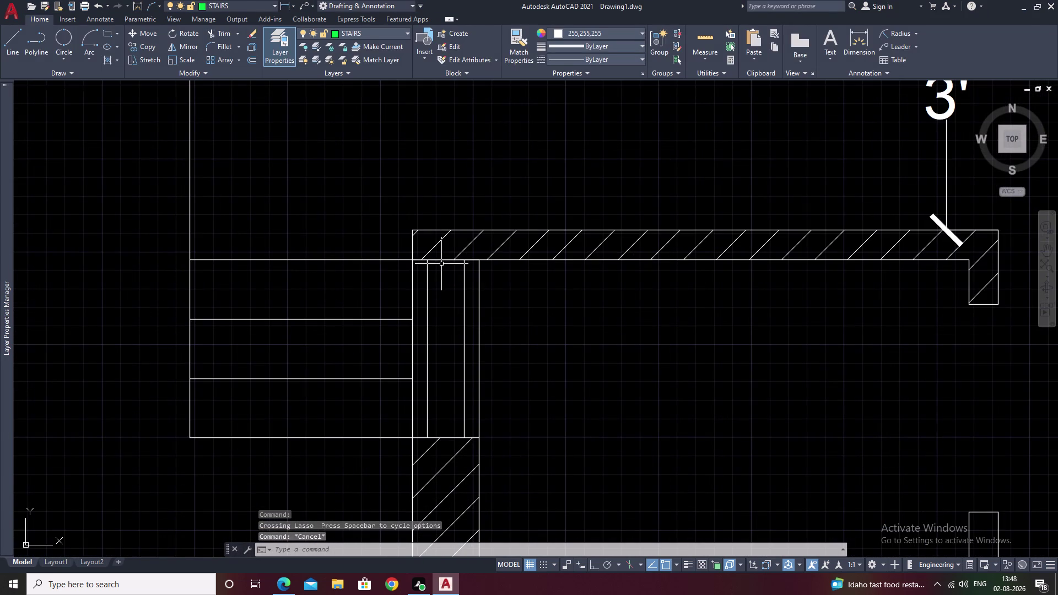
text(BR)
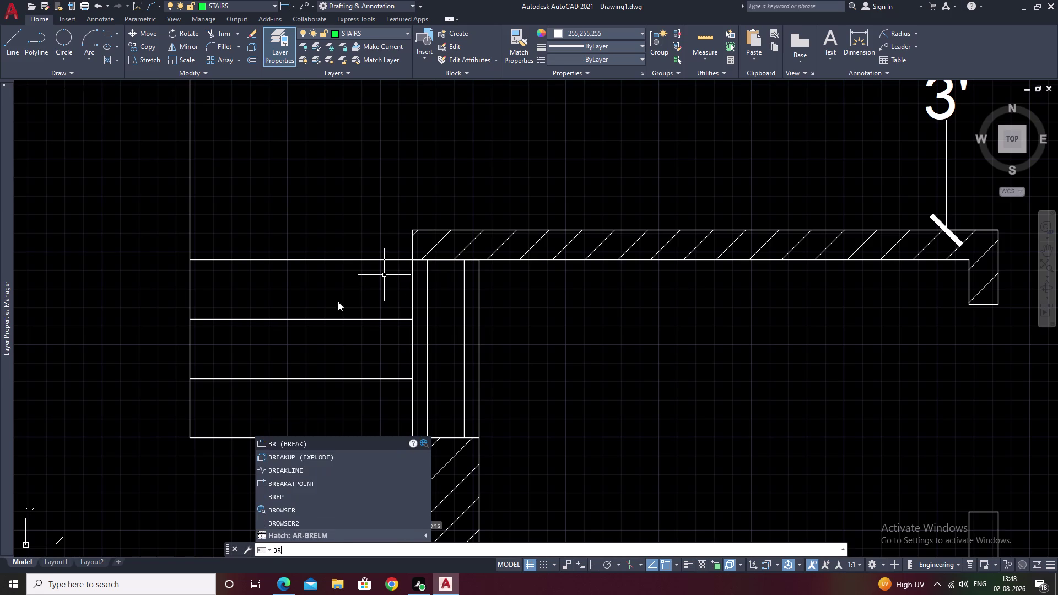
click(317, 485)
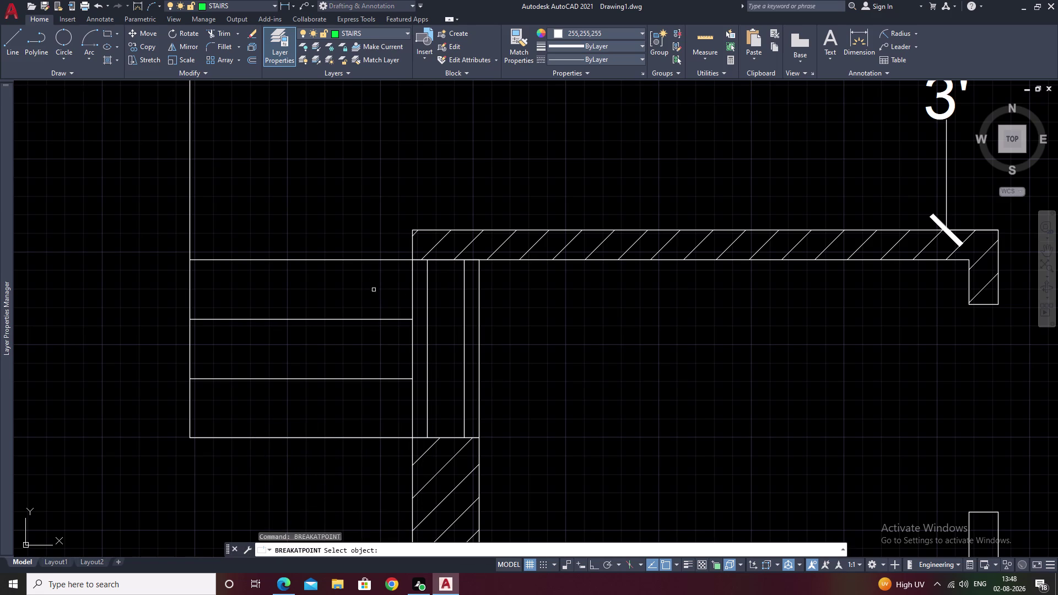
click(374, 259)
scroll(up, 3)
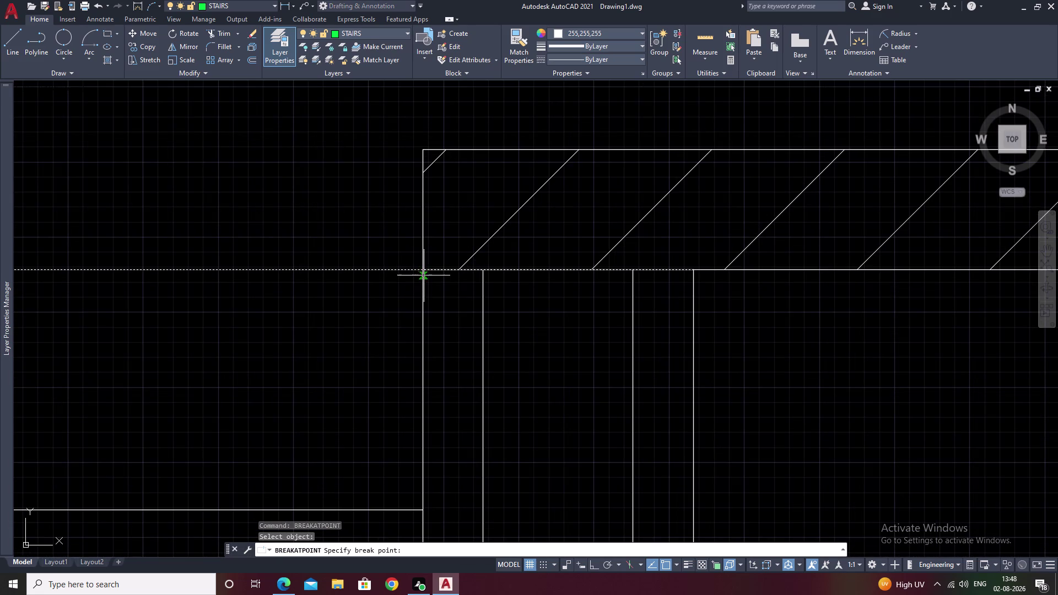
click(423, 272)
key(Escape)
Break the bottom step line at a point, then select the small step lines.
scroll(down, 3)
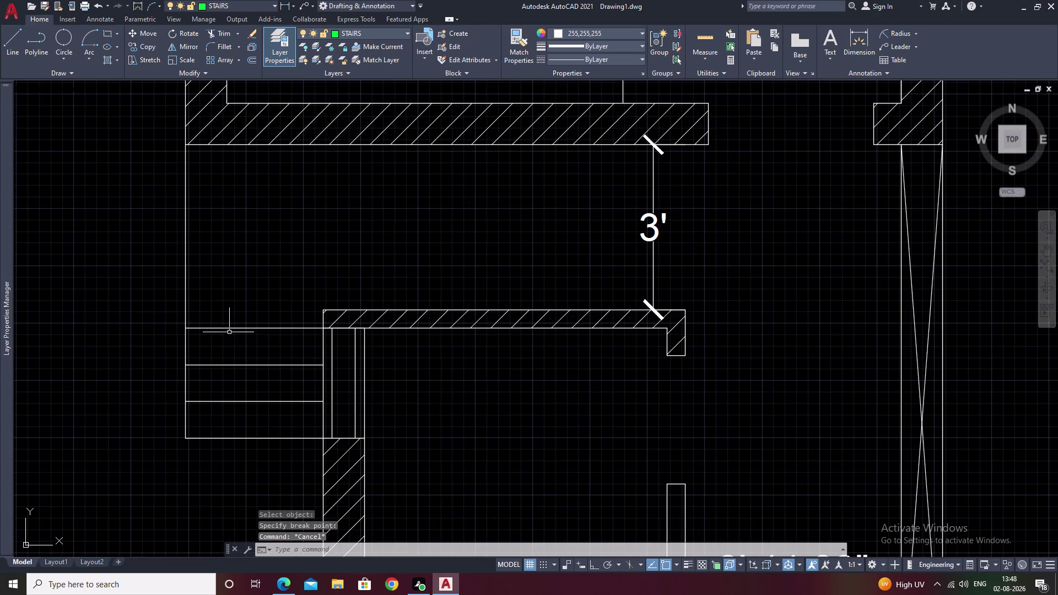
drag(279, 237, 177, 450)
drag(253, 426, 238, 460)
key(Escape)
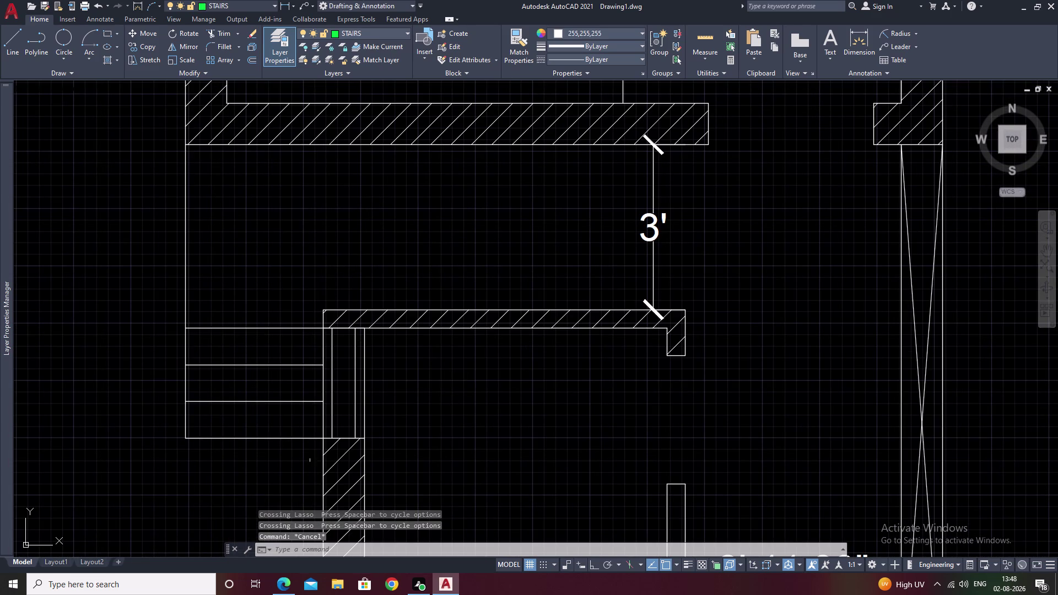
text(BR)
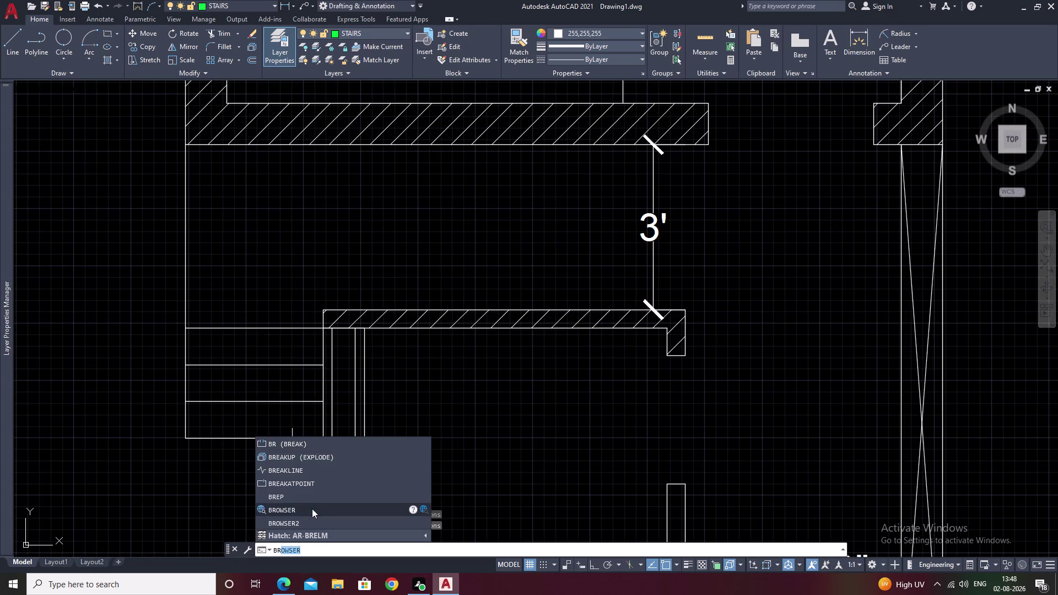
click(302, 485)
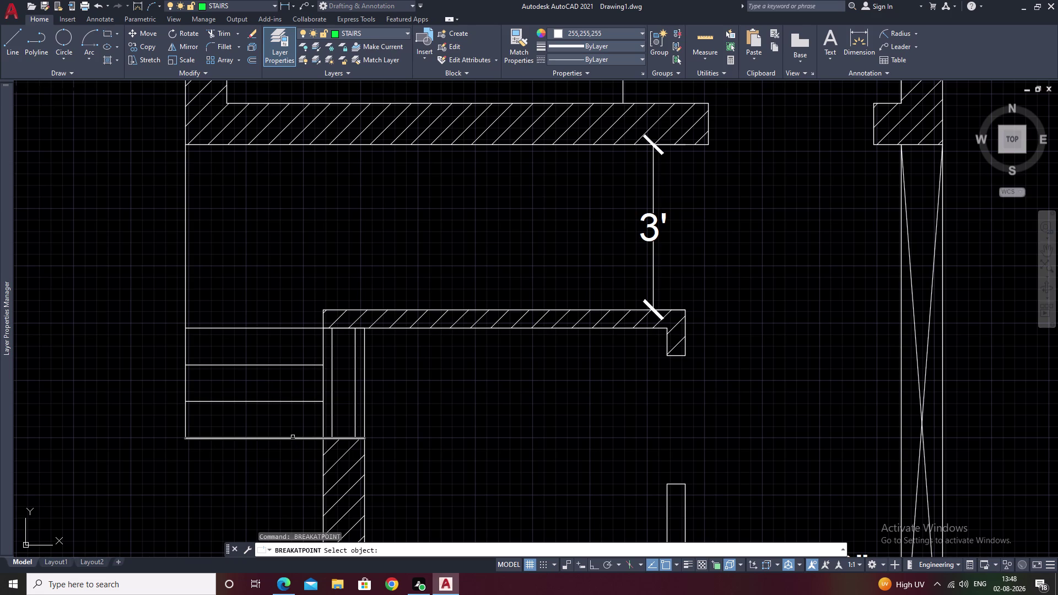
click(292, 438)
click(320, 438)
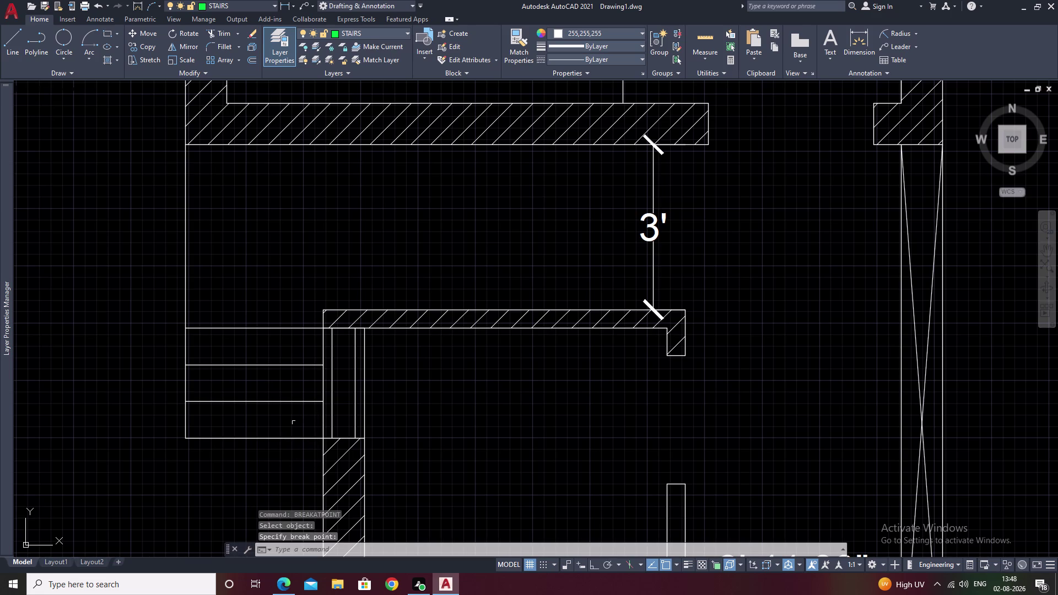
key(Escape)
drag(296, 278, 199, 467)
drag(265, 229, 170, 247)
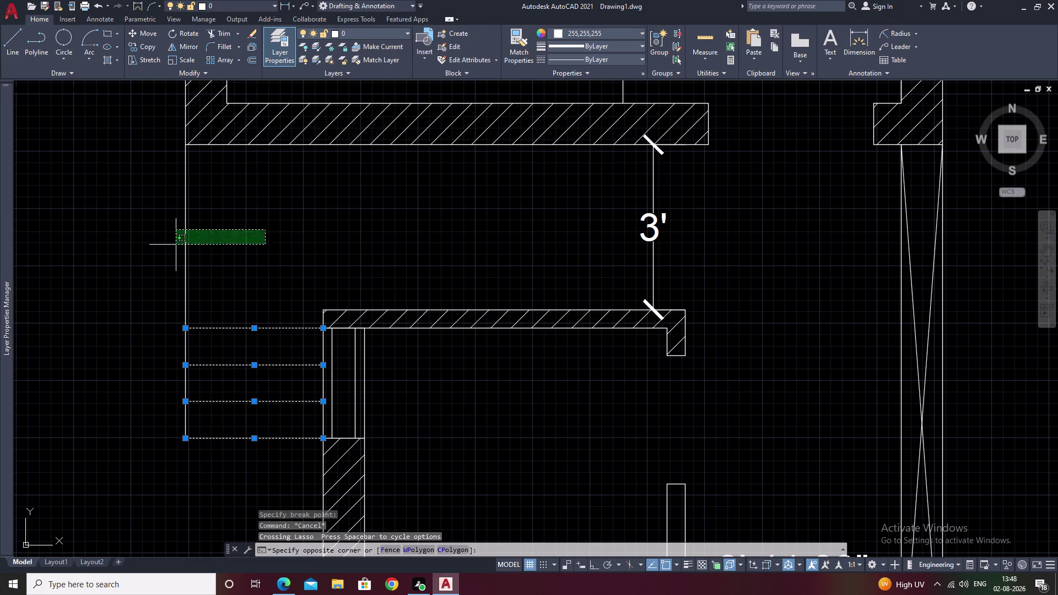
Add the tall side line and move the selected step lines onto the STAIRS layer.
drag(170, 247, 145, 262)
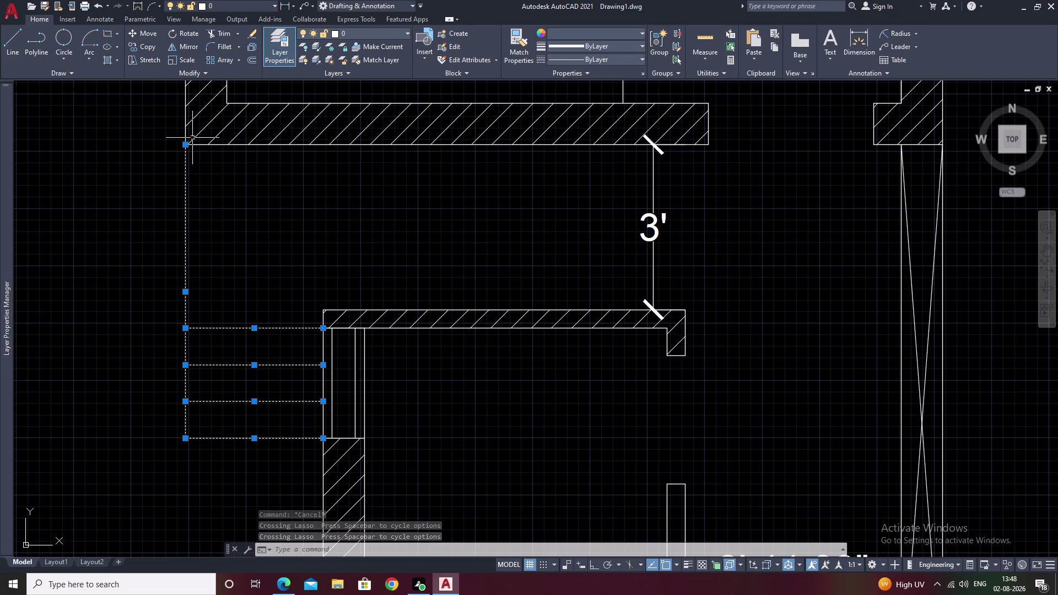
click(406, 32)
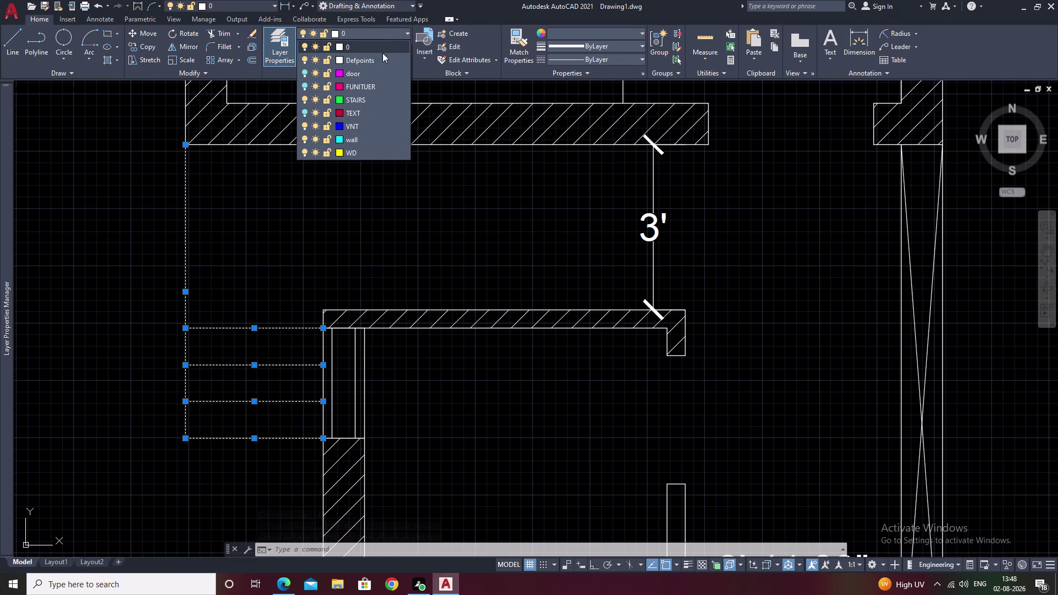
click(365, 100)
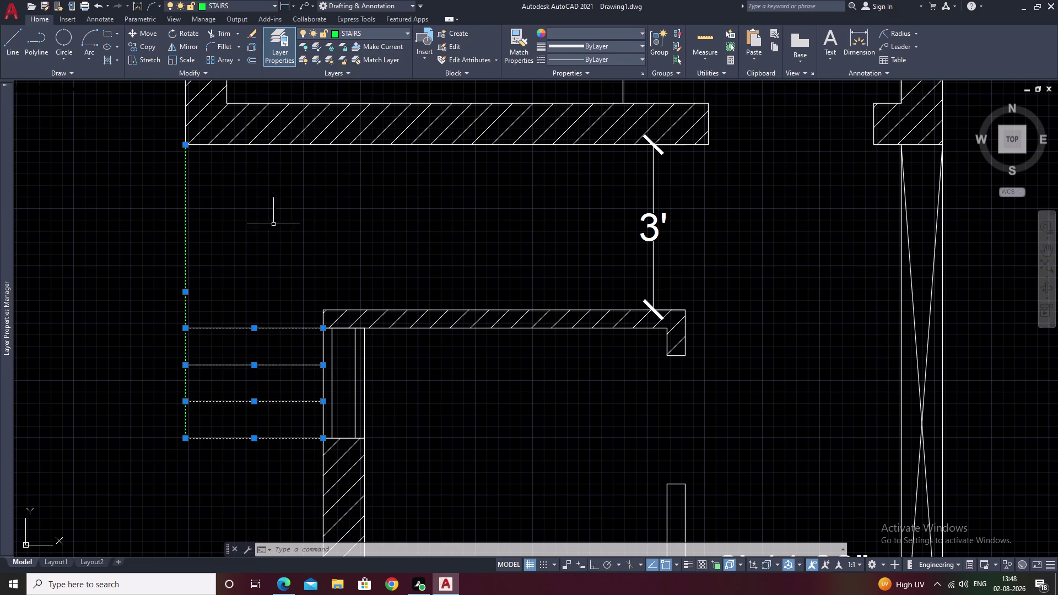
key(Escape)
Attempt Match Properties onto the staircase, then undo the failed selection.
click(529, 44)
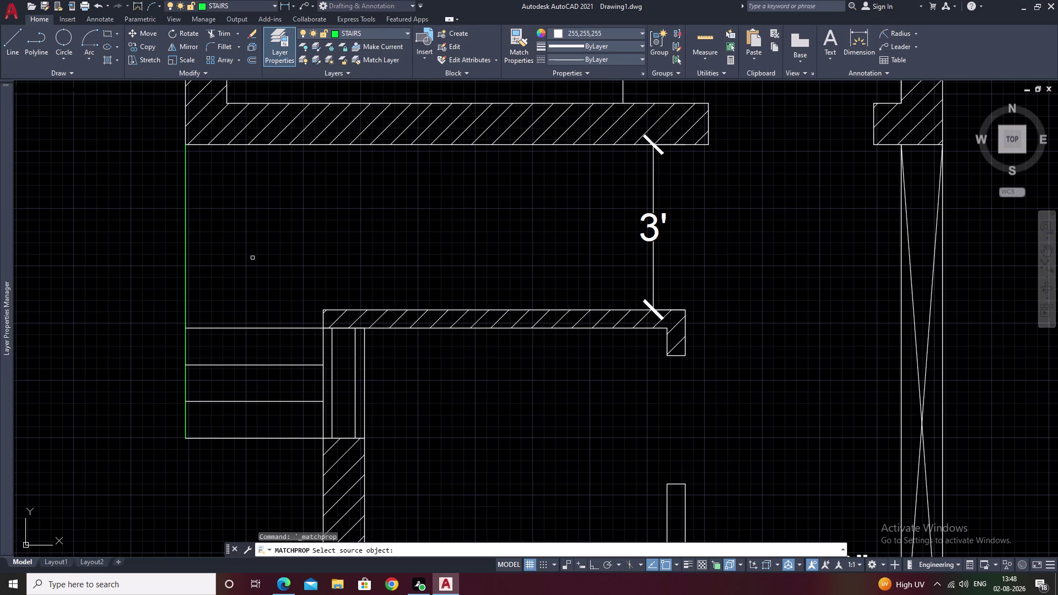
click(184, 291)
drag(263, 300, 241, 363)
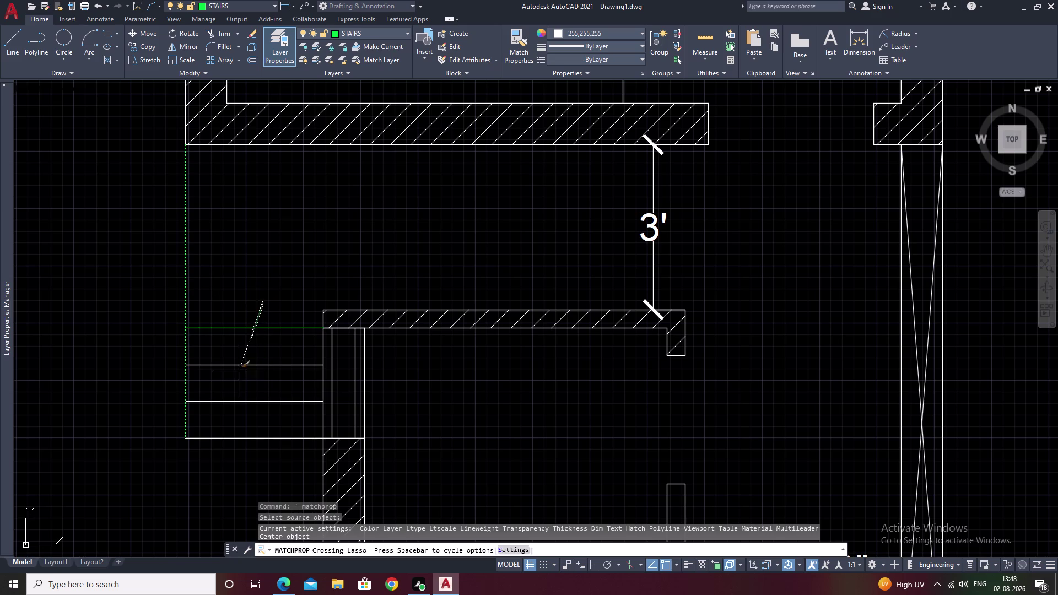
drag(242, 362, 198, 459)
scroll(down, 3)
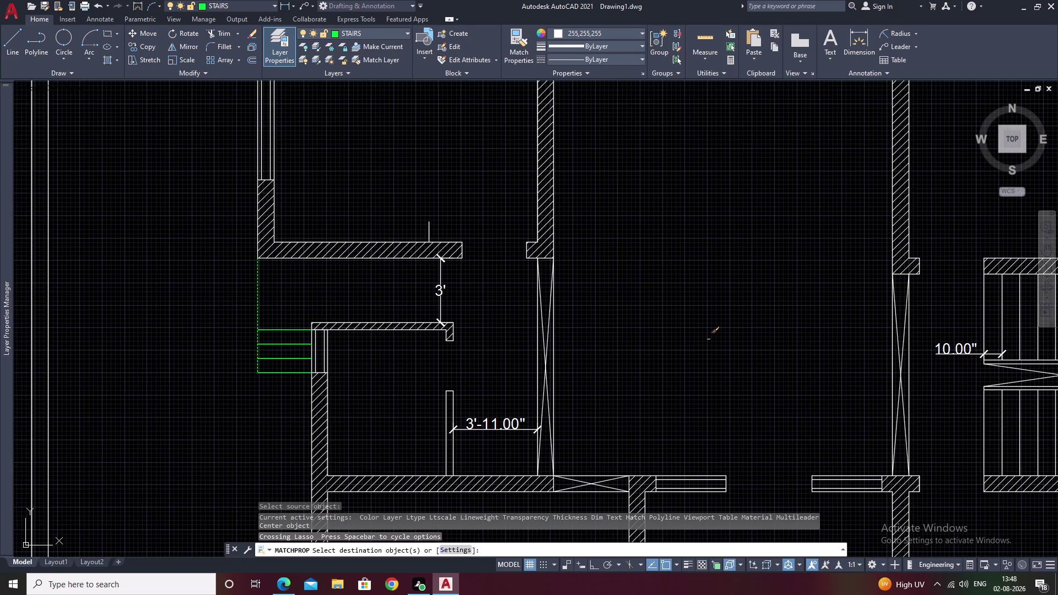
scroll(down, 3)
middle_drag(710, 338, 169, 336)
scroll(up, 3)
drag(466, 313, 136, 292)
double_click(136, 293)
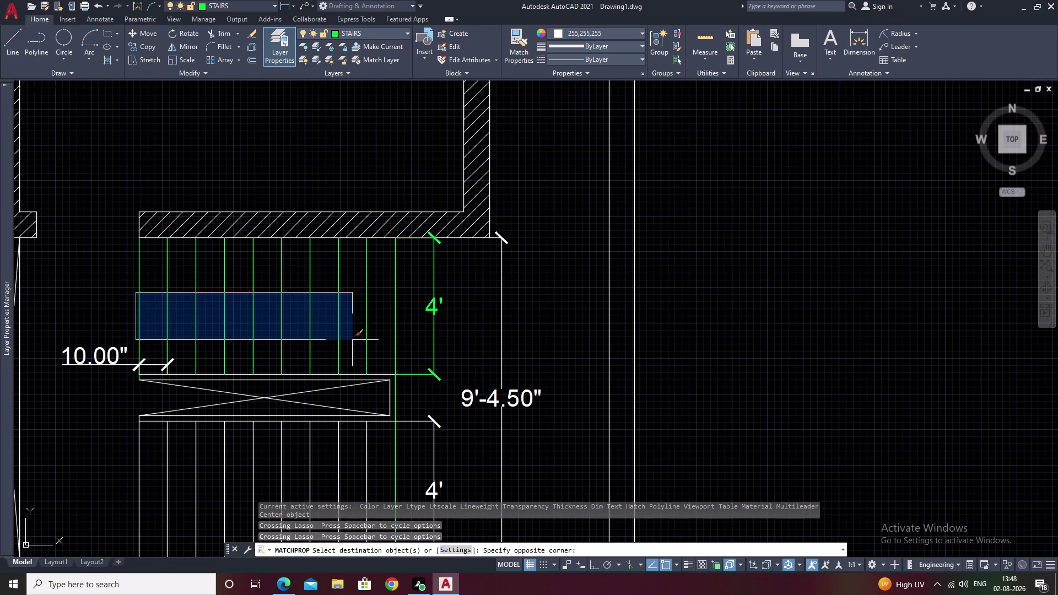
key(ctrl+z)
key(ctrl+z)
key(Escape)
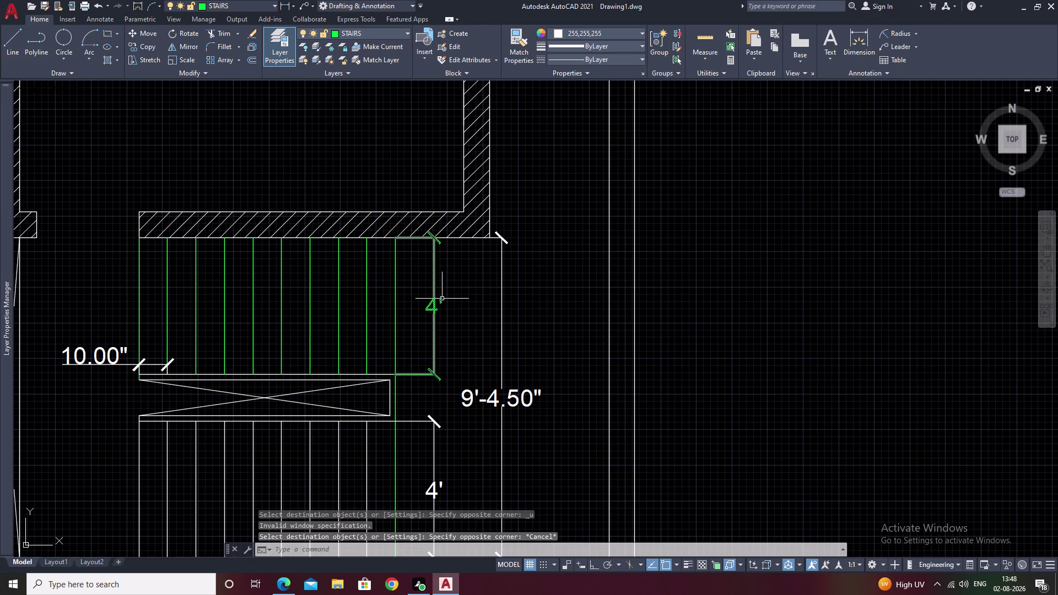
key(Escape)
Match a green stair tread's properties onto one staircase line.
click(516, 46)
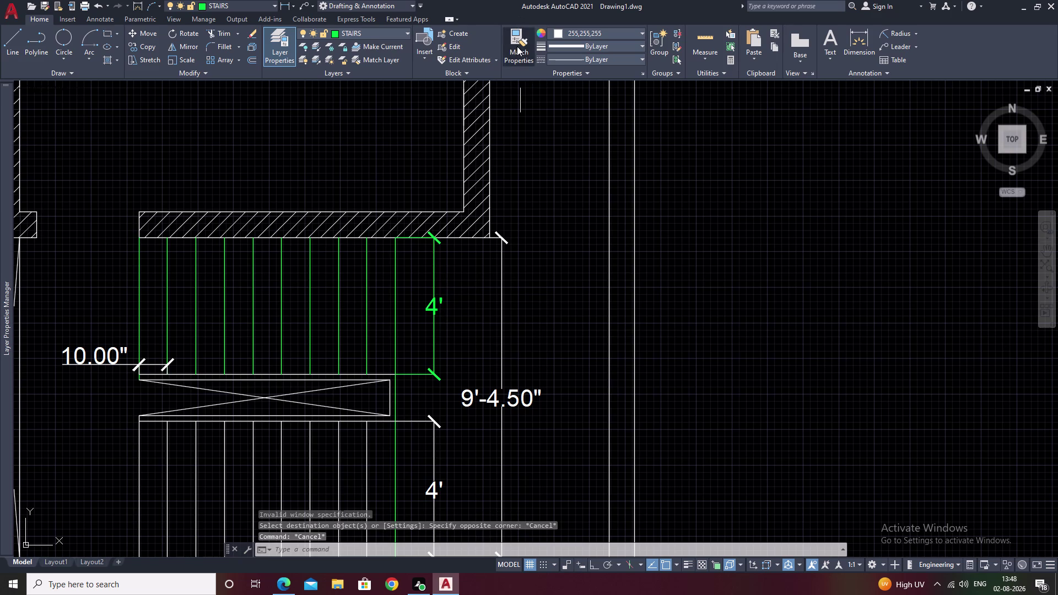
click(441, 211)
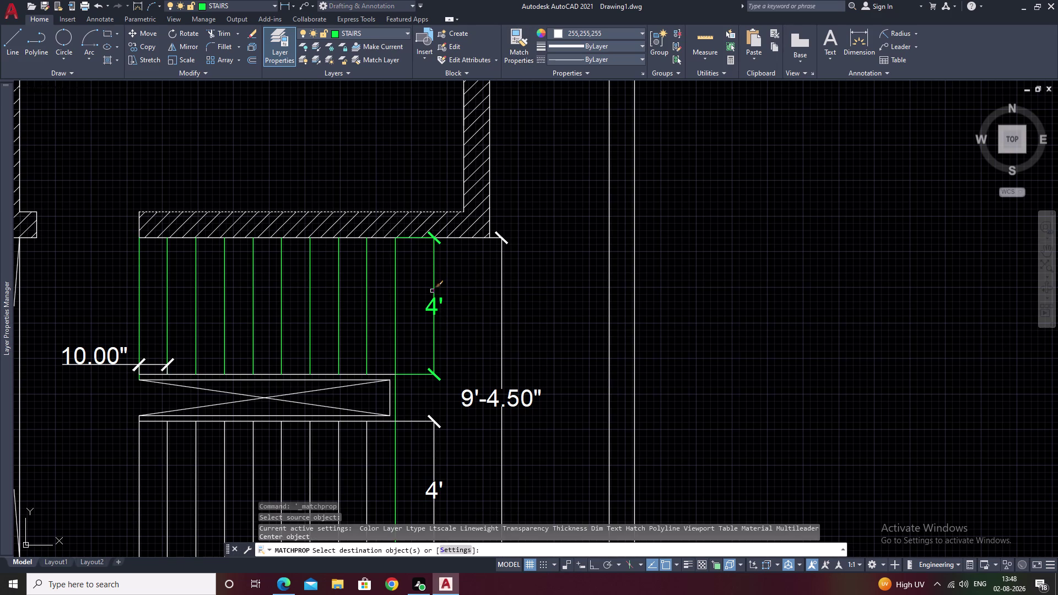
click(434, 287)
key(Escape)
middle_drag(481, 319, 489, 288)
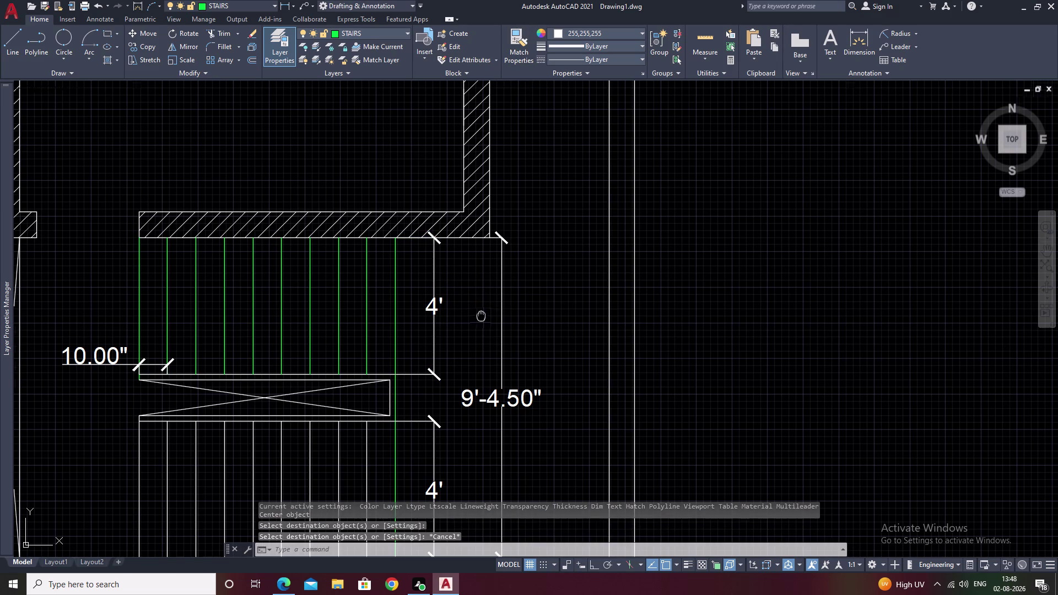
middle_drag(489, 287, 517, 206)
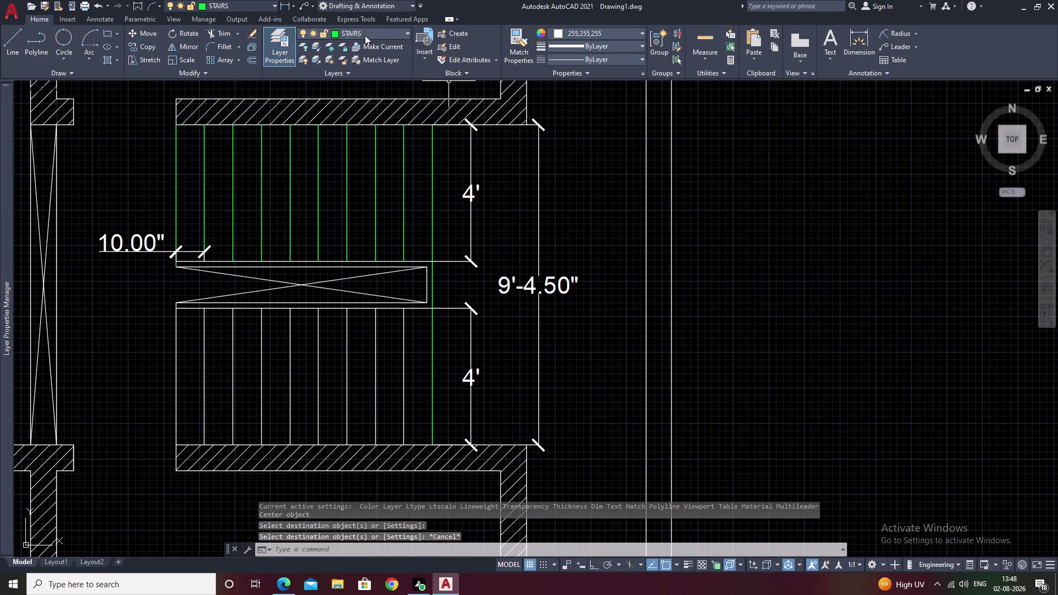
Copy green tread properties onto the landing outline, lower treads and upper treads.
click(514, 40)
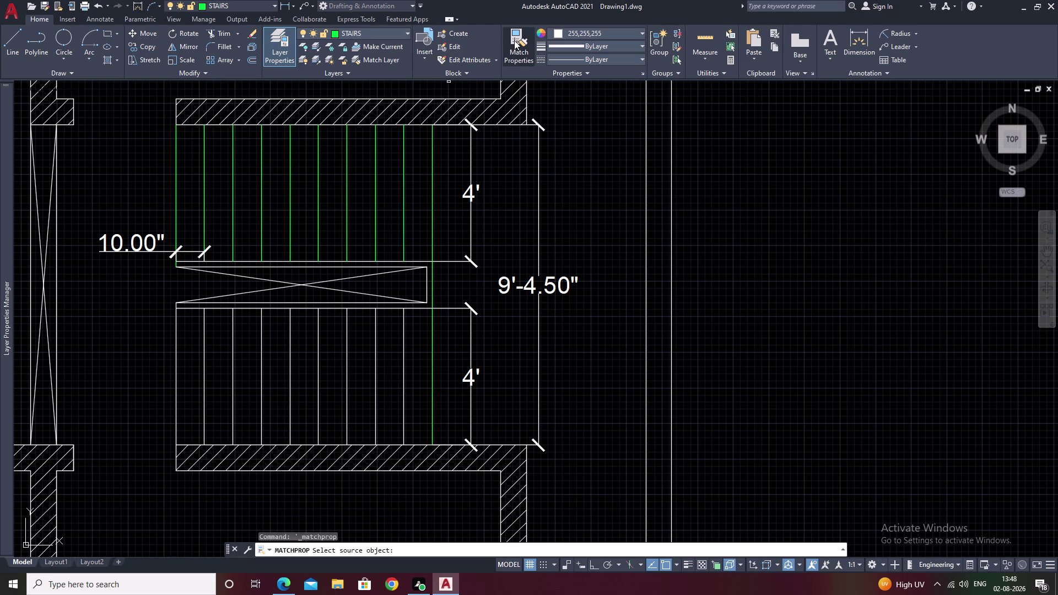
drag(436, 174, 247, 189)
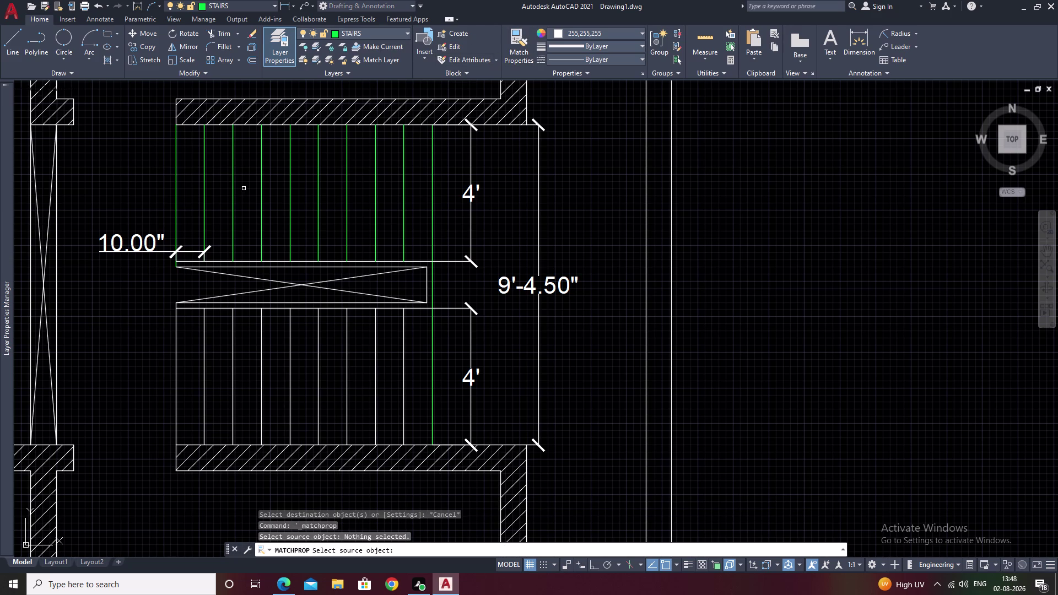
click(261, 195)
drag(436, 371, 302, 377)
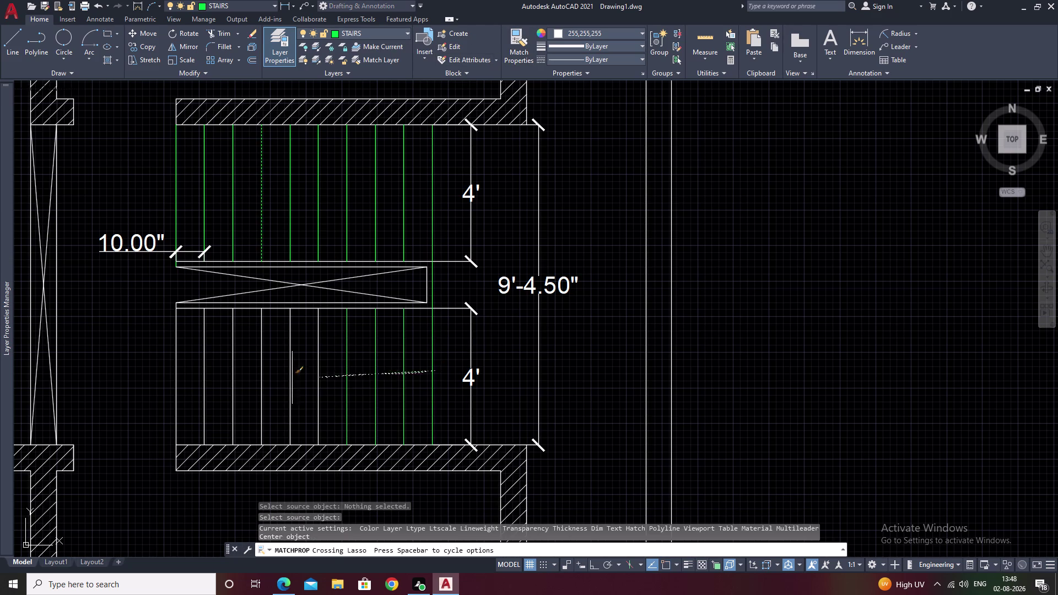
drag(302, 378, 204, 374)
drag(435, 279, 215, 286)
drag(347, 213, 308, 325)
drag(343, 233, 320, 334)
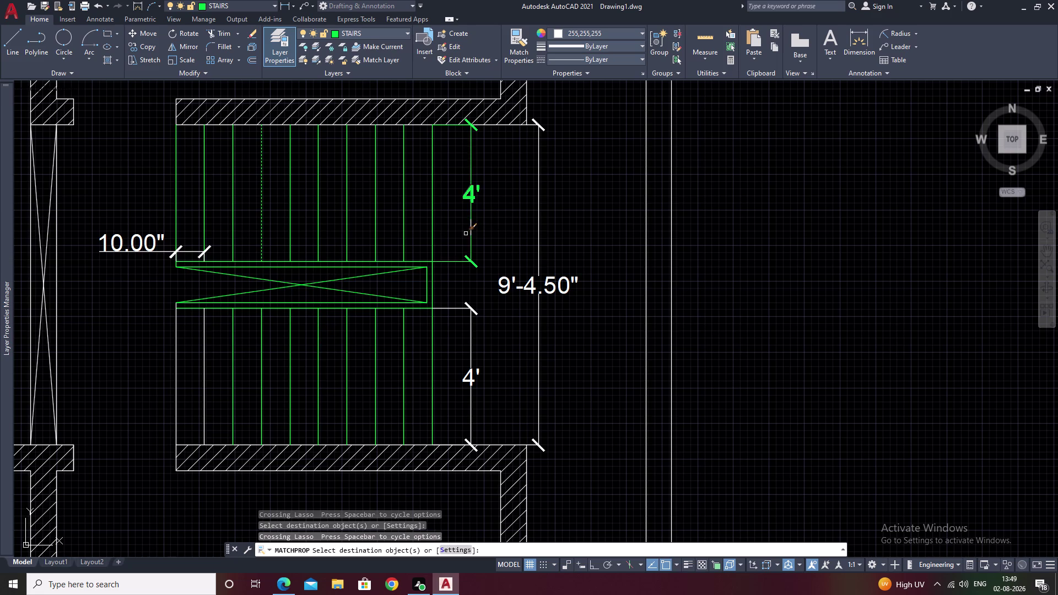
drag(465, 233, 460, 238)
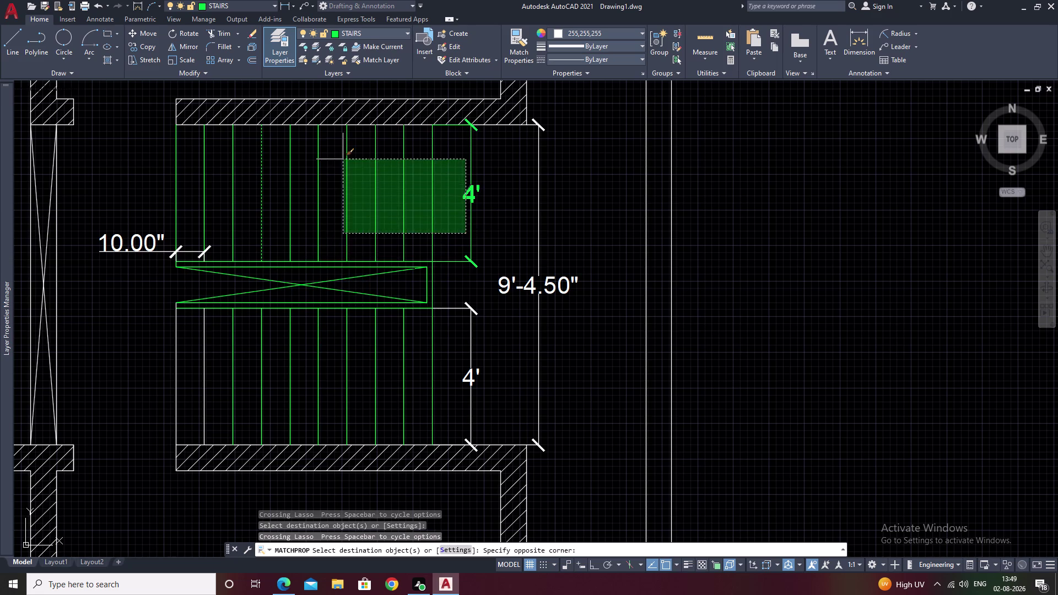
key(Escape)
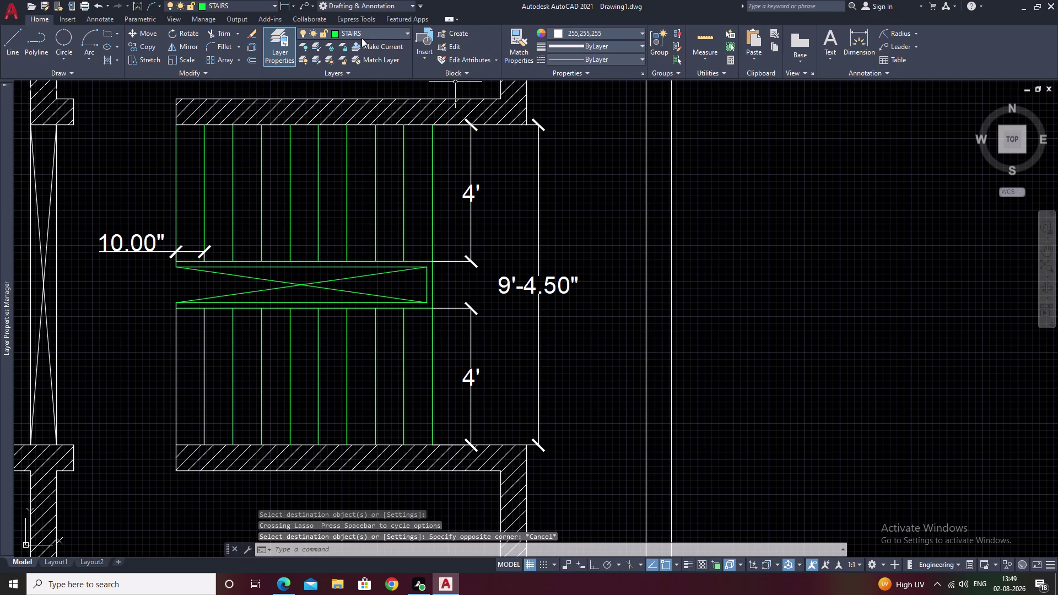
Apply the green tread properties to the remaining lower treads.
click(516, 42)
click(403, 181)
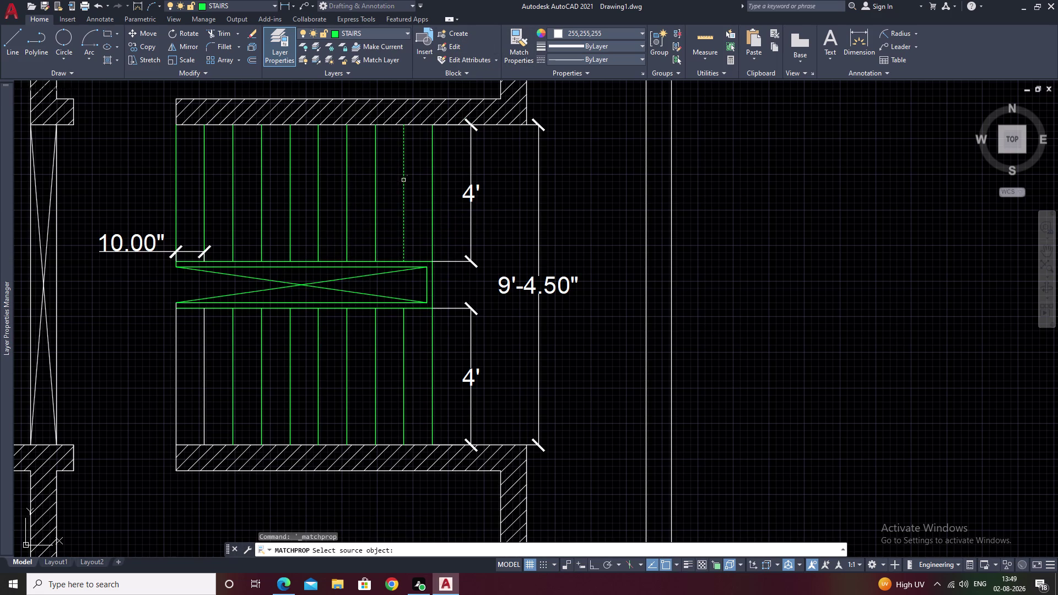
drag(207, 303, 180, 383)
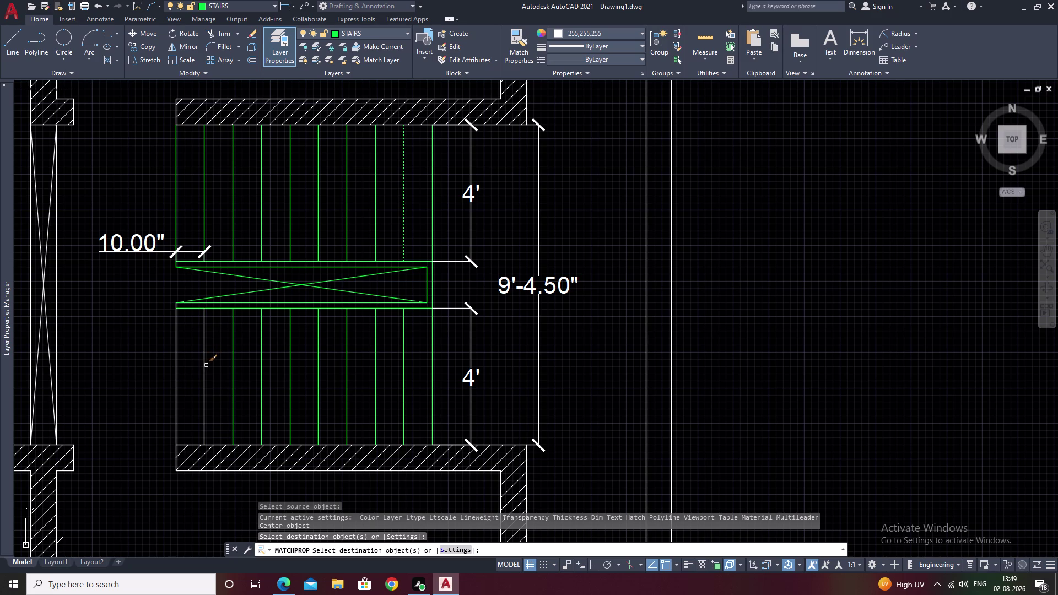
click(203, 366)
click(176, 365)
scroll(down, 3)
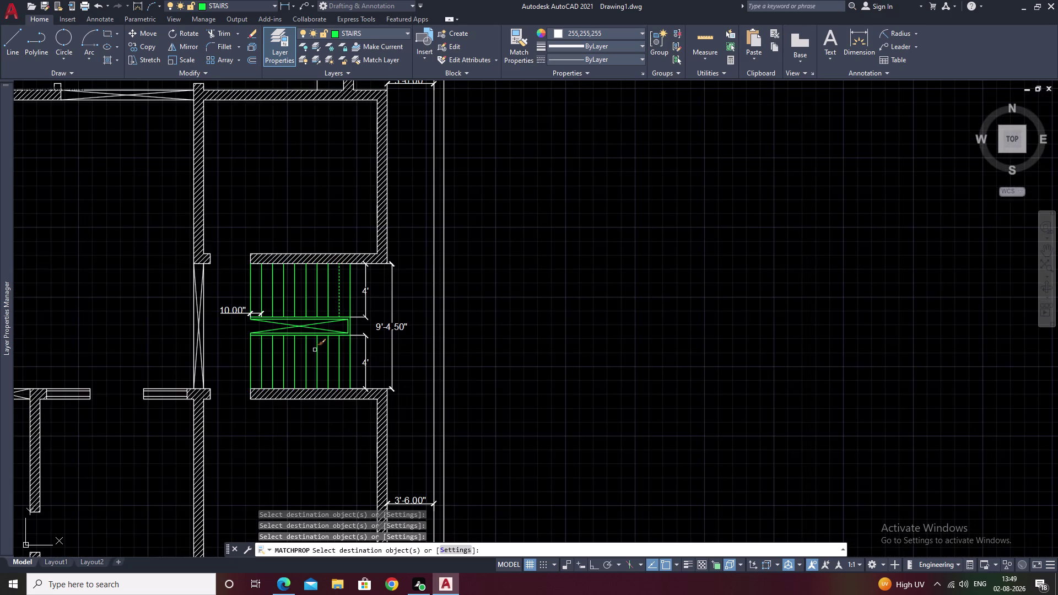
Pan and zoom to bring the staircase and front entrance steps into view.
middle_drag(315, 350, 434, 330)
middle_drag(424, 397, 488, 337)
key(Escape)
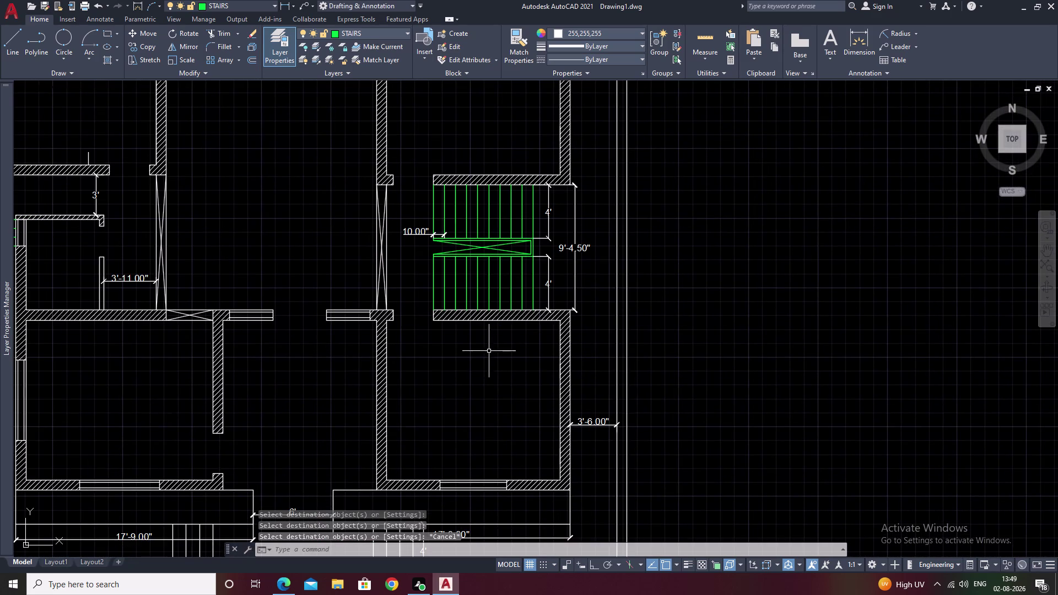
middle_drag(464, 359, 576, 310)
scroll(down, 3)
middle_drag(587, 317, 618, 315)
scroll(up, 3)
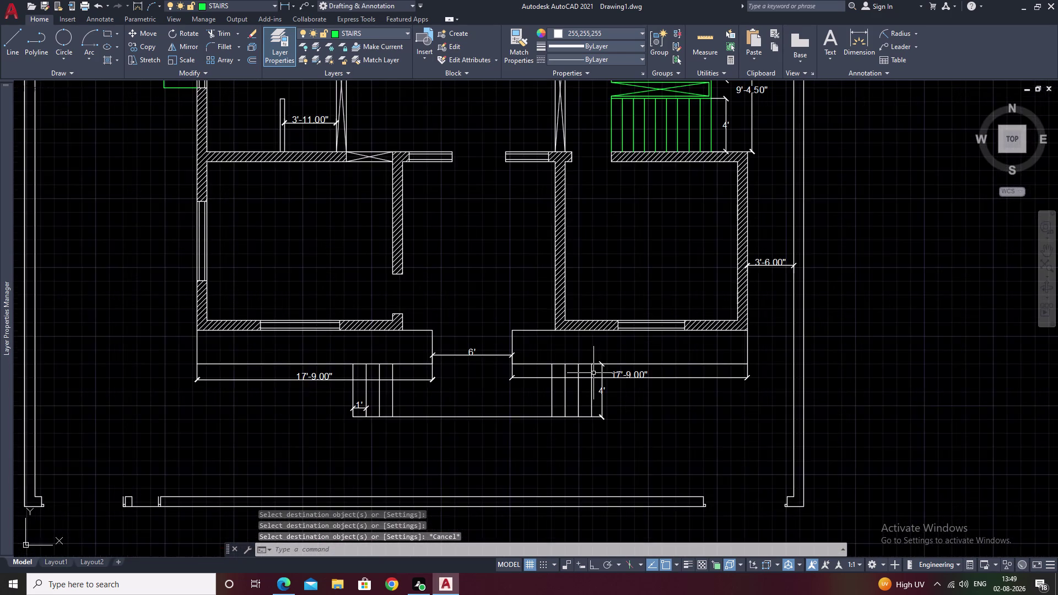
scroll(up, 3)
key(Escape)
middle_drag(692, 429, 732, 402)
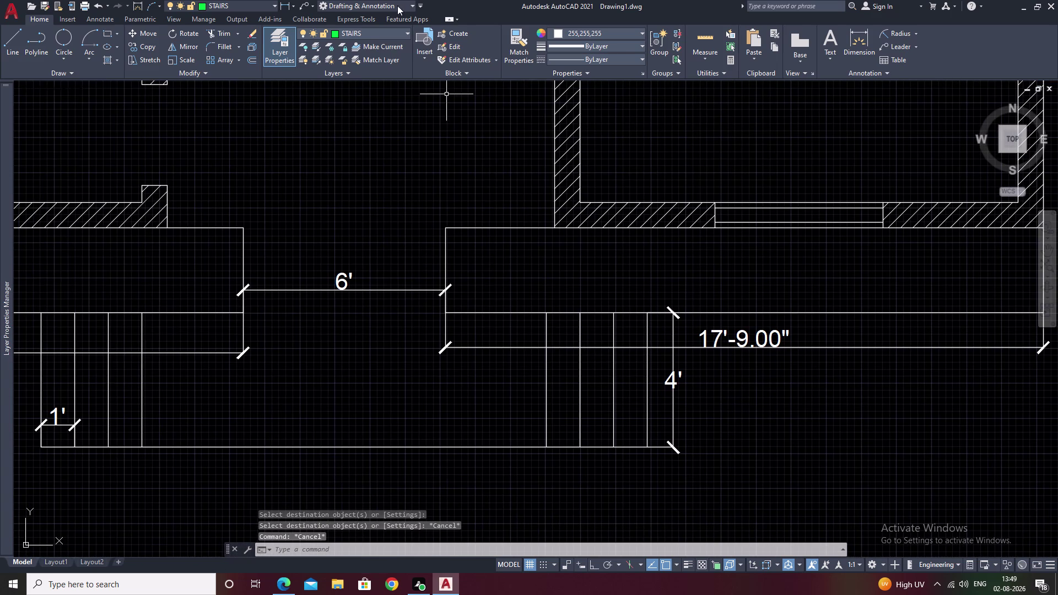
click(361, 32)
click(525, 40)
scroll(down, 3)
scroll(down, 3)
middle_drag(732, 194, 703, 232)
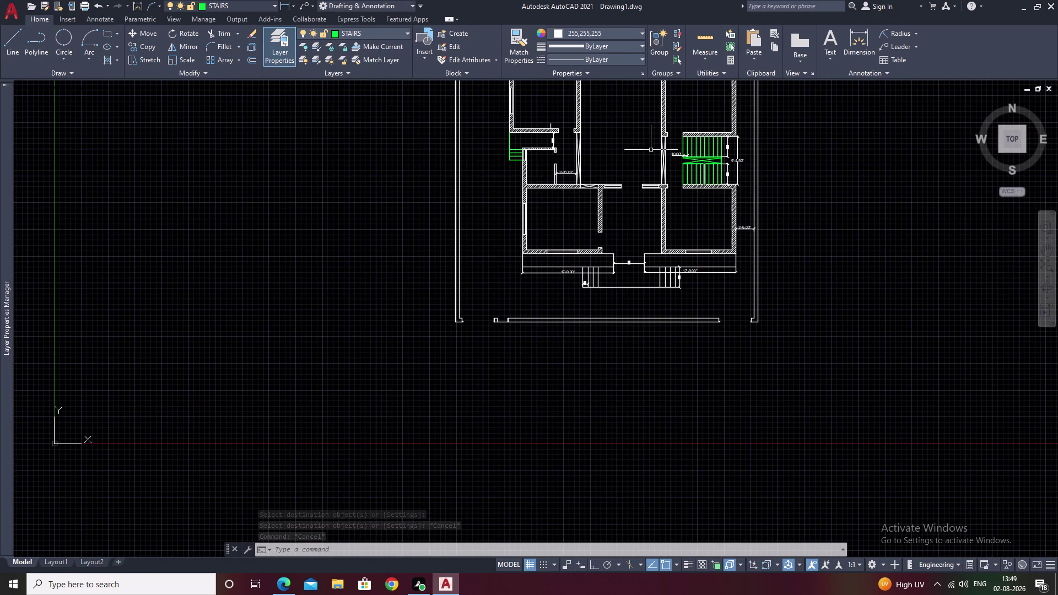
Try Match Properties twice with a green stair line as source, cancelling both times.
click(516, 38)
click(705, 170)
scroll(down, 3)
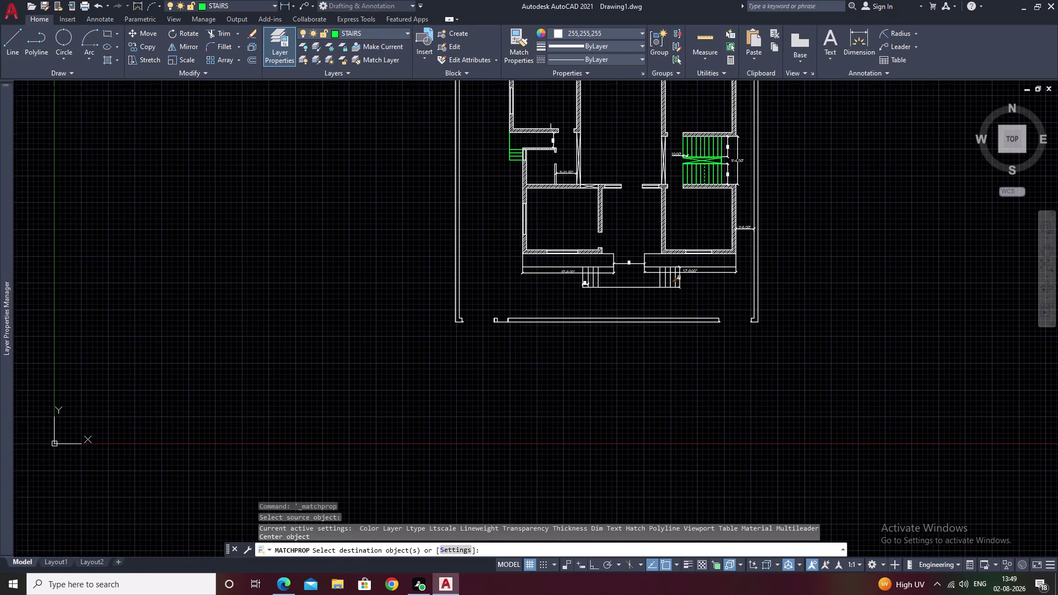
scroll(down, 3)
scroll(up, 3)
scroll(up, 3)
key(Escape)
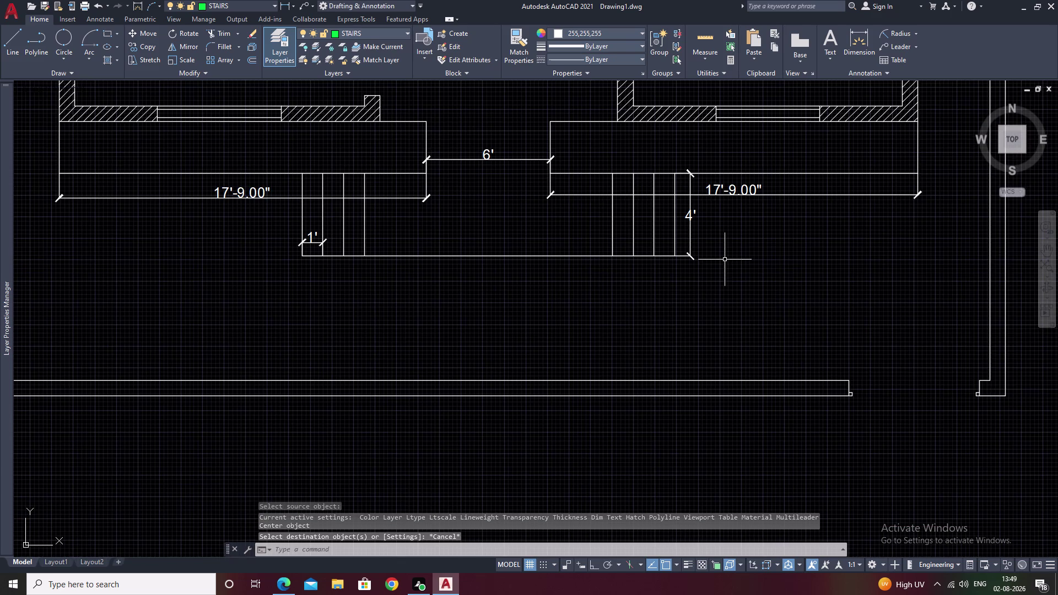
scroll(down, 3)
click(520, 46)
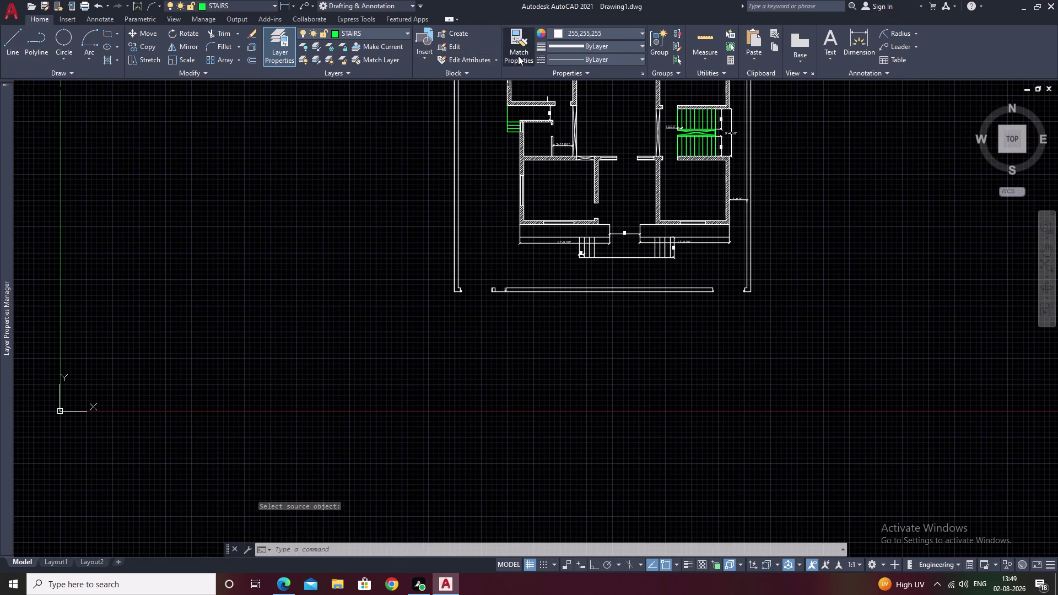
click(512, 127)
key(Escape)
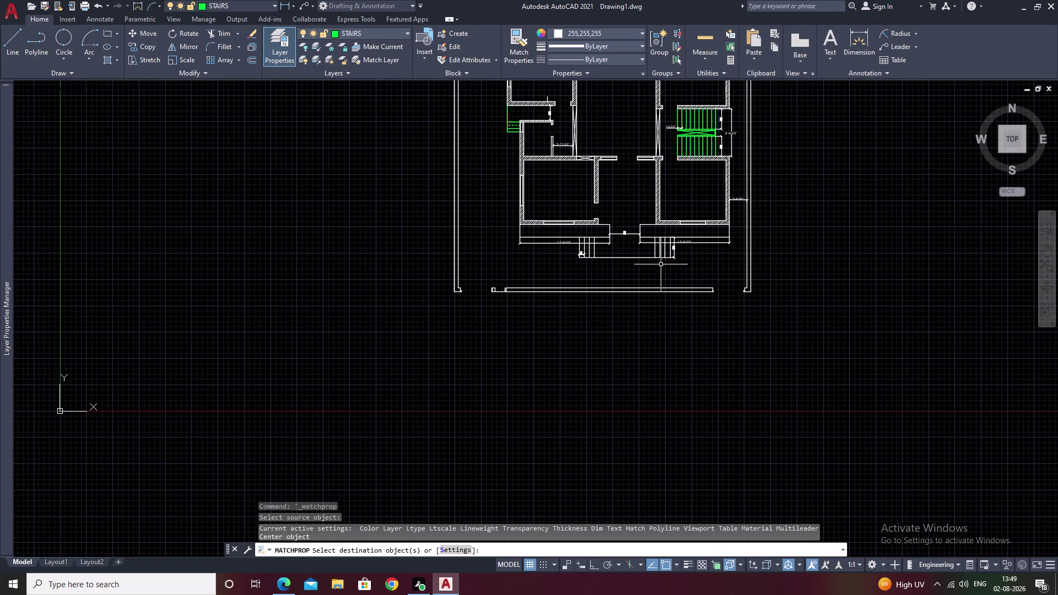
Match a green staircase line's properties onto all entrance step lines, including the bottom edge.
click(519, 51)
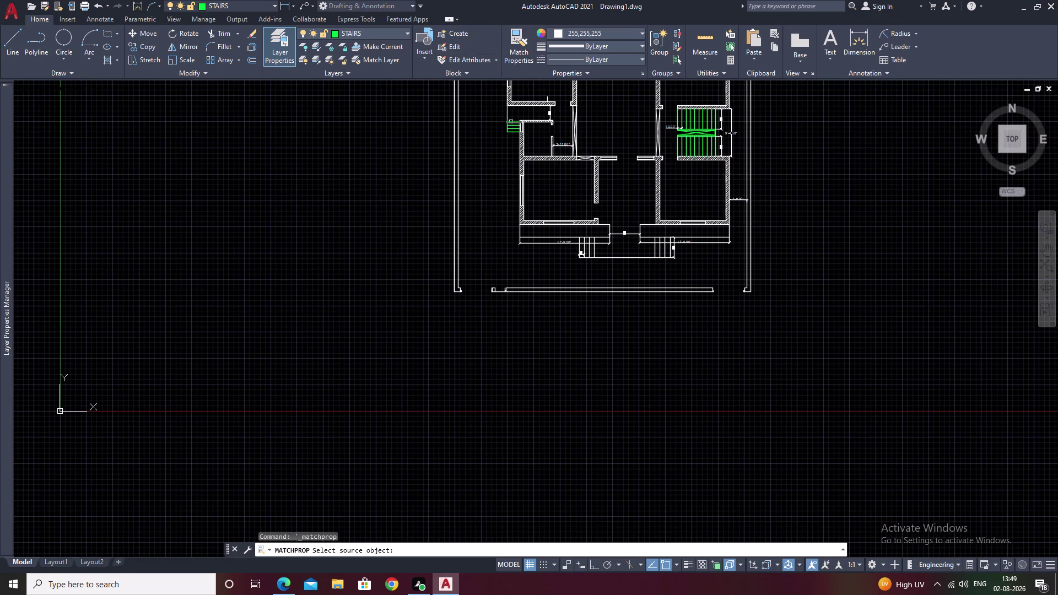
click(511, 126)
scroll(up, 3)
scroll(up, 3)
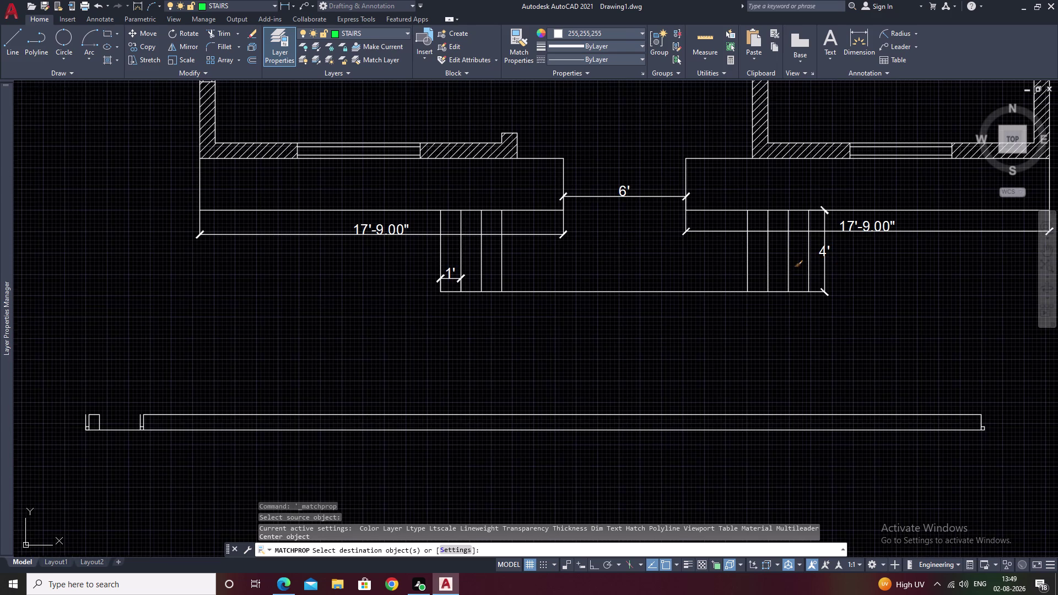
scroll(up, 3)
drag(839, 267, 673, 339)
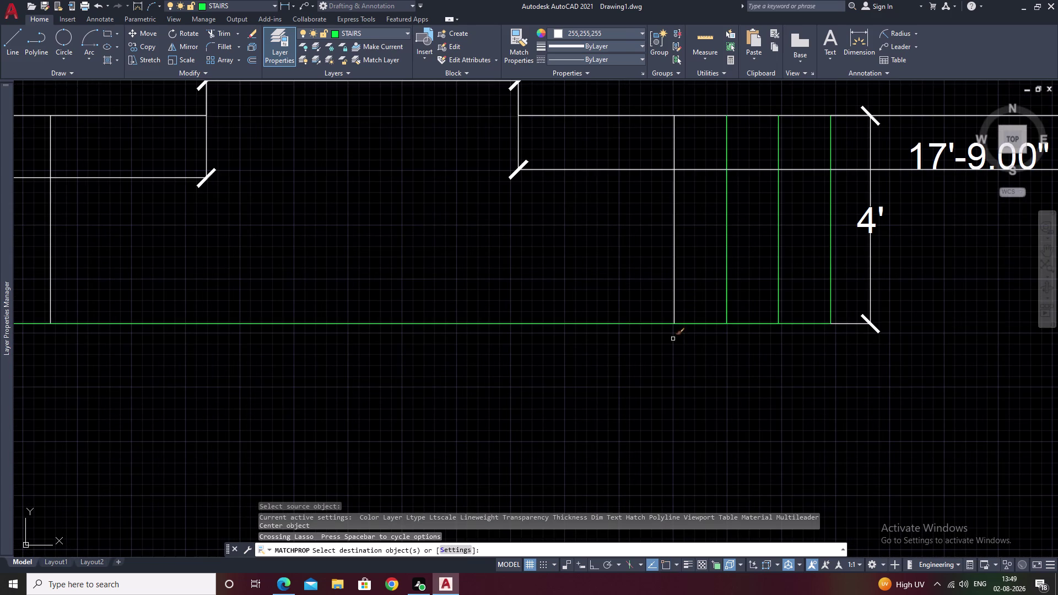
drag(699, 268, 620, 272)
middle_drag(450, 265, 788, 278)
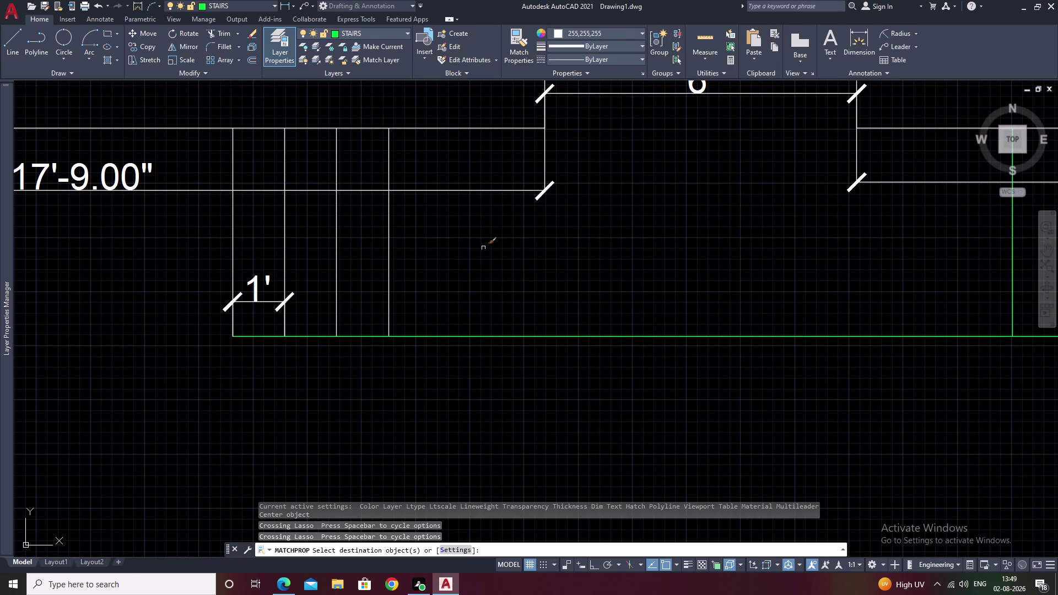
drag(468, 248, 188, 222)
scroll(down, 3)
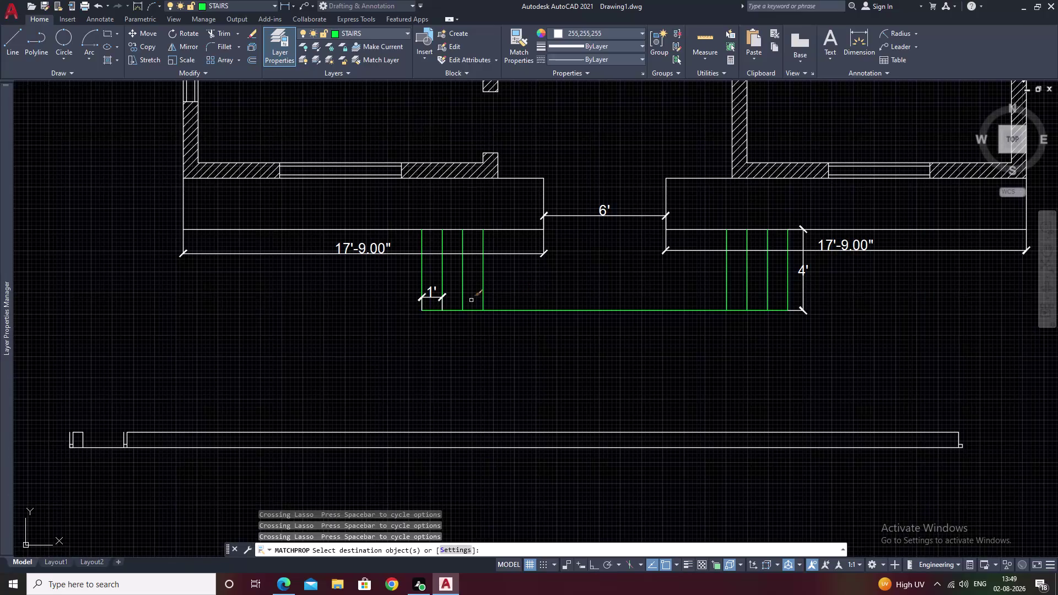
scroll(up, 3)
drag(411, 303, 348, 299)
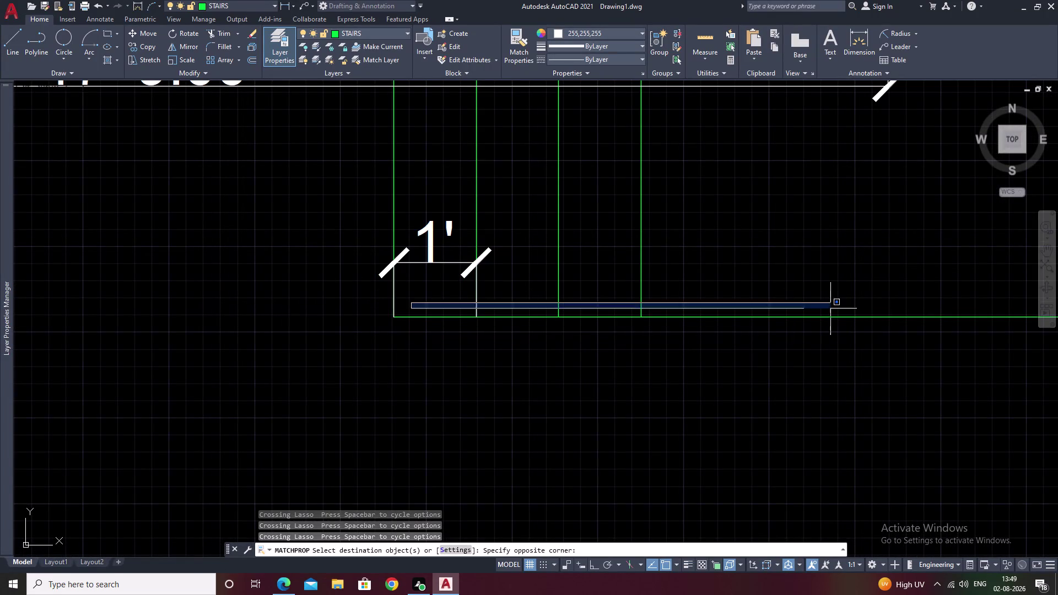
key(Escape)
Pan across the recoloured entrance steps and back to the front of the plan.
scroll(down, 3)
middle_drag(787, 299, 474, 351)
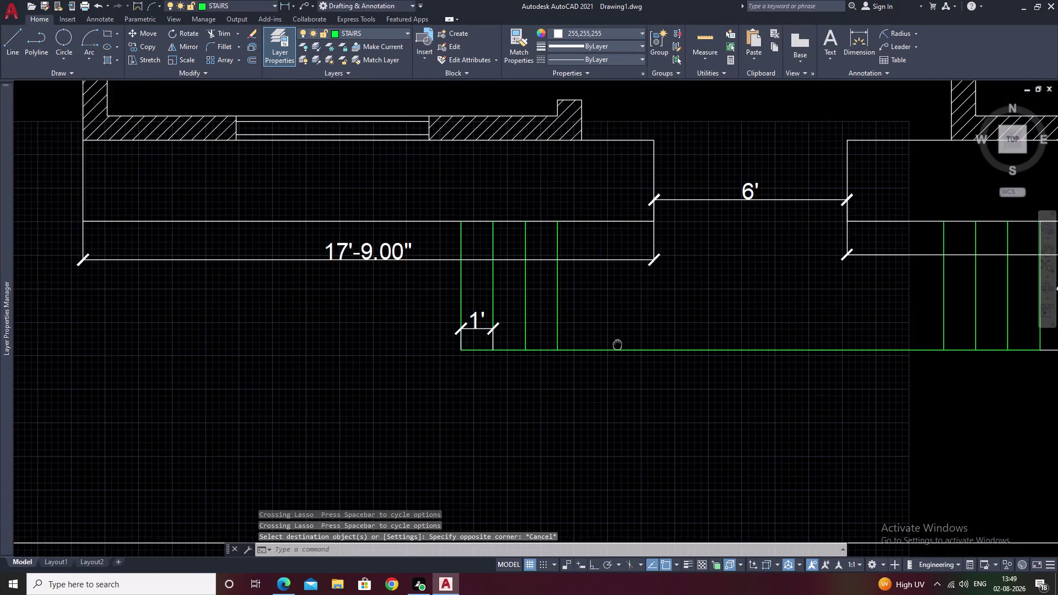
middle_drag(705, 347, 601, 389)
scroll(down, 3)
scroll(down, 3)
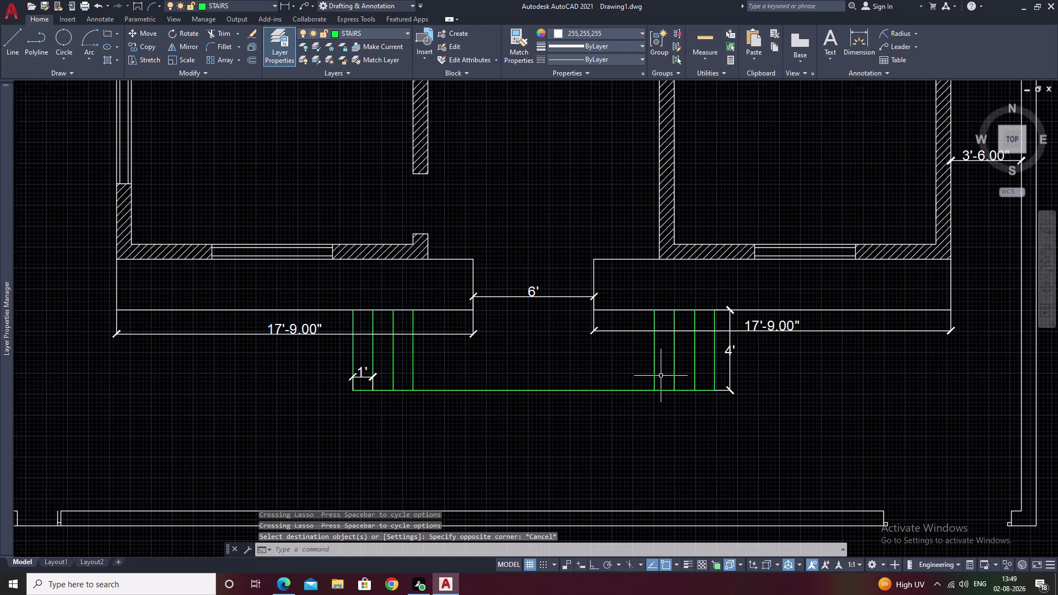
scroll(down, 3)
middle_drag(604, 200, 597, 302)
key(Escape)
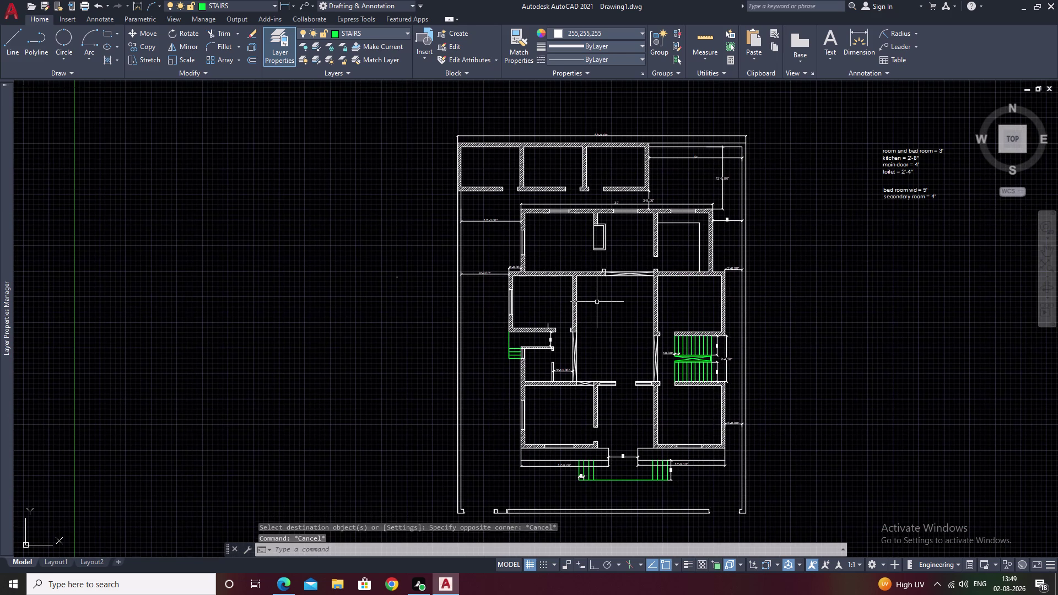
Switch off the current STAIRS layer from the Layer dropdown, then pan to the doorway walls.
click(406, 33)
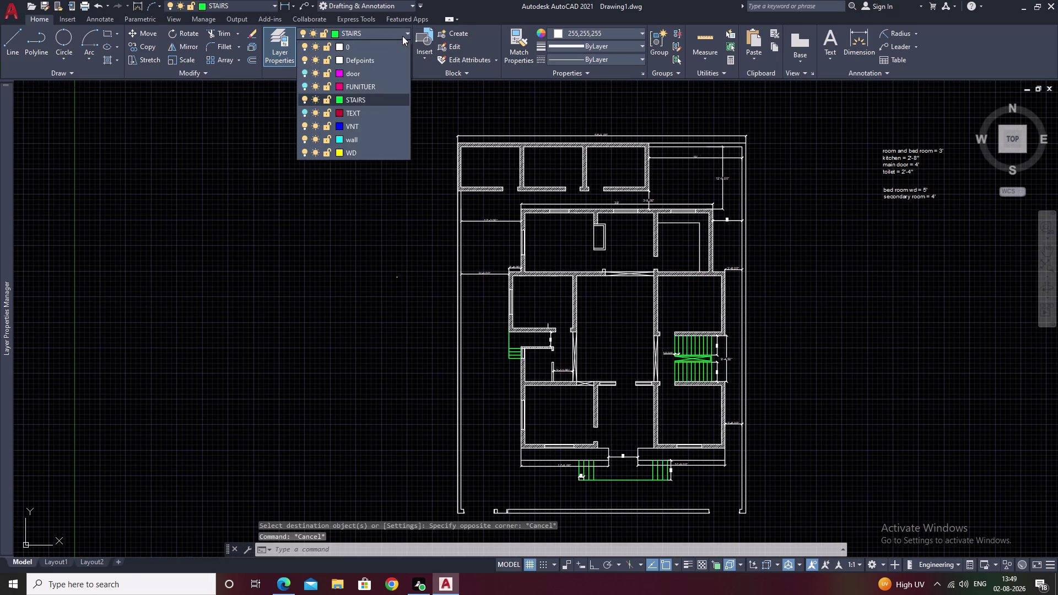
click(305, 99)
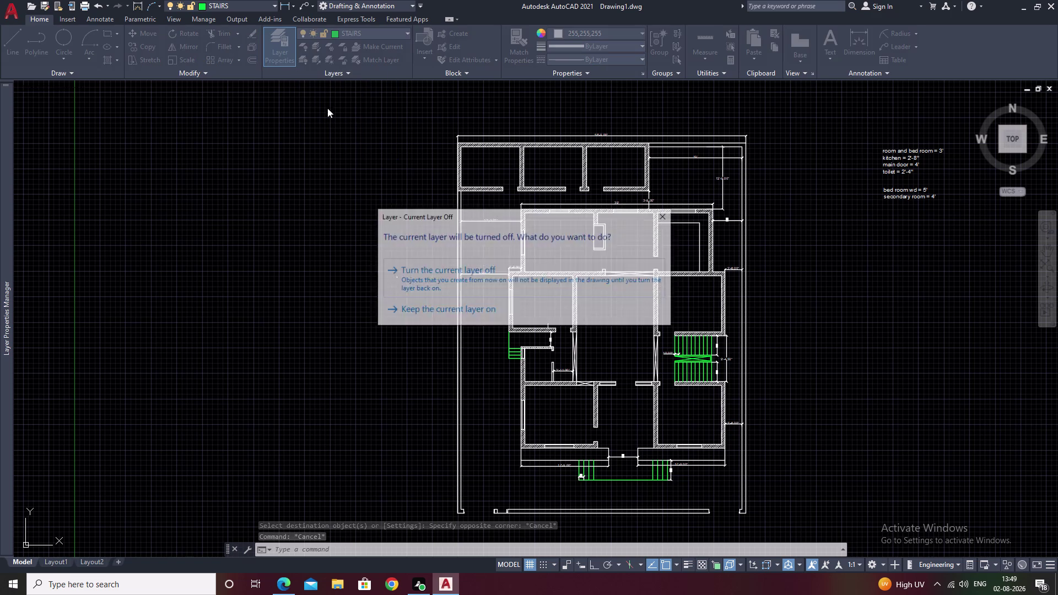
click(503, 283)
middle_drag(647, 359, 635, 314)
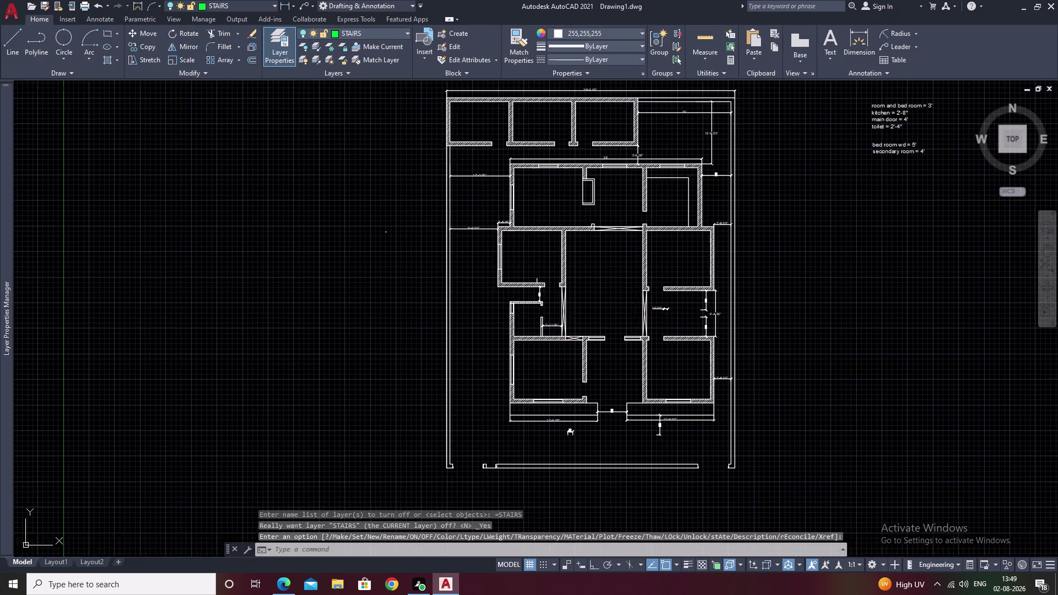
scroll(up, 3)
middle_drag(552, 323, 663, 305)
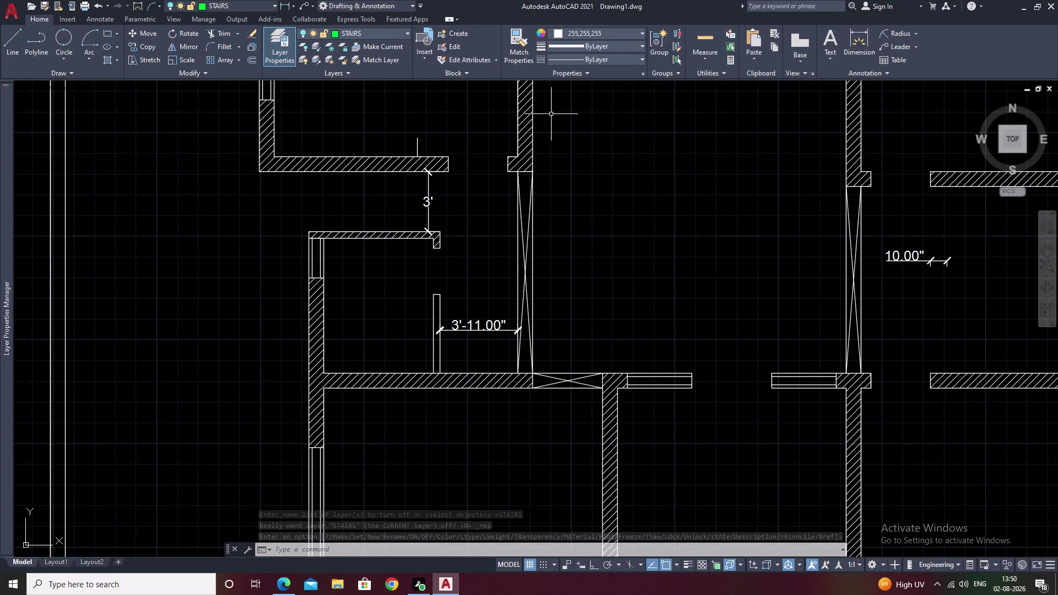
Start a diagonal-line hatch, pick a wall area near the passage, then cancel.
text(H)
key(space)
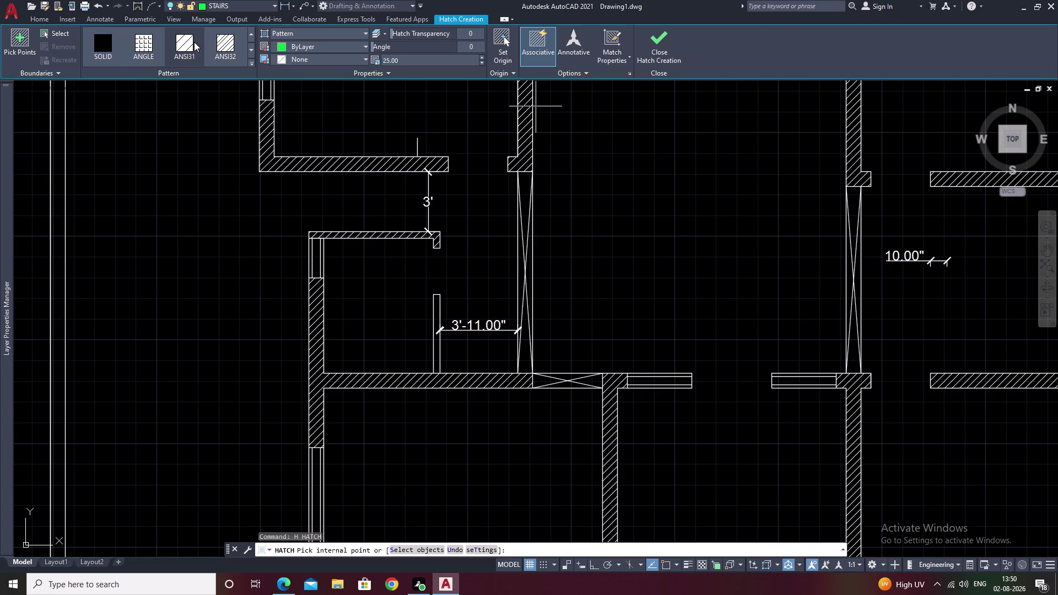
click(181, 46)
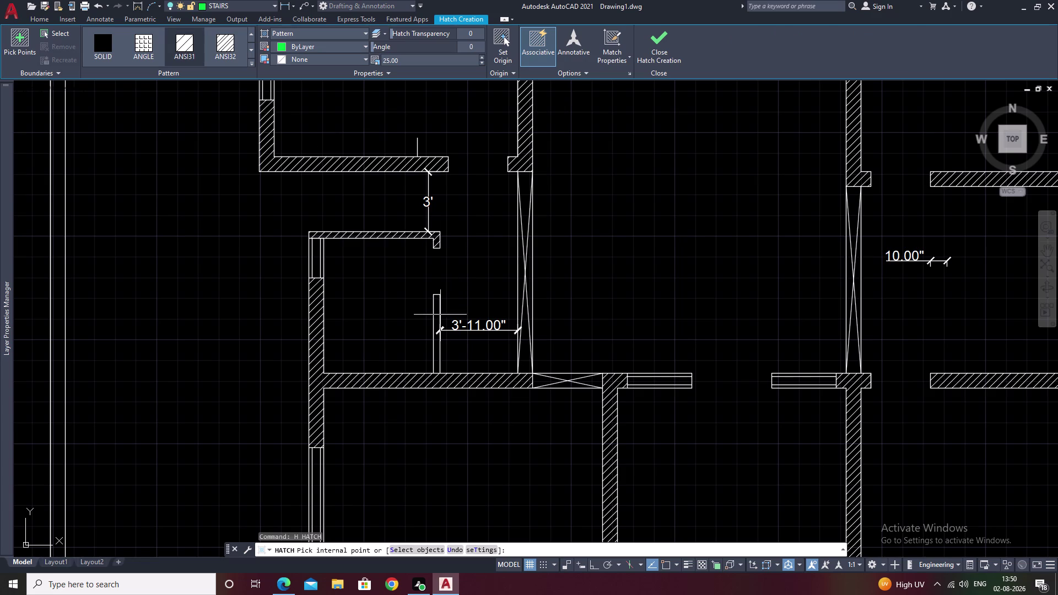
click(437, 314)
click(437, 314)
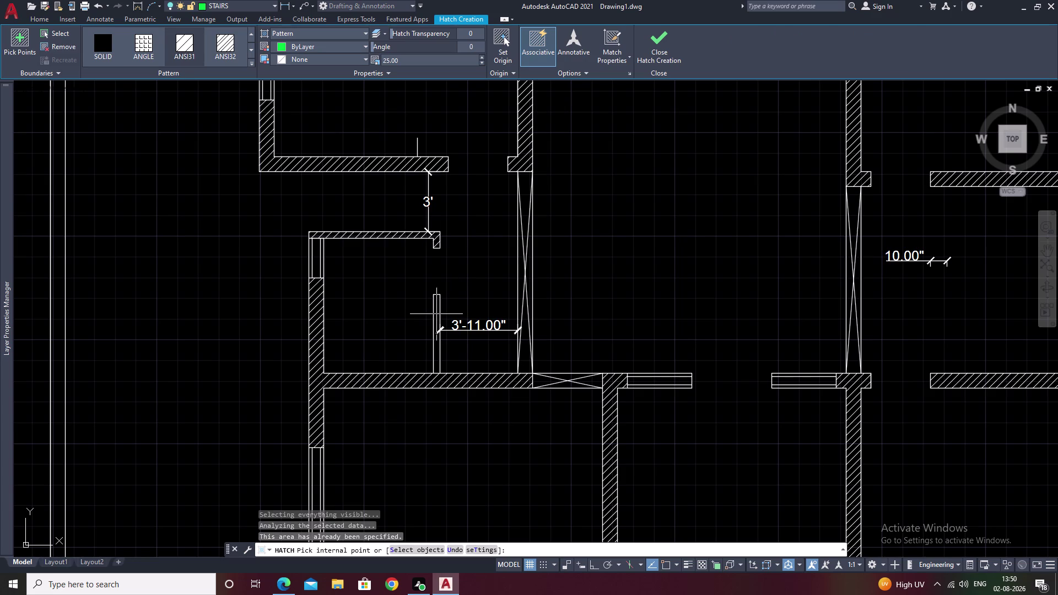
scroll(up, 3)
scroll(down, 3)
click(436, 316)
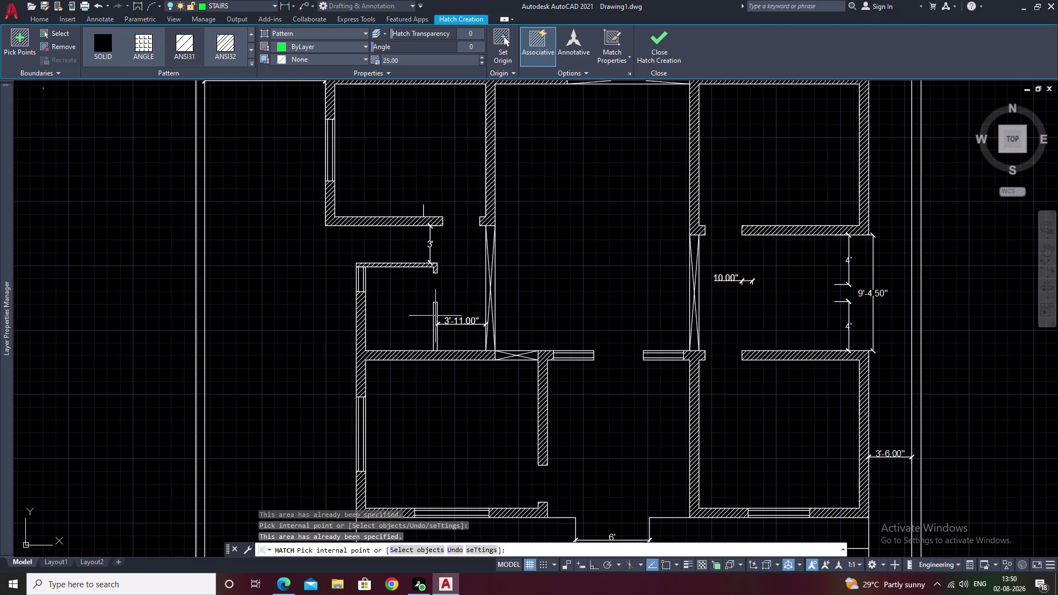
key(Escape)
Retry hatching inside the short wall stub, then cancel the failed attempt.
text(H)
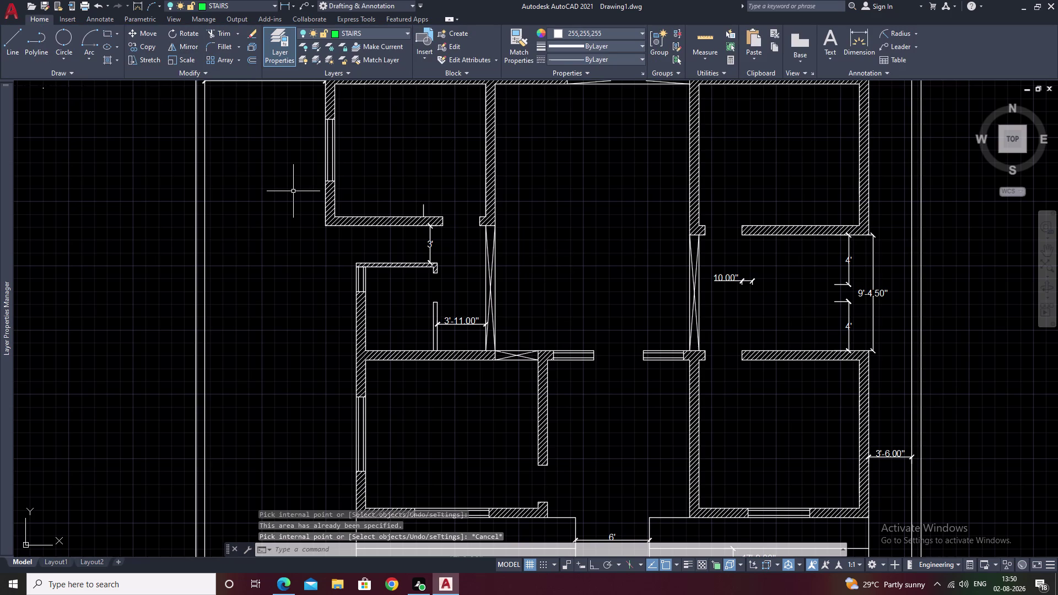
key(space)
scroll(up, 3)
middle_drag(465, 302, 523, 199)
click(504, 215)
click(503, 215)
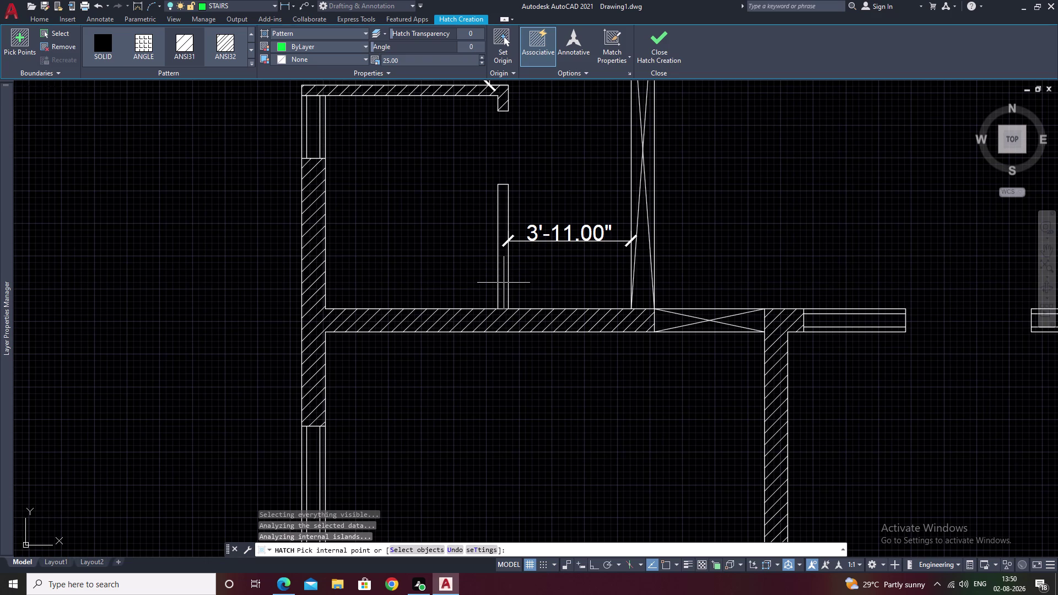
scroll(up, 3)
drag(636, 174, 588, 319)
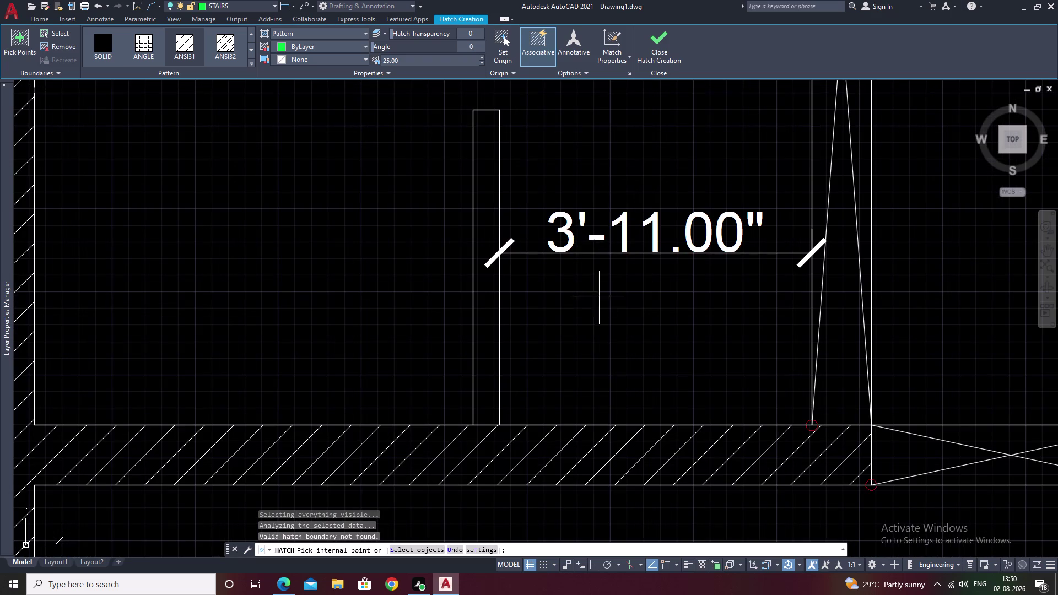
key(Escape)
Erase the 3'-11.00" dimension.
drag(687, 181, 608, 331)
click(609, 321)
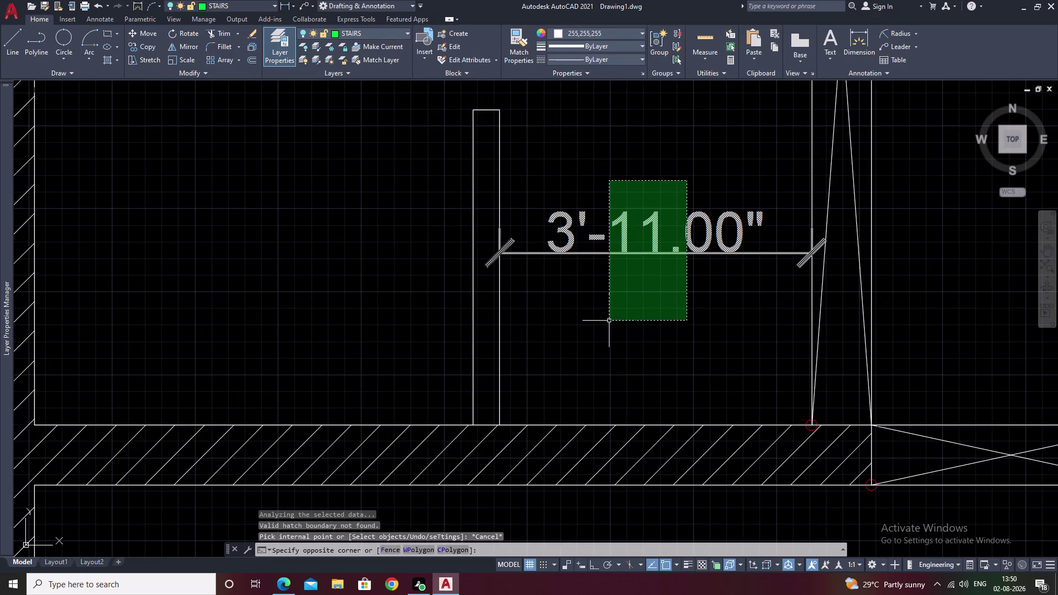
text(E)
key(space)
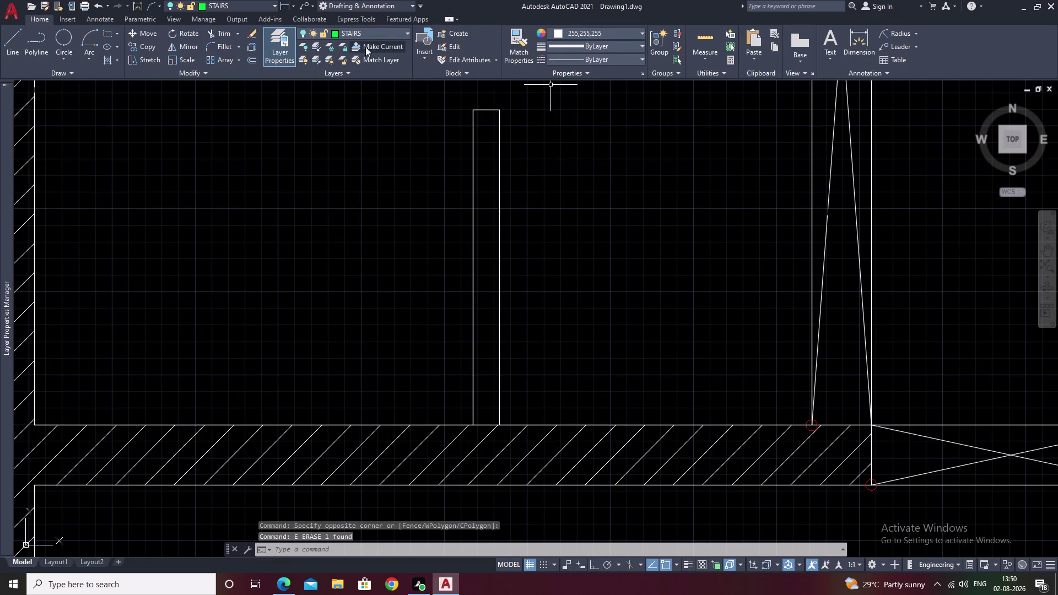
Restart hatching and pick inside the narrow wall stub.
text(H)
key(space)
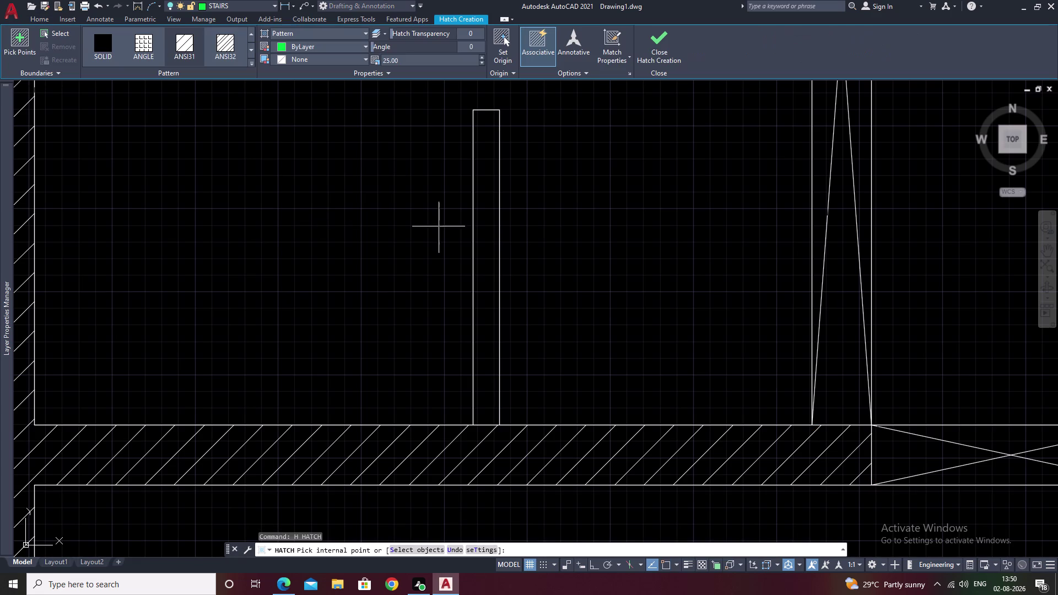
click(185, 48)
click(487, 175)
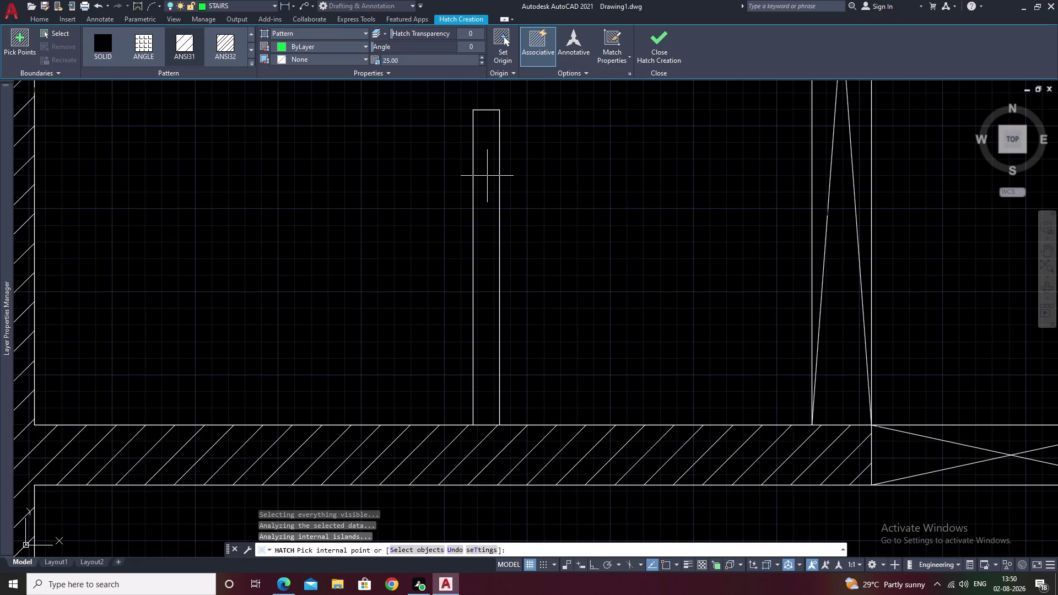
scroll(down, 3)
scroll(up, 3)
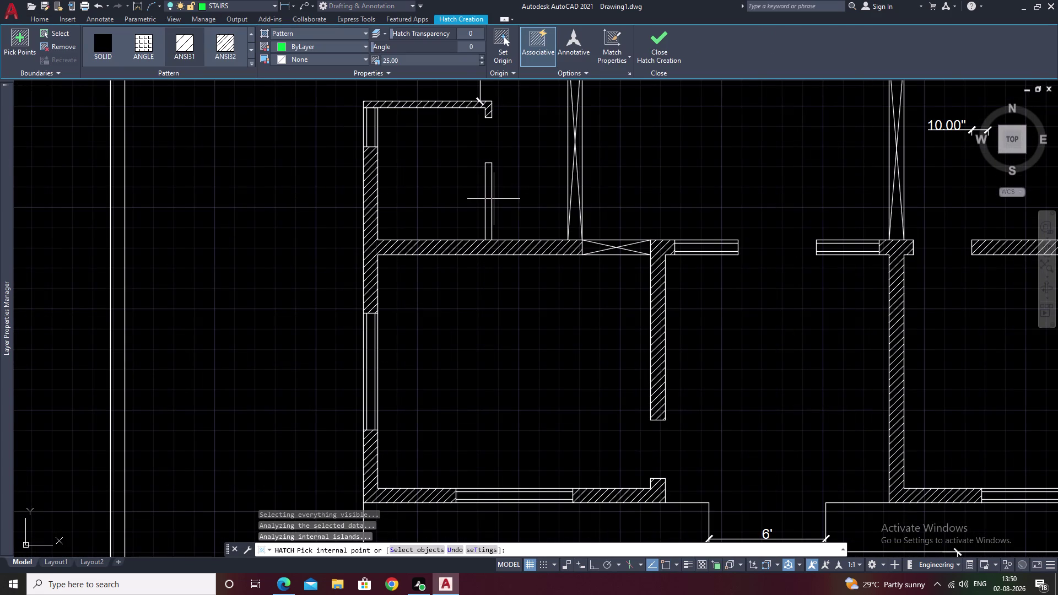
scroll(up, 3)
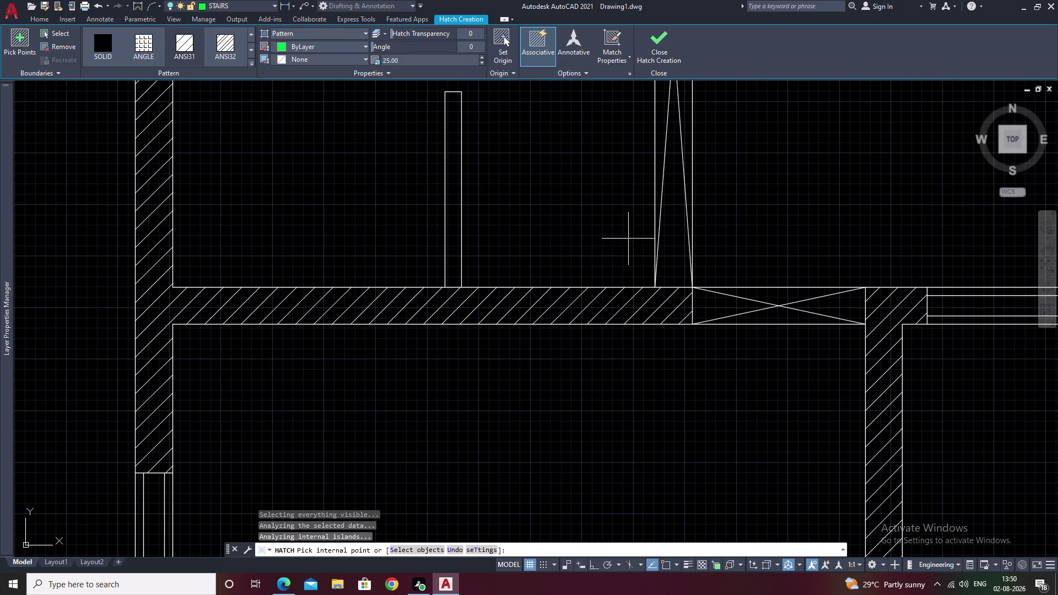
scroll(down, 3)
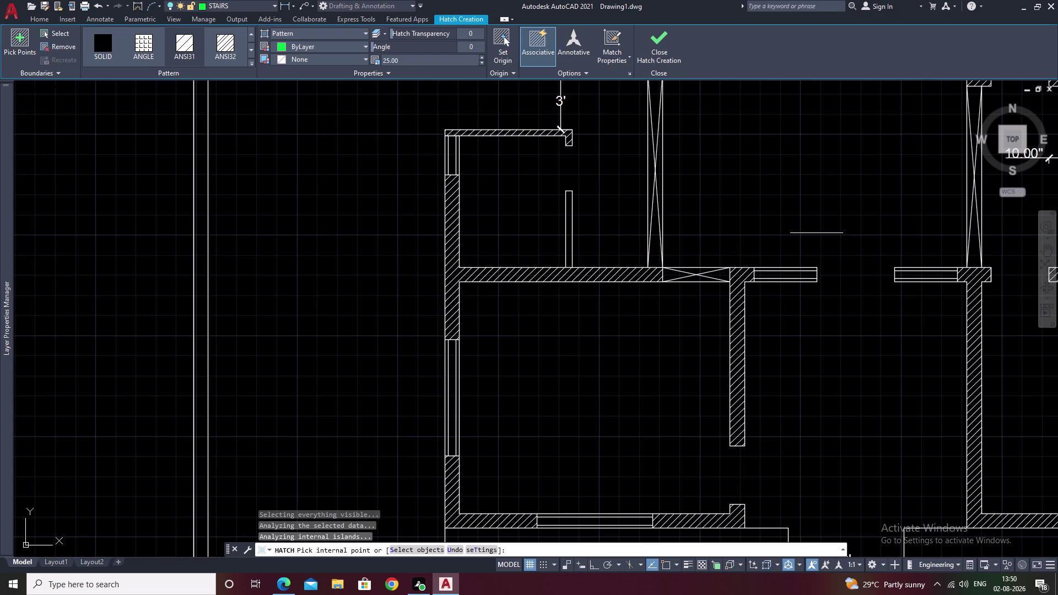
scroll(down, 3)
middle_drag(782, 262, 642, 284)
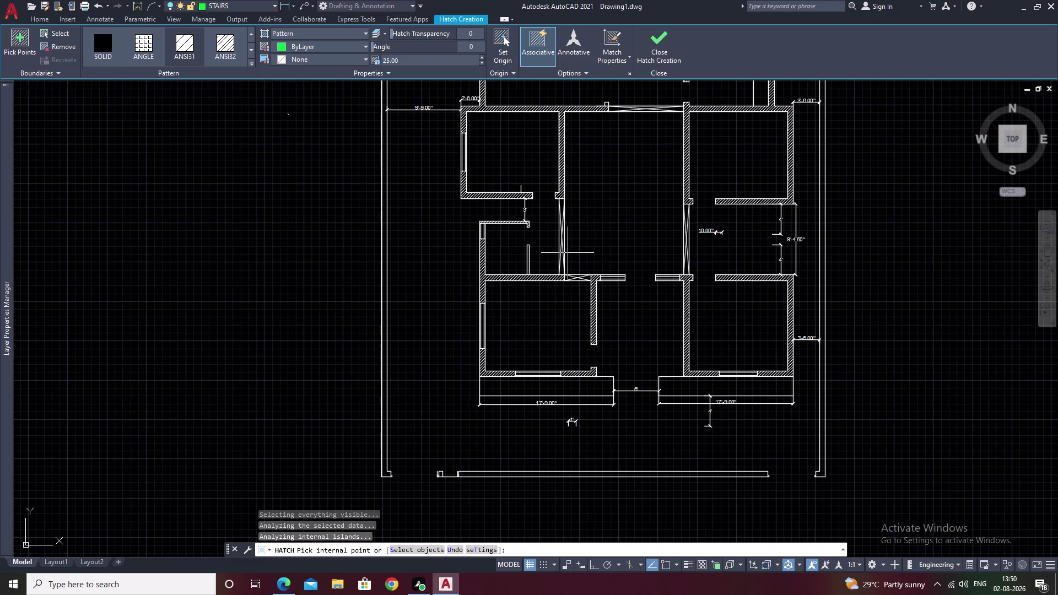
Pick wall areas above the entrance and beside the short wall, then cancel hatching.
click(527, 260)
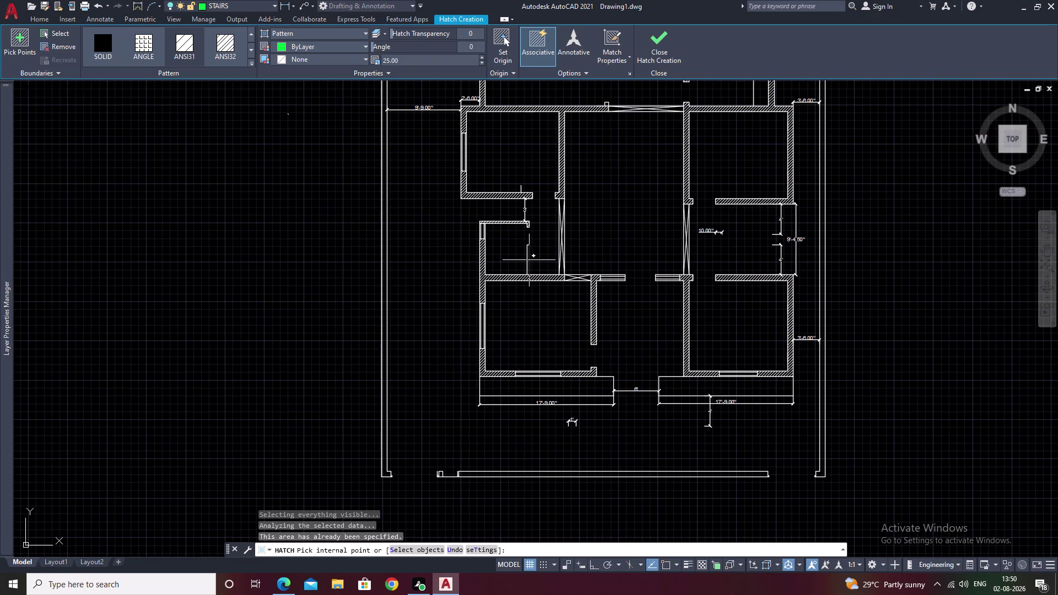
click(529, 261)
click(585, 294)
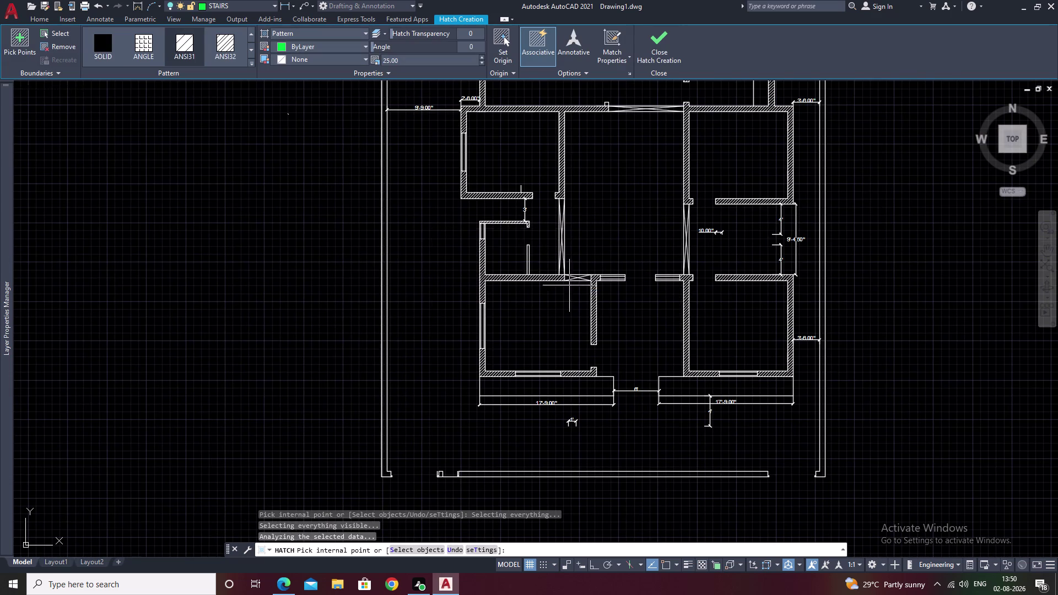
scroll(up, 3)
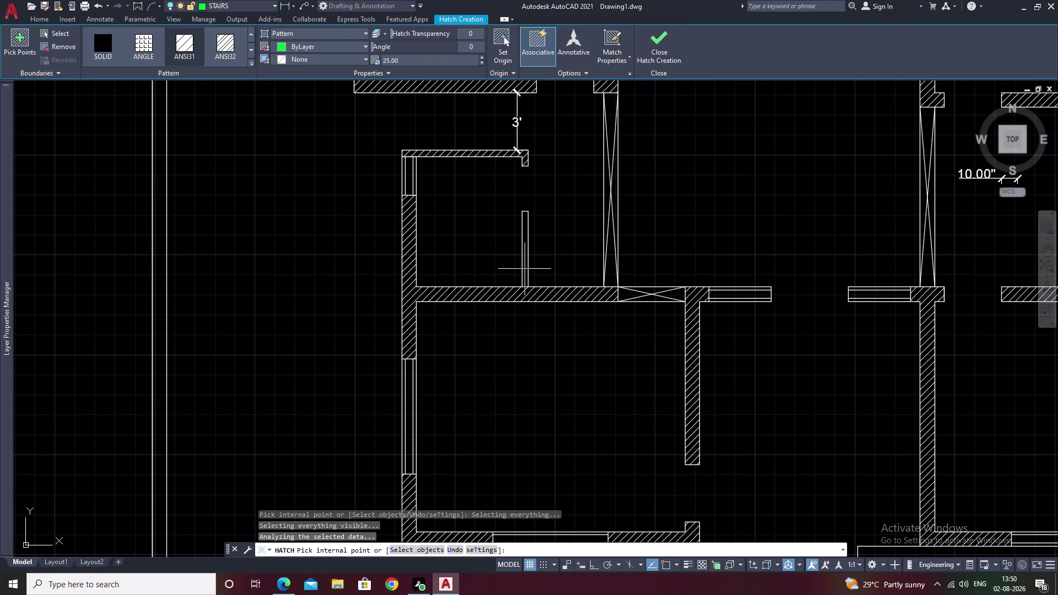
click(524, 269)
click(526, 269)
click(524, 226)
click(524, 226)
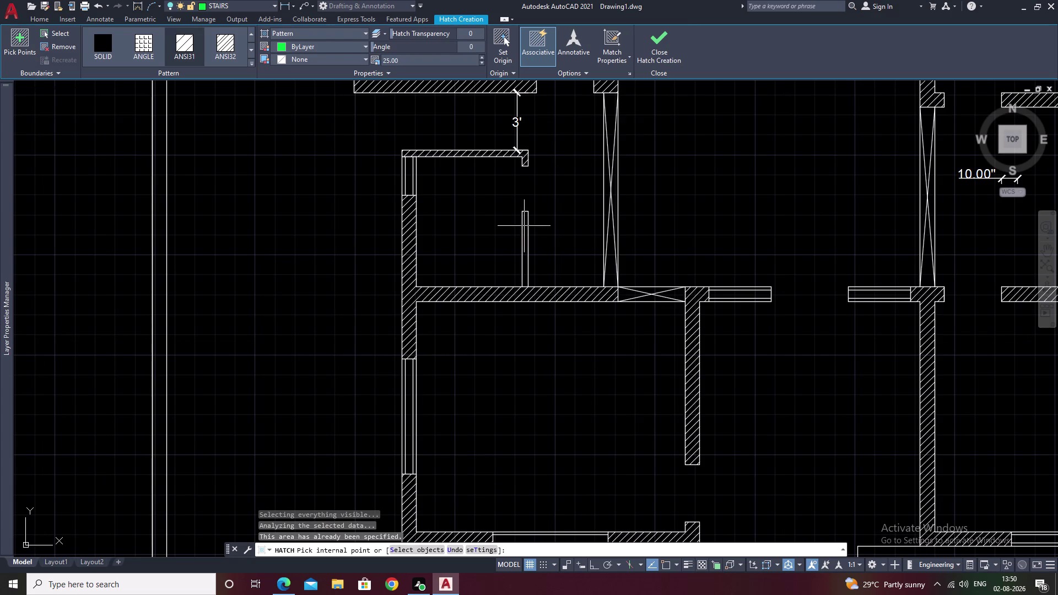
key(Escape)
scroll(up, 3)
drag(530, 238, 424, 253)
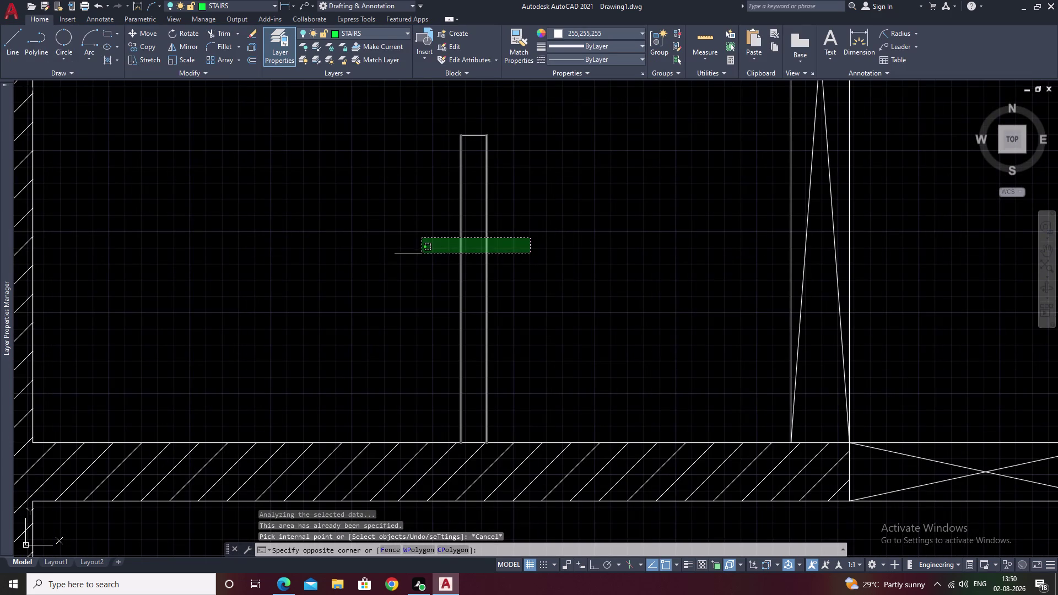
Select all lines of the thin upright strip and join them with J.
click(444, 254)
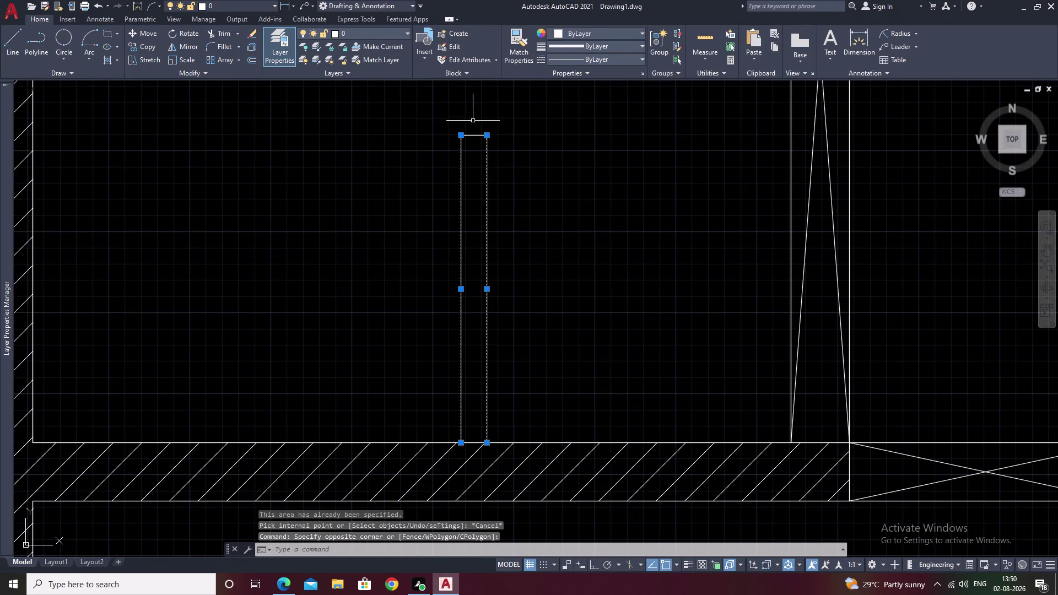
drag(479, 121, 472, 157)
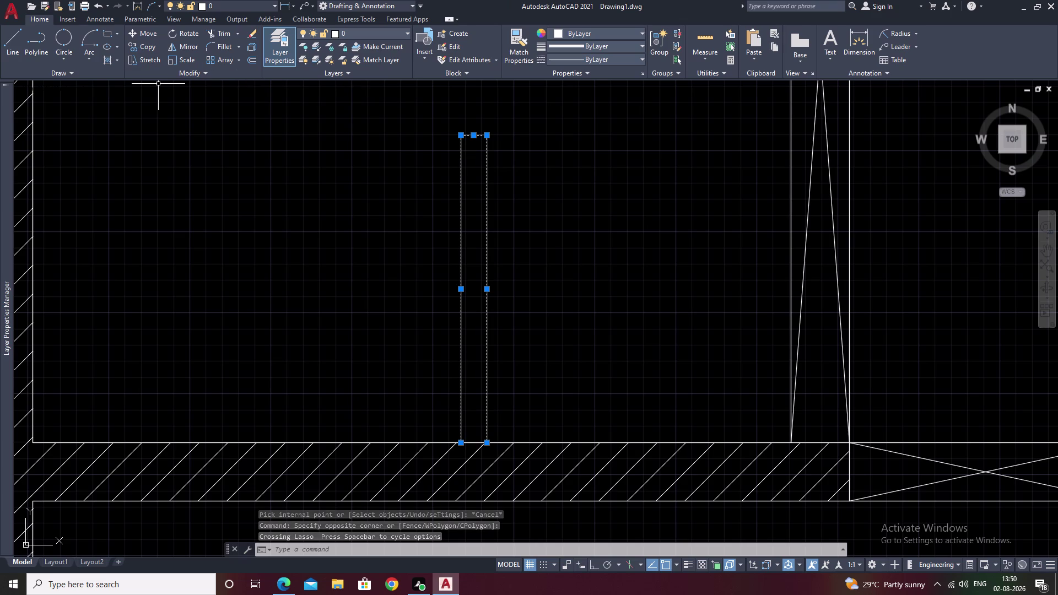
text(J)
key(space)
Pan across the plan and restart the HATCH command.
scroll(up, 3)
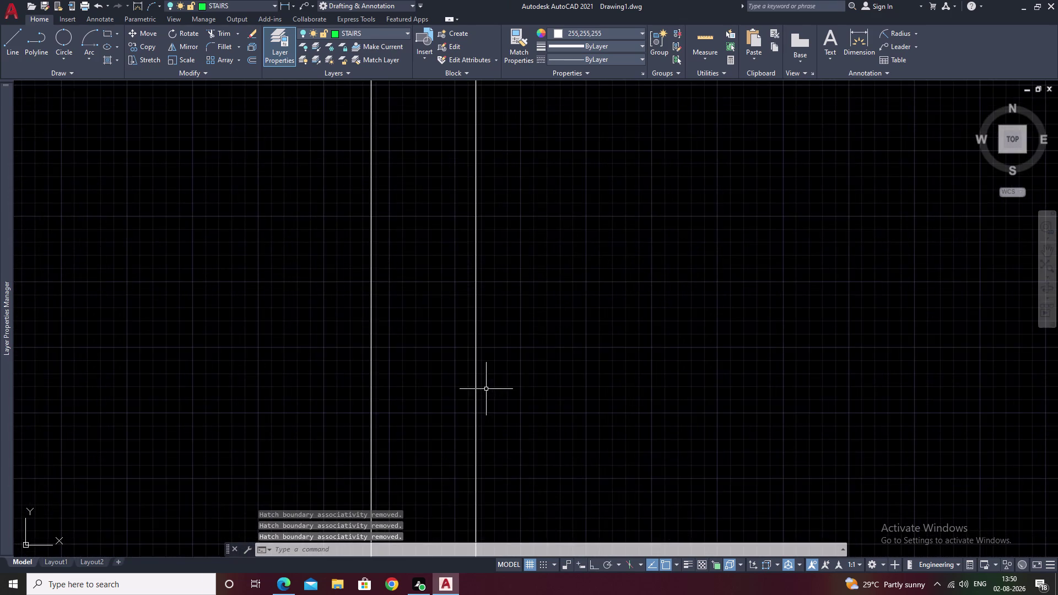
scroll(down, 3)
middle_drag(511, 386, 539, 294)
scroll(down, 3)
scroll(down, 3)
middle_drag(635, 263, 594, 296)
text(H)
key(space)
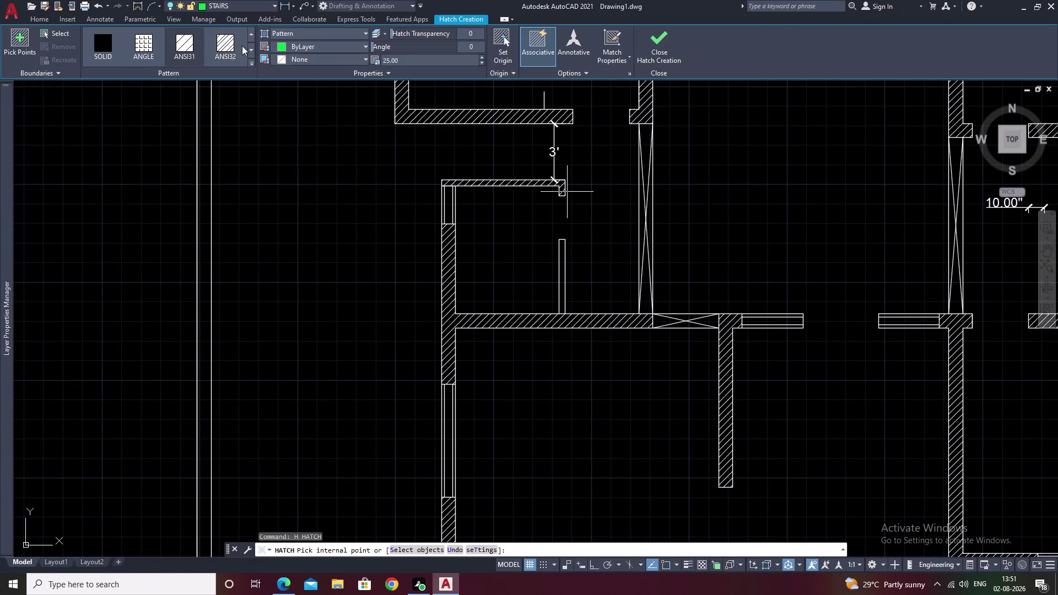
Pick repeatedly inside the short wall stub, which reports the area as already specified.
click(189, 47)
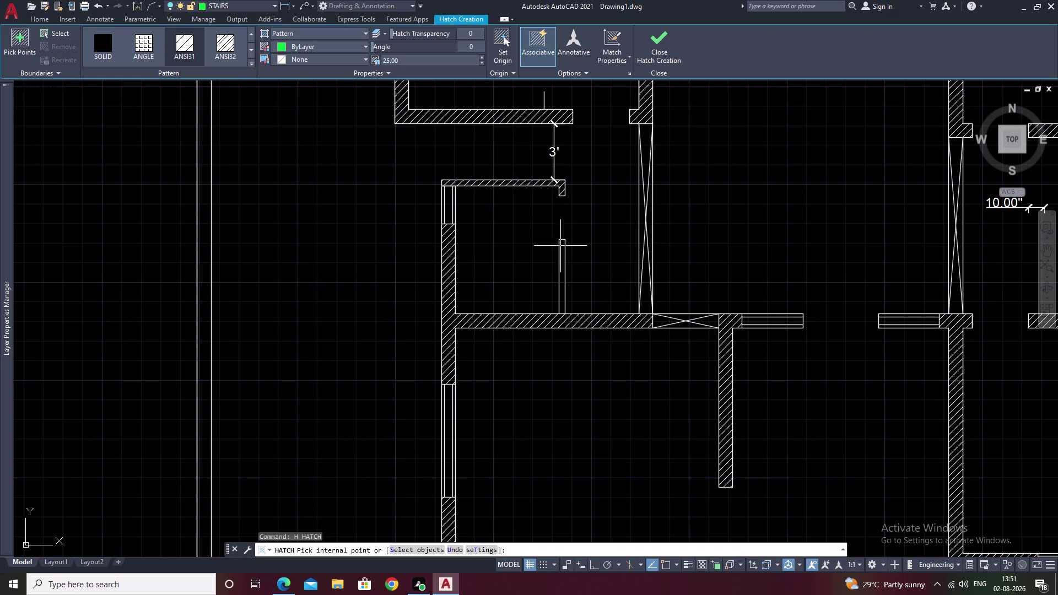
click(562, 256)
click(562, 256)
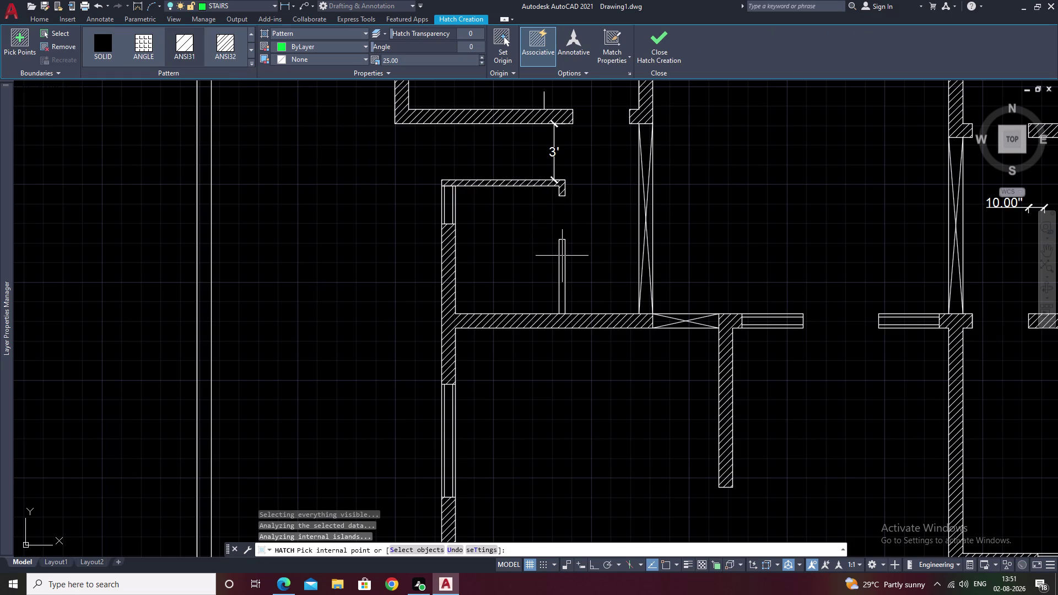
click(562, 256)
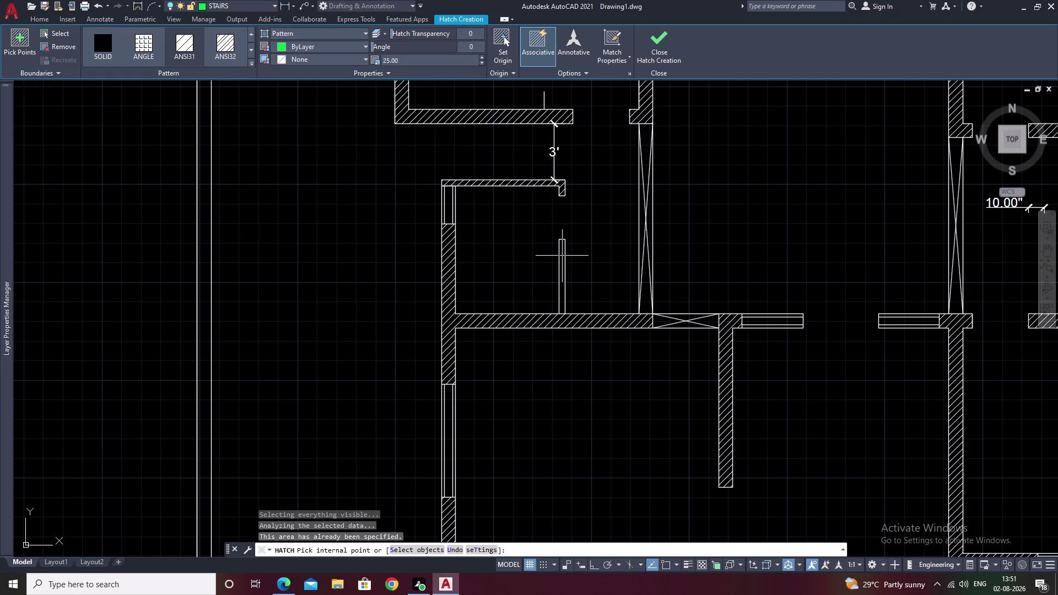
scroll(down, 3)
scroll(up, 3)
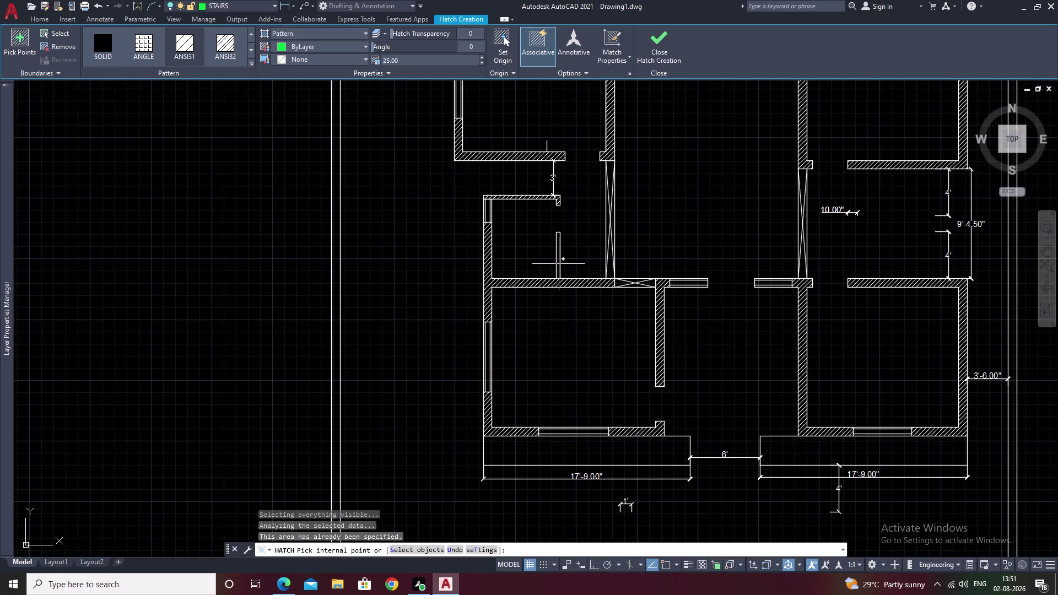
click(559, 264)
double_click(558, 266)
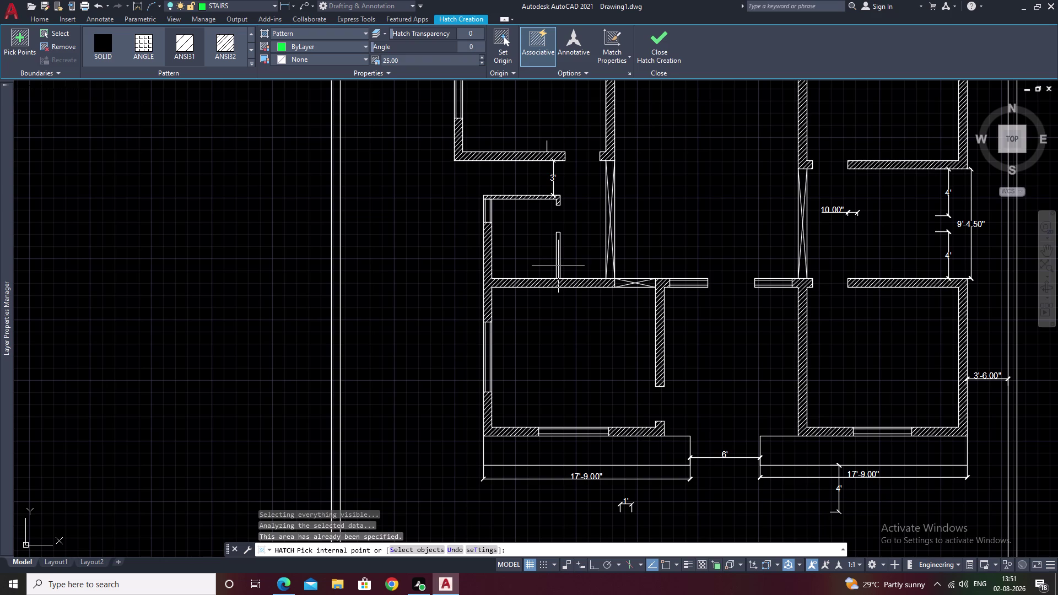
triple_click(558, 238)
double_click(559, 238)
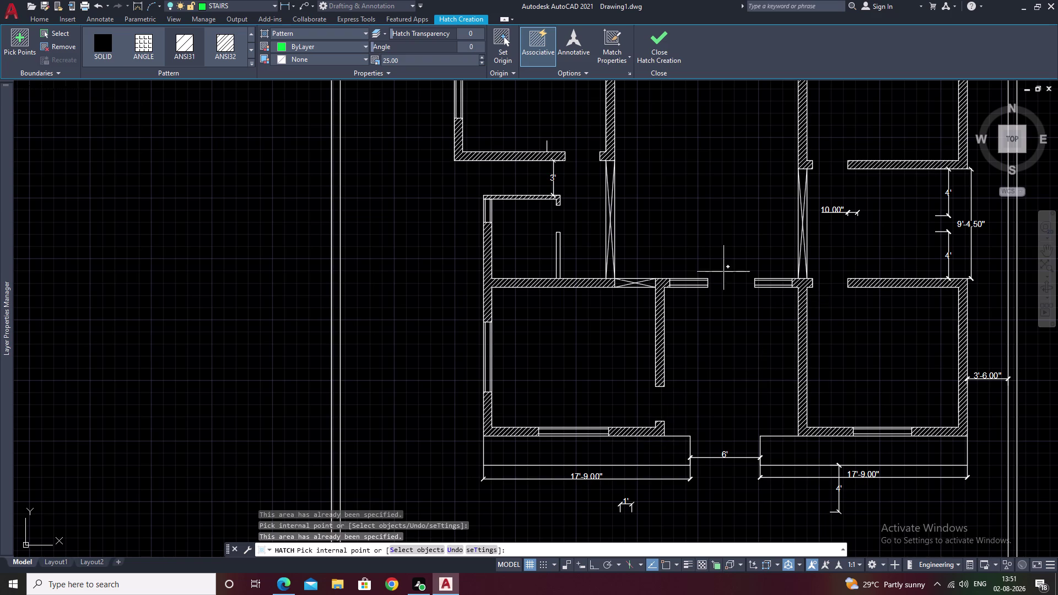
Make a few more picks, then cancel HATCH with repeated Esc and zoom out.
scroll(down, 3)
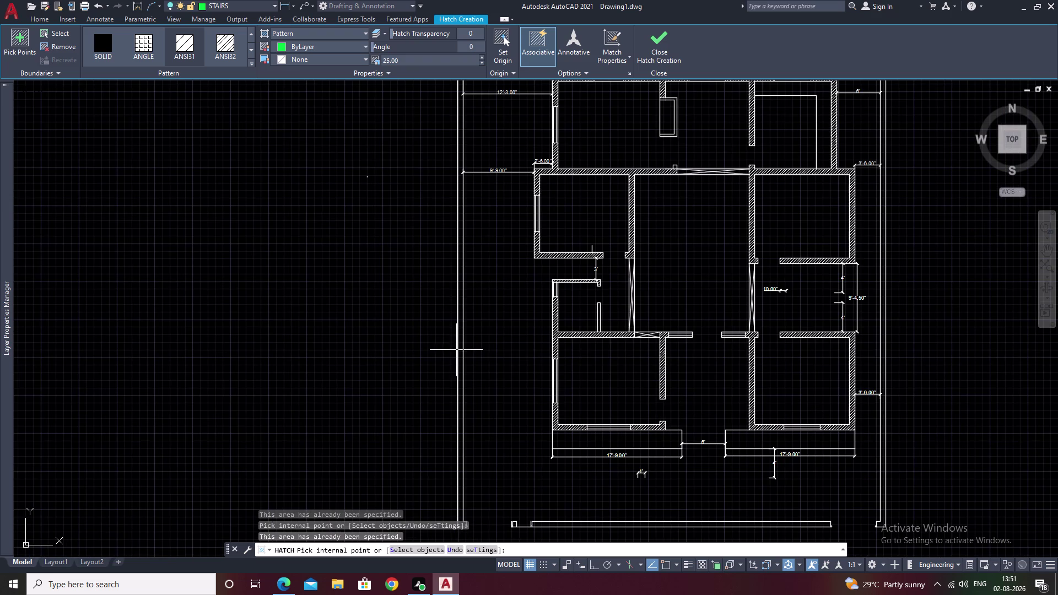
click(461, 348)
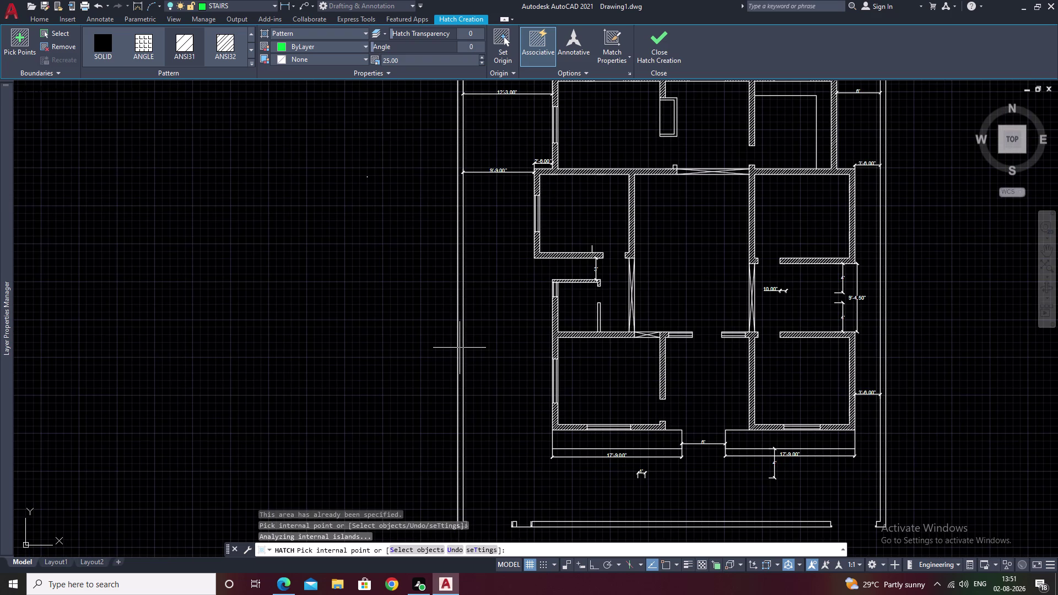
click(460, 348)
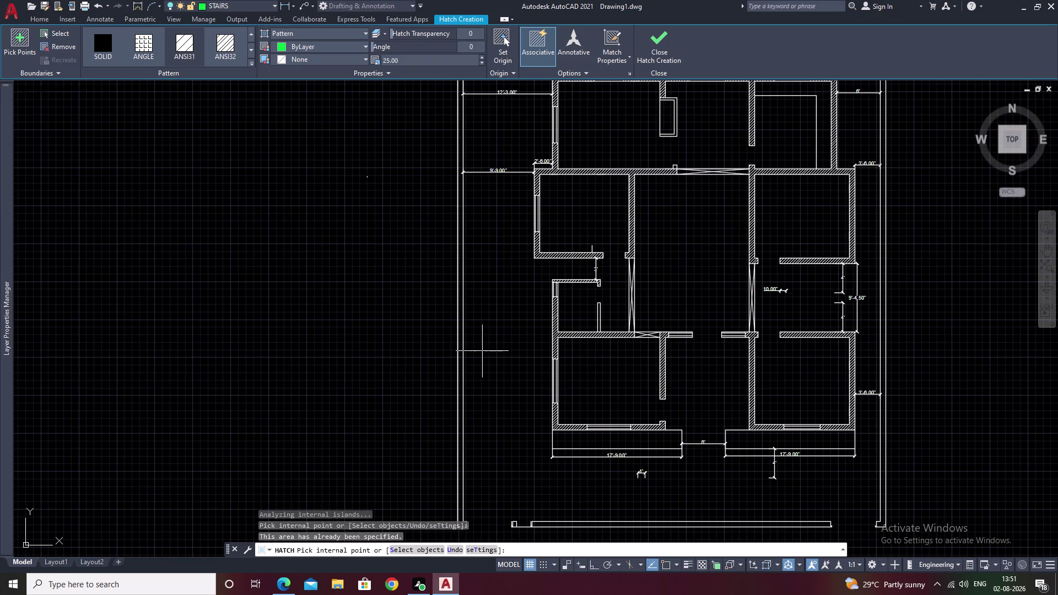
scroll(up, 3)
click(600, 322)
key(Escape)
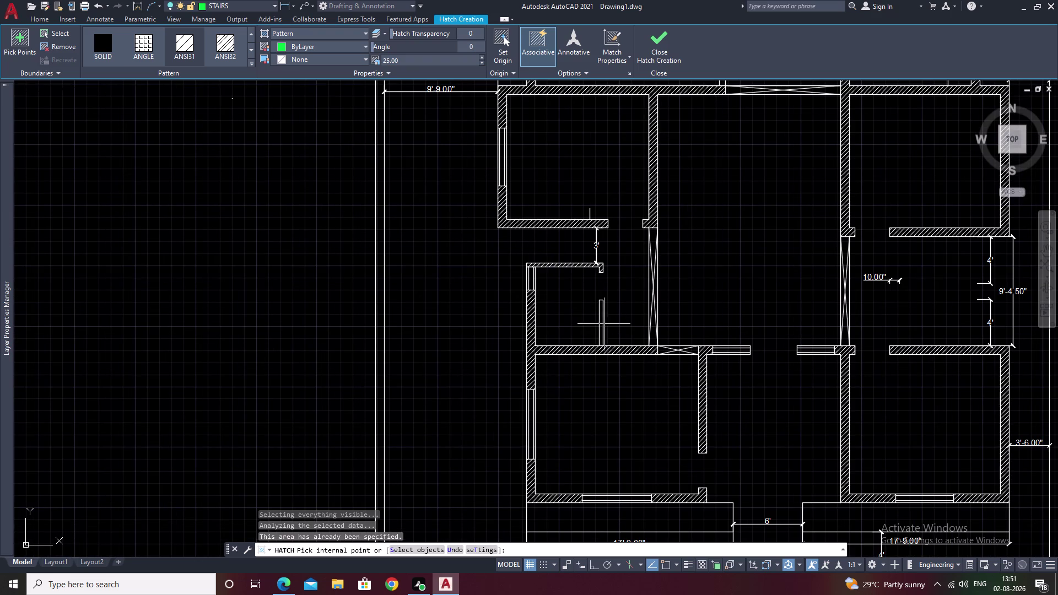
key(Escape)
key(Escape)
key(Escape)
key(Escape)
key(Escape)
key(Escape)
scroll(down, 3)
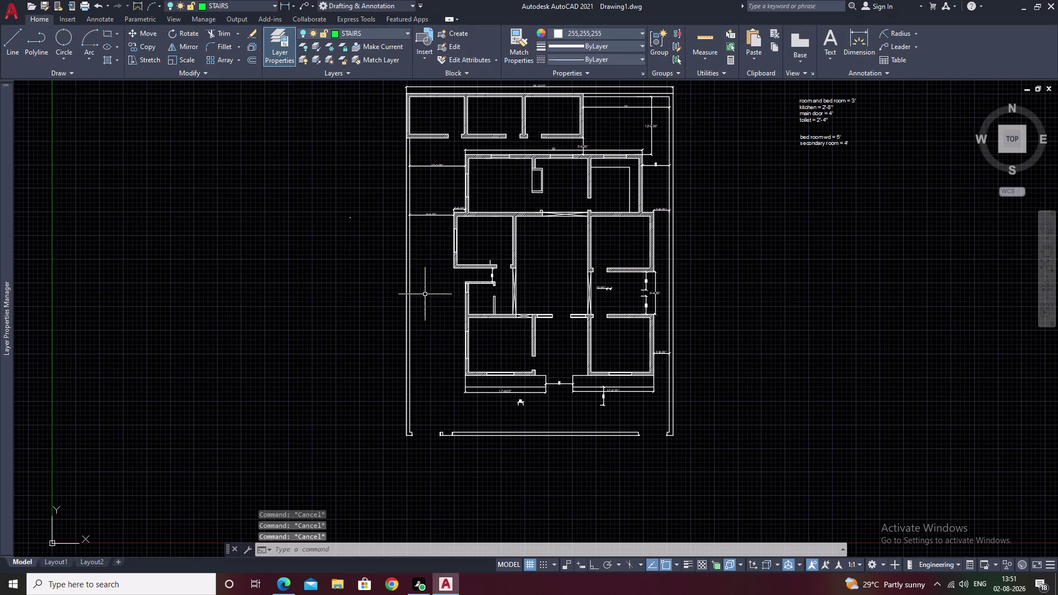
middle_drag(538, 286, 496, 315)
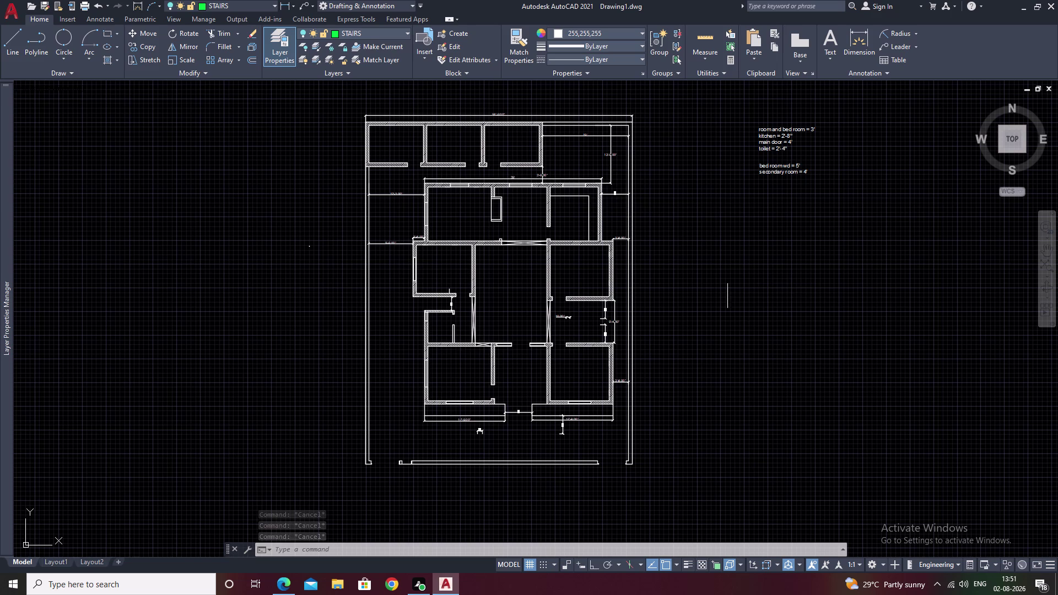
scroll(up, 3)
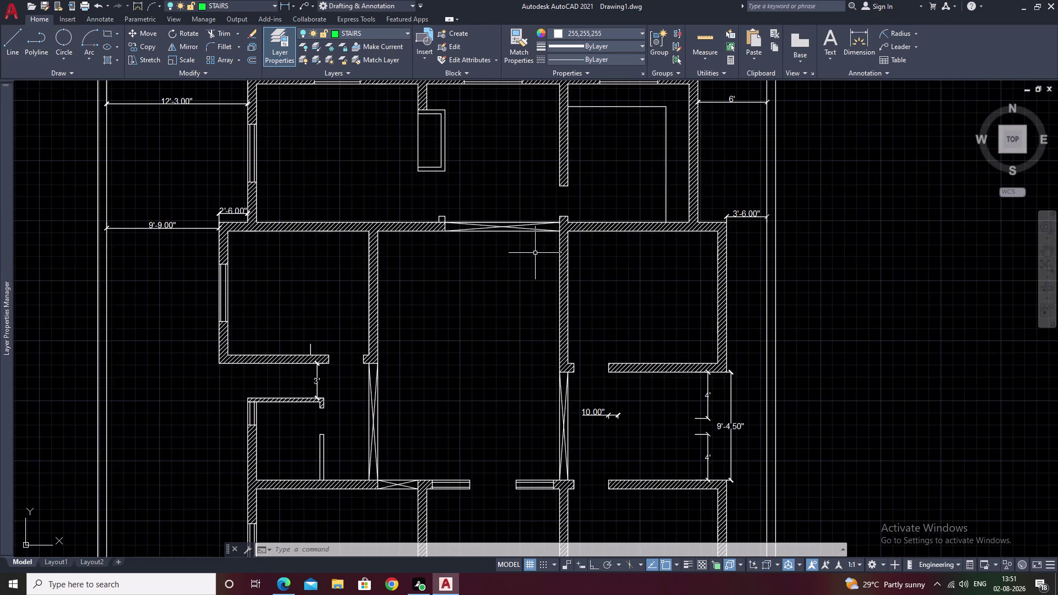
scroll(down, 3)
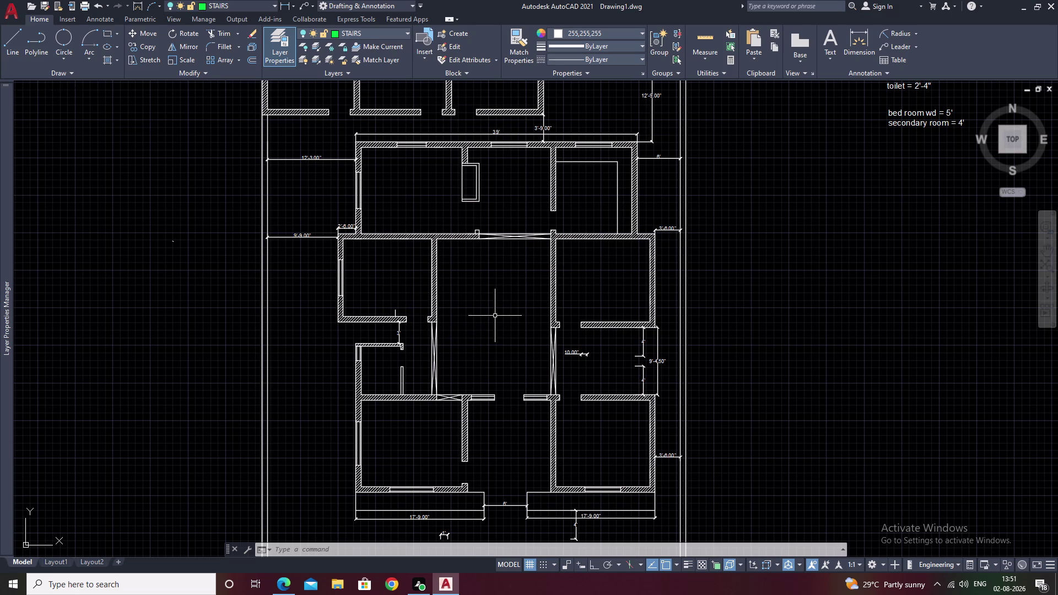
text(L)
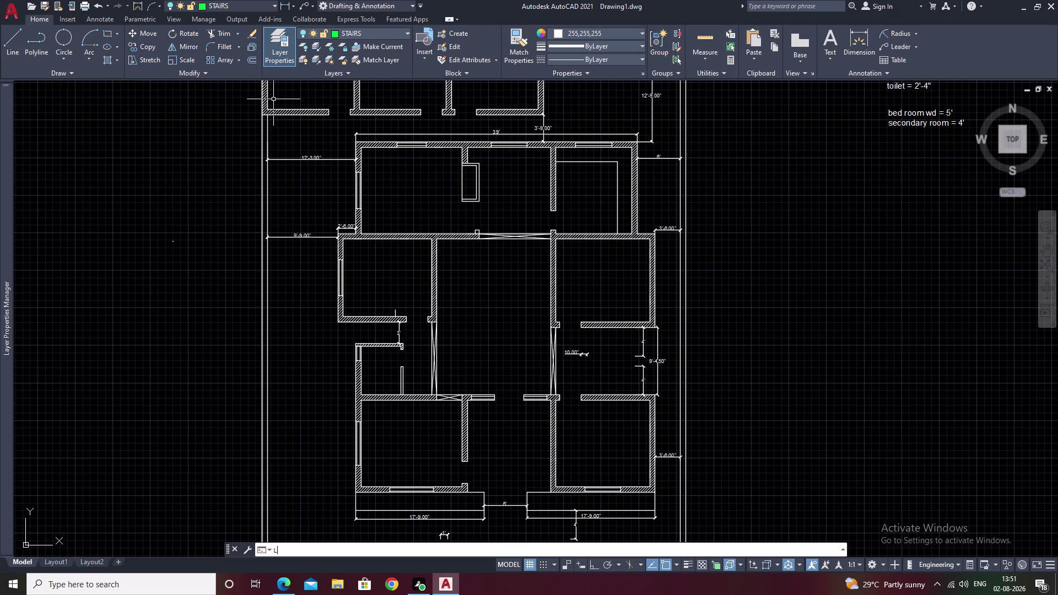
text(A)
key(space)
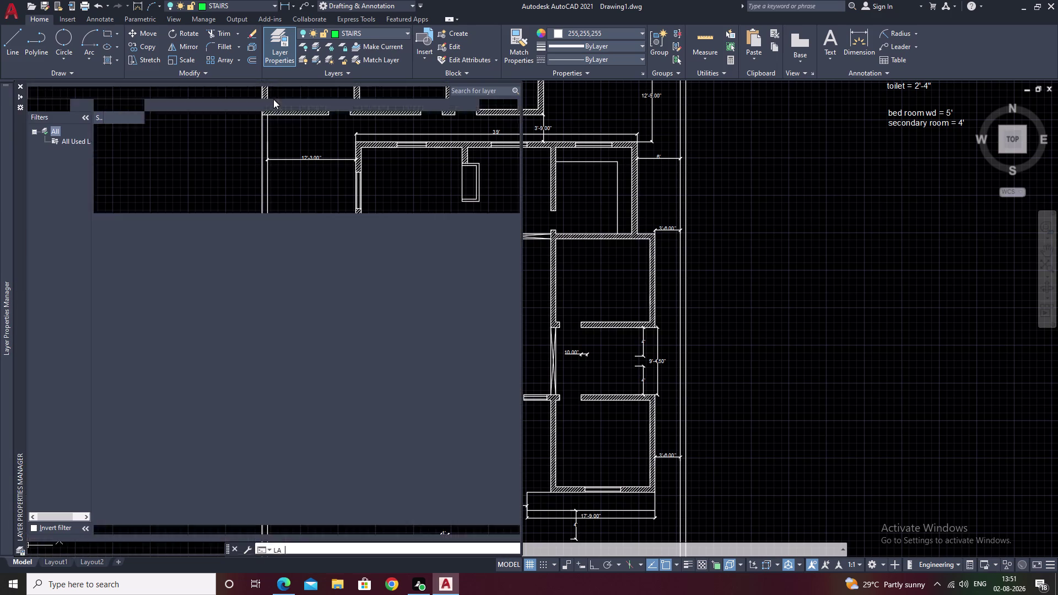
click(134, 211)
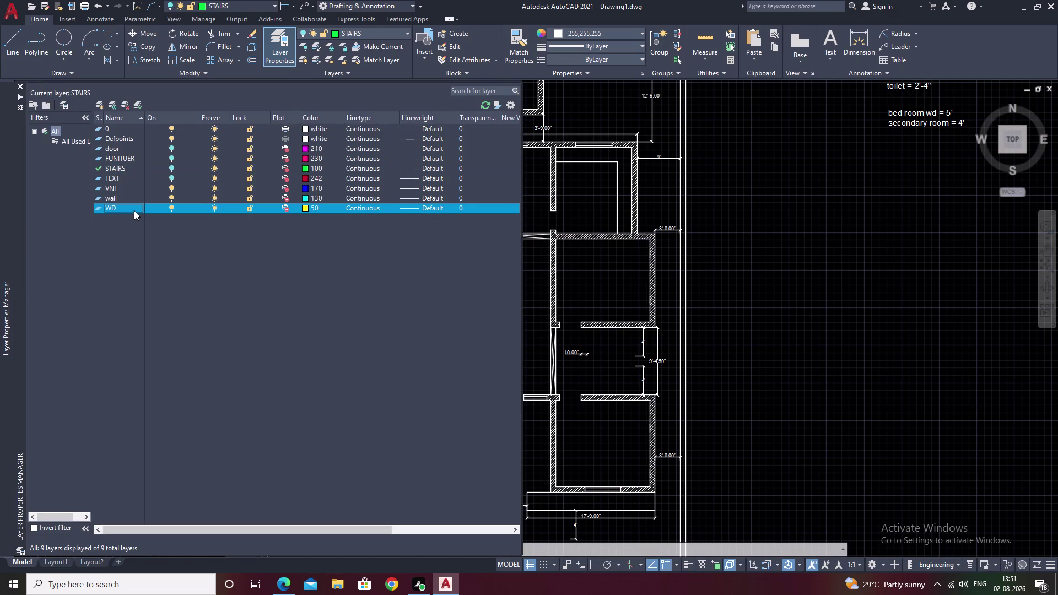
key(Escape)
click(19, 84)
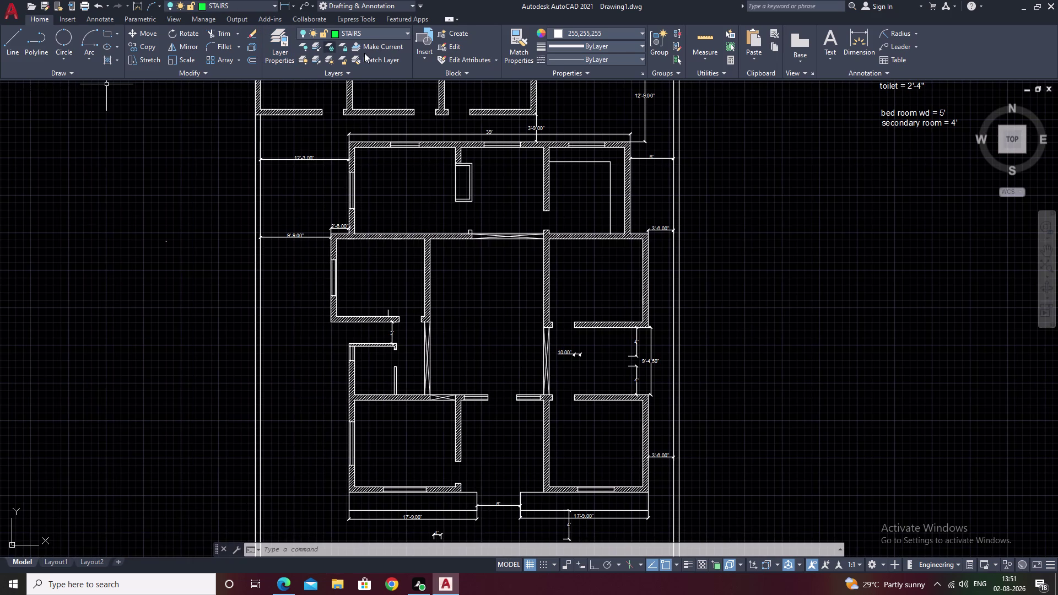
scroll(up, 3)
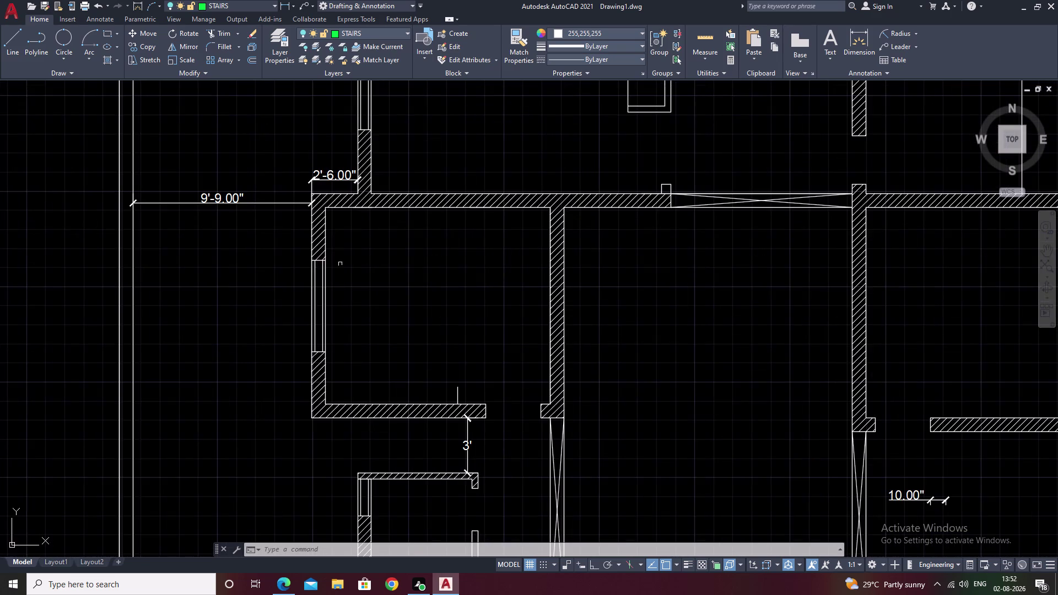
scroll(up, 3)
drag(334, 276, 213, 292)
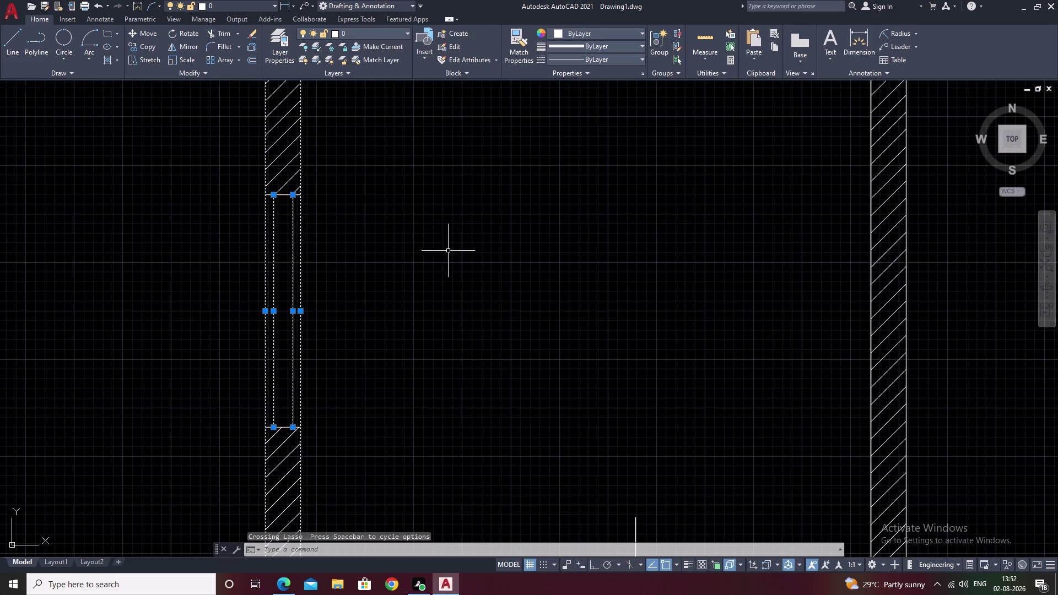
key(Escape)
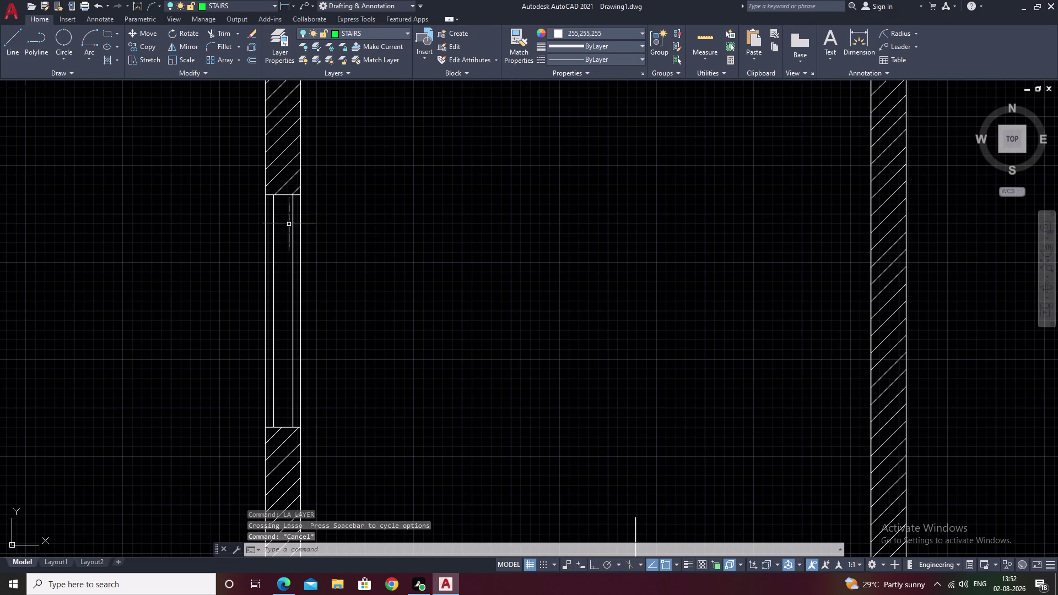
click(293, 228)
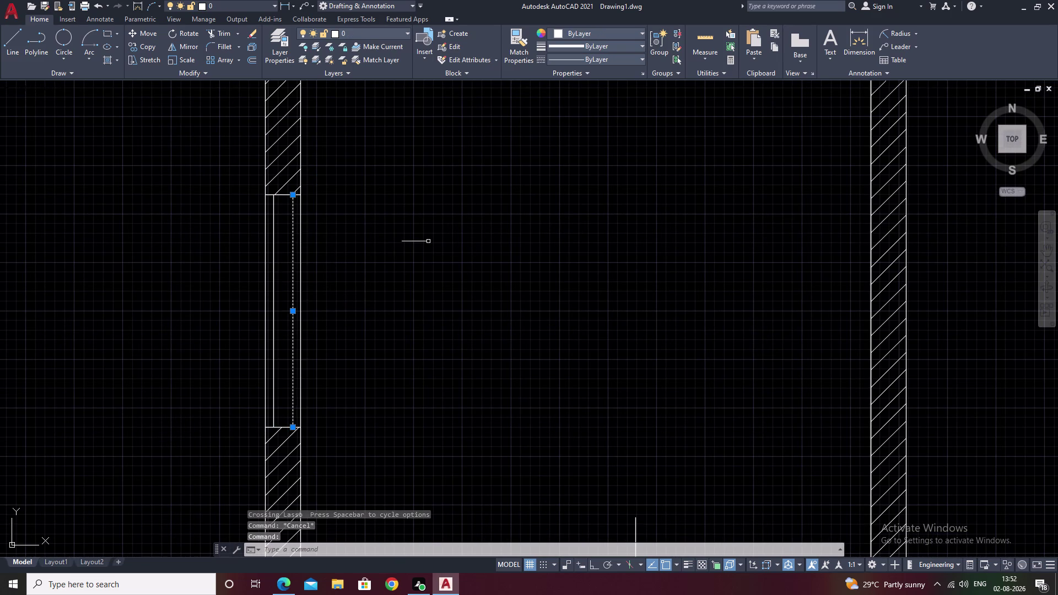
key(Escape)
scroll(up, 3)
middle_drag(259, 211, 449, 212)
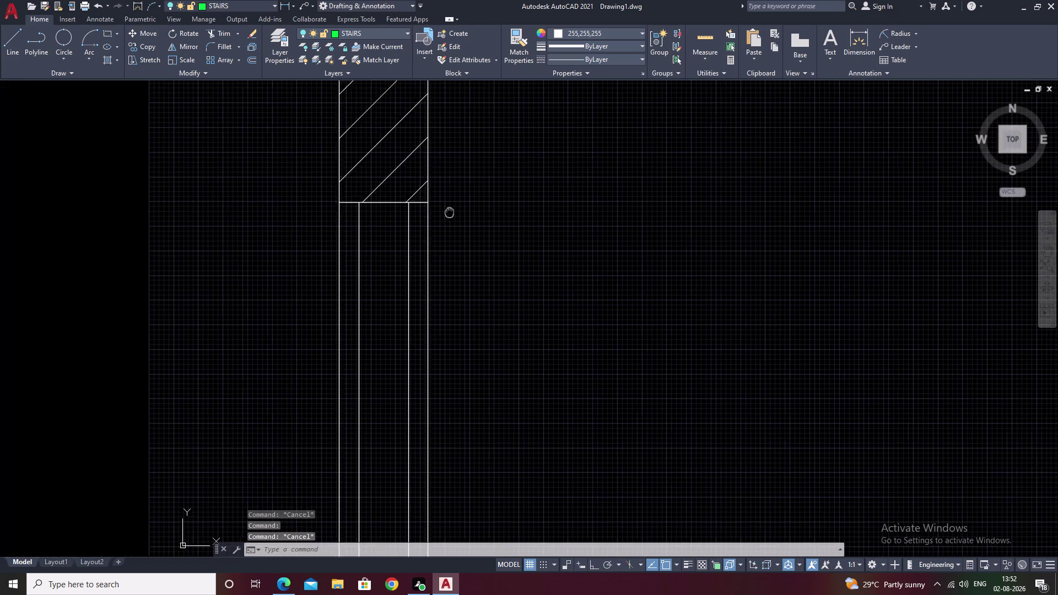
middle_drag(449, 212, 505, 214)
scroll(down, 3)
middle_drag(612, 252, 588, 266)
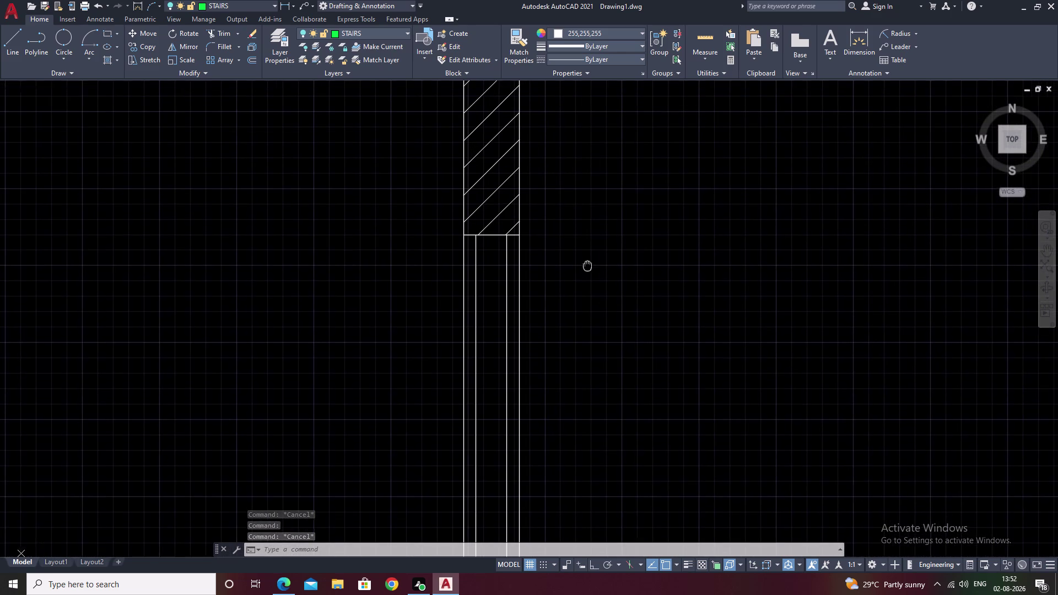
middle_drag(588, 266, 587, 265)
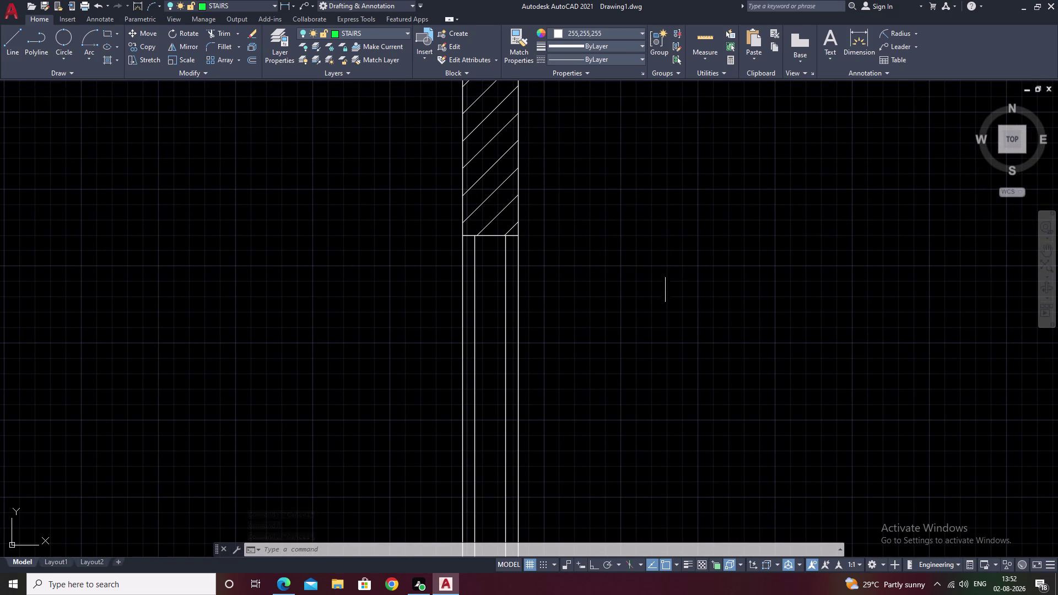
scroll(up, 3)
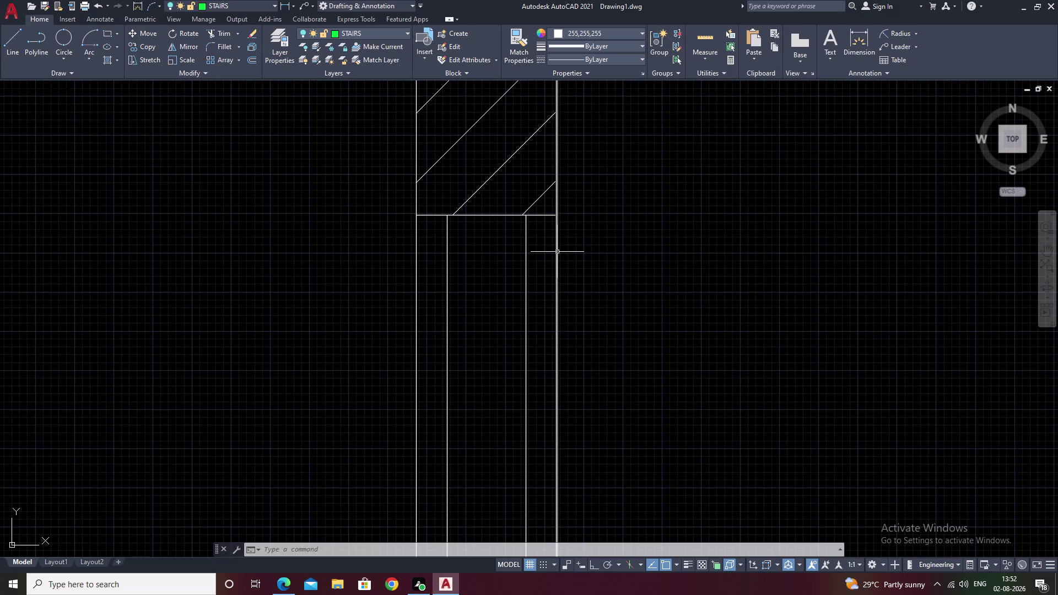
text(BR)
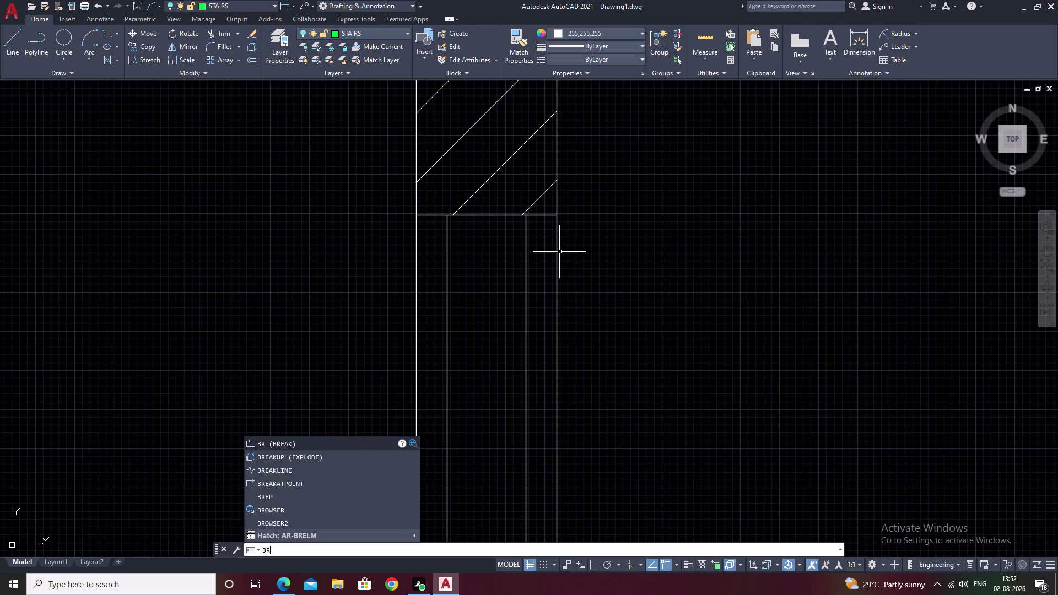
Break the right and left window lines at the upper hatch corners with break-at-point.
click(303, 487)
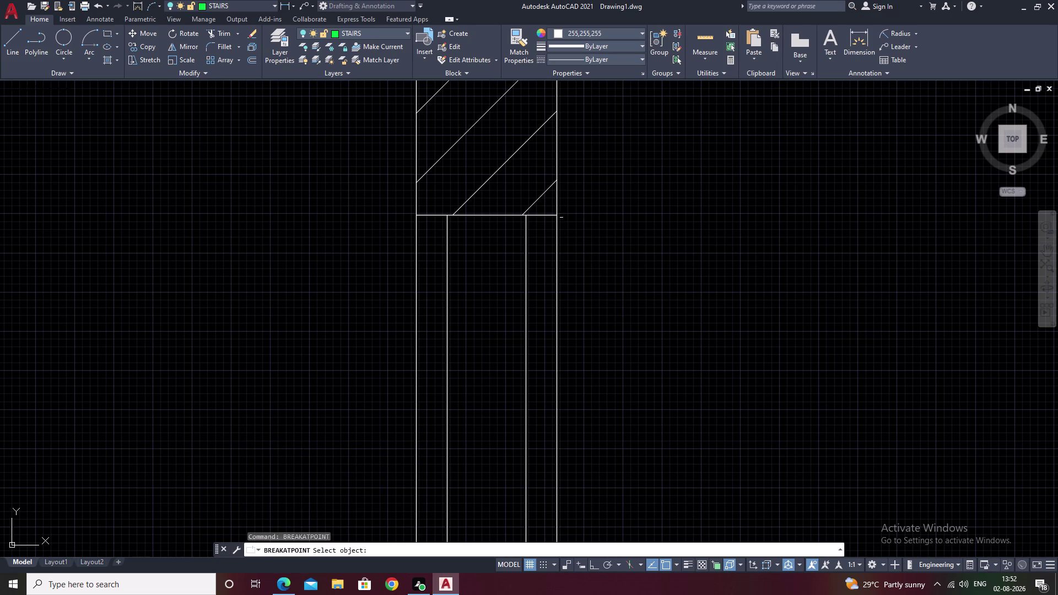
click(557, 232)
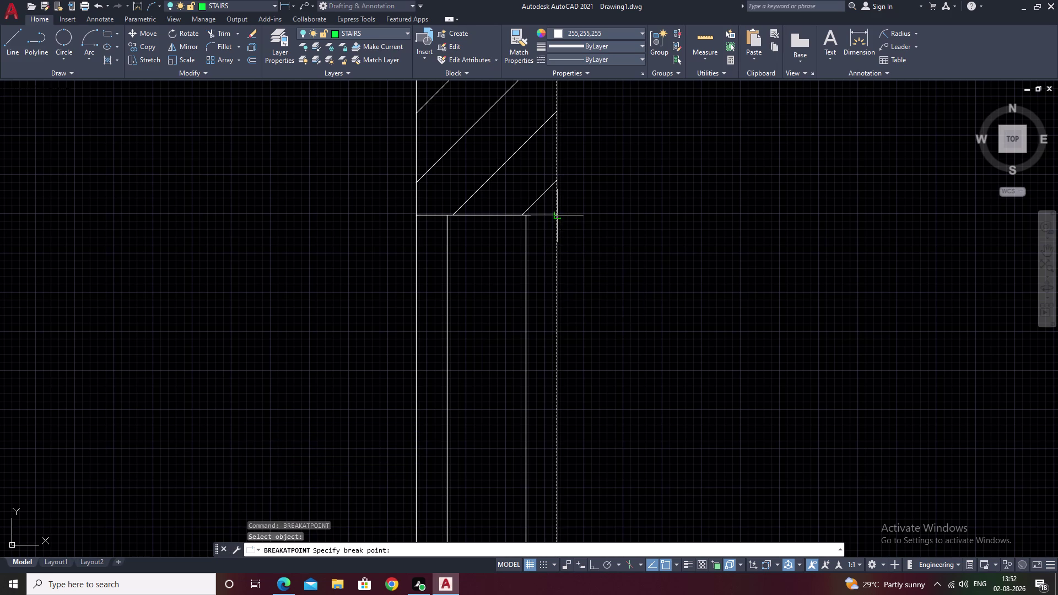
click(559, 218)
key(space)
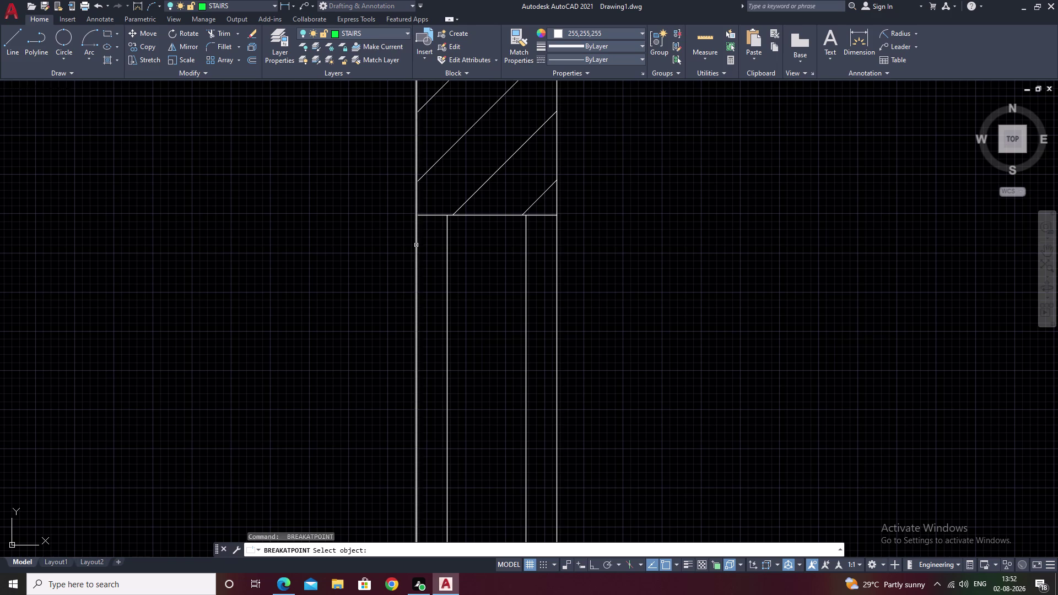
click(416, 245)
click(417, 219)
Break both window lines at the opening's lower end where the hatch begins, then cancel.
middle_drag(670, 290, 665, 178)
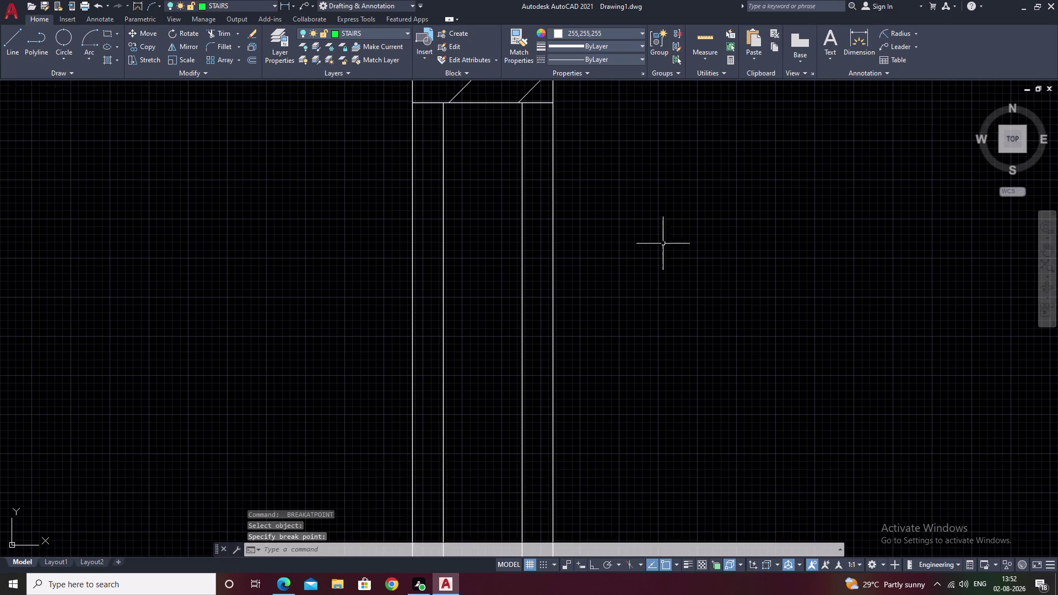
scroll(down, 3)
middle_drag(657, 326, 662, 98)
key(space)
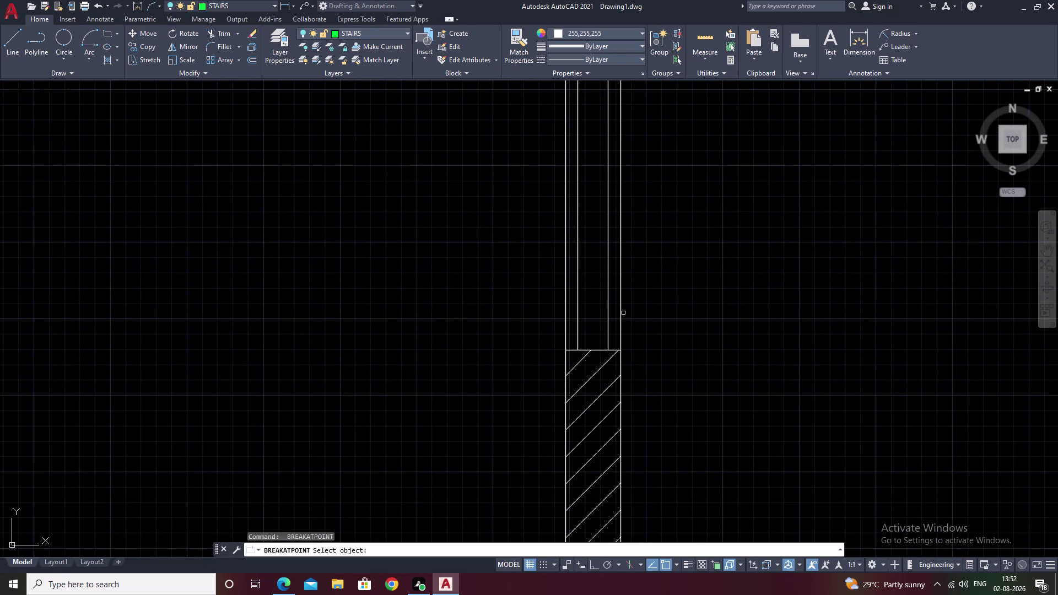
click(621, 370)
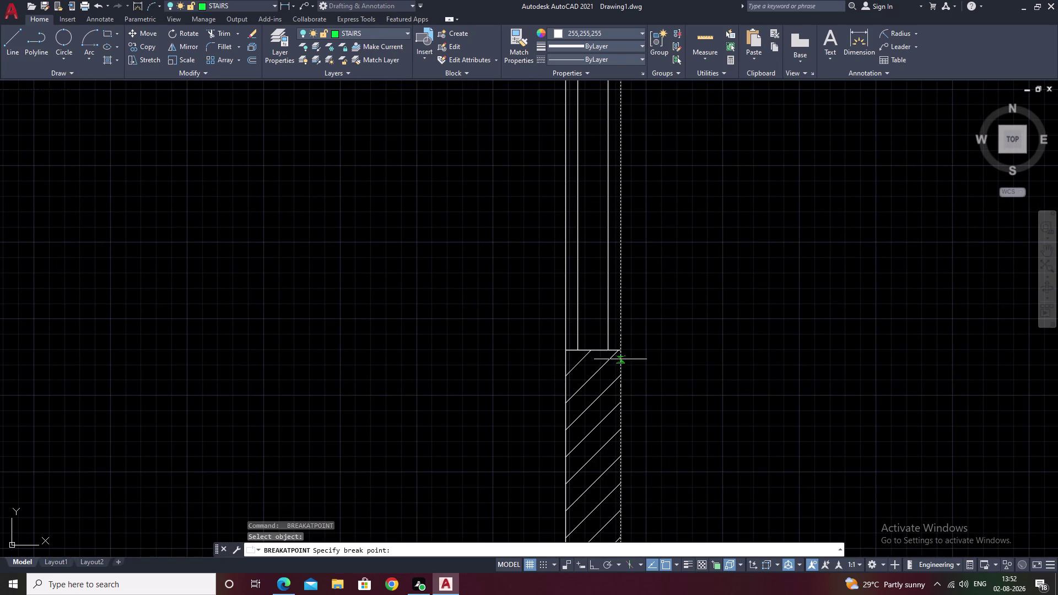
click(620, 354)
key(space)
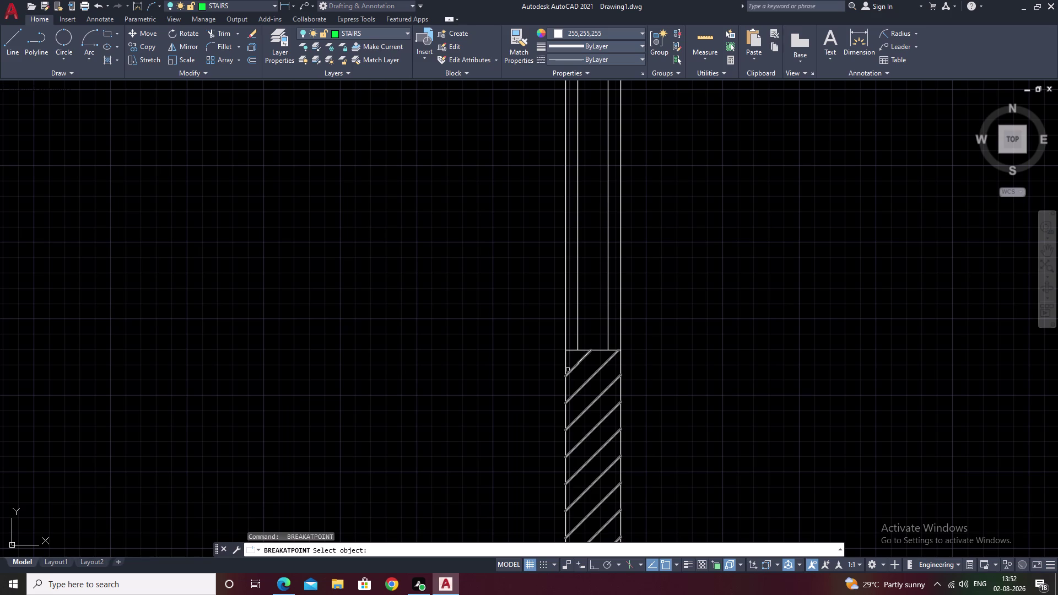
click(564, 366)
click(567, 354)
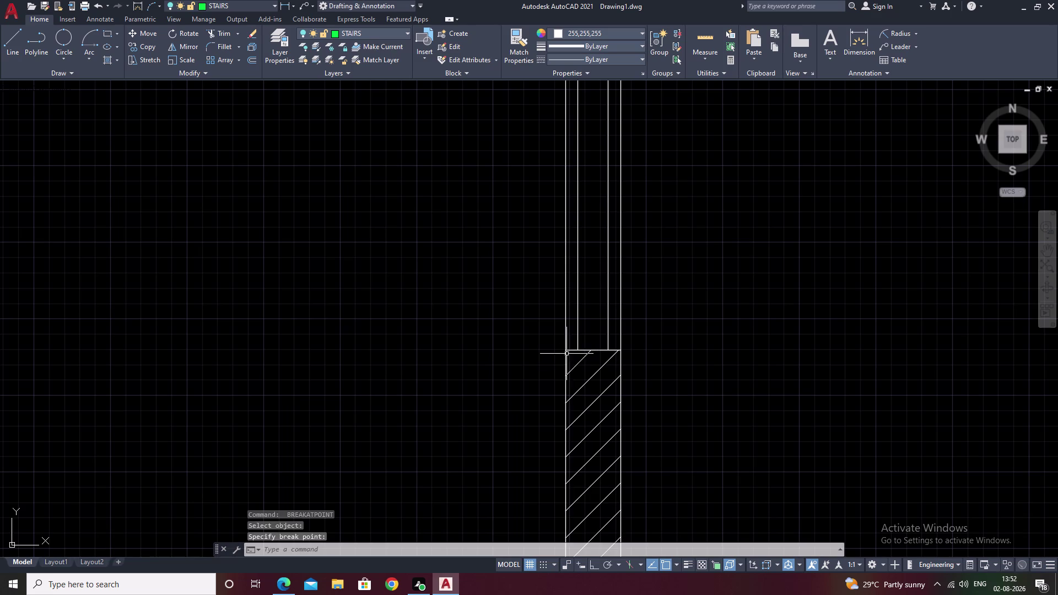
scroll(down, 3)
middle_drag(681, 262, 547, 347)
key(Escape)
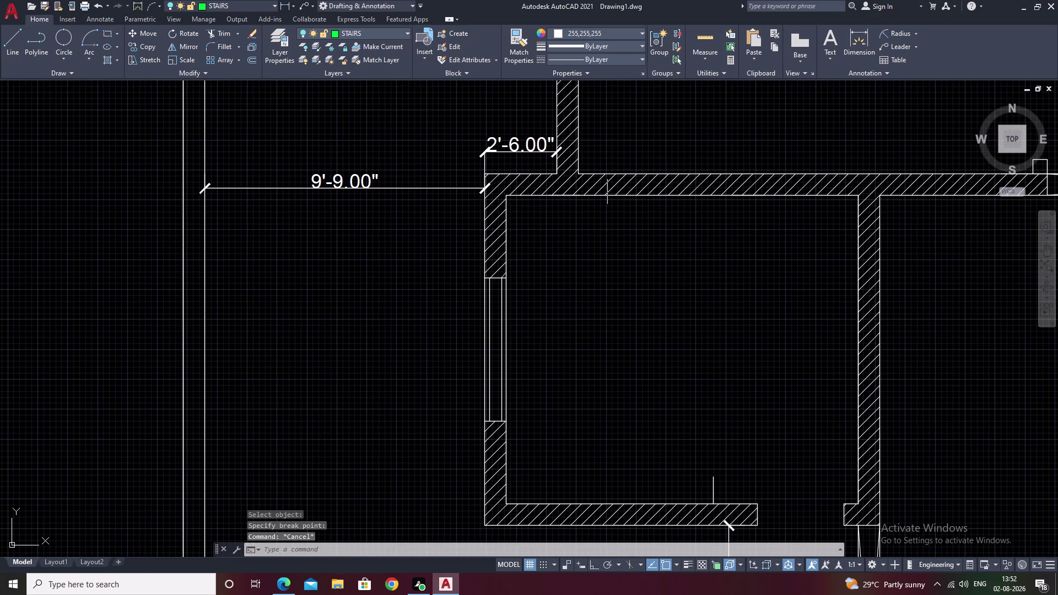
Make WD the current layer and move the left-wall window lines onto WD.
click(365, 34)
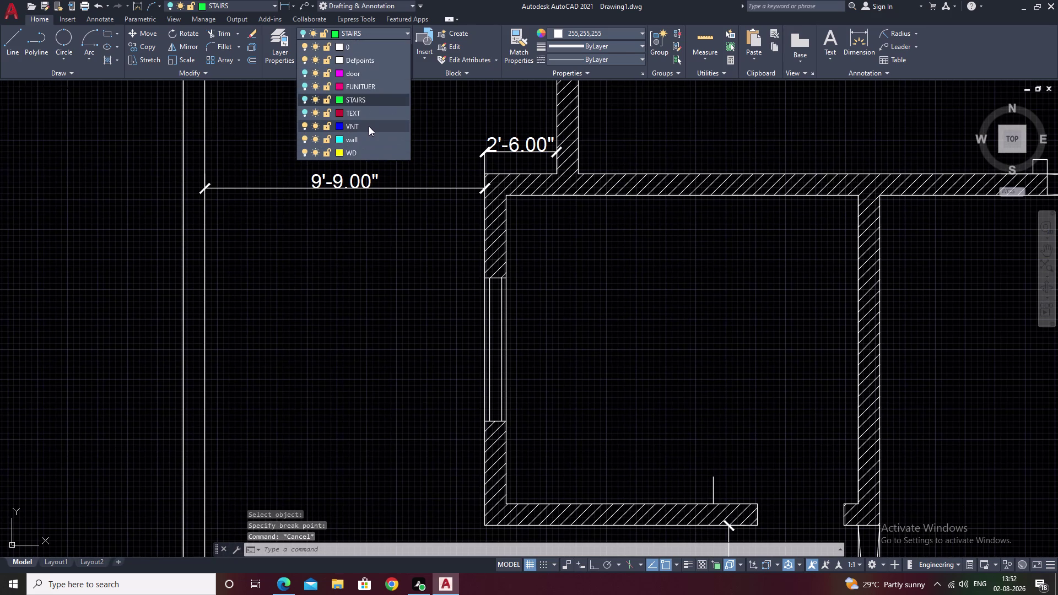
click(367, 159)
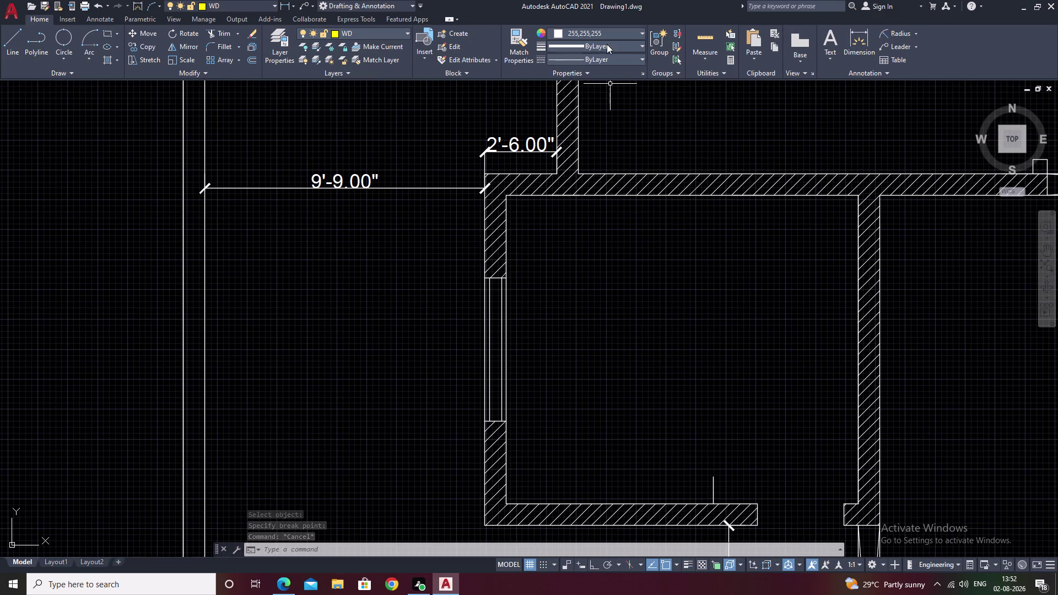
drag(543, 313, 451, 336)
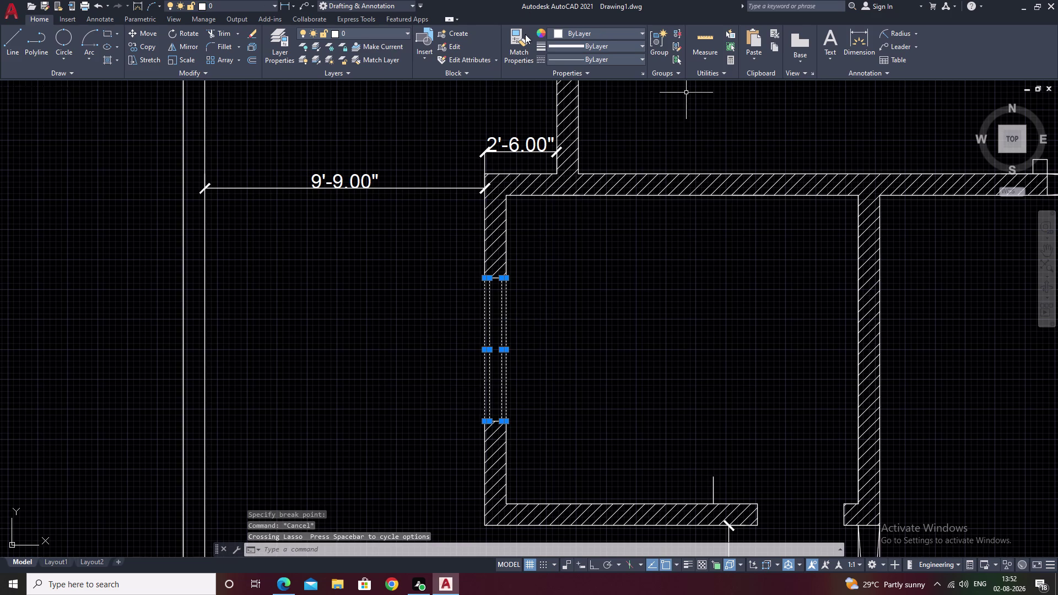
click(386, 31)
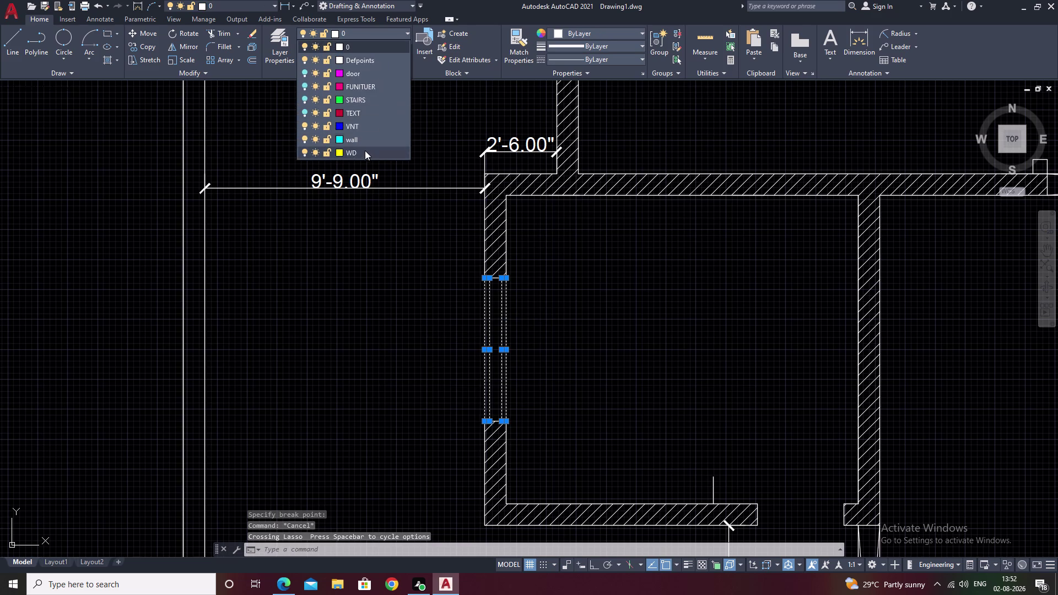
click(365, 152)
middle_click(539, 271)
key(Escape)
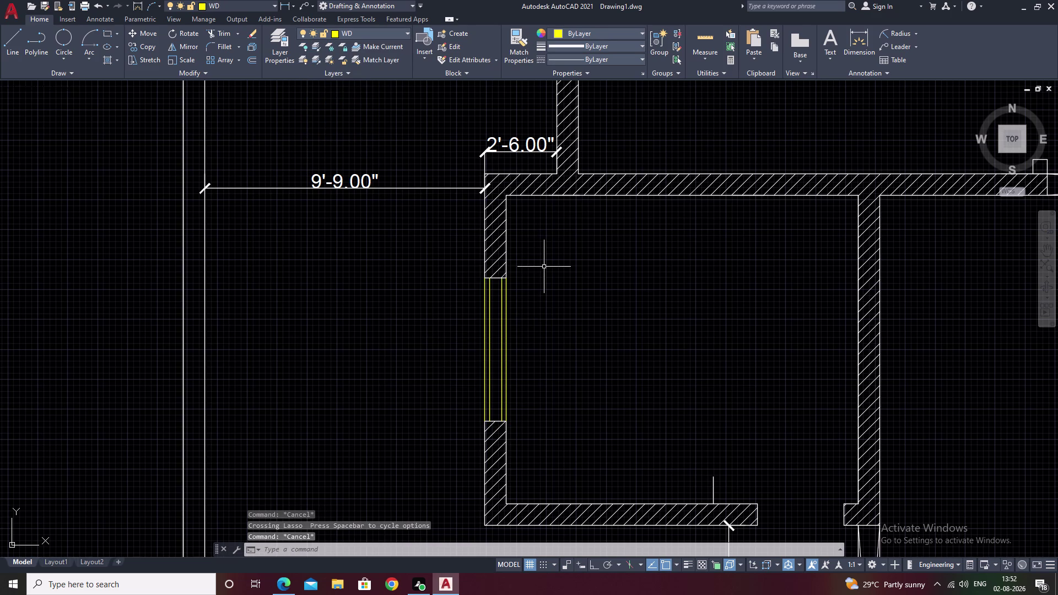
scroll(down, 3)
middle_drag(563, 294, 528, 313)
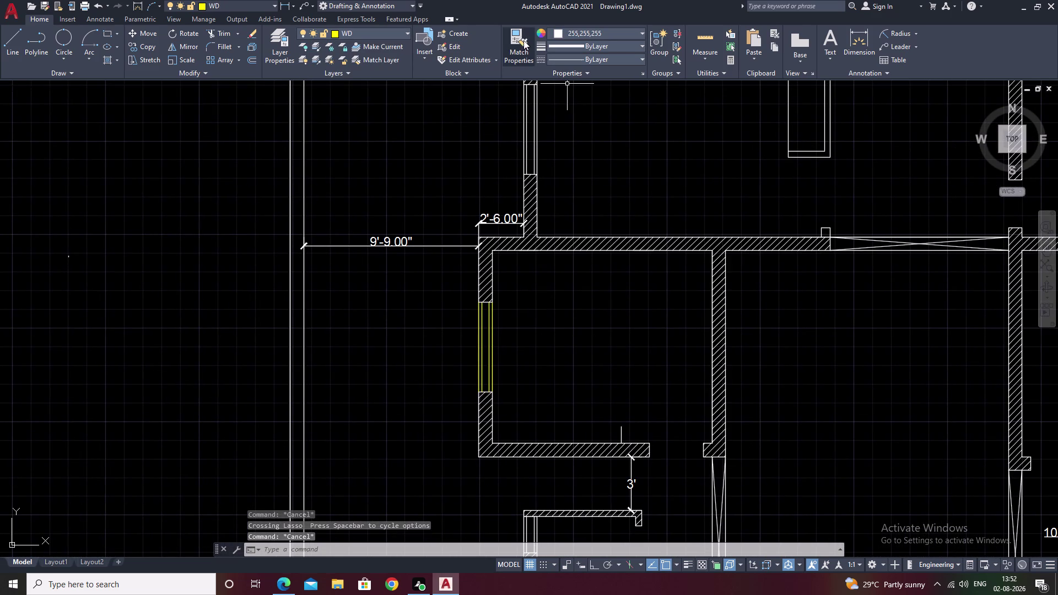
Match the yellow window line's properties onto the remaining white inner window line.
click(523, 40)
scroll(up, 3)
click(377, 286)
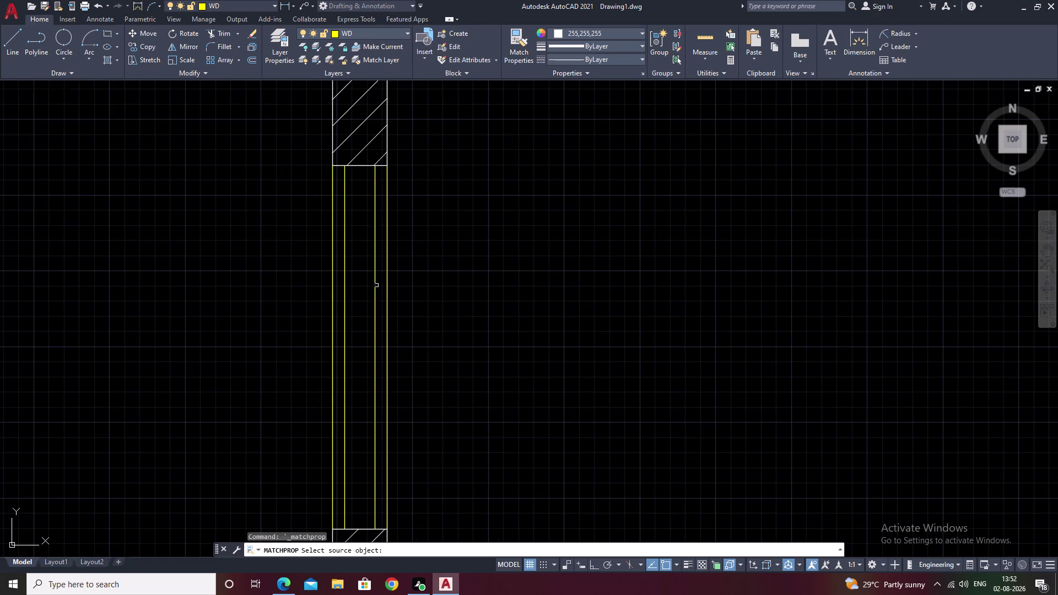
click(360, 166)
middle_drag(439, 261, 524, 118)
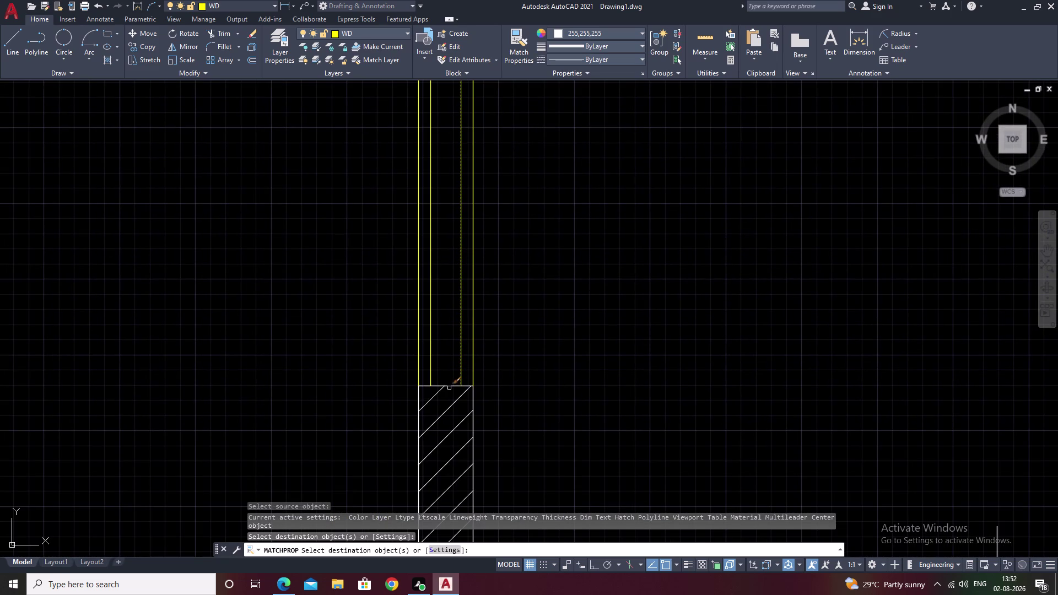
click(449, 386)
scroll(down, 3)
middle_drag(632, 308, 508, 367)
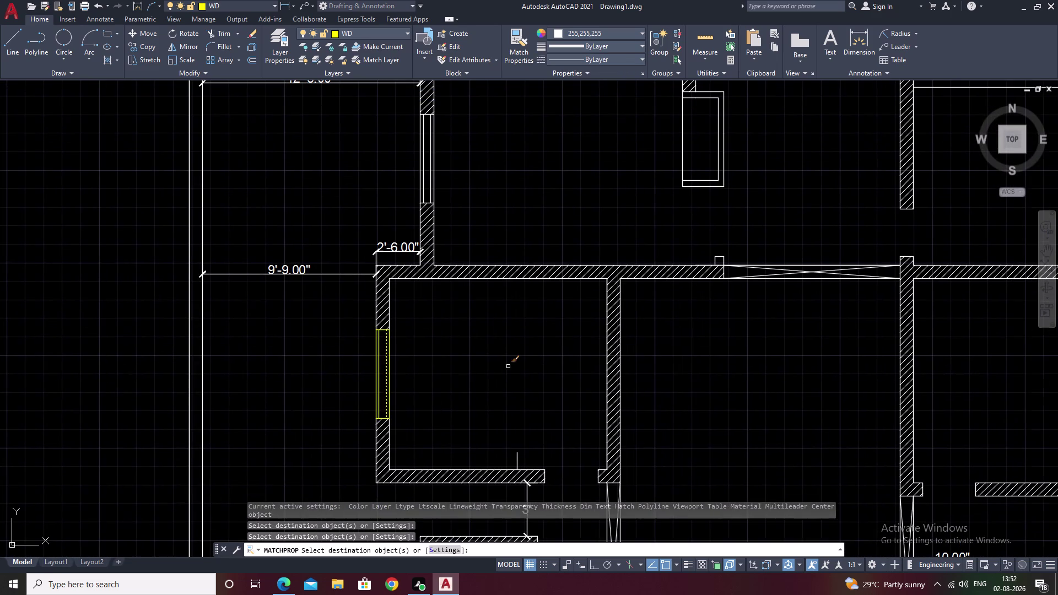
key(Escape)
middle_drag(451, 170, 495, 218)
scroll(up, 3)
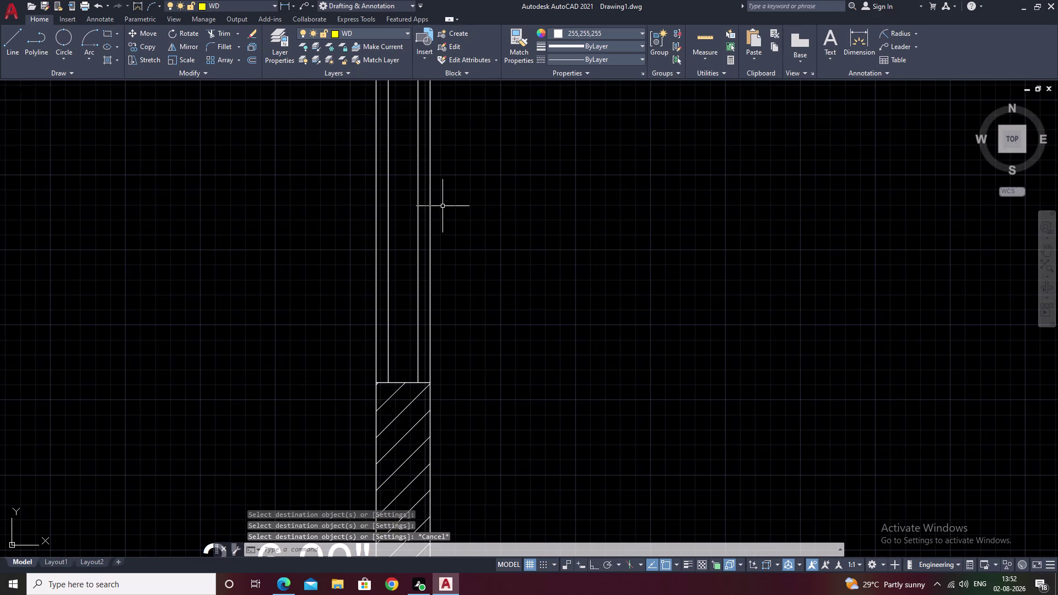
Use BR break-at-point to split the opening's right and left lines at the lower hatch corners.
text(BR)
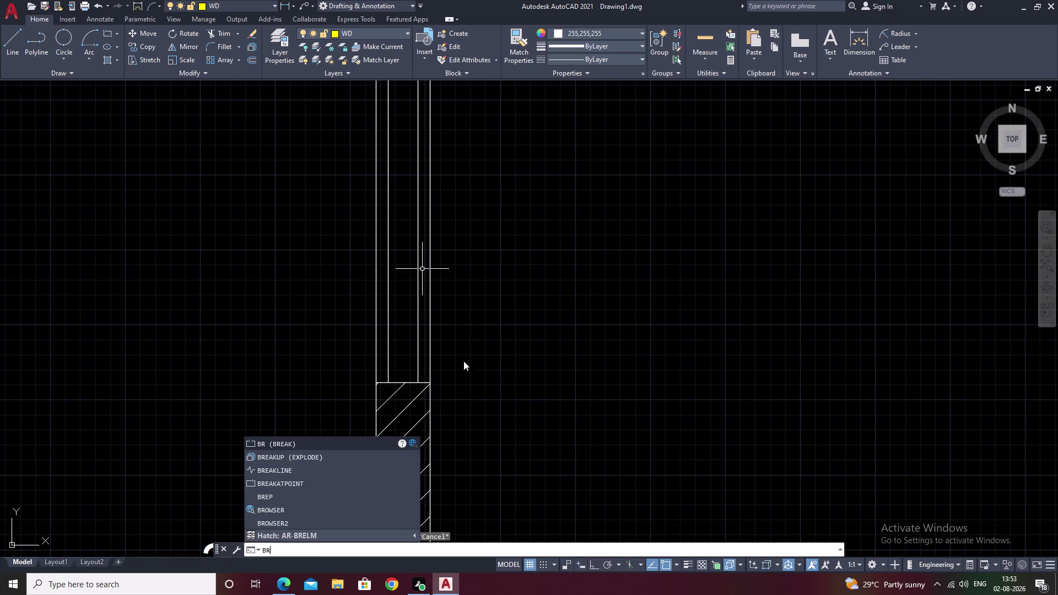
click(336, 481)
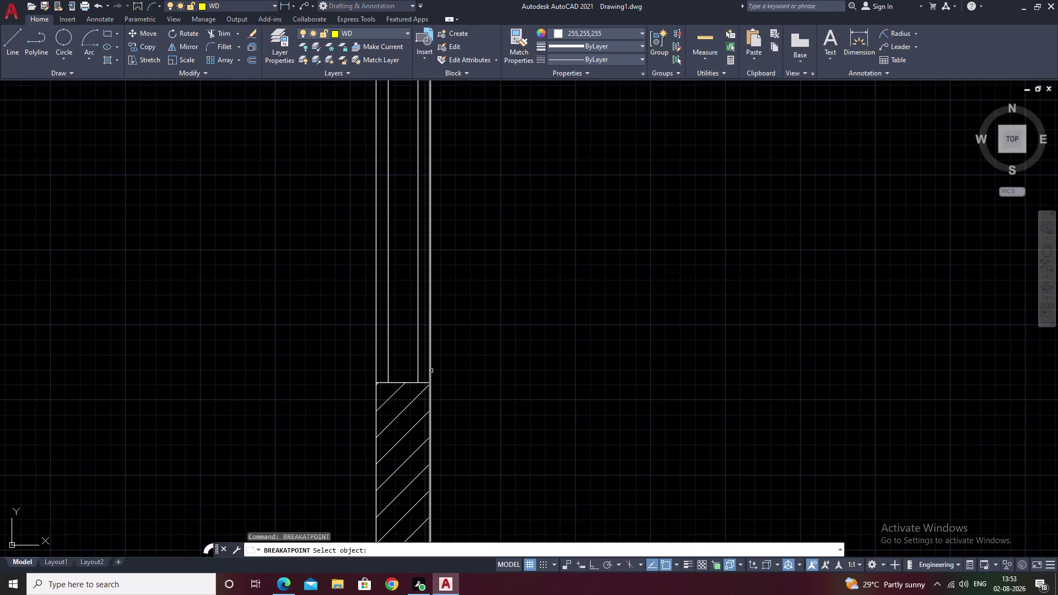
click(430, 371)
click(429, 381)
key(space)
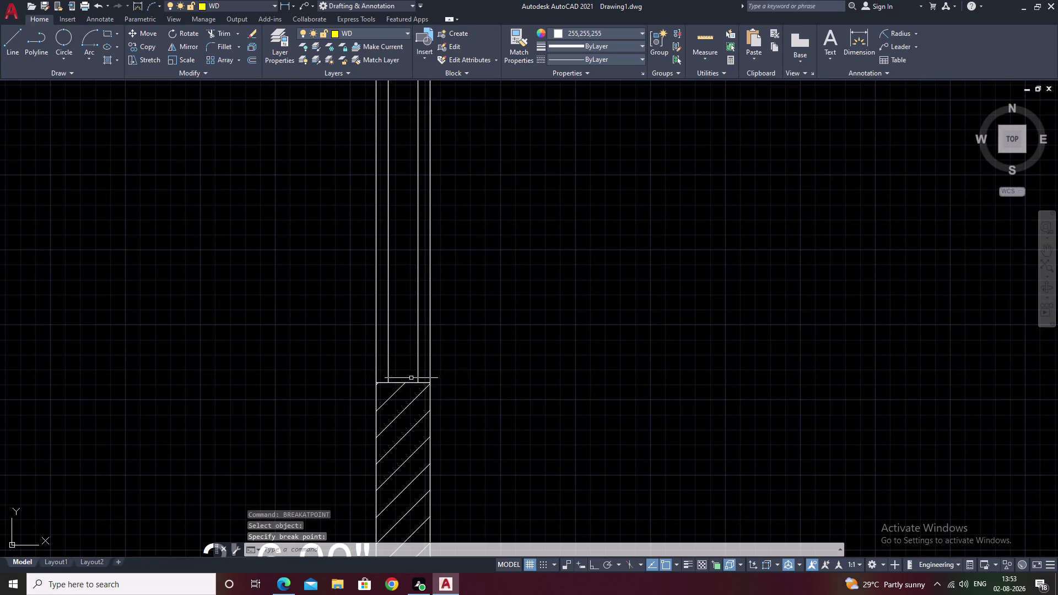
click(375, 372)
click(377, 380)
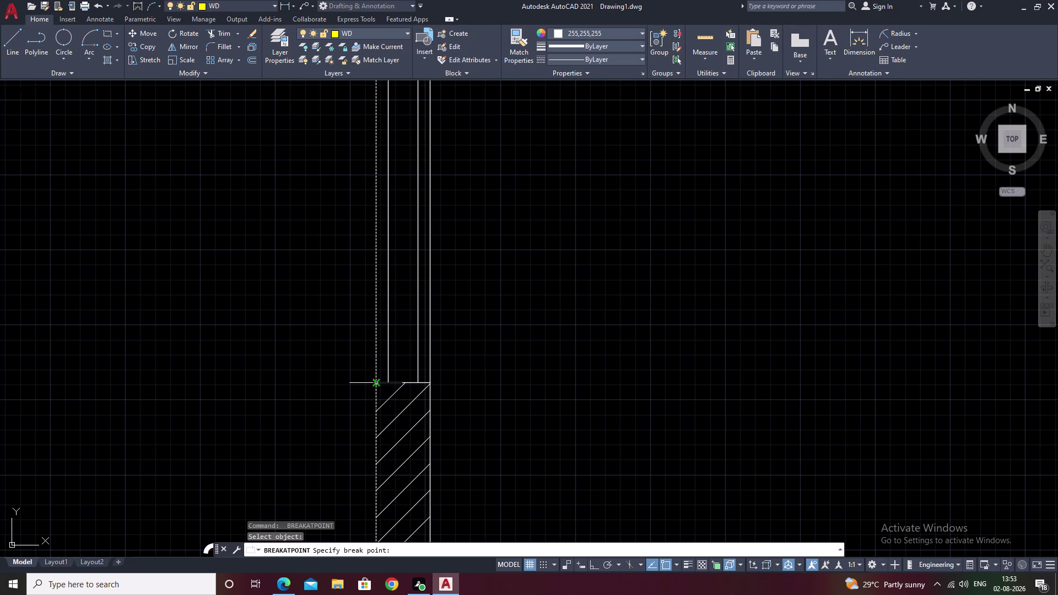
middle_drag(453, 330, 464, 532)
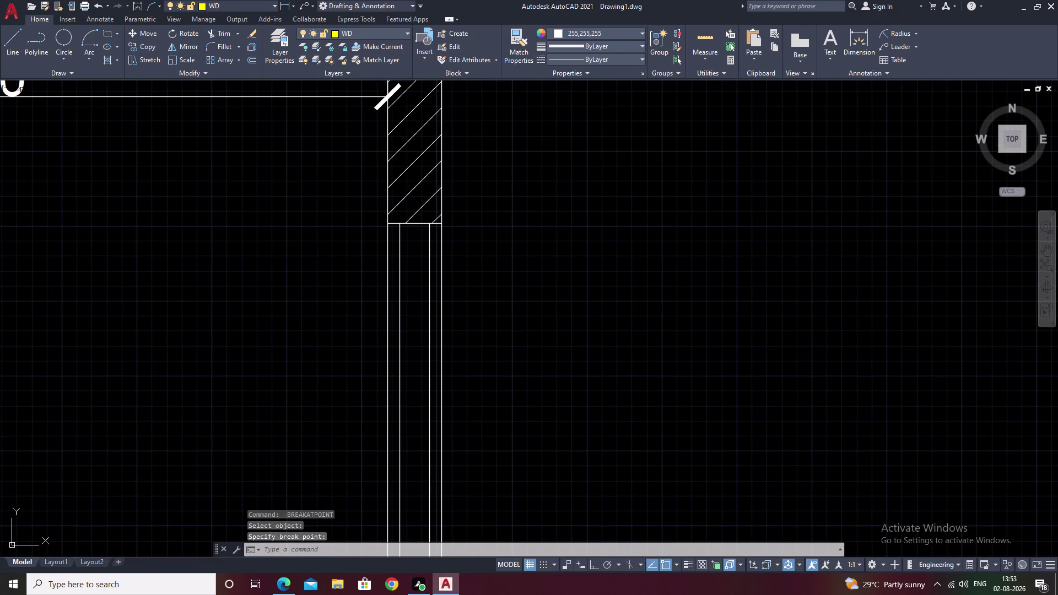
Split both opening lines at their upper ends where the hatch ends.
key(space)
click(441, 174)
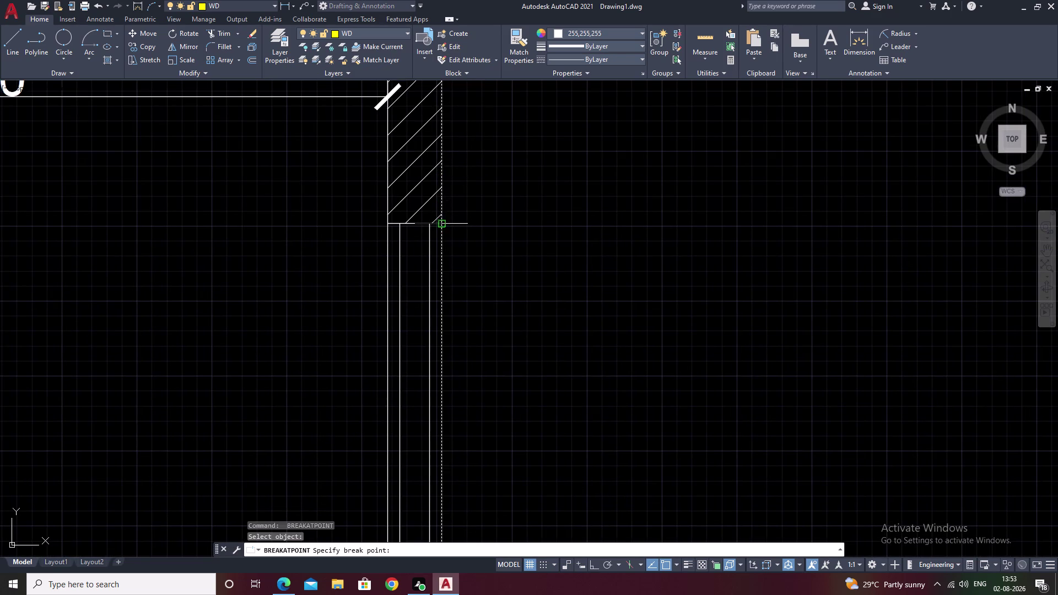
click(443, 224)
key(space)
click(388, 197)
click(387, 222)
scroll(down, 3)
middle_drag(575, 202, 446, 254)
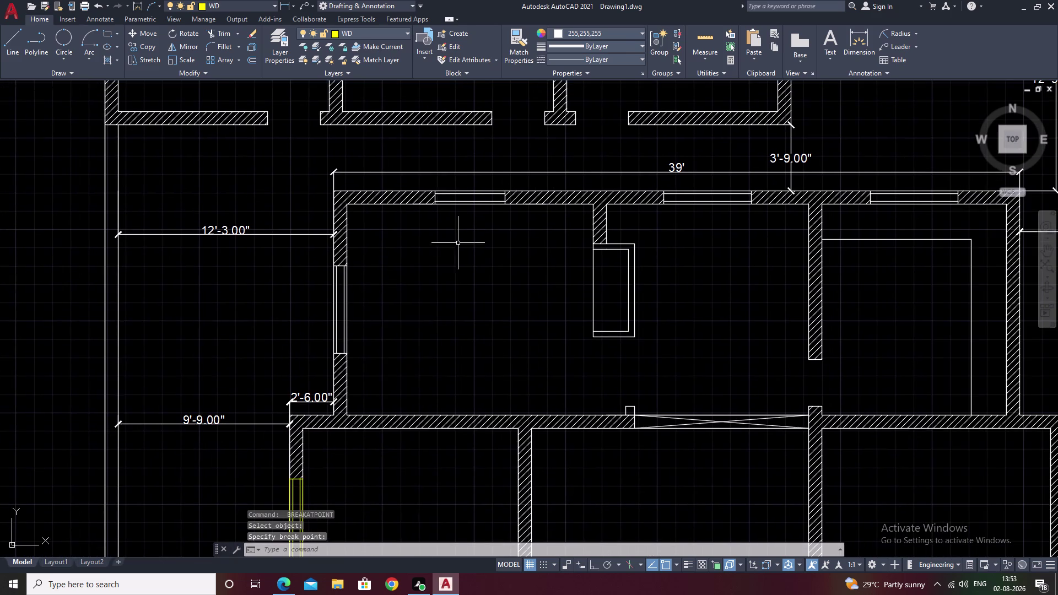
scroll(up, 3)
Split the top wall's outer and inner lines at both edges of the first window.
key(space)
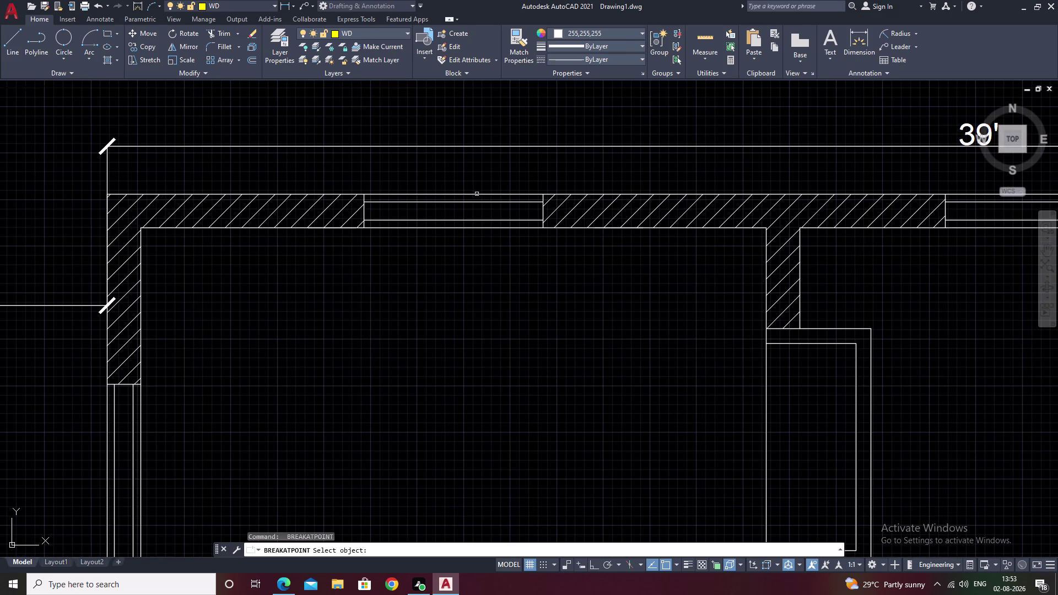
click(477, 194)
click(542, 195)
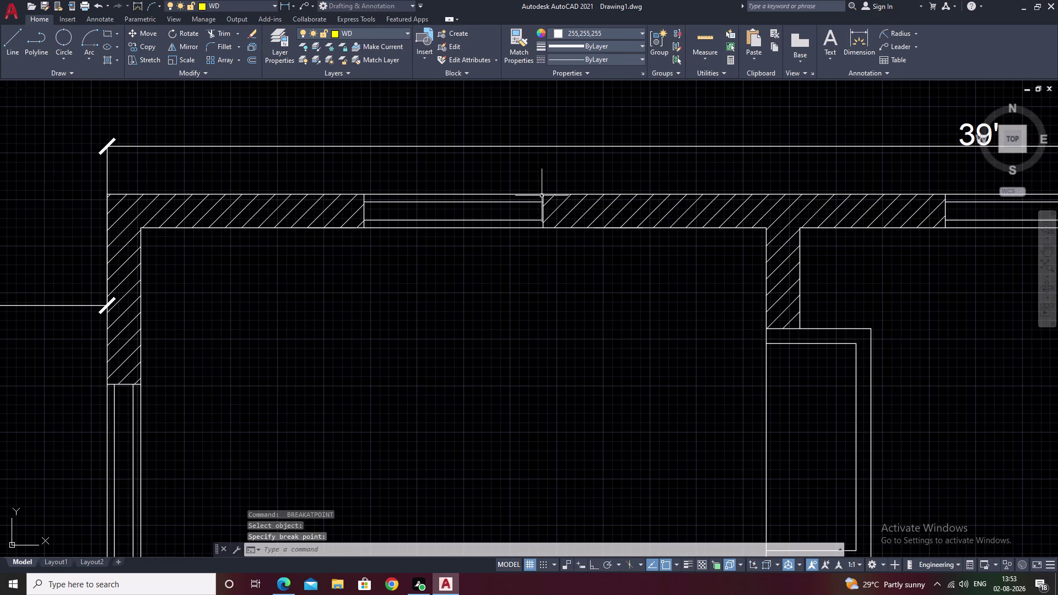
key(space)
click(381, 194)
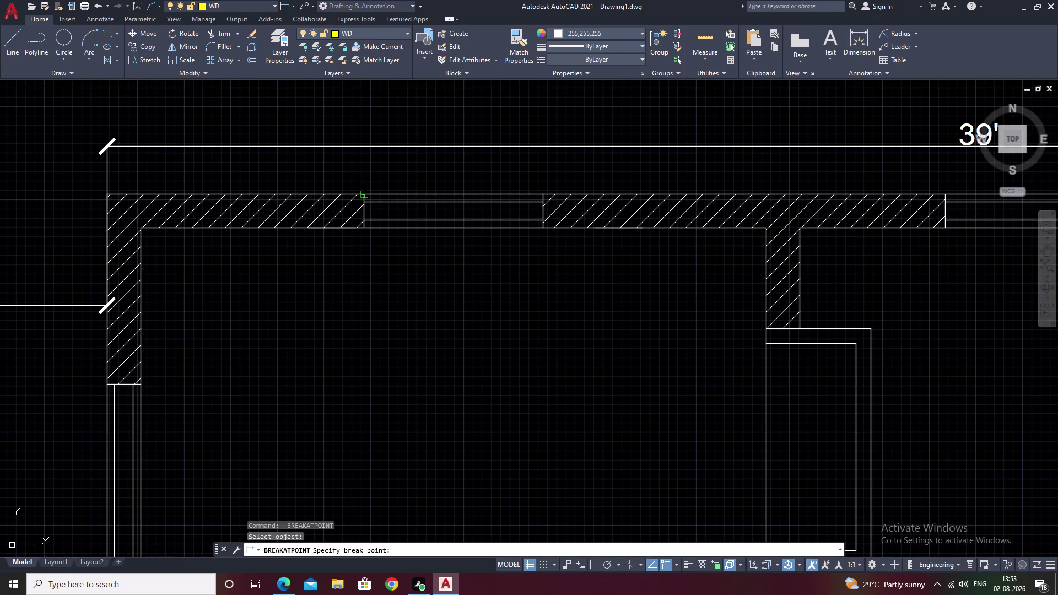
click(365, 194)
key(space)
click(430, 226)
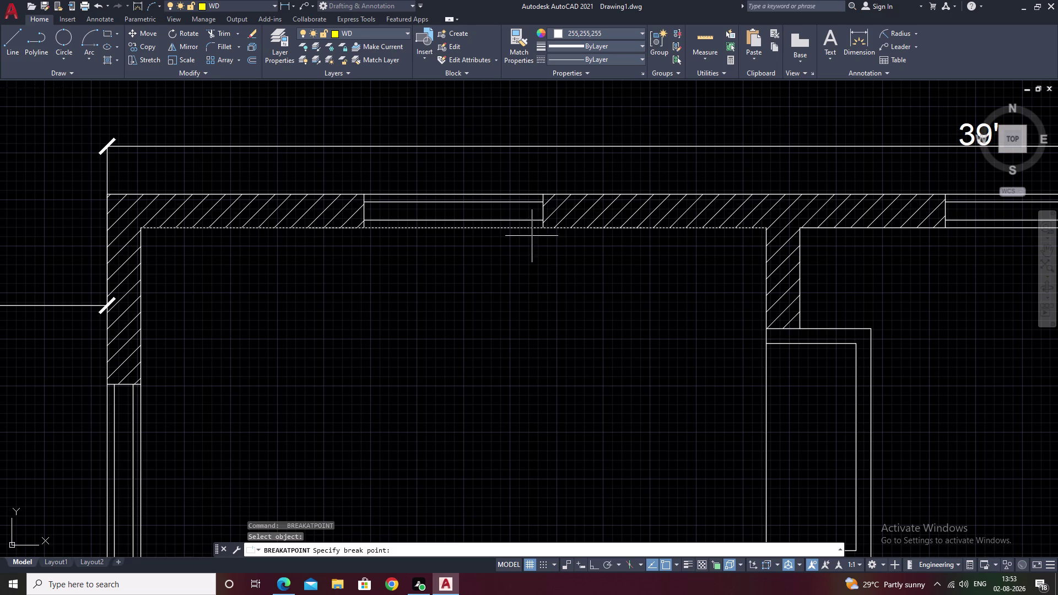
click(545, 227)
key(space)
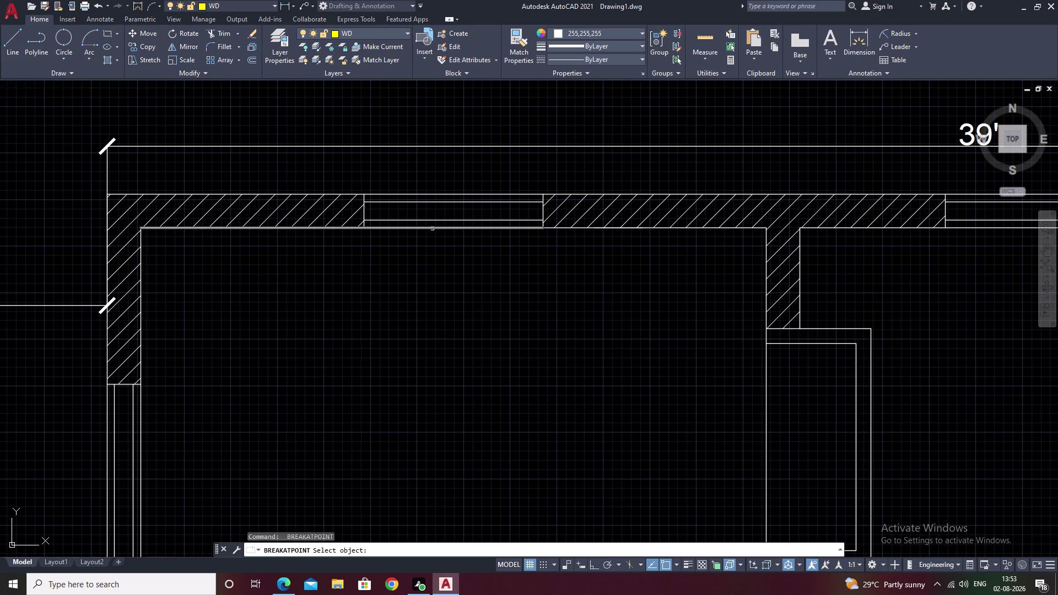
click(432, 229)
click(367, 229)
middle_drag(441, 258, 233, 255)
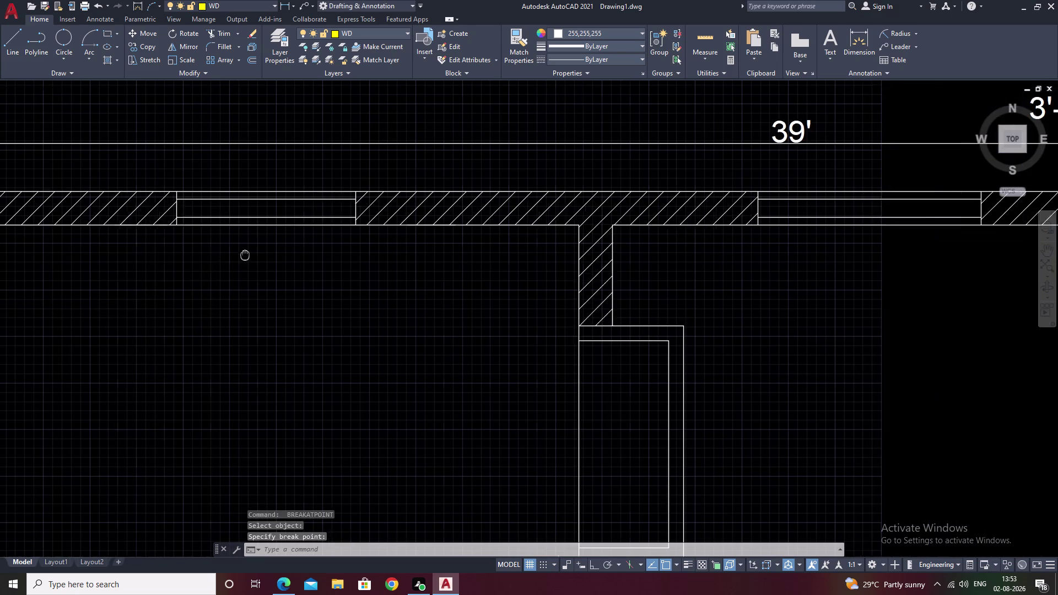
middle_drag(233, 255, 213, 256)
middle_drag(896, 228, 727, 277)
Split the outer and inner top-wall lines at both edges of the next window.
key(space)
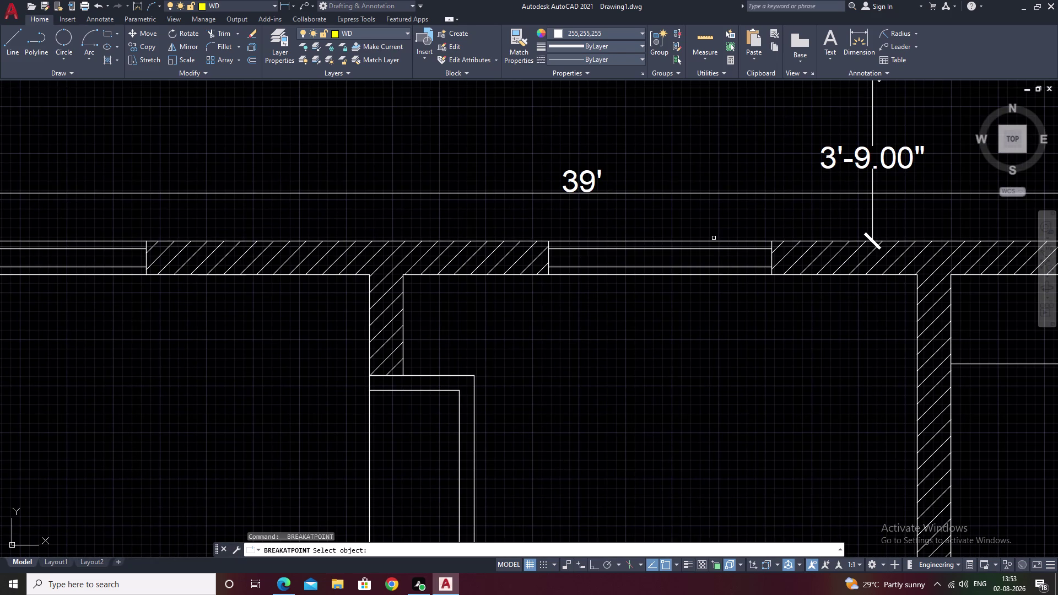
click(712, 241)
click(773, 244)
key(space)
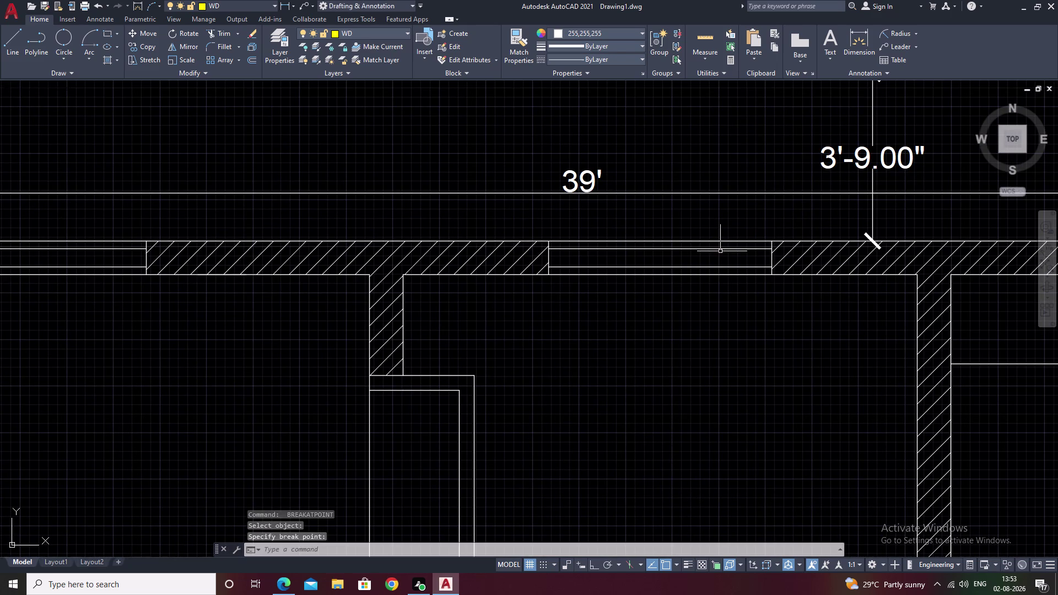
click(574, 242)
click(549, 242)
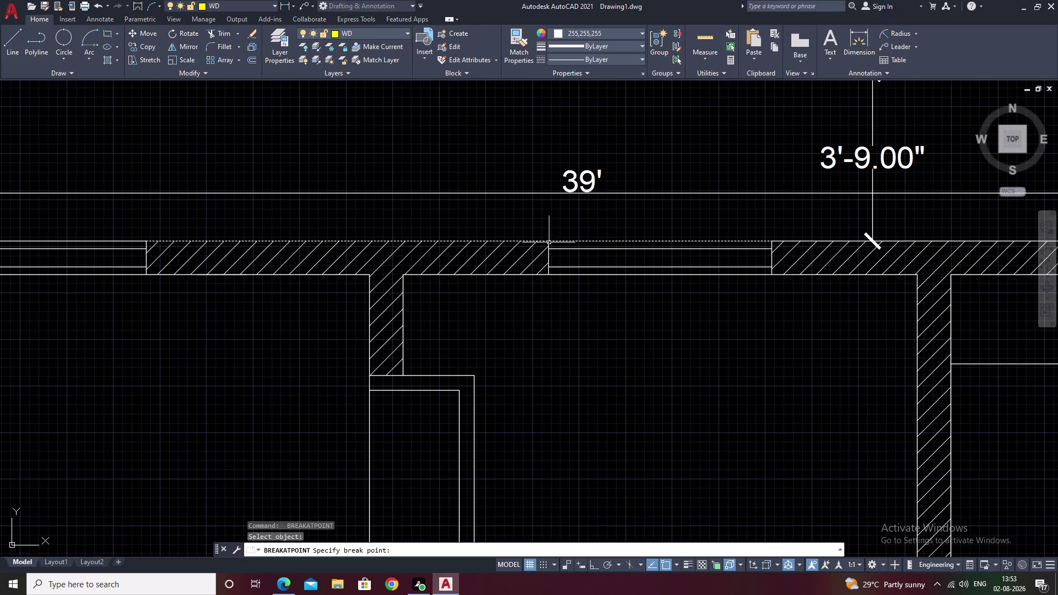
key(space)
click(625, 274)
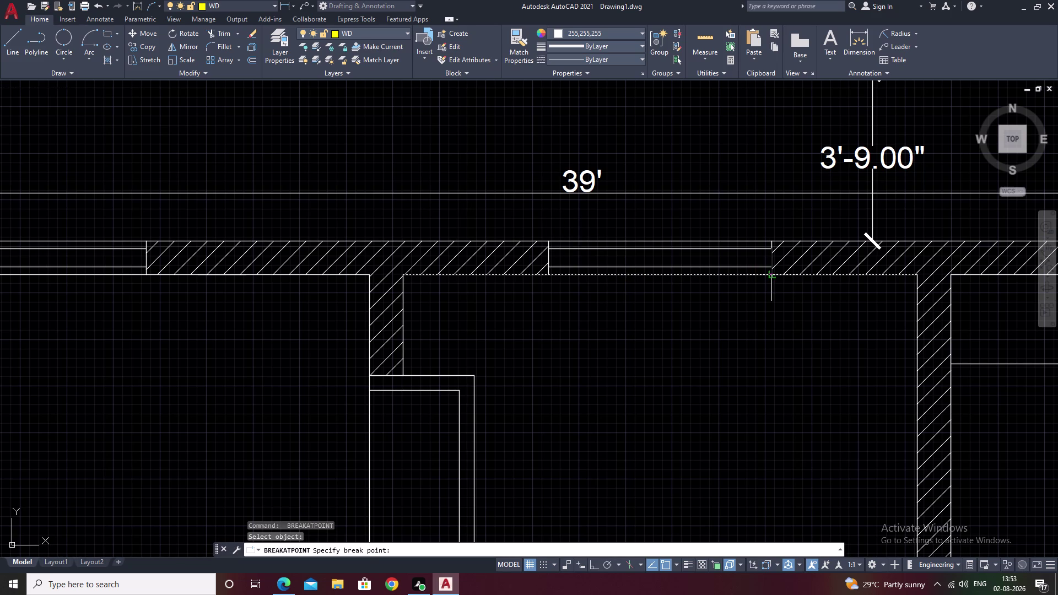
click(773, 274)
key(space)
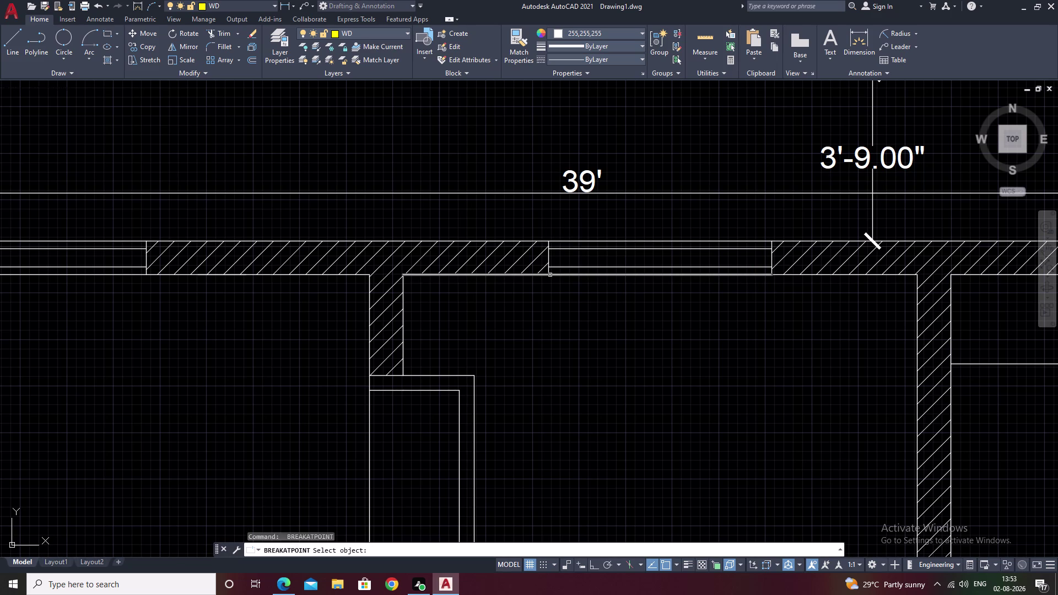
click(563, 276)
click(552, 276)
Break the outer wall lines at both edges of the next window opening.
scroll(down, 3)
middle_drag(583, 310, 574, 308)
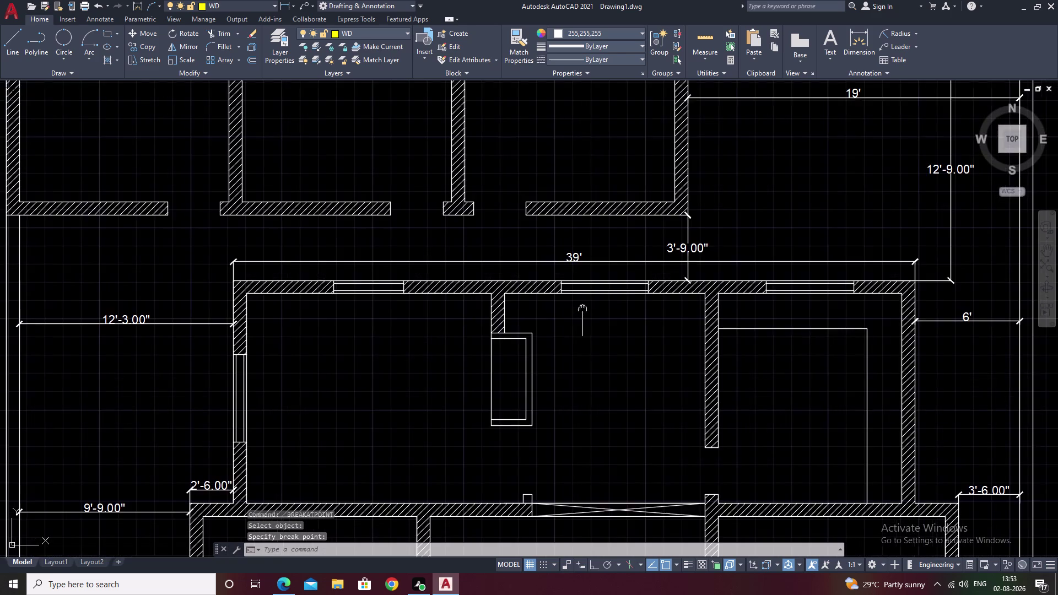
middle_drag(574, 308, 436, 261)
scroll(up, 3)
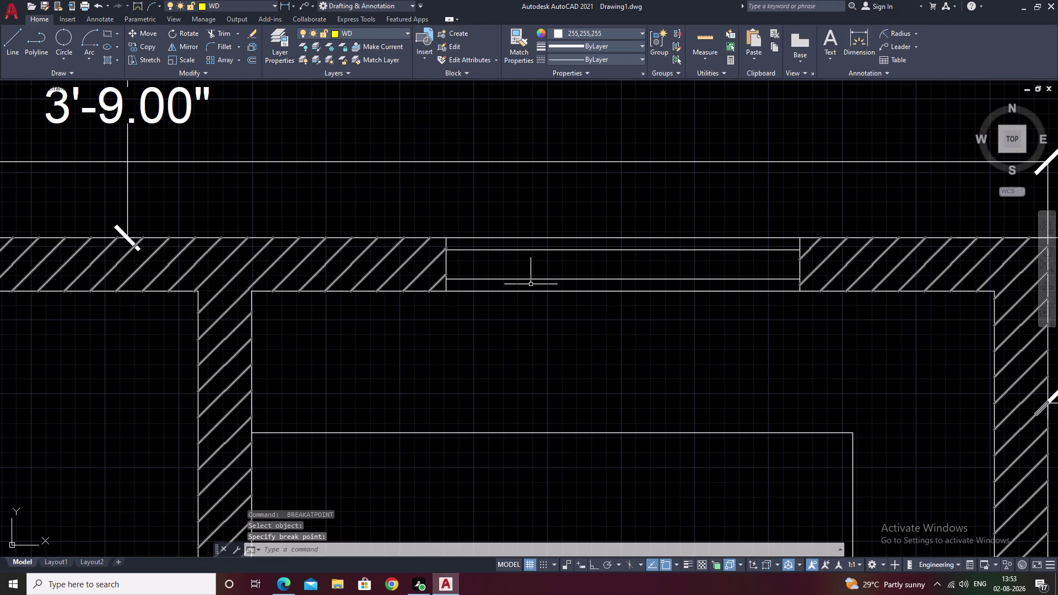
key(space)
click(664, 238)
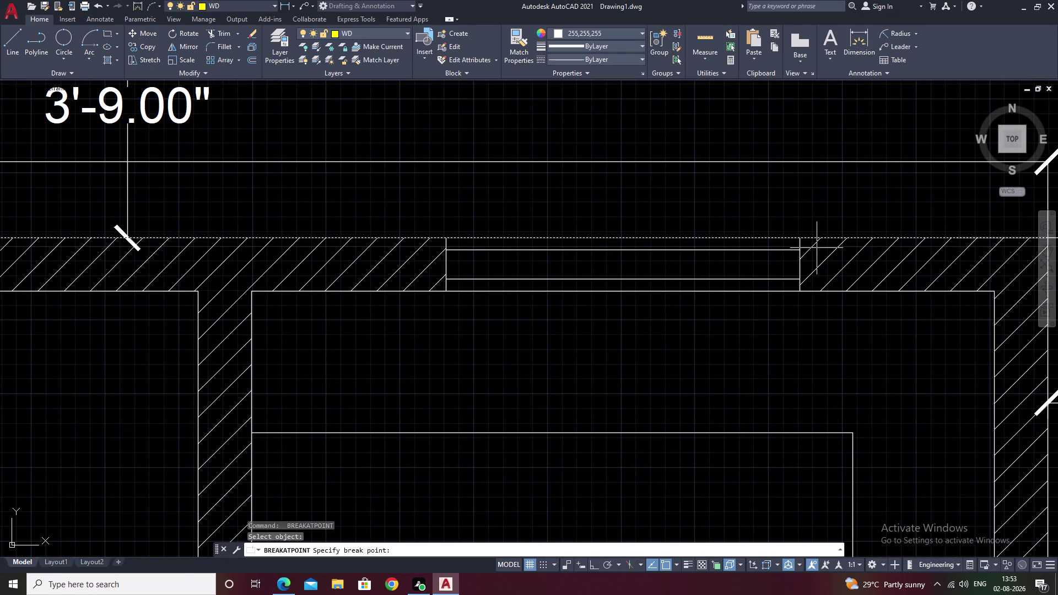
click(802, 241)
key(space)
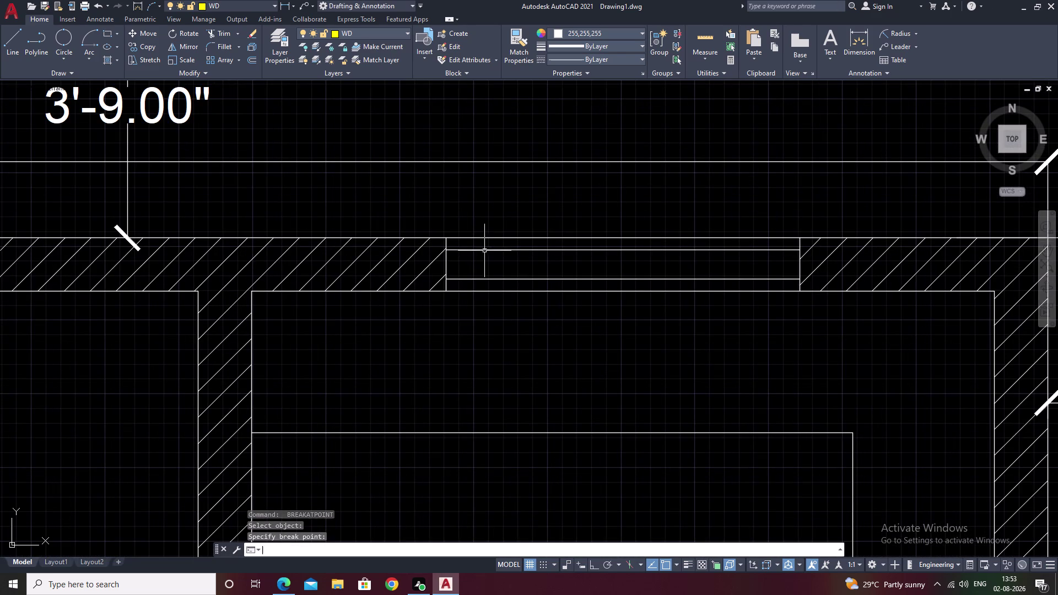
click(463, 237)
click(447, 241)
Break the inner wall lines at that window's two edges.
key(space)
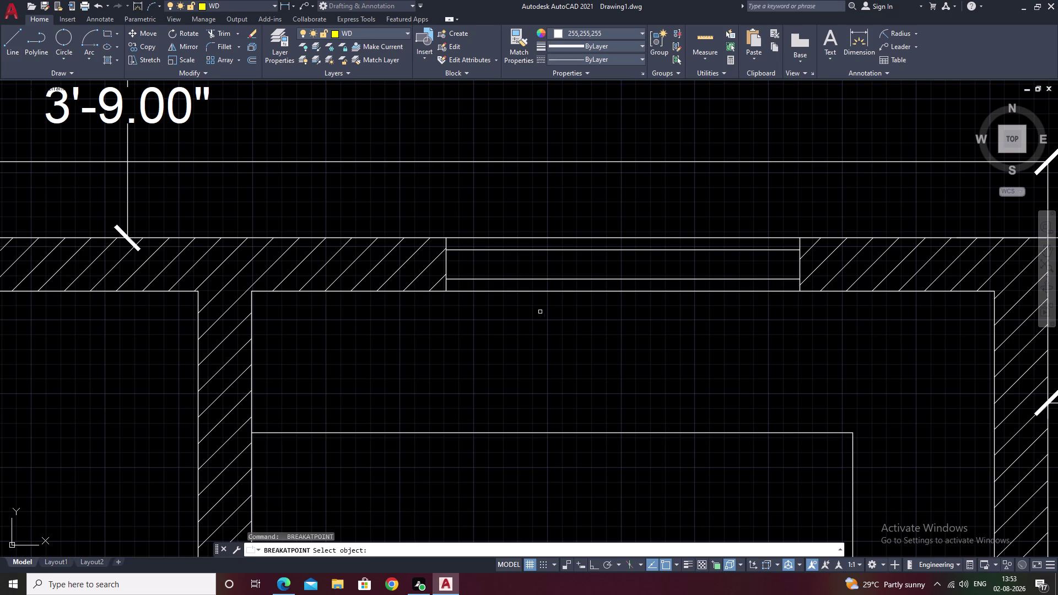
click(550, 292)
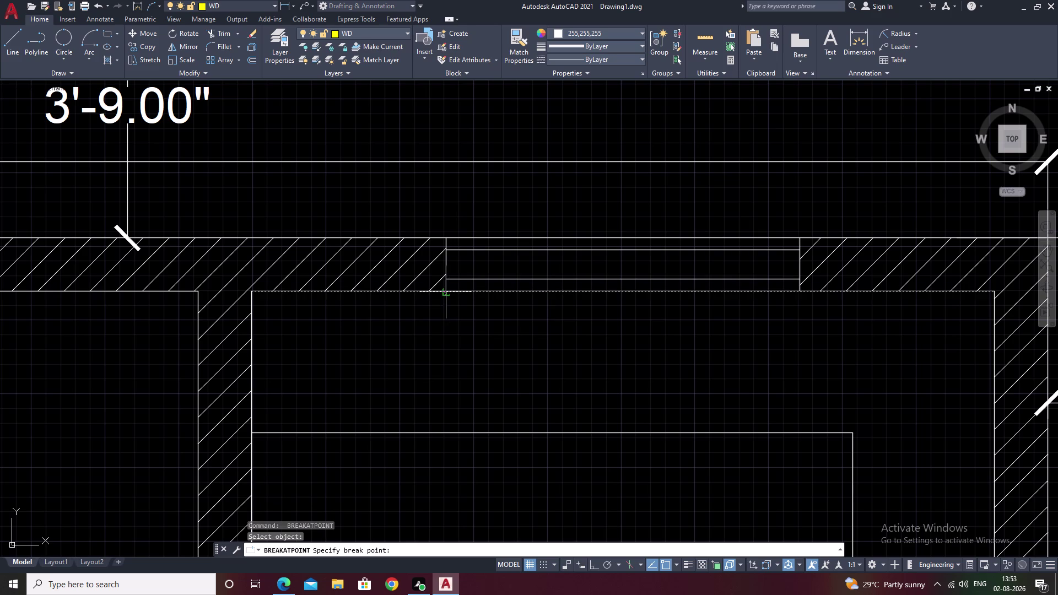
click(449, 293)
key(space)
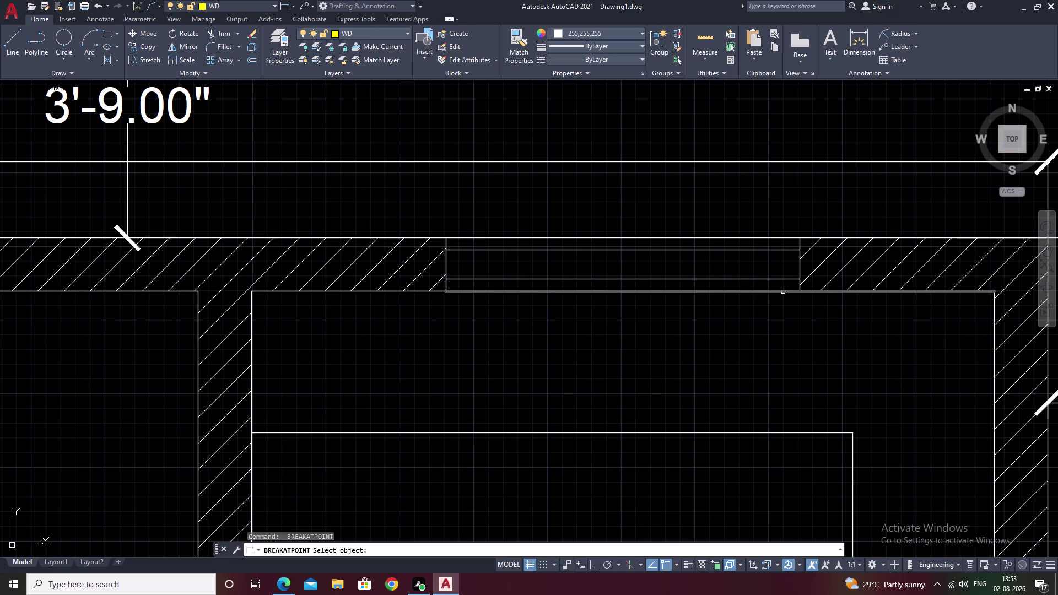
click(783, 291)
click(802, 293)
Break the inner wall lines at the side window opening's top and bottom edges.
scroll(down, 3)
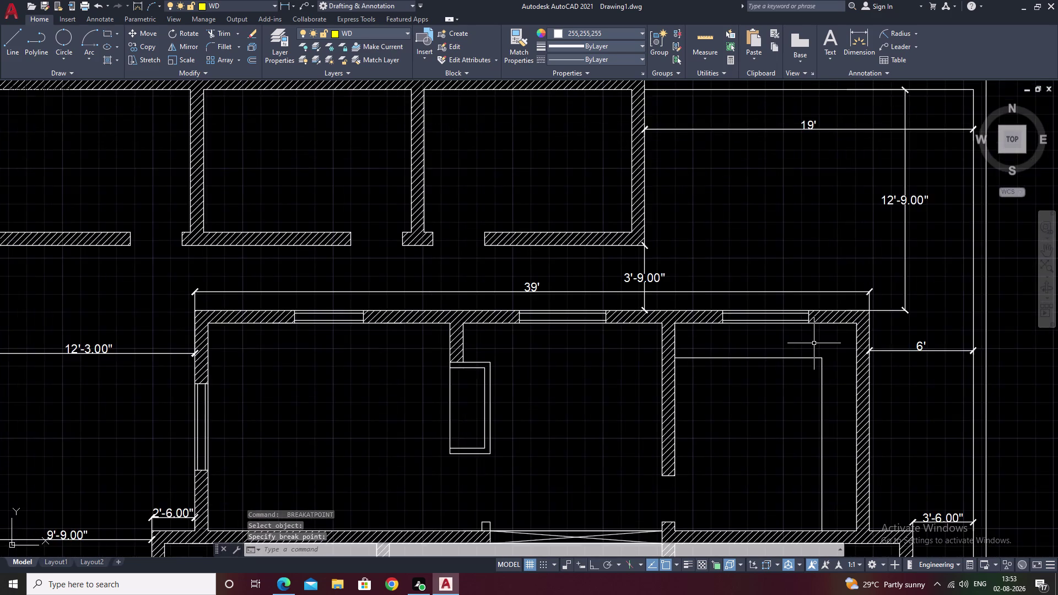
middle_drag(814, 343, 701, 135)
middle_drag(546, 359, 761, 137)
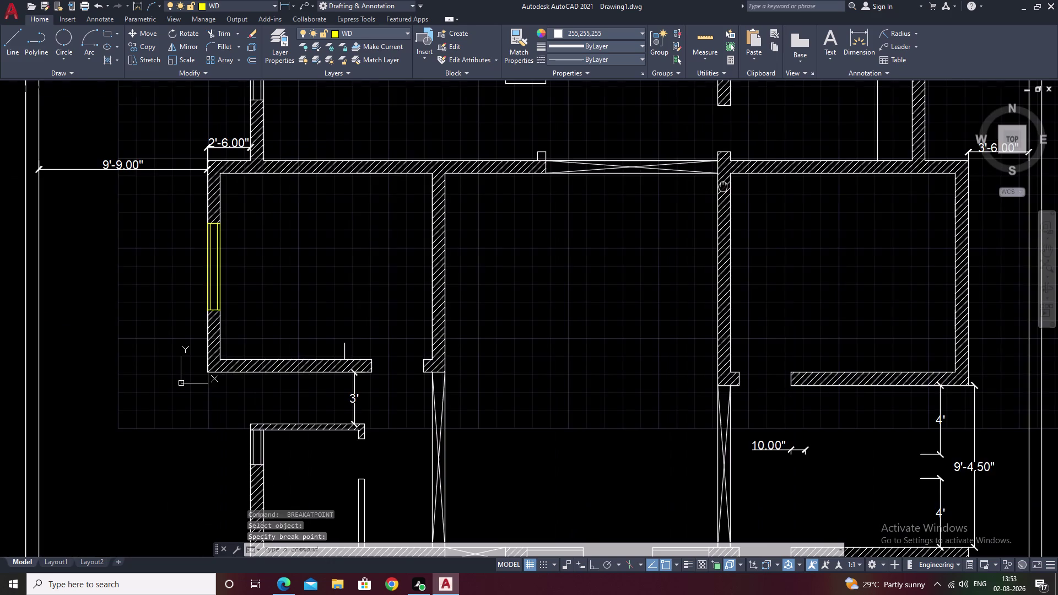
middle_drag(506, 388, 616, 228)
scroll(up, 3)
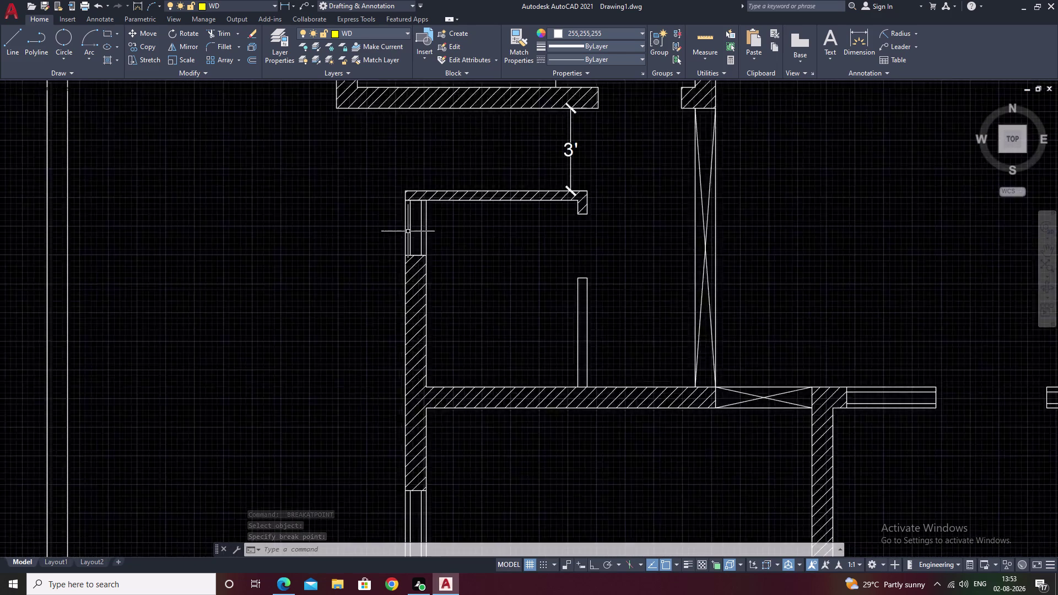
scroll(up, 3)
middle_drag(475, 236, 515, 299)
key(space)
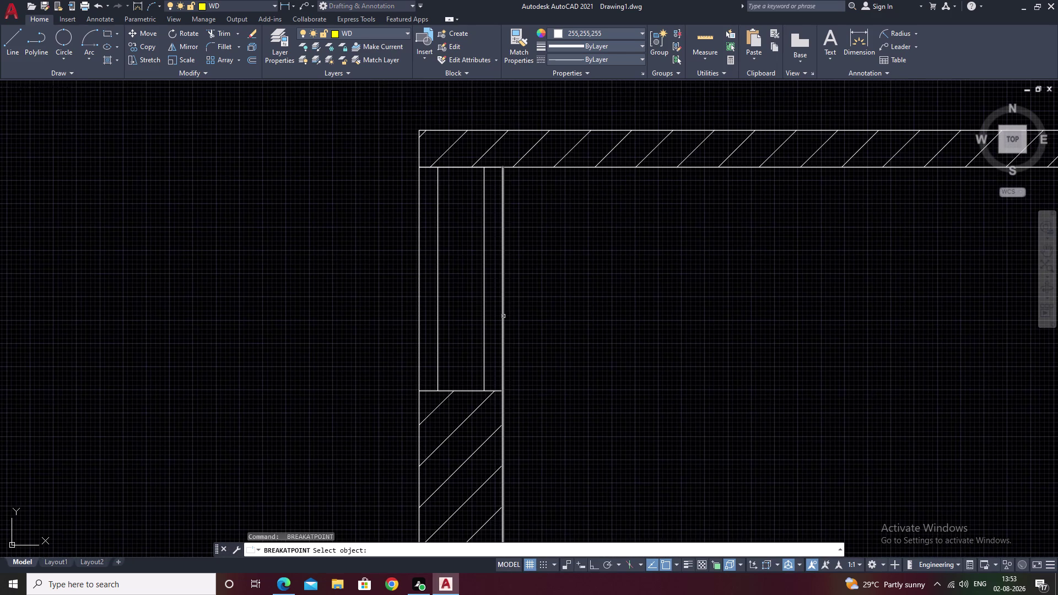
click(503, 317)
click(504, 393)
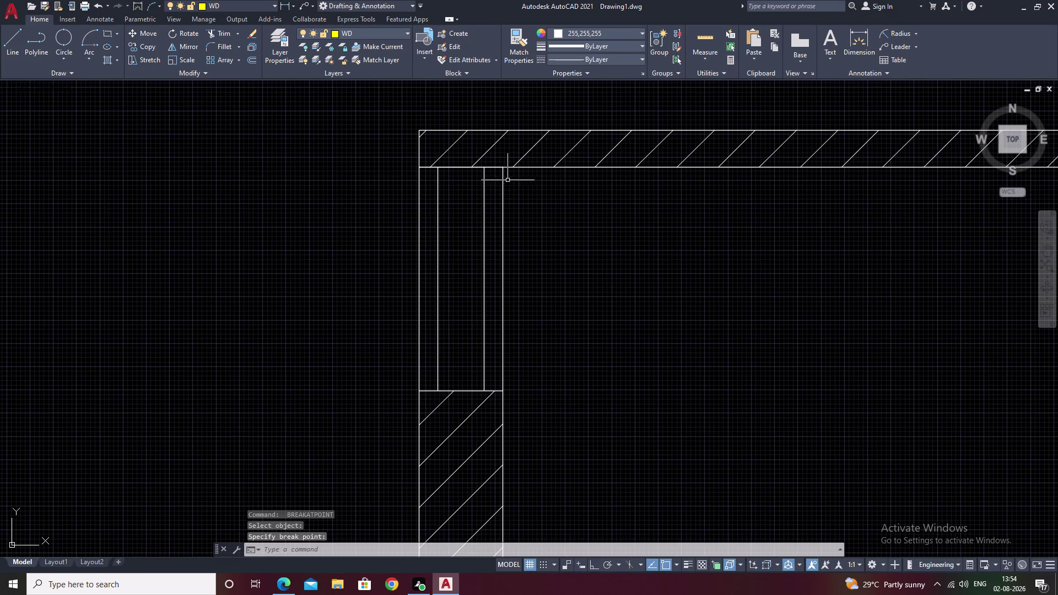
key(space)
click(503, 178)
click(504, 170)
Break the side window's outer wall line at both window corners.
key(space)
click(420, 214)
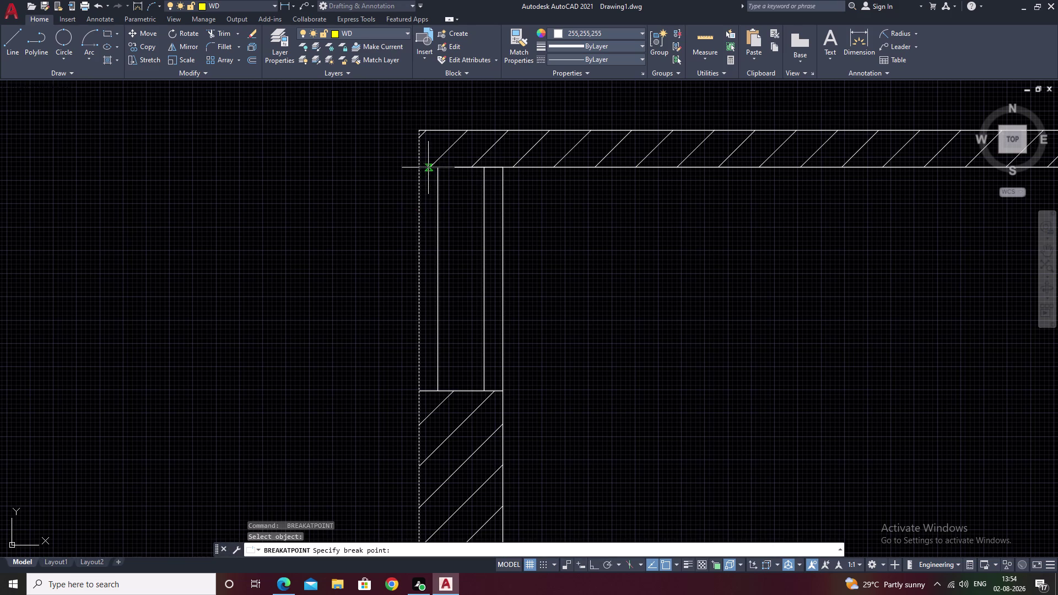
click(421, 171)
key(space)
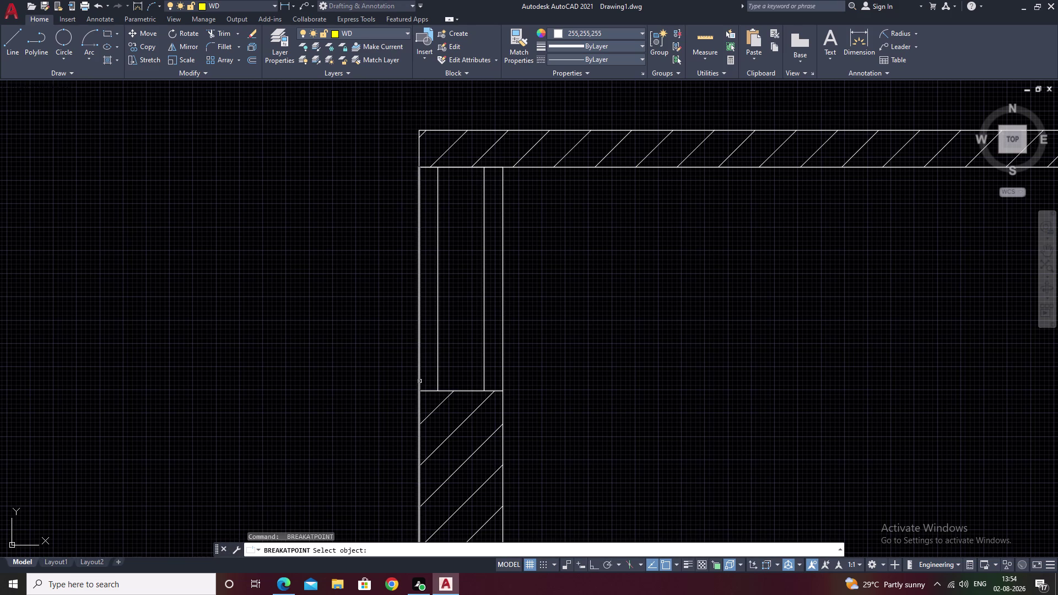
click(419, 380)
click(419, 393)
Break the bottom wall's lower lines at both edges of its window.
scroll(down, 3)
middle_drag(624, 394, 574, 351)
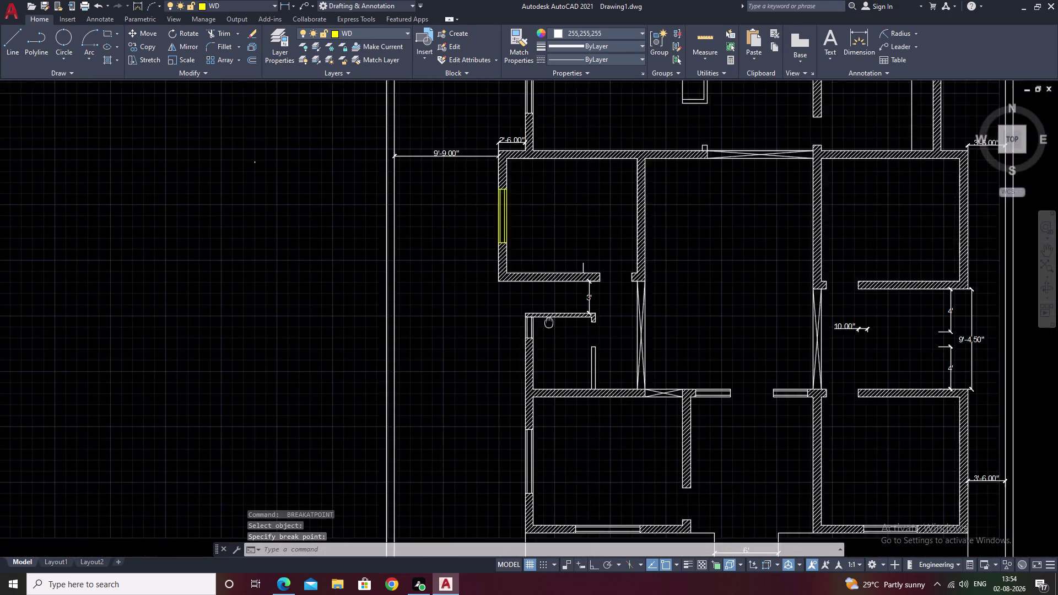
middle_drag(574, 351, 486, 225)
middle_drag(692, 398, 656, 352)
scroll(up, 3)
key(space)
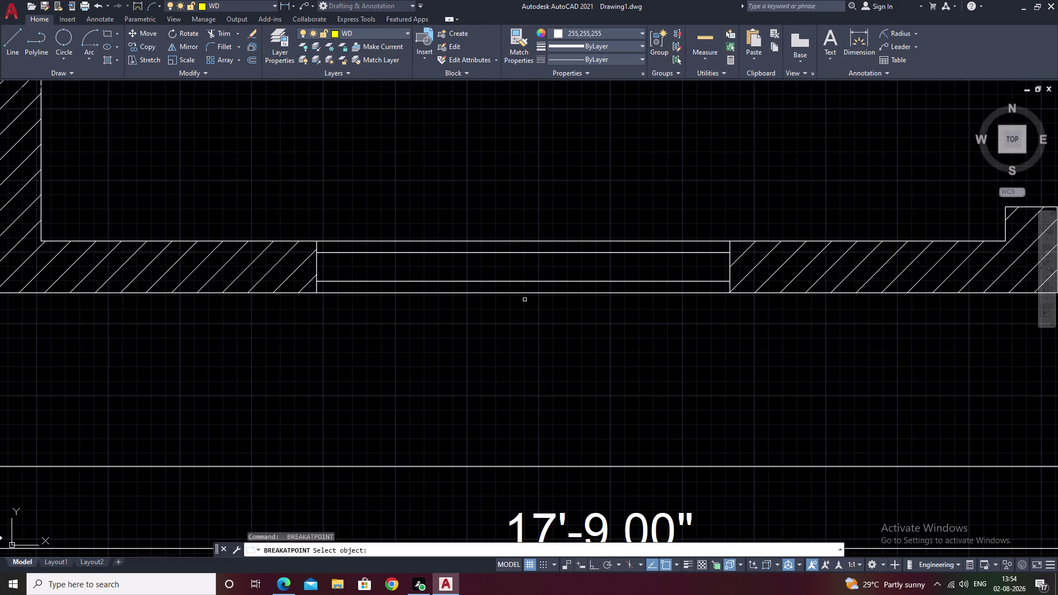
click(525, 293)
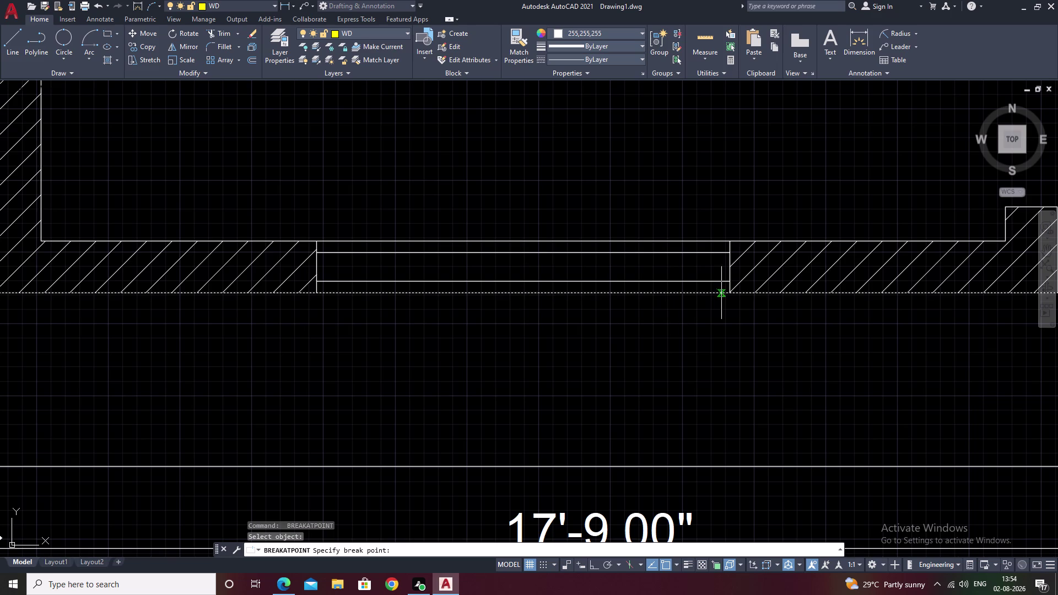
click(732, 292)
key(space)
click(410, 292)
click(315, 294)
Break the bottom wall's upper lines at both window edges.
key(space)
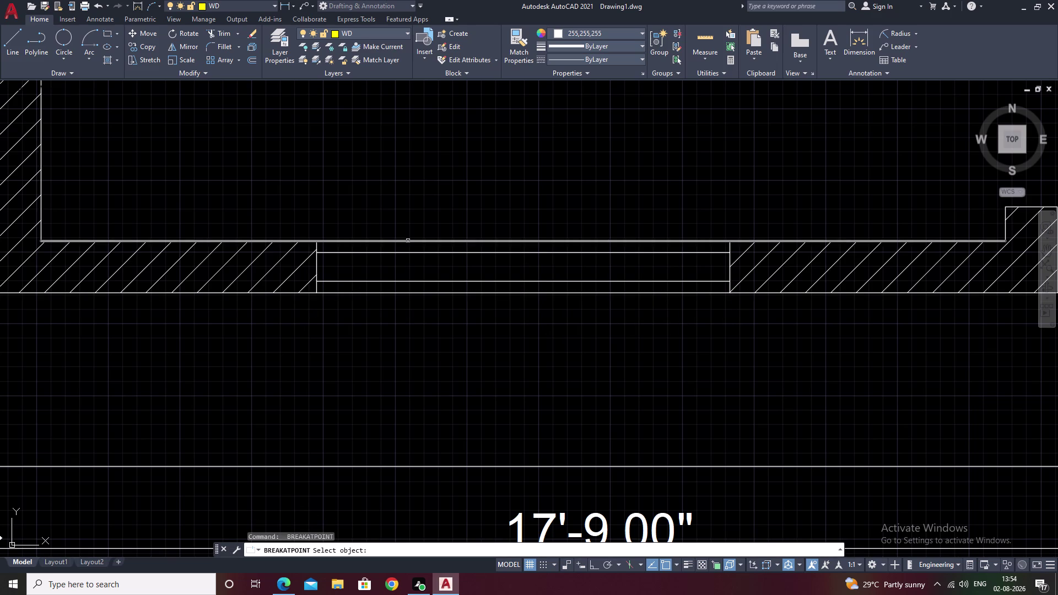
click(407, 241)
click(728, 241)
key(space)
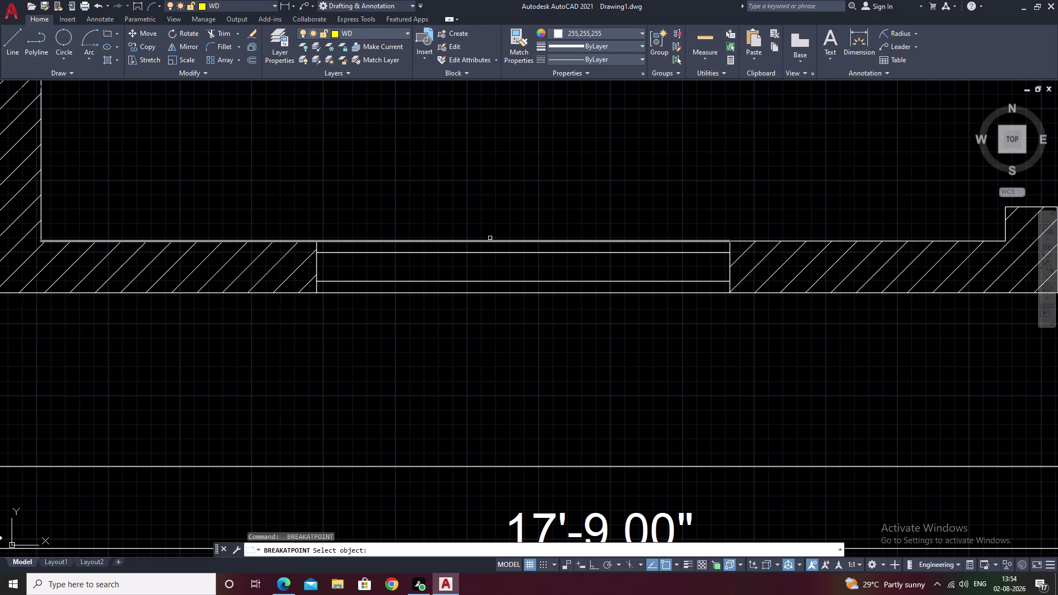
click(490, 240)
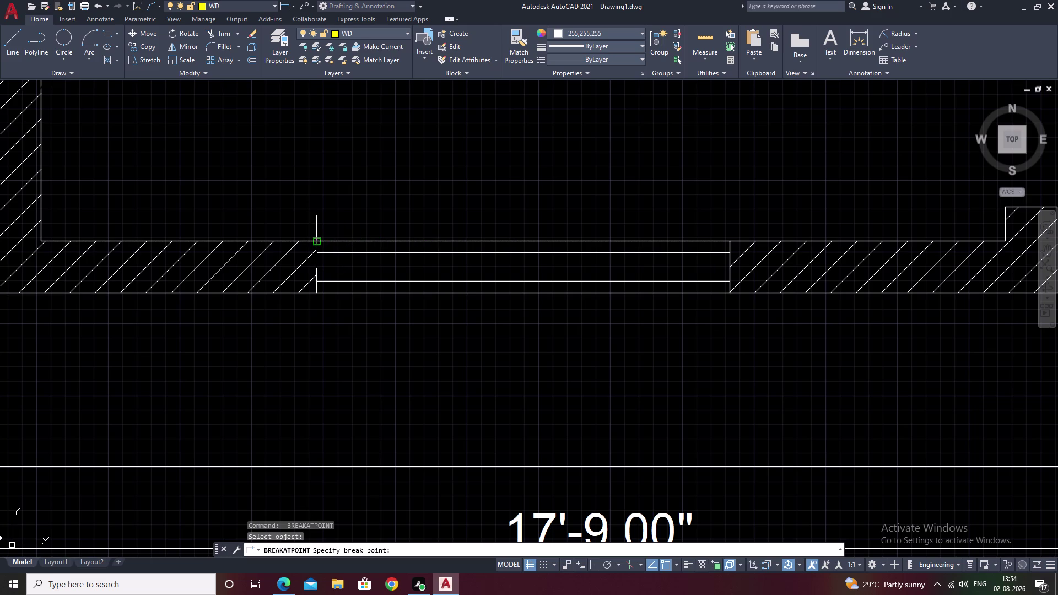
click(314, 243)
Break the bottom-right window's lower wall lines at both window edges.
scroll(down, 3)
middle_drag(491, 368, 269, 368)
middle_drag(1002, 294, 824, 324)
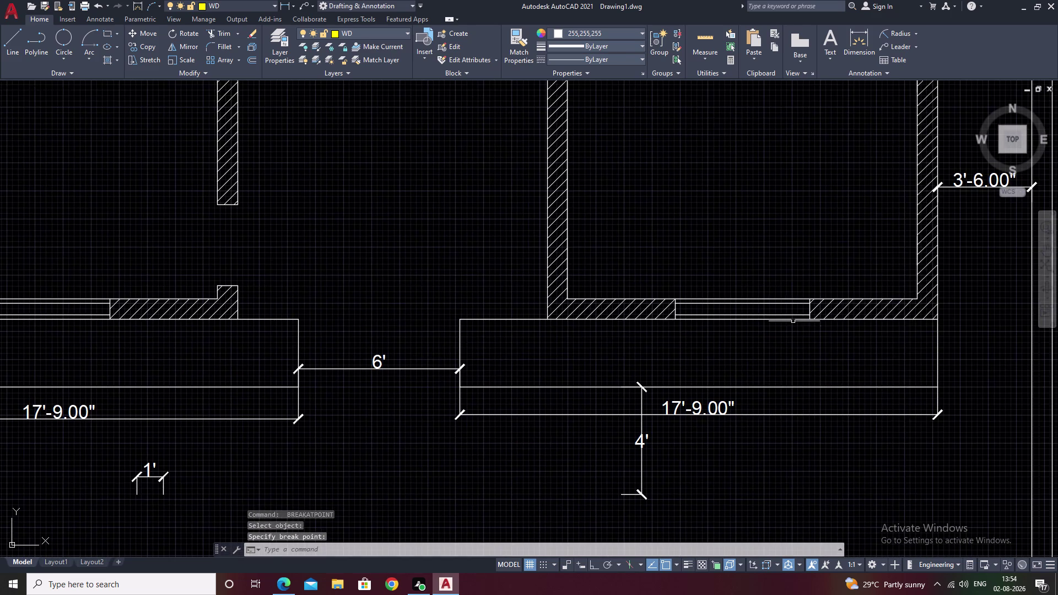
key(space)
scroll(up, 3)
click(760, 321)
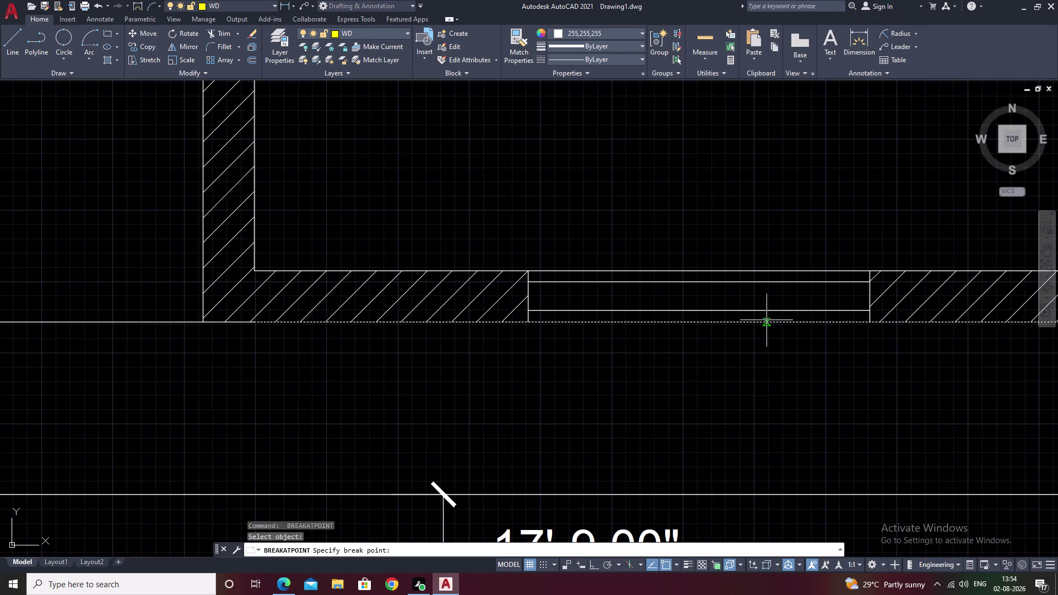
key(space)
click(870, 324)
key(space)
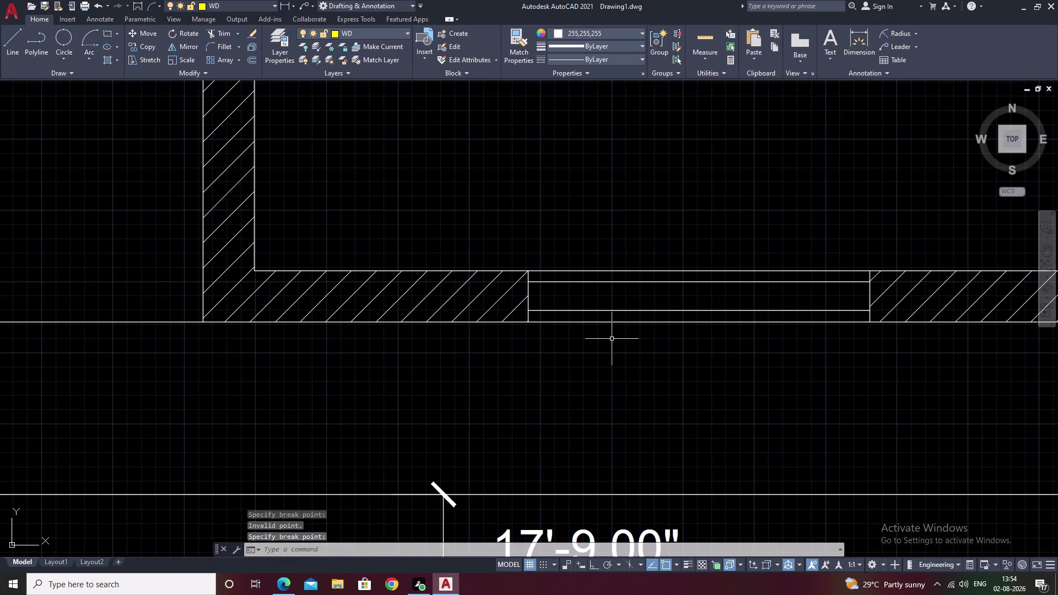
click(616, 323)
click(528, 323)
Break the bottom-right window's upper wall lines at both edges.
key(space)
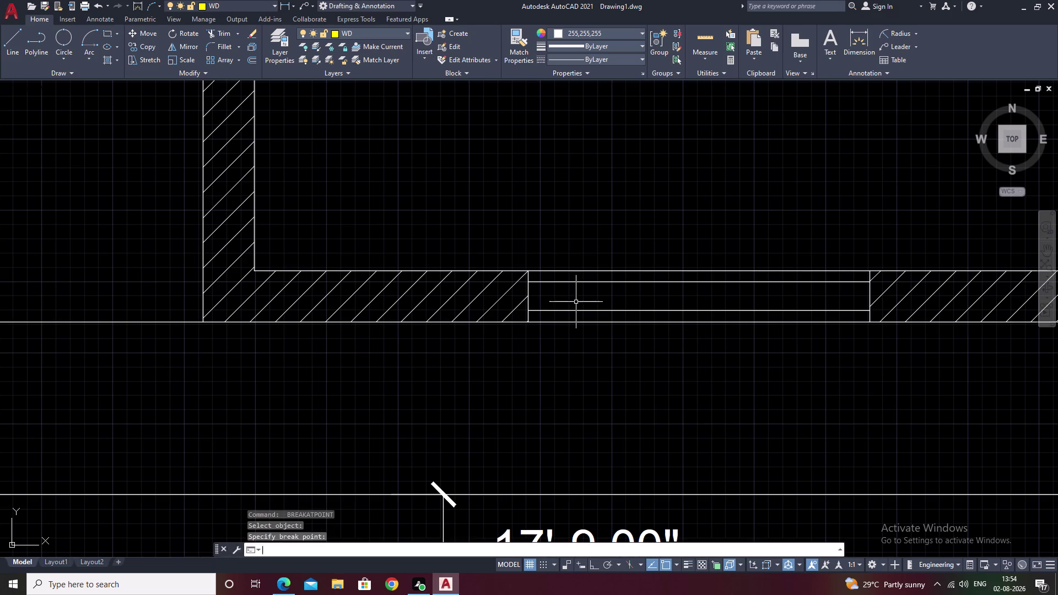
click(696, 271)
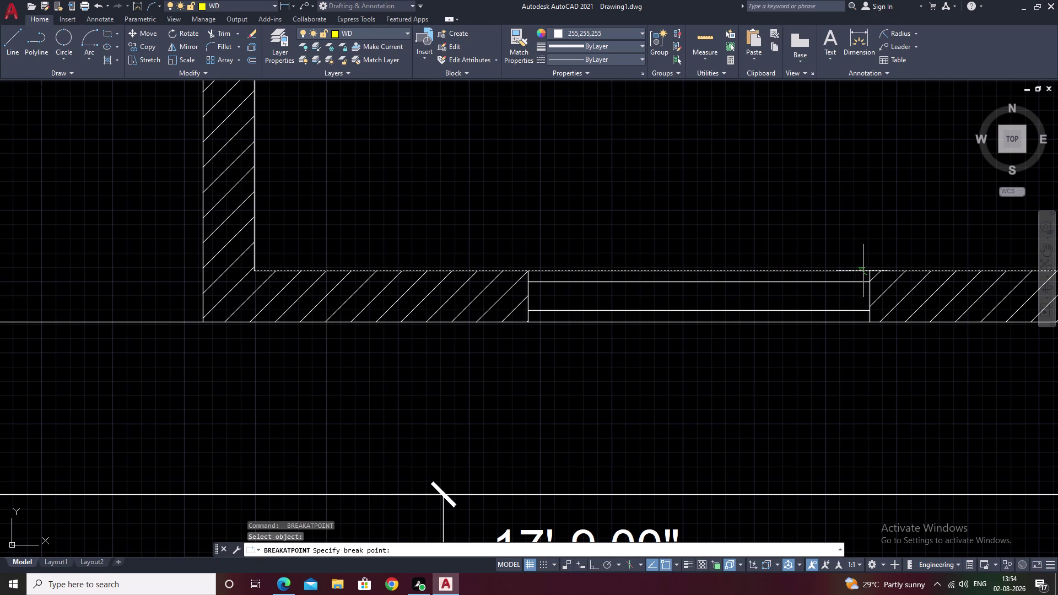
click(871, 272)
key(space)
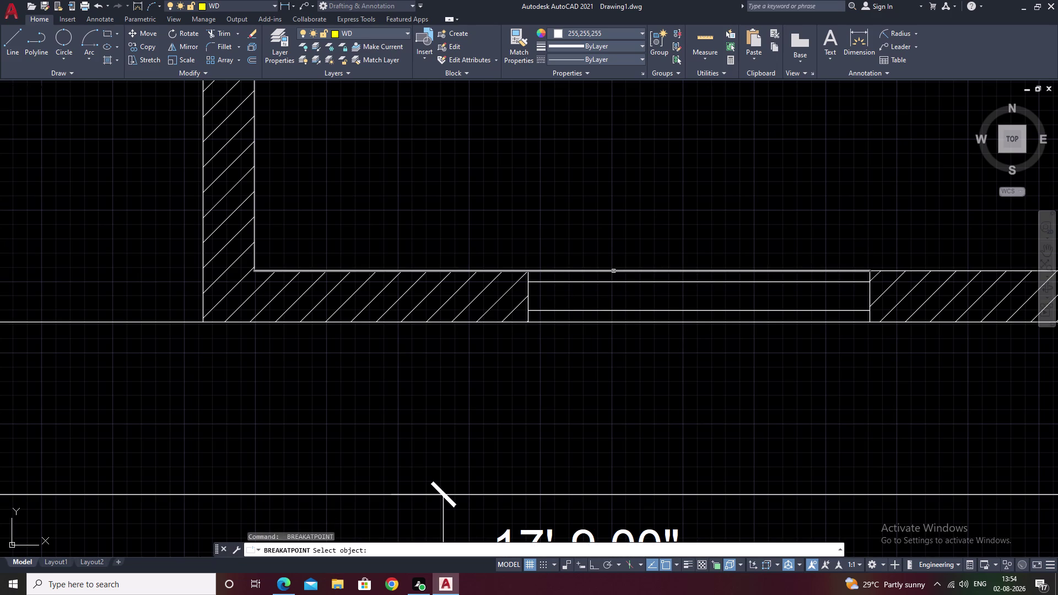
click(614, 271)
click(529, 273)
scroll(down, 3)
middle_drag(634, 350, 576, 375)
middle_drag(664, 203, 542, 361)
middle_drag(399, 280, 808, 357)
middle_drag(651, 249, 806, 324)
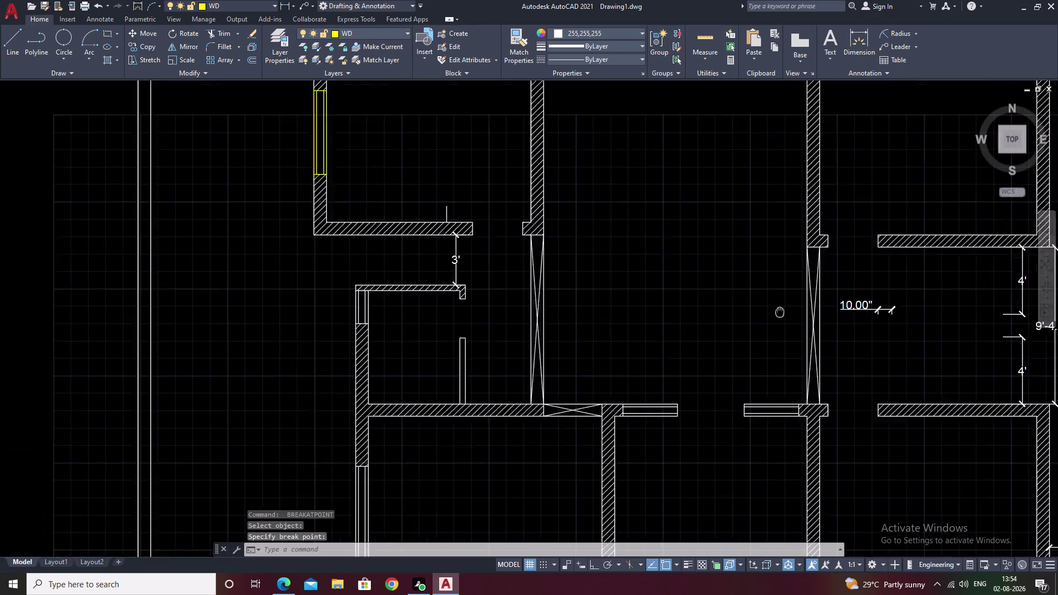
middle_drag(806, 324, 822, 330)
middle_drag(639, 276, 843, 359)
scroll(down, 3)
middle_drag(836, 316, 582, 417)
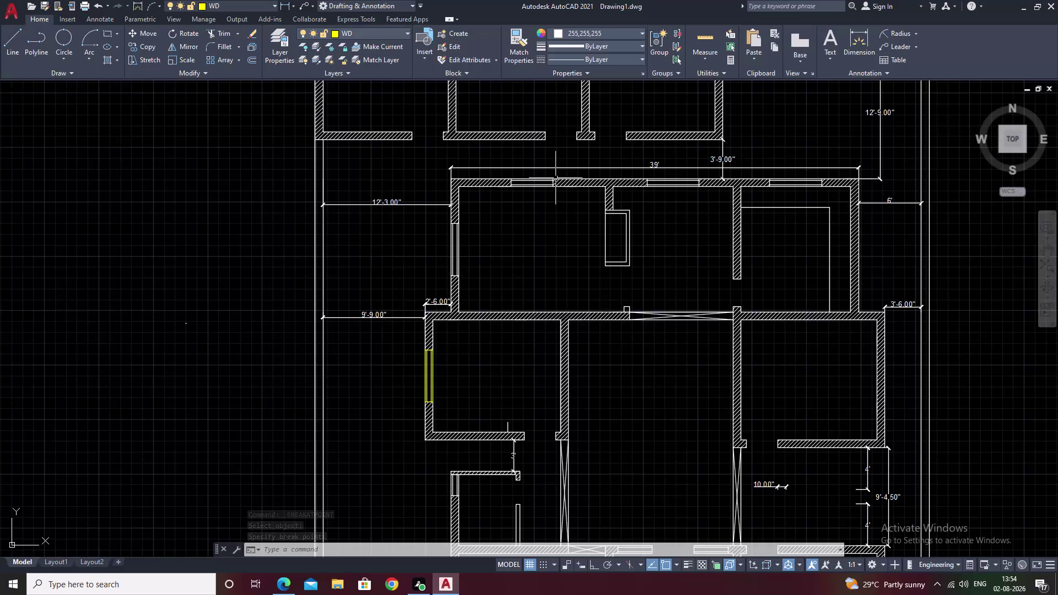
Start Match Properties with the yellow left-wall window as the source.
key(Escape)
click(527, 42)
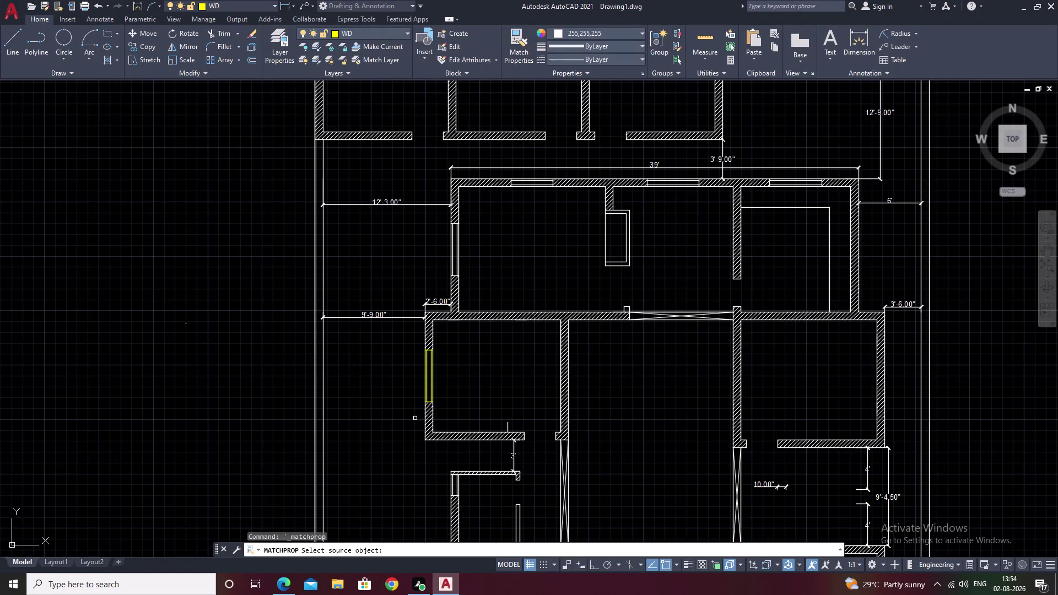
drag(460, 375, 388, 385)
click(429, 371)
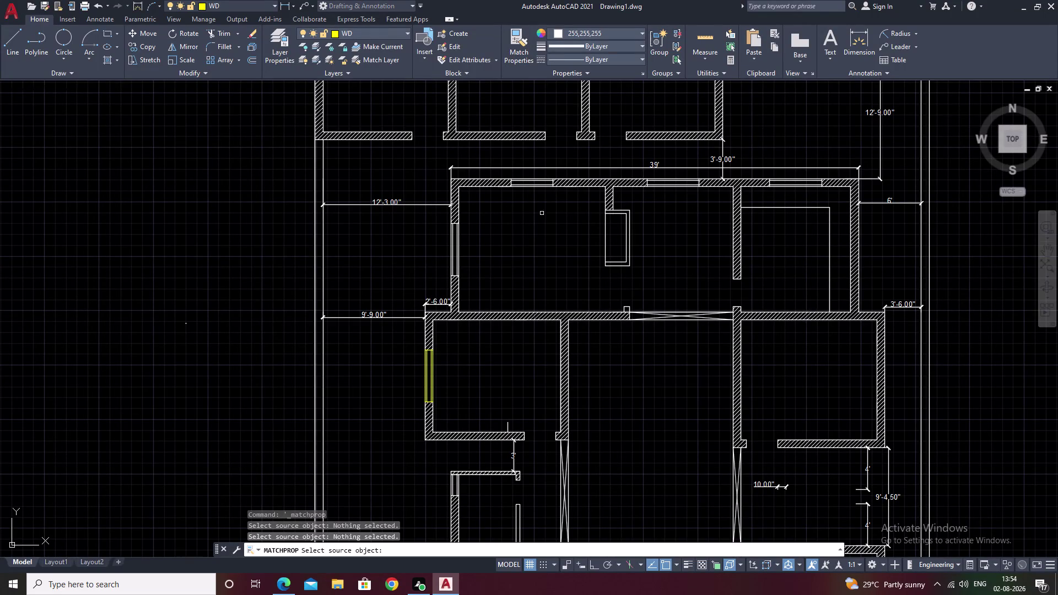
drag(542, 174, 528, 188)
scroll(up, 3)
drag(535, 182, 507, 231)
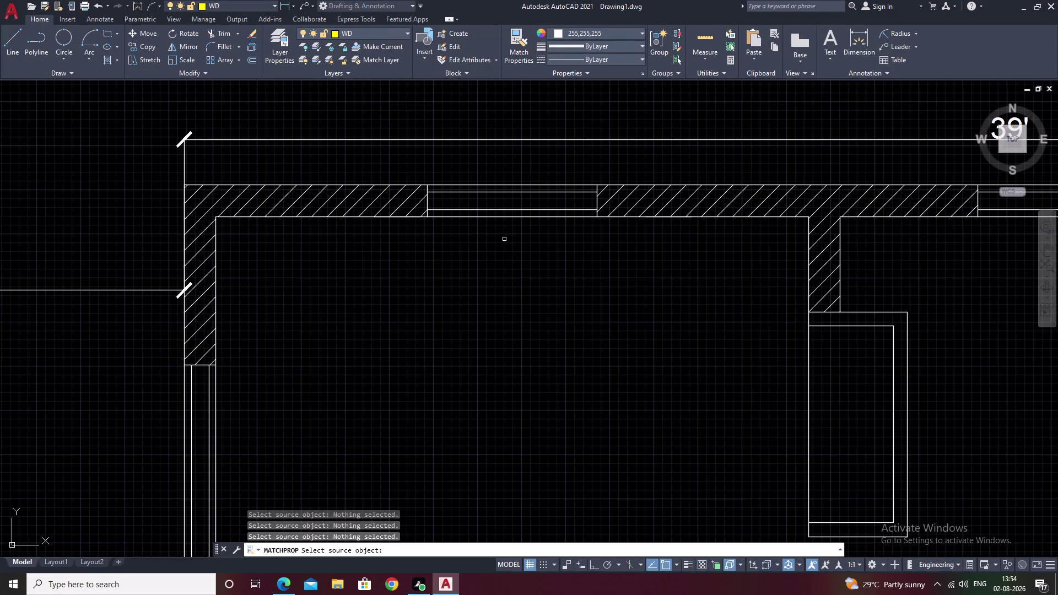
drag(507, 231, 504, 240)
scroll(down, 3)
middle_drag(463, 377, 573, 252)
scroll(up, 3)
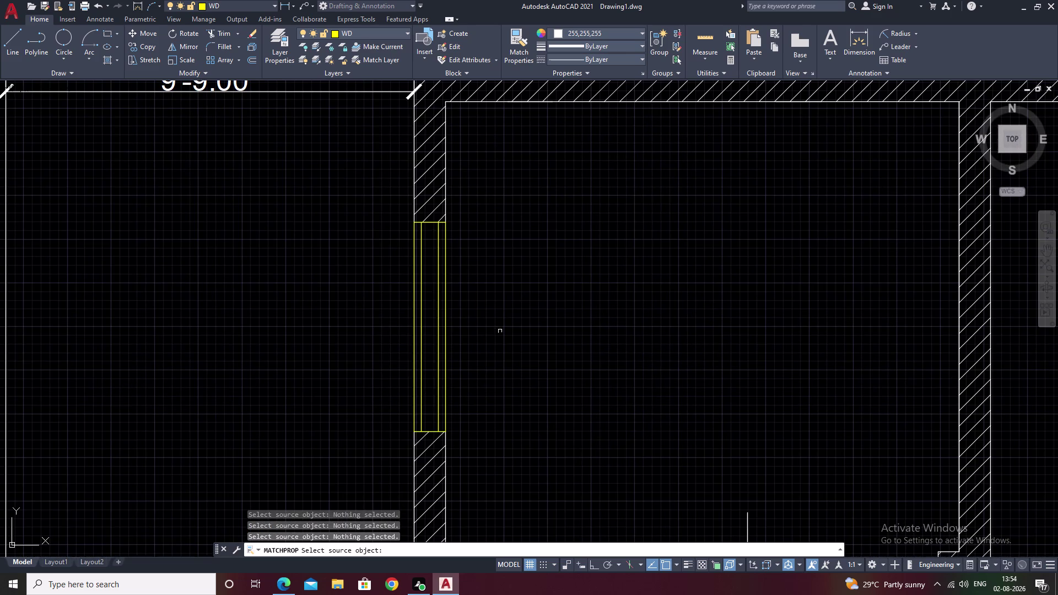
drag(473, 308, 405, 339)
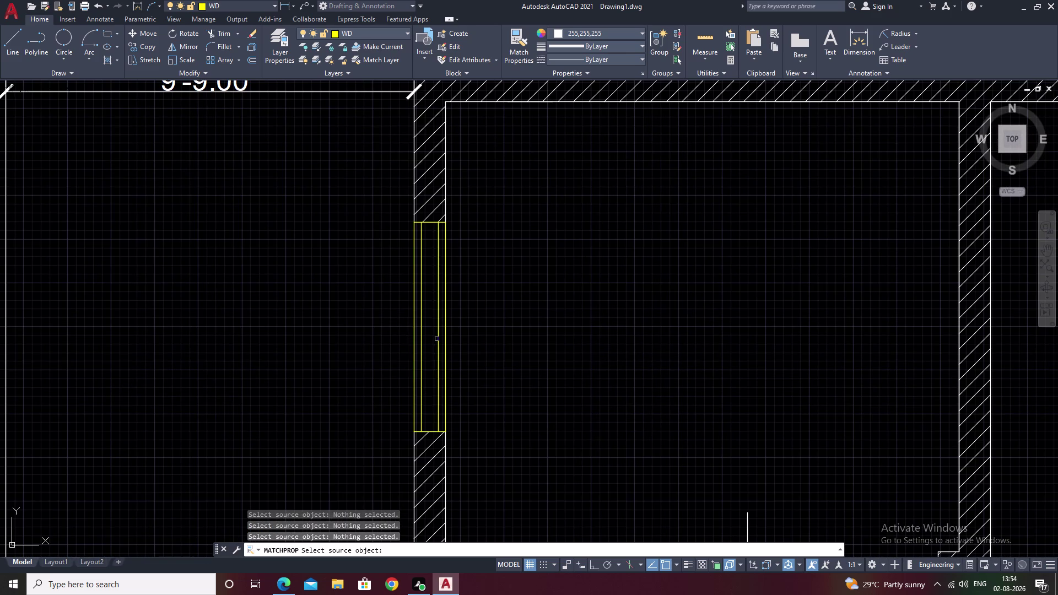
click(437, 339)
click(435, 340)
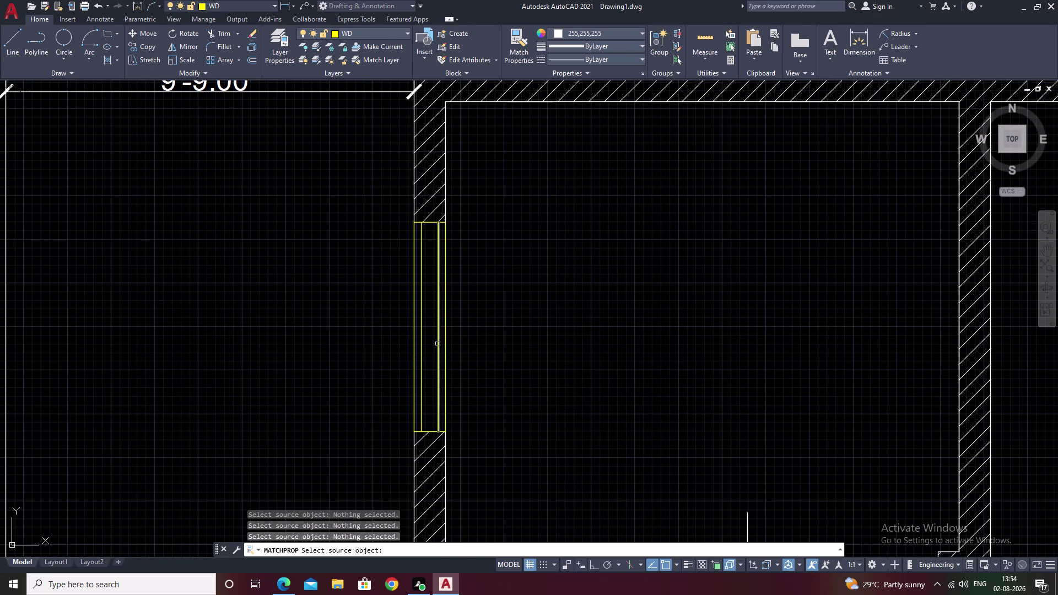
click(437, 344)
Apply the yellow window properties to all three top-wall windows.
scroll(down, 3)
middle_drag(615, 288, 531, 375)
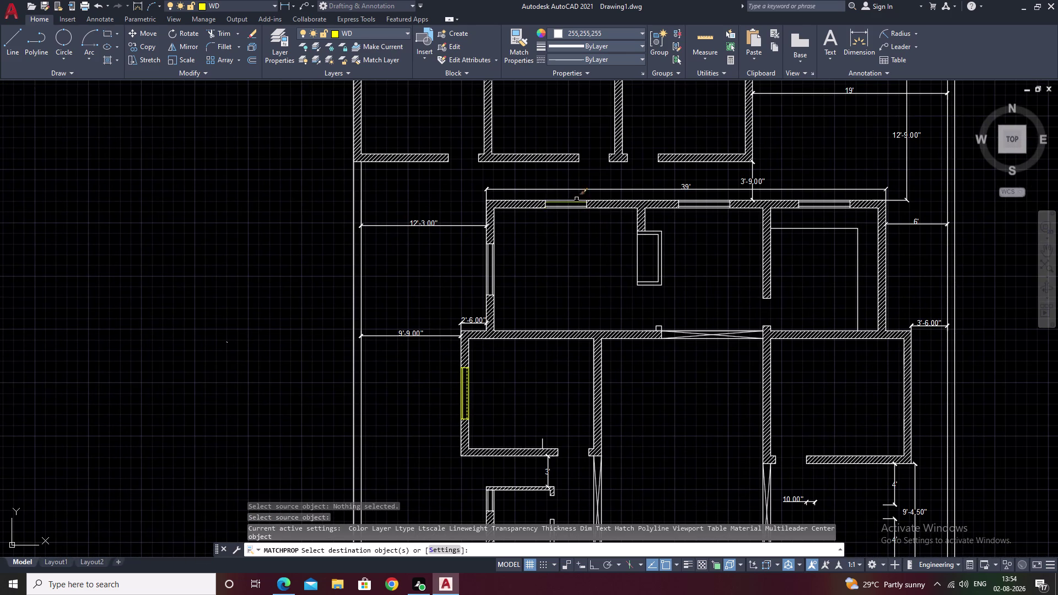
scroll(up, 3)
drag(580, 192, 551, 243)
middle_drag(613, 287, 368, 317)
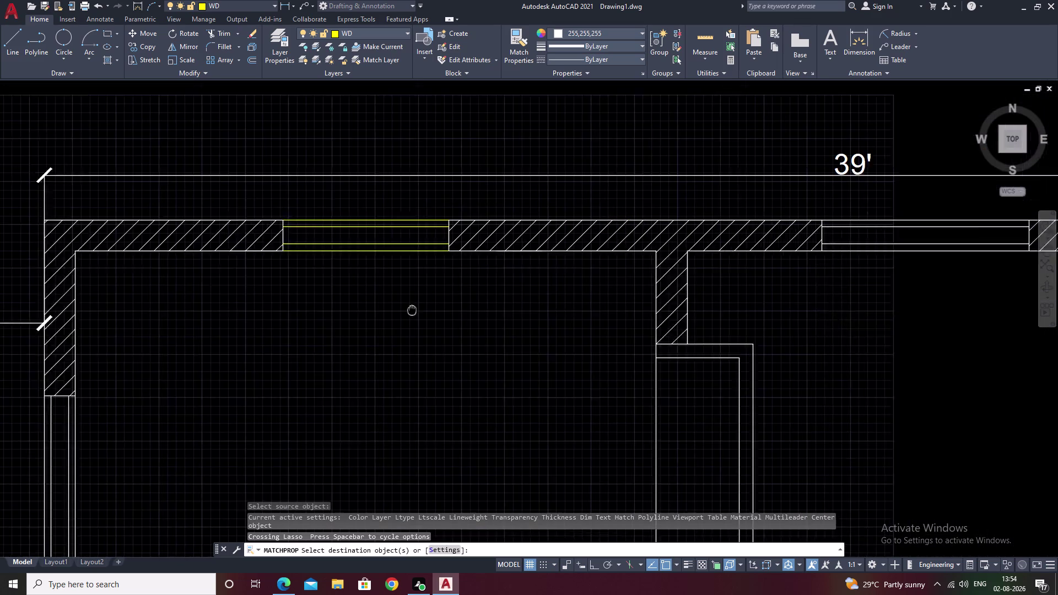
middle_drag(368, 316, 297, 322)
drag(824, 231, 763, 299)
scroll(down, 3)
middle_drag(778, 339, 682, 110)
scroll(down, 3)
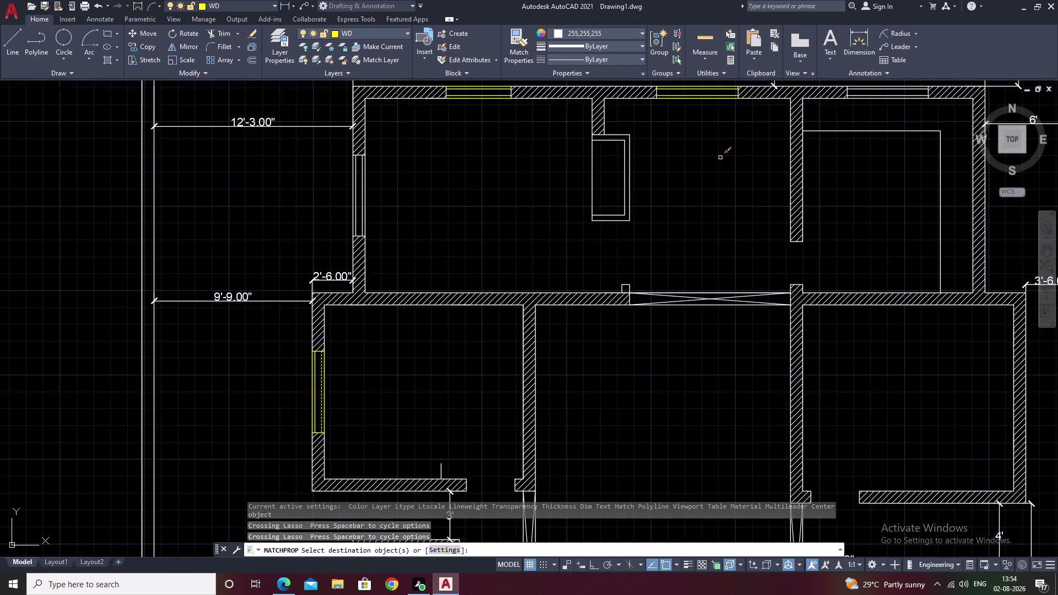
scroll(down, 3)
scroll(up, 3)
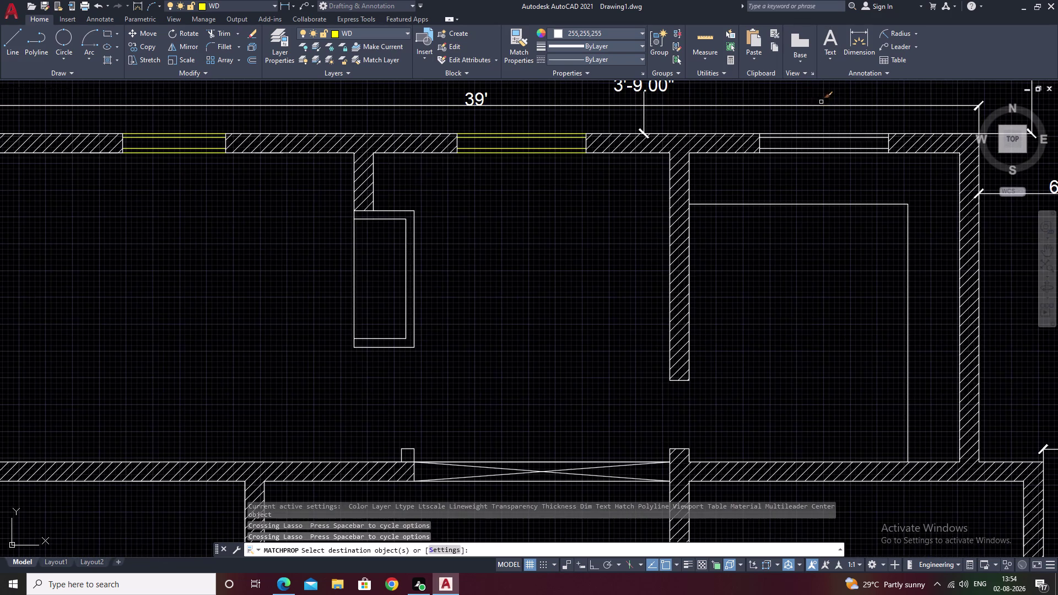
drag(830, 127, 820, 164)
click(819, 165)
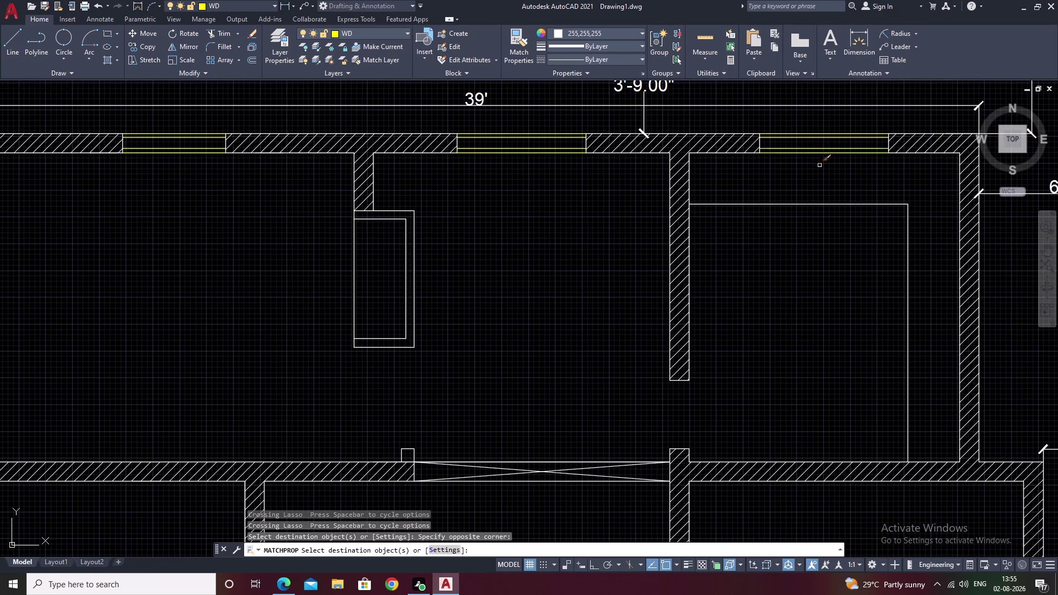
Apply the yellow properties to the lower right and lower left room windows.
middle_drag(812, 267, 784, 22)
scroll(down, 3)
scroll(down, 3)
middle_drag(838, 327, 776, 130)
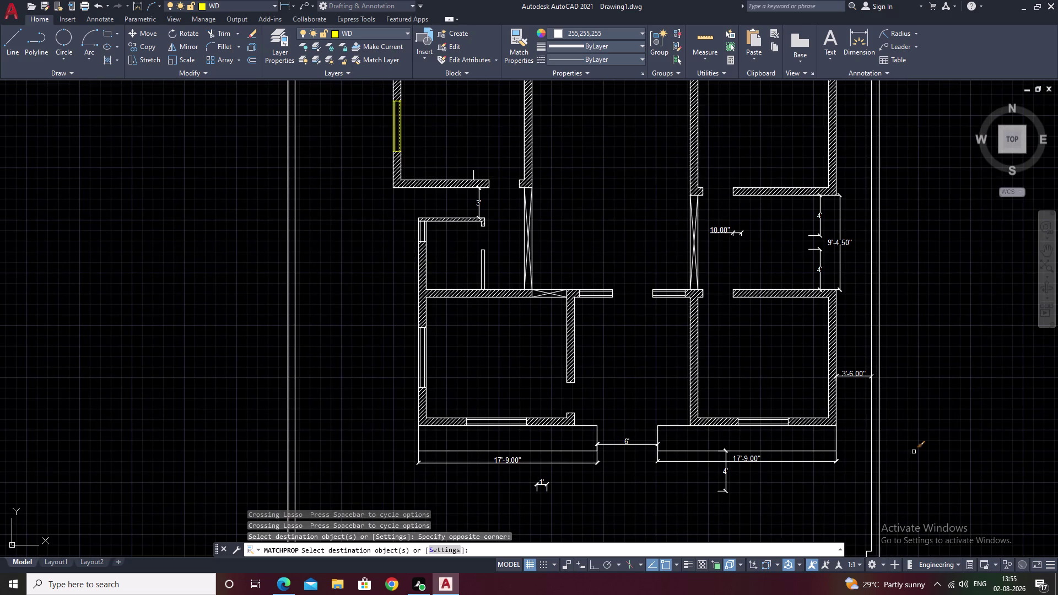
scroll(up, 3)
drag(759, 362, 727, 450)
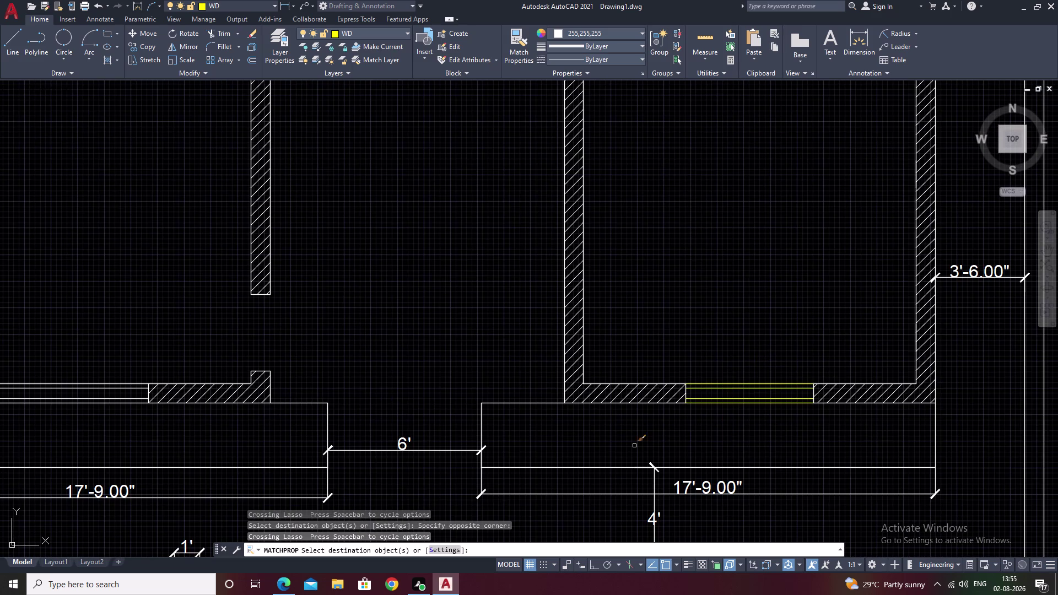
middle_drag(634, 446, 906, 384)
drag(364, 297, 314, 355)
scroll(down, 3)
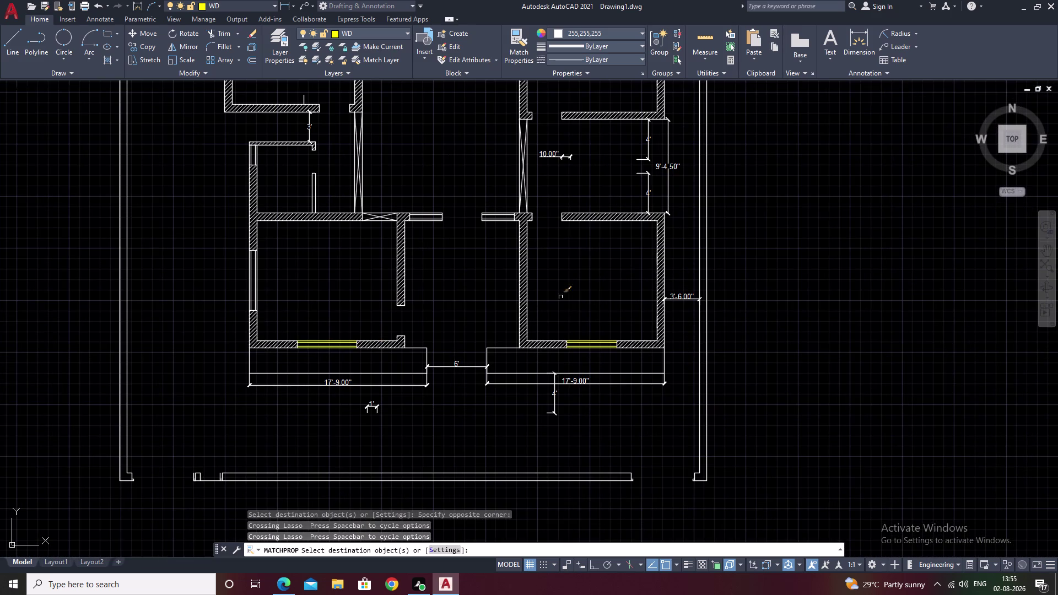
middle_drag(597, 267, 506, 381)
middle_drag(601, 157, 583, 314)
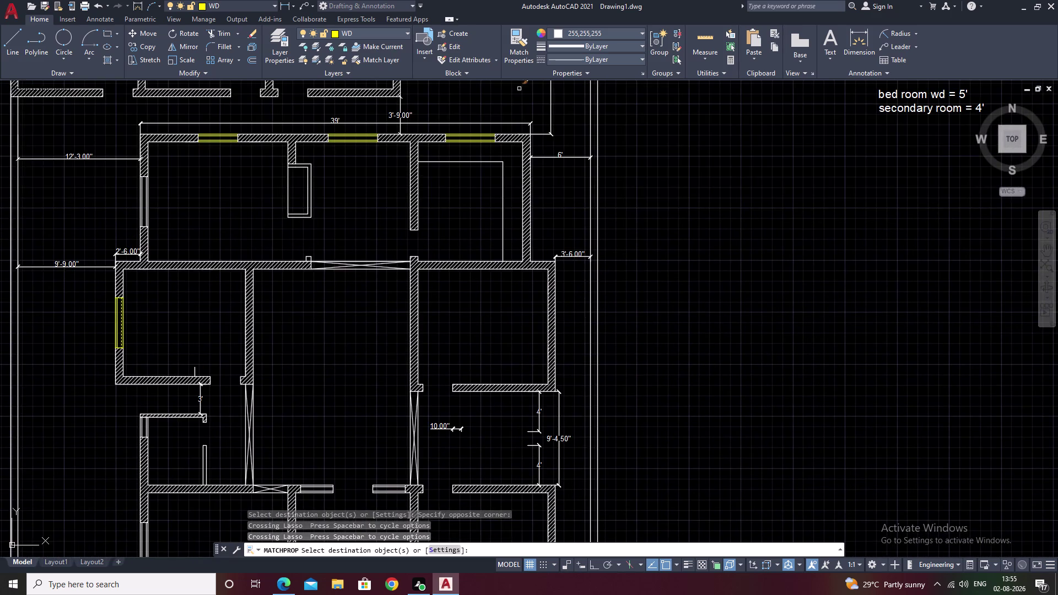
scroll(up, 3)
scroll(up, 3)
middle_drag(432, 325, 522, 195)
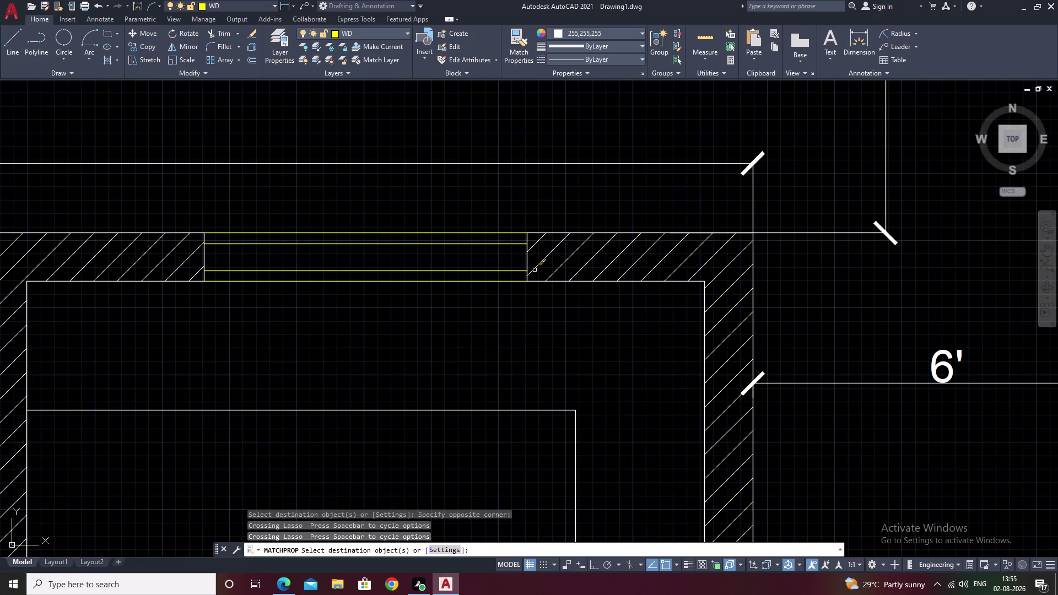
Pick the source object and match its properties onto the first top-wall windows.
click(525, 257)
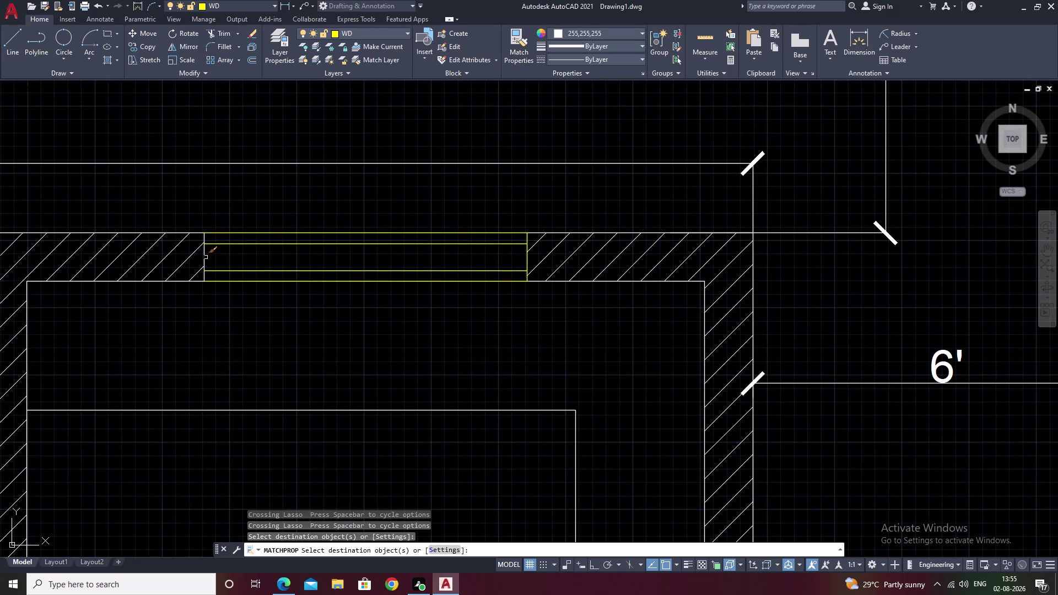
click(205, 257)
click(205, 258)
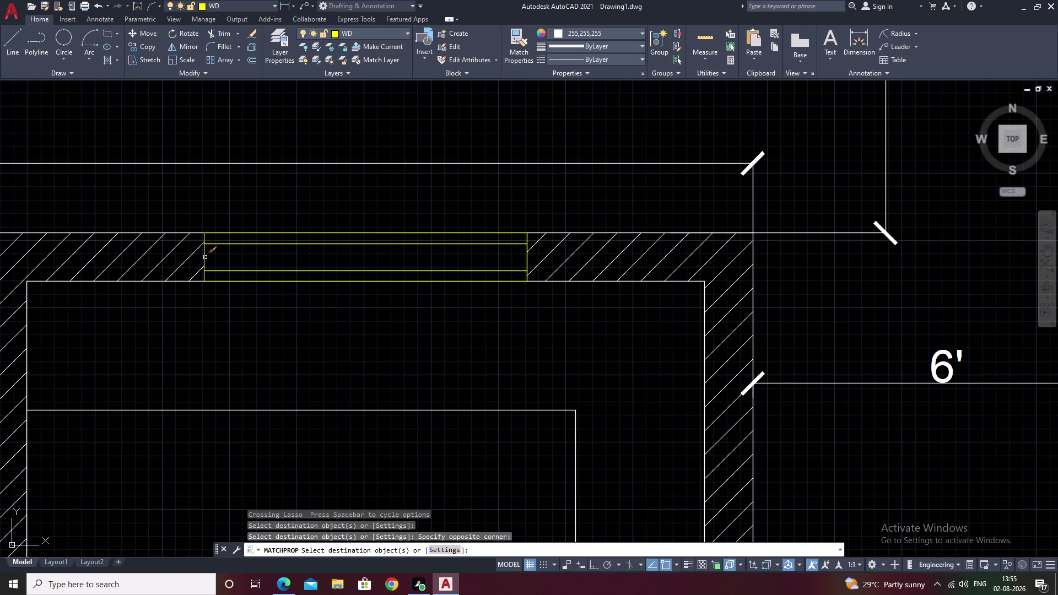
click(205, 258)
middle_drag(280, 191, 1057, 243)
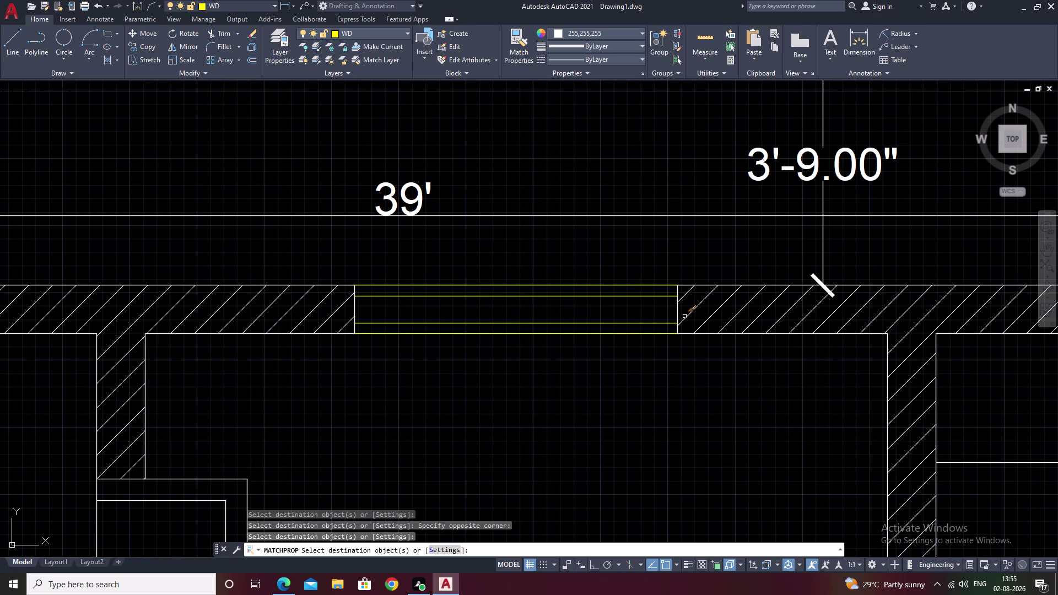
click(678, 311)
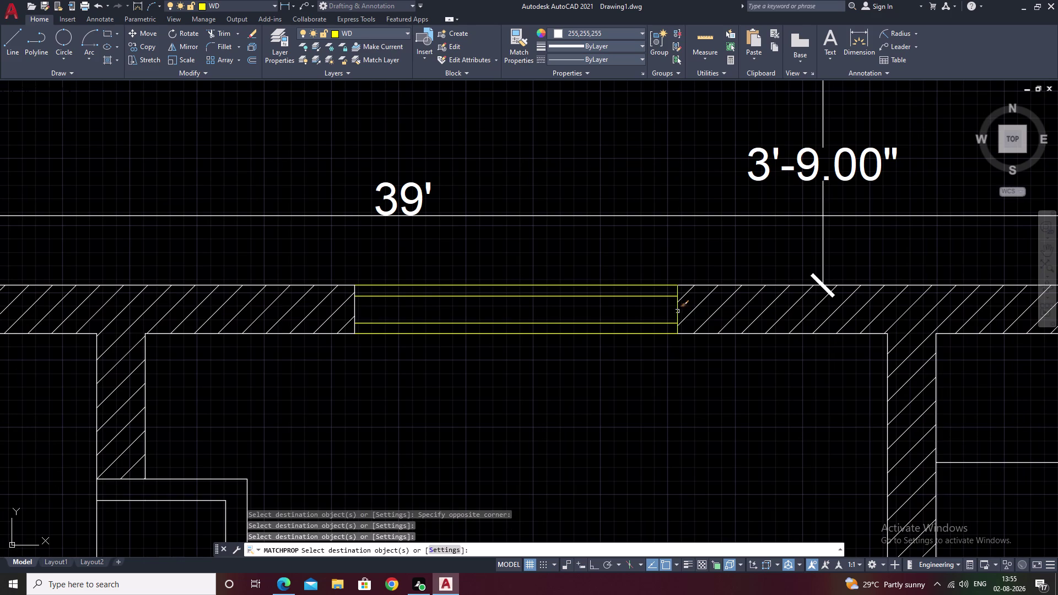
click(354, 309)
scroll(down, 3)
middle_drag(470, 366, 482, 200)
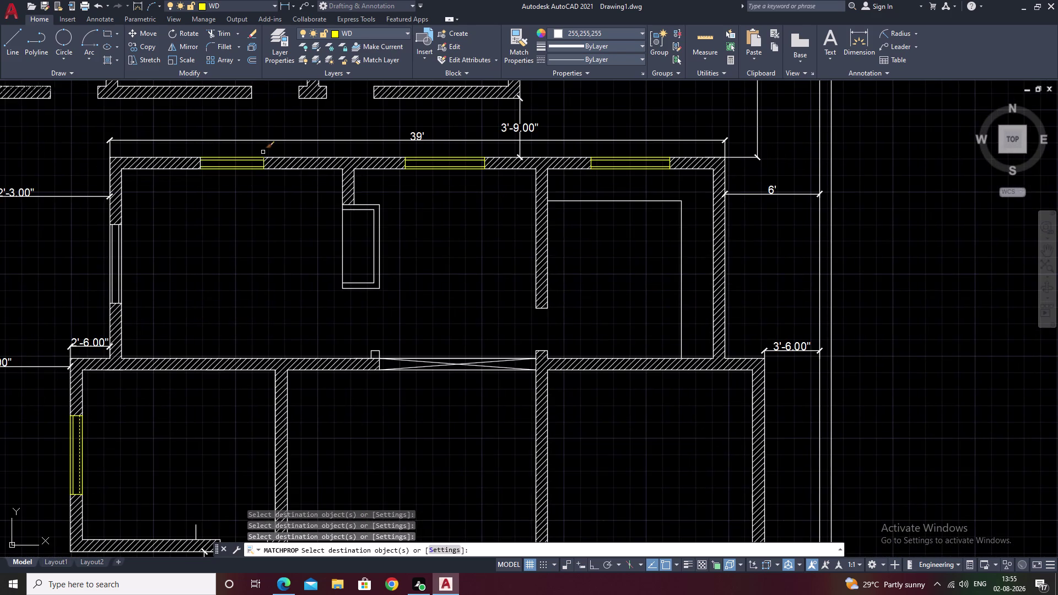
scroll(up, 3)
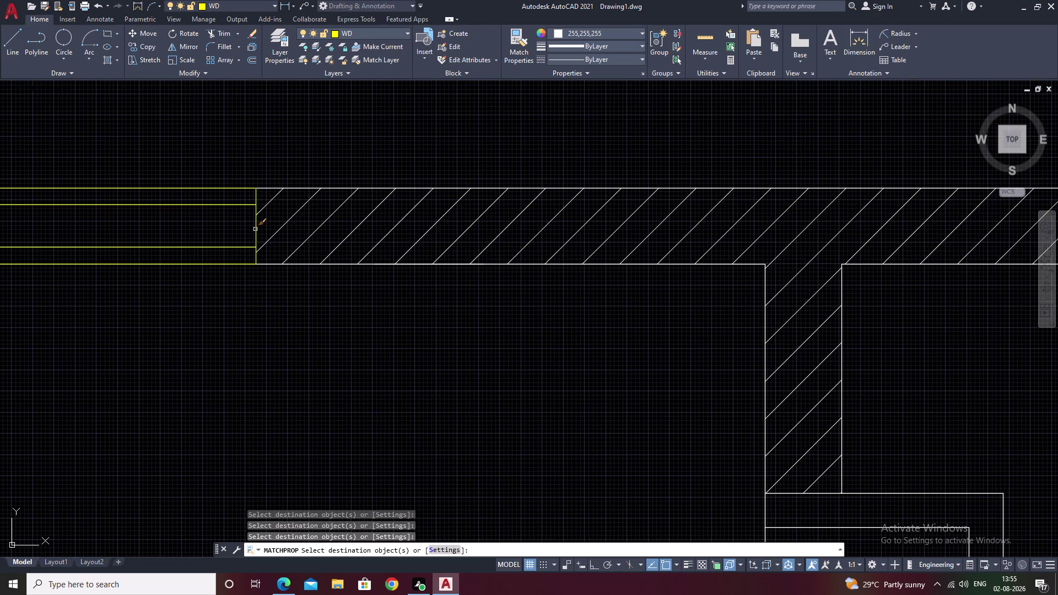
click(255, 229)
Match the properties onto the next top-wall window and the middle-room windows.
middle_drag(233, 231, 826, 271)
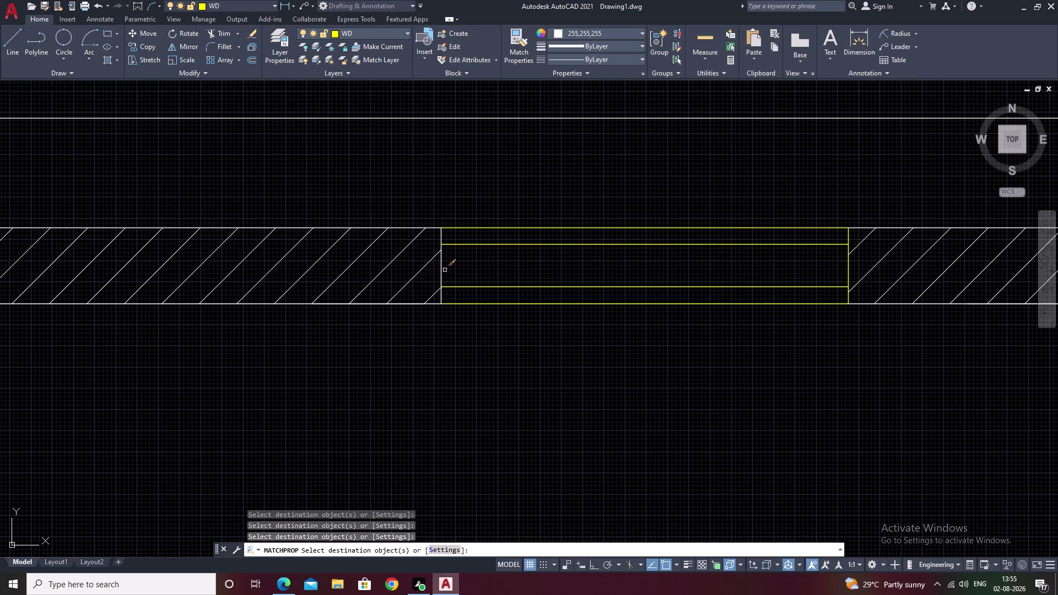
click(442, 269)
scroll(down, 3)
middle_drag(523, 331, 522, 168)
middle_drag(729, 435, 706, 197)
scroll(down, 3)
middle_drag(858, 422, 643, 128)
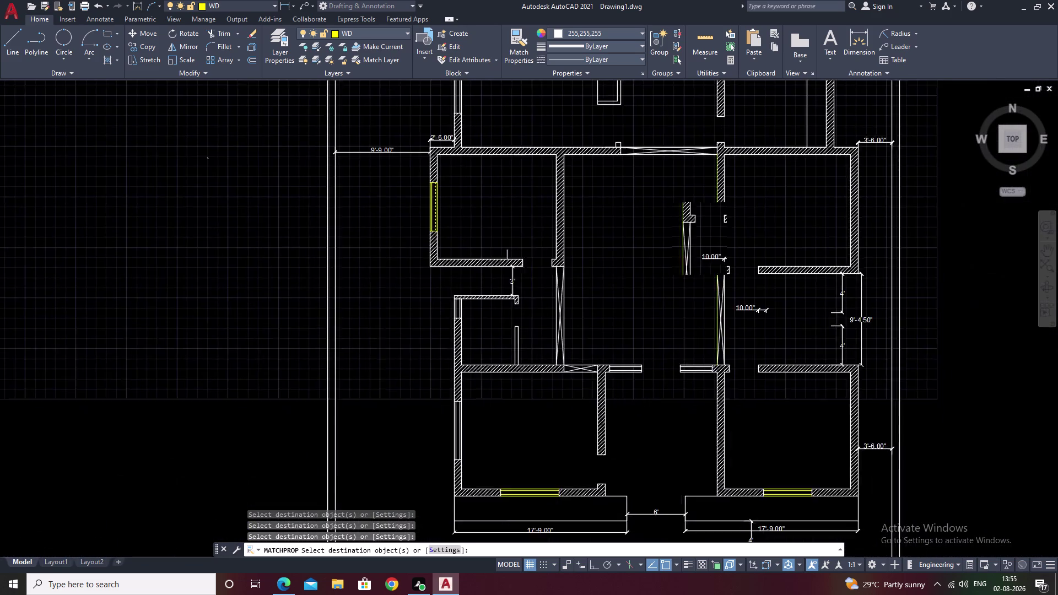
scroll(up, 3)
scroll(up, 3)
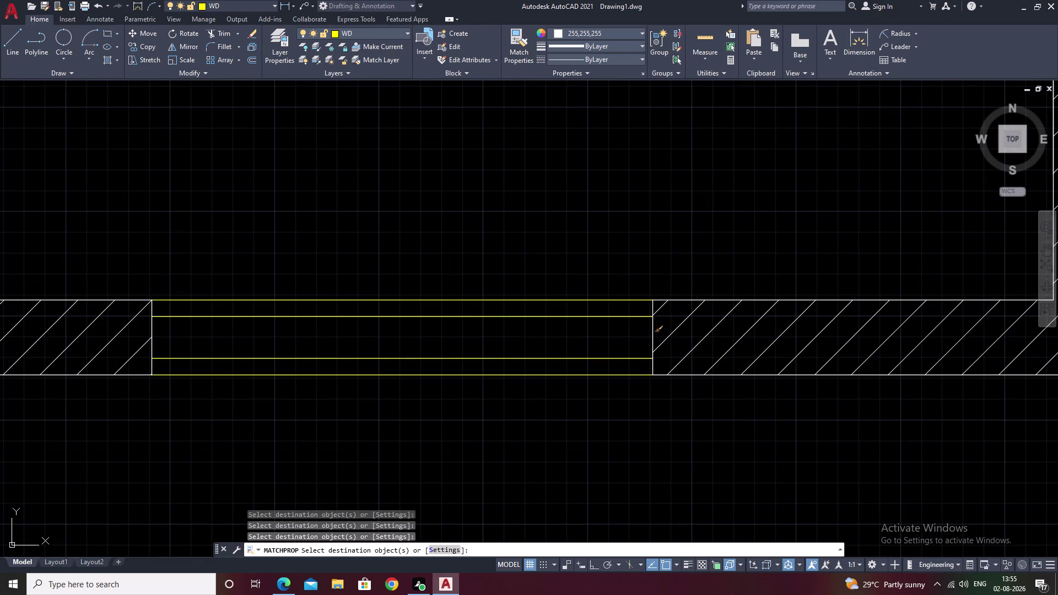
click(652, 336)
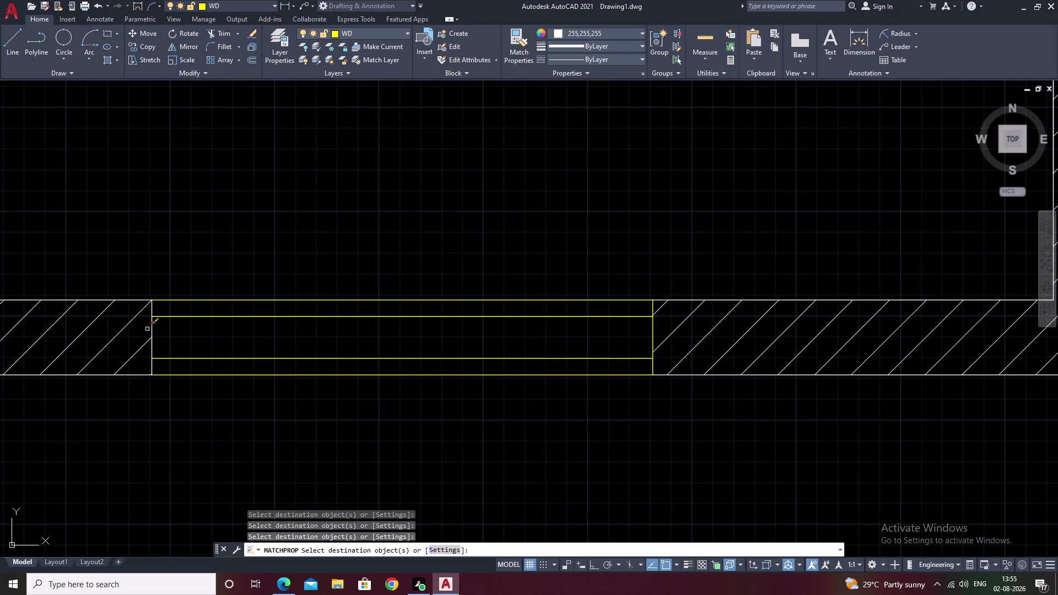
click(151, 329)
Copy the matched hatch onto the remaining wall sections, then end Match Properties.
middle_drag(246, 262, 1057, 201)
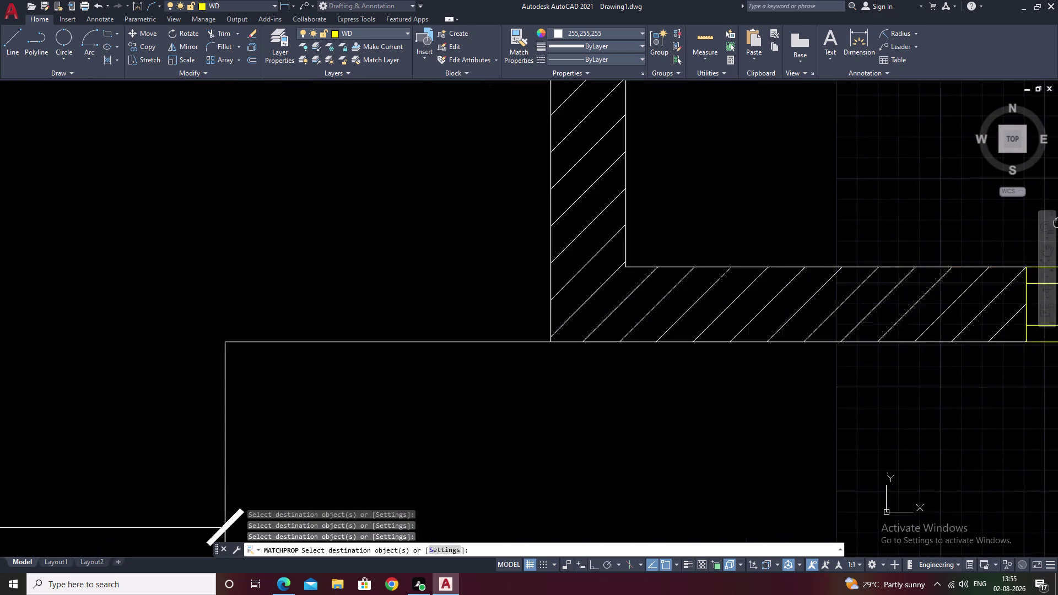
middle_drag(1057, 201, 1057, 192)
scroll(down, 3)
middle_drag(291, 226, 720, 231)
scroll(up, 3)
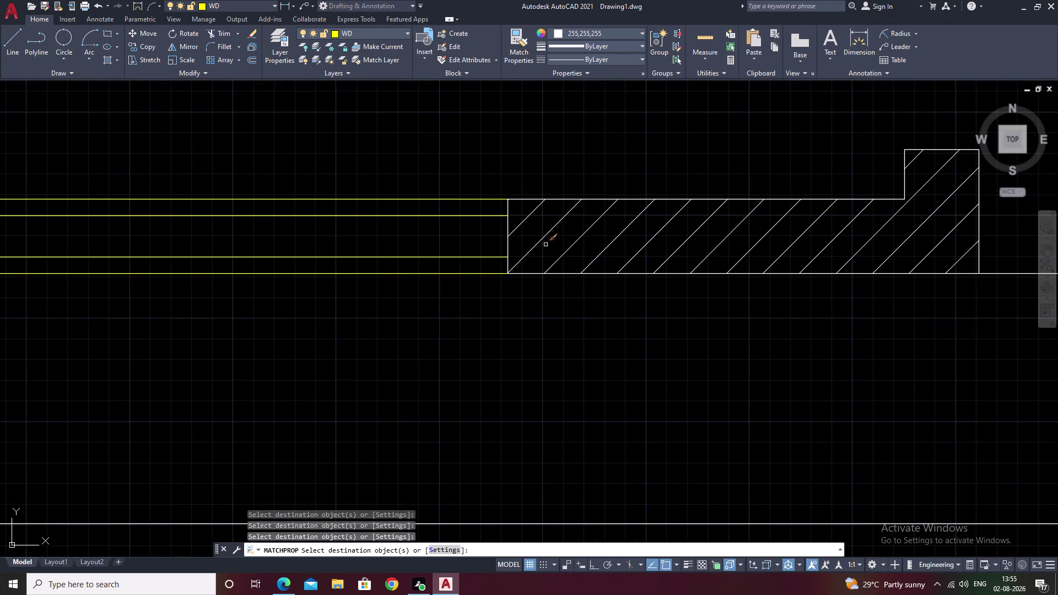
click(509, 246)
middle_drag(386, 207, 404, 197)
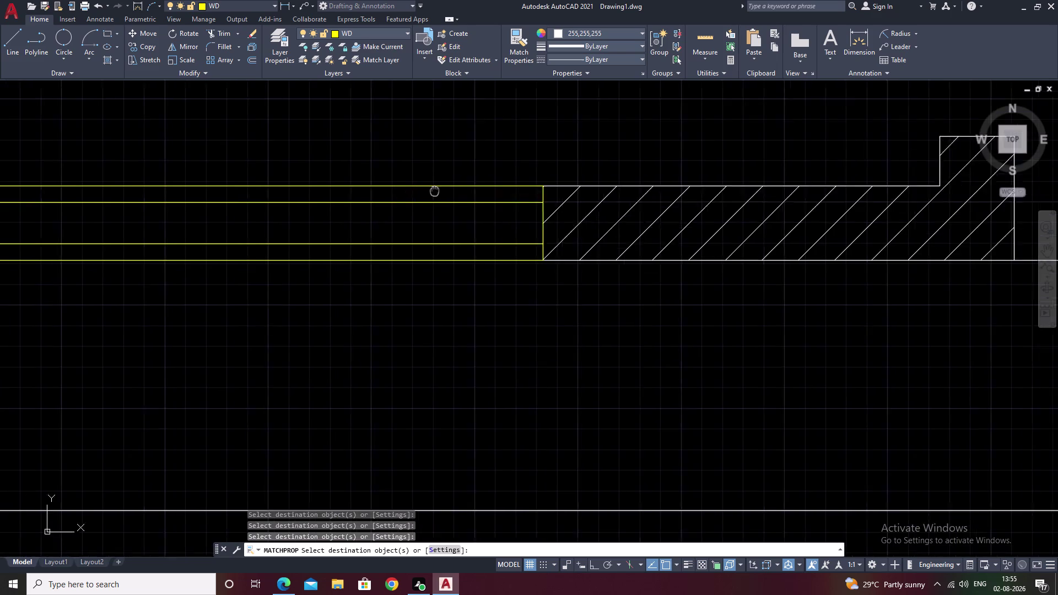
middle_drag(405, 196, 1057, 205)
click(595, 236)
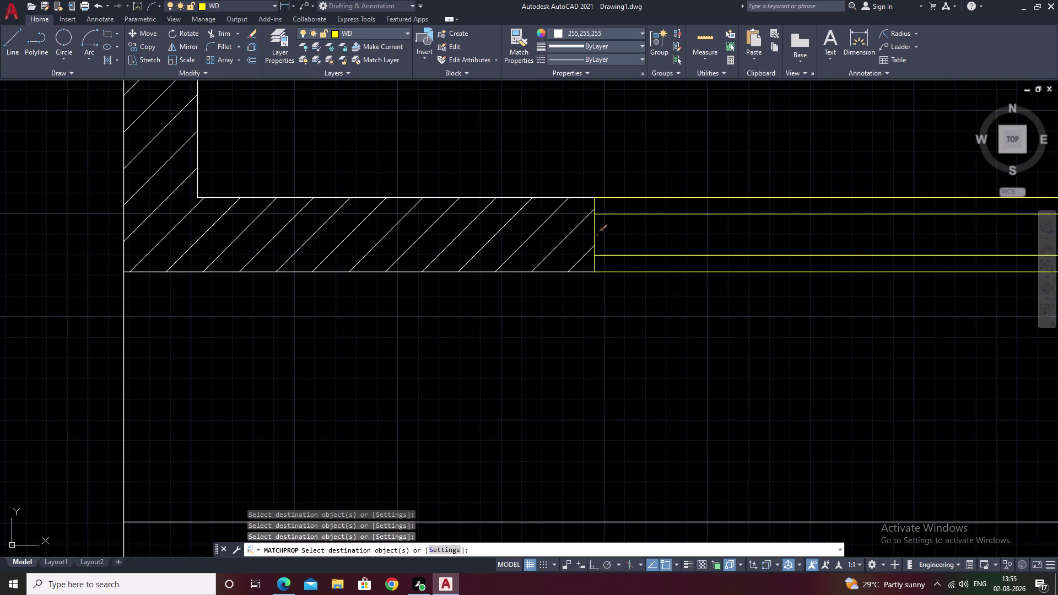
scroll(down, 3)
middle_drag(744, 180, 605, 354)
middle_drag(710, 313, 662, 374)
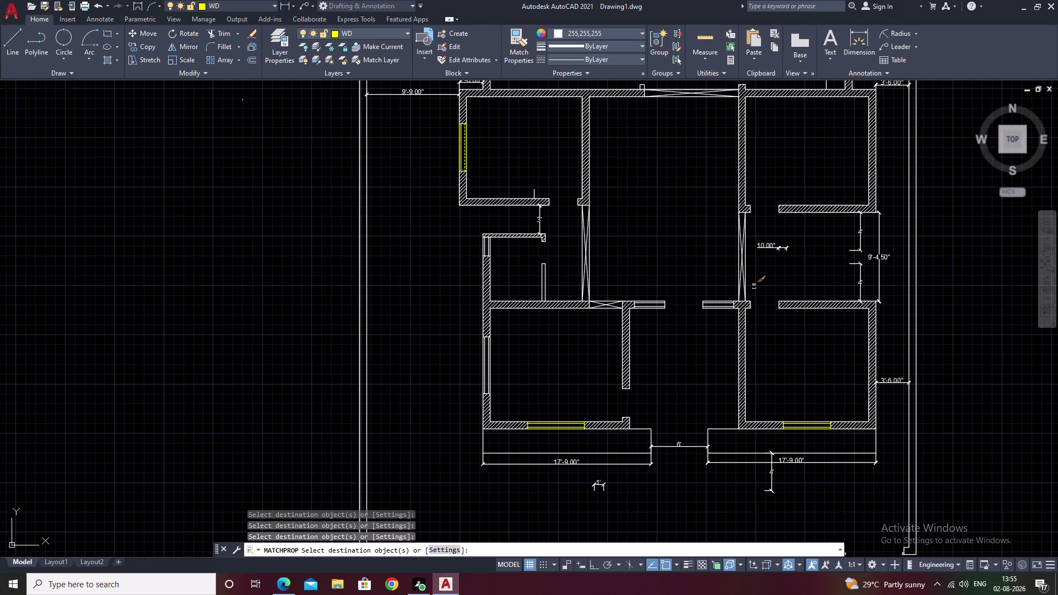
middle_drag(758, 258, 683, 363)
scroll(down, 3)
key(Escape)
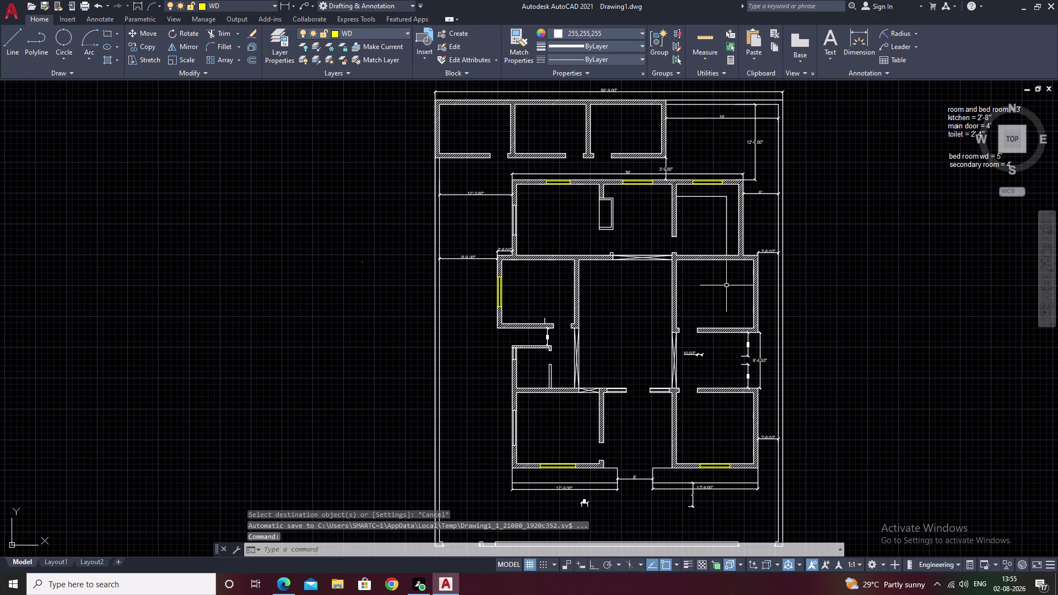
scroll(up, 3)
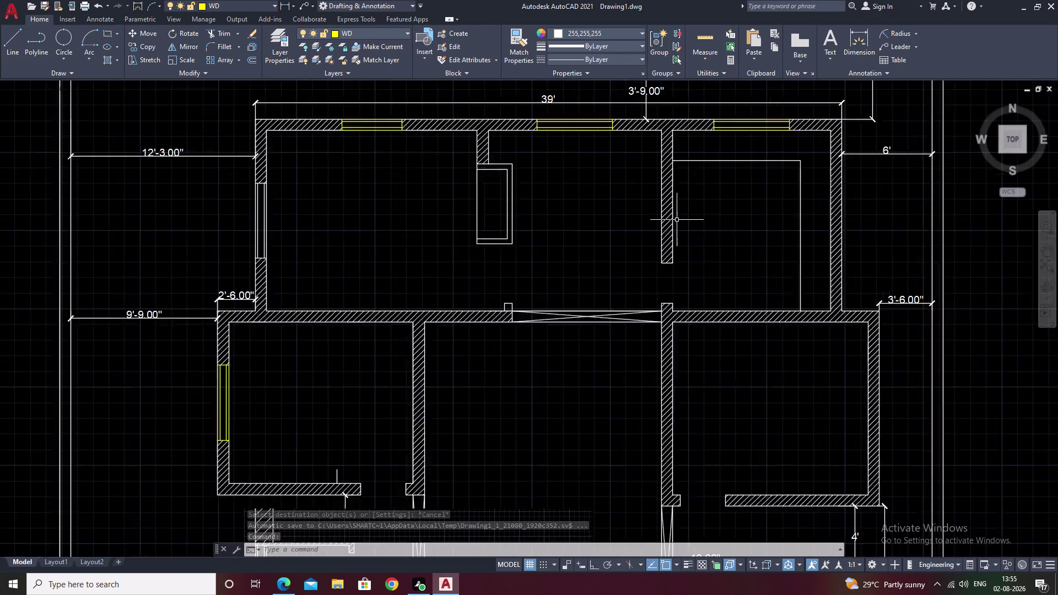
Turn off the current WD layer from the Layer dropdown.
scroll(down, 3)
click(407, 33)
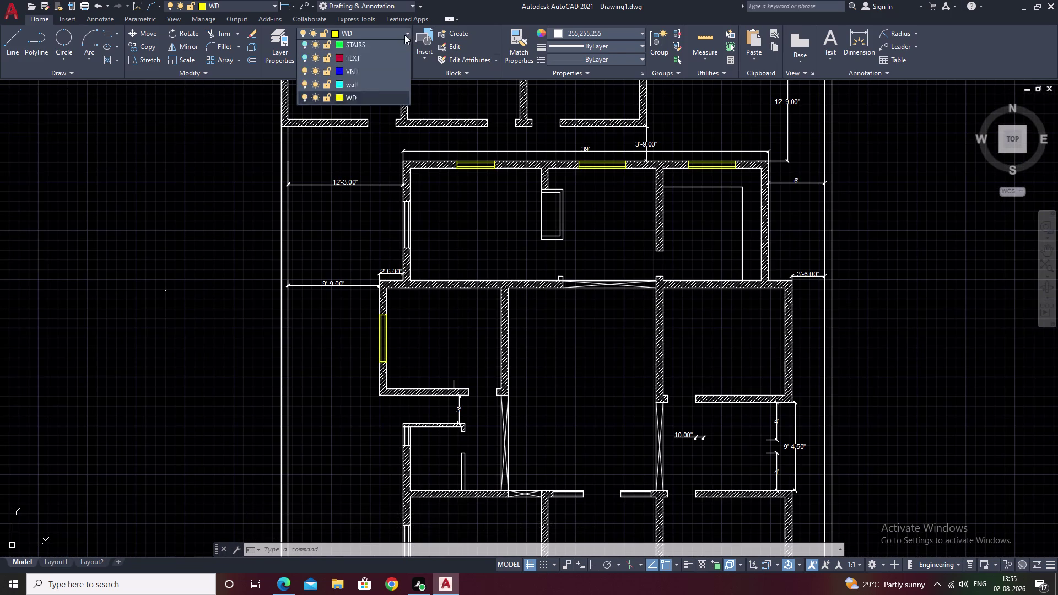
click(305, 150)
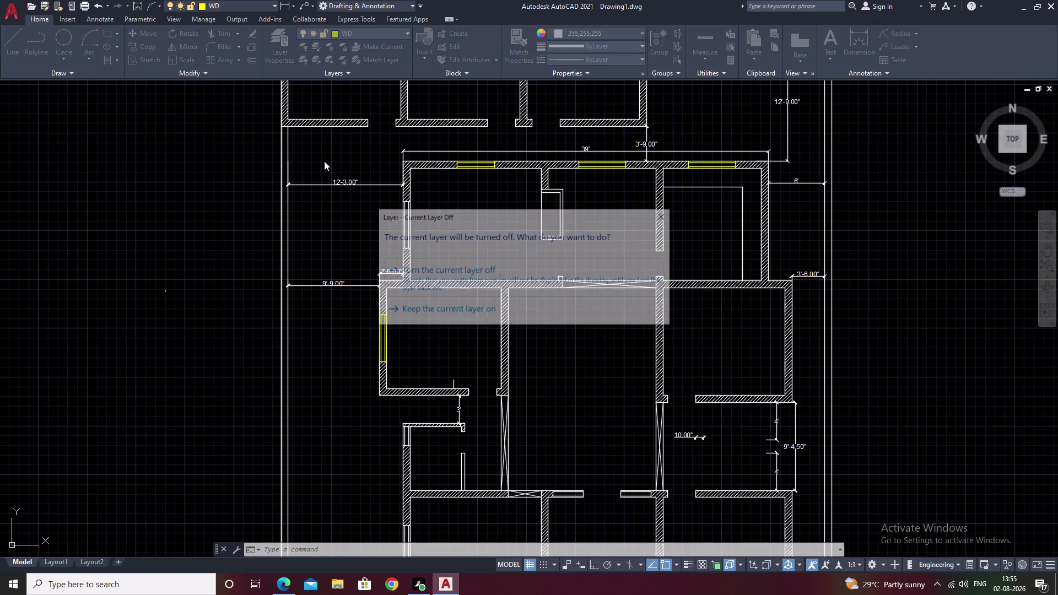
click(508, 280)
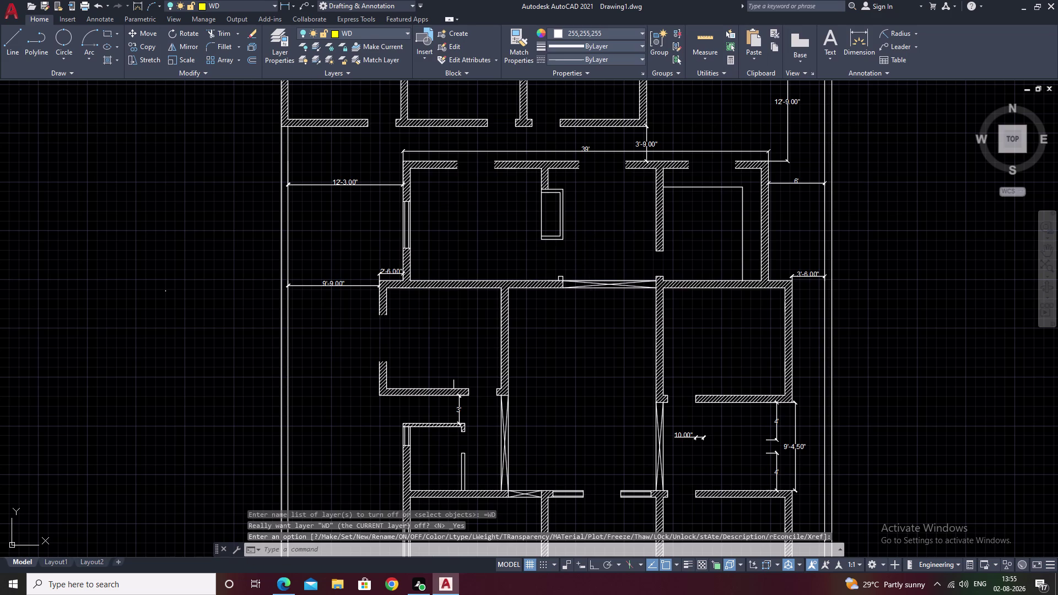
Pan and zoom around the plan to review it without the yellow windows.
middle_drag(595, 279, 592, 173)
middle_drag(636, 347, 630, 280)
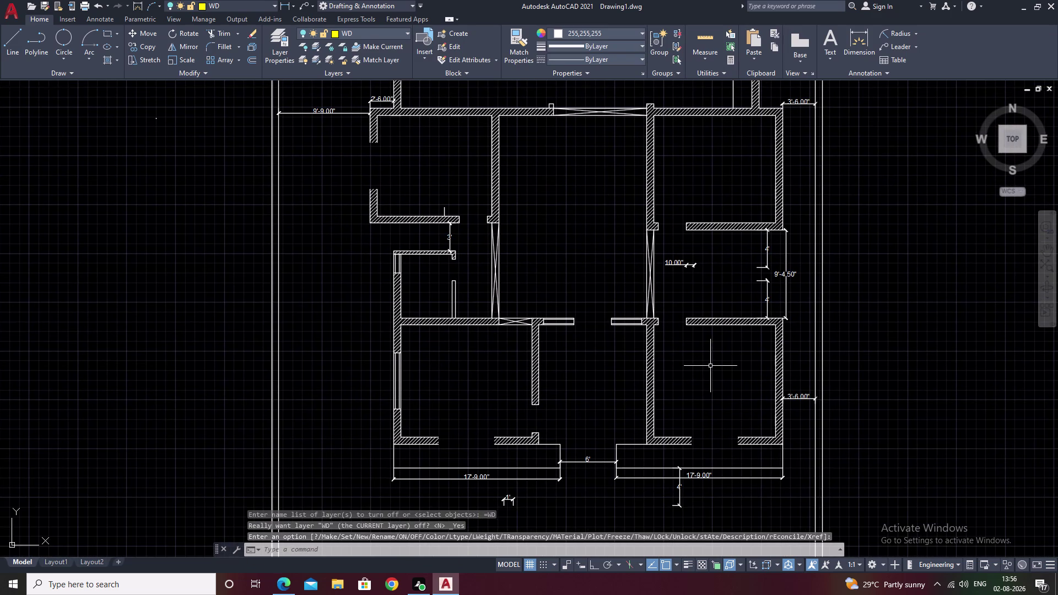
scroll(up, 3)
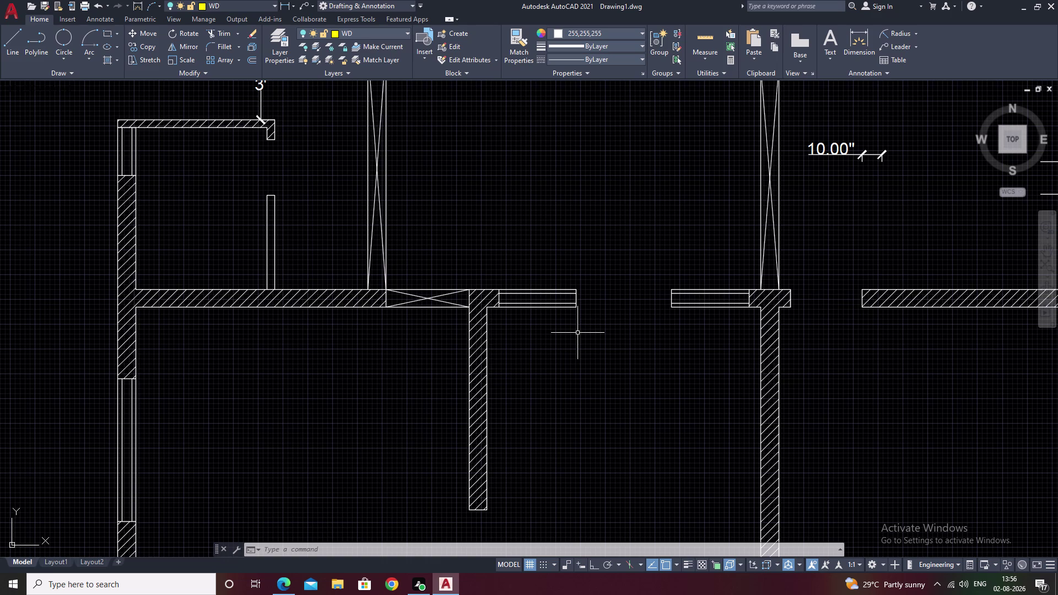
scroll(down, 3)
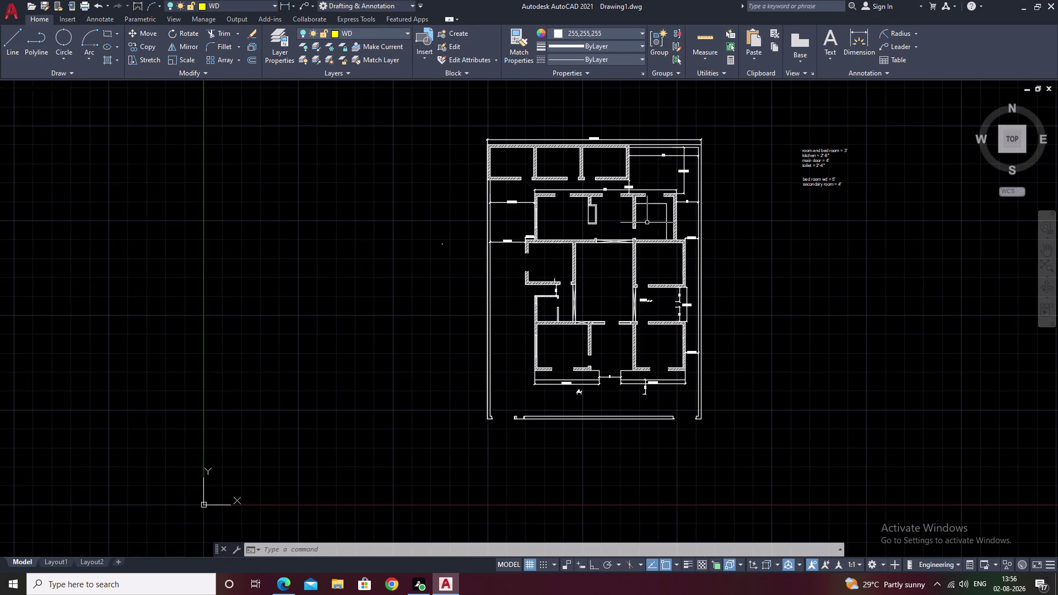
scroll(up, 3)
scroll(down, 3)
scroll(up, 3)
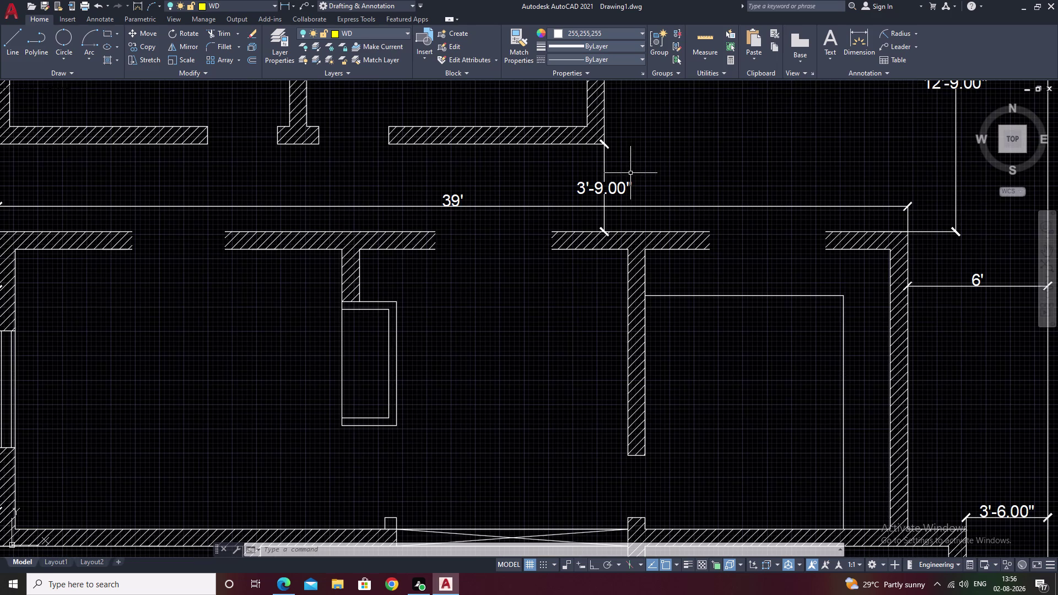
scroll(down, 3)
middle_drag(678, 250, 703, 252)
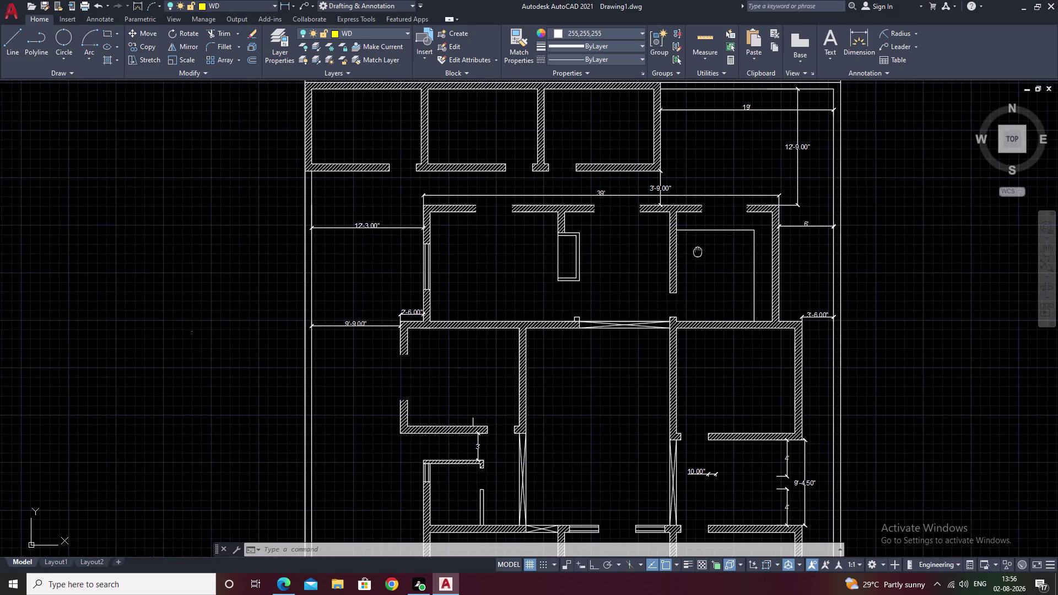
middle_drag(703, 251, 747, 257)
Add a new layer named DIM with colour index 231 via LA, then close the layer manager.
text(LA)
key(space)
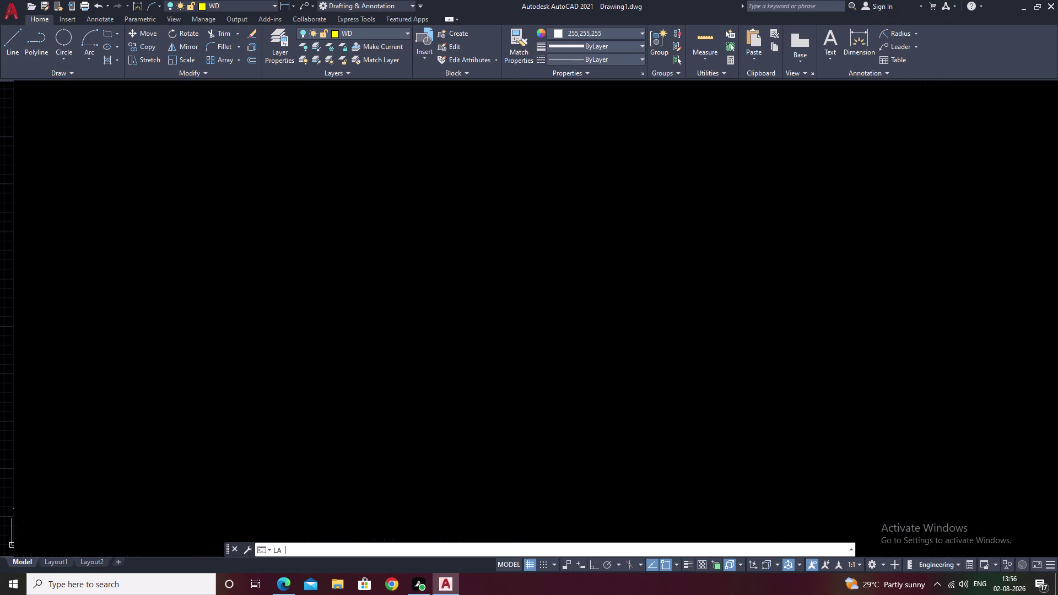
click(134, 208)
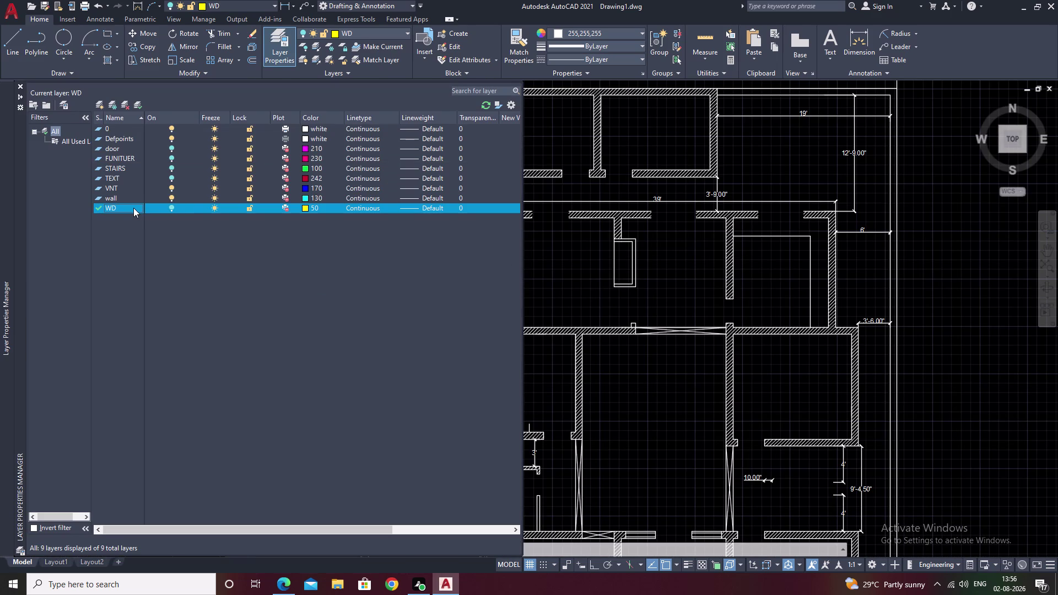
key(alt+n)
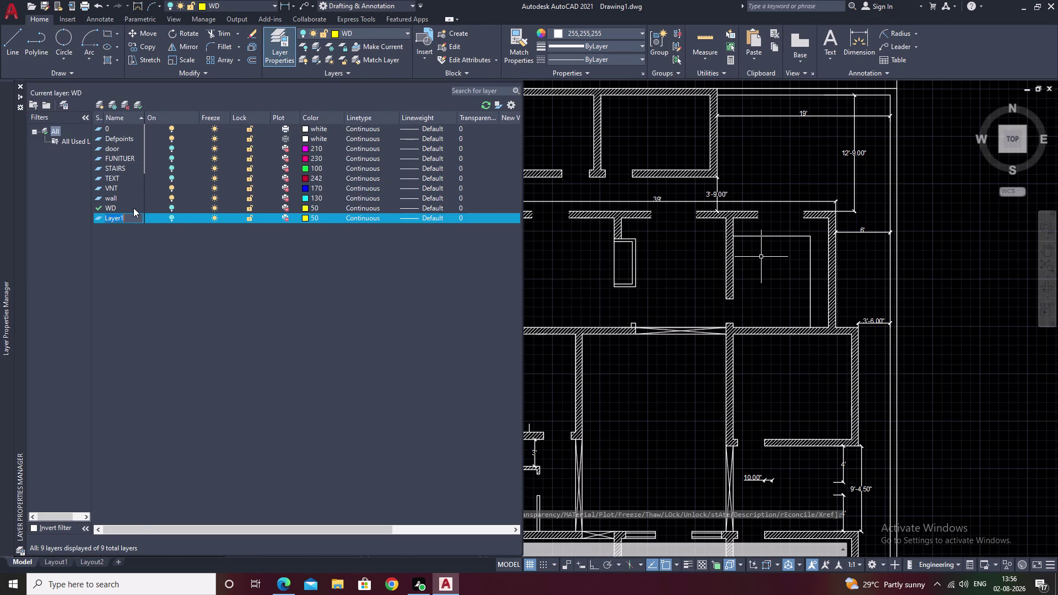
key(BackSpace)
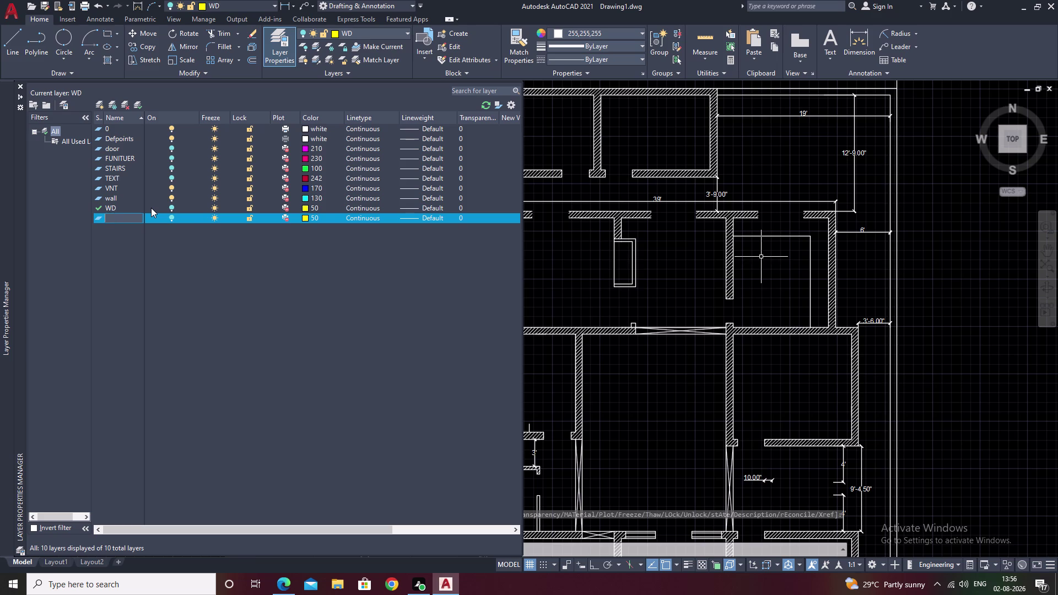
text(DIM)
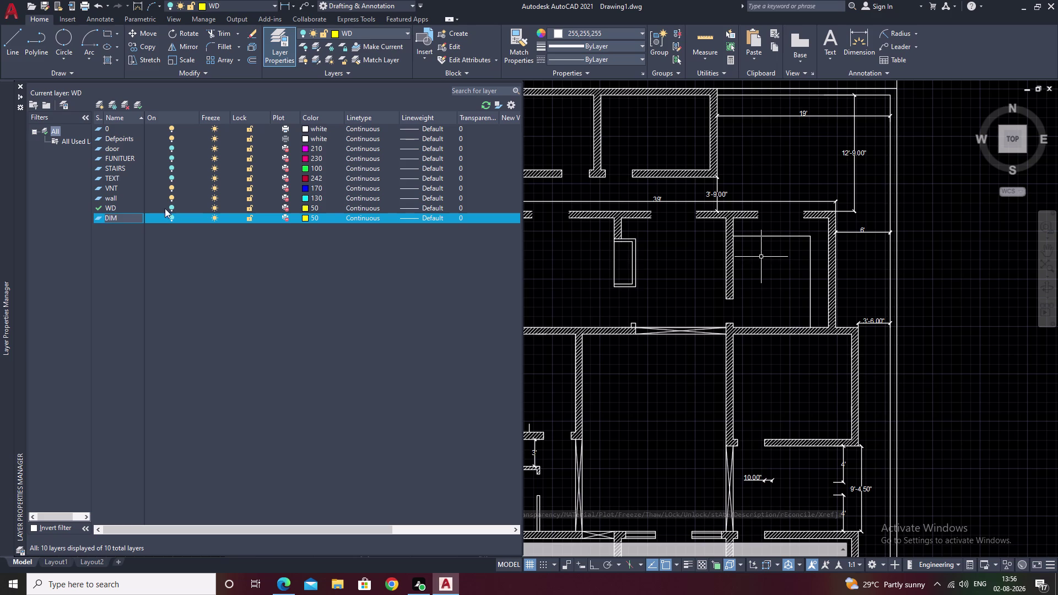
click(305, 219)
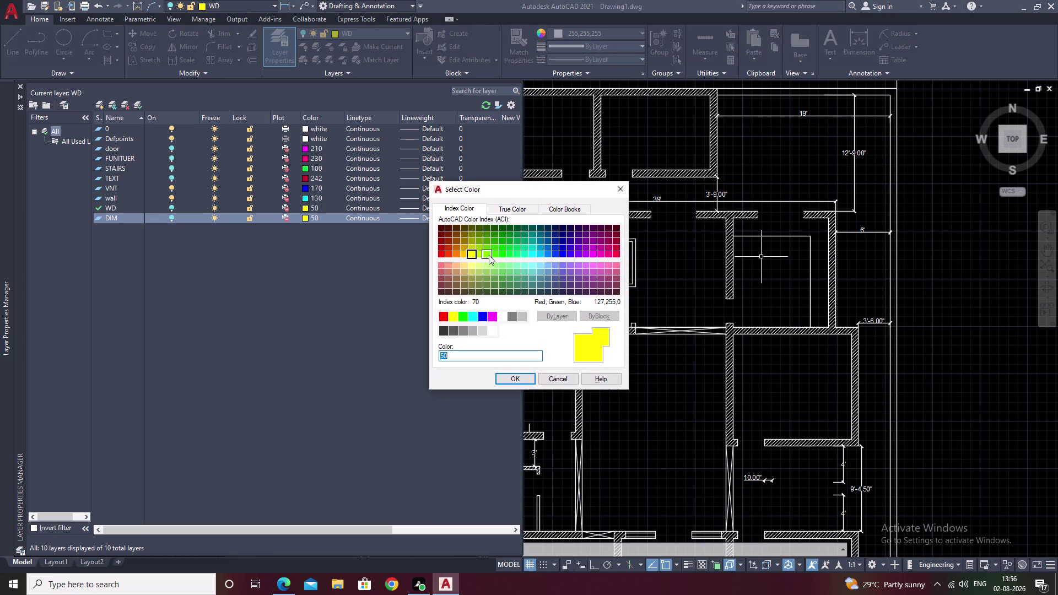
click(610, 268)
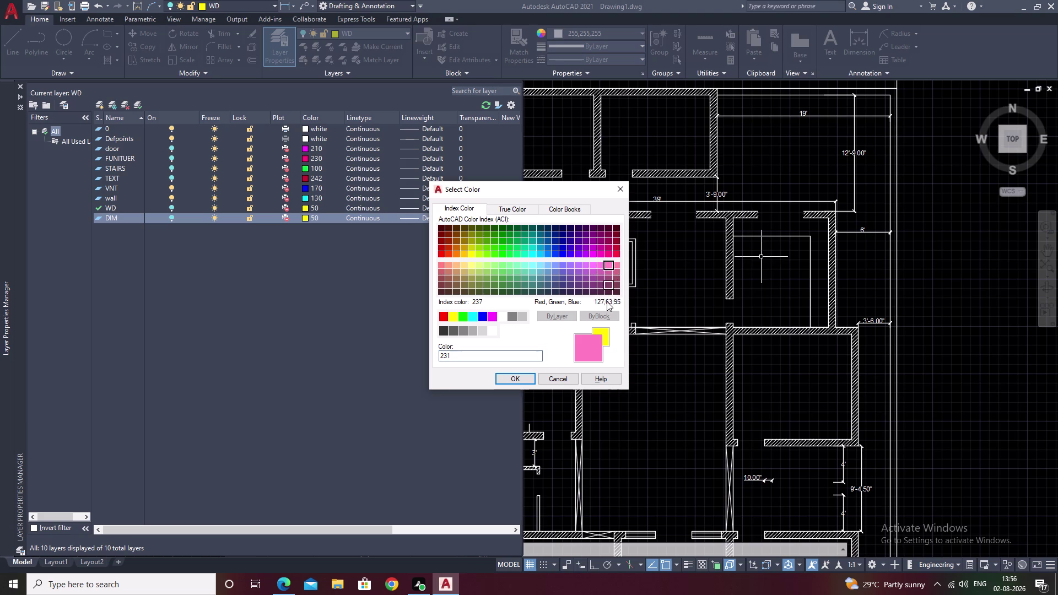
click(525, 381)
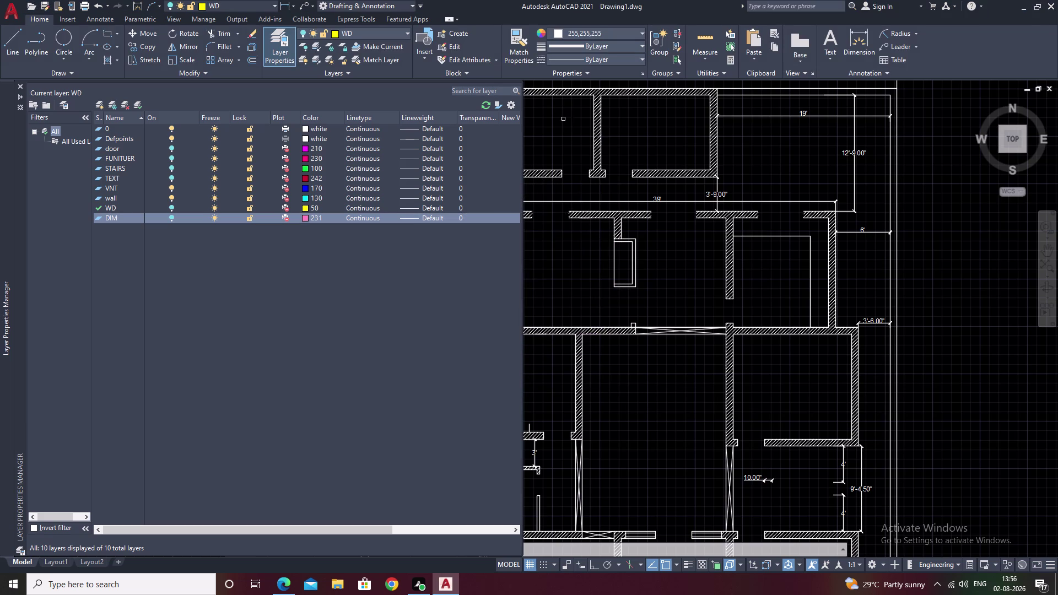
click(563, 120)
click(20, 86)
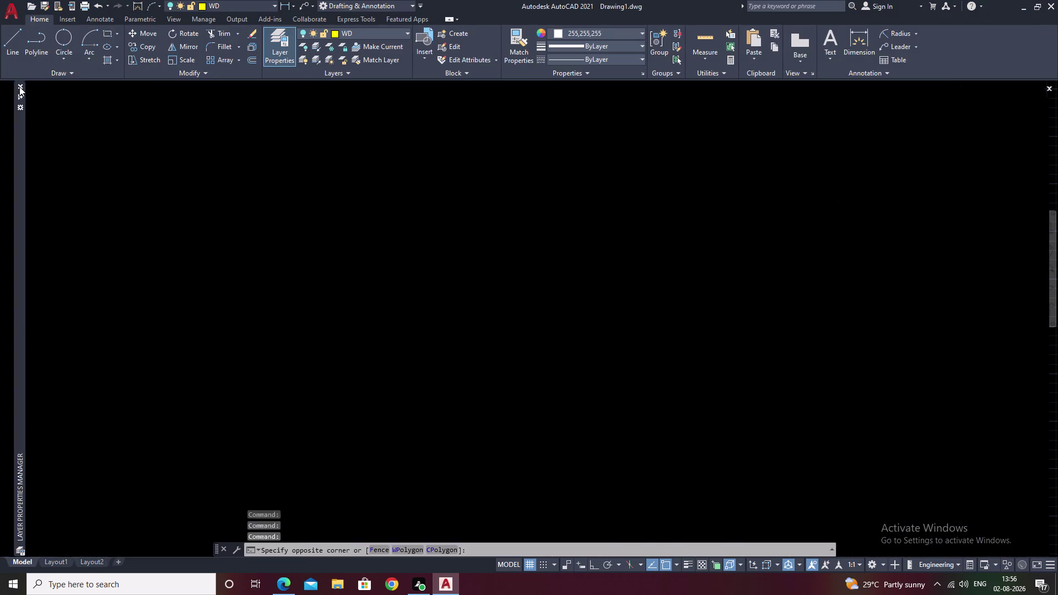
key(Escape)
Move the 12'-3.00" dimension onto the DIM layer and turn DIM on.
click(433, 235)
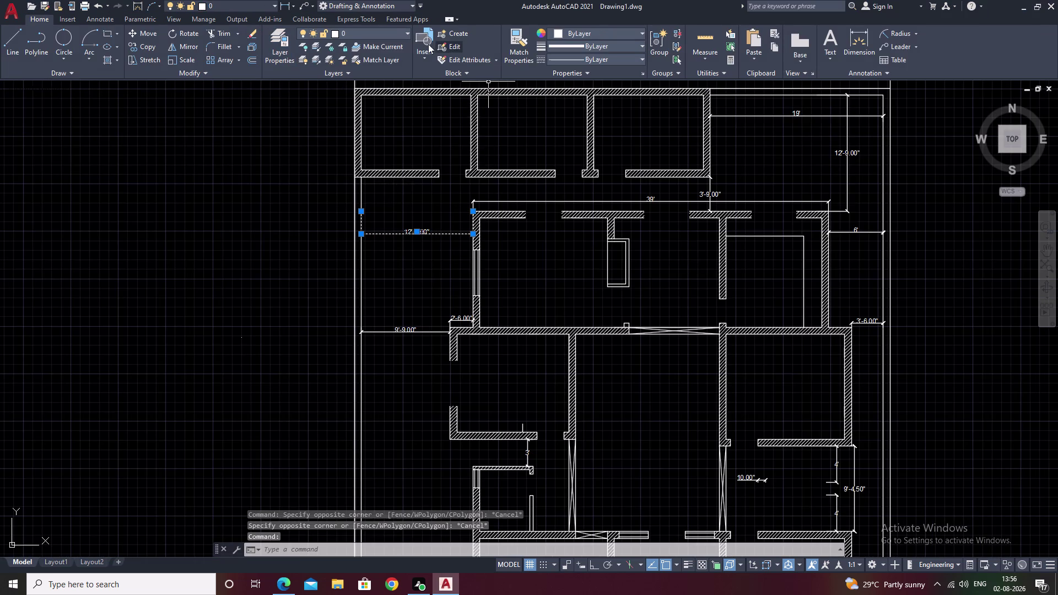
click(410, 33)
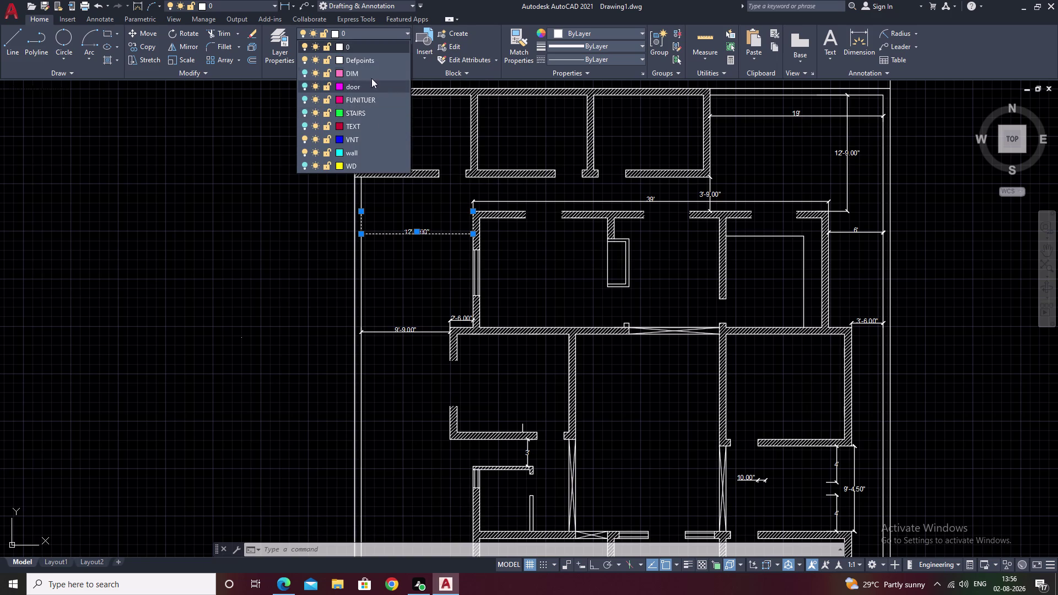
click(372, 73)
click(588, 300)
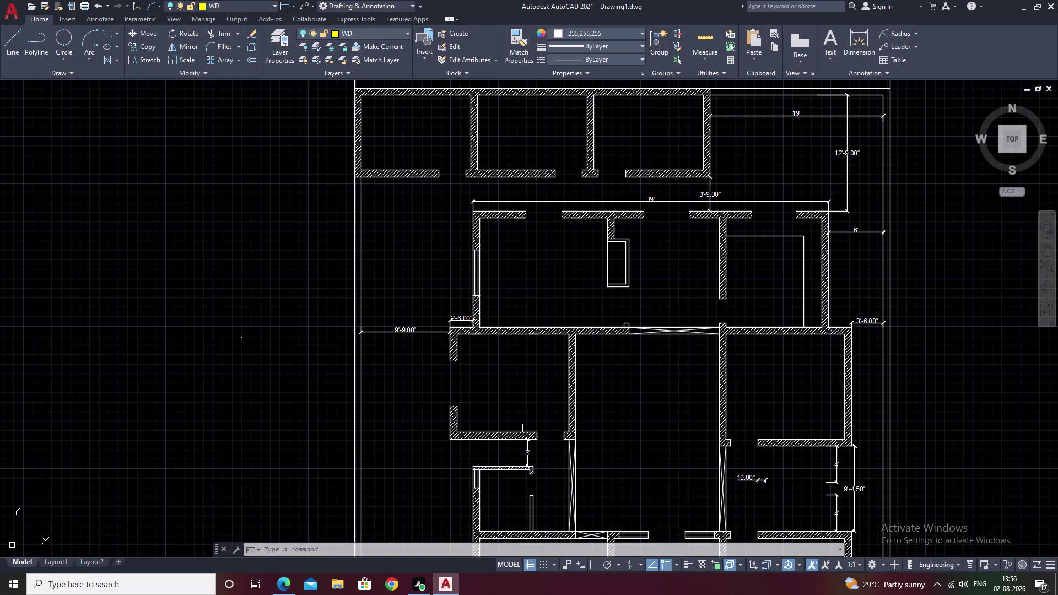
click(408, 31)
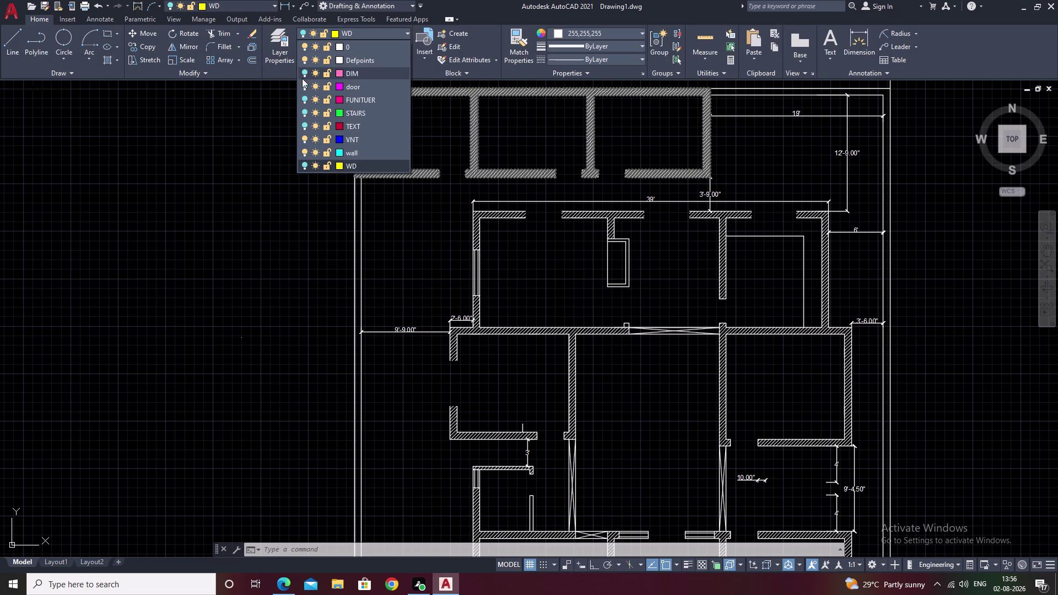
click(304, 72)
key(Escape)
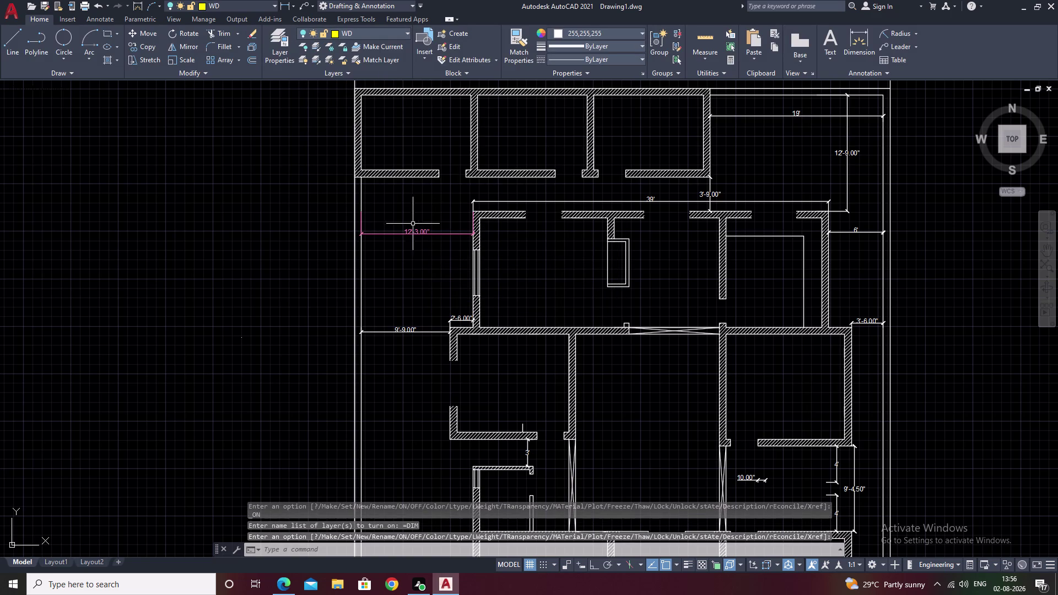
click(520, 40)
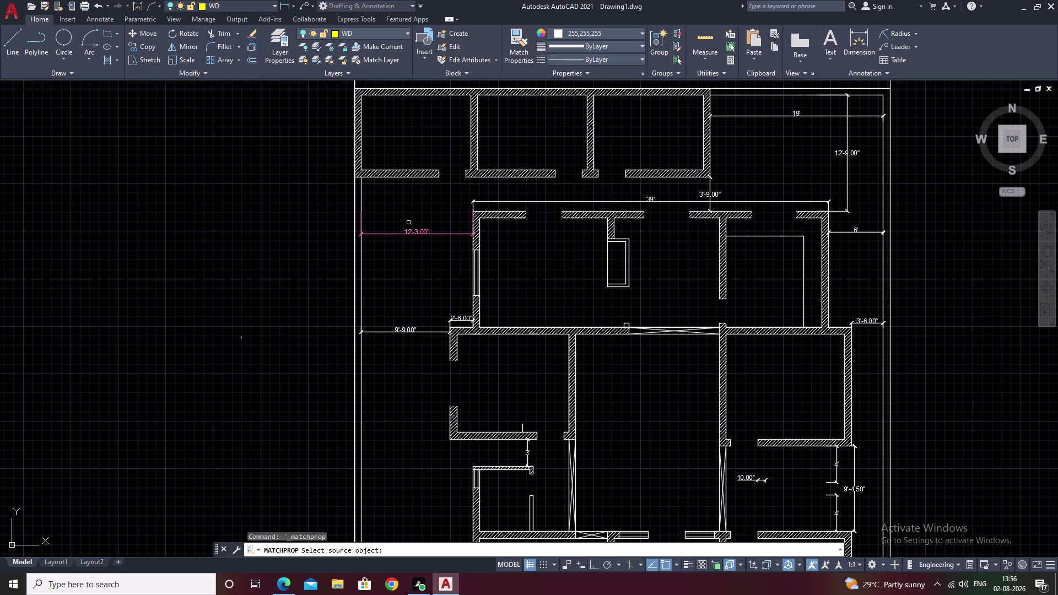
Using the pink dimension as source, recolour the 39', 3'-9.00", 19', 12'-9.00" and 6' dimensions.
click(418, 230)
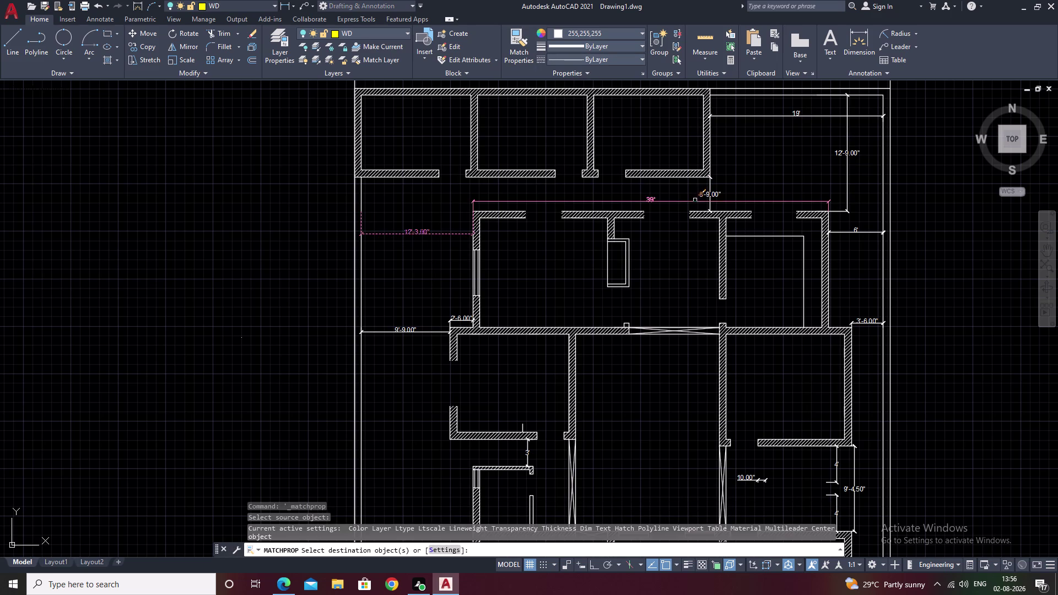
click(695, 200)
click(712, 192)
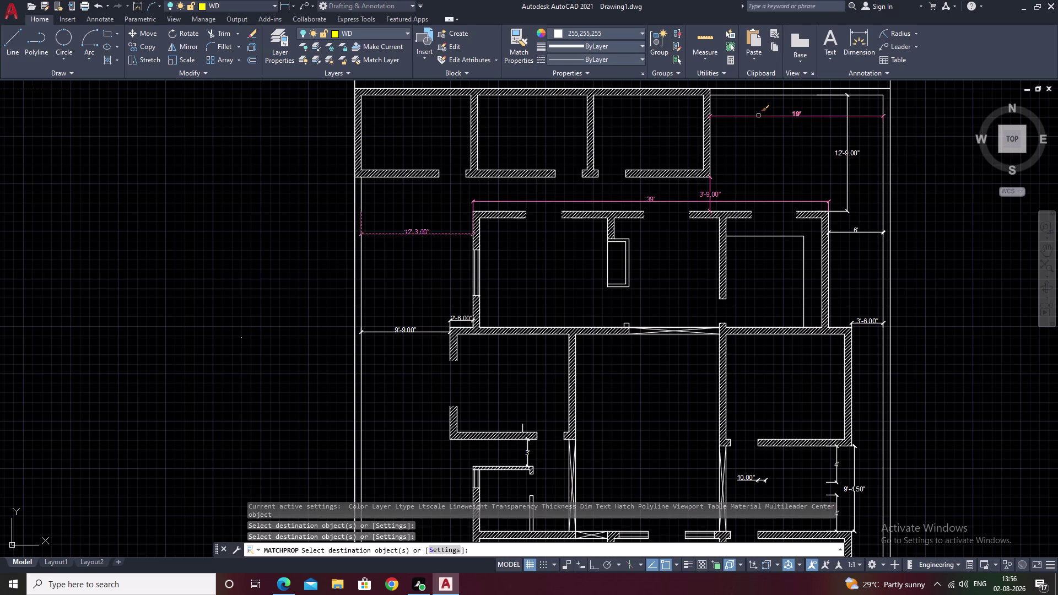
click(758, 115)
click(847, 143)
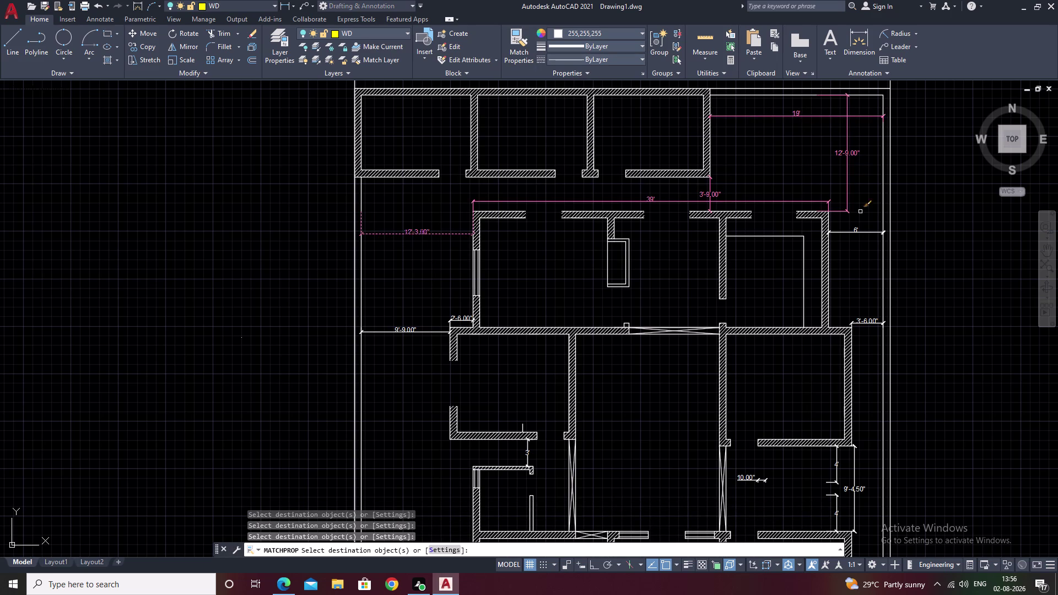
click(863, 231)
click(862, 236)
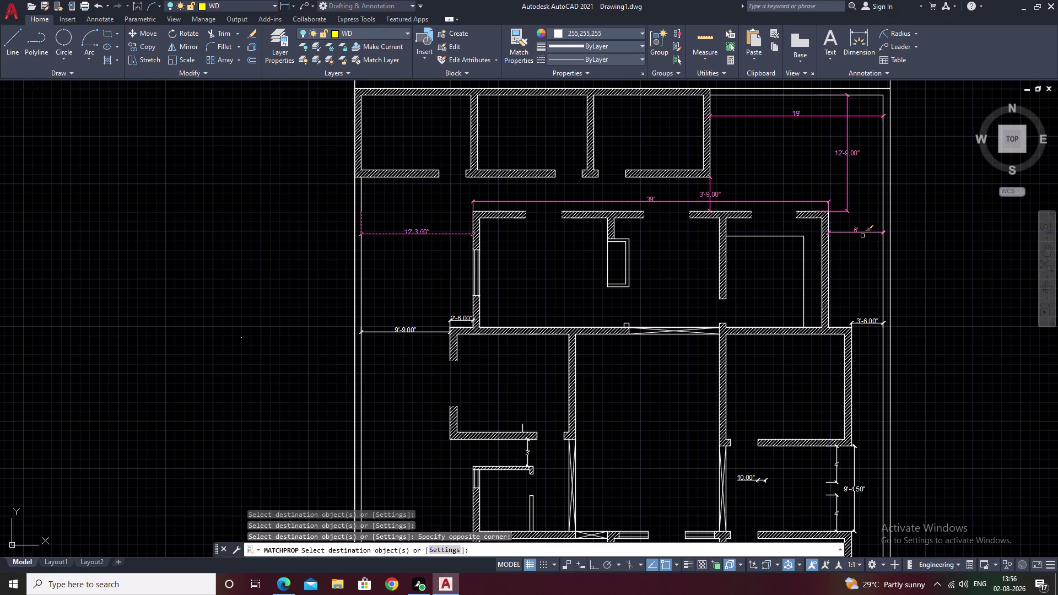
click(866, 323)
Turn the right-side 9'-4.50", 10.00" and 3'-6.00" dimensions pink.
middle_drag(862, 317, 830, 222)
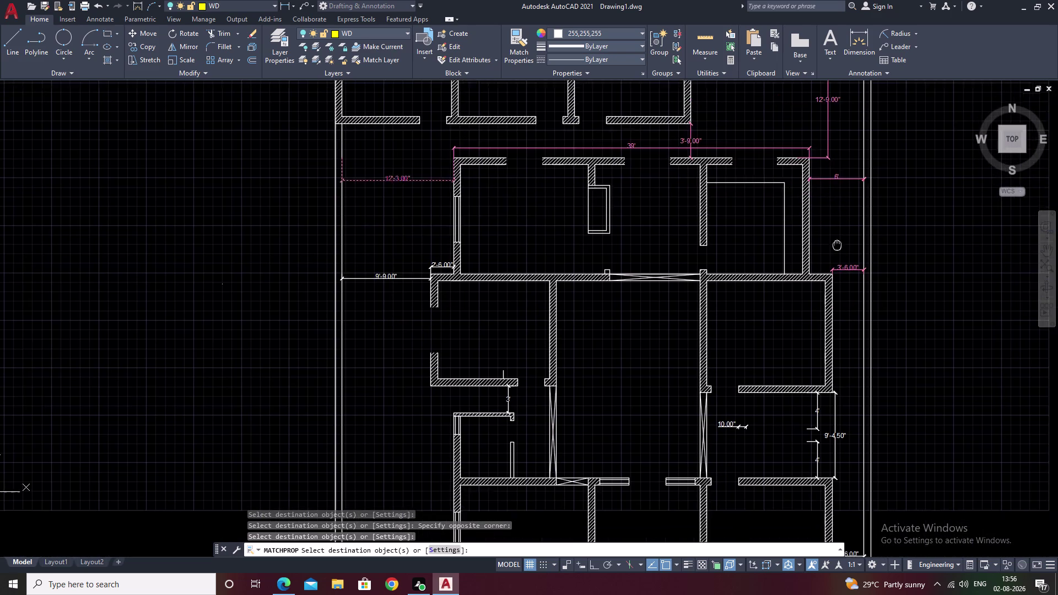
middle_drag(830, 223, 825, 208)
click(825, 374)
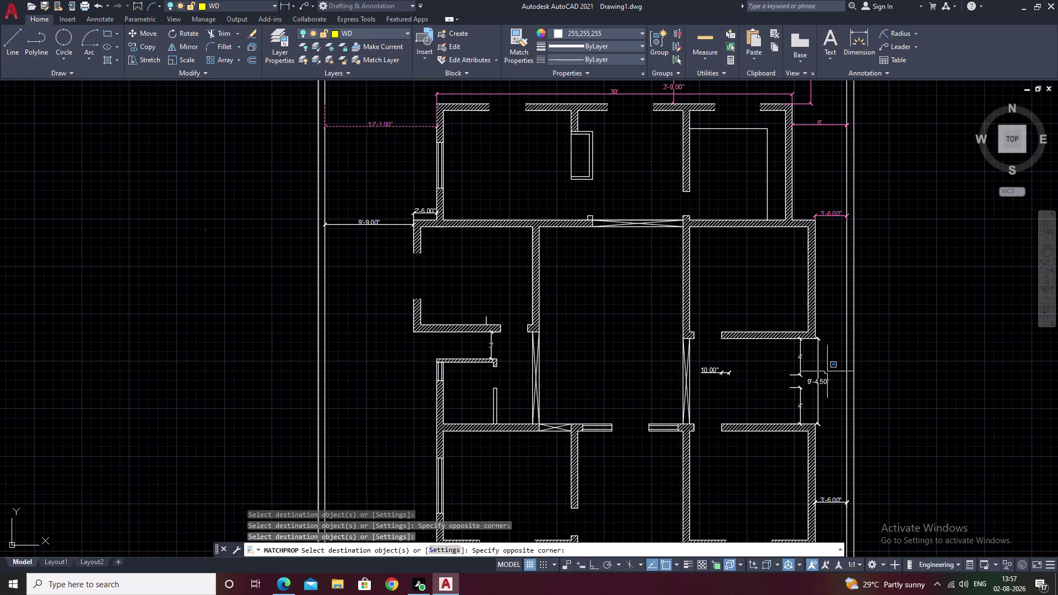
drag(828, 369, 763, 384)
drag(827, 356, 790, 369)
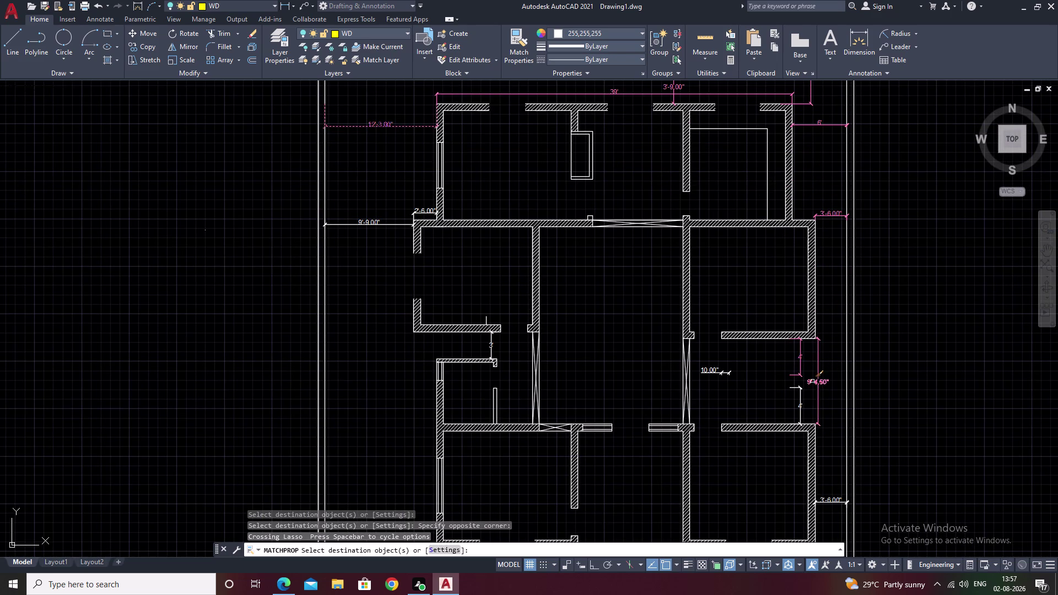
drag(826, 392, 765, 398)
drag(739, 367, 707, 373)
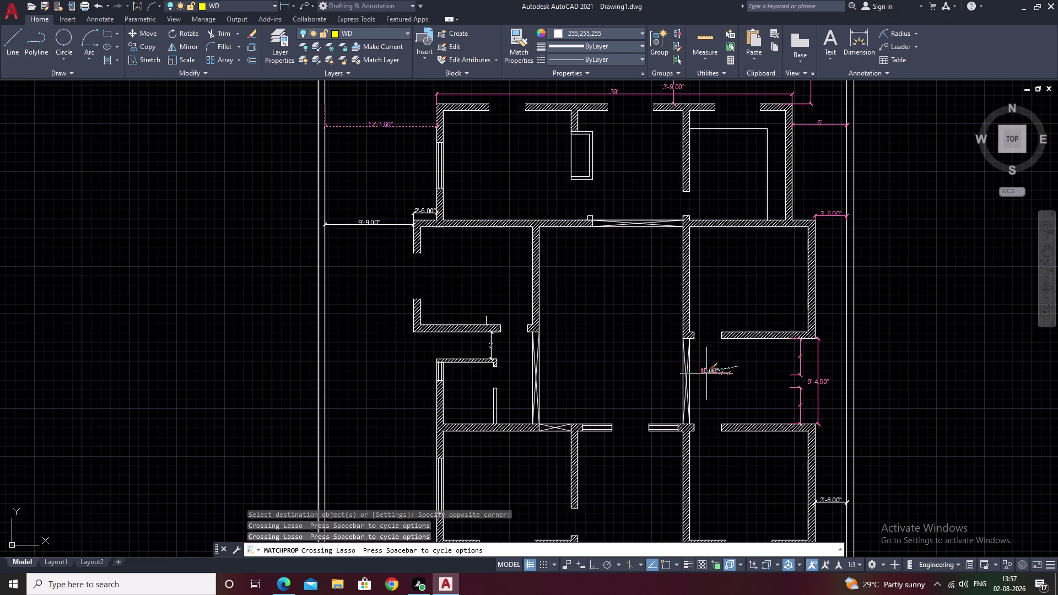
drag(707, 373, 705, 379)
middle_drag(737, 390, 655, 201)
drag(755, 301, 754, 314)
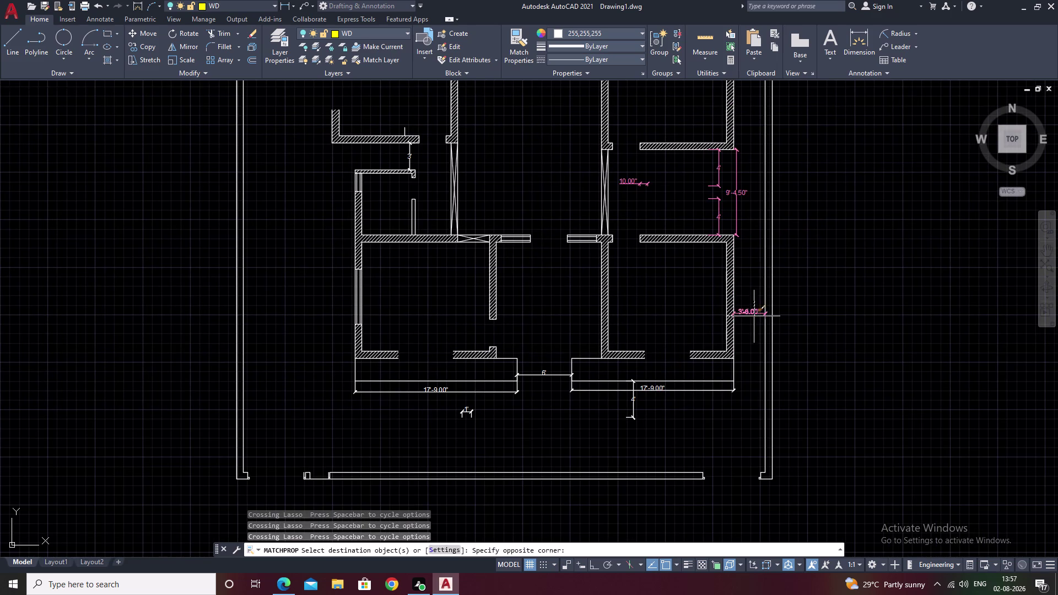
drag(754, 315, 754, 319)
scroll(up, 3)
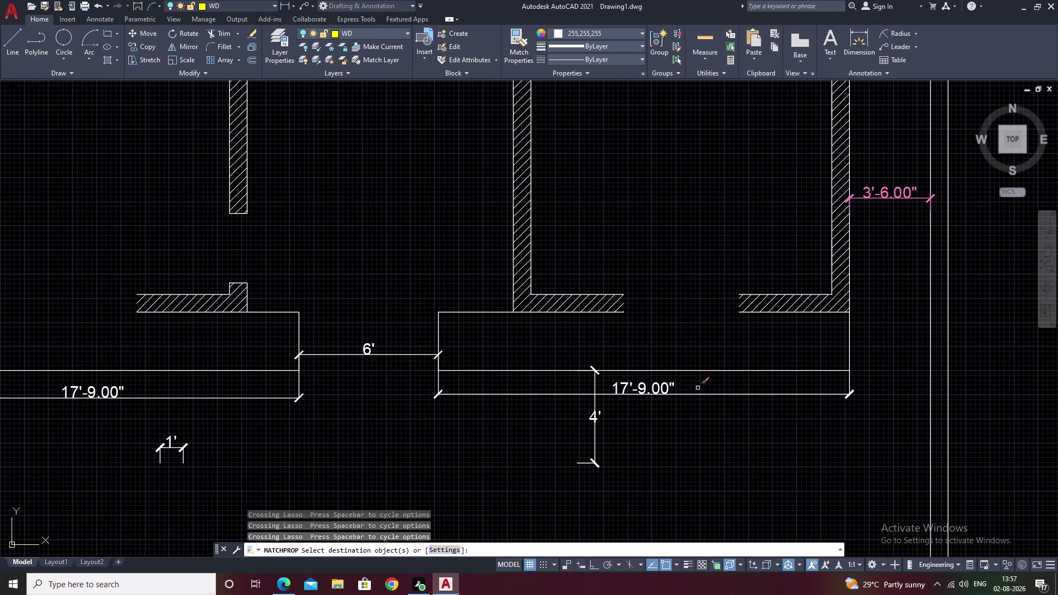
Turn the right and left 17'-9.00" dimensions and the 6' dimension pink.
click(698, 388)
click(683, 397)
middle_drag(309, 377, 498, 369)
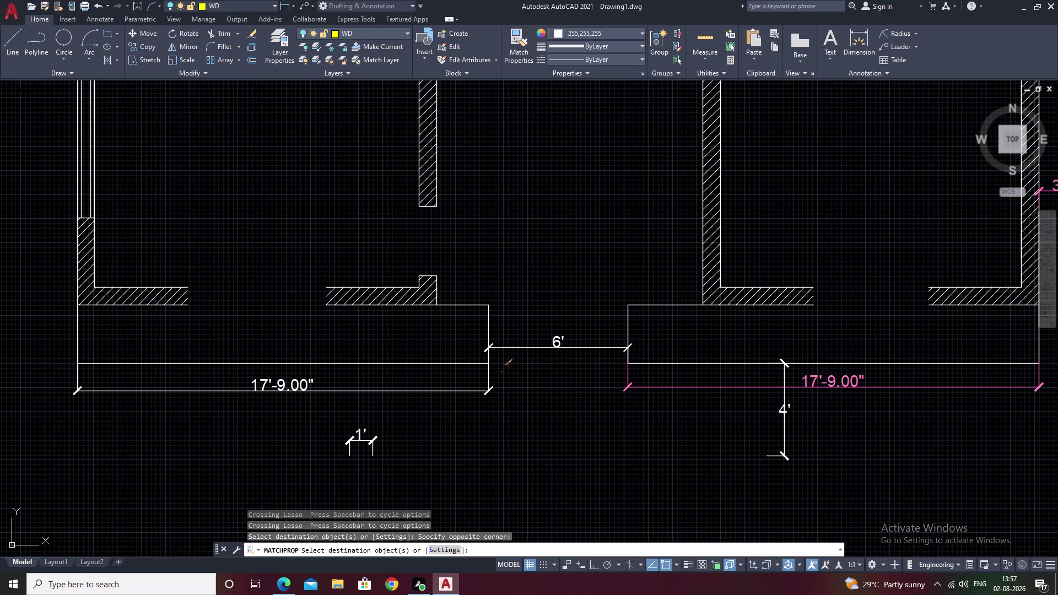
click(559, 345)
click(414, 391)
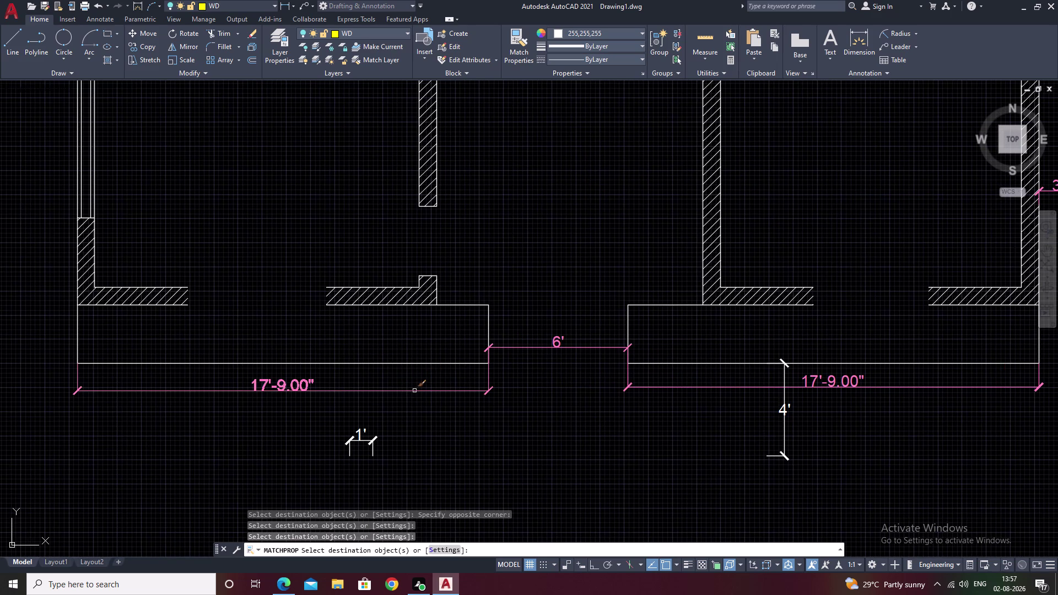
middle_drag(421, 383, 581, 355)
scroll(down, 3)
scroll(down, 3)
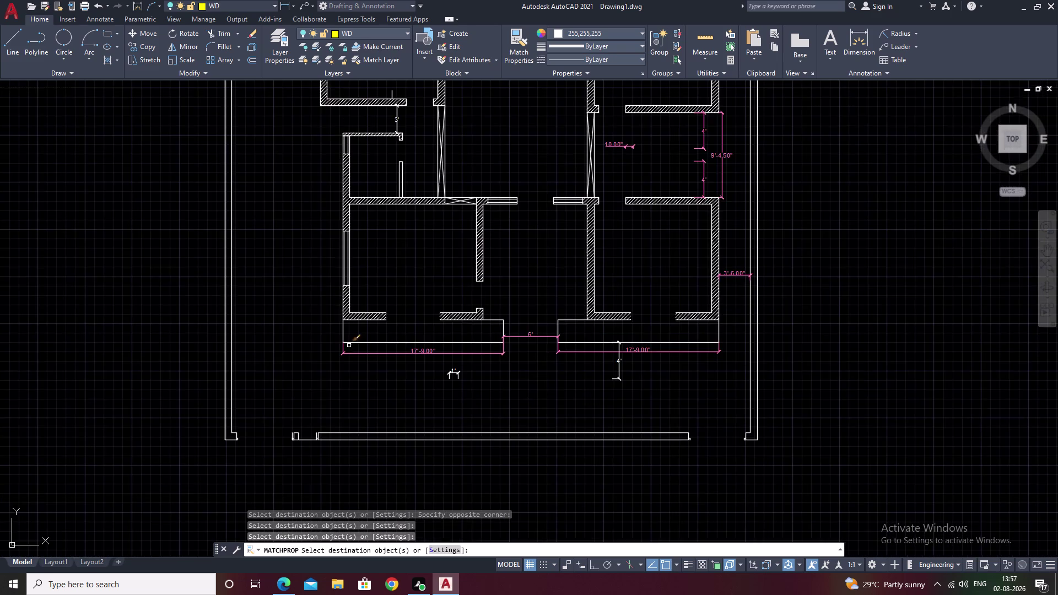
scroll(down, 3)
middle_drag(573, 312, 572, 343)
scroll(up, 3)
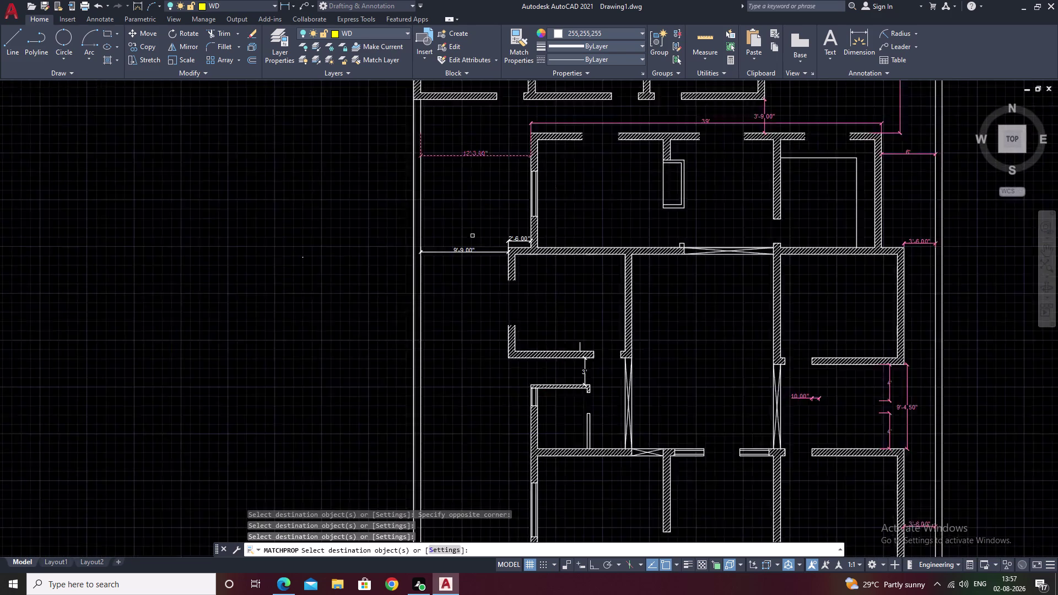
Turn the 9'-9.00", 2'-6.00" and 3' dimensions pink.
drag(483, 241, 471, 293)
drag(459, 303, 458, 308)
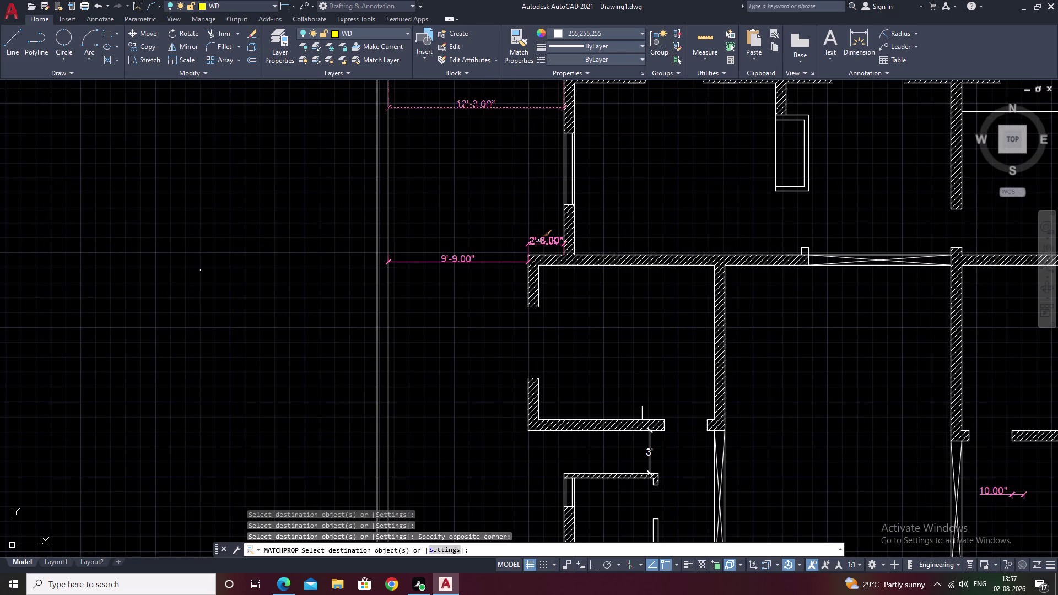
scroll(up, 3)
drag(552, 215, 546, 260)
click(516, 261)
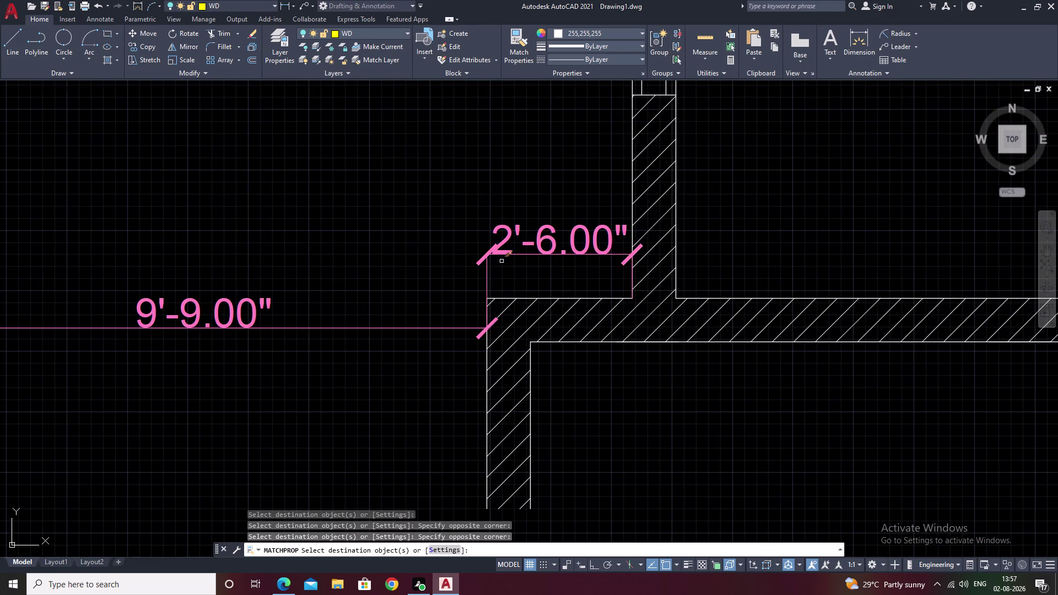
middle_drag(501, 261, 500, 29)
scroll(down, 3)
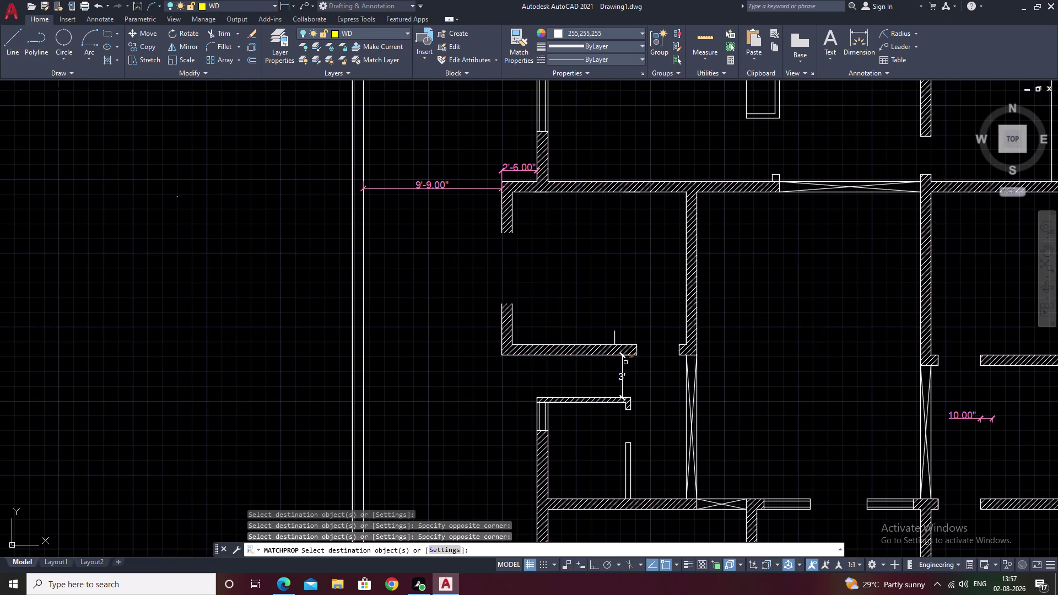
scroll(up, 3)
drag(639, 374, 553, 397)
scroll(down, 3)
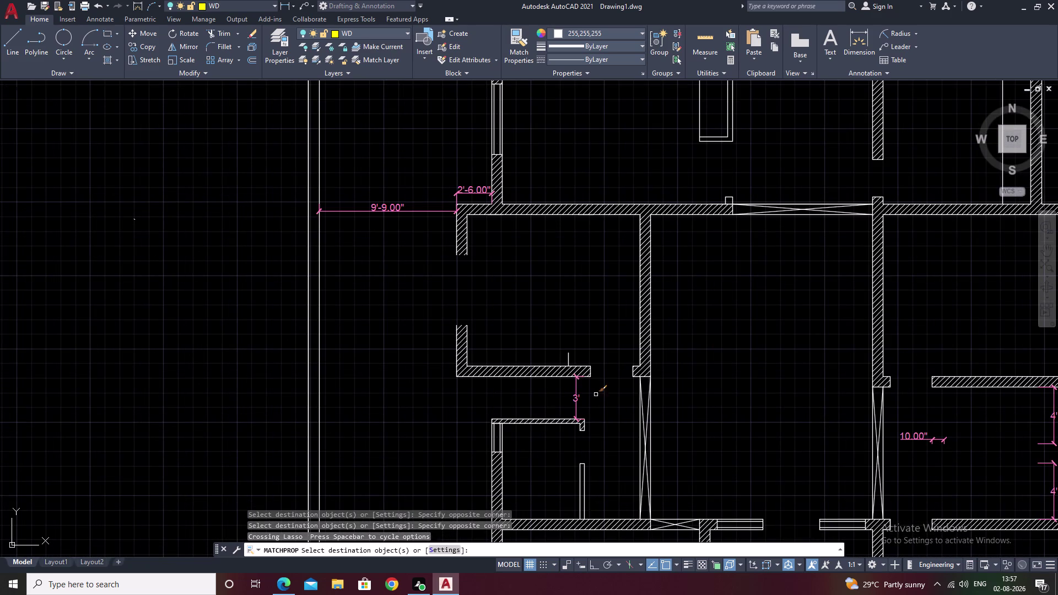
middle_drag(593, 353, 589, 215)
scroll(up, 3)
middle_drag(603, 351, 605, 243)
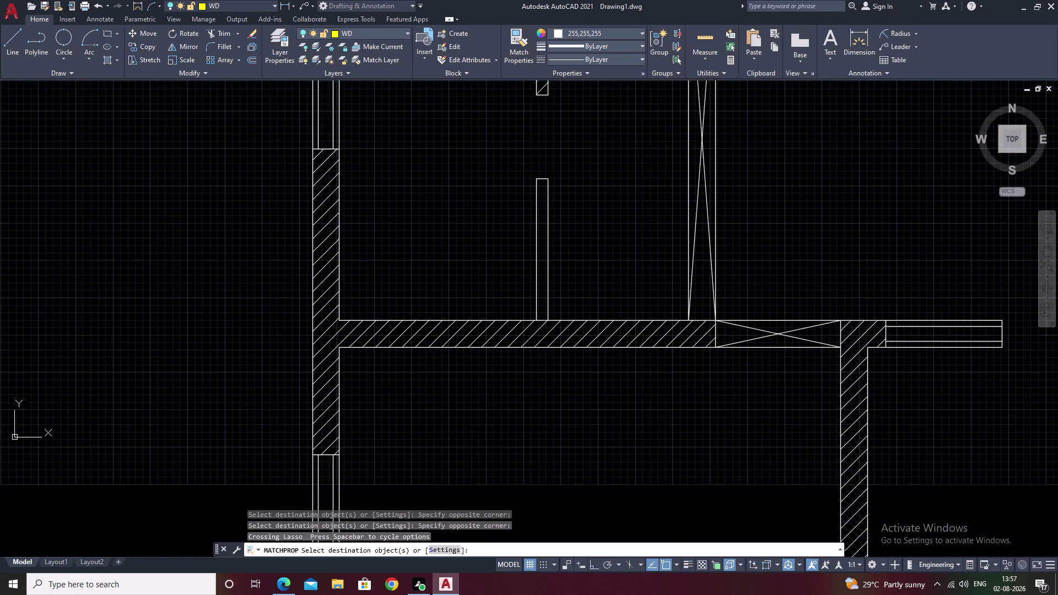
scroll(down, 3)
scroll(down, 3)
middle_drag(623, 372, 573, 359)
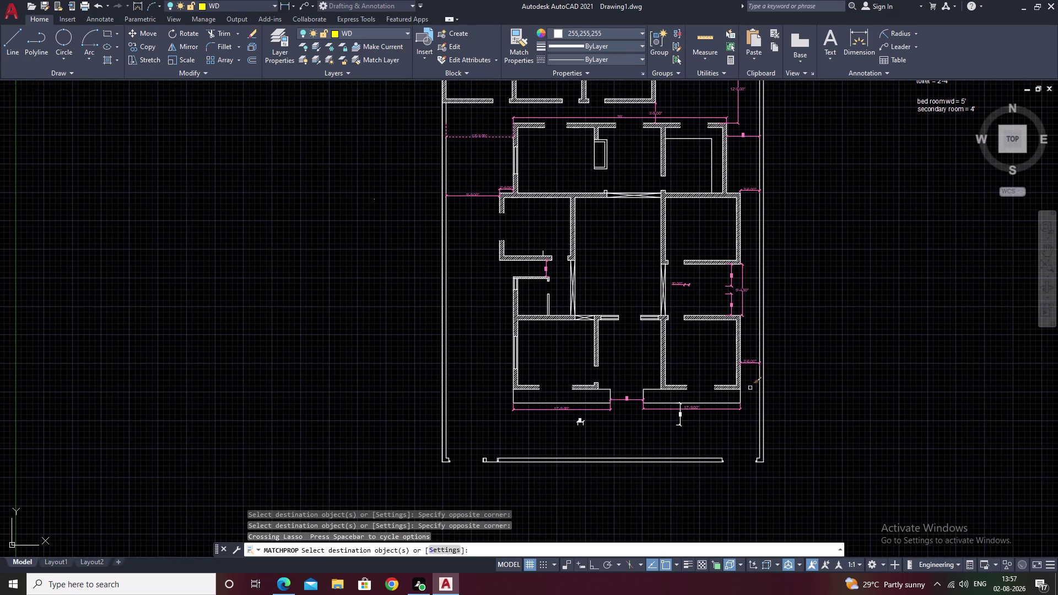
scroll(up, 3)
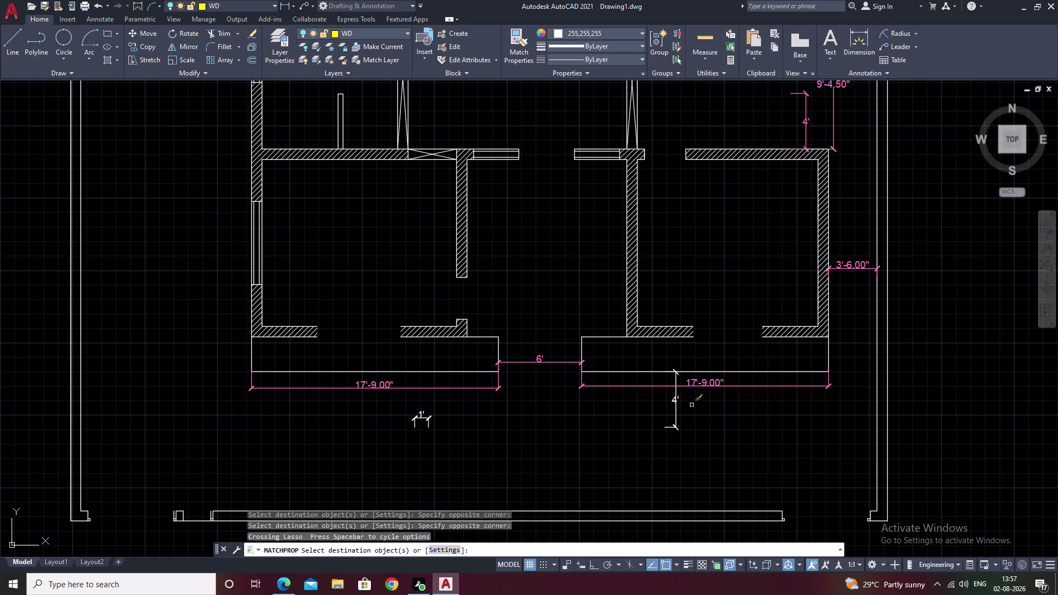
Recolour the 1', 4' and 58'-9.00" overall dimensions pink, then end Match Properties.
drag(692, 405, 650, 419)
drag(440, 410, 408, 436)
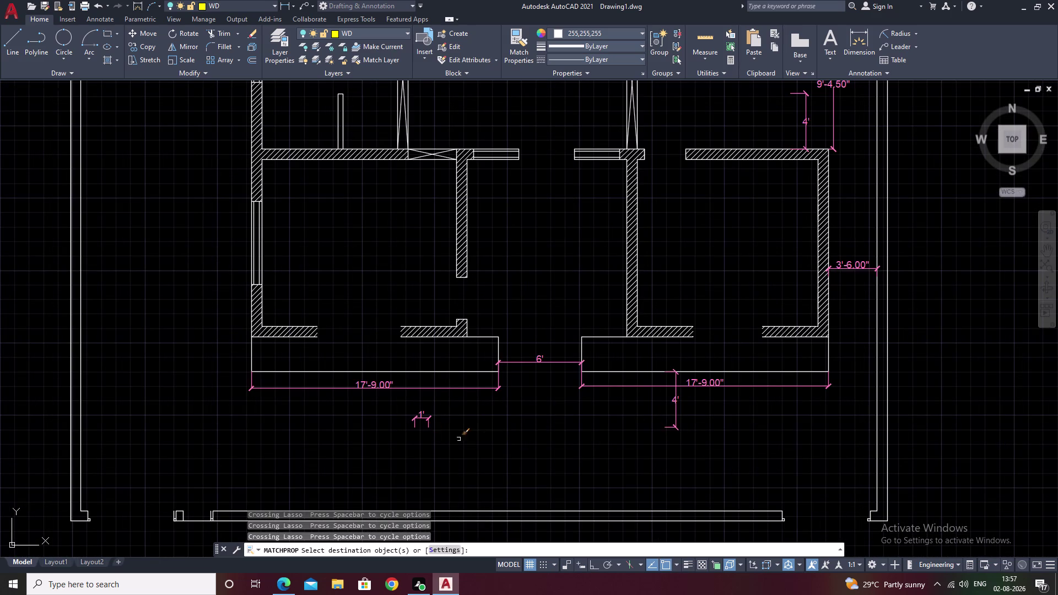
middle_drag(577, 435, 518, 444)
scroll(down, 3)
scroll(down, 3)
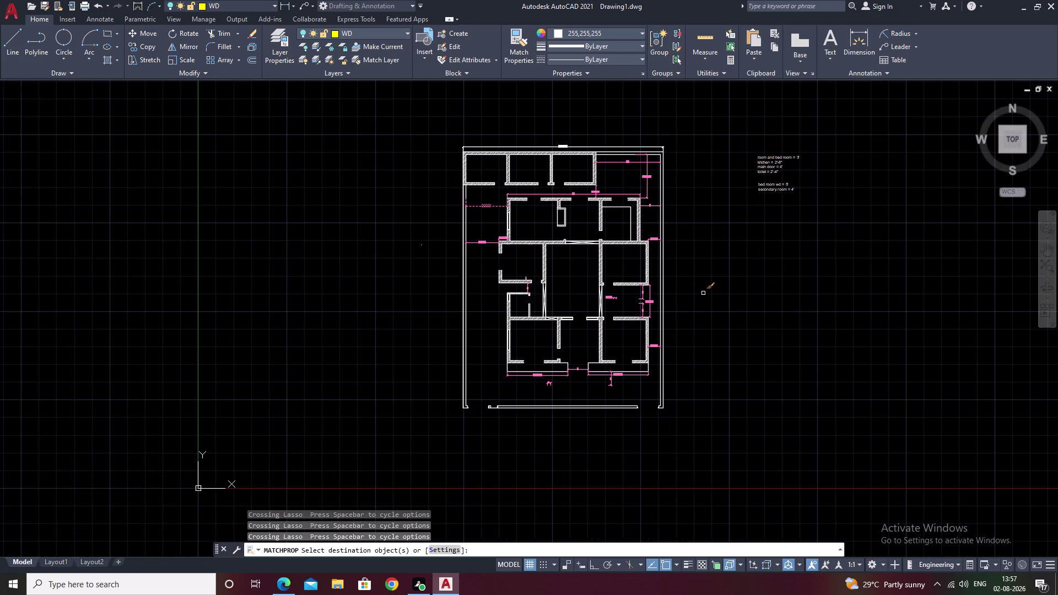
middle_drag(713, 271, 704, 301)
scroll(up, 3)
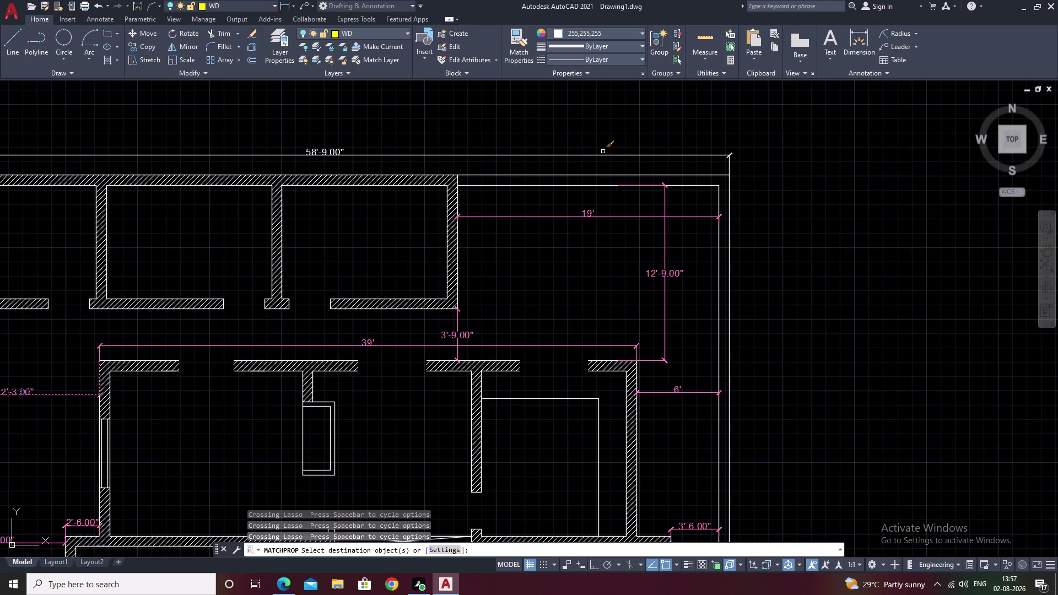
click(603, 157)
scroll(down, 3)
middle_drag(799, 225, 790, 255)
scroll(down, 3)
scroll(up, 3)
middle_drag(764, 275, 772, 210)
scroll(down, 3)
middle_drag(745, 251, 747, 227)
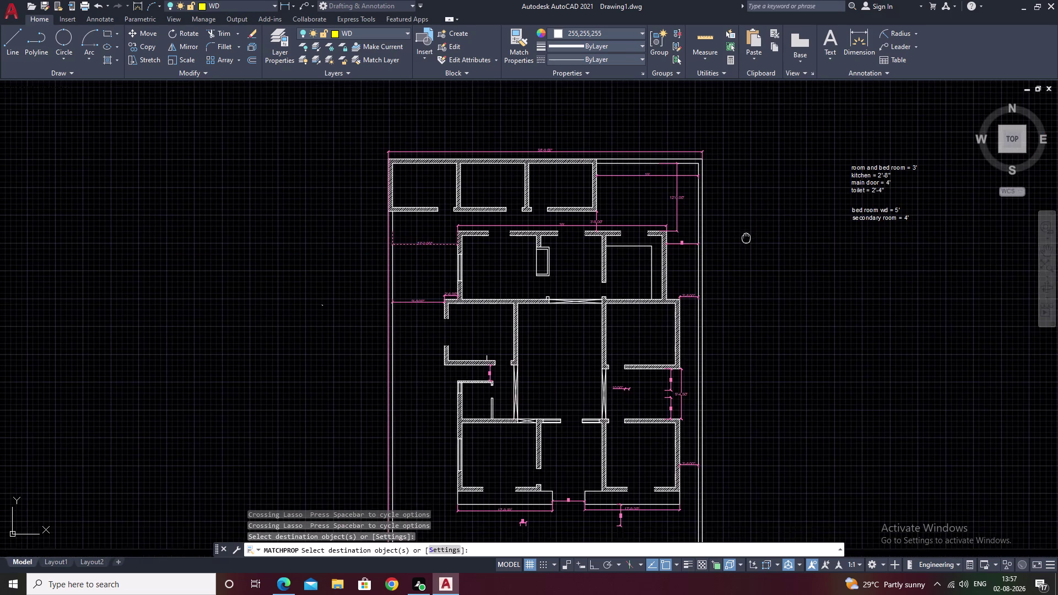
middle_drag(748, 227, 748, 215)
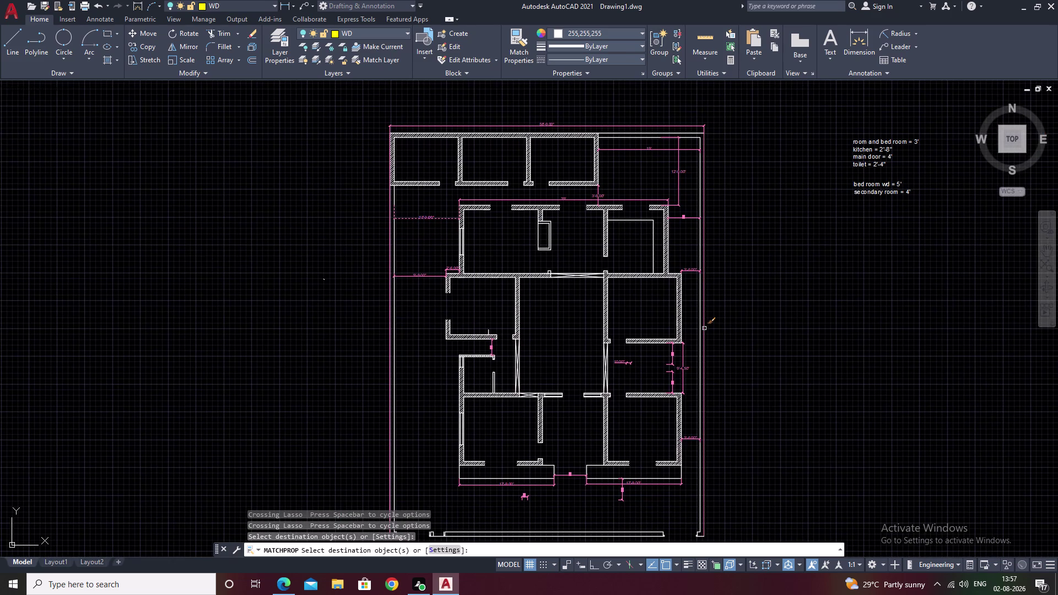
key(Escape)
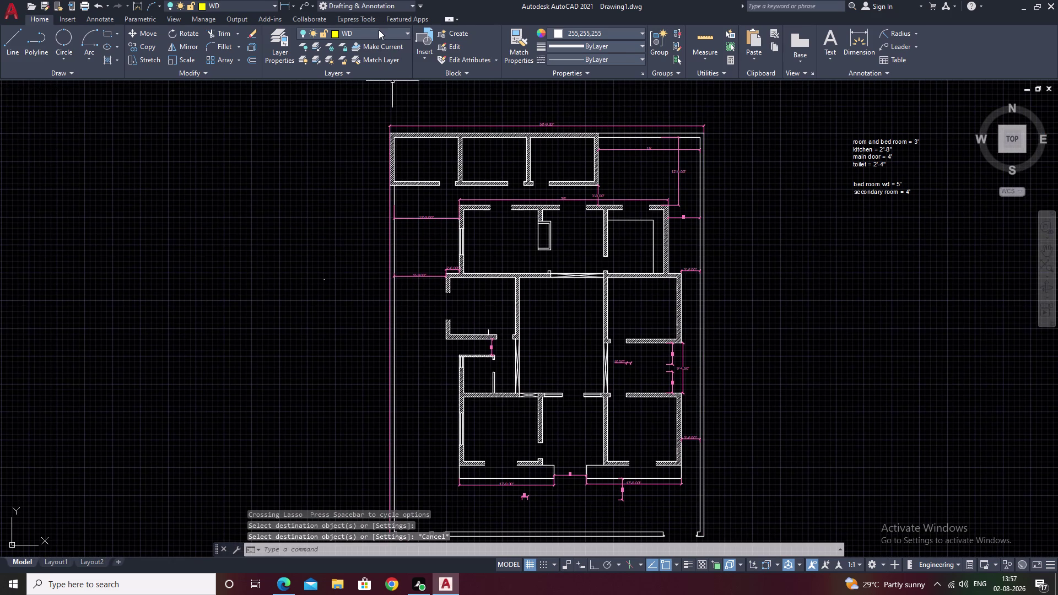
Switch off the DIM layer from the Layer list, hiding the pink dimensions.
click(379, 32)
click(302, 71)
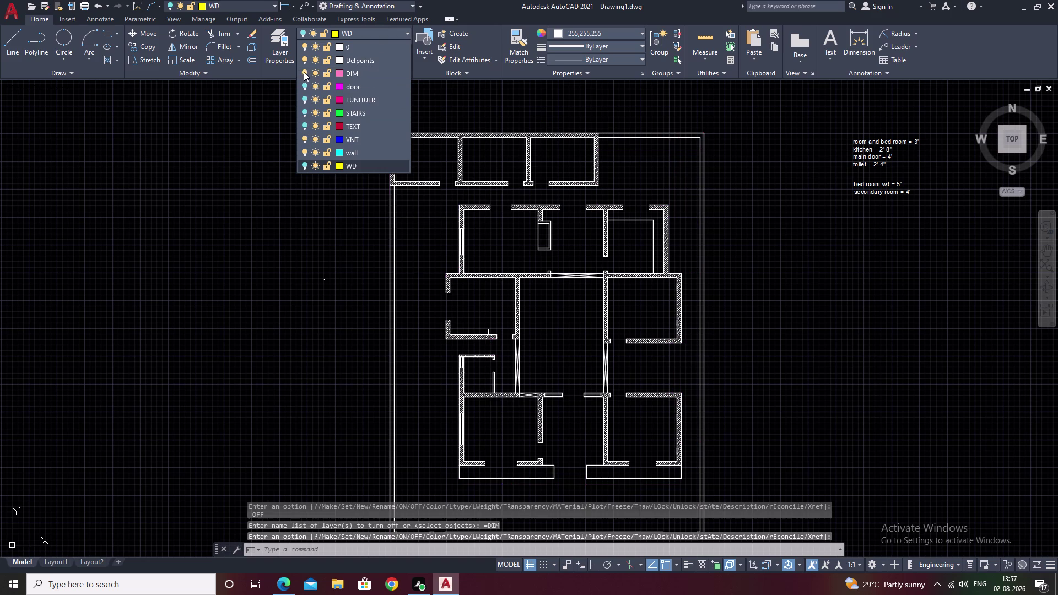
scroll(down, 3)
middle_drag(740, 212, 740, 207)
scroll(up, 3)
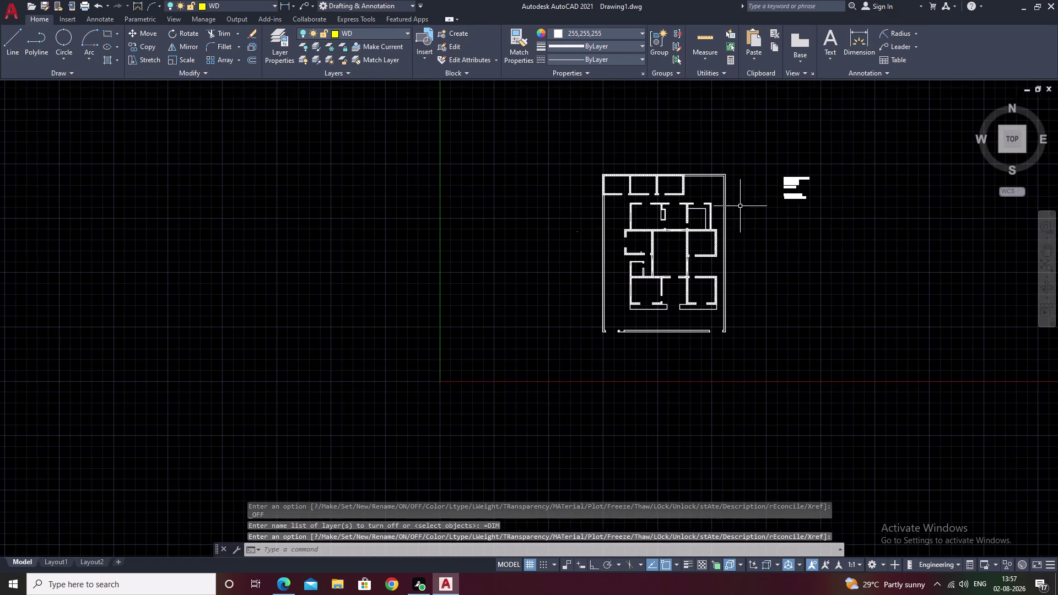
scroll(up, 3)
scroll(down, 3)
Recentre the plan and drag-select its walls.
middle_drag(737, 219, 718, 197)
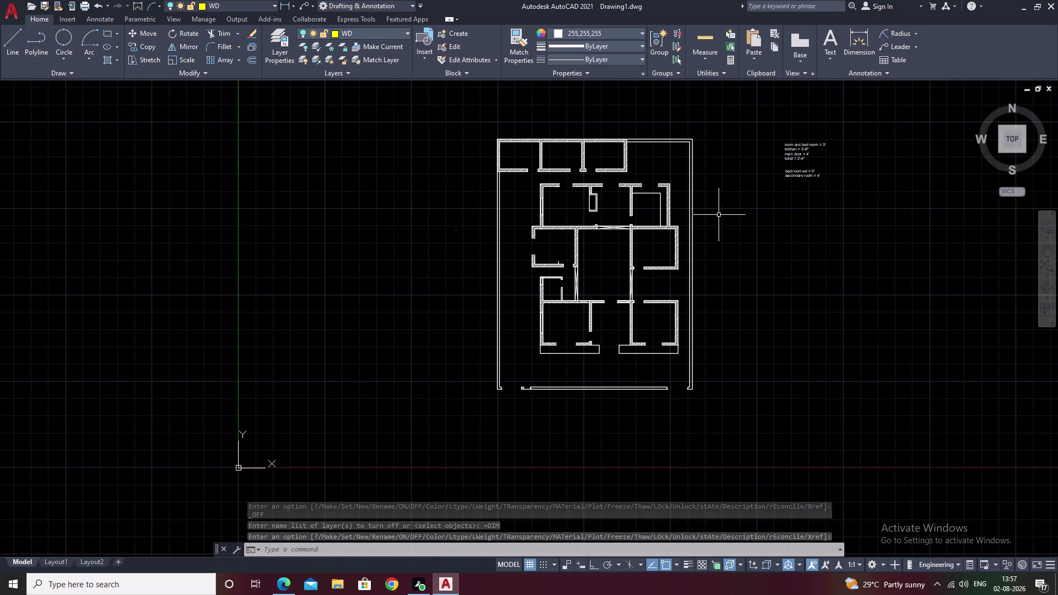
scroll(up, 3)
scroll(down, 3)
middle_drag(700, 228, 701, 214)
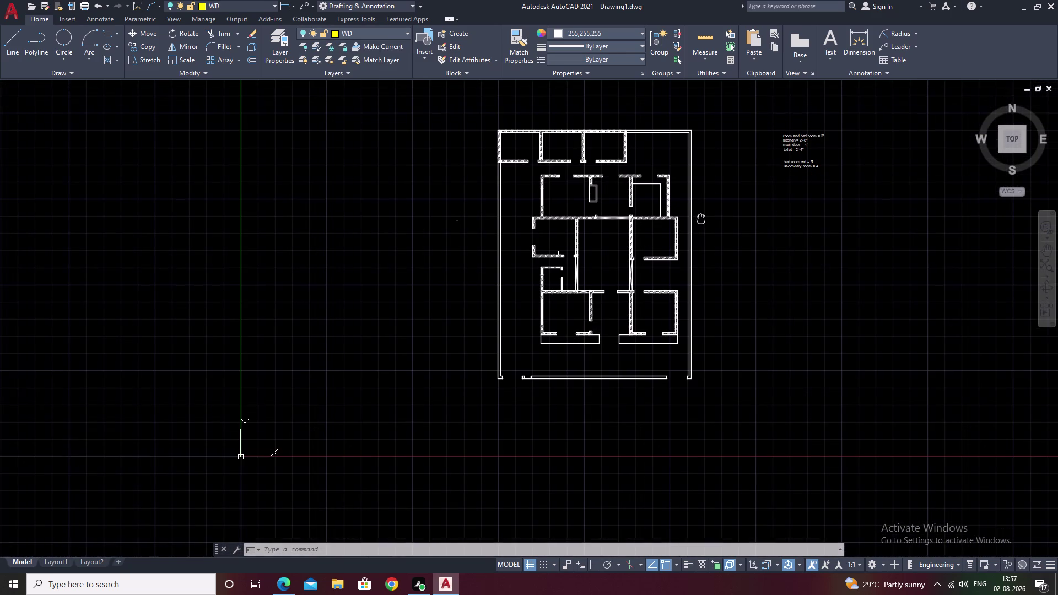
middle_drag(701, 215, 701, 214)
scroll(up, 3)
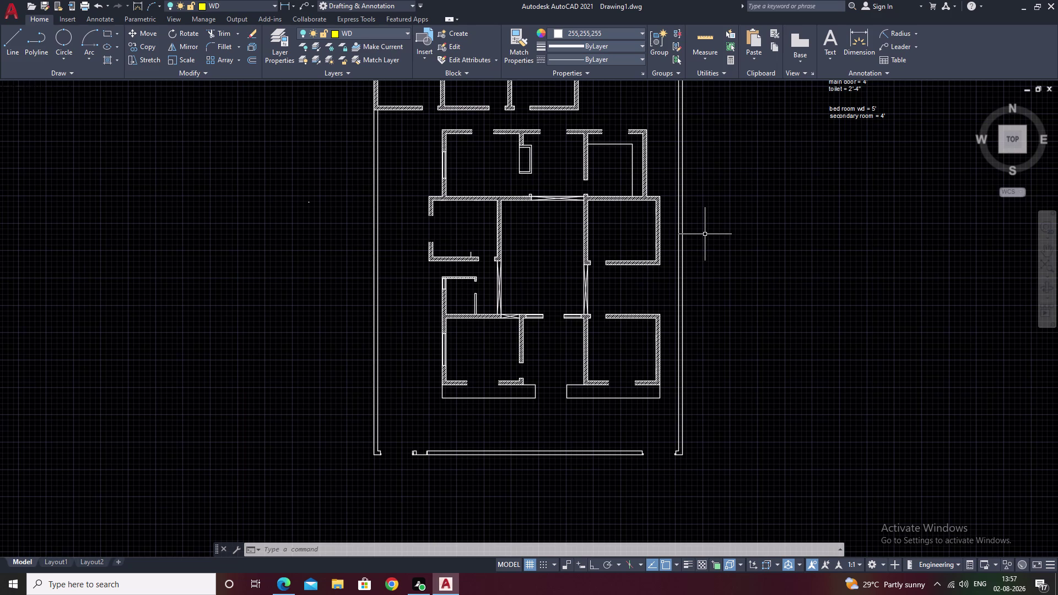
scroll(down, 3)
scroll(down, 3)
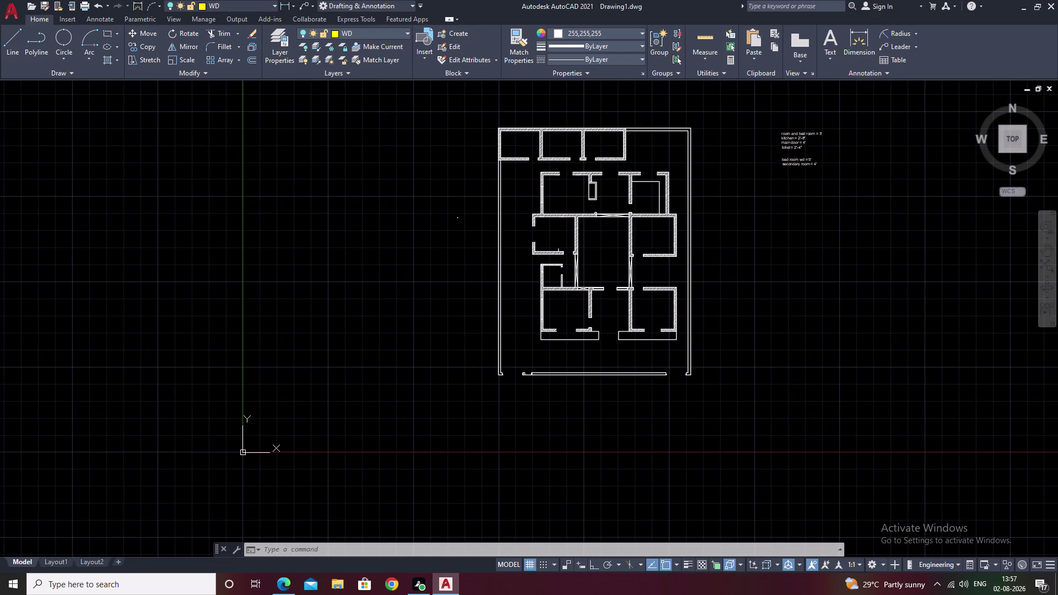
drag(704, 108, 655, 459)
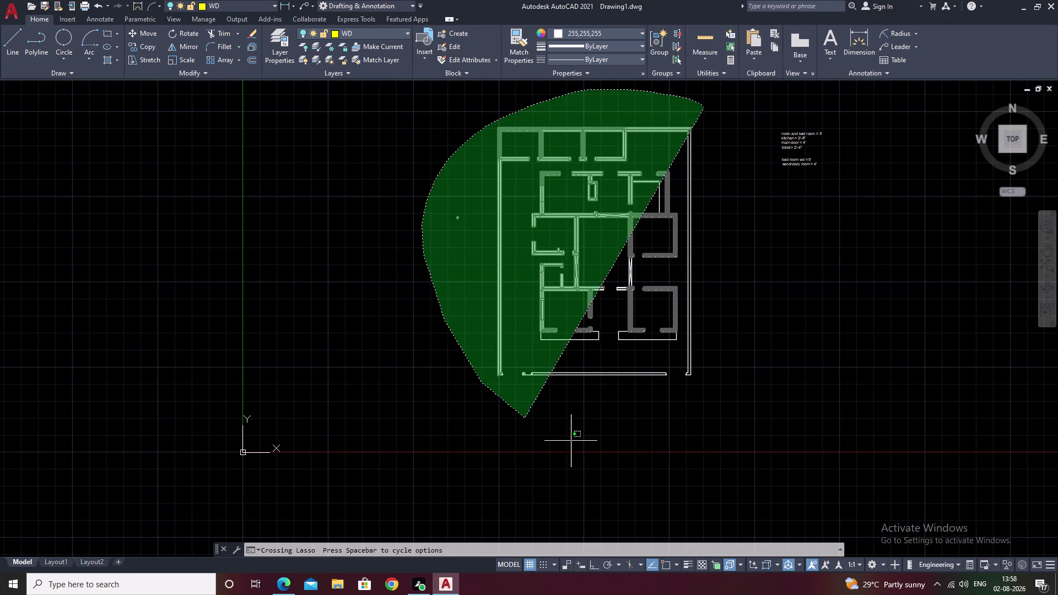
Add the remaining walls to the selection and choose an entry in the Layer list.
drag(656, 459, 770, 347)
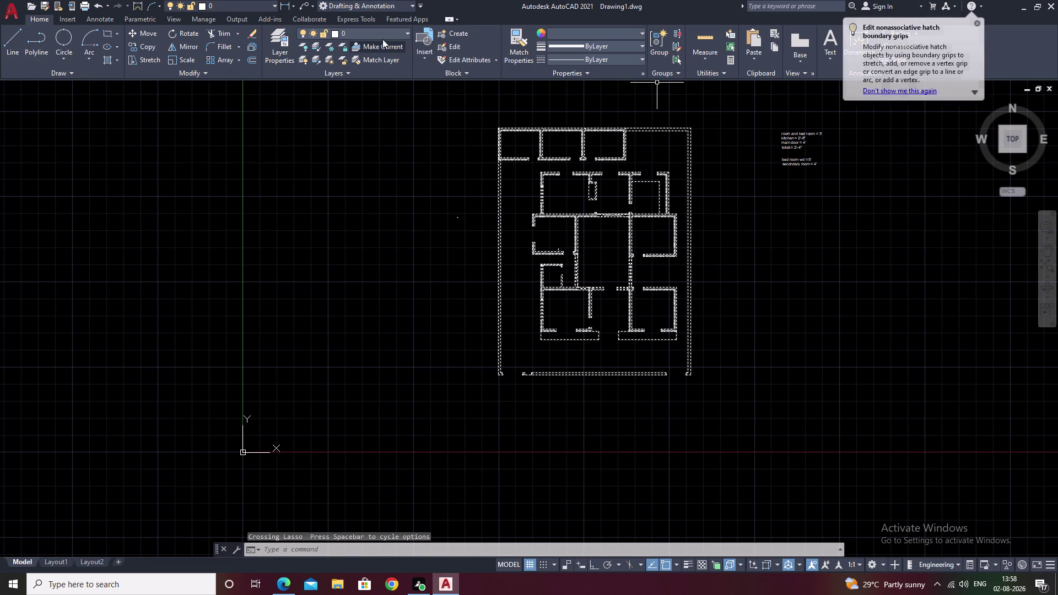
click(409, 30)
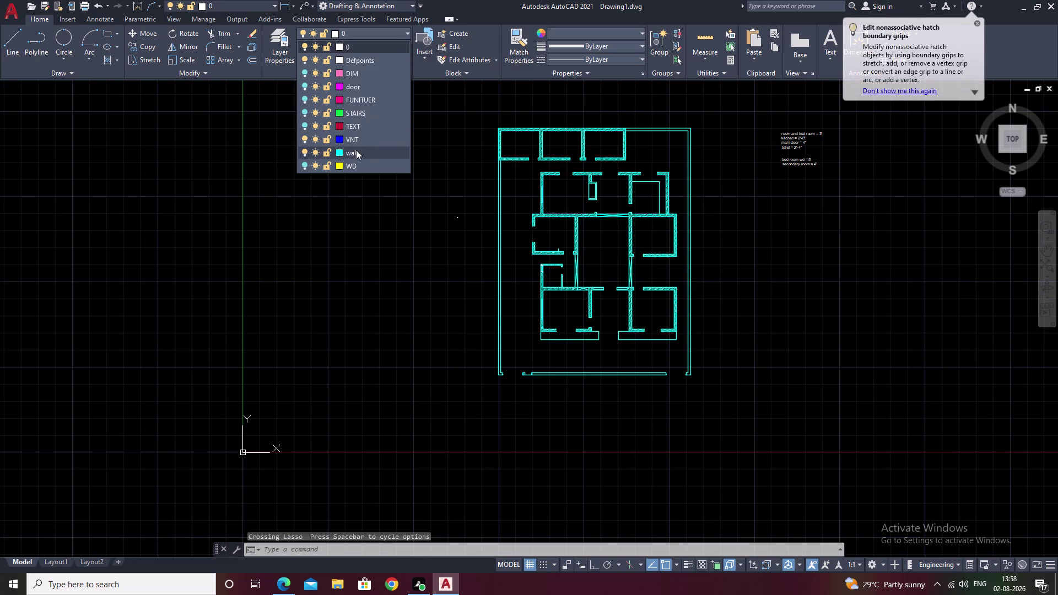
click(356, 154)
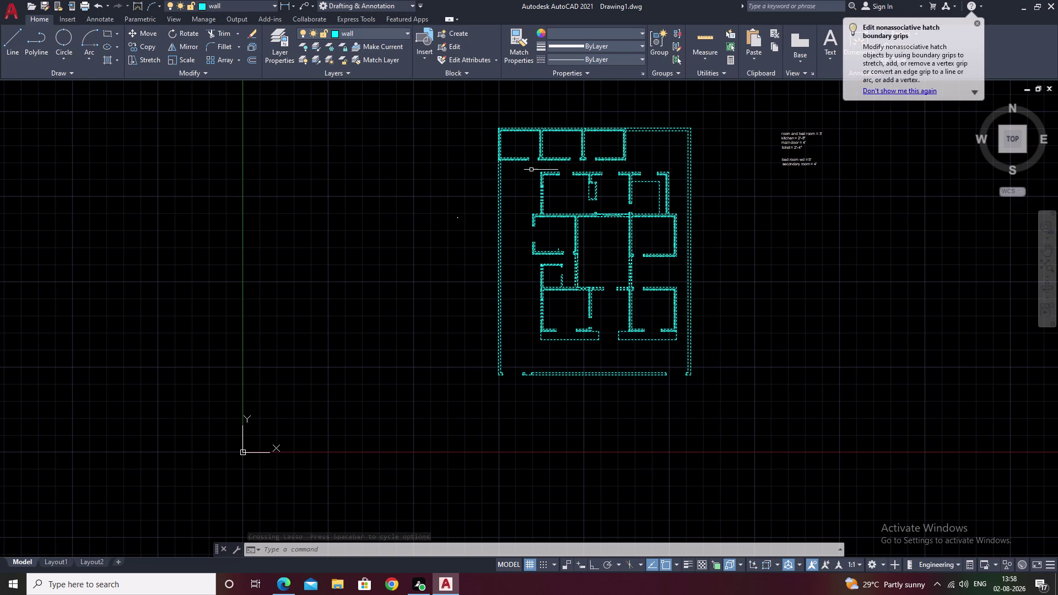
Turn DIM, door, FUNITUER, STAIRS, TEXT, VNT and WD layers back on.
click(407, 32)
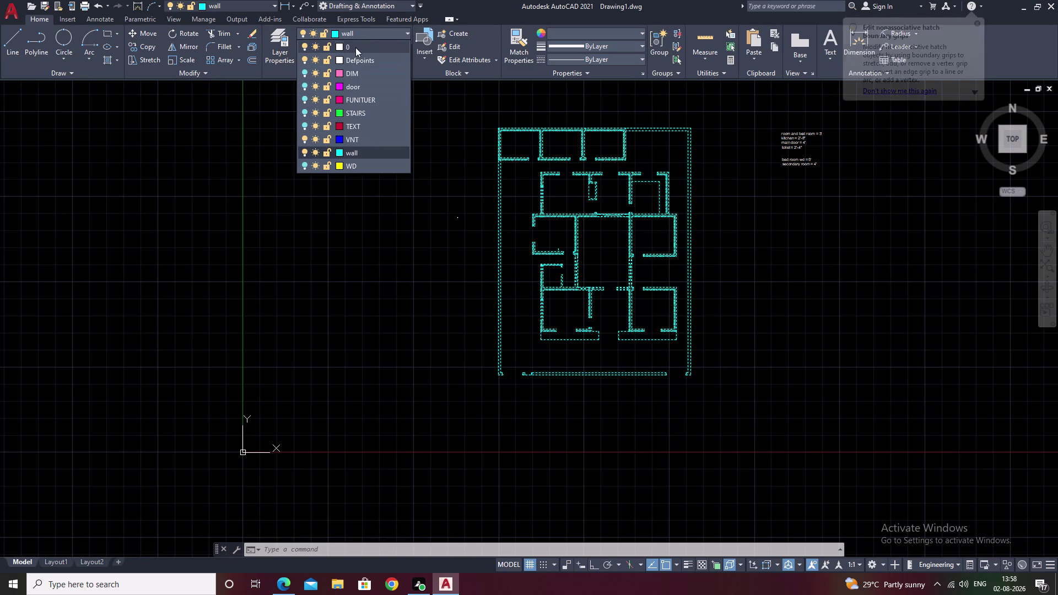
click(304, 71)
click(305, 86)
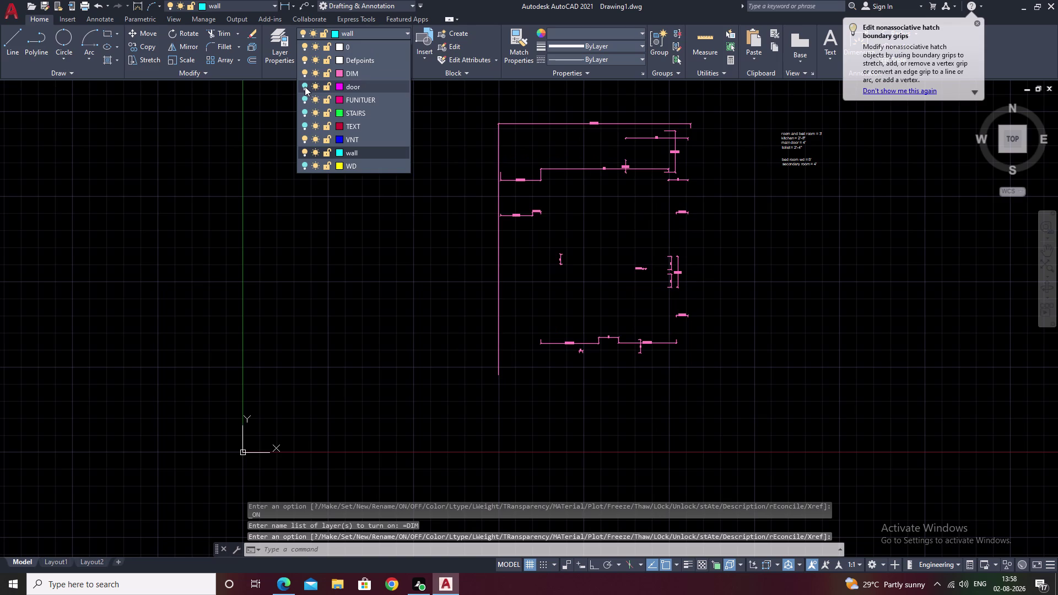
click(304, 100)
click(303, 112)
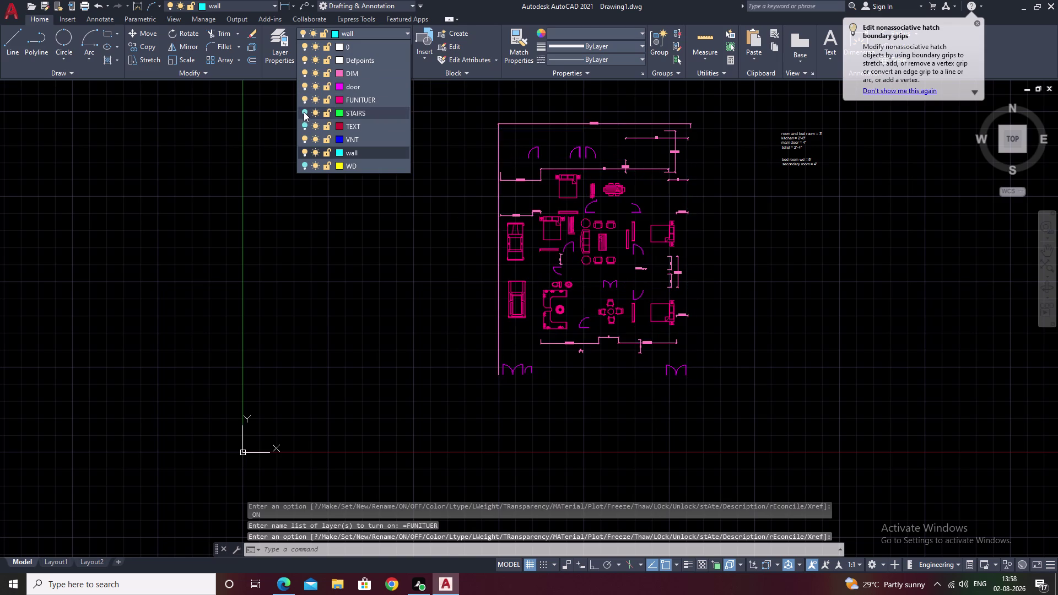
click(304, 128)
click(304, 152)
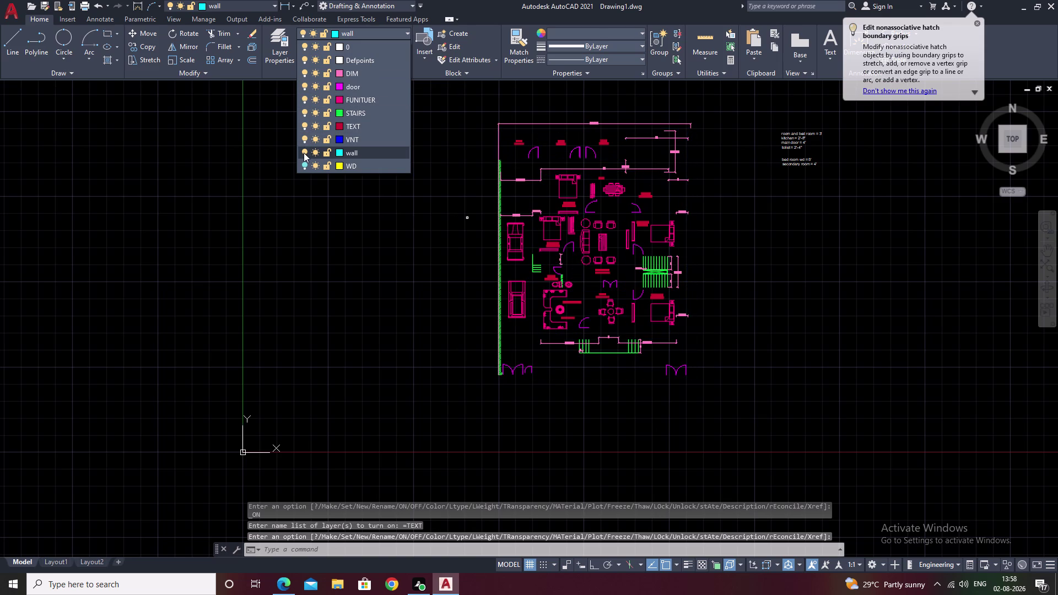
click(304, 162)
click(305, 150)
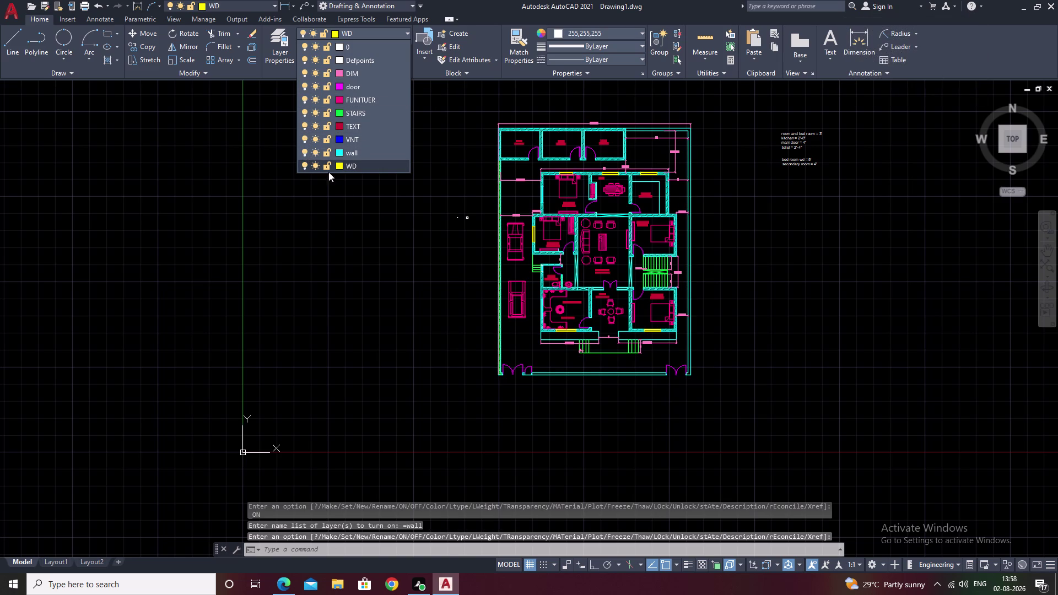
click(408, 219)
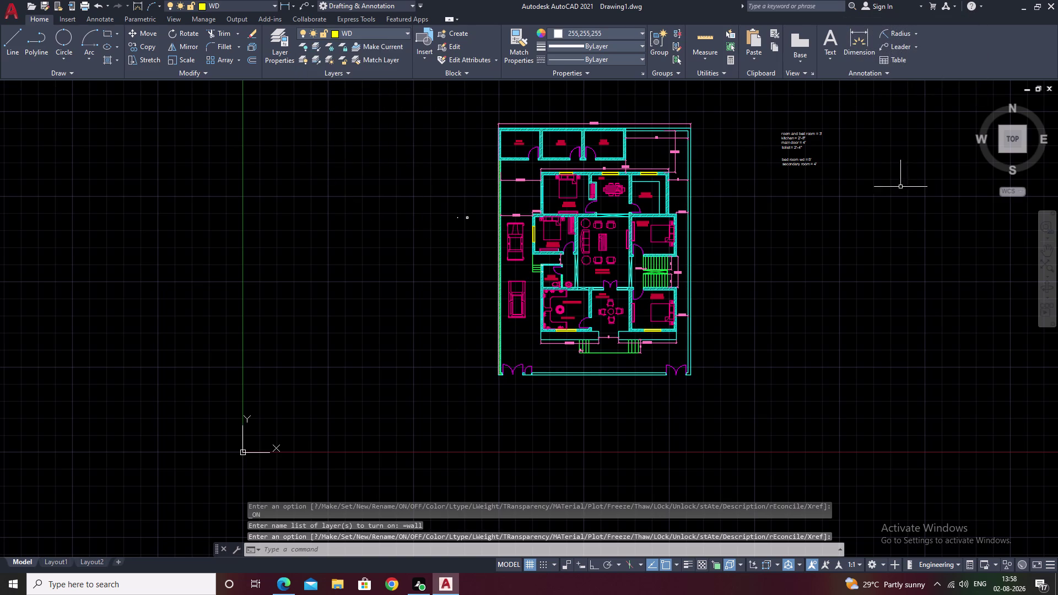
Erase the stair hatch beside the toilet with the E command.
key(Escape)
scroll(up, 3)
middle_drag(497, 223, 590, 193)
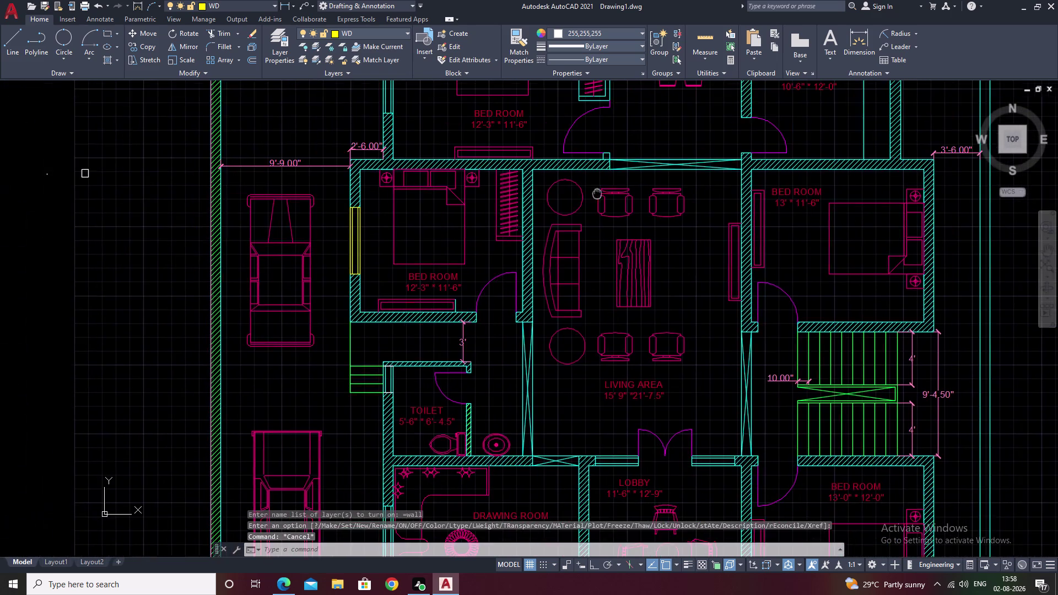
scroll(down, 3)
scroll(up, 3)
scroll(down, 3)
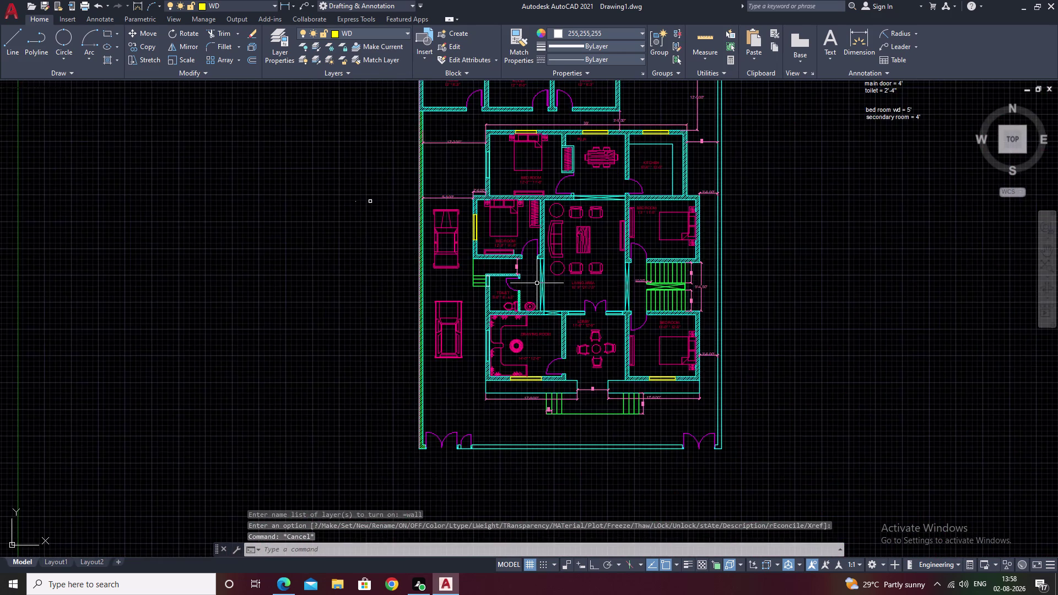
scroll(down, 3)
scroll(up, 3)
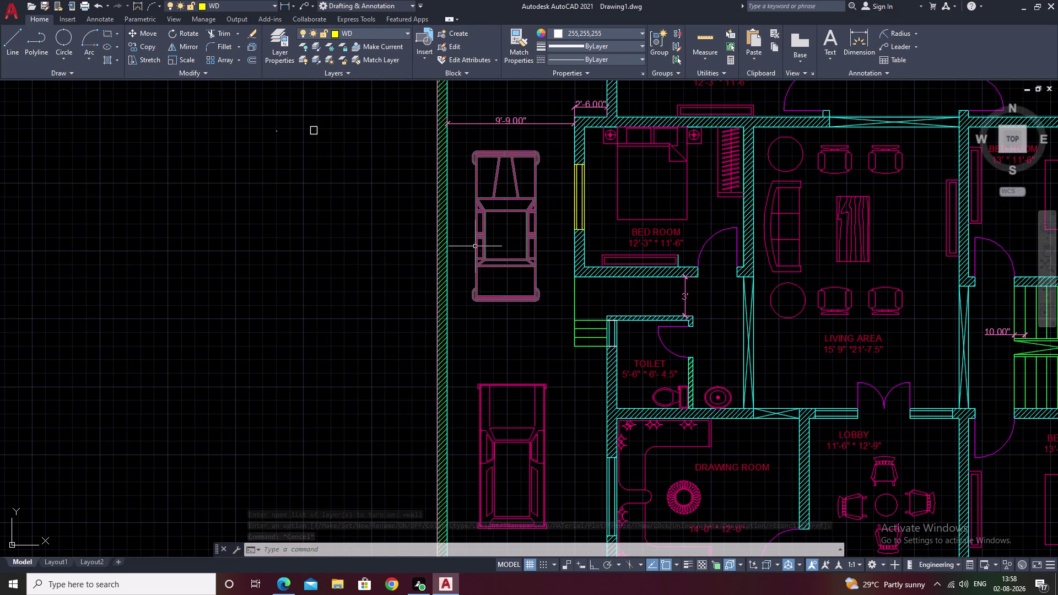
click(440, 321)
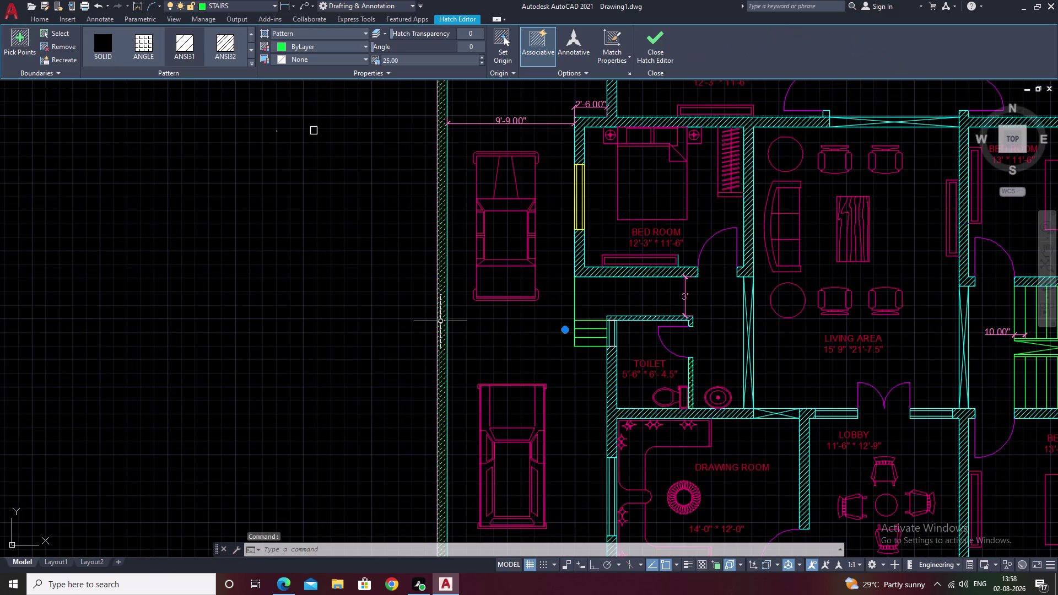
text(E)
key(space)
Pan and zoom to recentre the whole floor plan.
scroll(down, 3)
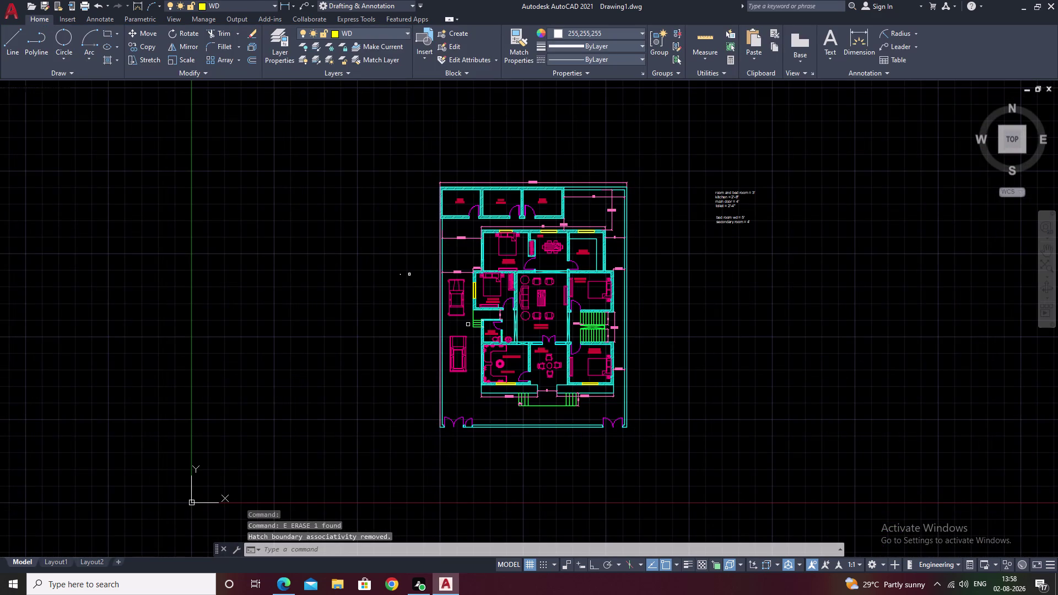
scroll(up, 3)
scroll(down, 3)
middle_drag(492, 276, 432, 302)
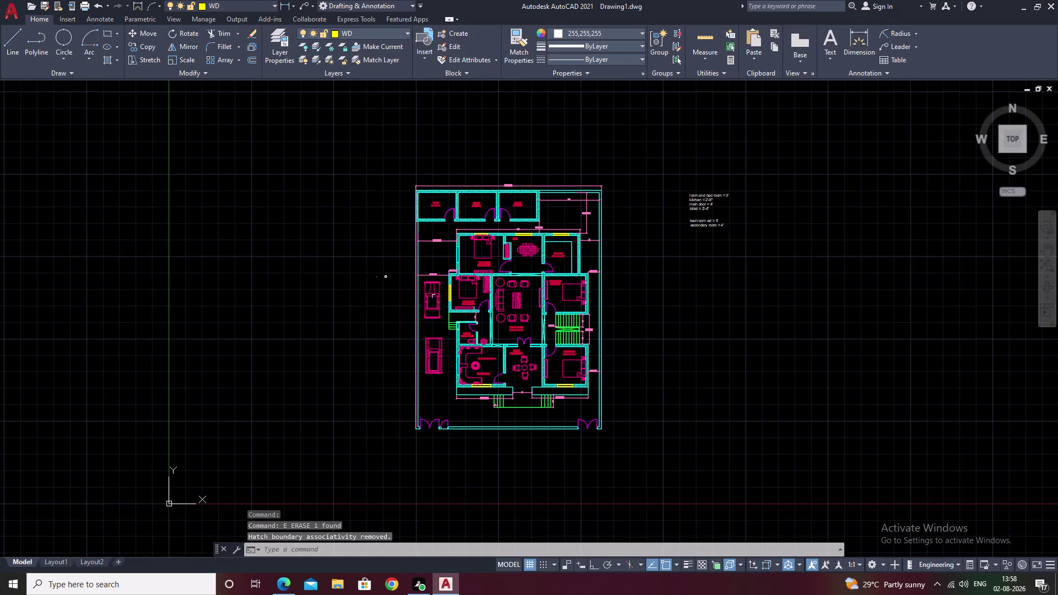
scroll(up, 3)
scroll(up, 3)
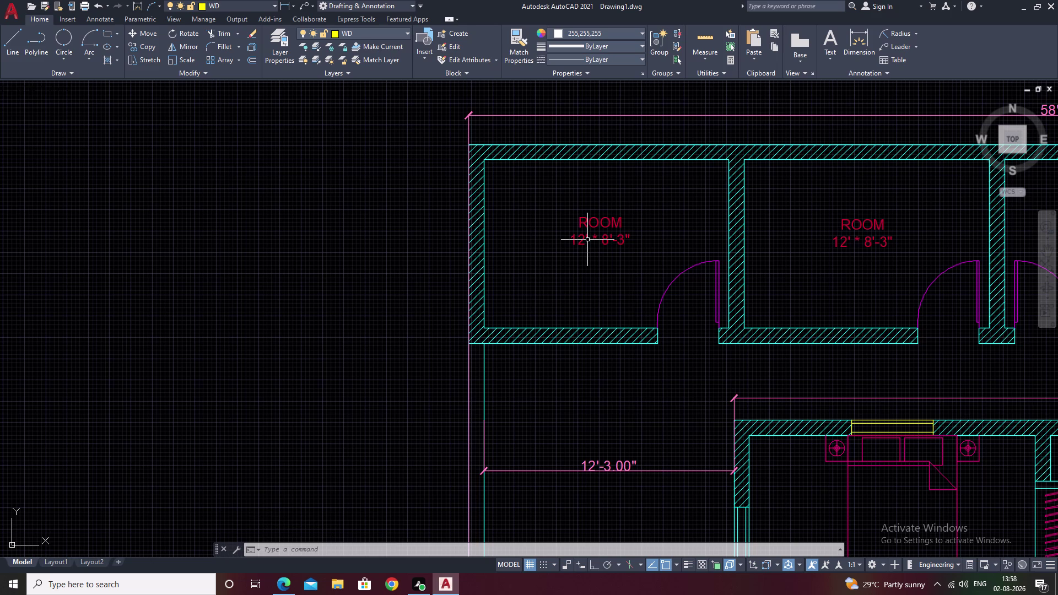
click(518, 40)
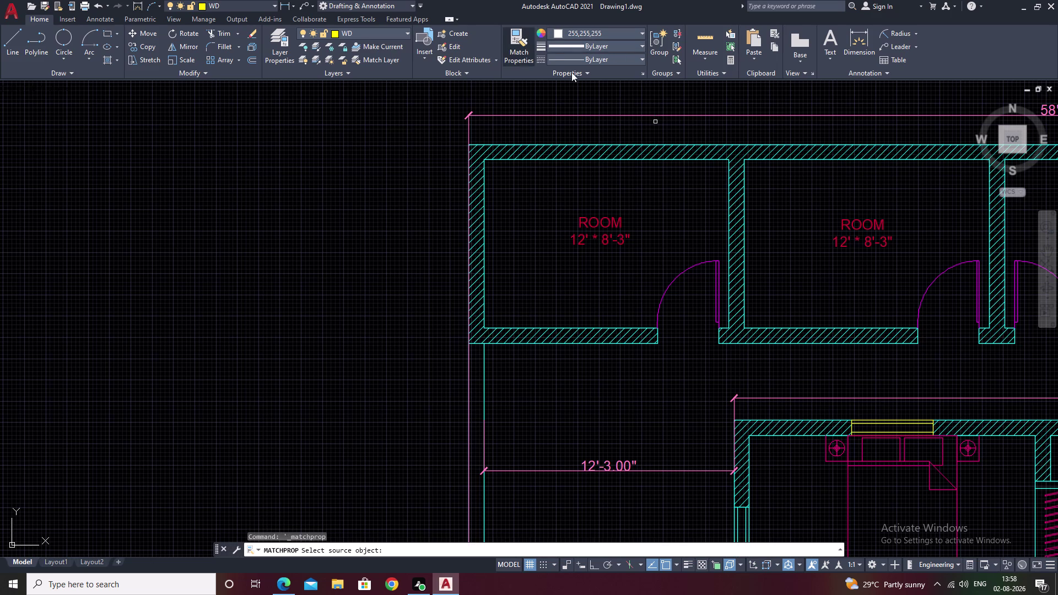
click(745, 226)
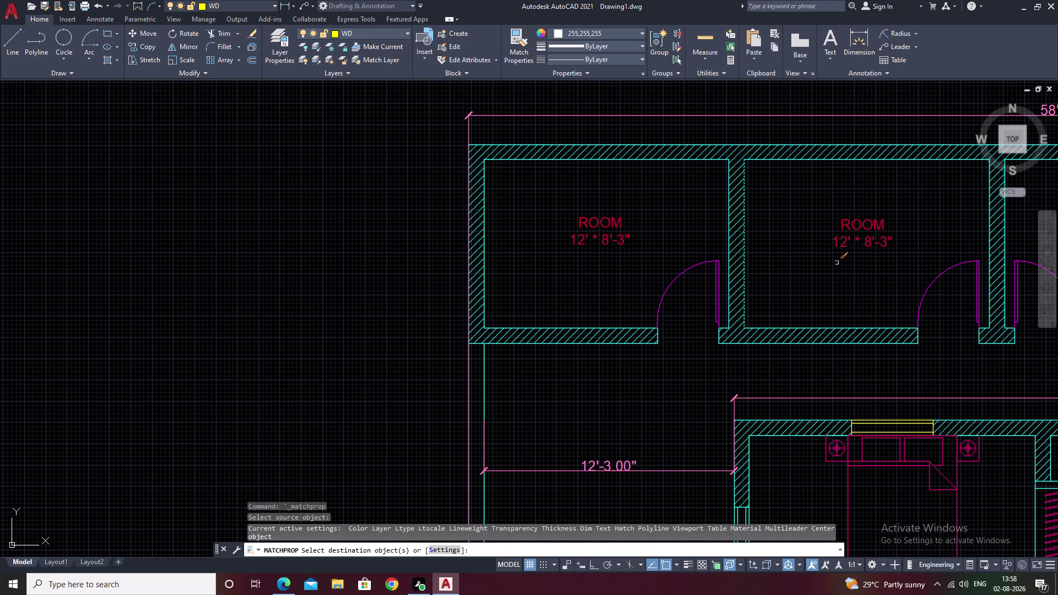
click(469, 412)
scroll(down, 3)
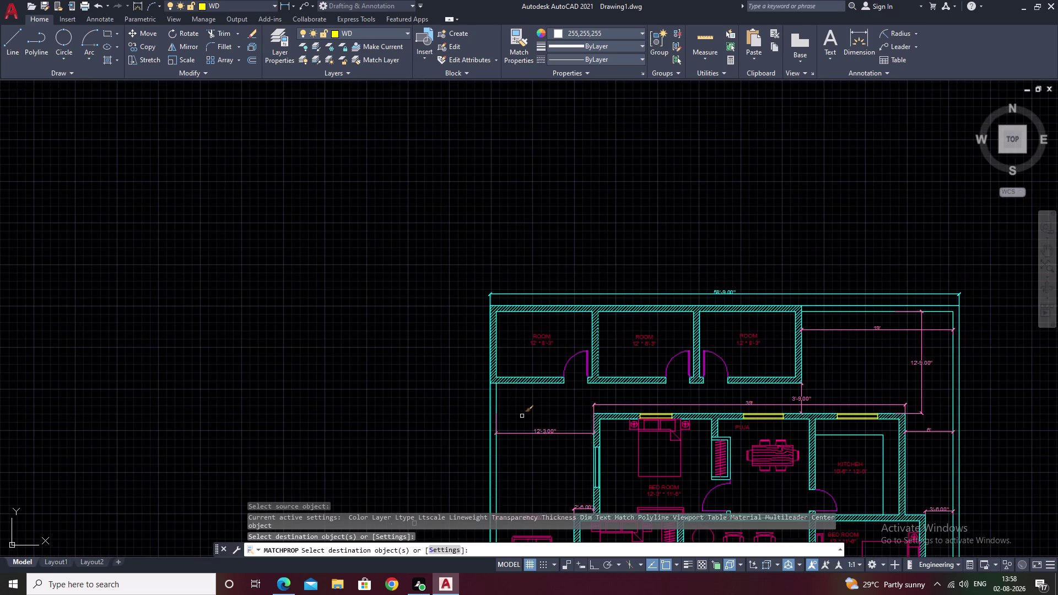
middle_drag(522, 416, 525, 242)
scroll(down, 3)
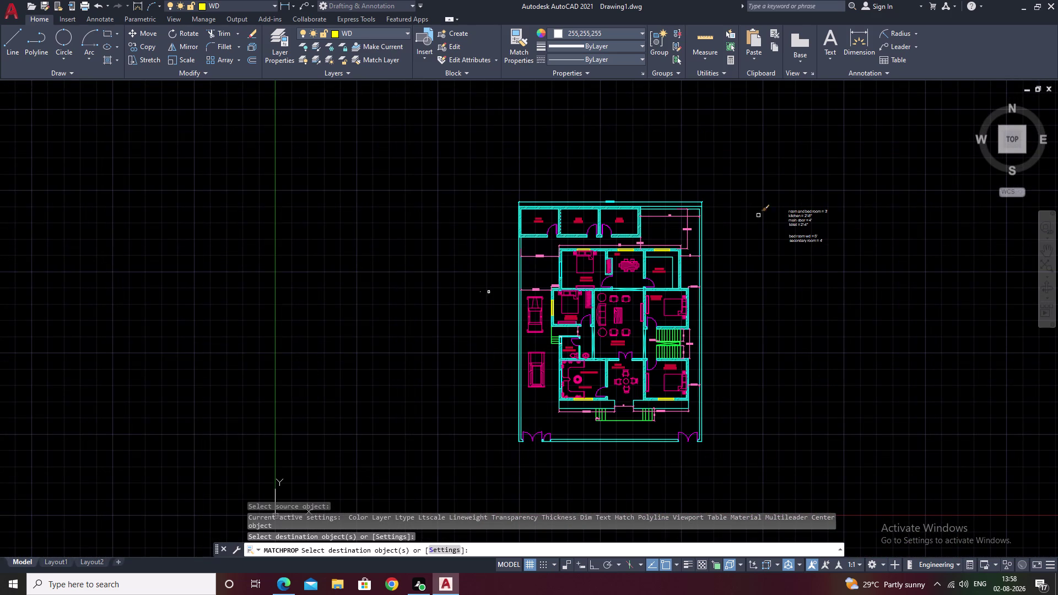
key(Escape)
scroll(up, 3)
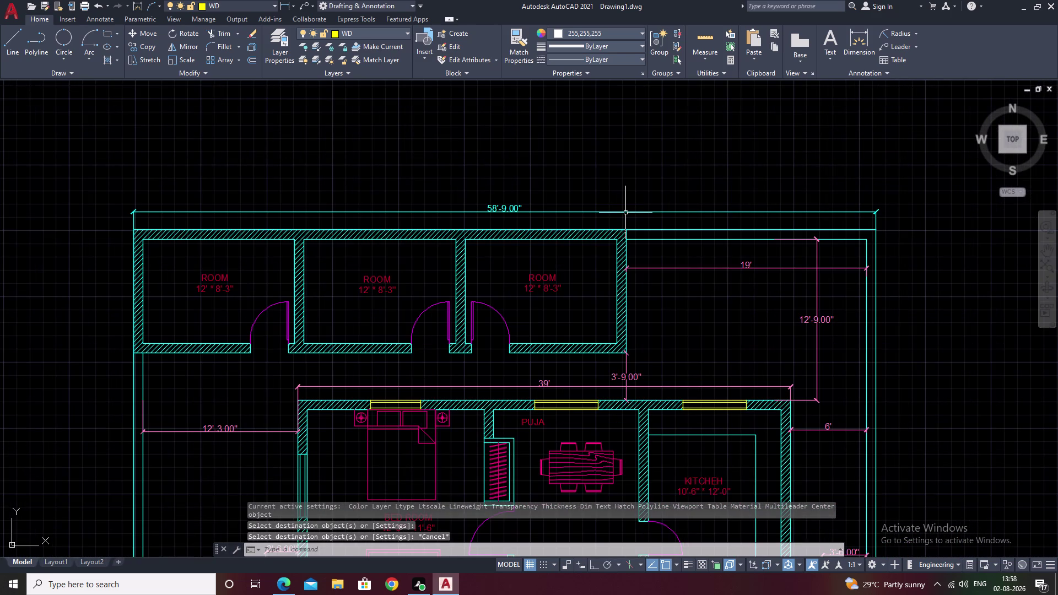
click(625, 213)
text(E)
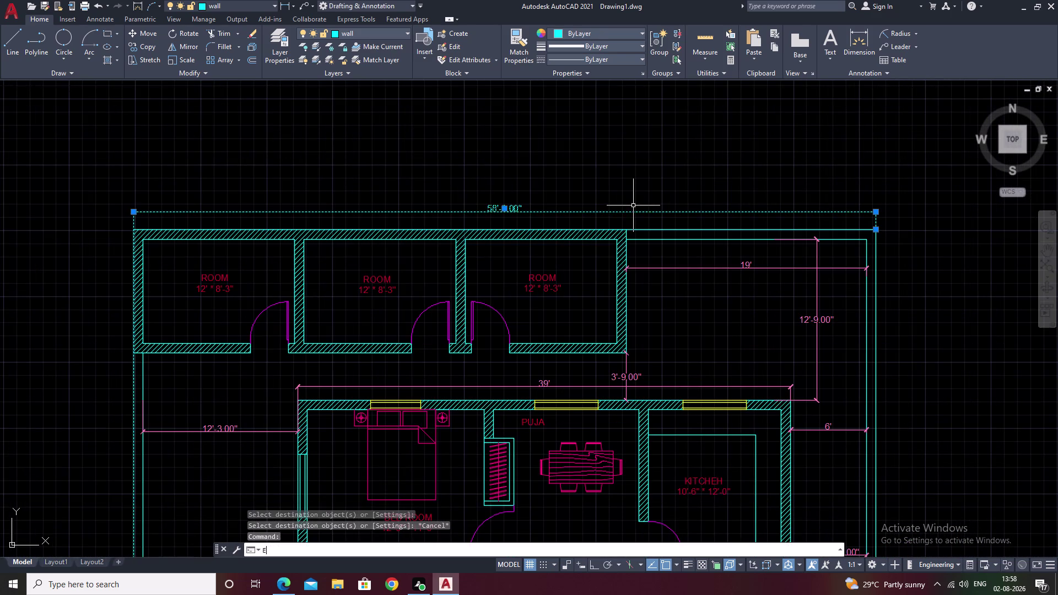
Erase the selected 58'-9.00" overall dimension and bring the top rooms into view.
key(space)
middle_drag(492, 146, 705, 165)
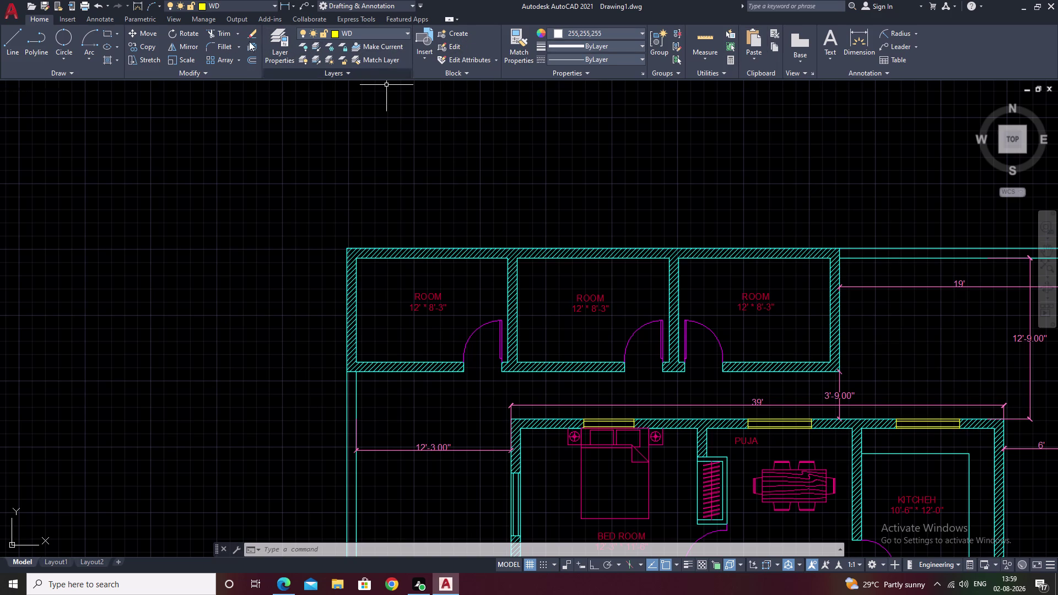
Draw a linear dimension from the plan's top-left to top-right corner, placed above.
click(98, 18)
click(217, 59)
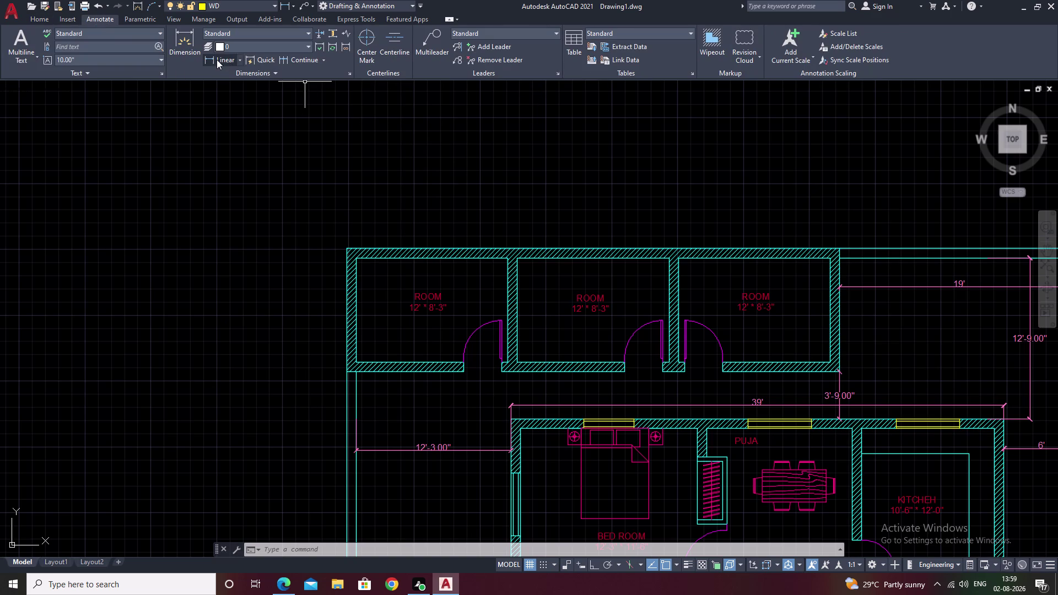
scroll(up, 3)
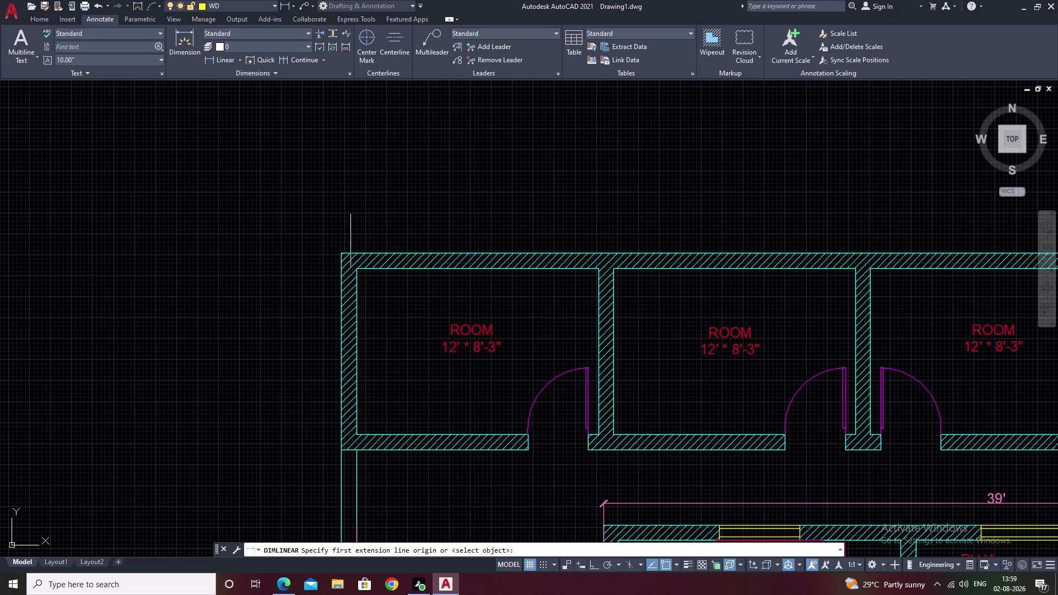
click(341, 252)
scroll(down, 3)
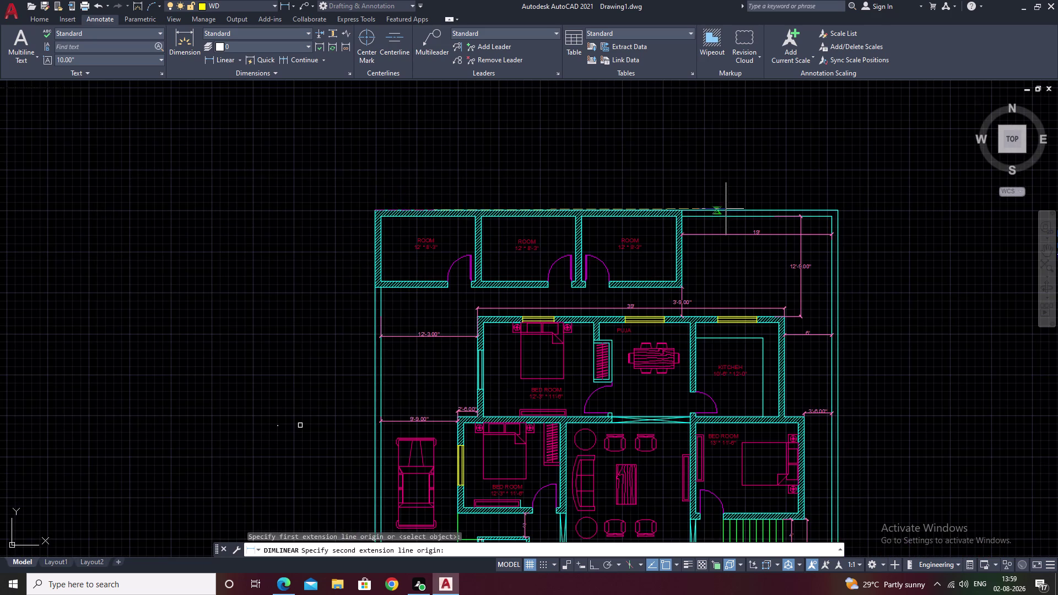
scroll(up, 3)
click(794, 231)
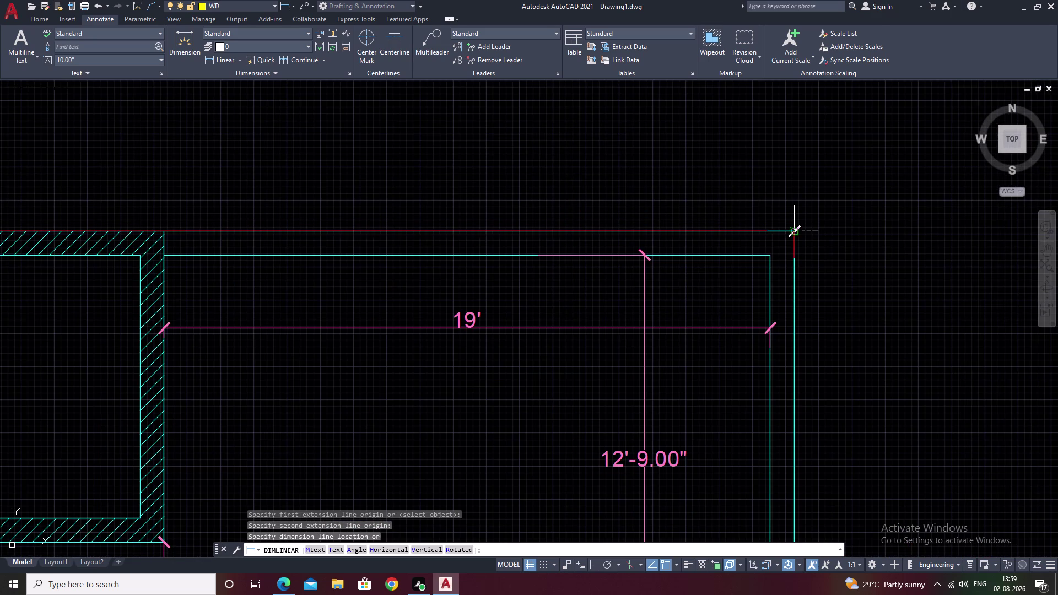
click(756, 168)
End the dimension command and go back to the Home tools.
scroll(down, 3)
middle_drag(836, 189, 881, 199)
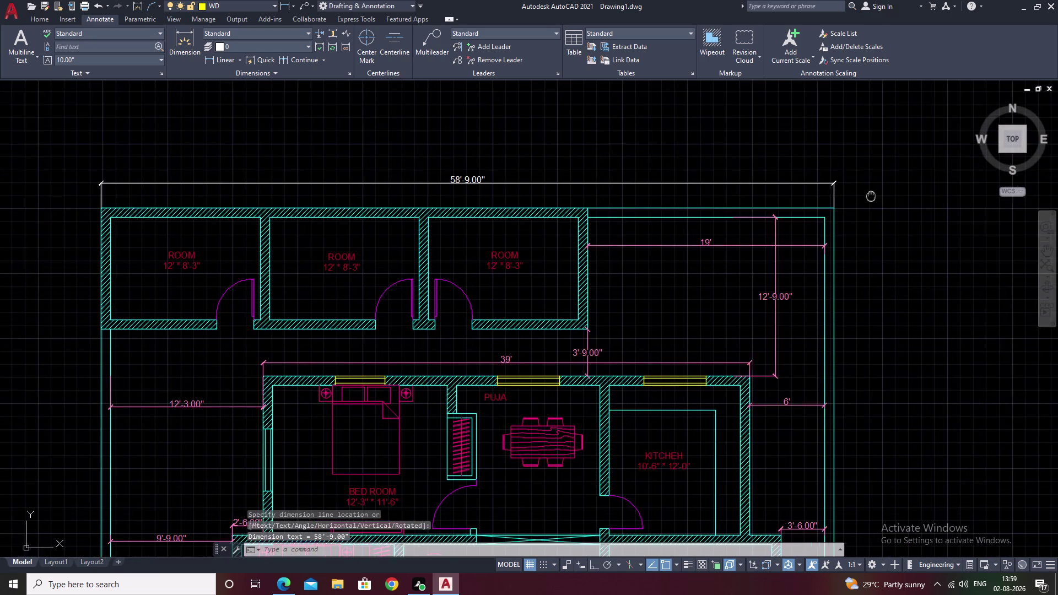
middle_drag(881, 199, 949, 209)
key(Escape)
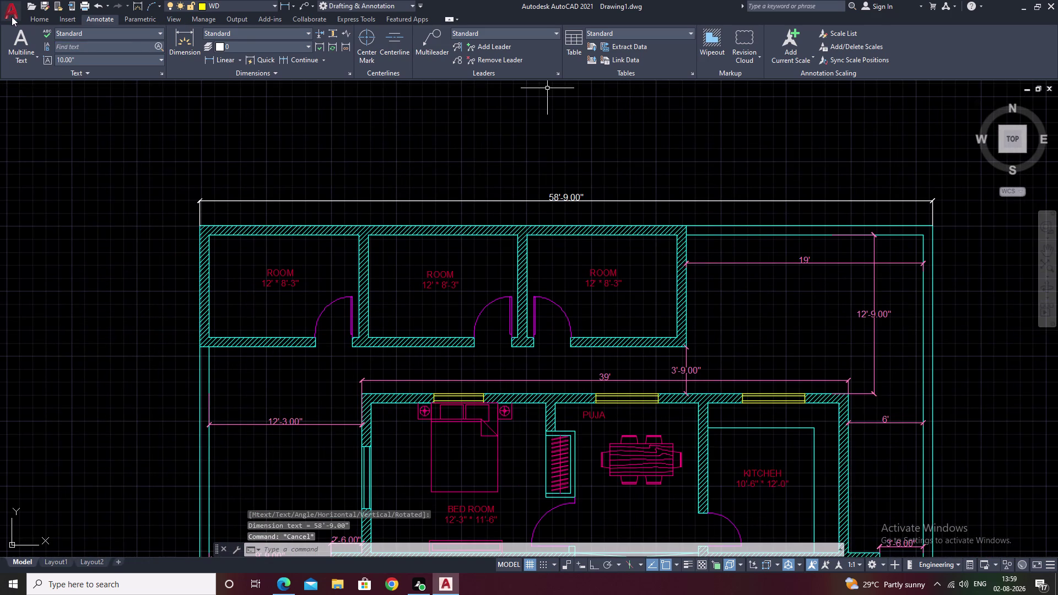
click(34, 16)
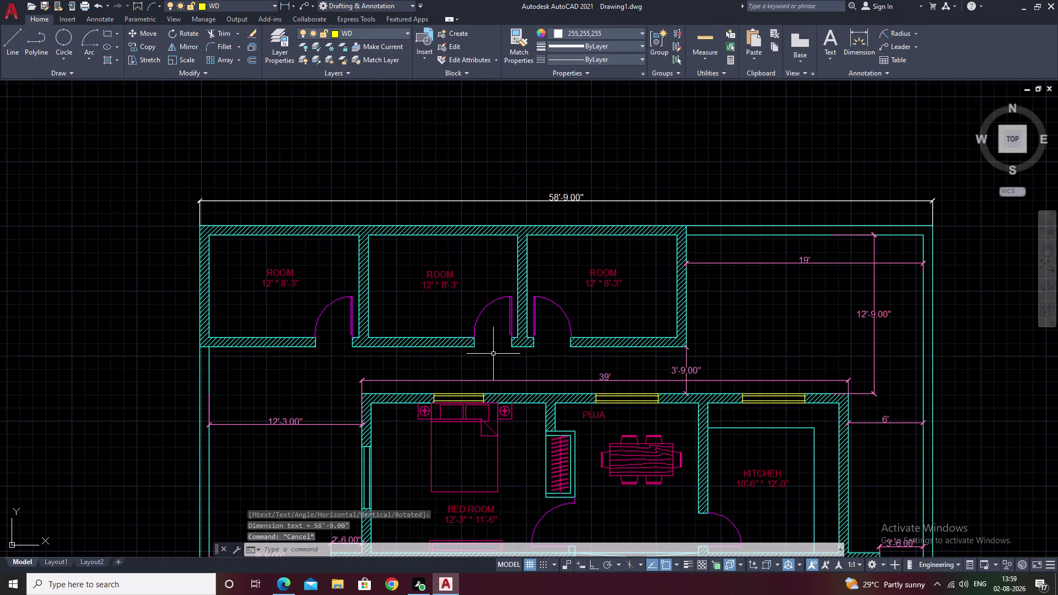
click(520, 46)
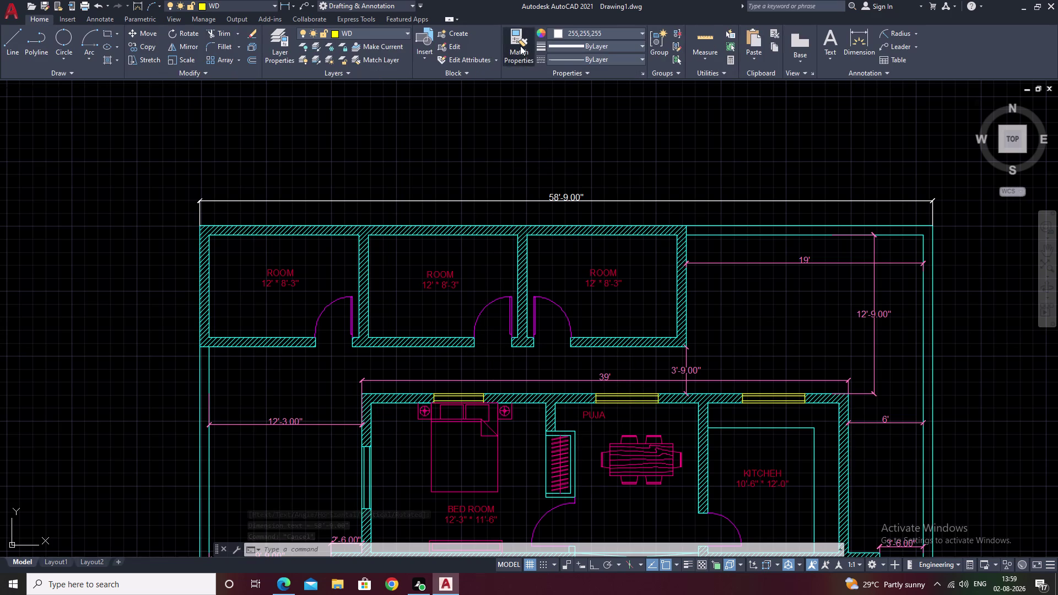
Copy a pink dimension's properties onto the new 58'-9.00" dimension.
click(775, 263)
click(777, 200)
key(Escape)
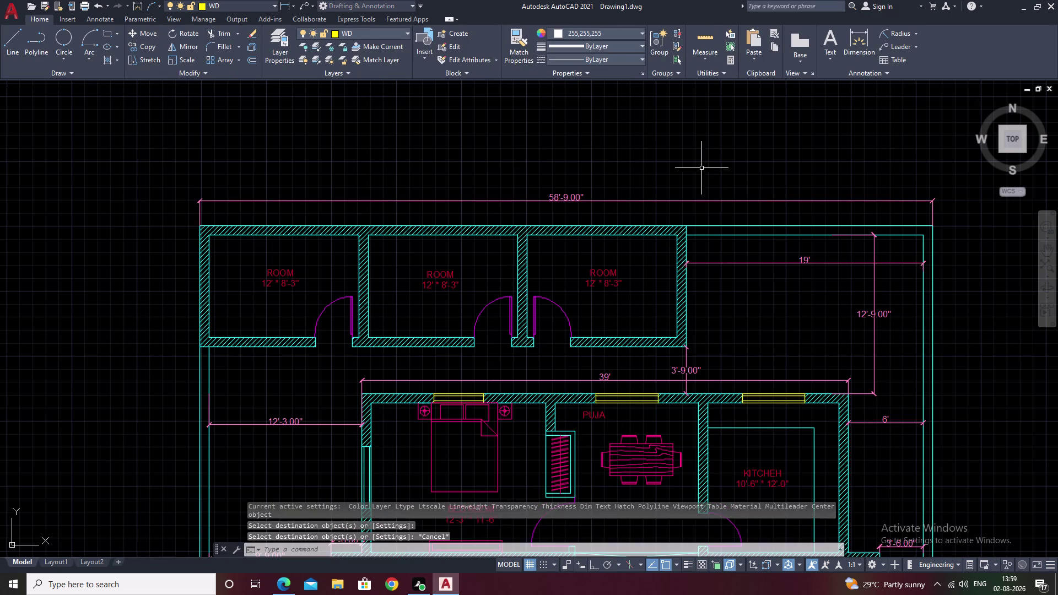
Pan to the lower plan and select the two stray objects to its left.
scroll(down, 3)
middle_drag(890, 266, 783, 171)
scroll(up, 3)
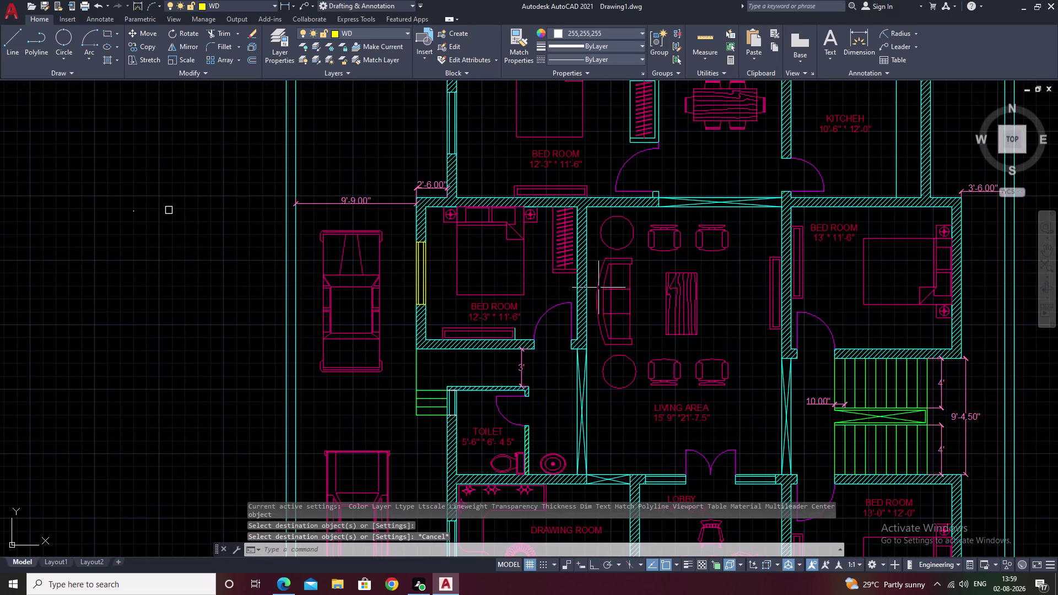
middle_drag(604, 295, 665, 222)
middle_drag(728, 266, 584, 241)
scroll(down, 3)
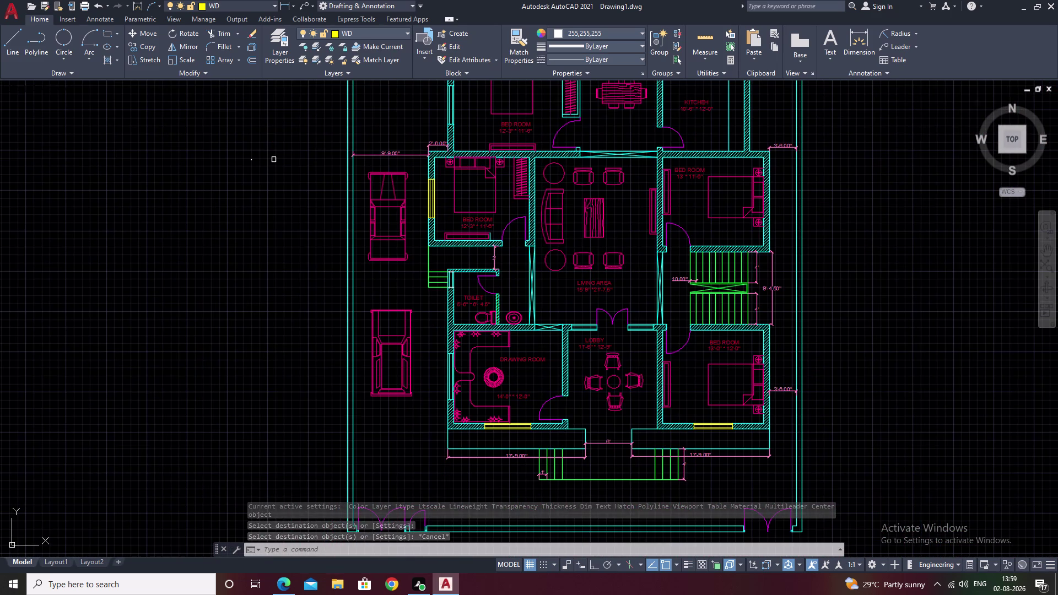
drag(309, 137, 258, 247)
Erase the two selected stray objects with E.
key(r)
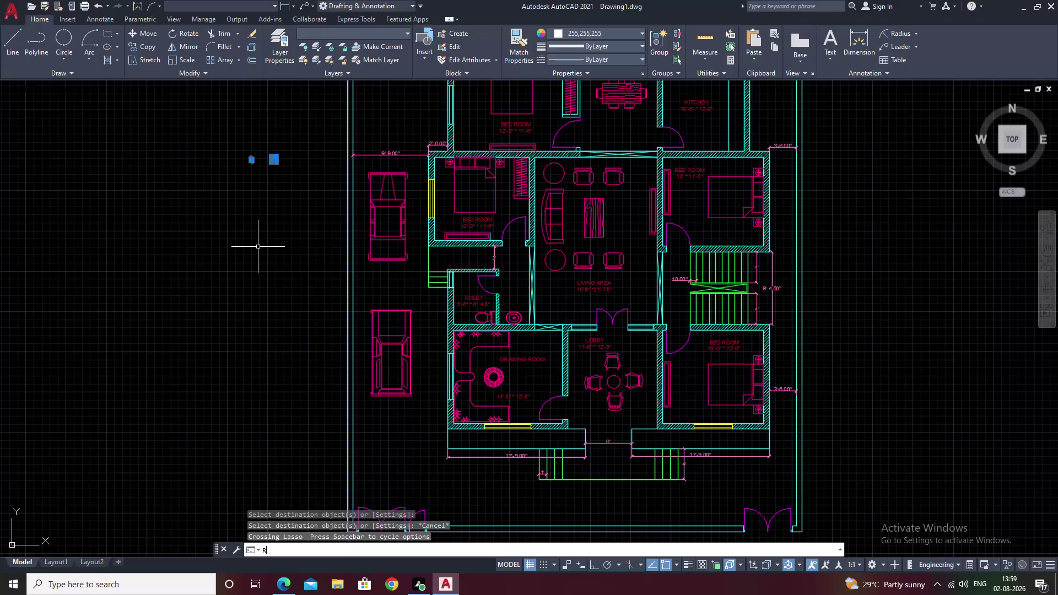
key(BackSpace)
text(E)
key(space)
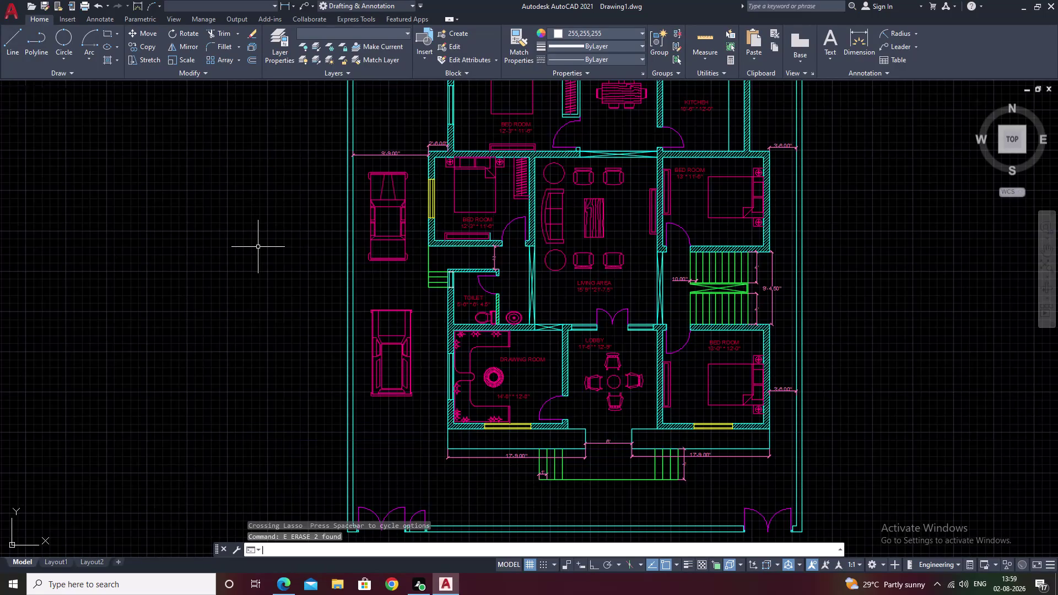
scroll(down, 3)
middle_drag(780, 273, 636, 287)
Briefly select the text notes, then recentre the floor plan.
drag(530, 136, 480, 308)
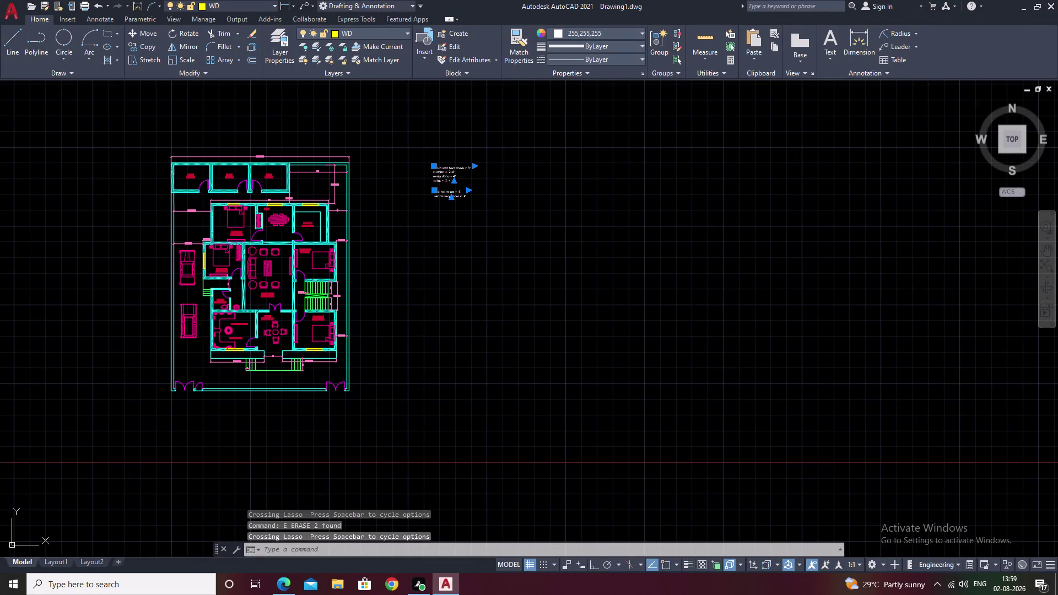
key(Escape)
middle_drag(416, 243, 589, 221)
scroll(up, 3)
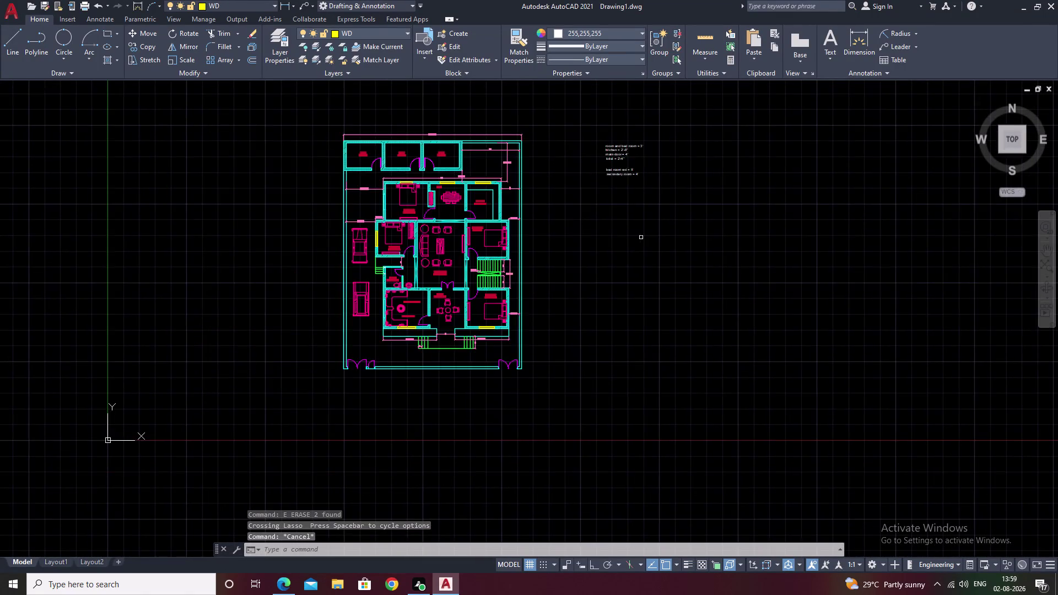
scroll(up, 3)
middle_drag(519, 265, 977, 257)
scroll(down, 3)
scroll(up, 3)
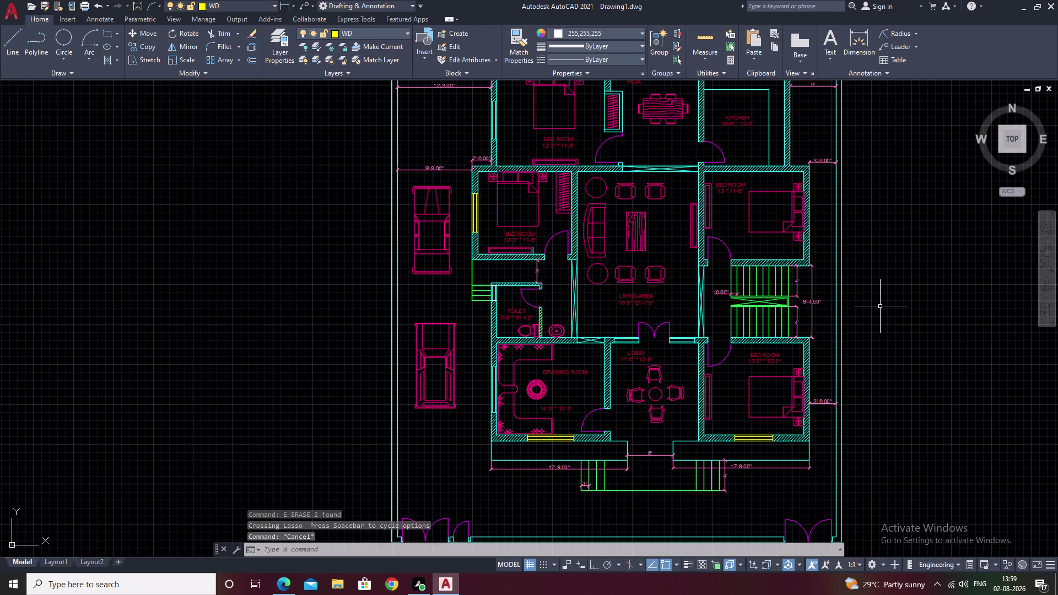
middle_drag(880, 306, 899, 279)
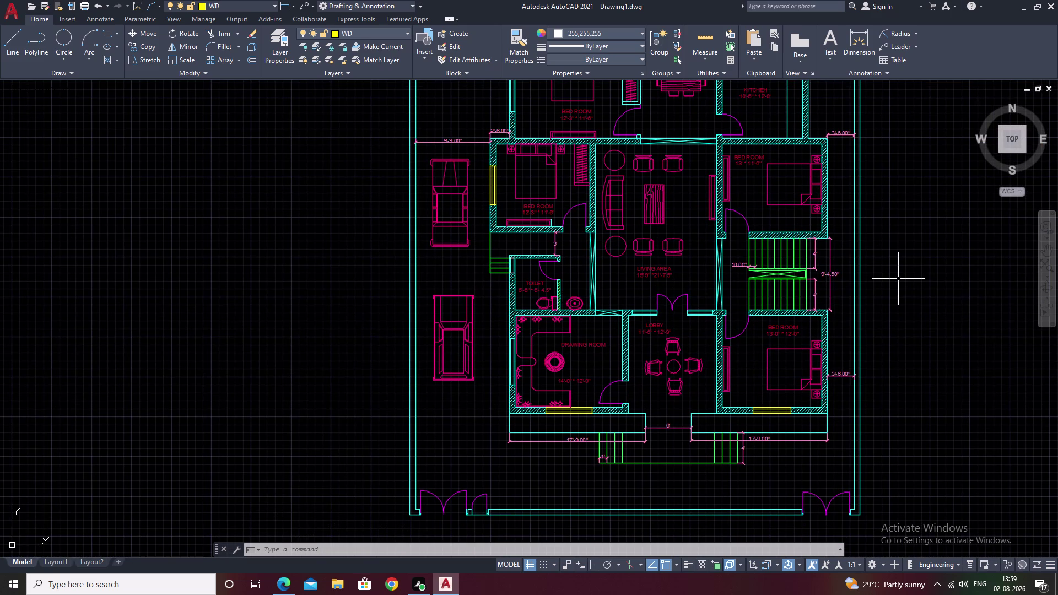
Pan across the upper rooms and zoom in on the toilet.
scroll(down, 3)
scroll(up, 3)
middle_drag(698, 238, 698, 266)
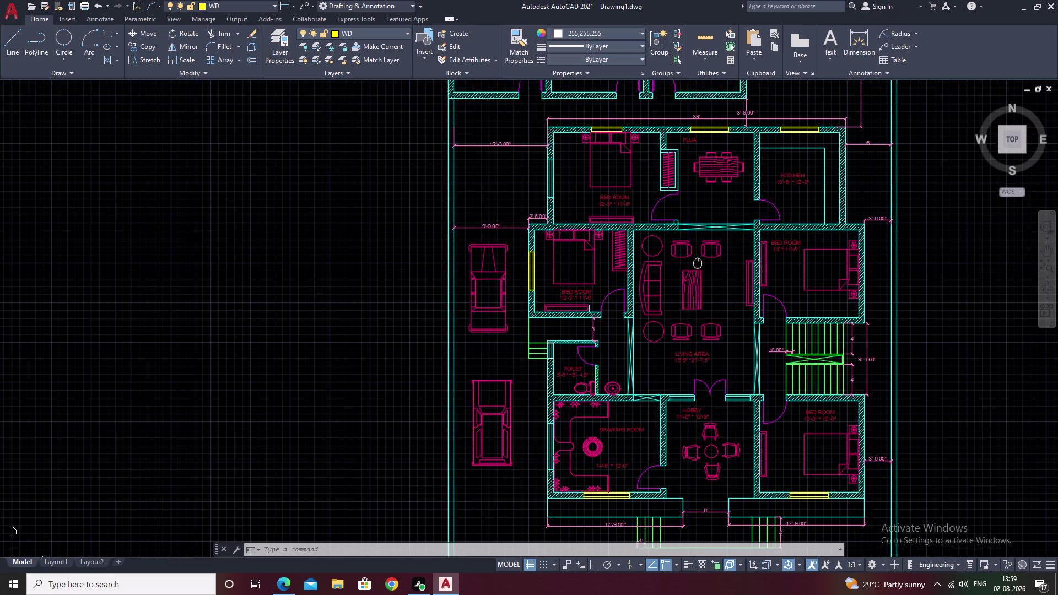
middle_drag(698, 266, 690, 350)
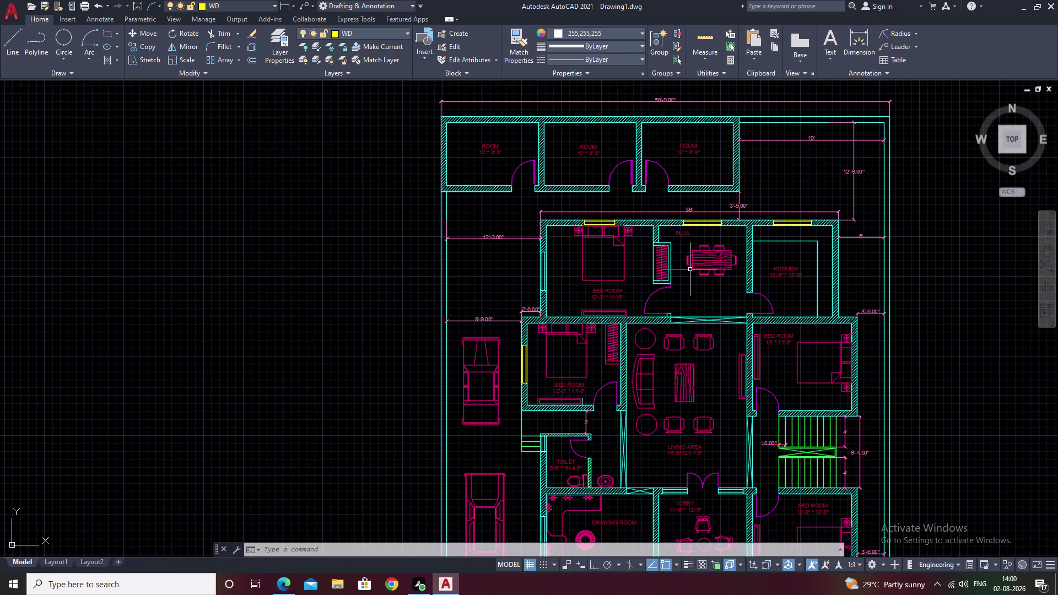
middle_drag(742, 391, 741, 282)
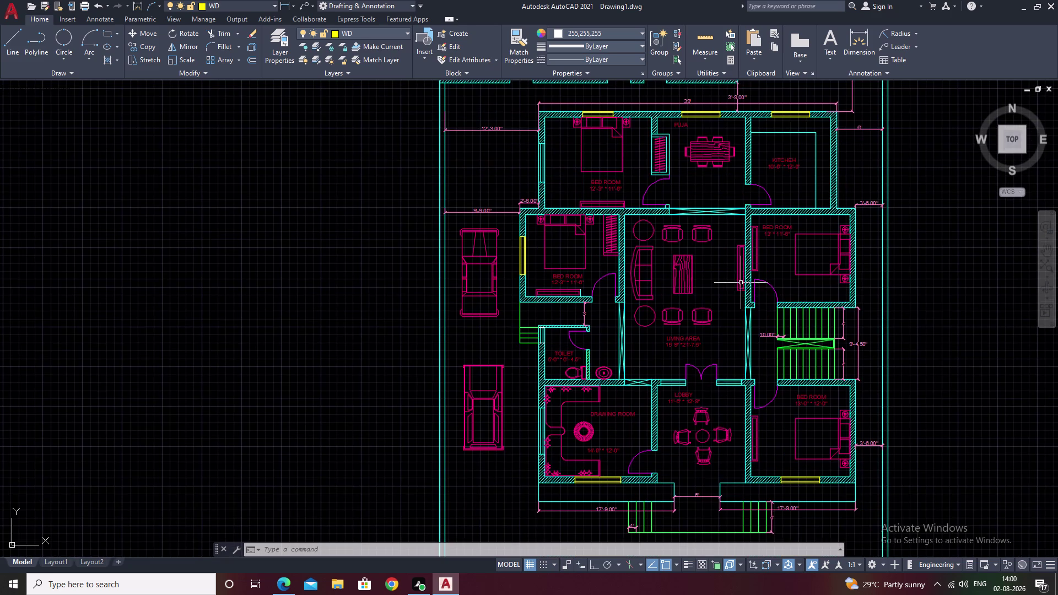
middle_drag(723, 375, 723, 347)
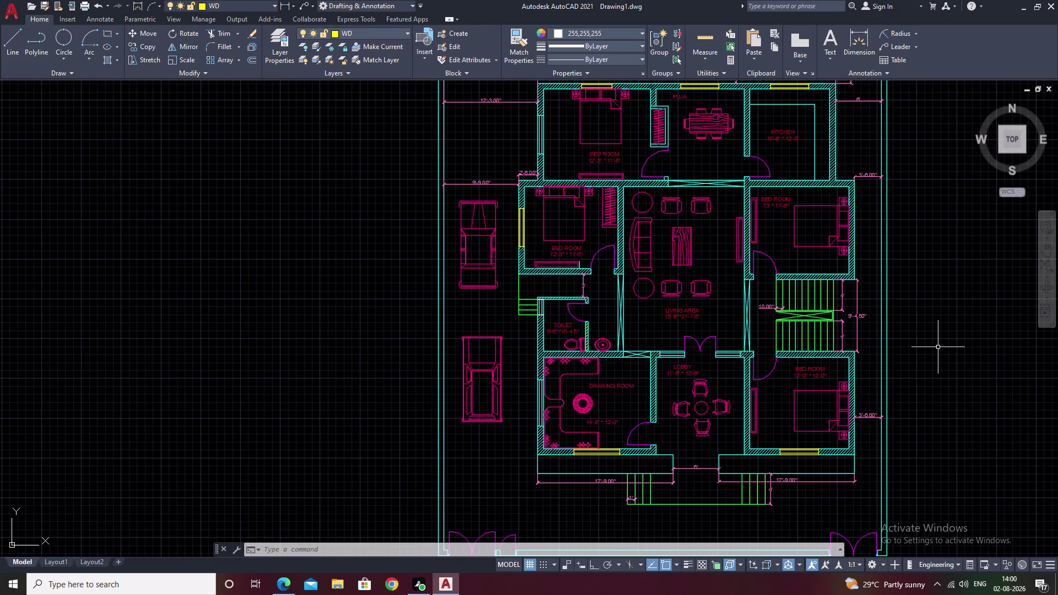
scroll(up, 3)
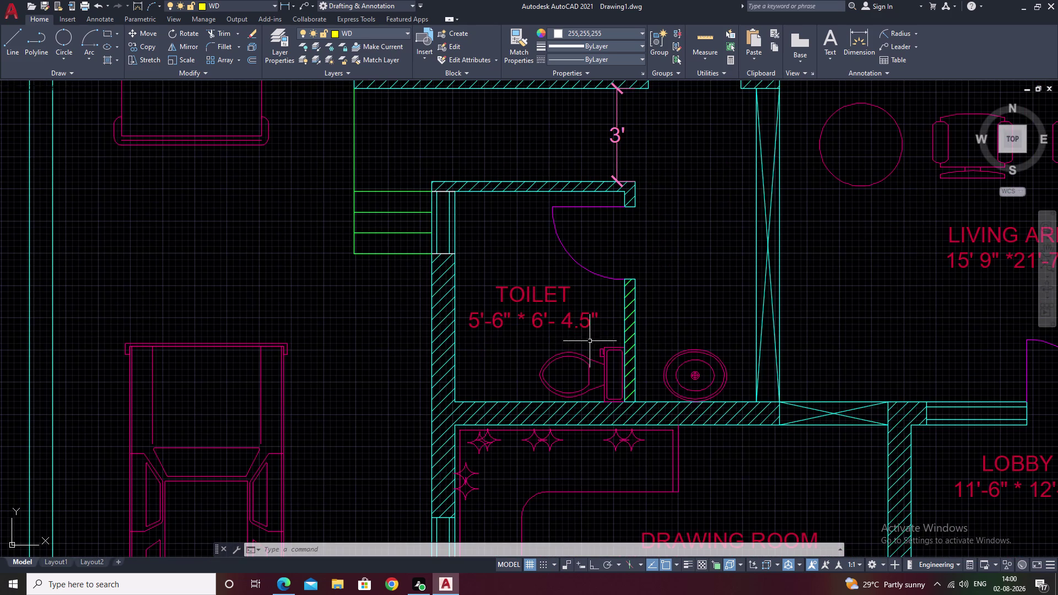
scroll(up, 3)
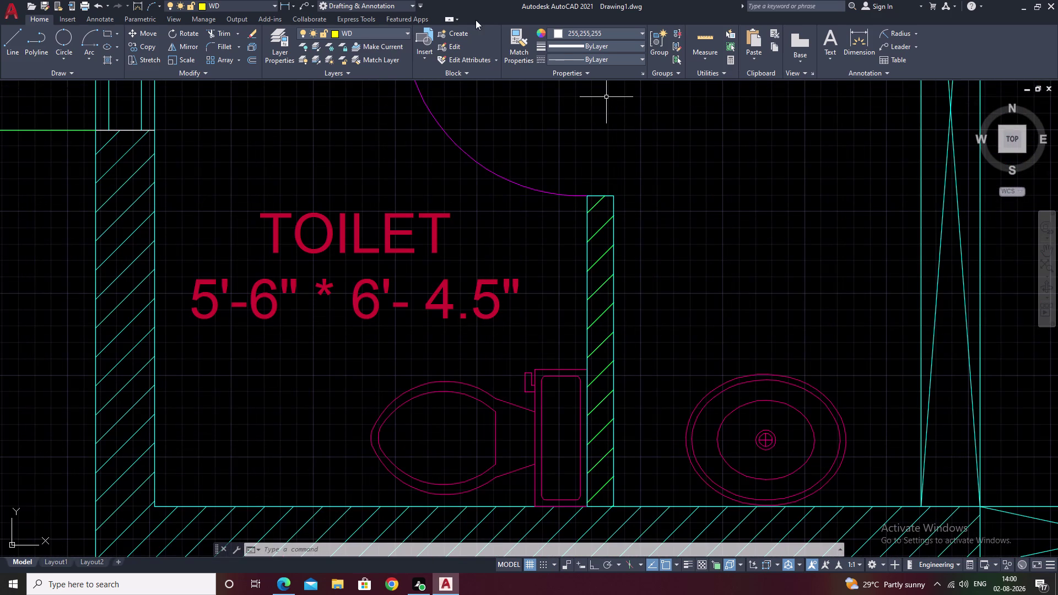
Match the short partition hatch to the toilet's left wall hatch.
click(520, 37)
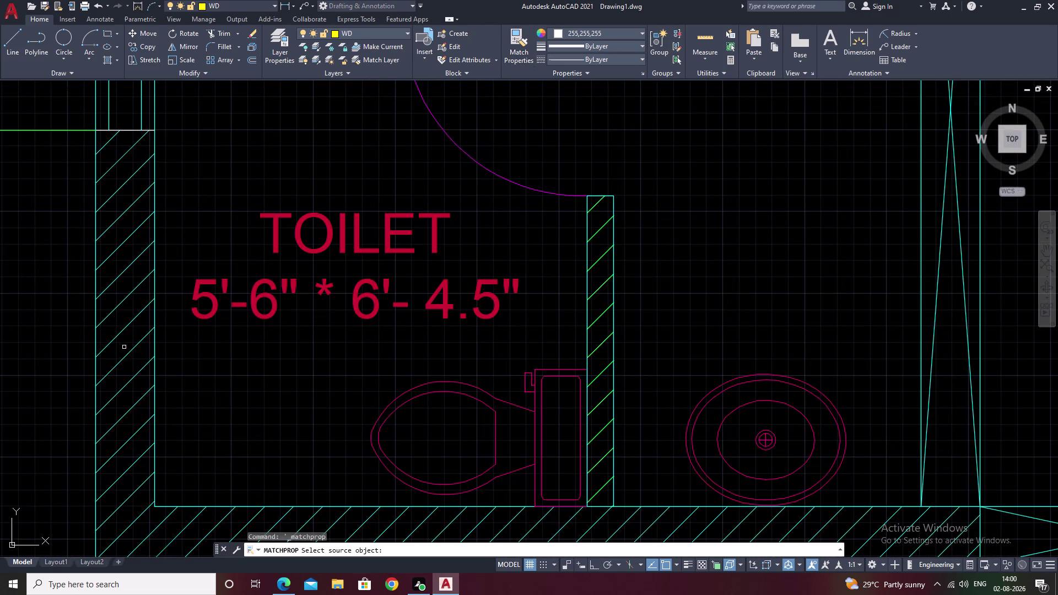
click(129, 352)
click(604, 286)
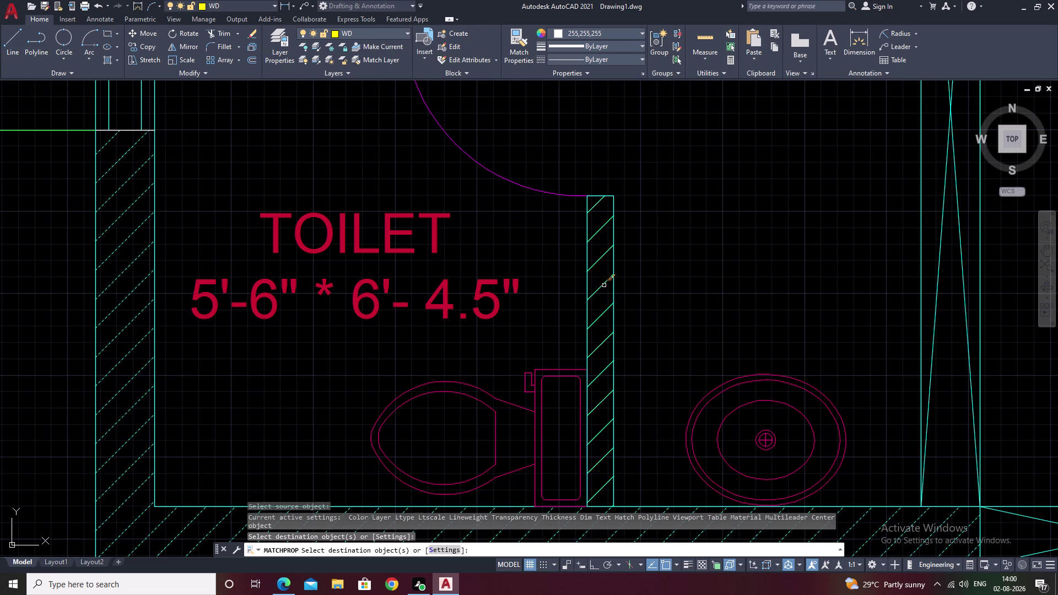
key(Escape)
scroll(down, 3)
middle_drag(702, 294, 581, 300)
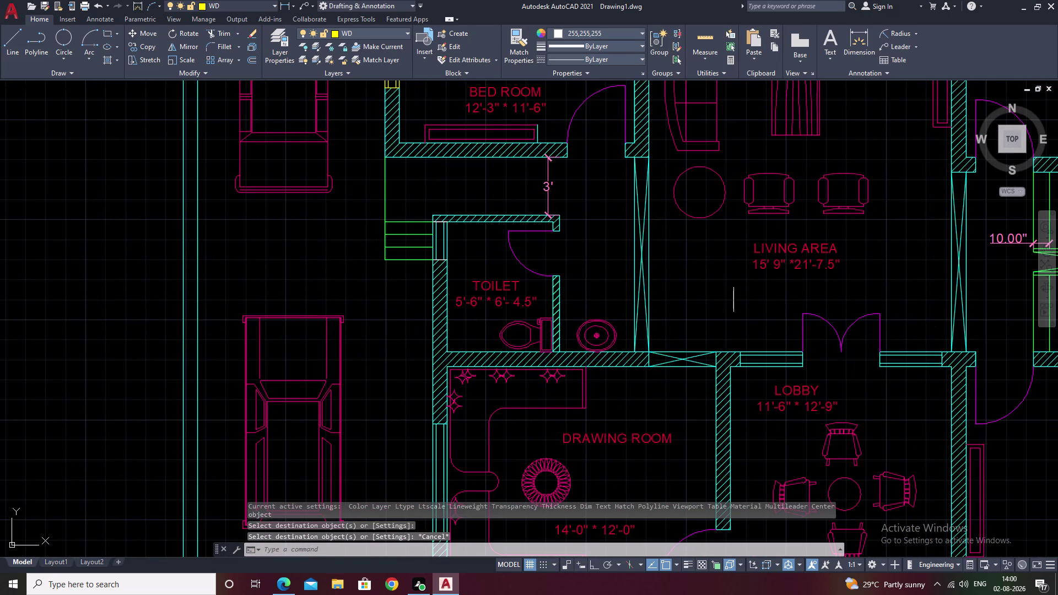
scroll(down, 3)
middle_drag(755, 290, 606, 317)
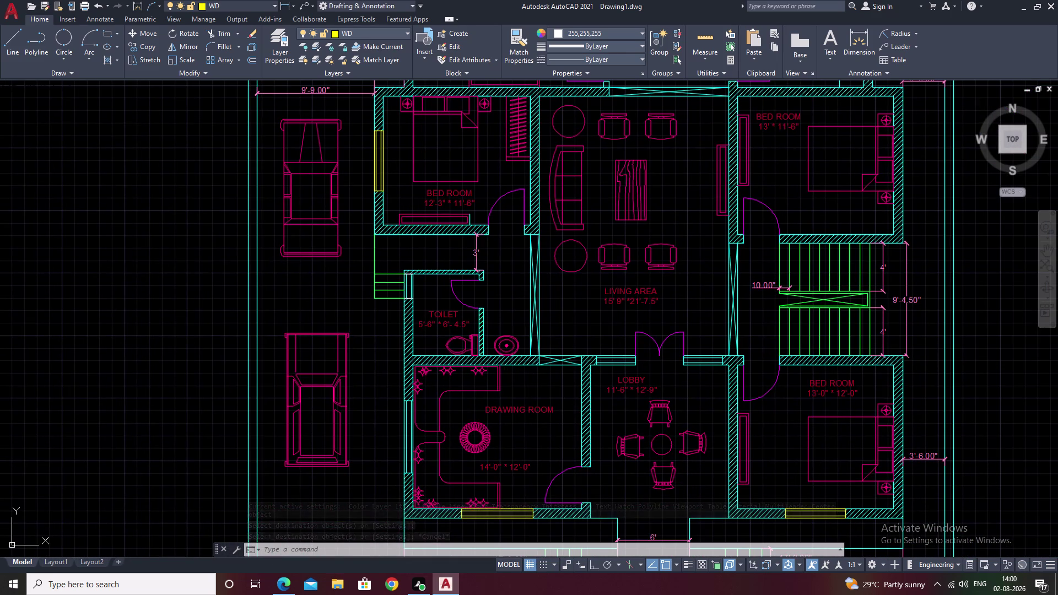
scroll(up, 3)
key(Escape)
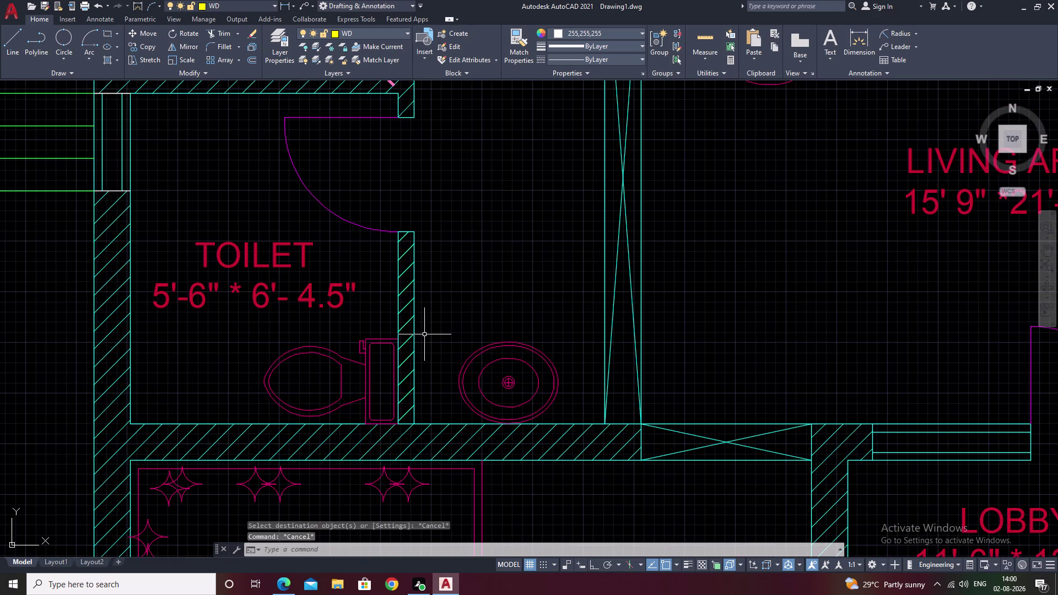
Locate the duplicate hatch on the partition wall and erase it.
click(406, 325)
key(Escape)
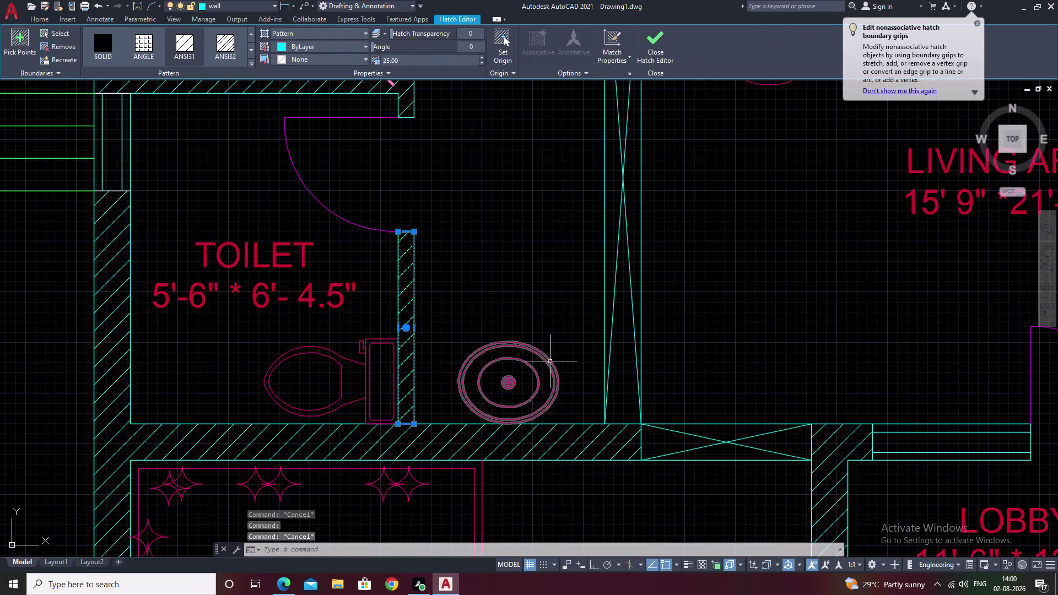
key(Escape)
scroll(down, 3)
middle_drag(663, 319, 543, 367)
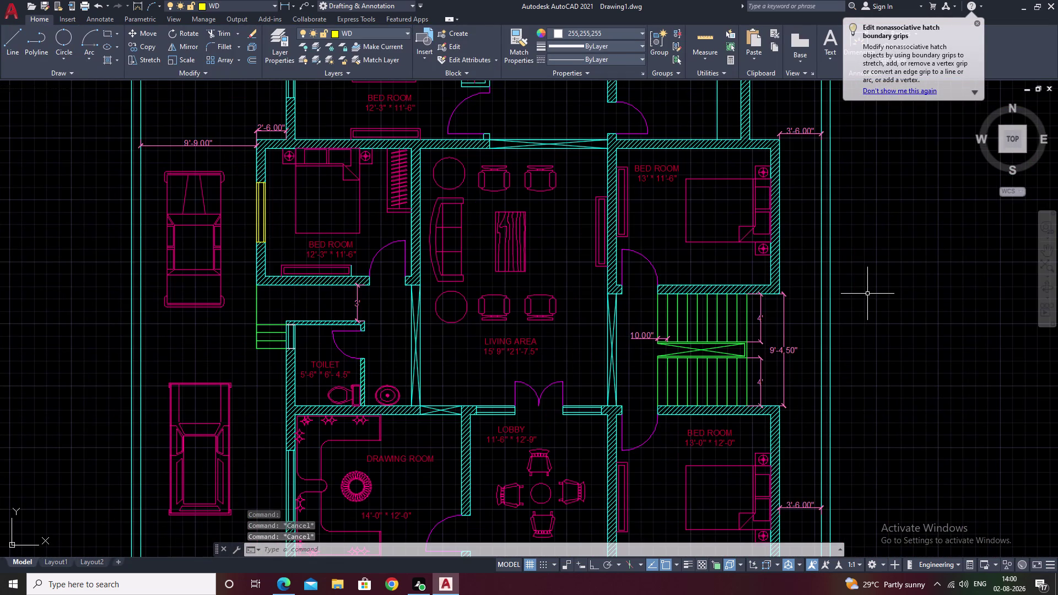
middle_drag(342, 382, 397, 304)
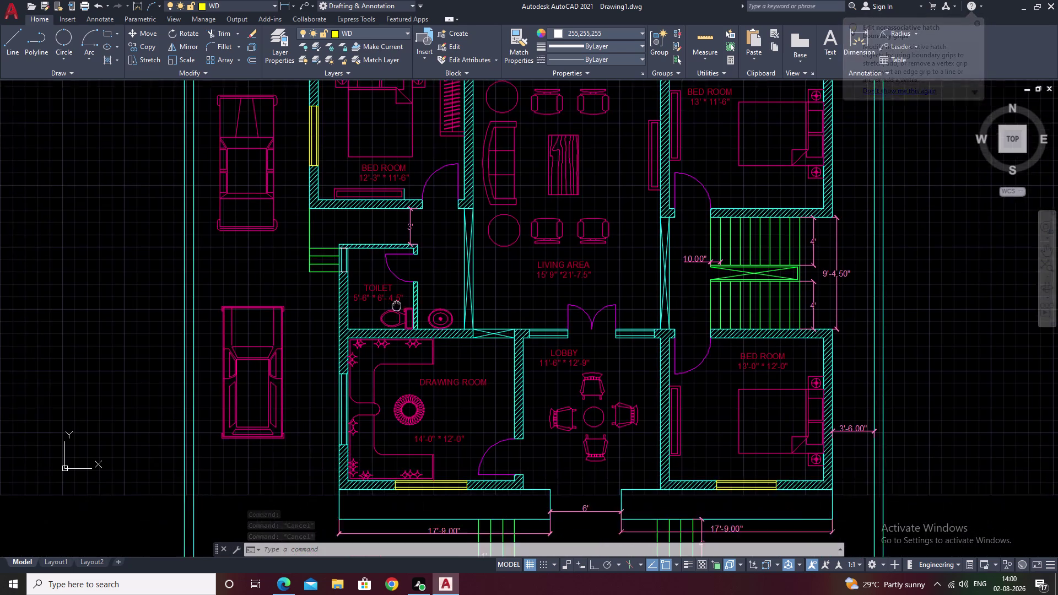
middle_drag(397, 303, 399, 300)
scroll(up, 3)
click(449, 302)
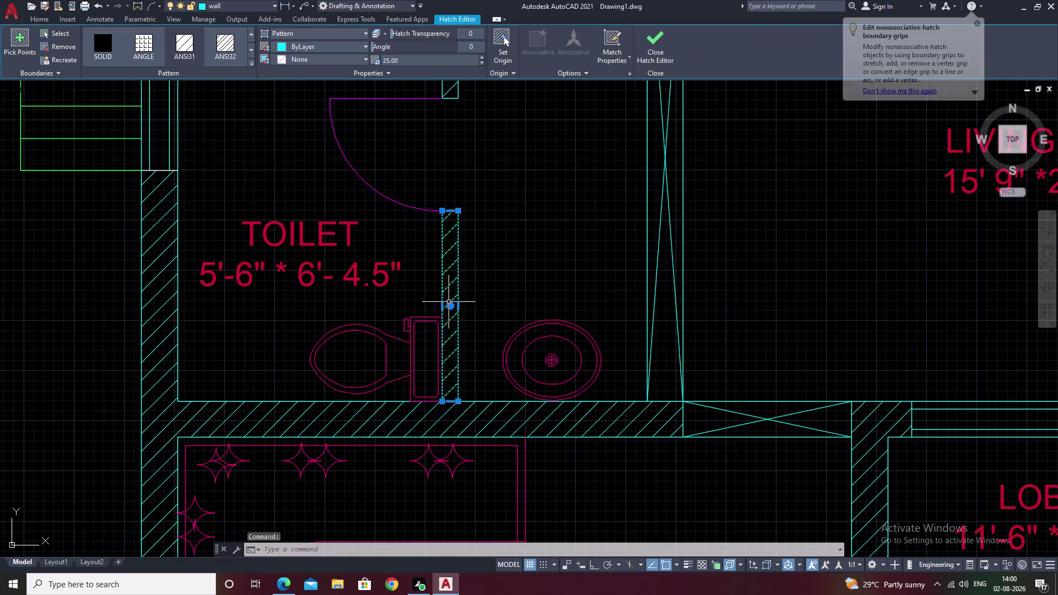
text(E)
key(space)
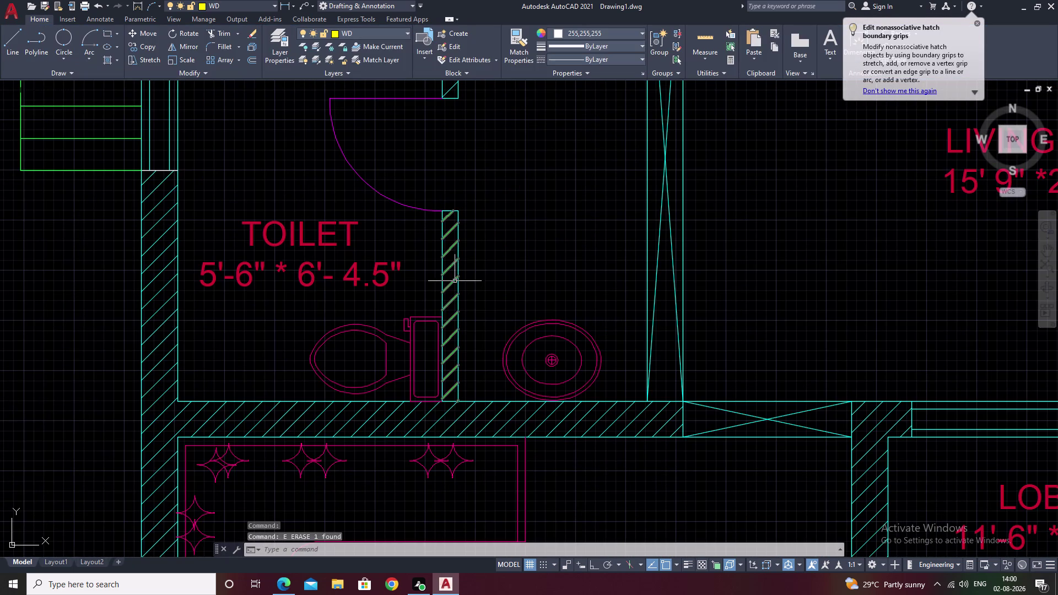
Reapply the toilet wall hatch's cyan style to the partition hatch.
click(524, 54)
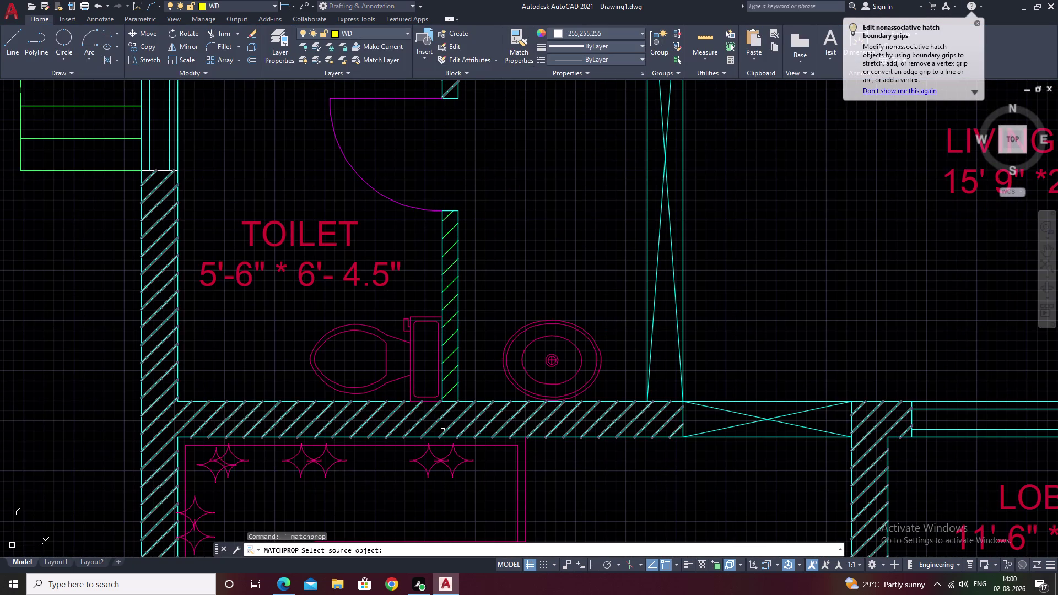
click(444, 425)
click(441, 419)
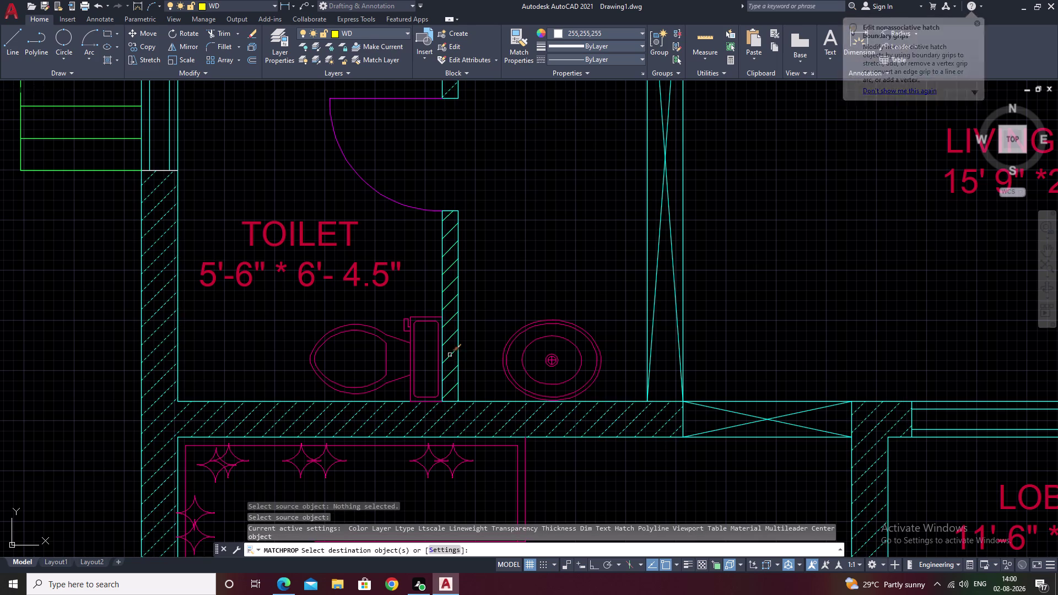
click(450, 355)
key(Escape)
Zoom out and pan to show the whole plan up to the top rooms.
scroll(down, 3)
middle_drag(570, 367, 544, 333)
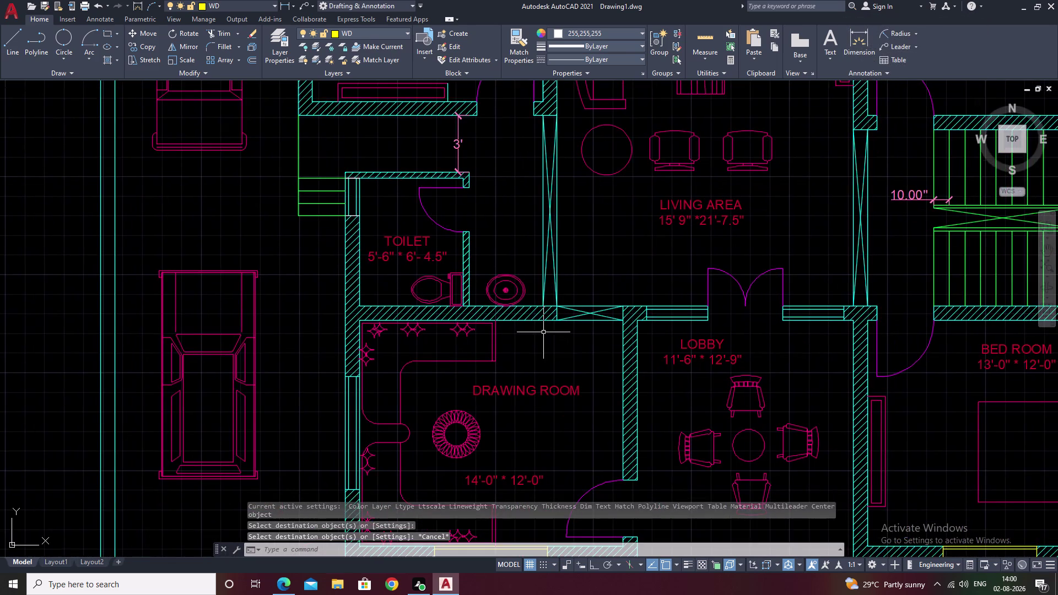
scroll(down, 3)
middle_drag(648, 372, 566, 385)
scroll(down, 3)
middle_drag(637, 389, 638, 360)
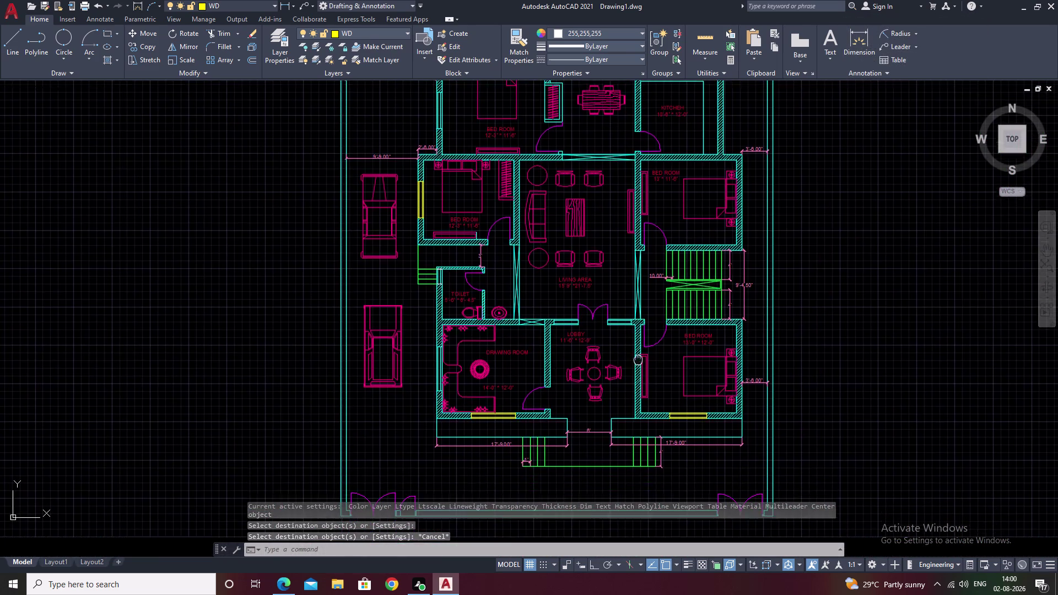
middle_drag(638, 360, 638, 359)
scroll(down, 3)
scroll(up, 3)
middle_drag(655, 281, 642, 255)
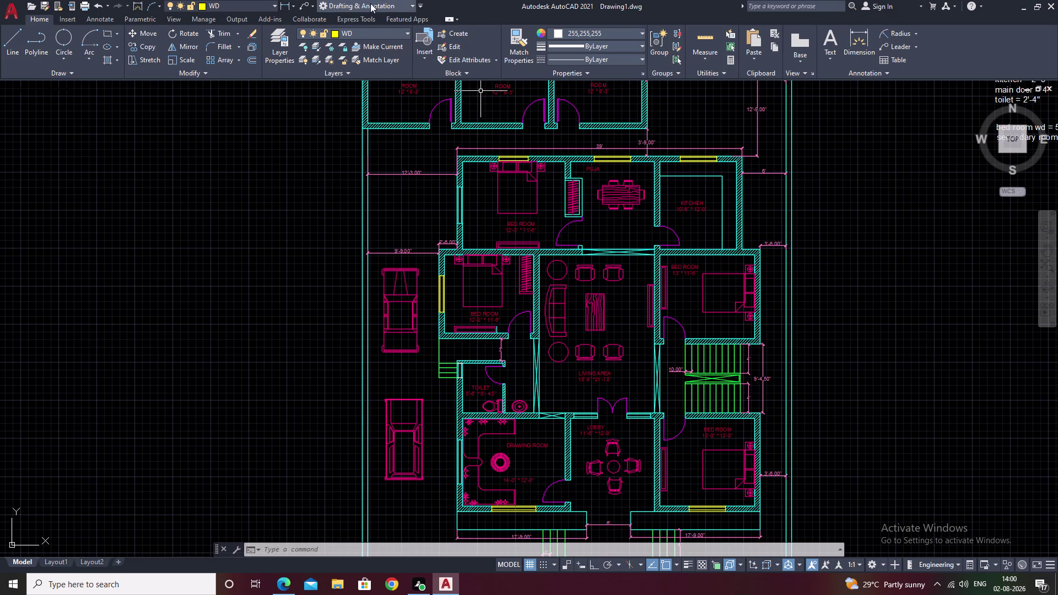
click(408, 32)
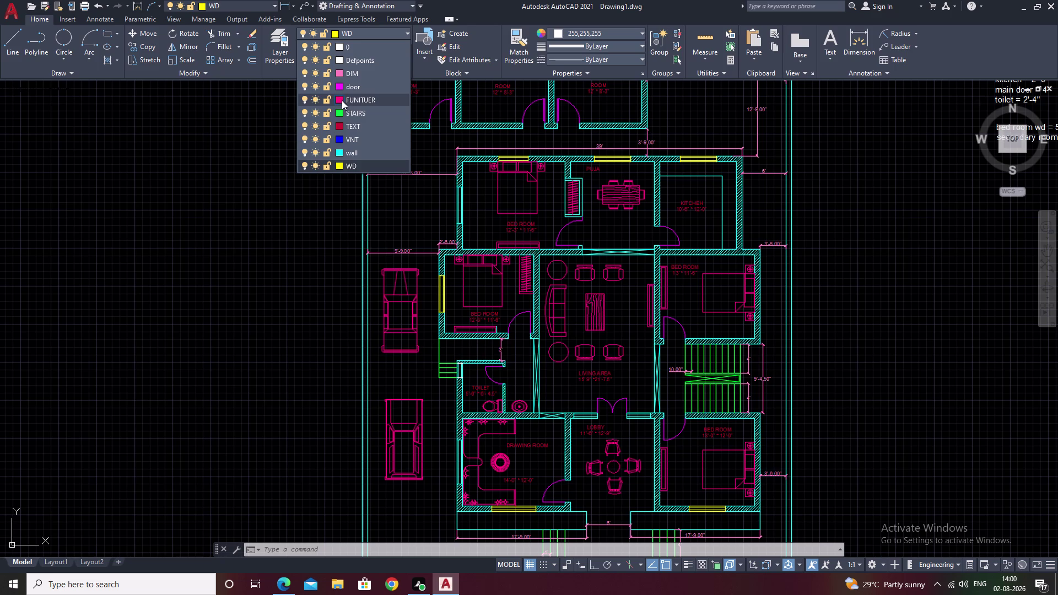
click(340, 100)
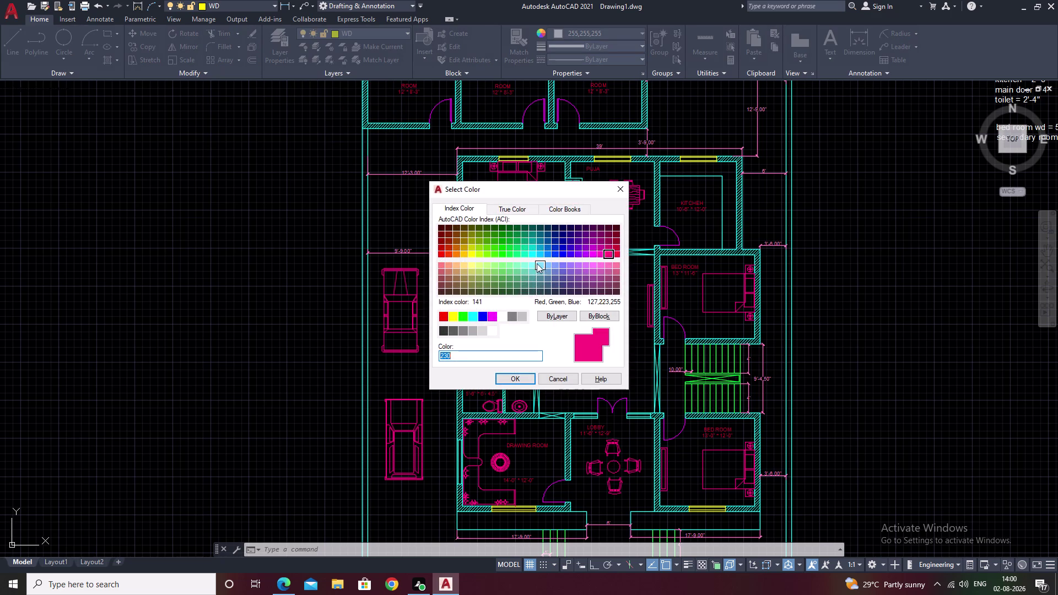
click(594, 265)
click(515, 379)
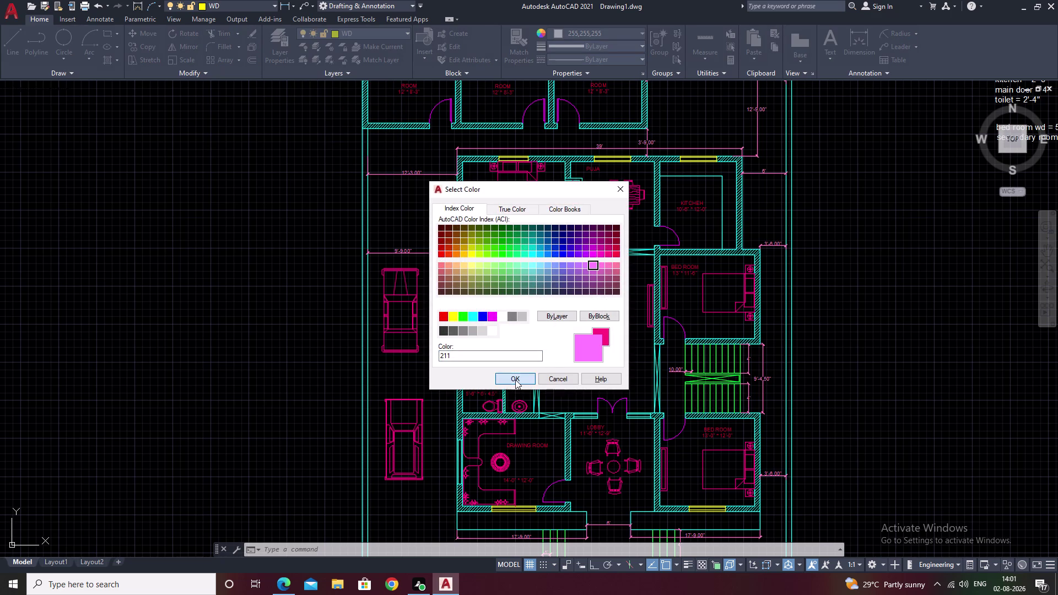
middle_drag(919, 320, 860, 352)
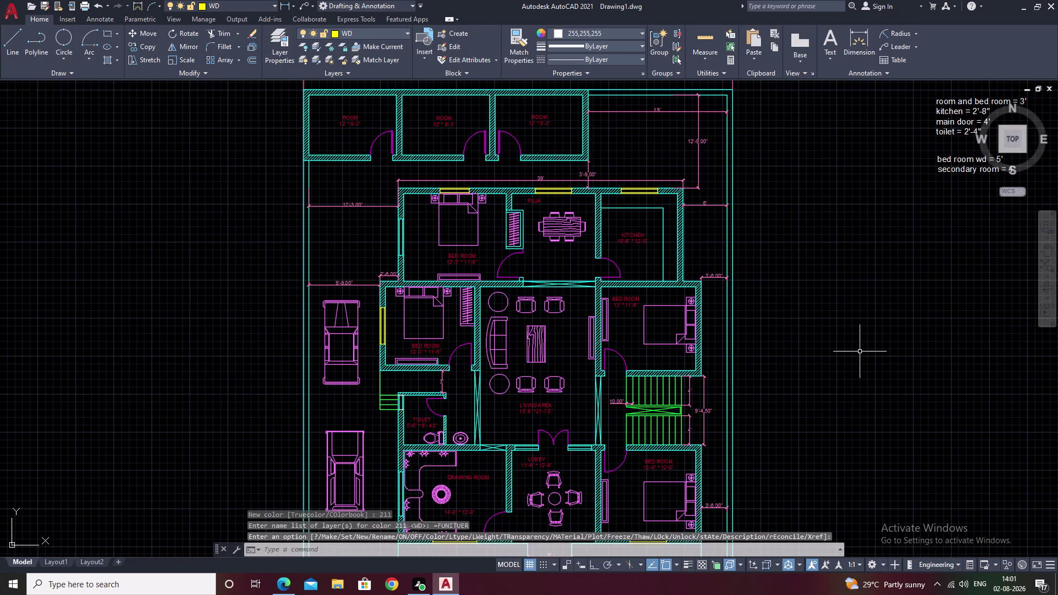
scroll(down, 3)
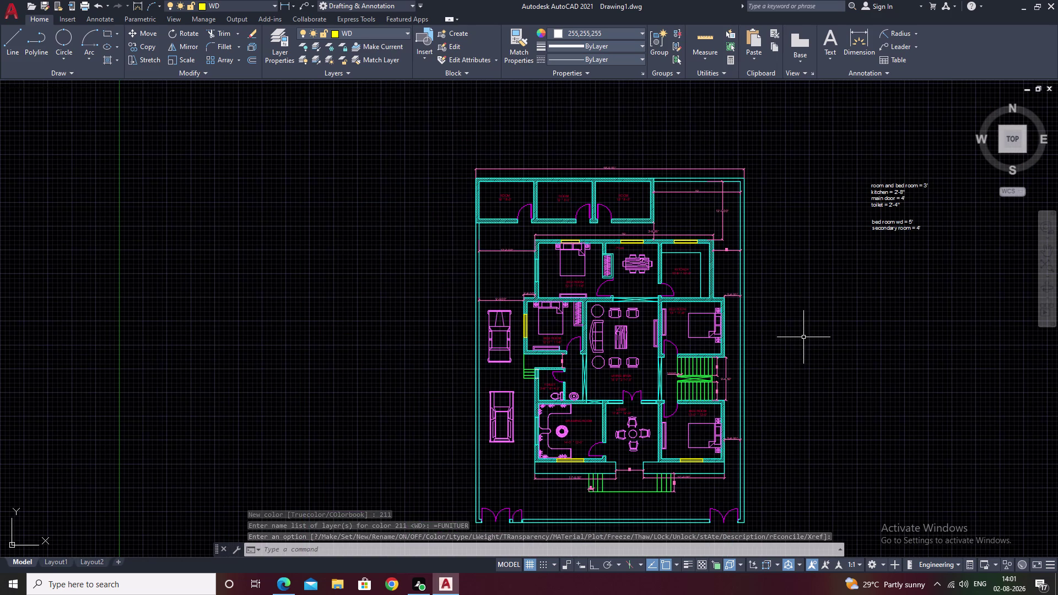
click(409, 31)
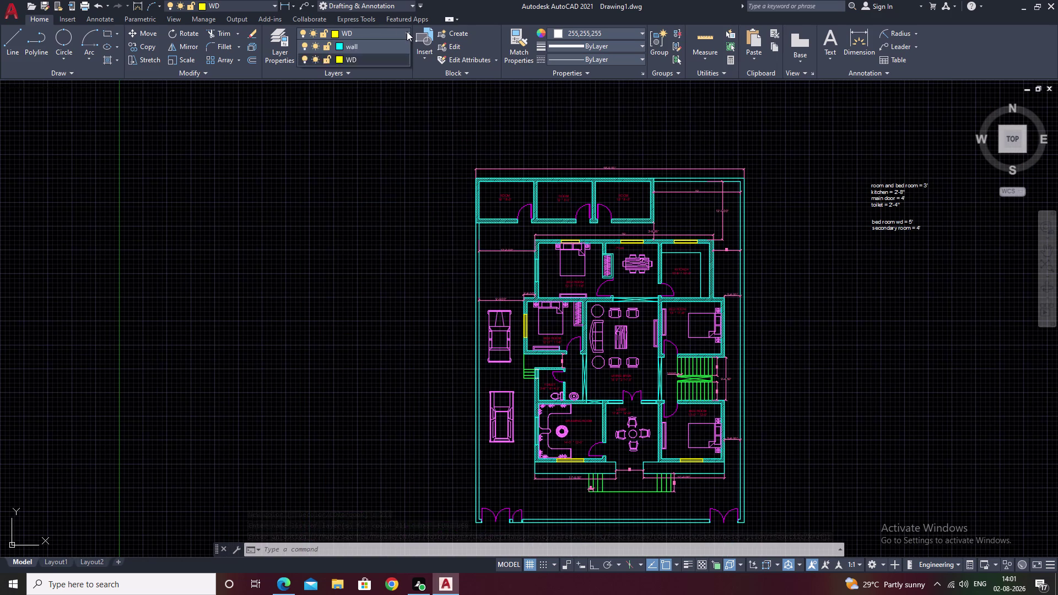
click(406, 32)
click(407, 31)
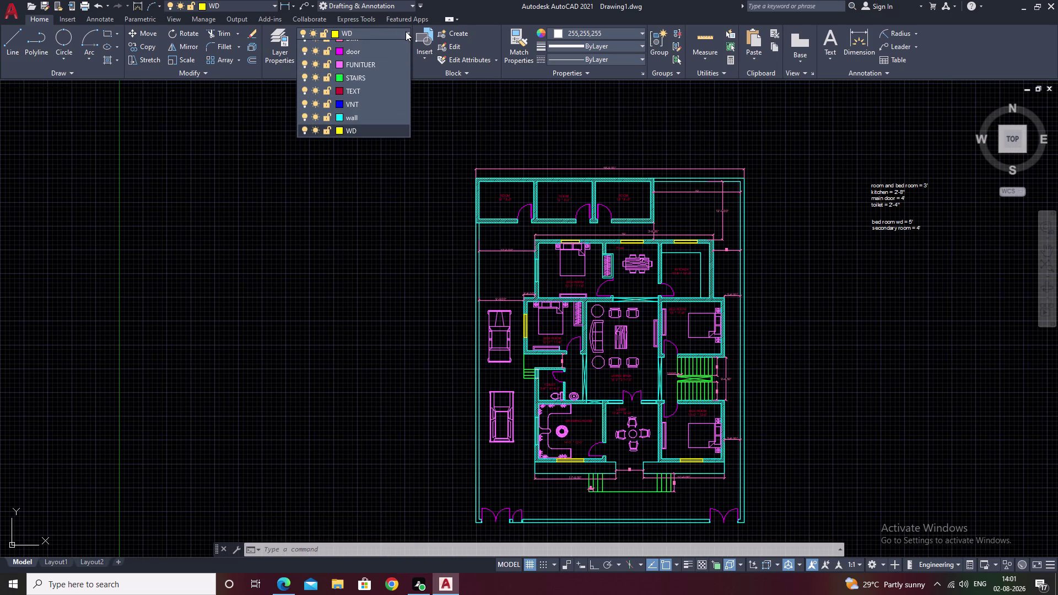
click(339, 88)
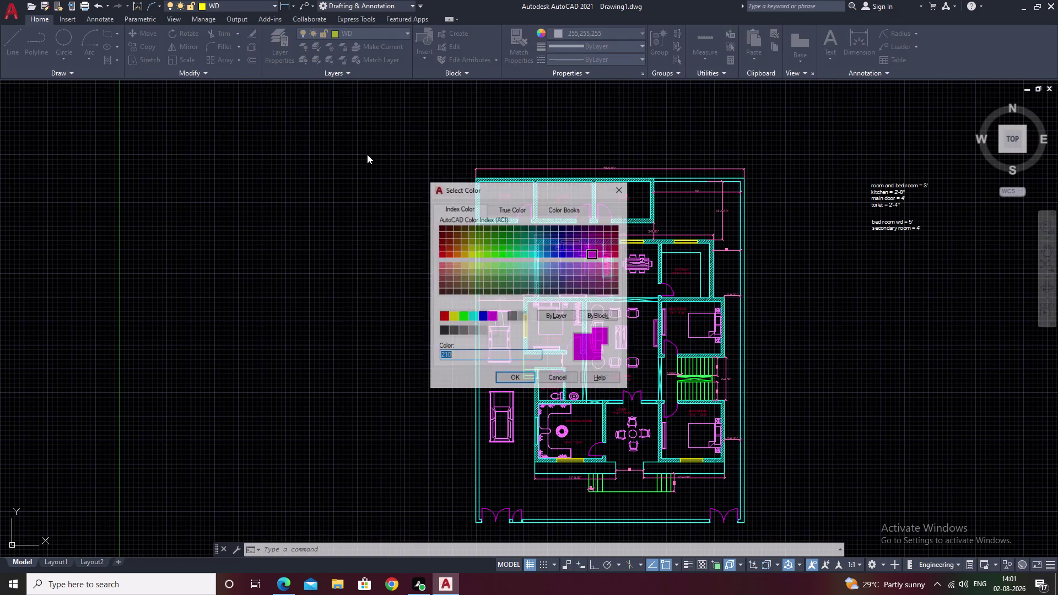
click(616, 248)
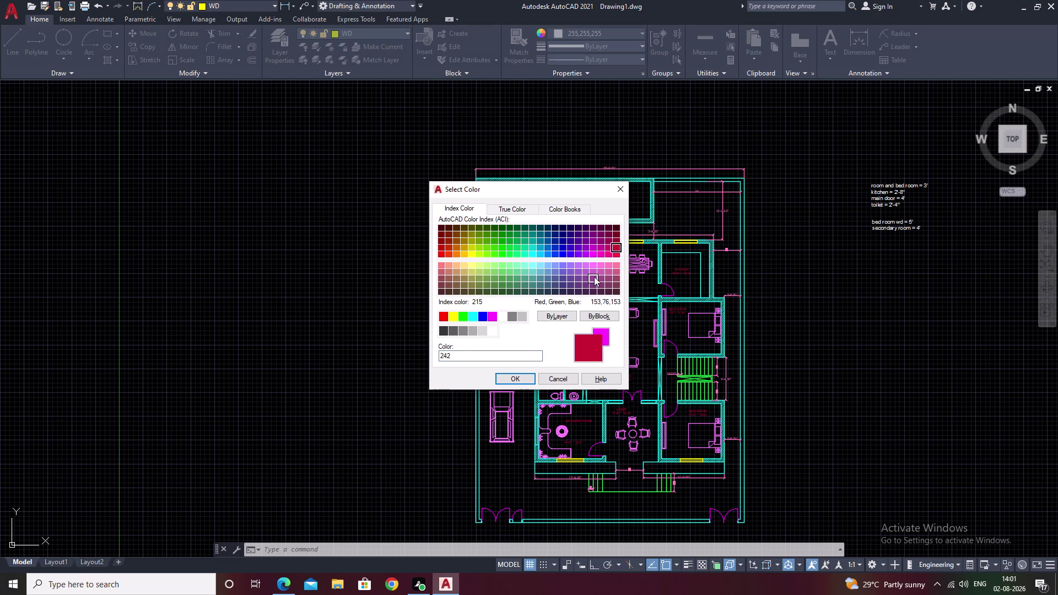
click(563, 264)
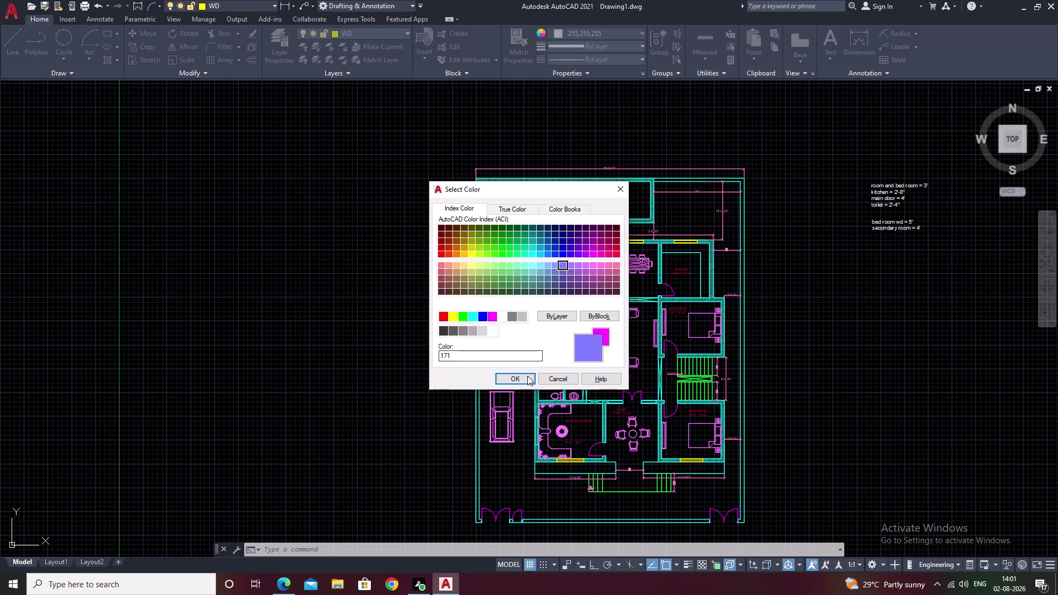
click(525, 382)
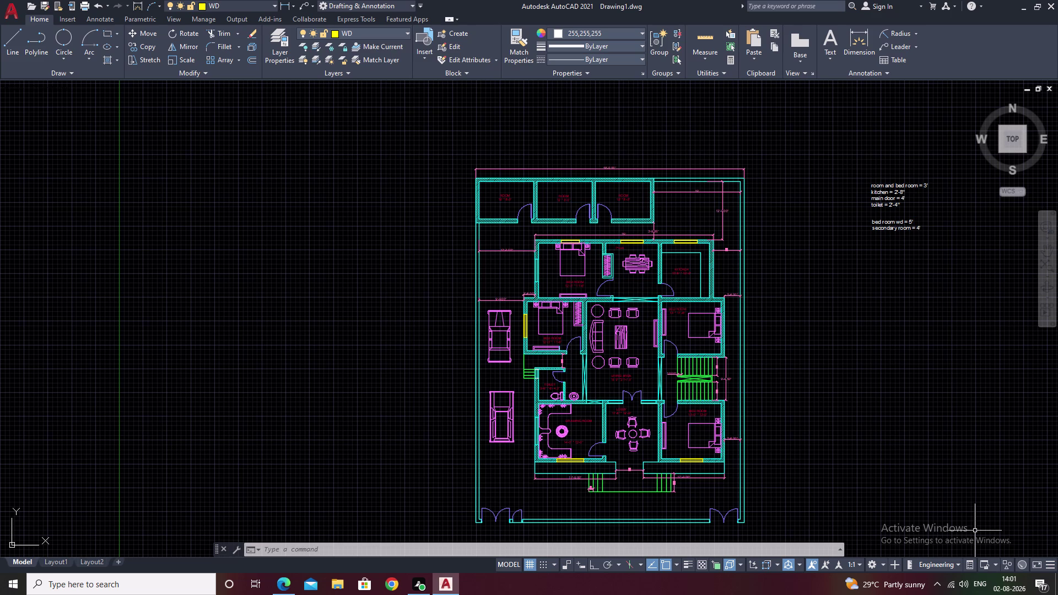
Draw a multiline text box just below the 6' dimension at the entrance steps.
middle_drag(588, 424, 643, 322)
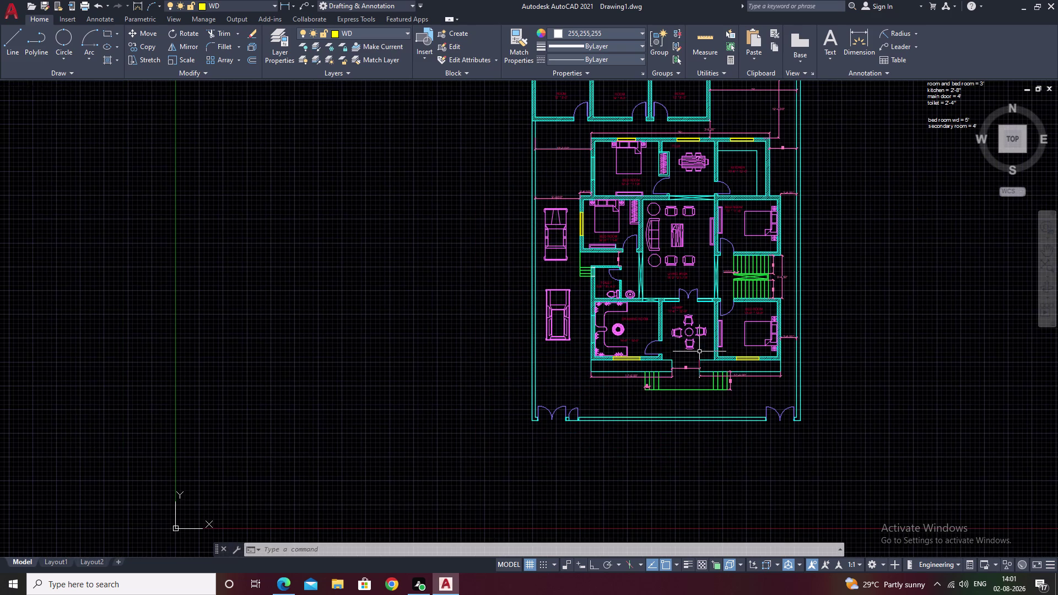
scroll(up, 3)
middle_drag(705, 392, 645, 429)
scroll(down, 3)
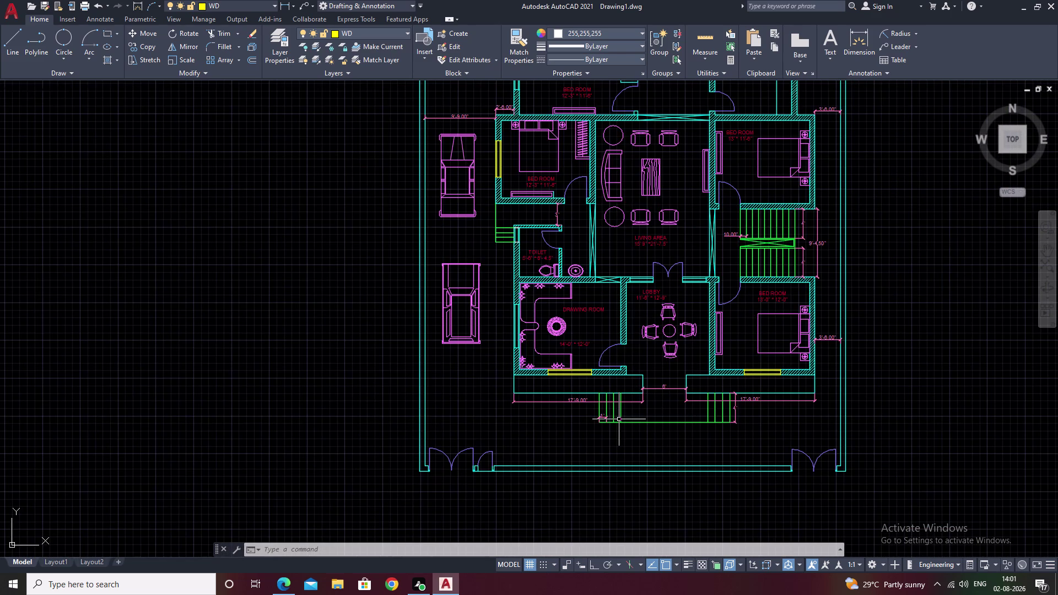
text(T)
key(space)
scroll(up, 3)
scroll(up, 3)
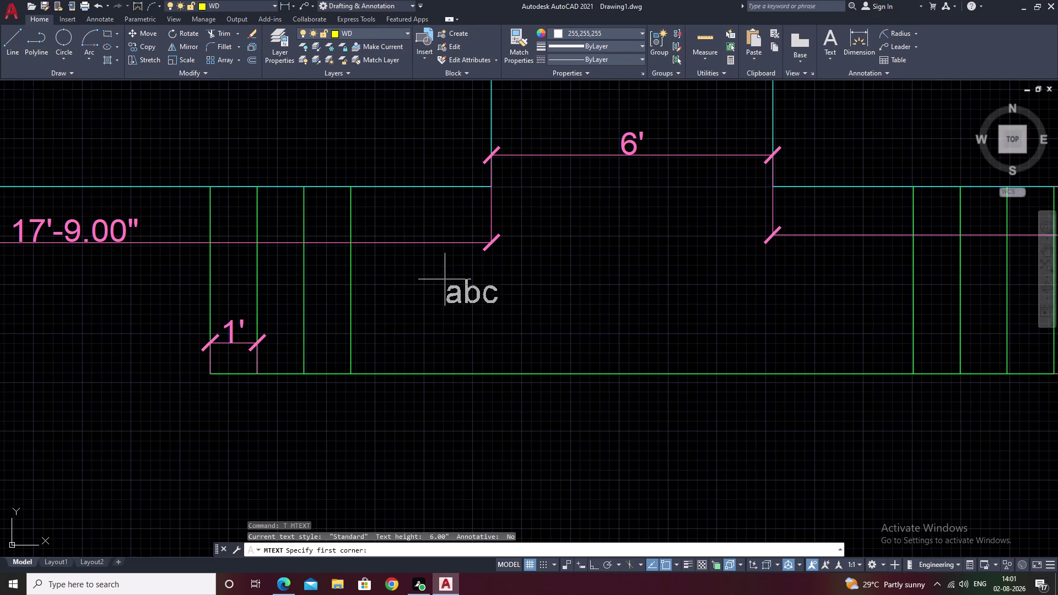
drag(428, 274, 908, 344)
drag(885, 344, 880, 343)
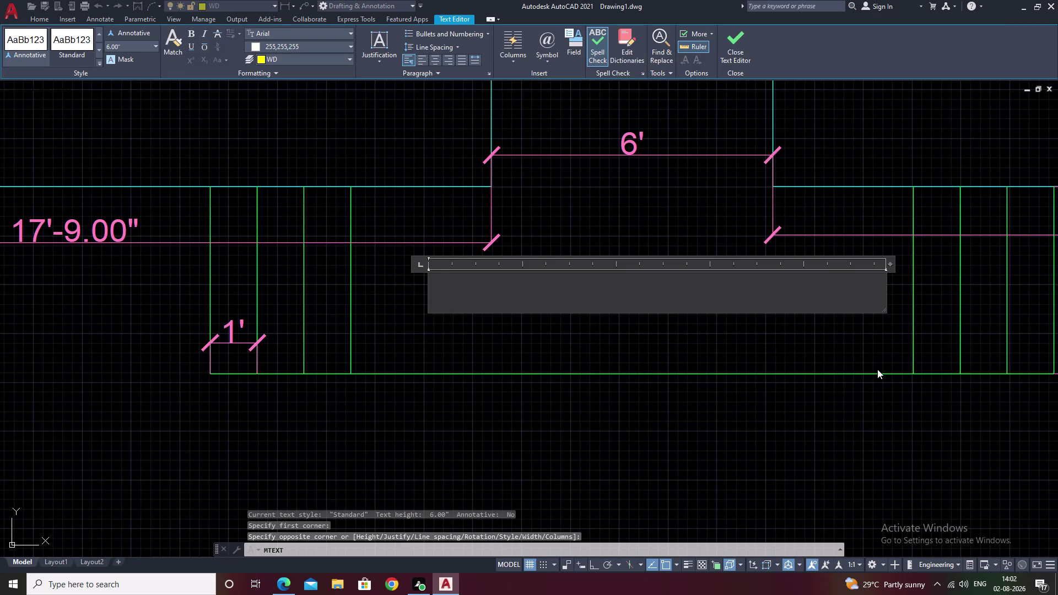
Write the label VERANDAH in the text box.
key(v)
key(e)
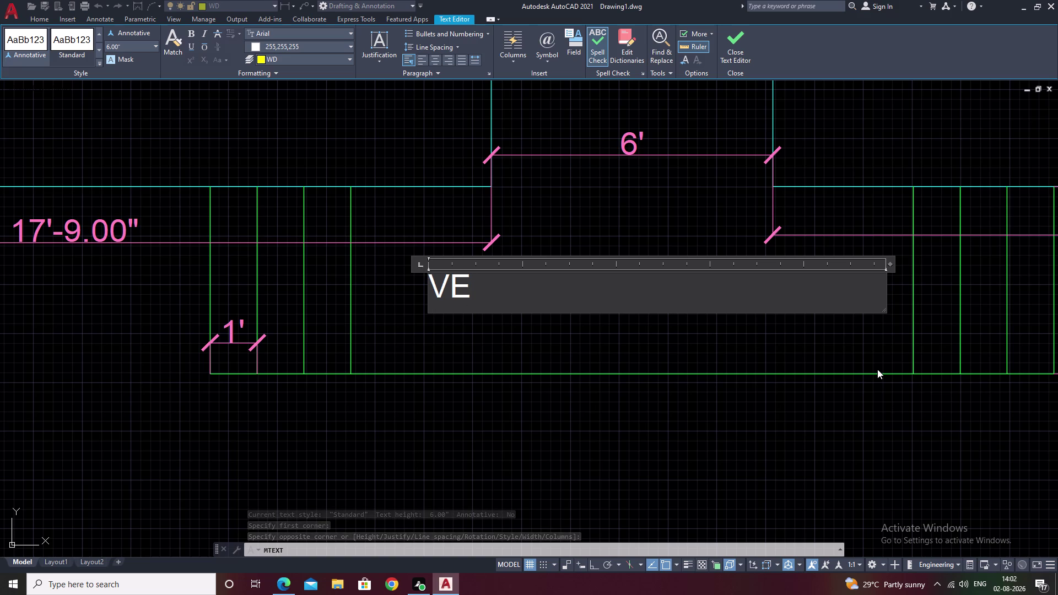
text(RAN)
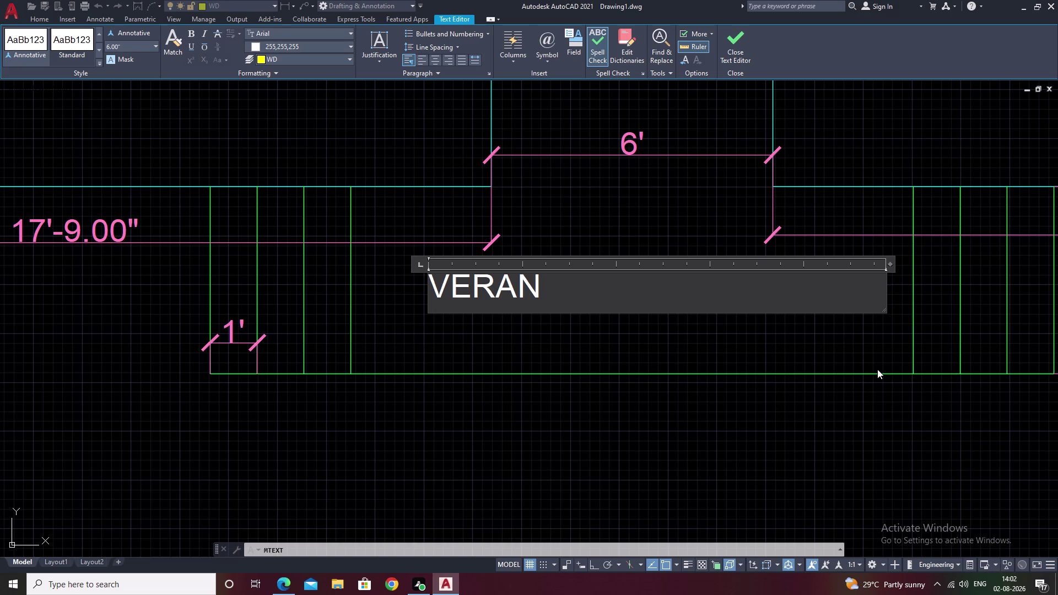
key(d)
key(a)
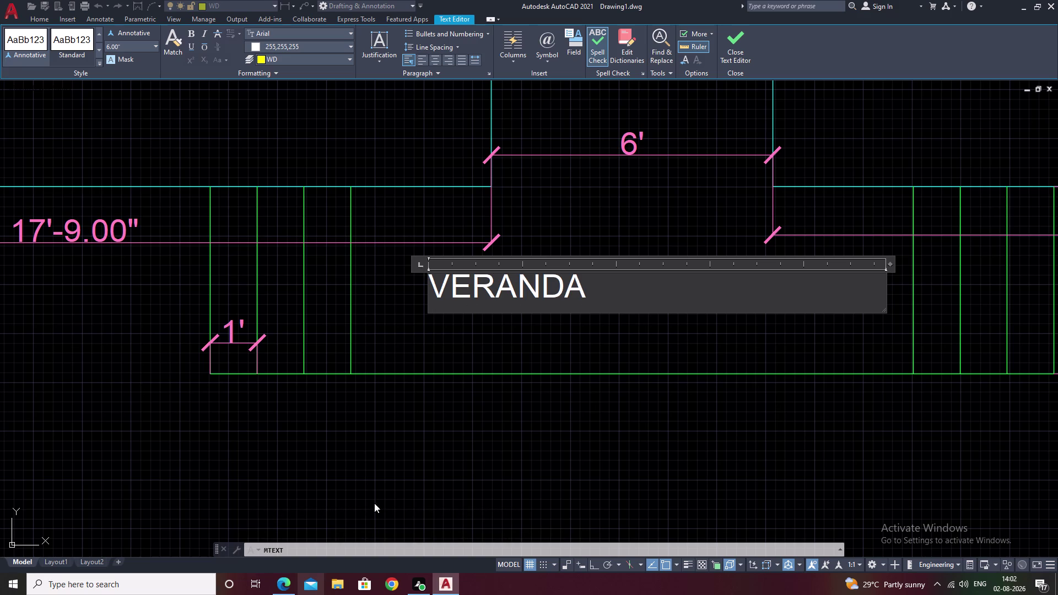
key(h)
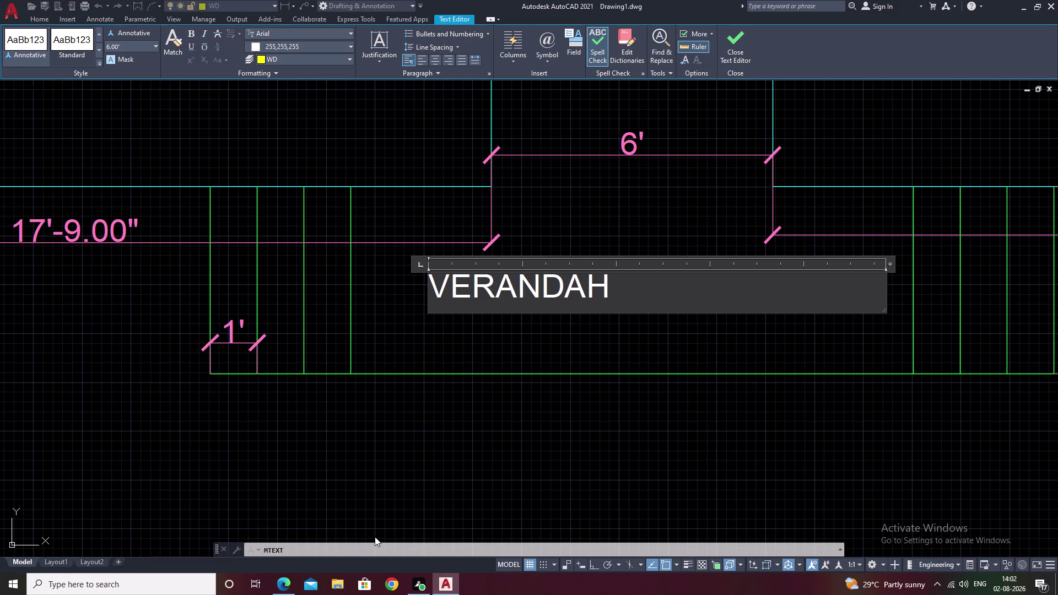